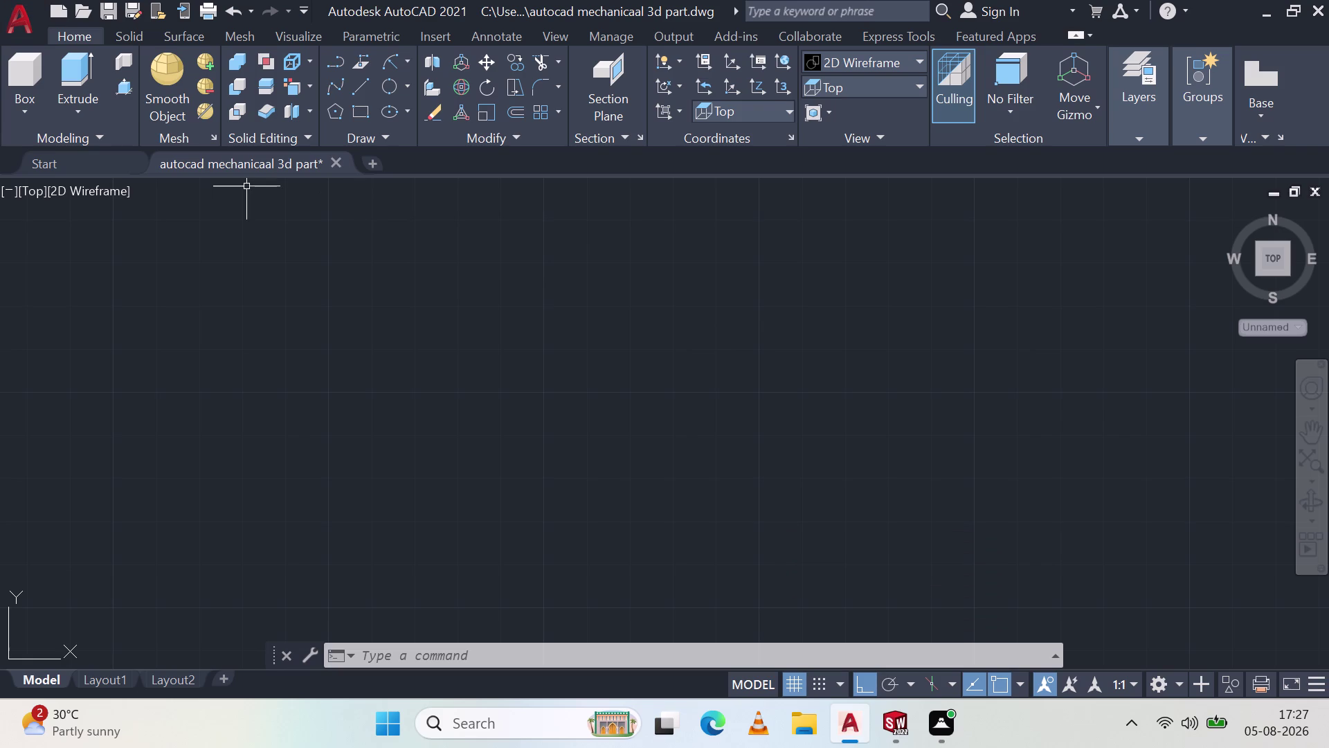
Cancel the close prompt to keep the empty drawing, and start the Rectangle tool.
click(1328, 0)
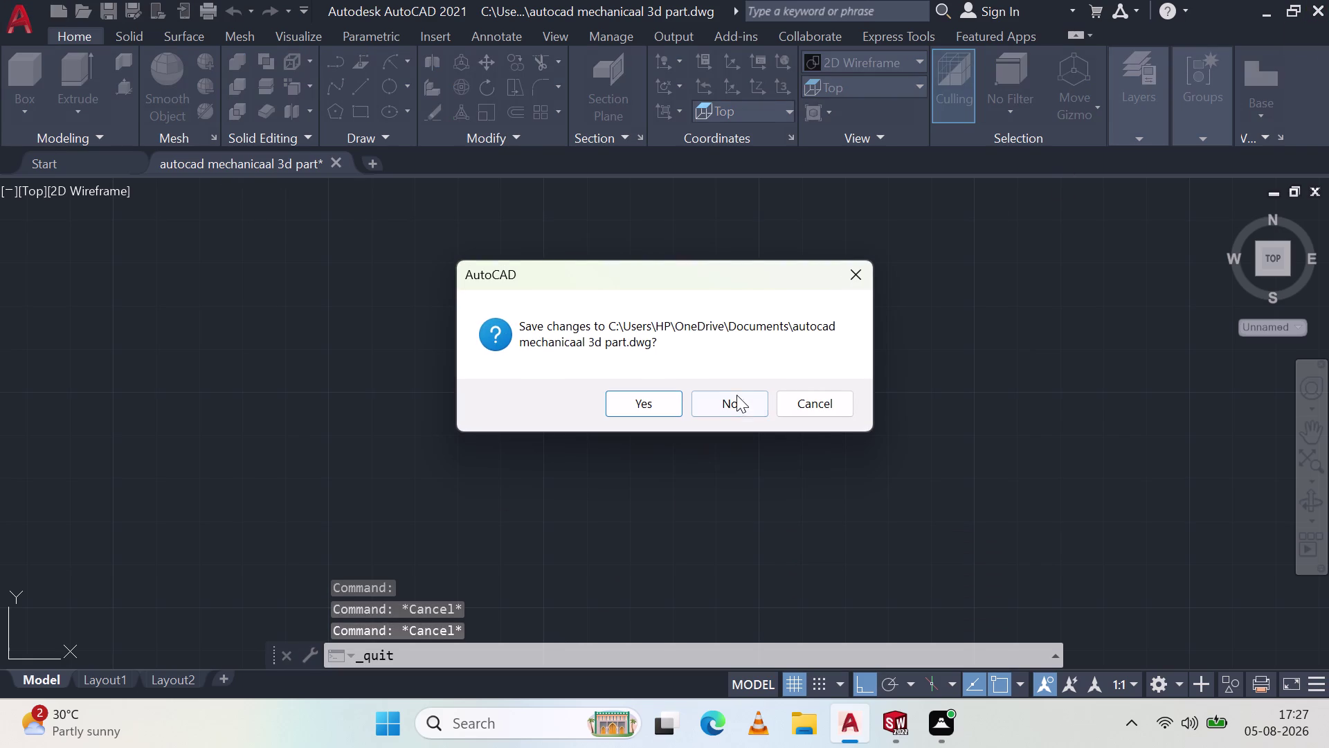
click(863, 276)
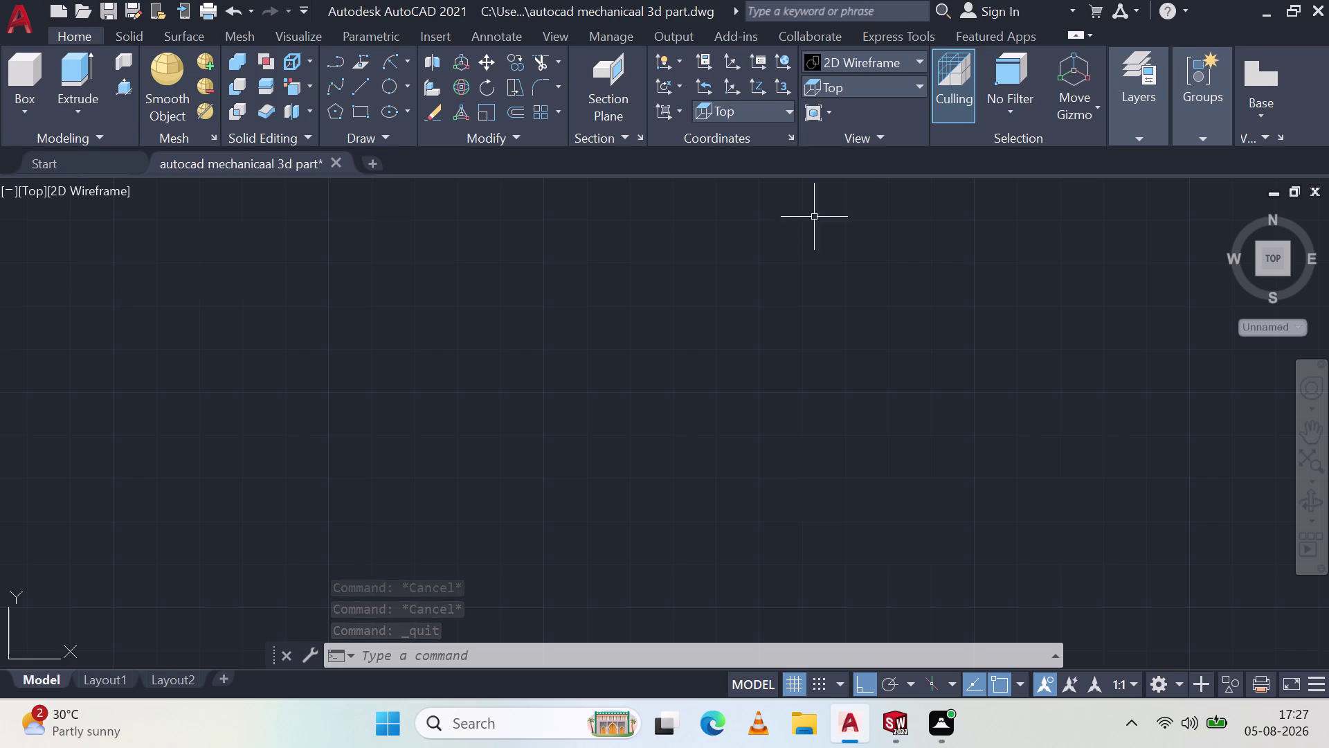
click(366, 112)
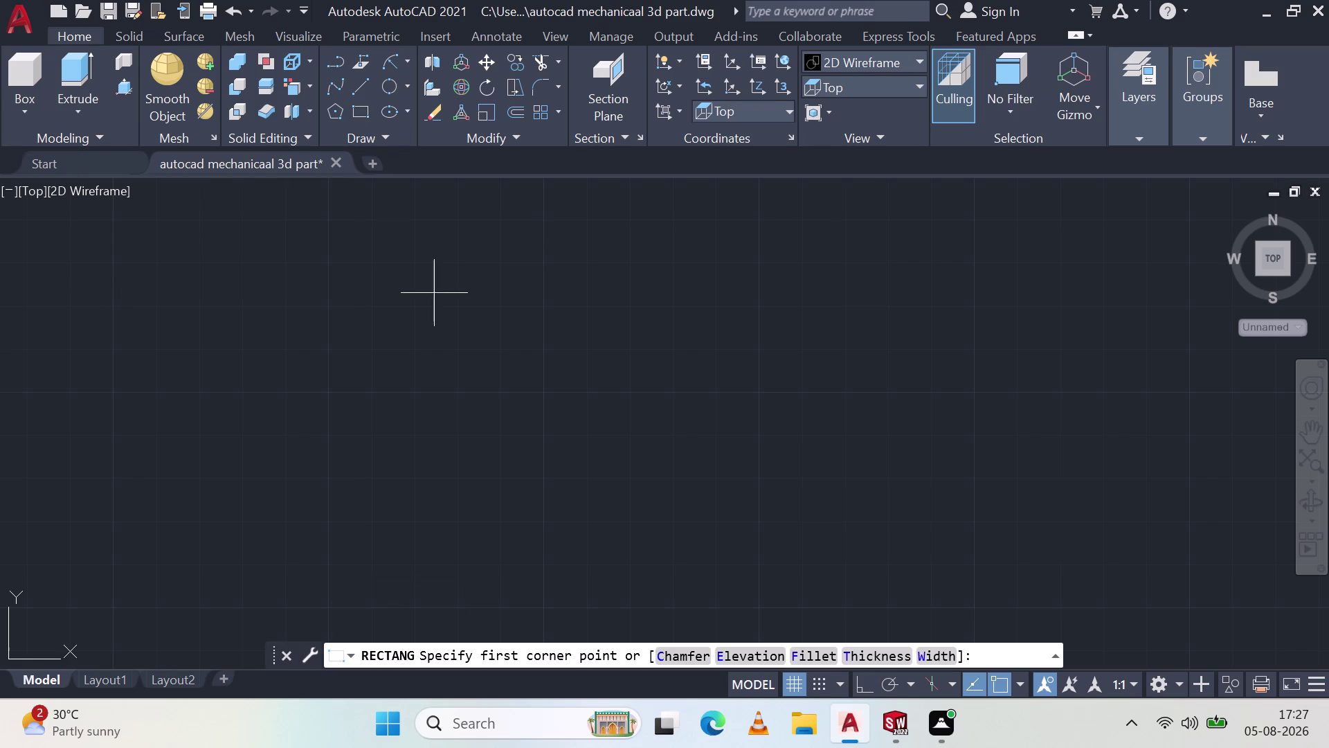
Draw a 180 by 70 rectangle using the Dimensions option.
drag(473, 292, 481, 296)
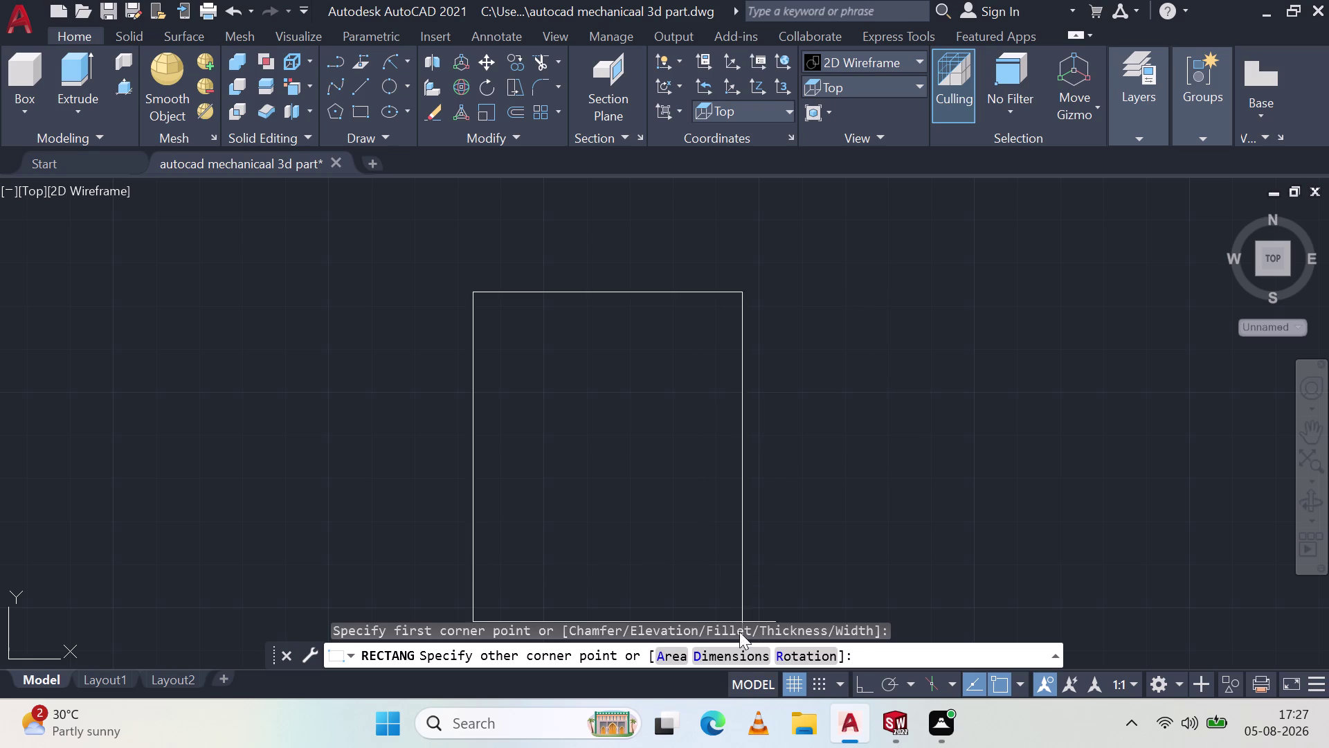
click(733, 656)
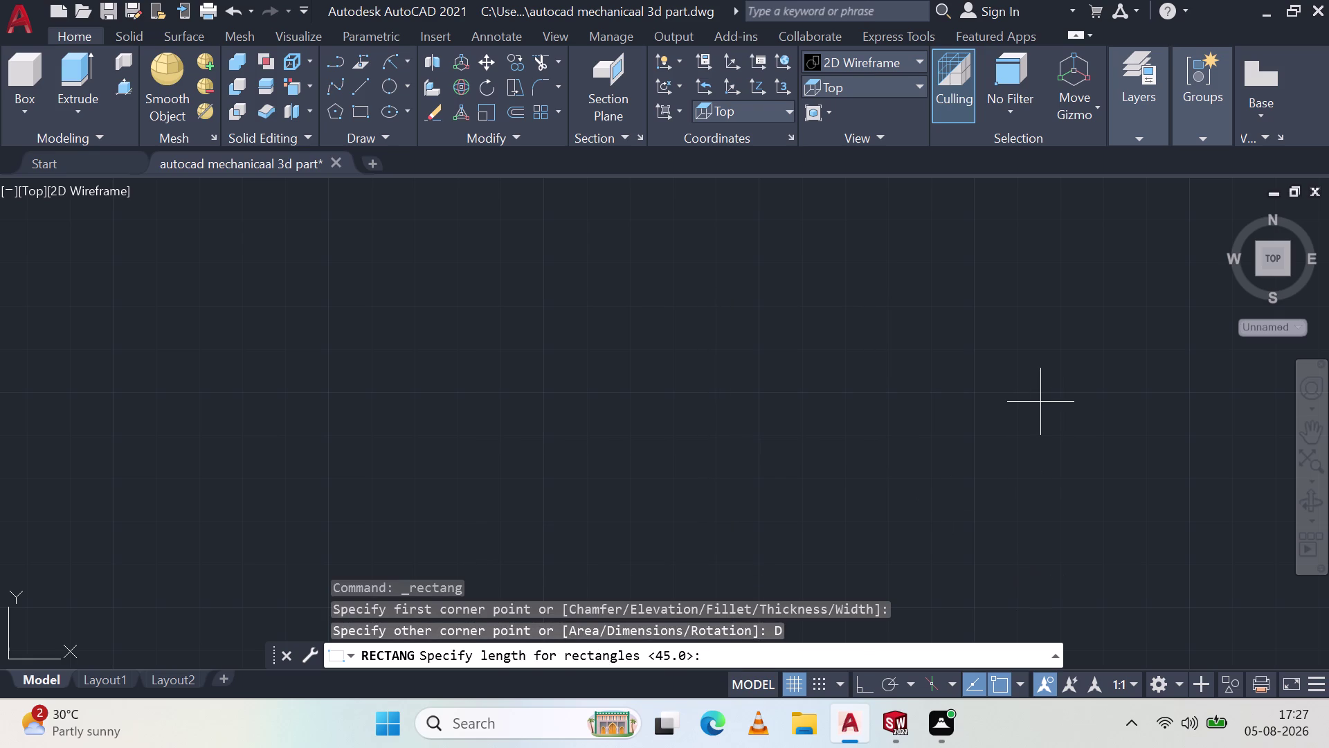
key(1)
text(8)
text(0)
key(Return)
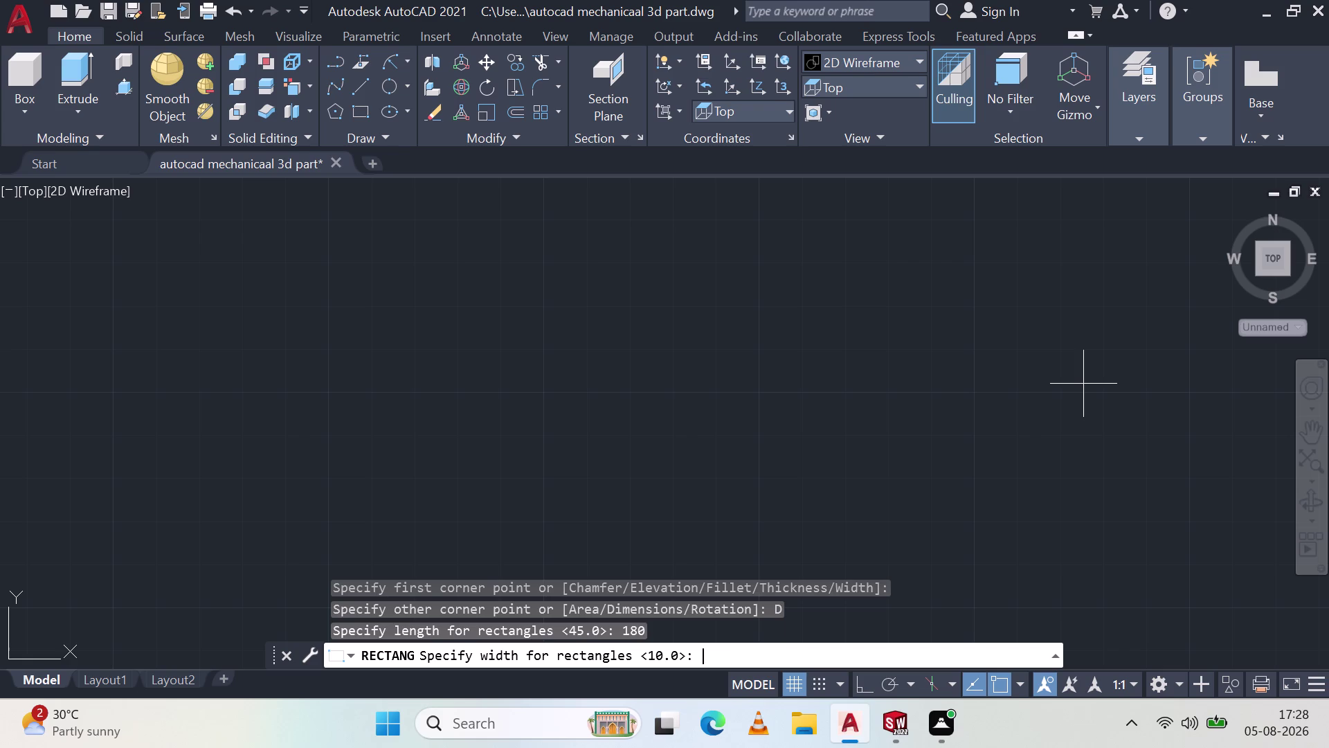
text(7)
text(0)
key(Return)
scroll(down, 3)
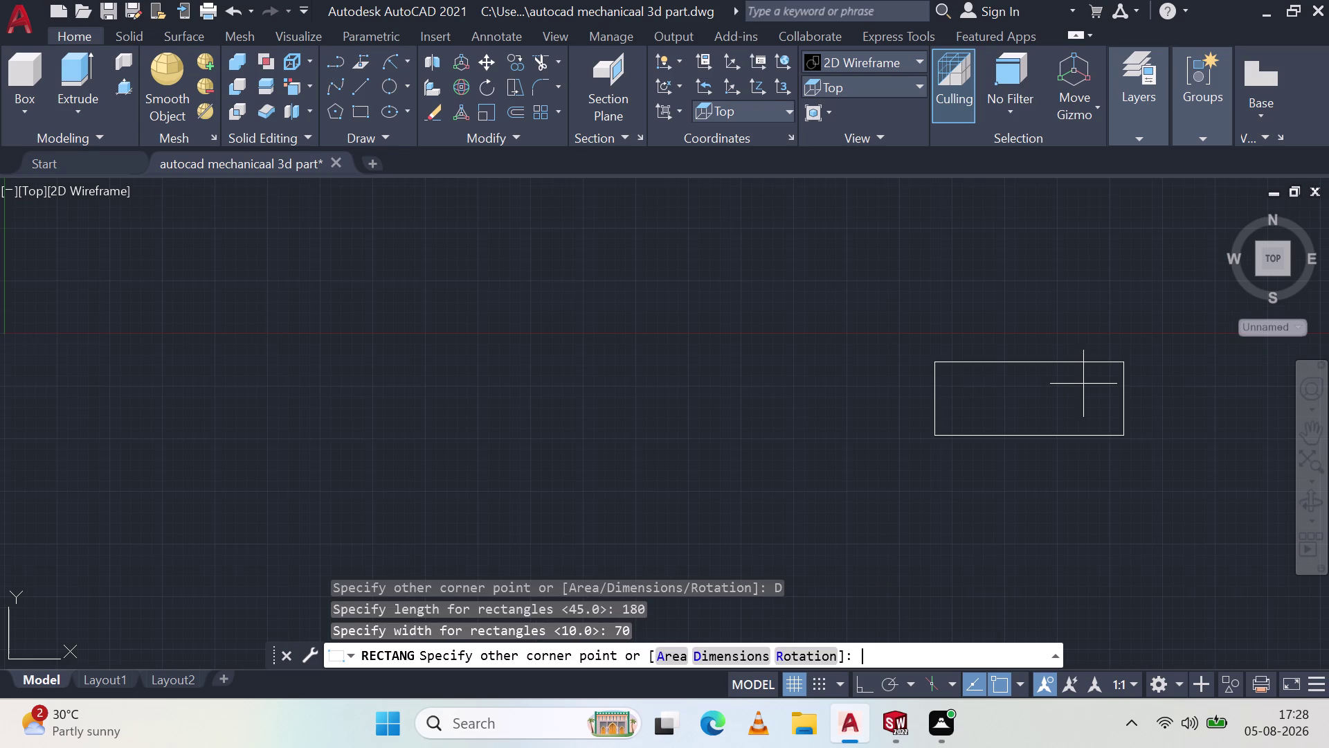
click(1026, 486)
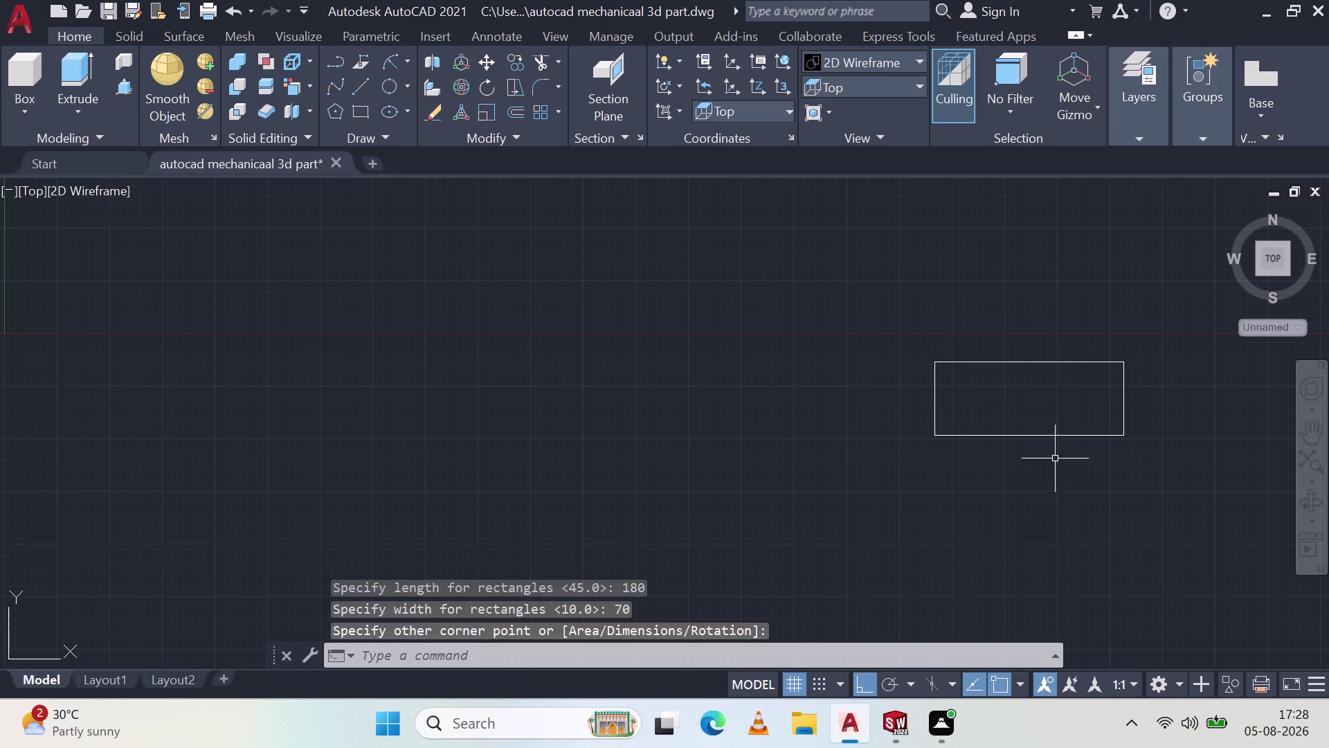
Press-pull the rectangle up 50 units into a solid box.
middle_drag(1067, 490, 1073, 388)
middle_click(1073, 387)
middle_click(1073, 389)
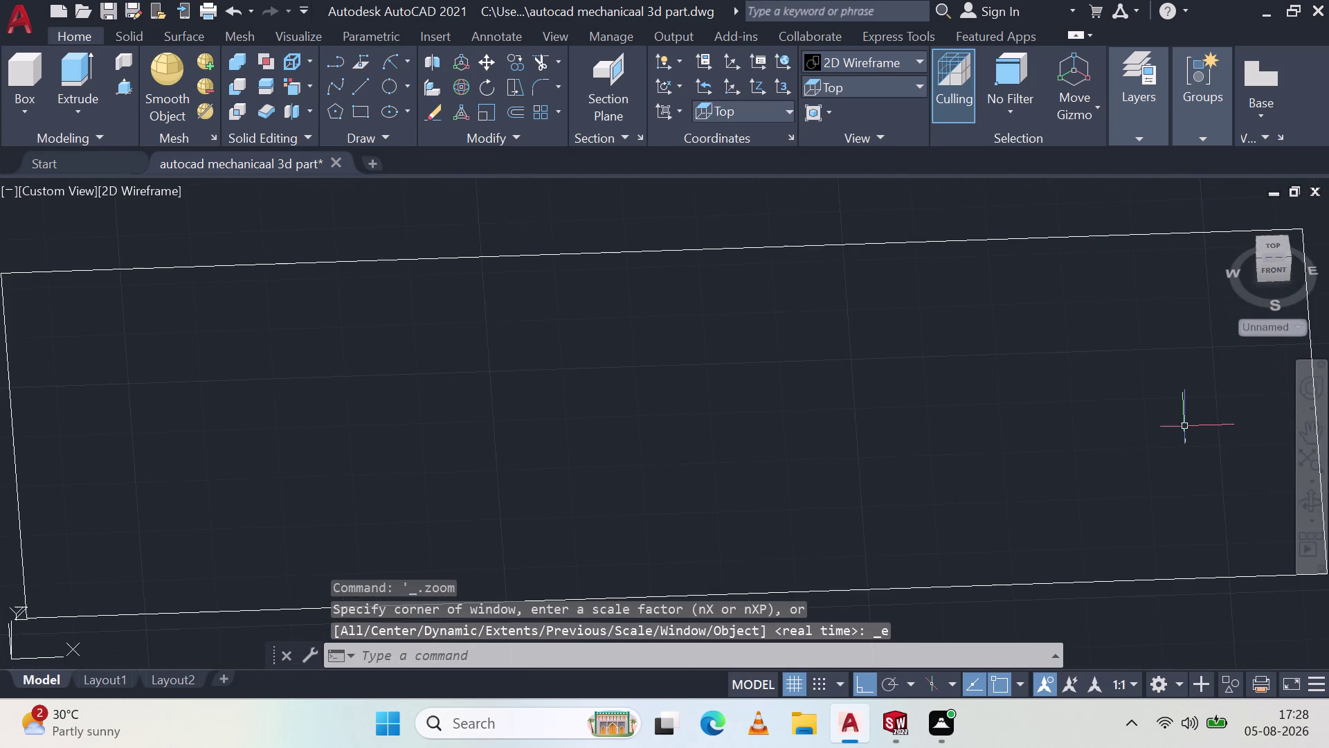
scroll(down, 3)
scroll(up, 3)
scroll(up, 3)
scroll(down, 3)
scroll(down, 3)
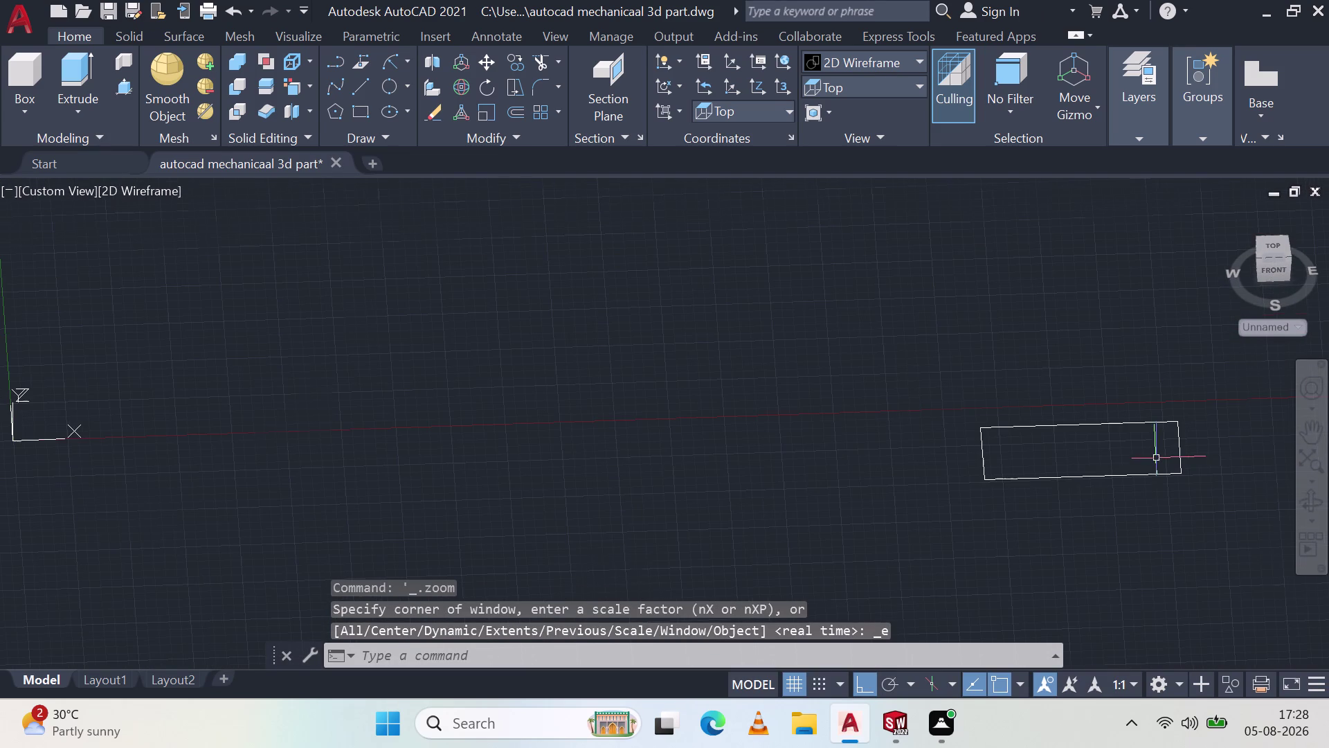
click(128, 93)
click(1029, 470)
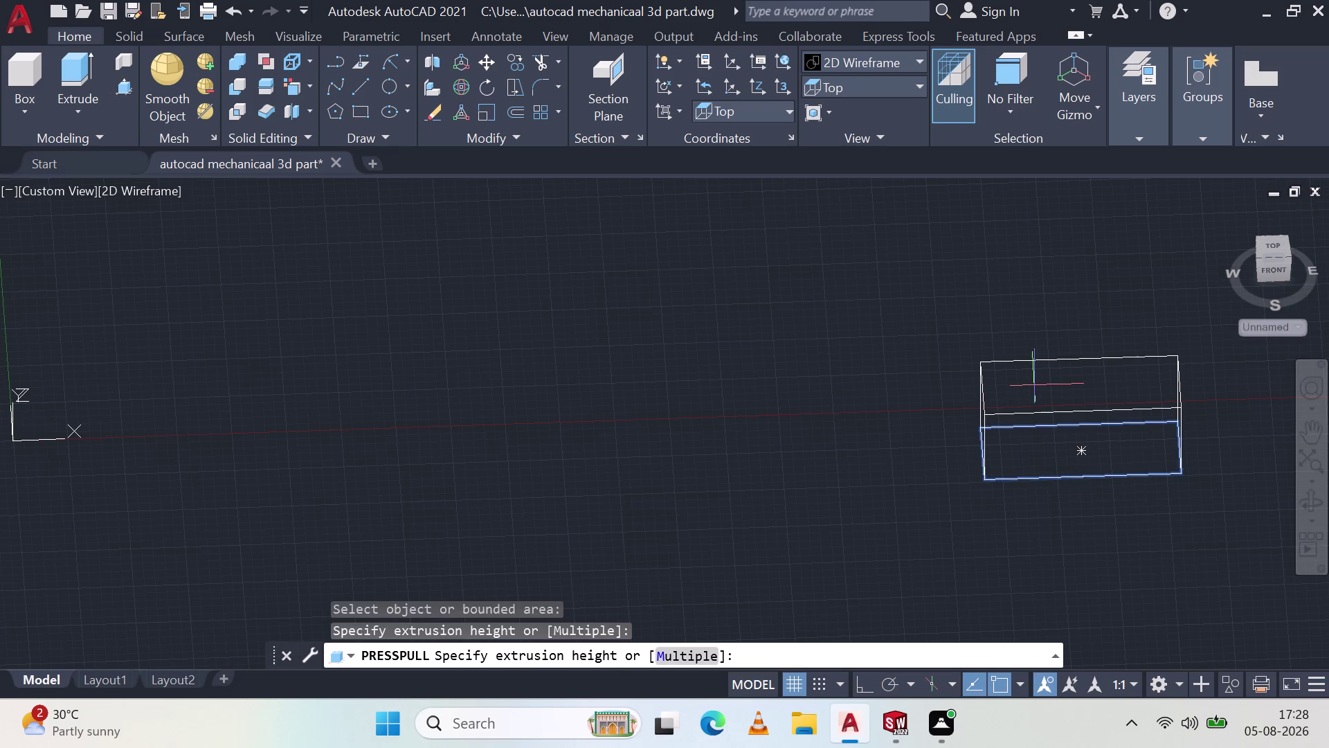
key(5)
key(0)
key(Return)
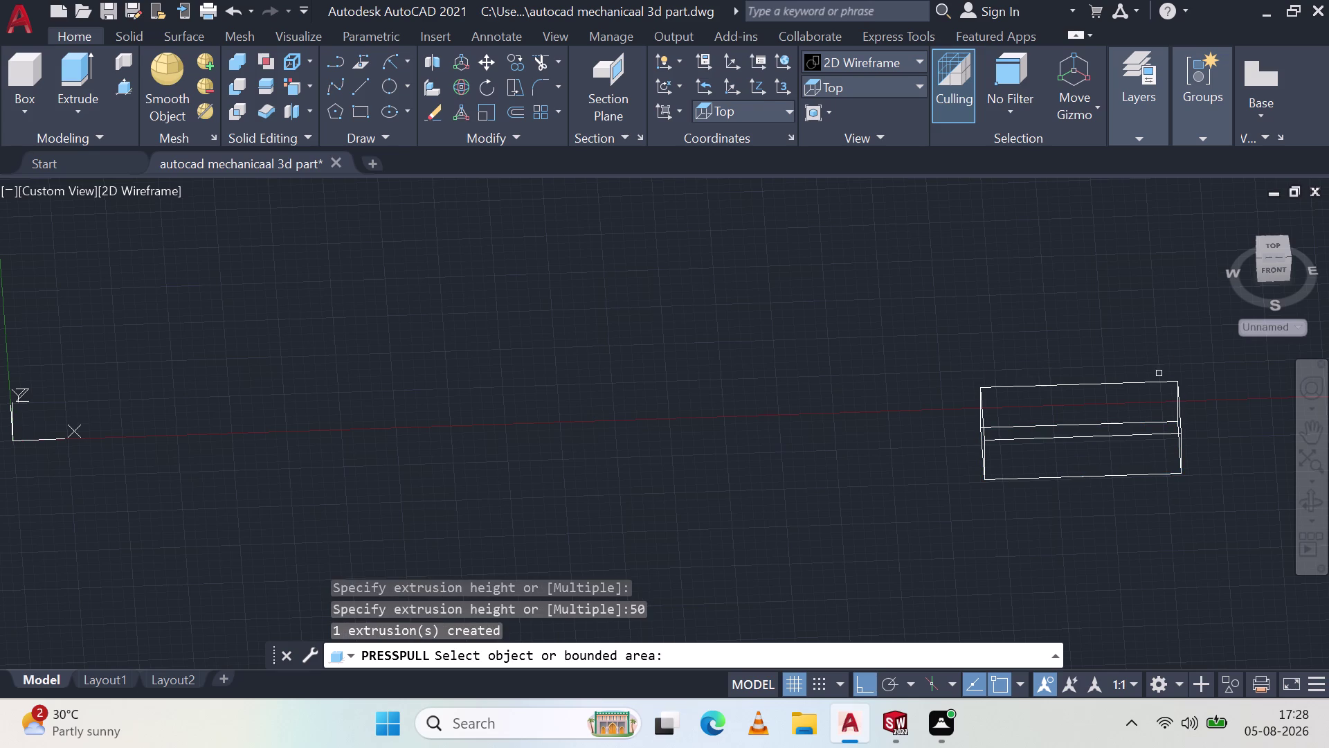
key(Escape)
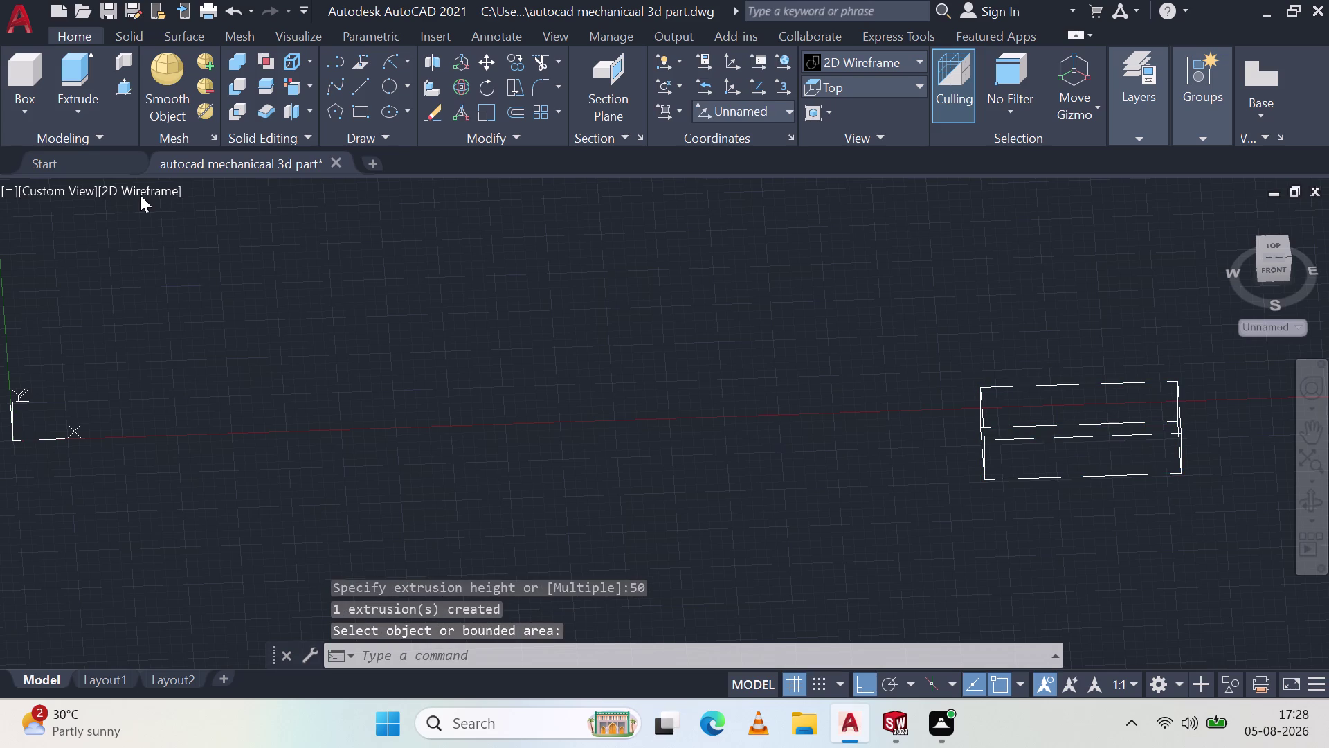
click(140, 195)
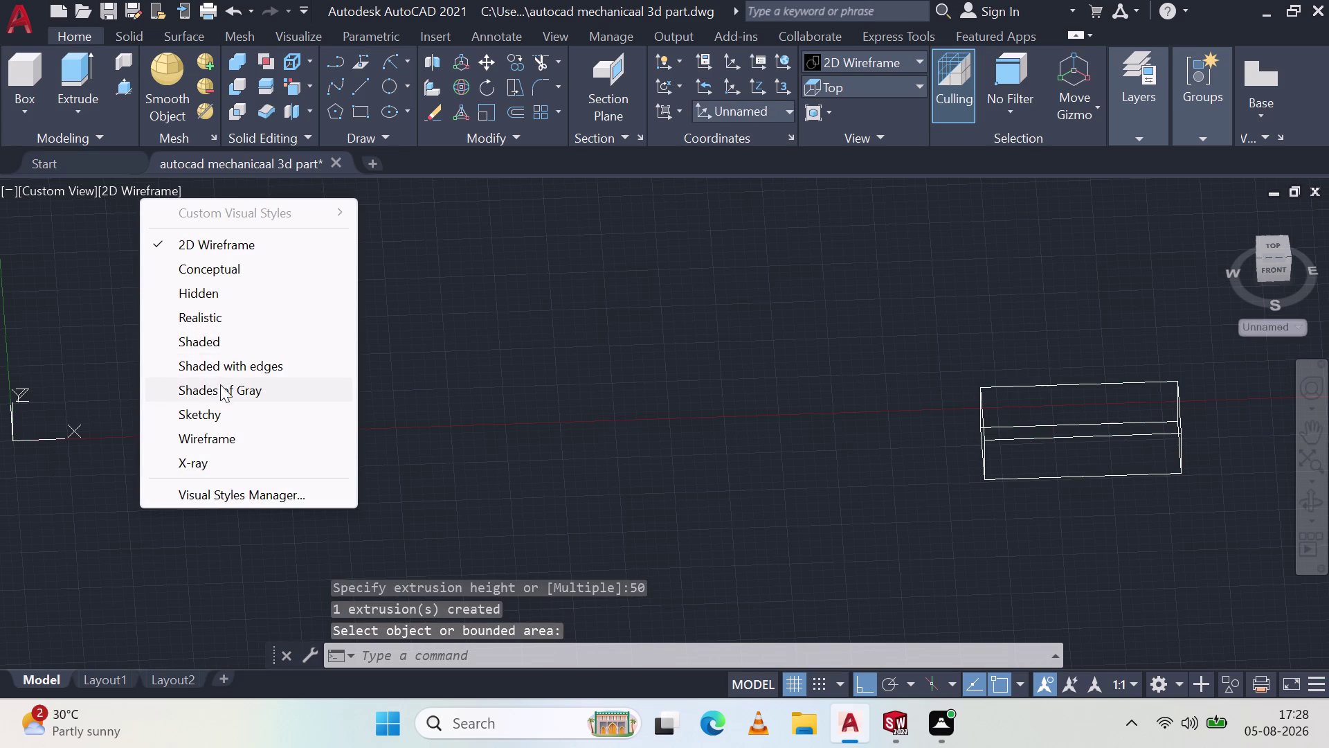
Switch the visual style to Shades of Gray.
click(220, 385)
middle_drag(936, 533, 1014, 527)
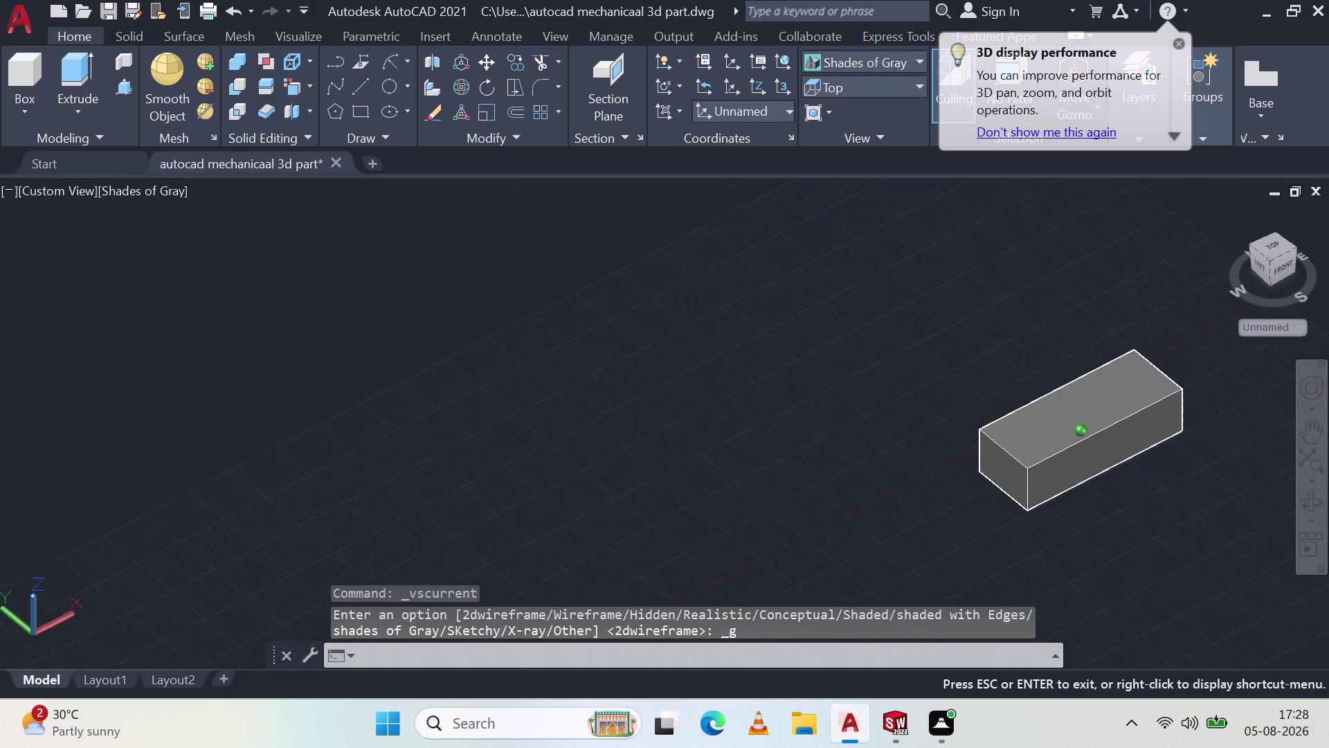
middle_drag(1014, 528, 999, 511)
middle_click(999, 510)
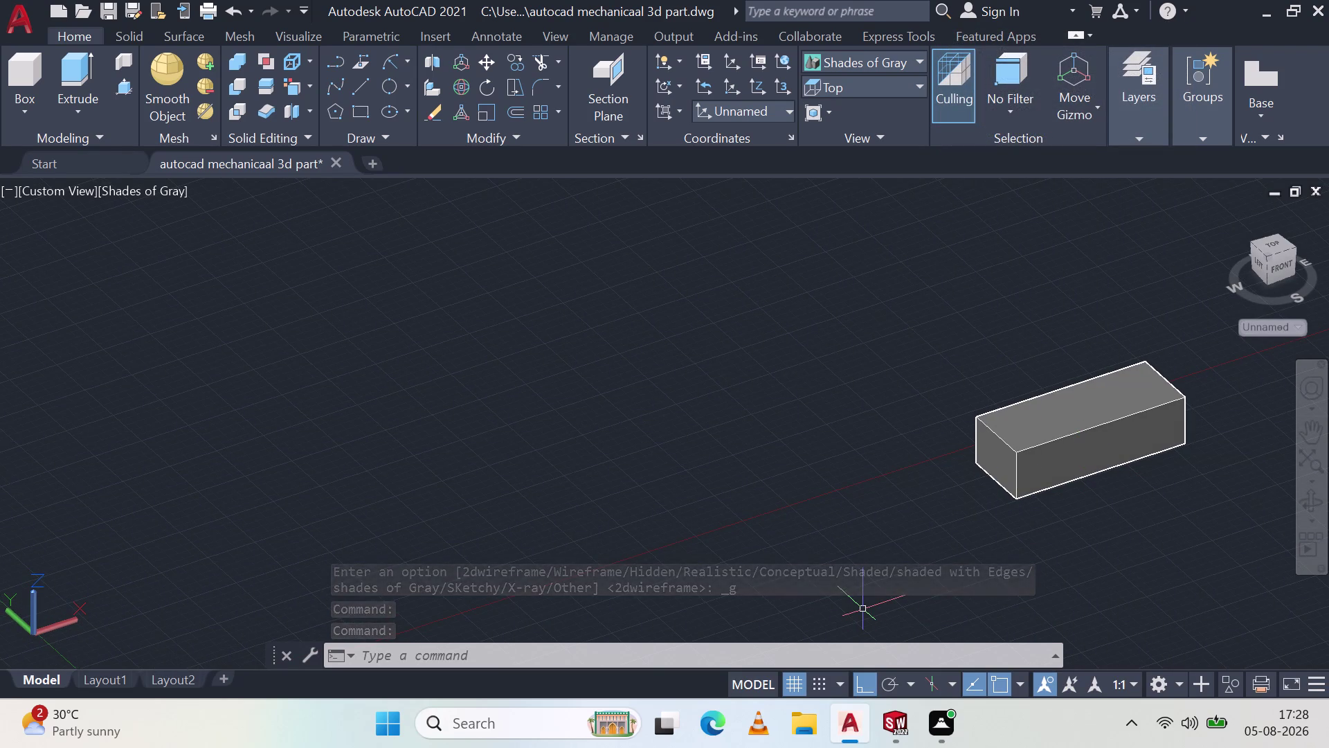
Set the preset view to Left to face the box's end.
click(911, 87)
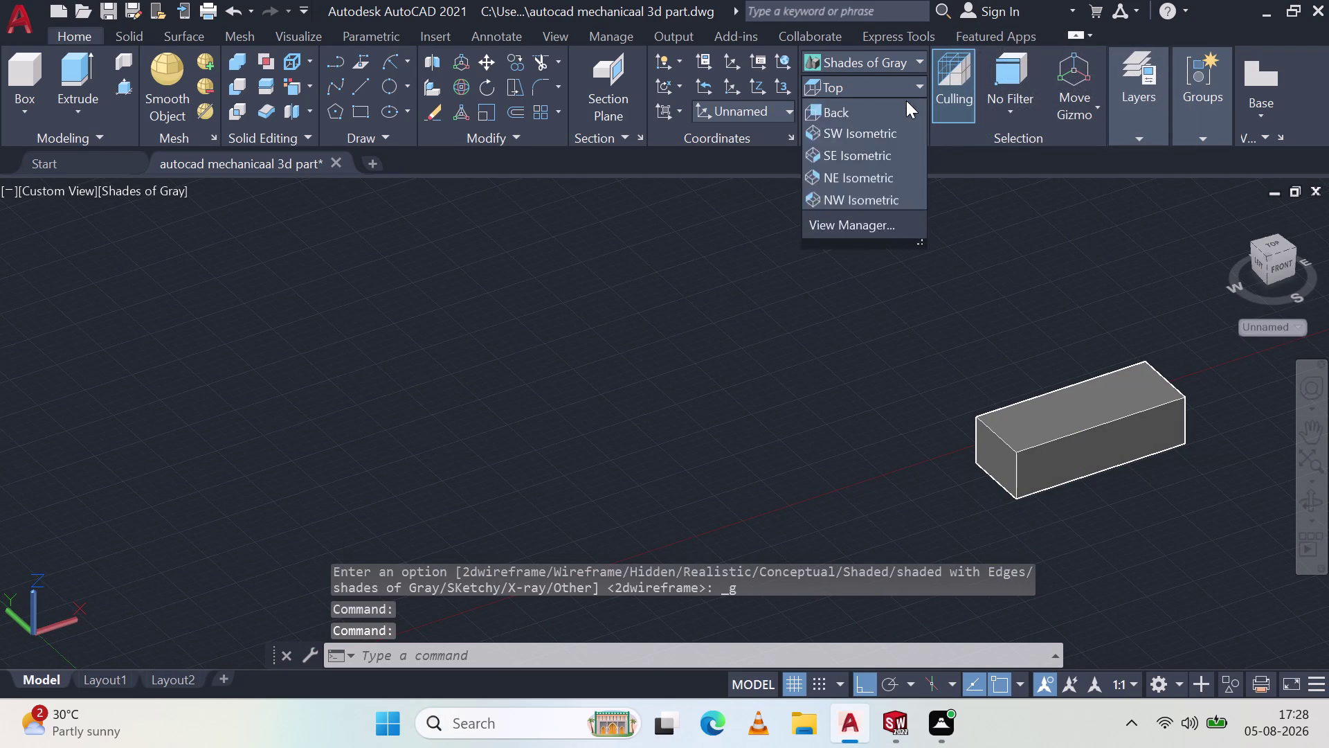
click(852, 156)
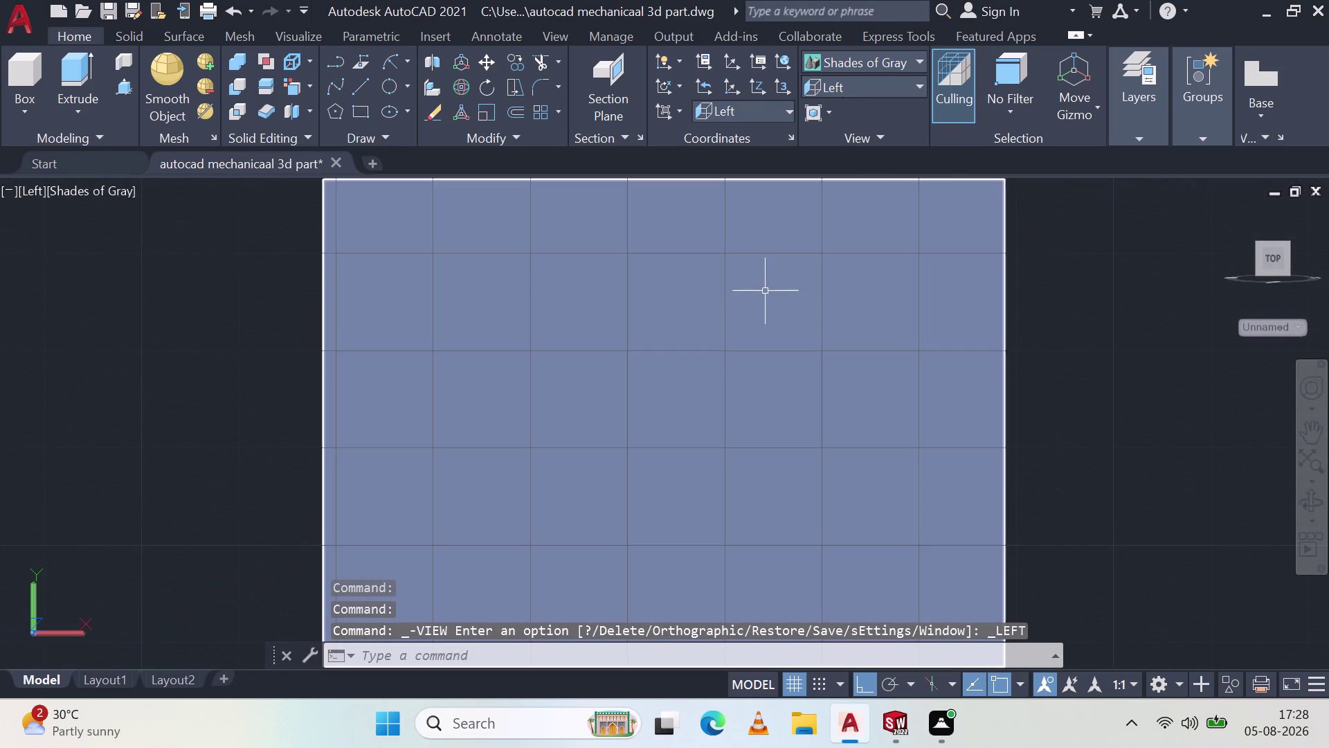
click(127, 186)
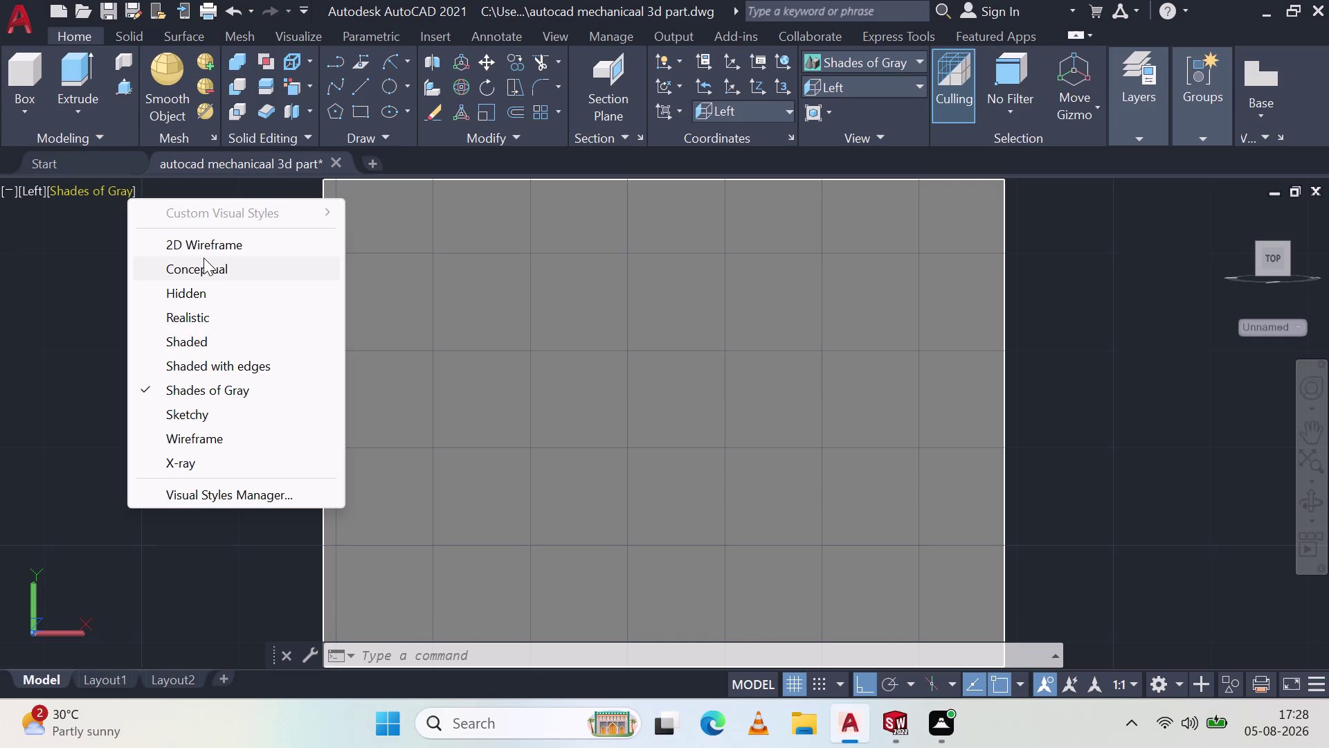
click(357, 91)
scroll(down, 3)
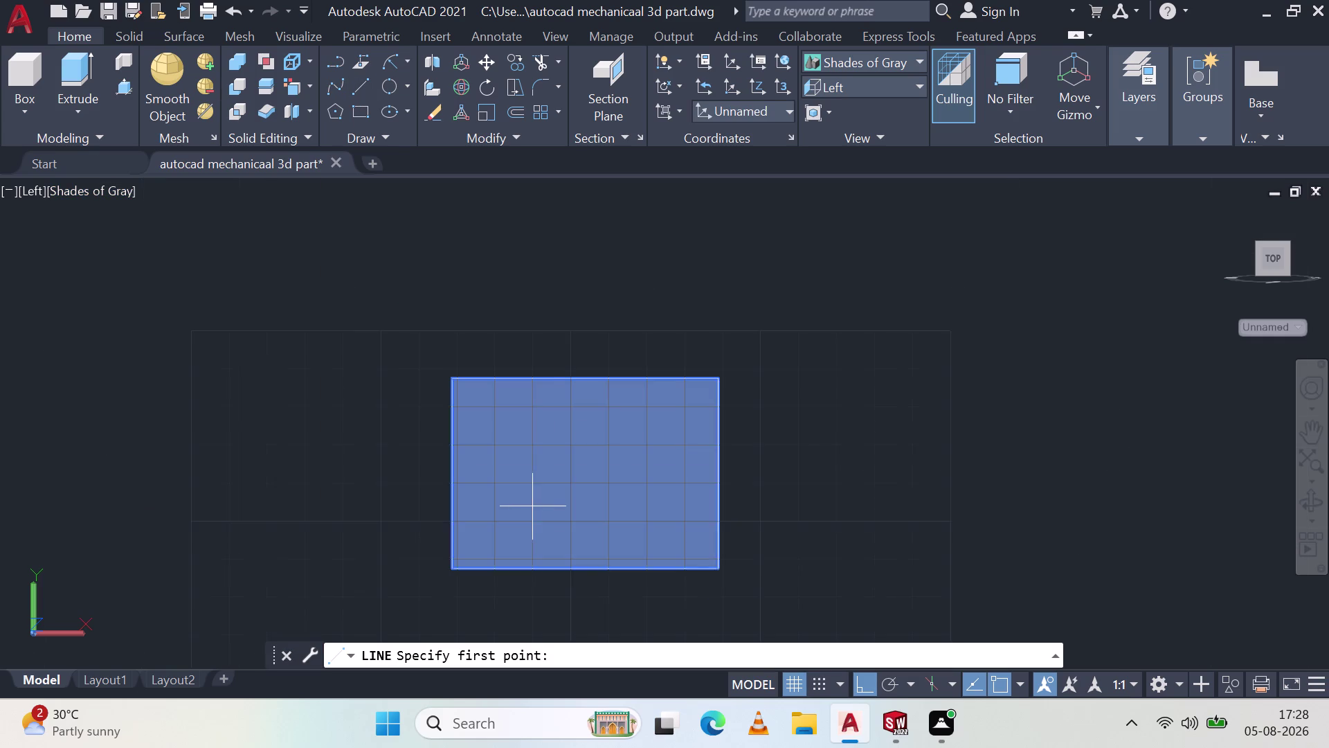
scroll(up, 3)
Start the slot outline from the bottom edge: 19 along, 19 up, 5 across, 22 up.
click(414, 593)
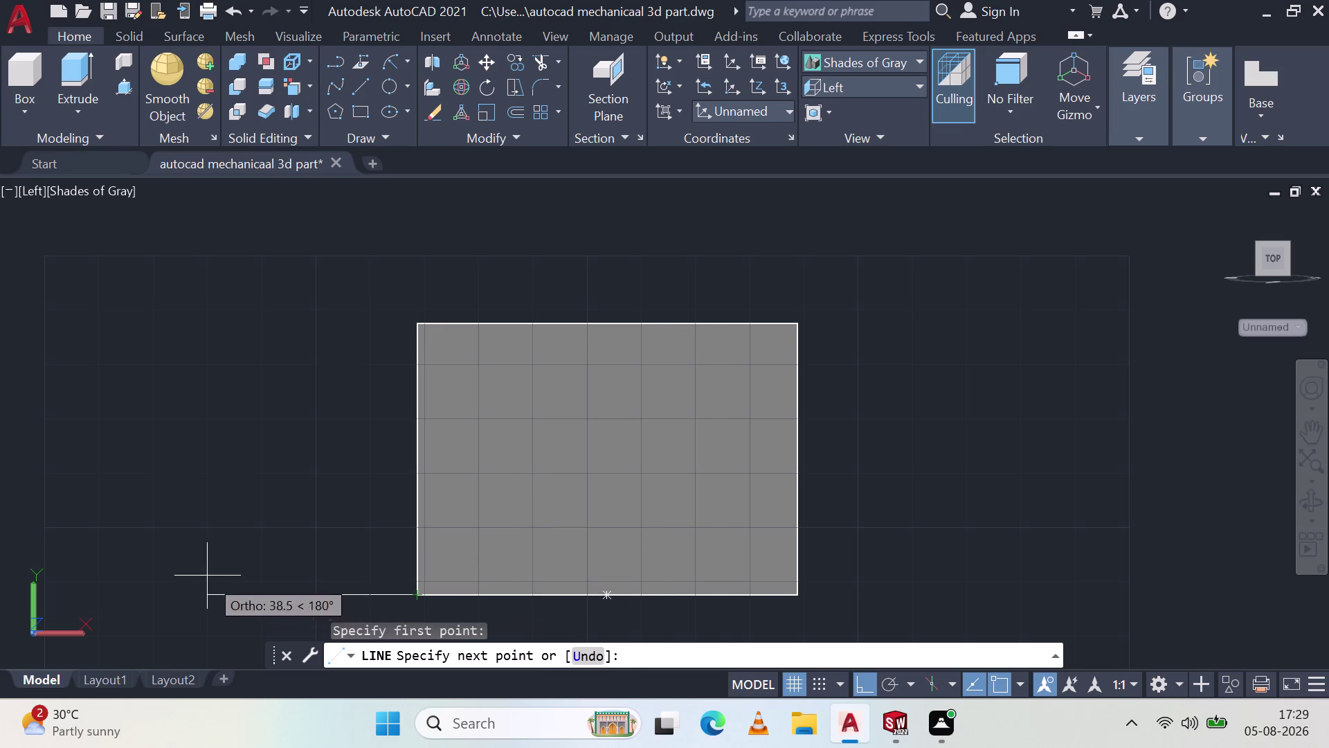
key(1)
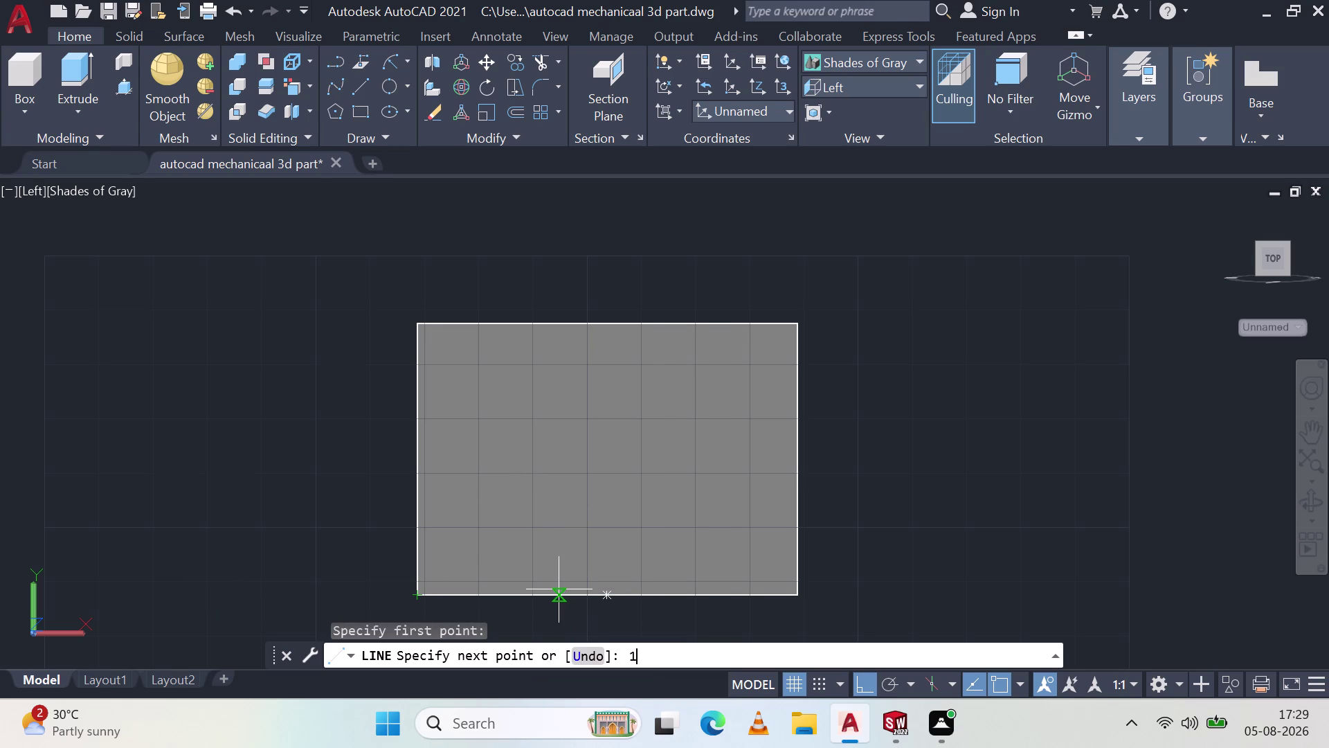
key(9)
key(Return)
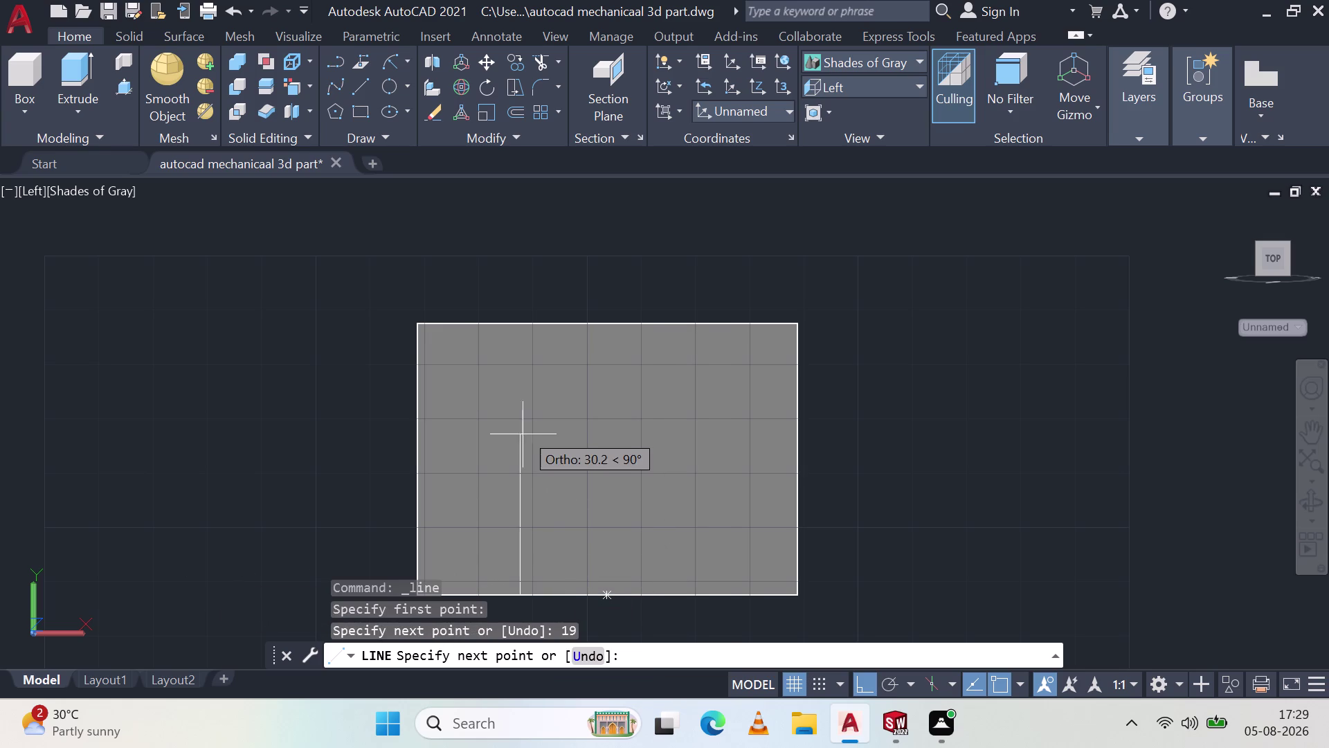
key(1)
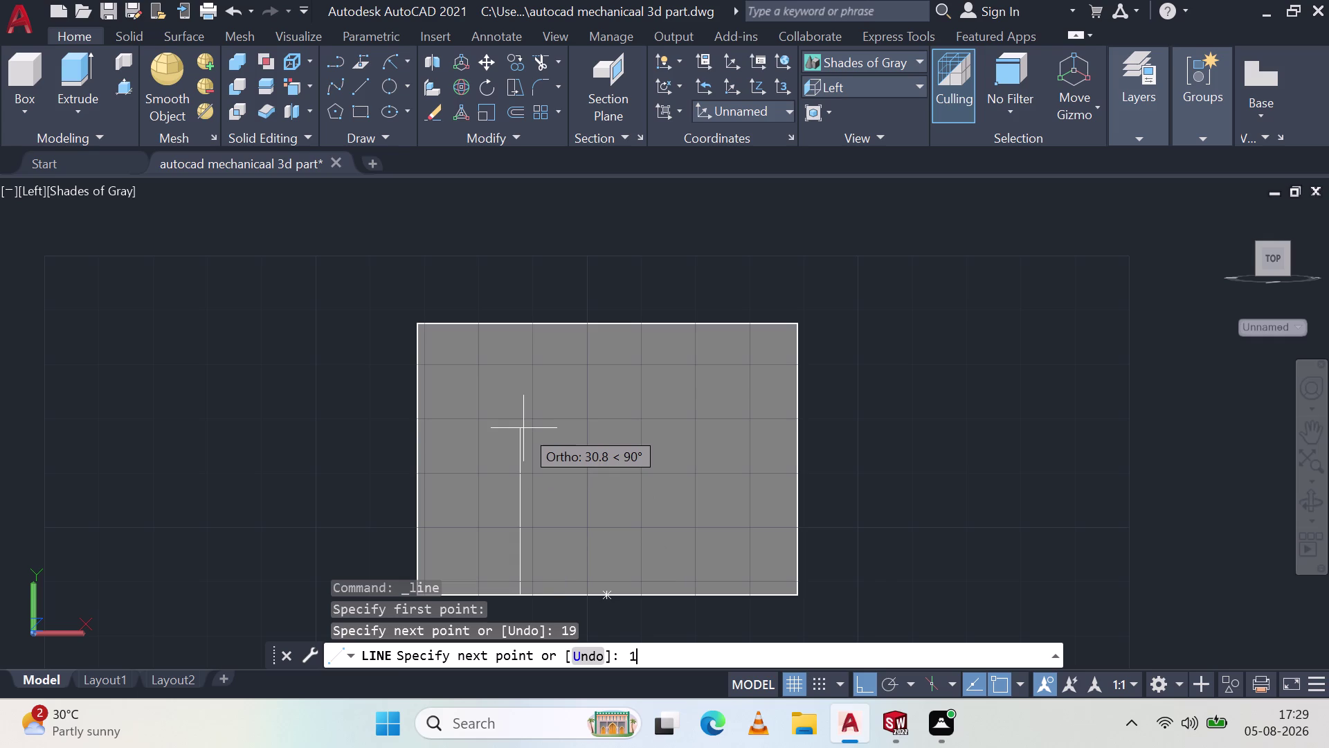
key(9)
key(Return)
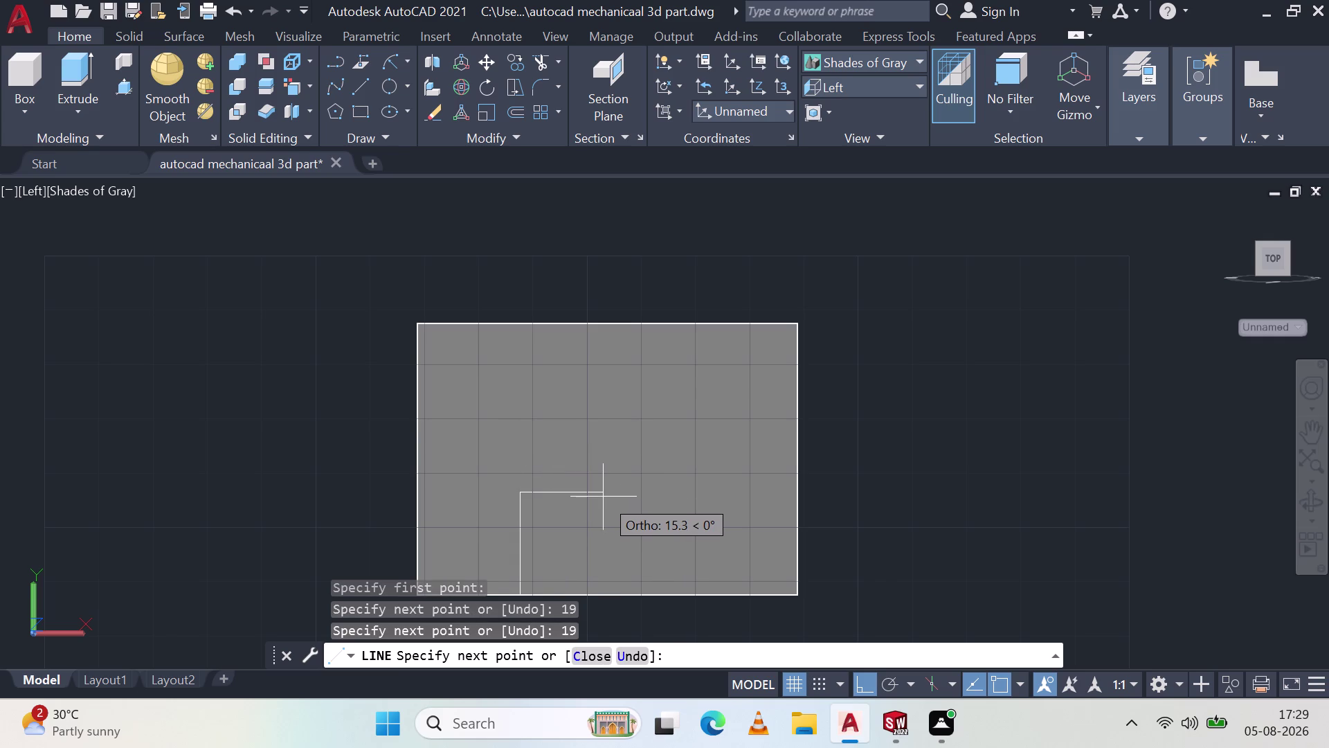
key(5)
key(Return)
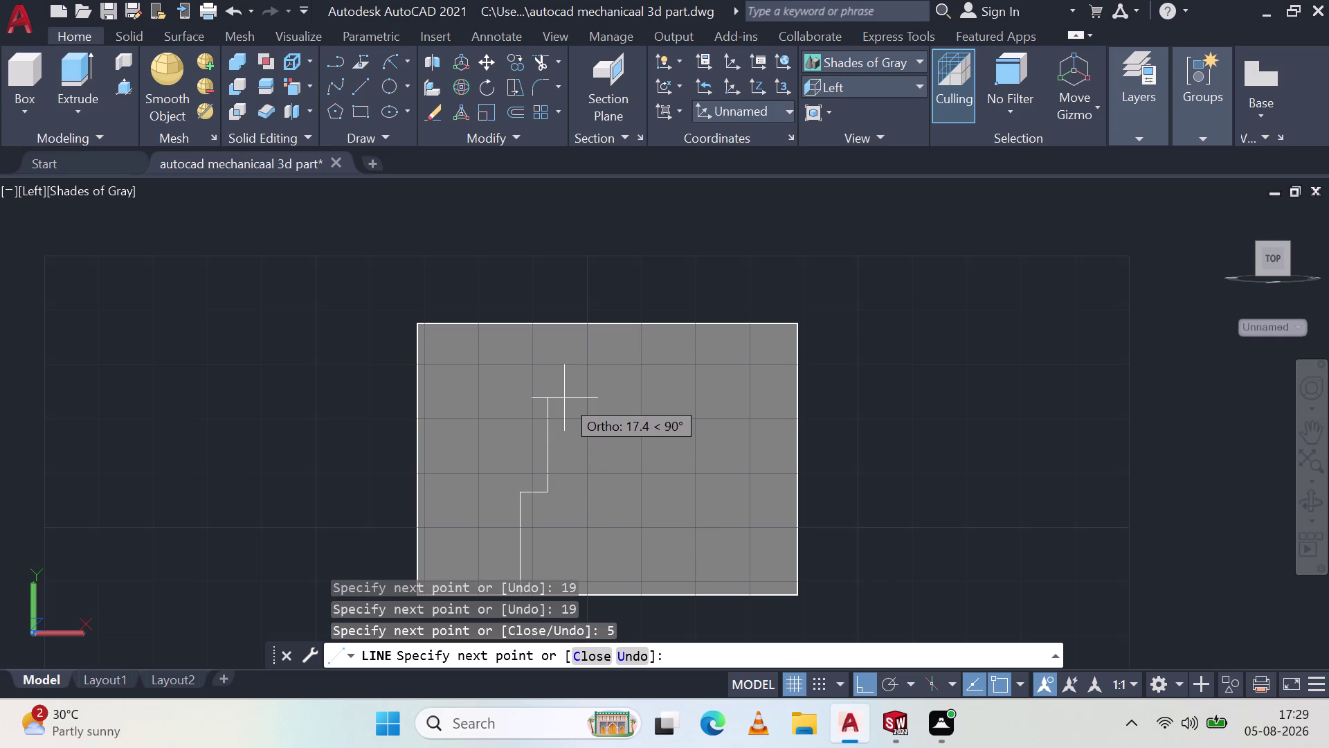
text(22)
key(Return)
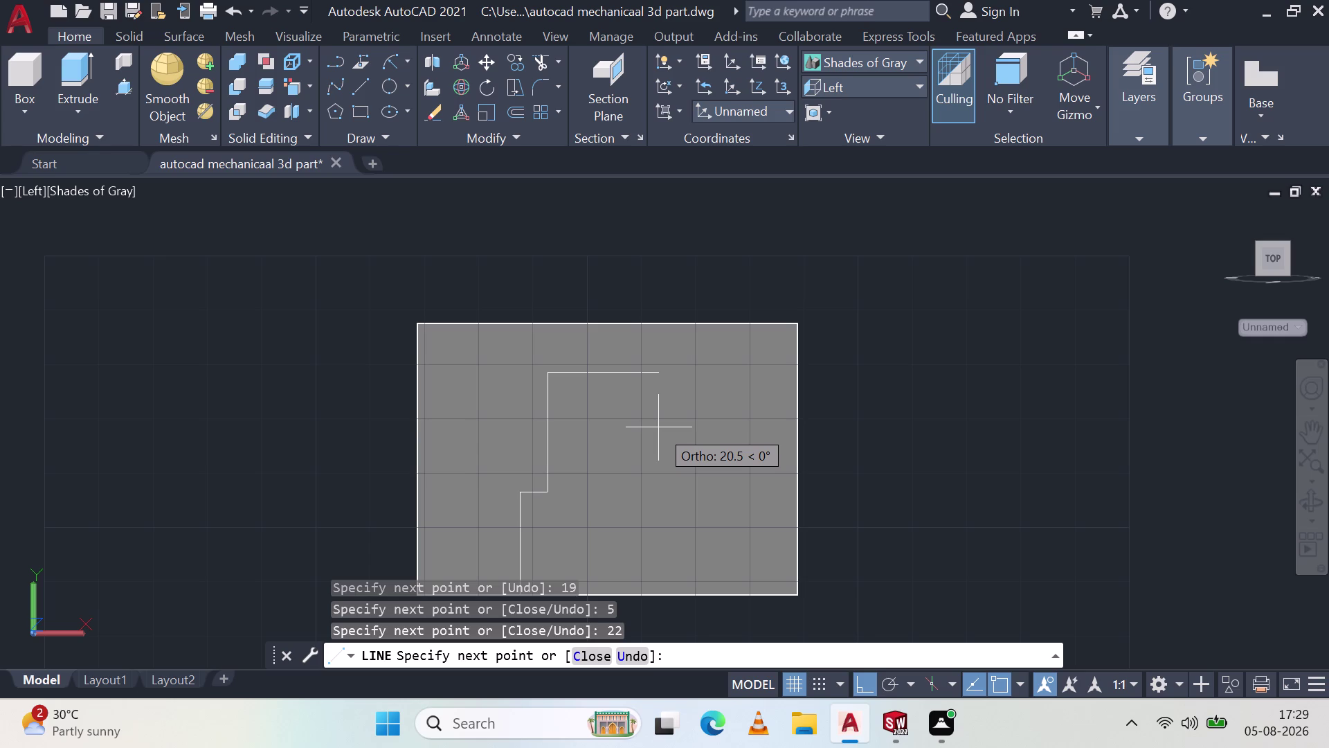
Finish the outline: 22 across, 22 down, 5 across, back to the bottom edge.
text(2)
text(2)
key(Return)
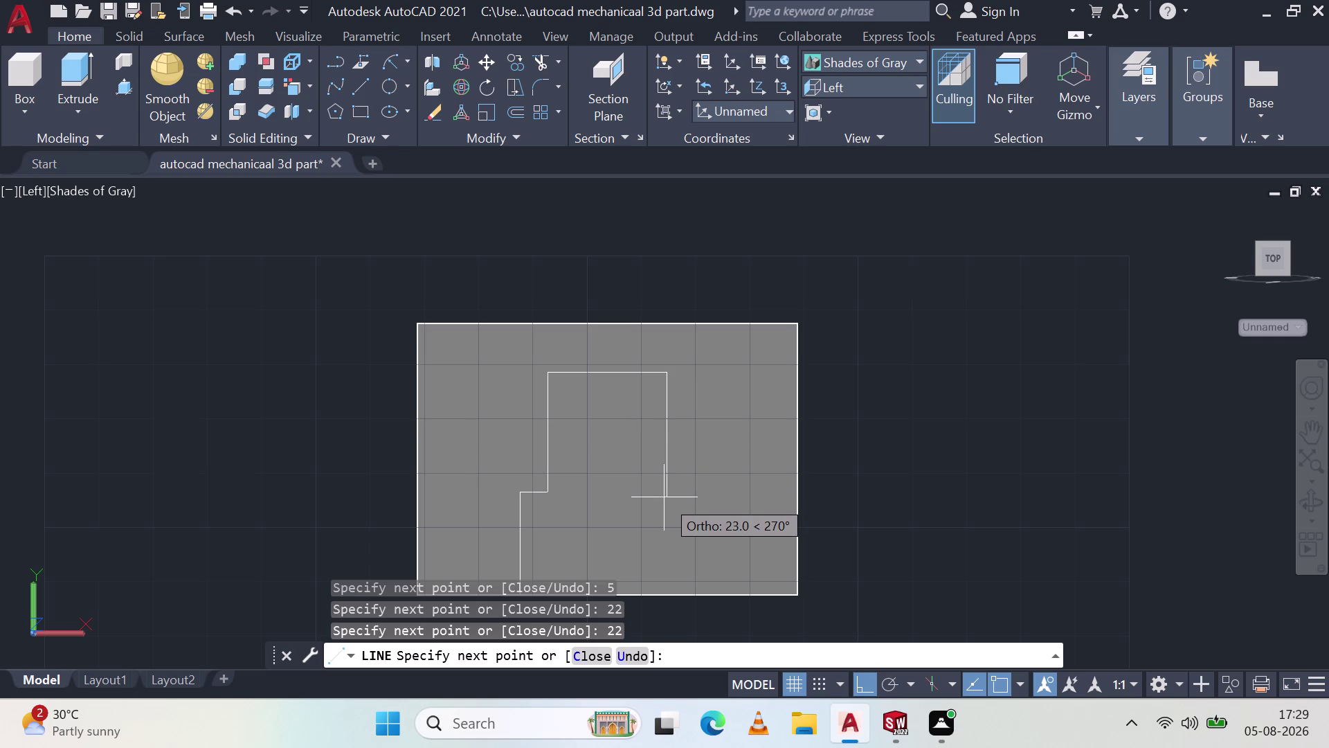
text(22)
key(Return)
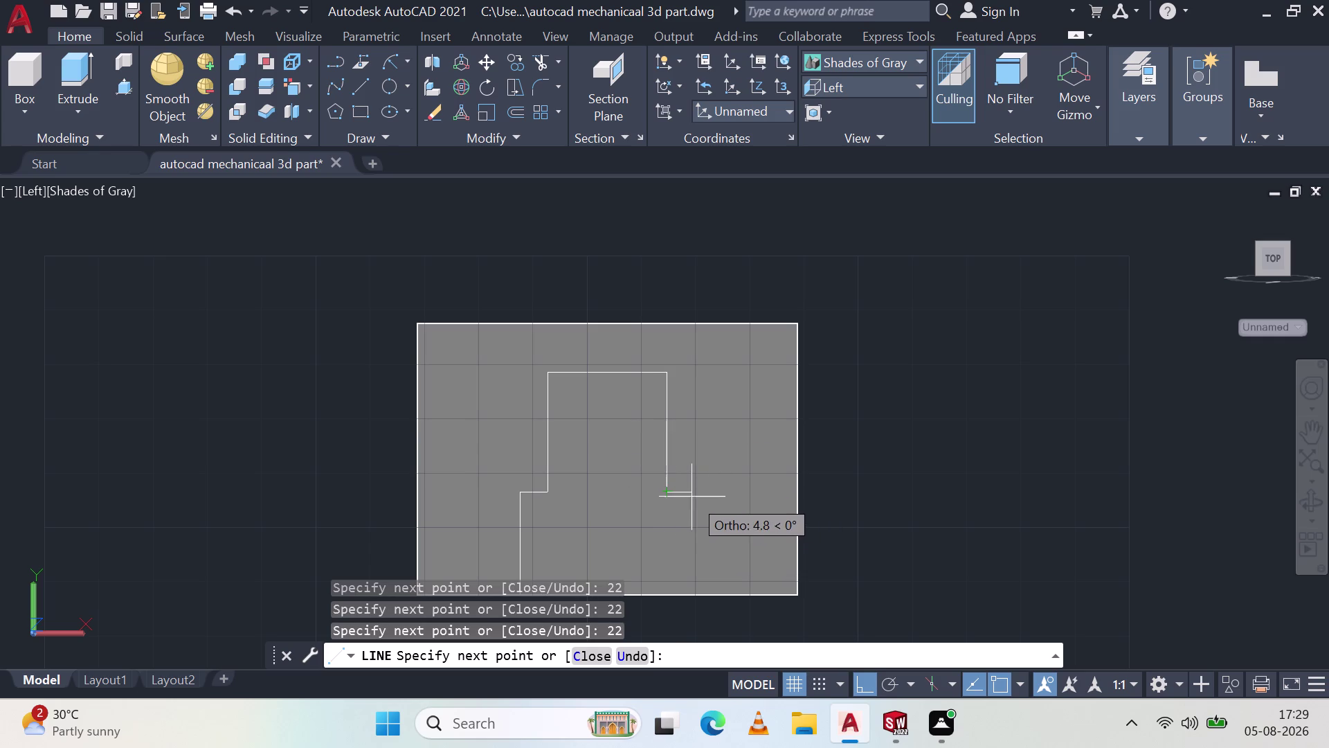
key(5)
key(Return)
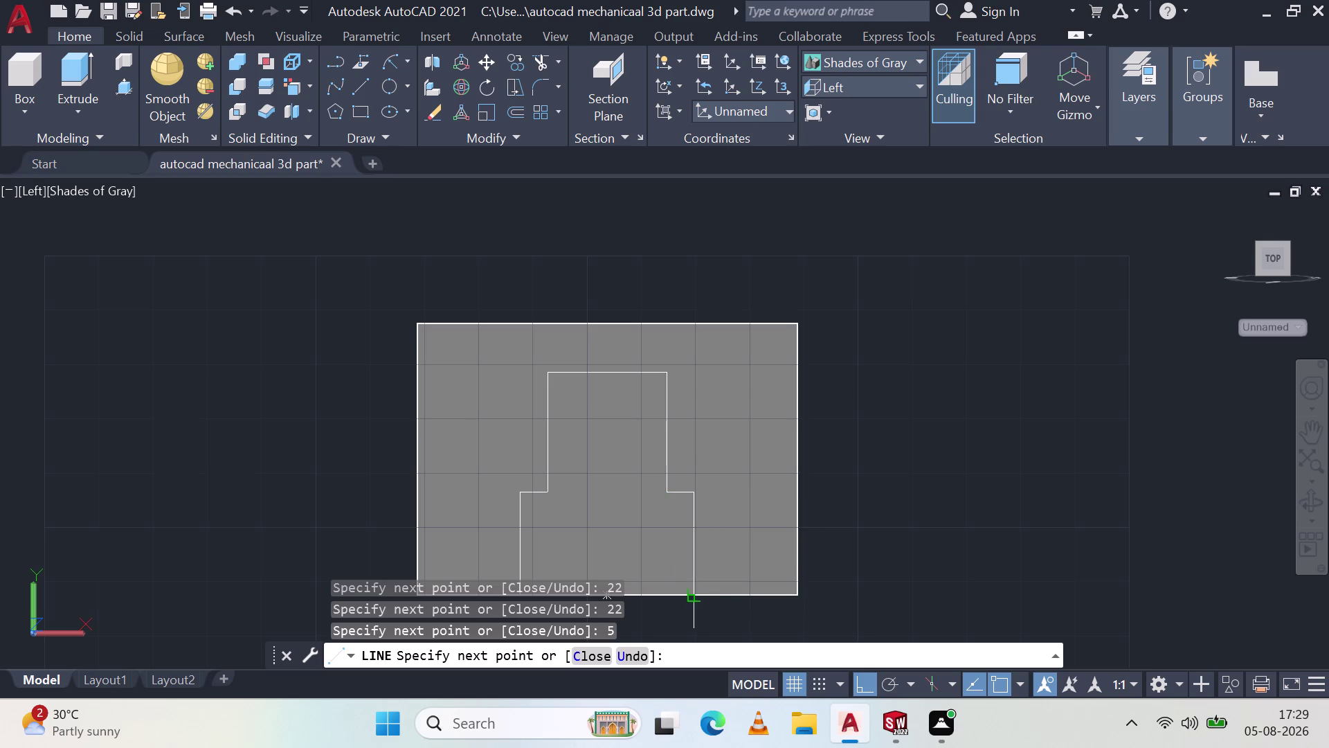
click(695, 594)
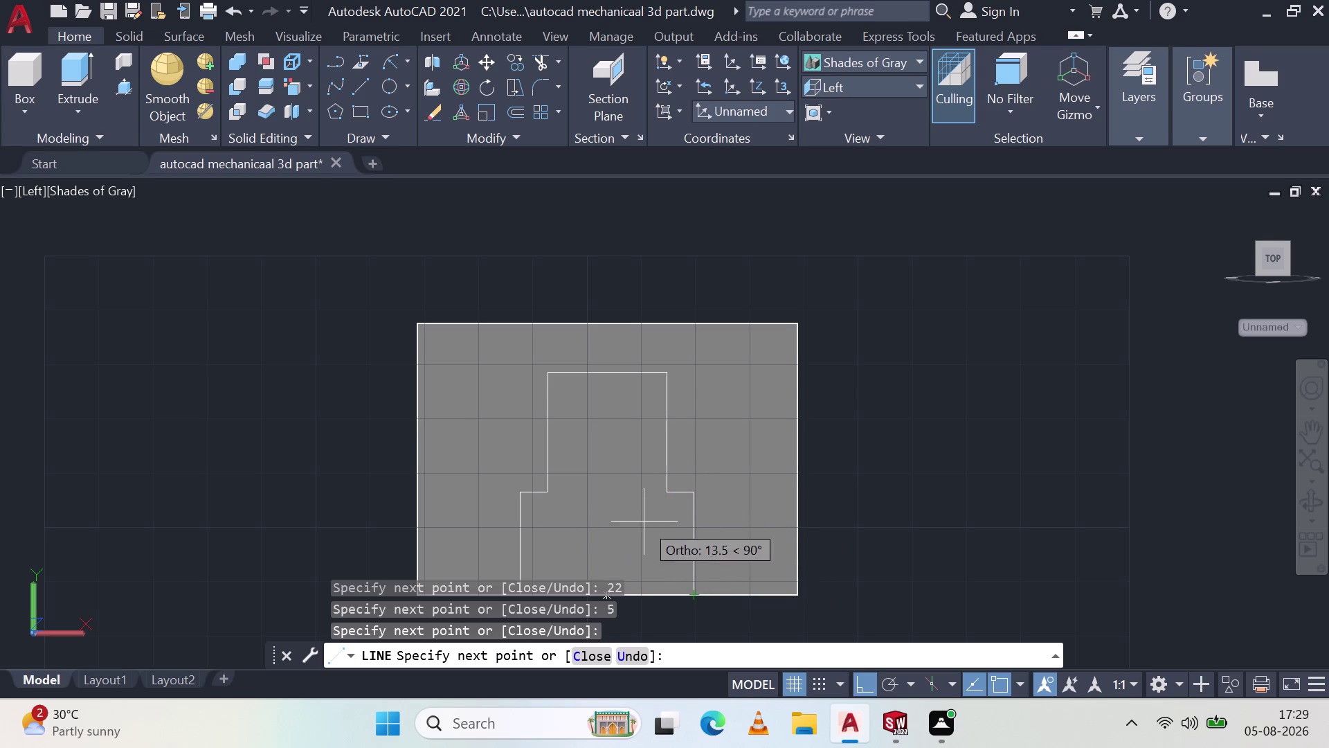
key(Escape)
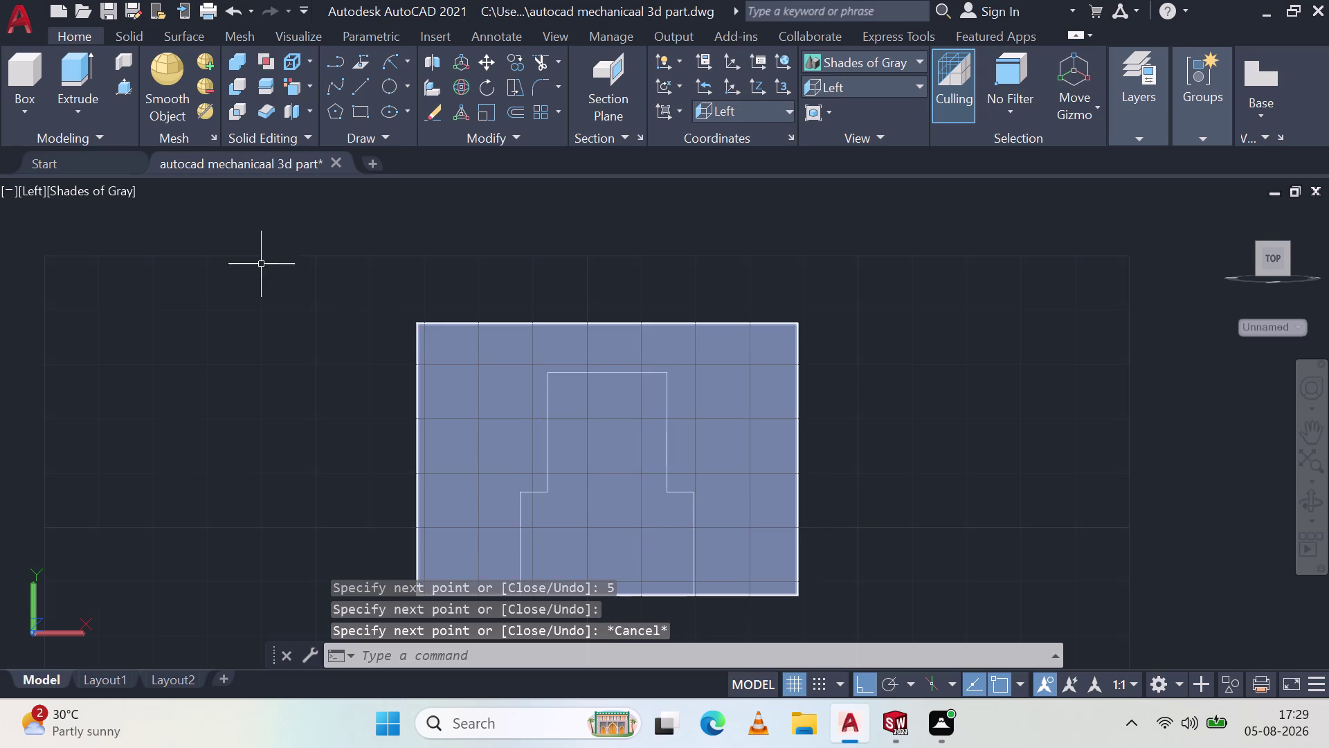
click(116, 86)
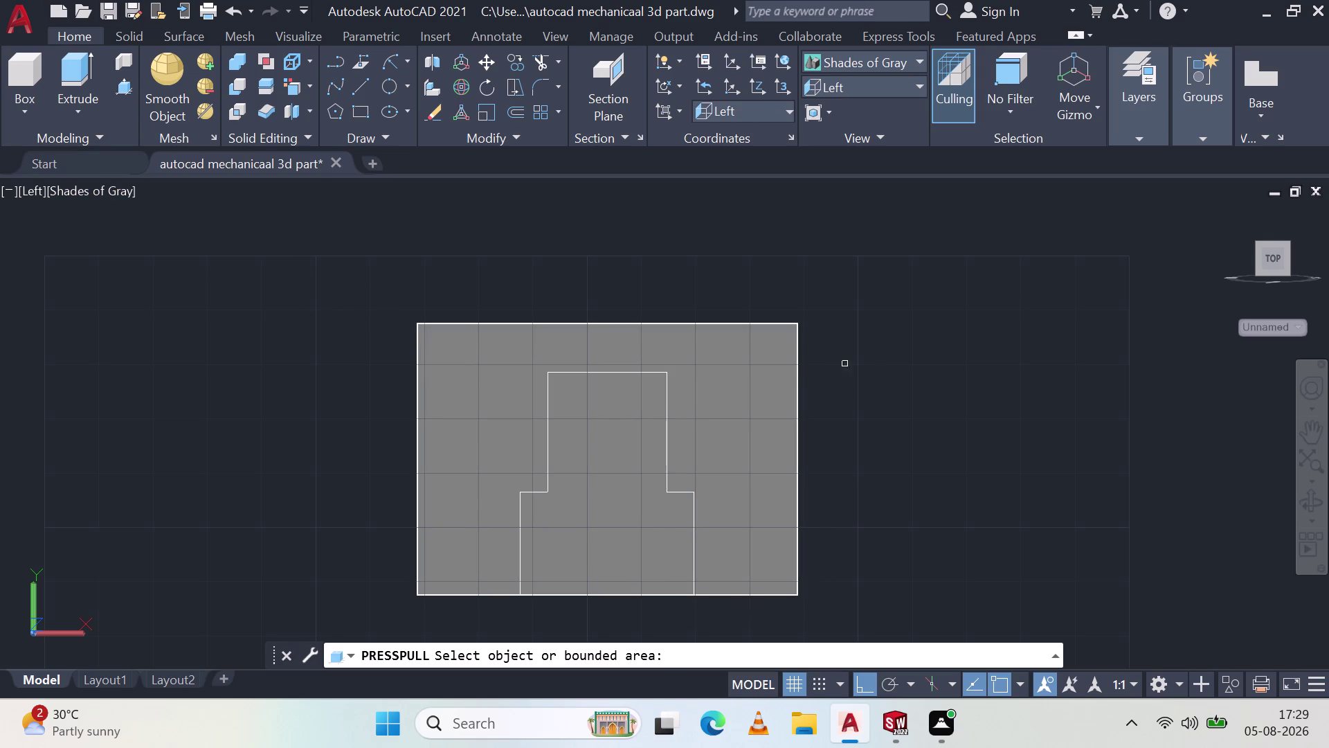
Push the stepped profile into the box to cut the notch at its end.
middle_drag(988, 305, 952, 327)
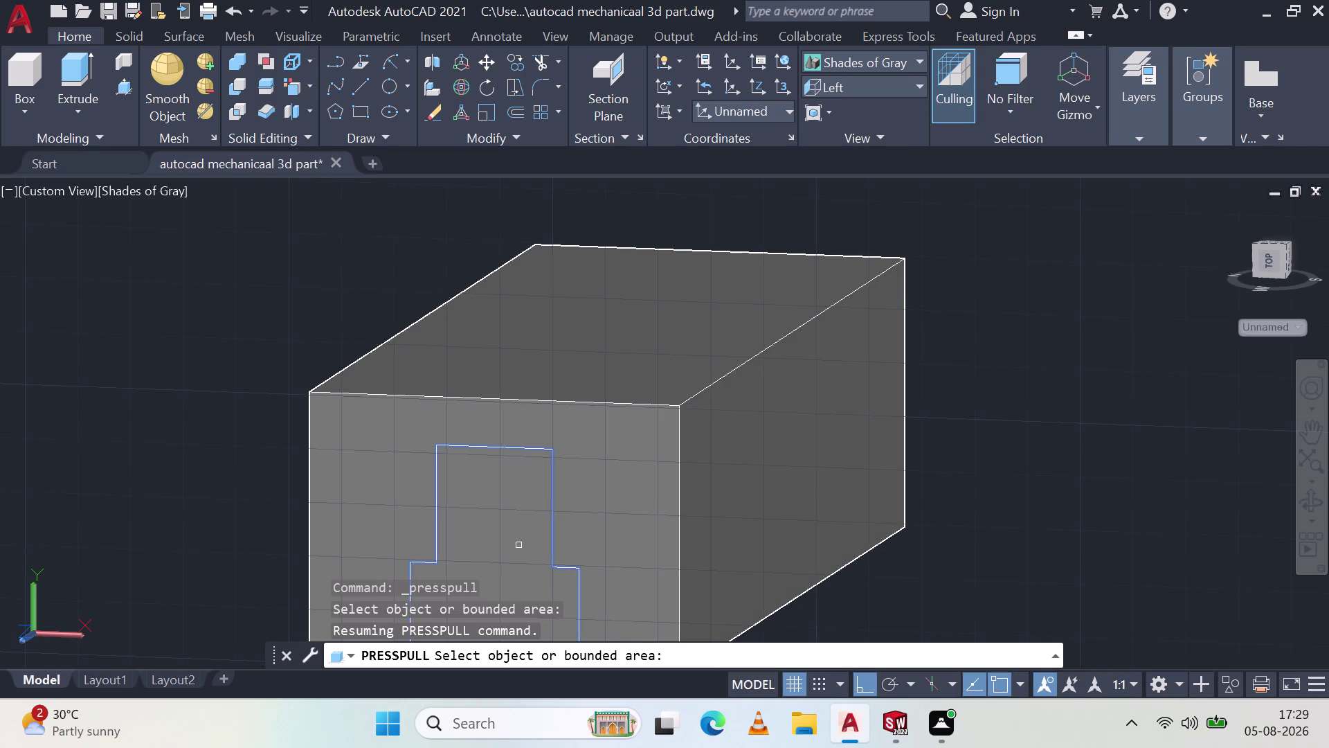
click(515, 545)
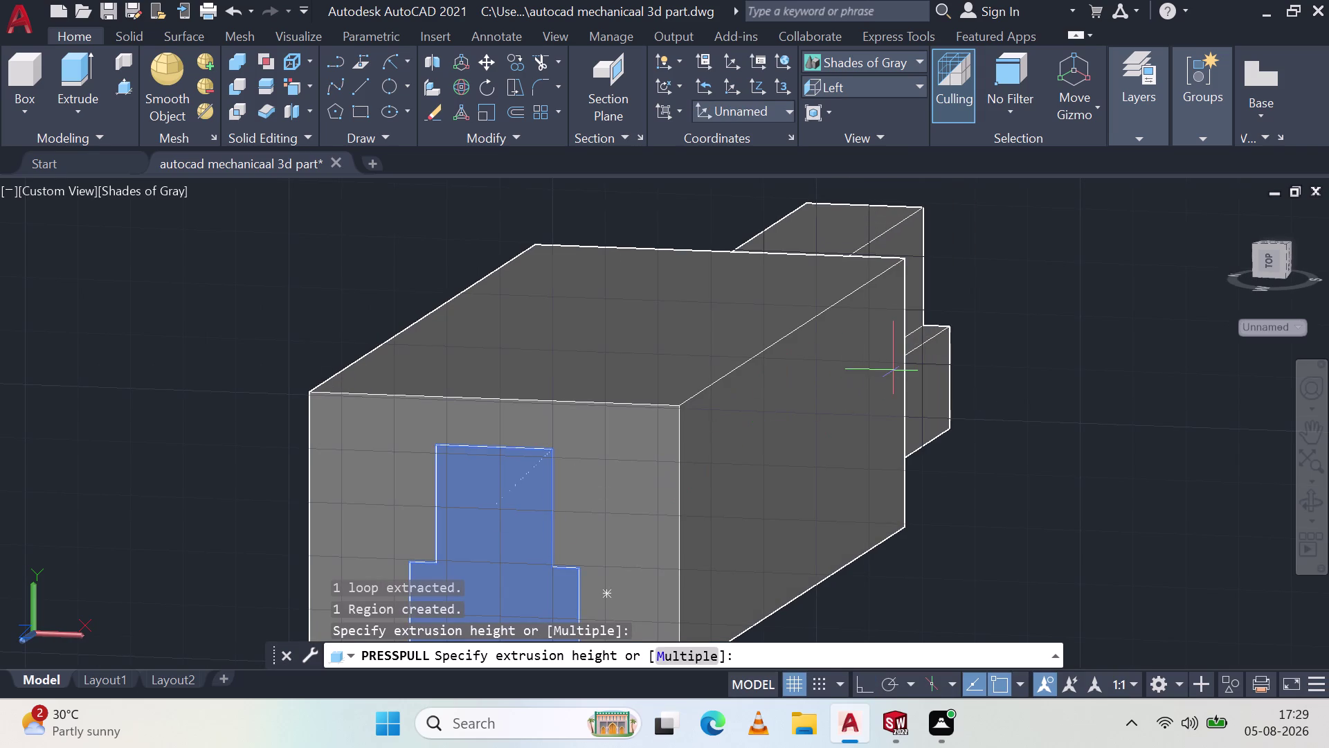
click(961, 337)
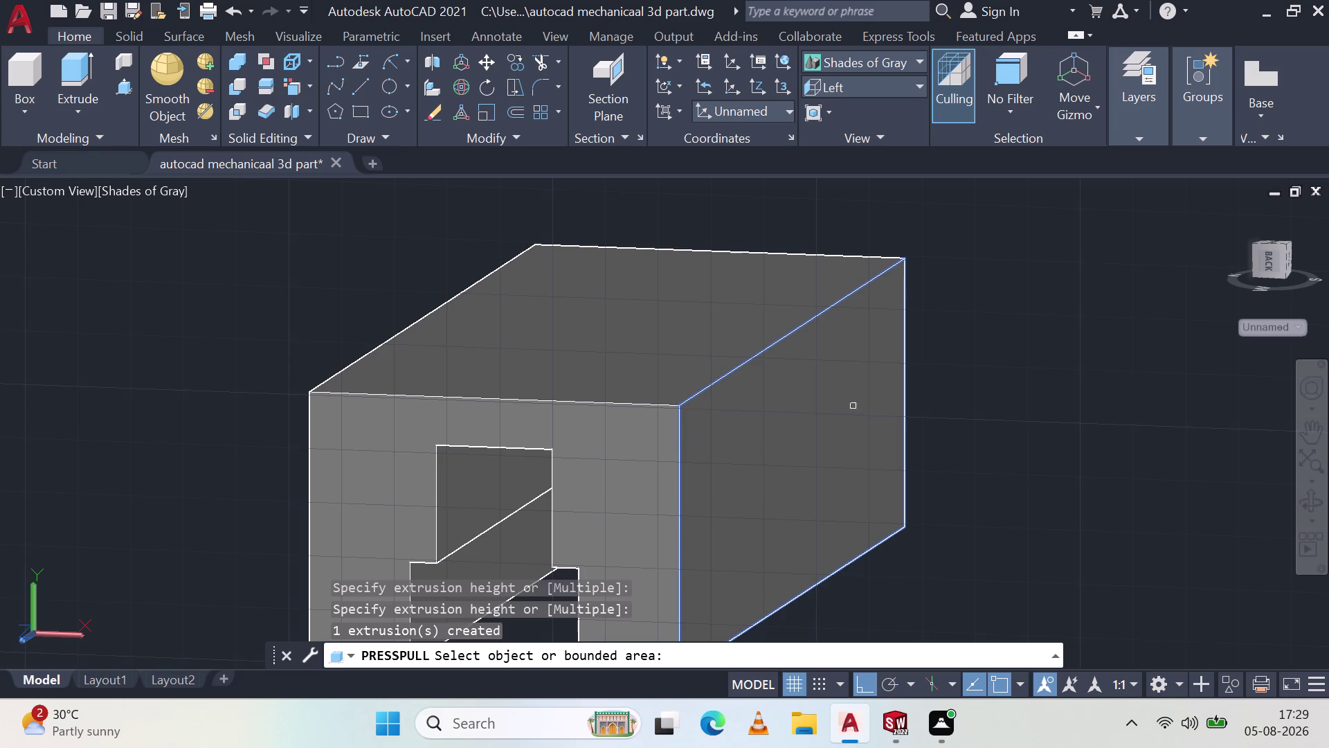
key(Escape)
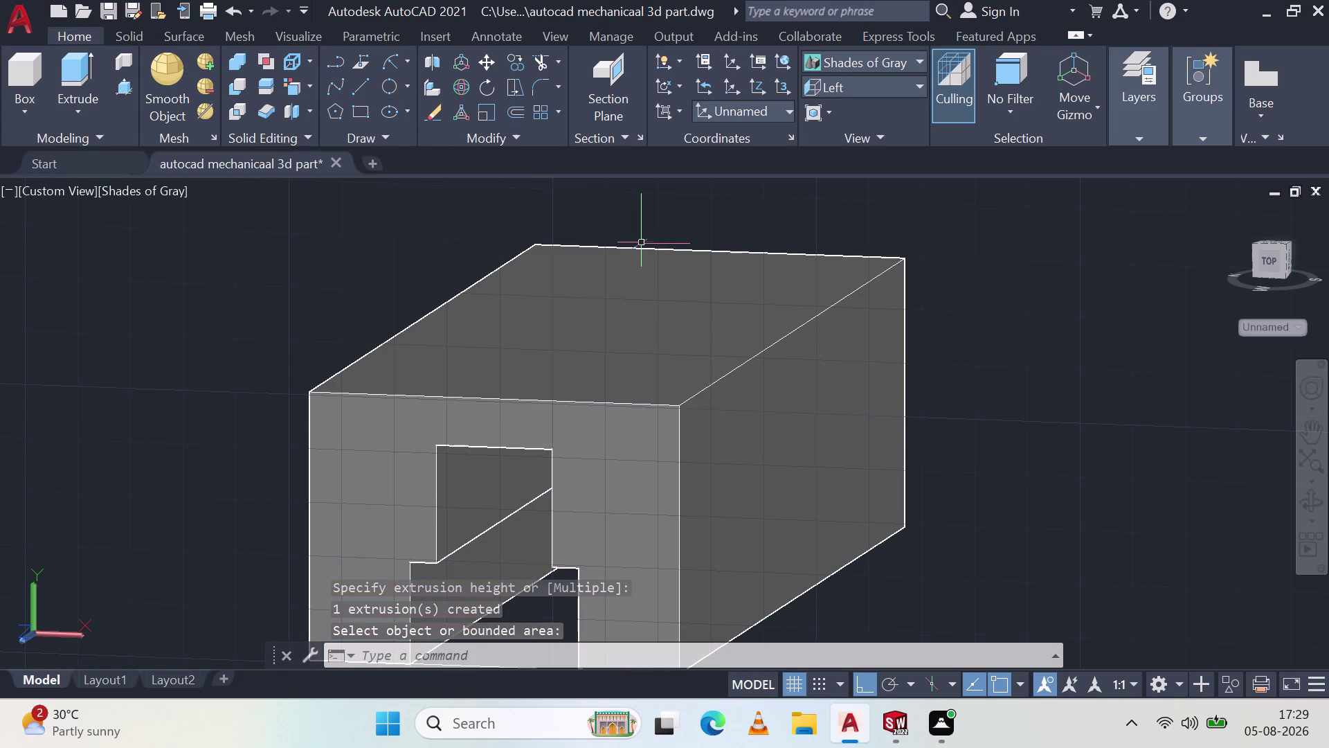
middle_drag(1091, 504, 1010, 530)
scroll(up, 3)
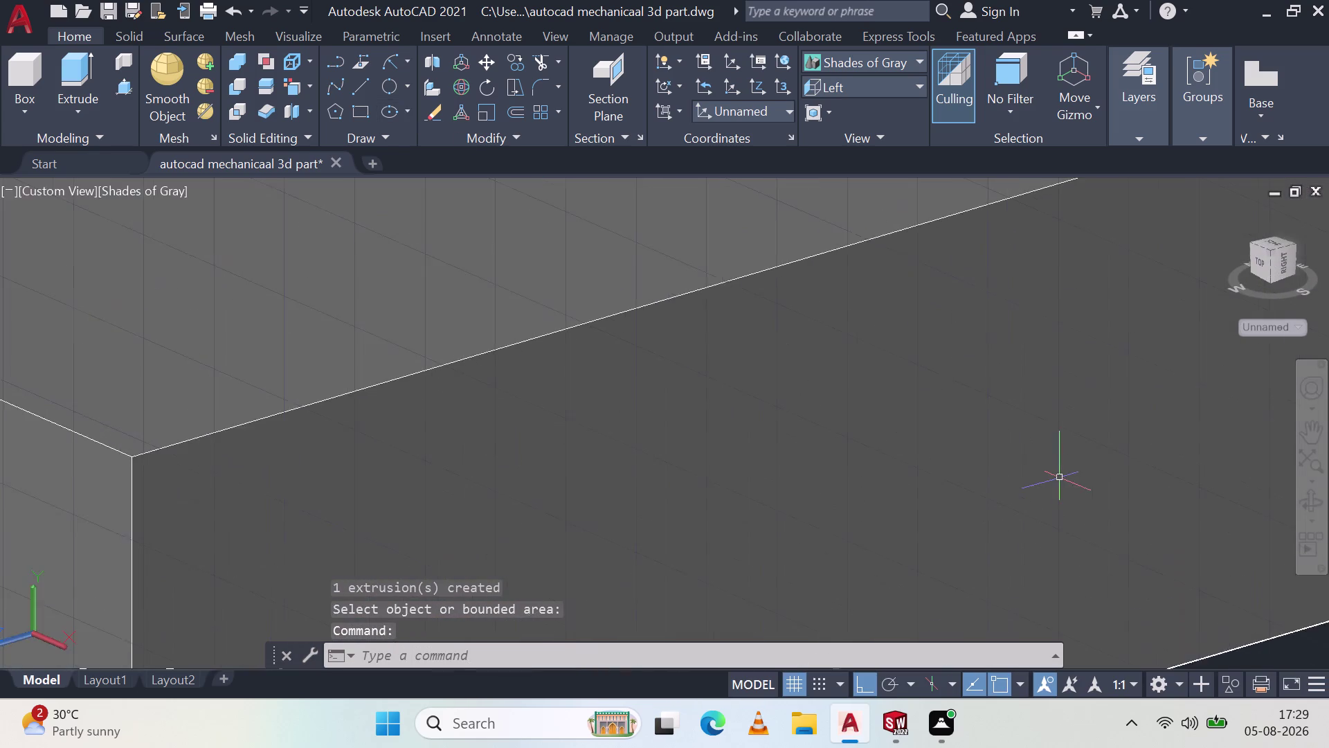
scroll(up, 3)
scroll(down, 3)
scroll(down, 3)
scroll(up, 3)
scroll(down, 3)
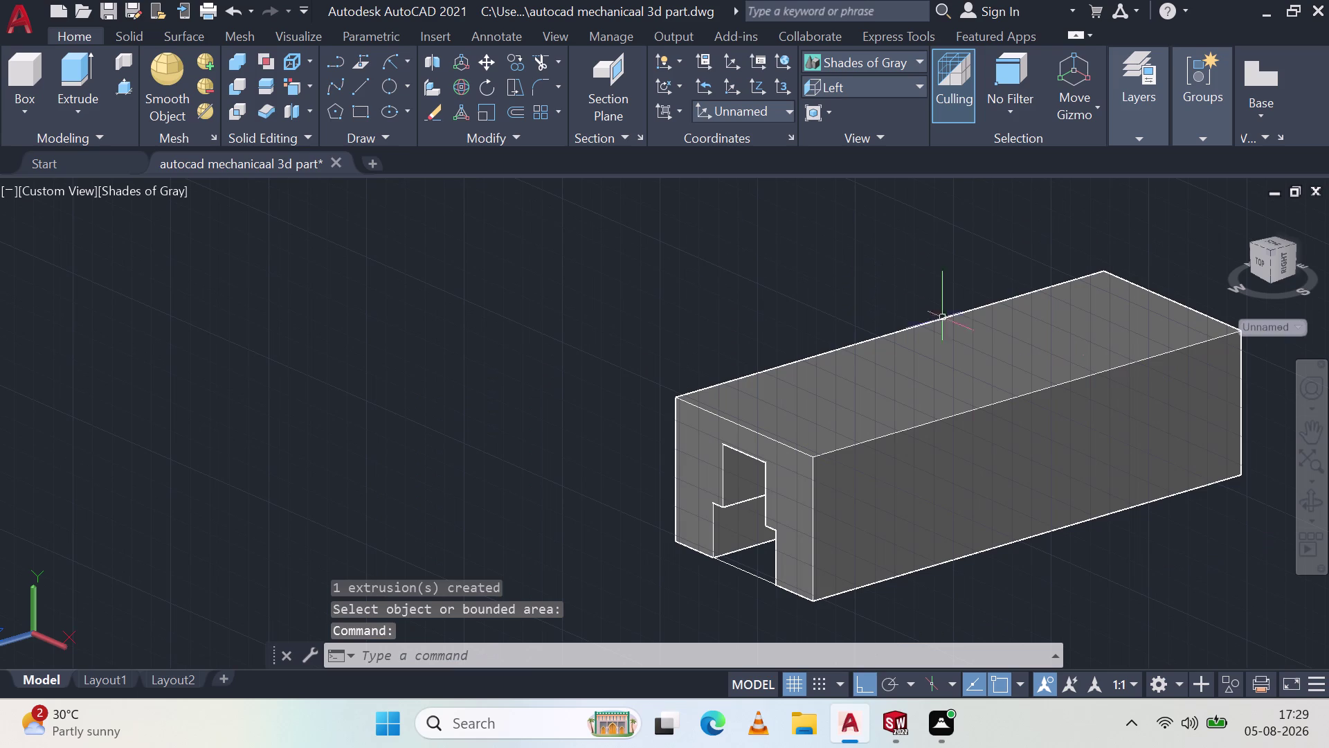
click(365, 86)
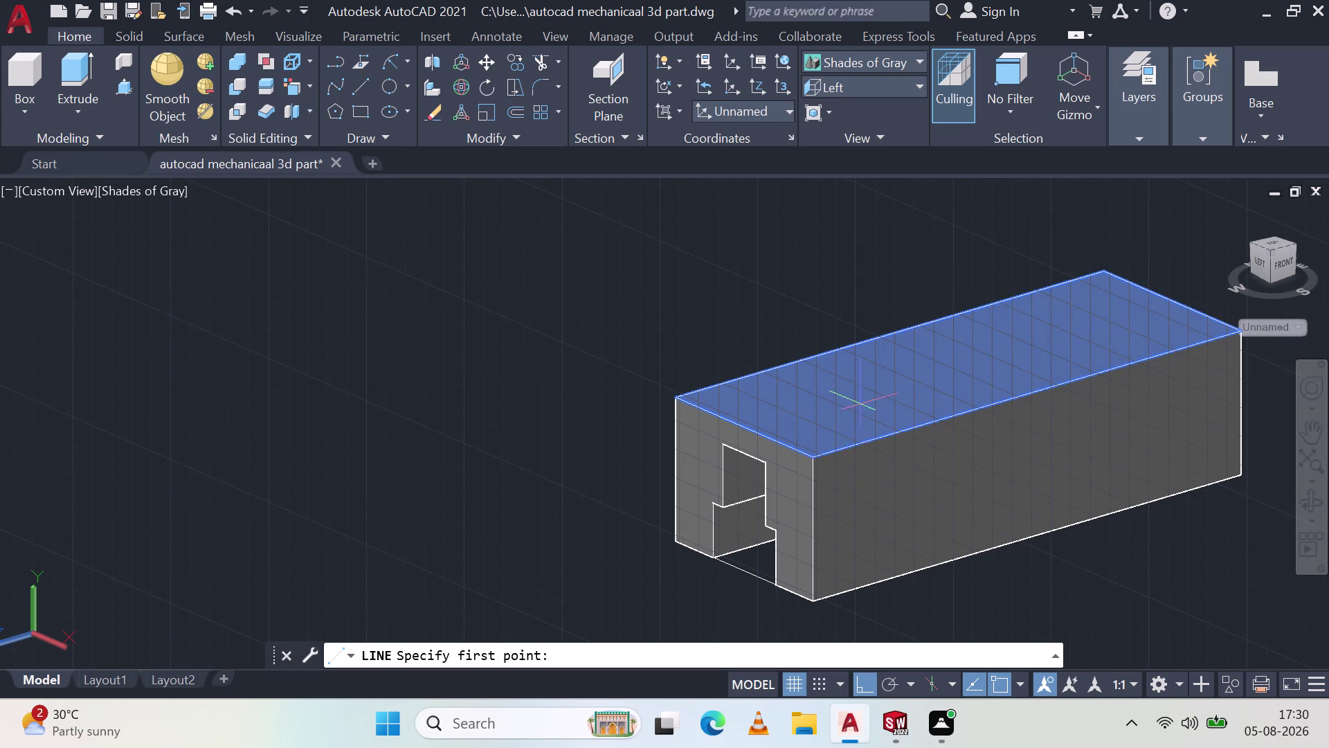
Abandon a first line attempt and switch the display to 2D Wireframe.
click(1241, 335)
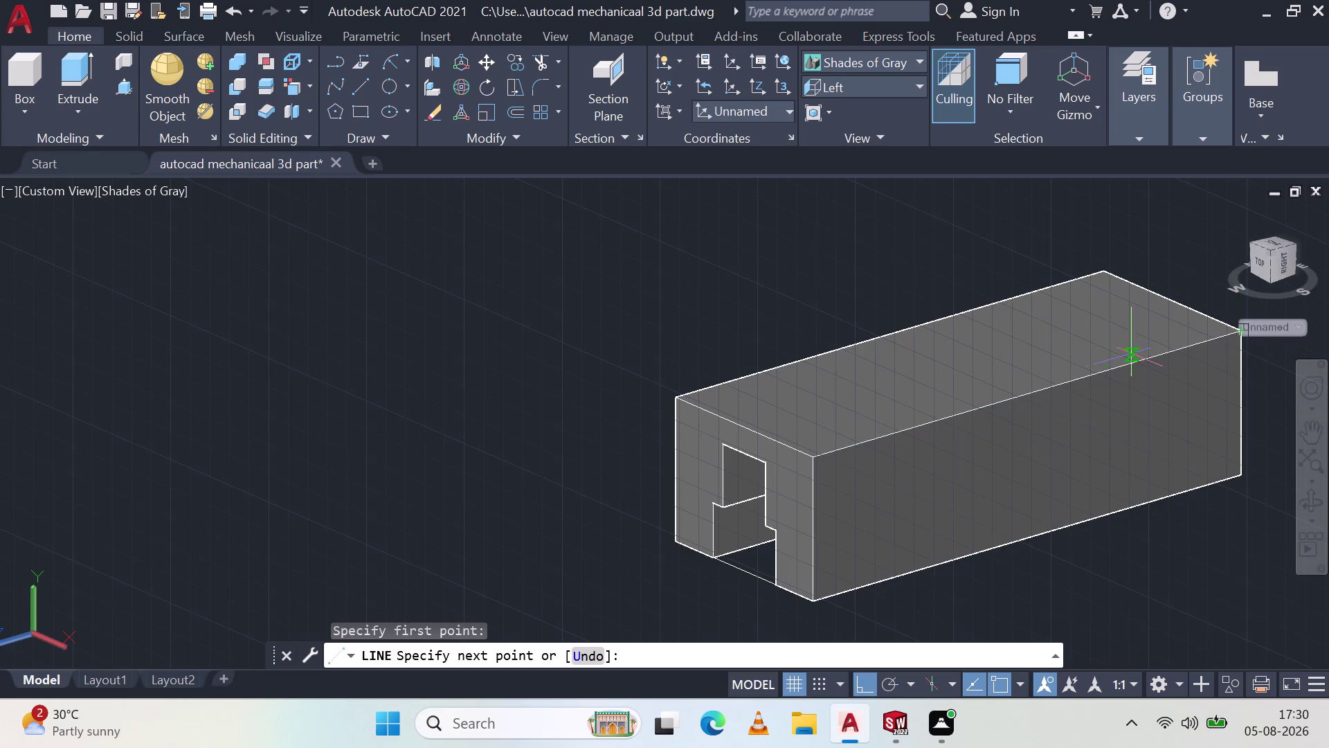
scroll(up, 3)
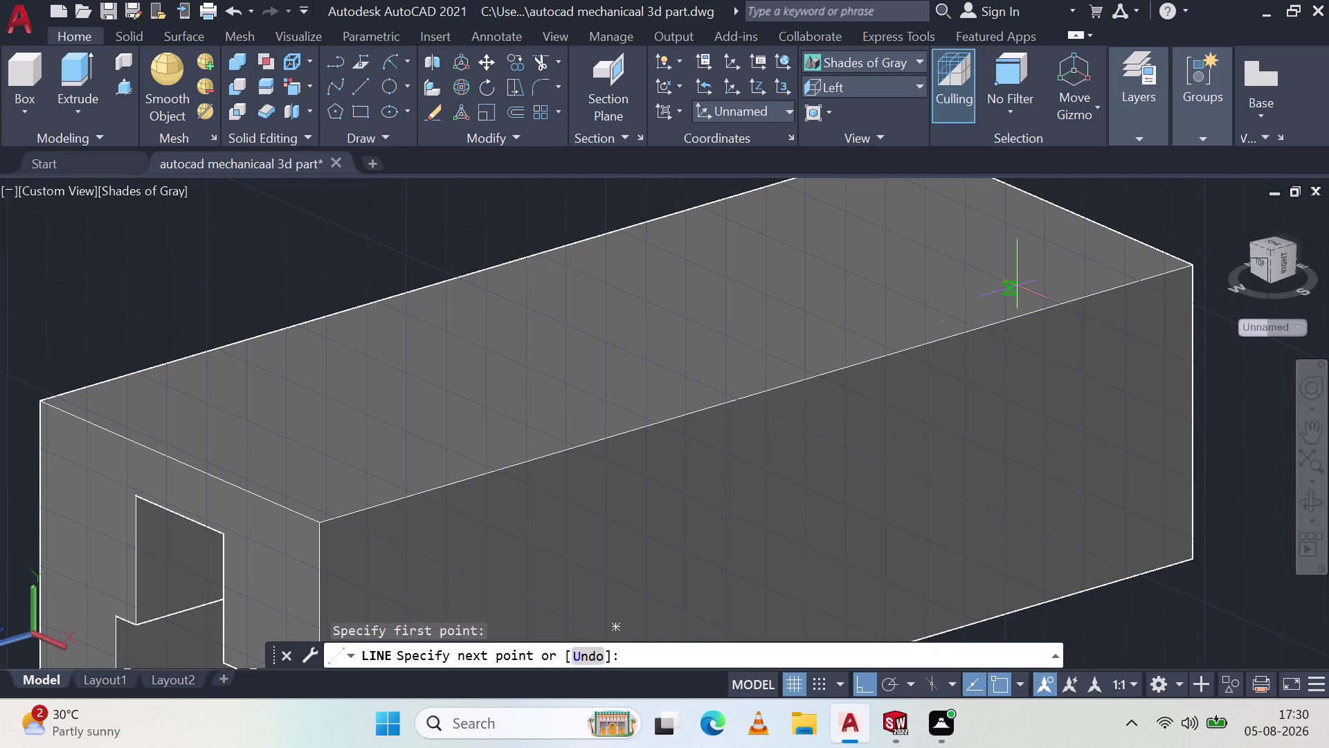
key(2)
click(122, 198)
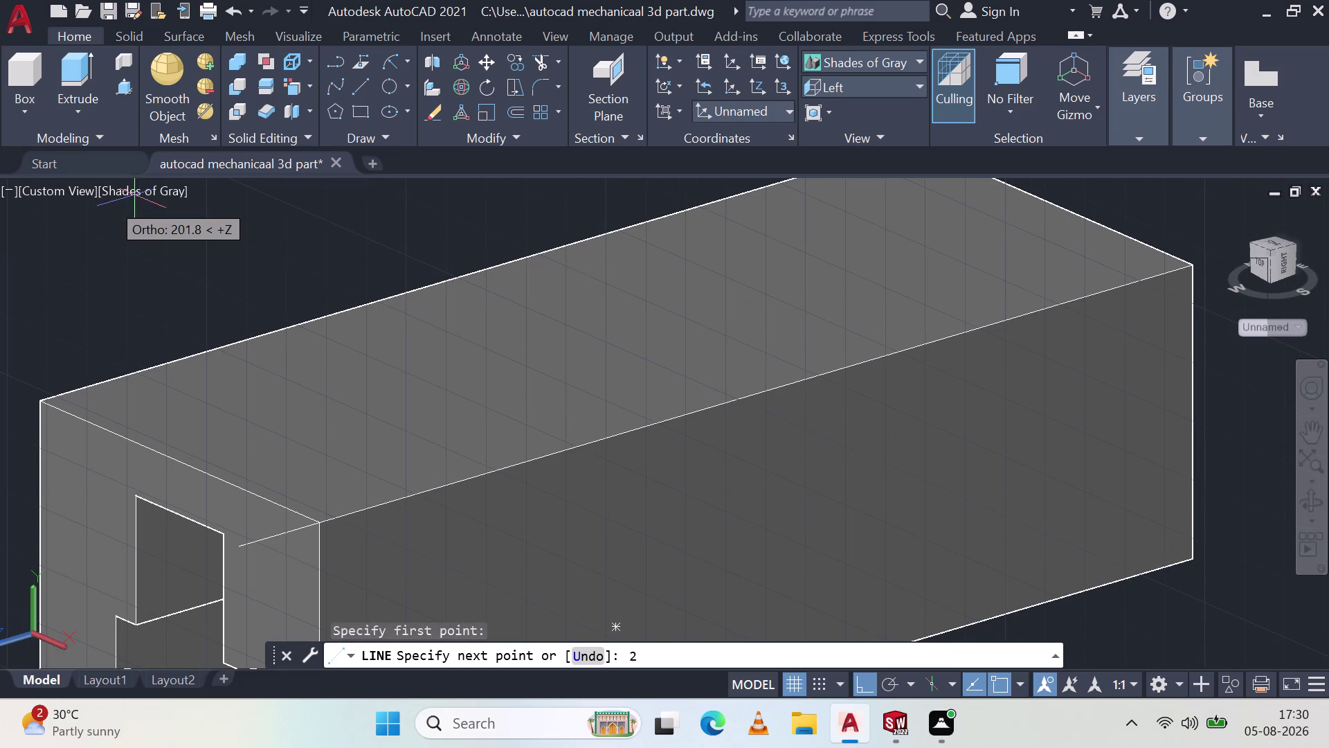
key(Escape)
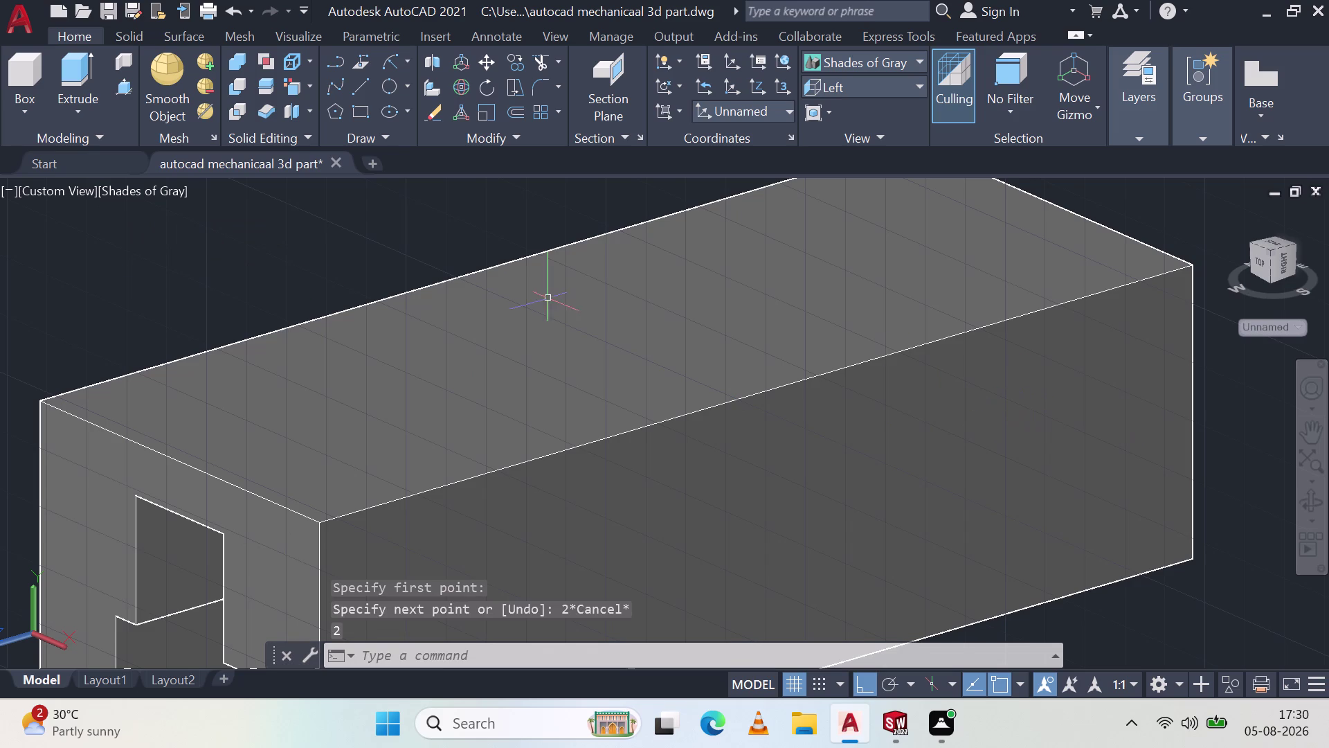
click(142, 187)
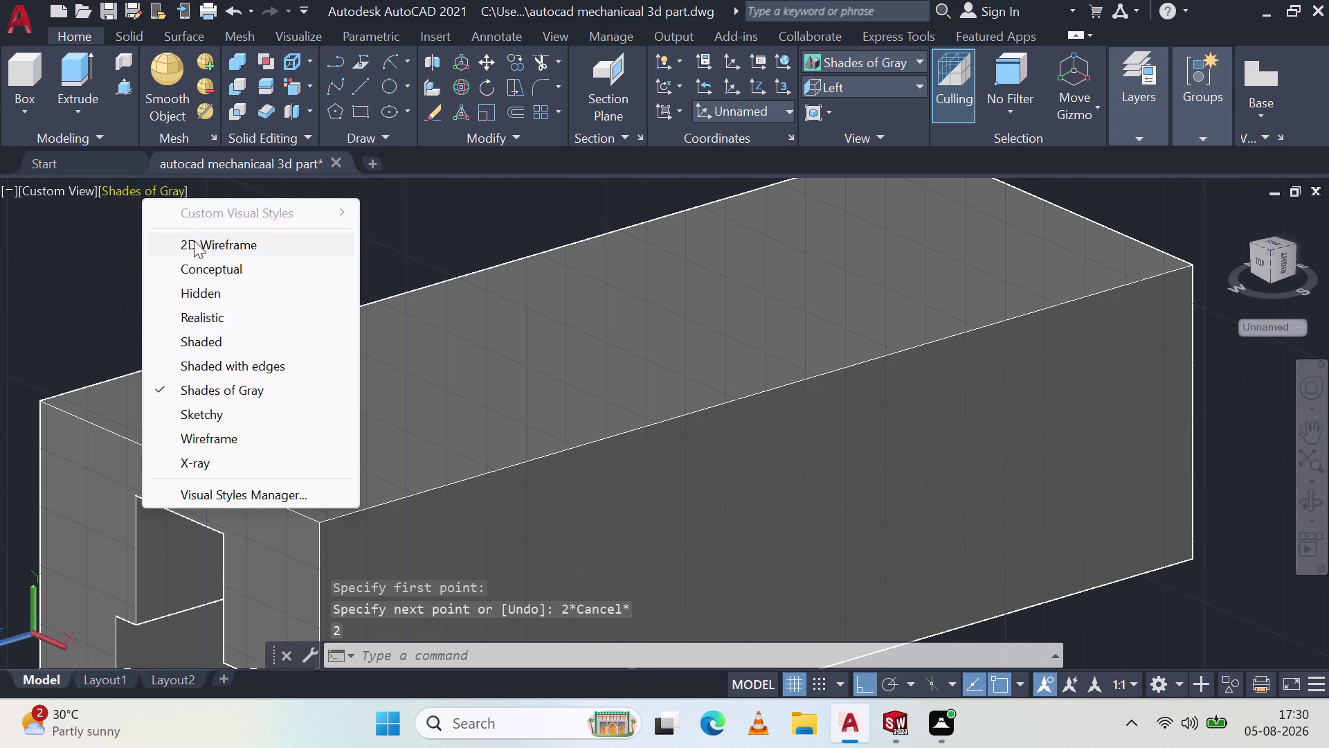
click(194, 240)
Draw a 28-unit line from the far top corner, then switch to the Sketchy style.
click(365, 83)
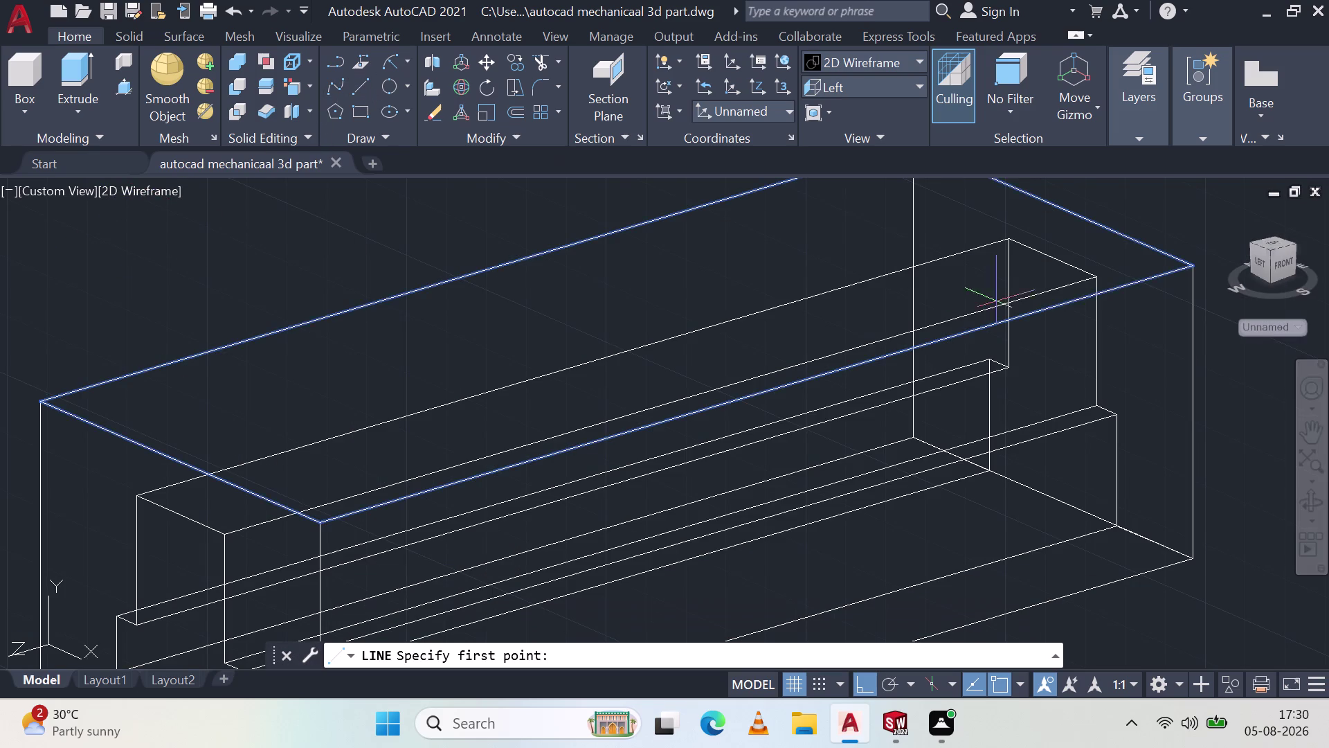
drag(1197, 264, 1176, 264)
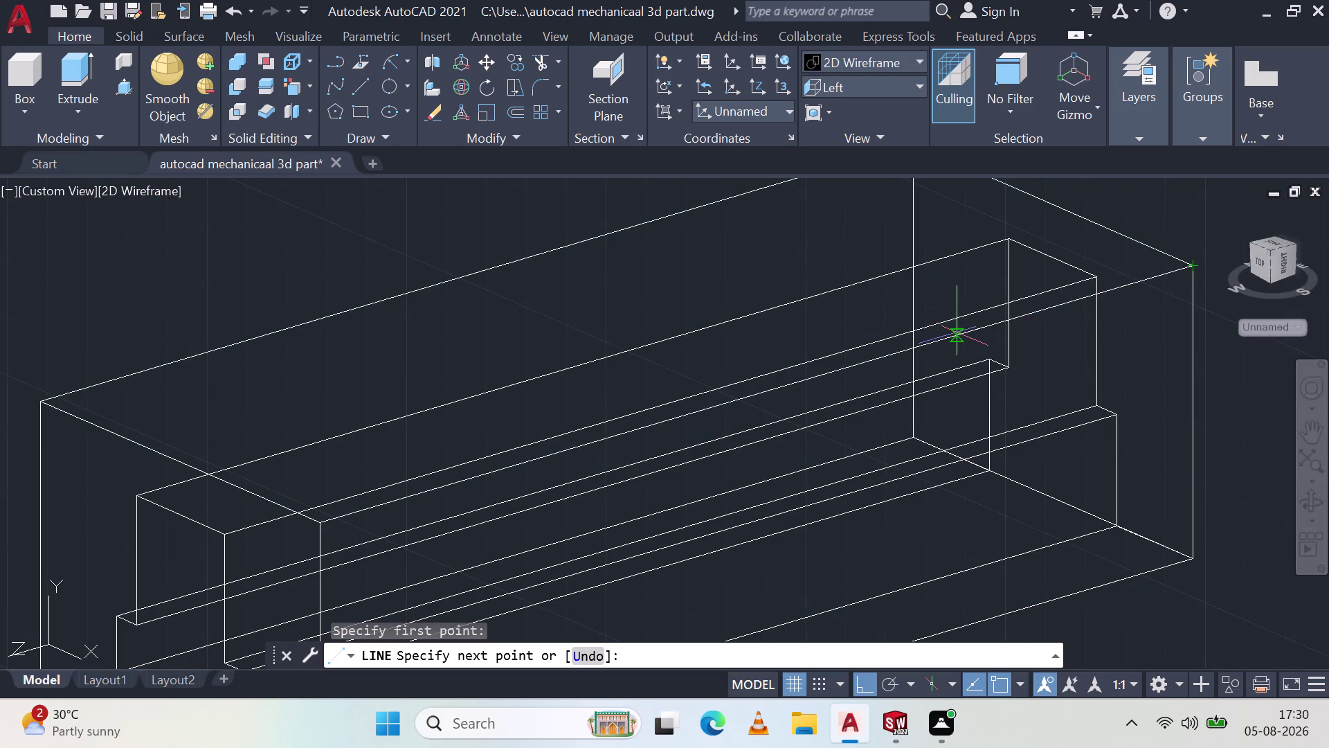
text(28)
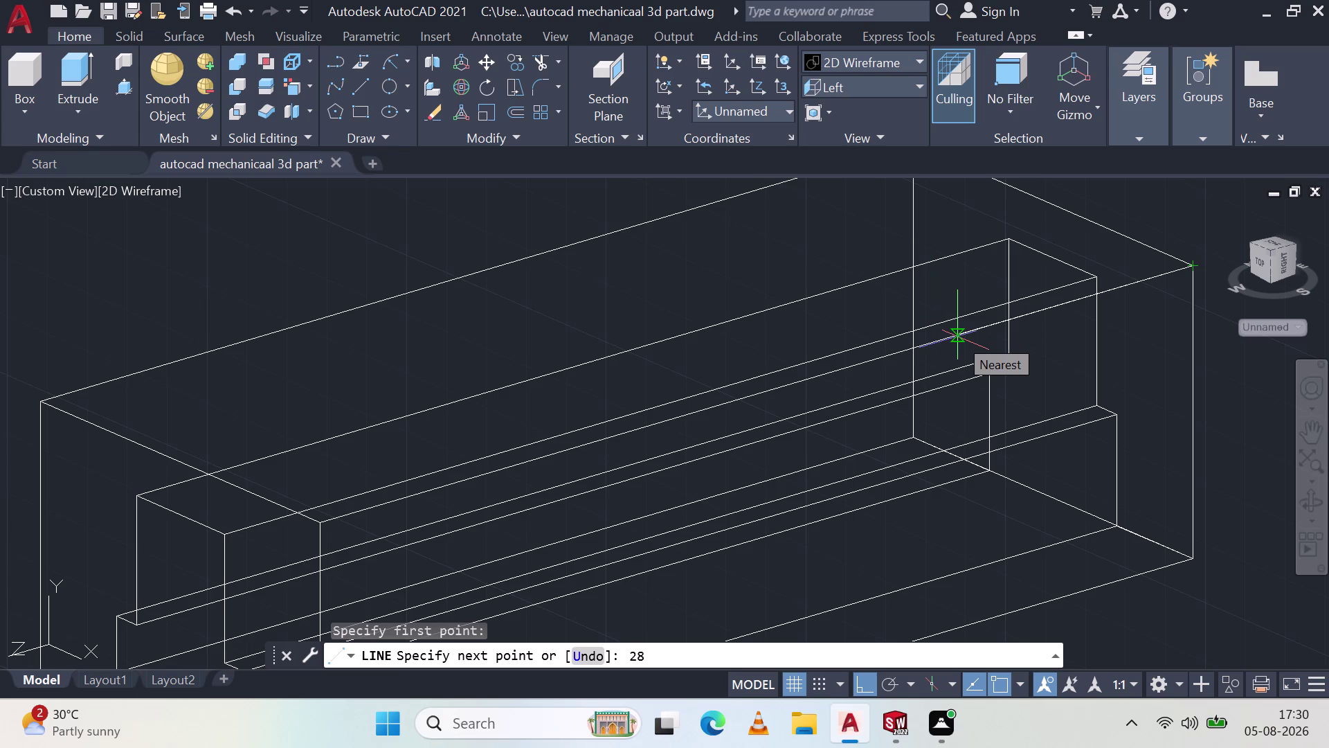
key(Return)
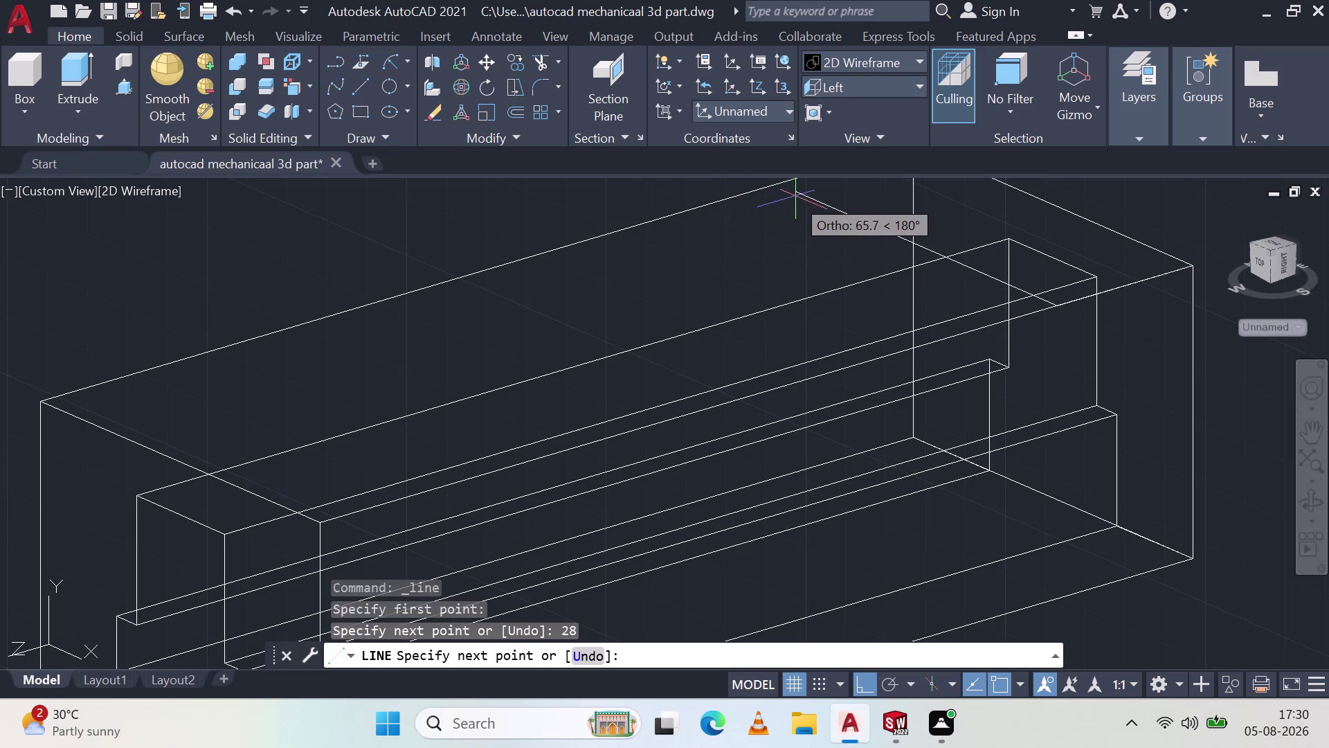
scroll(up, 3)
scroll(down, 3)
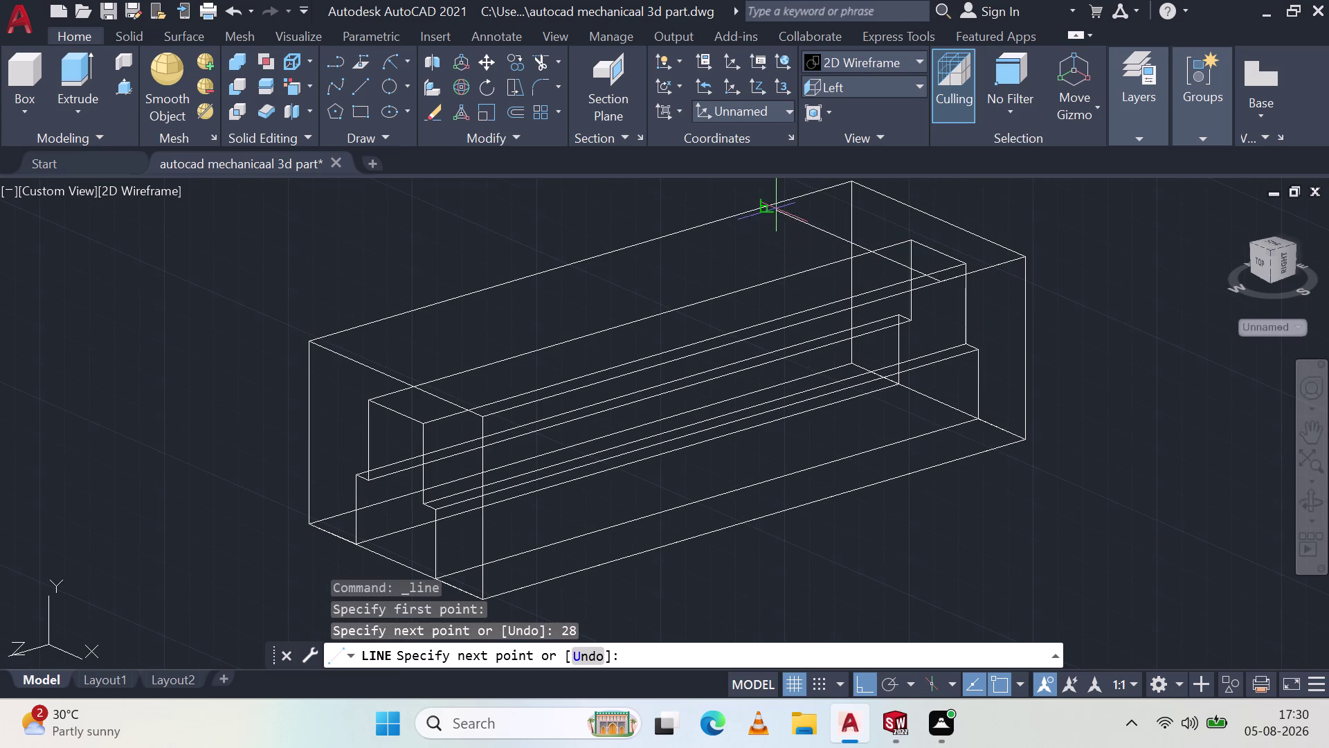
click(758, 205)
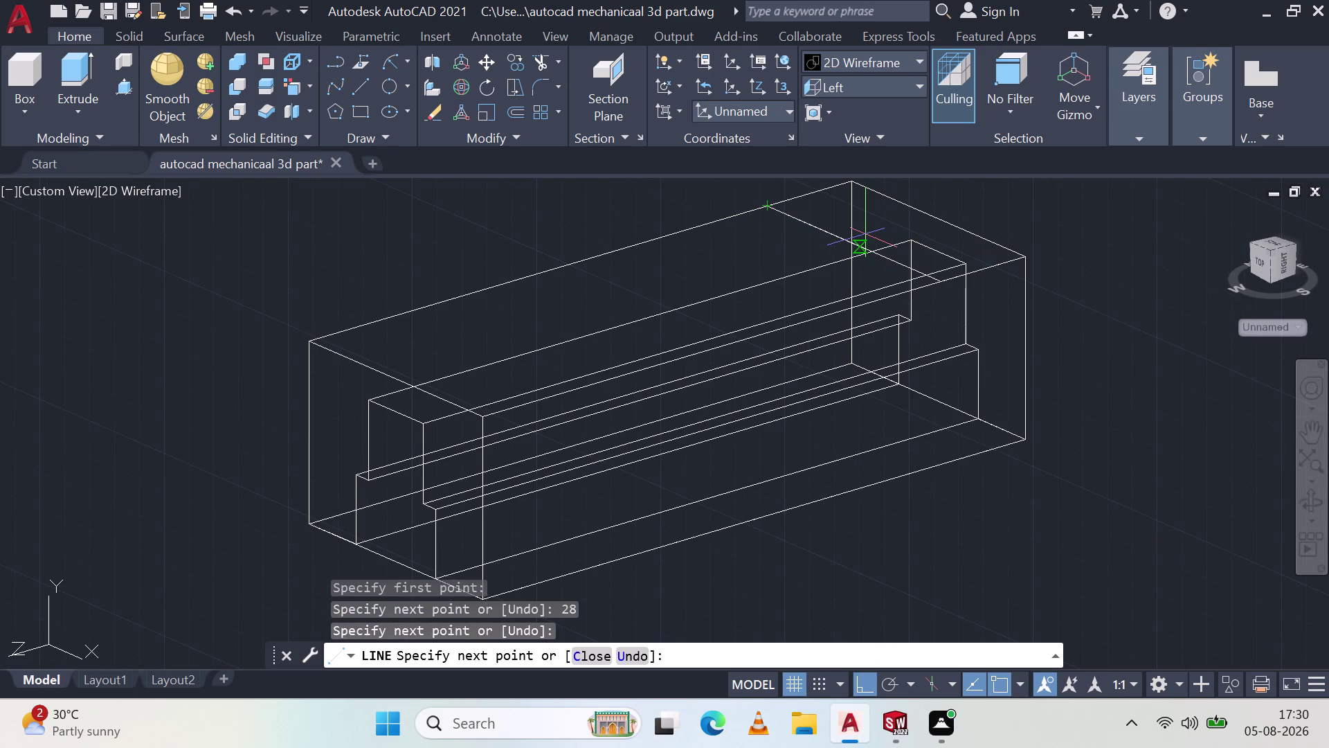
key(Escape)
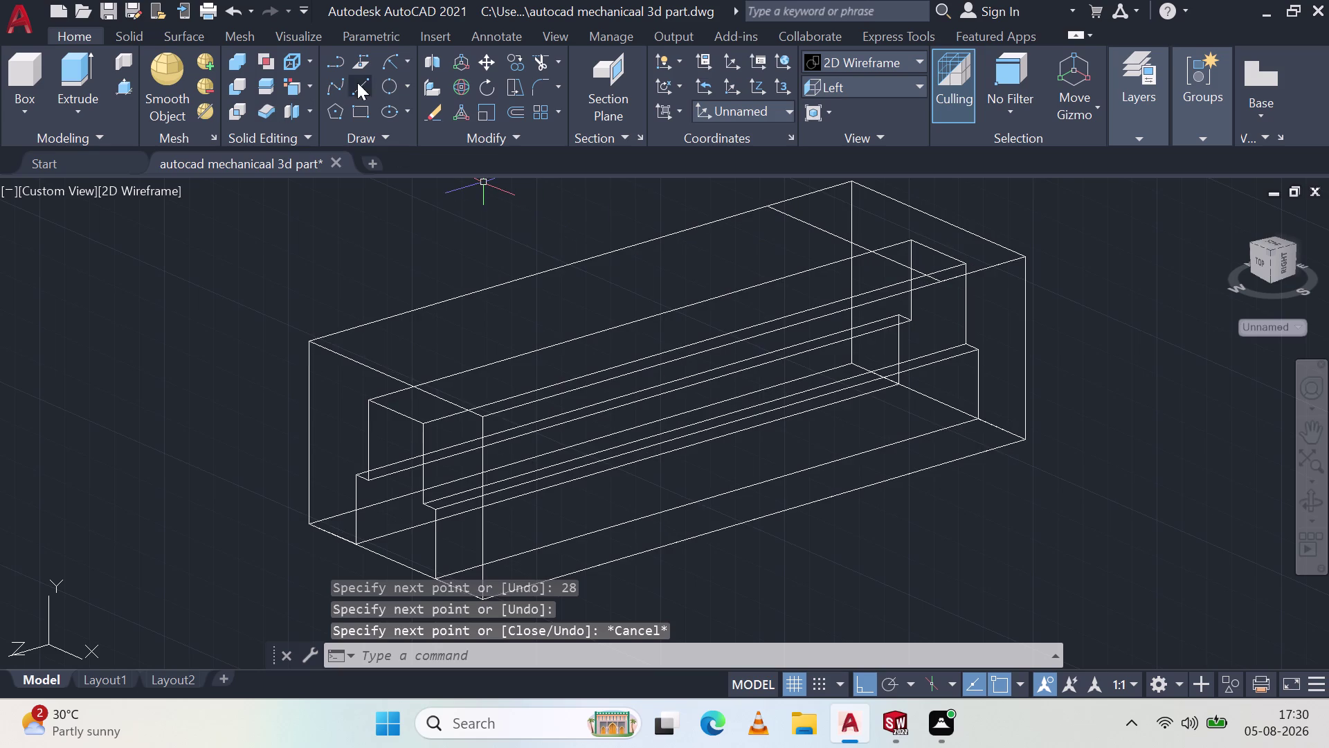
click(141, 188)
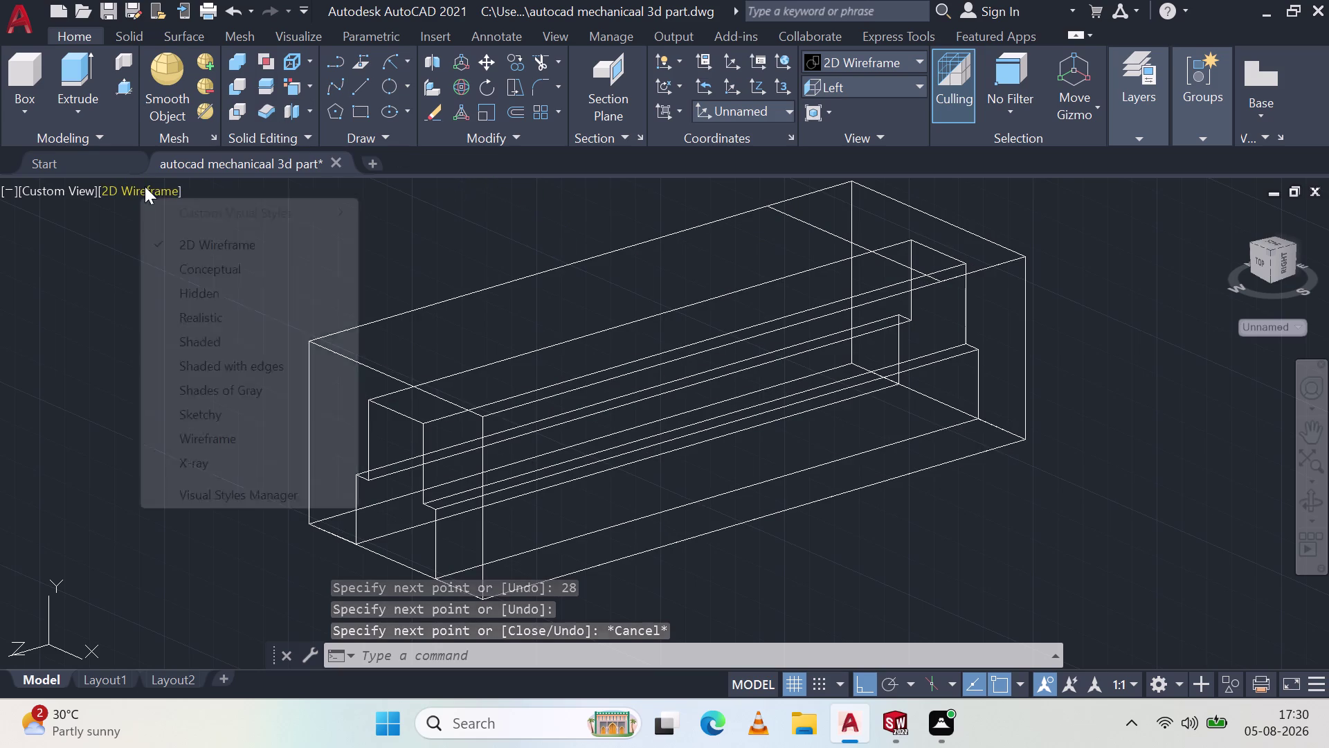
click(233, 403)
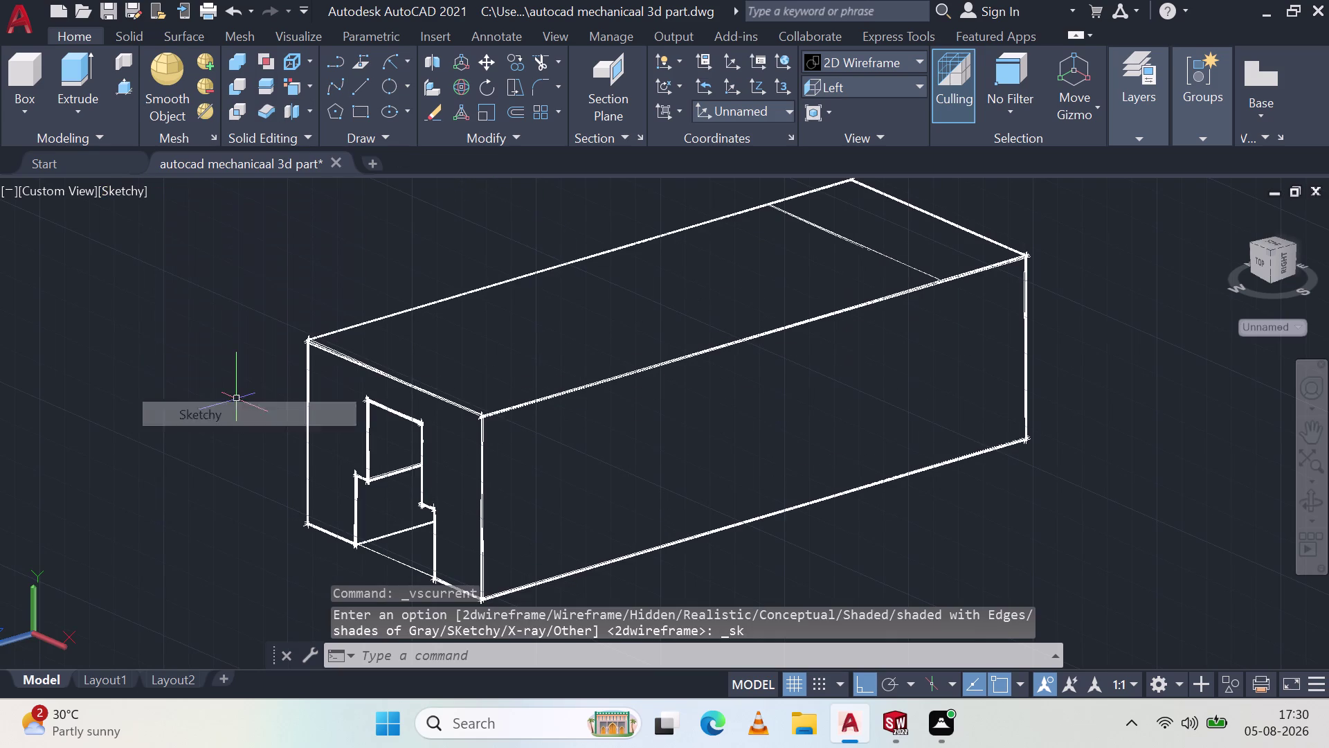
Press-pull the far-end strip of the top face up 25 units.
click(128, 79)
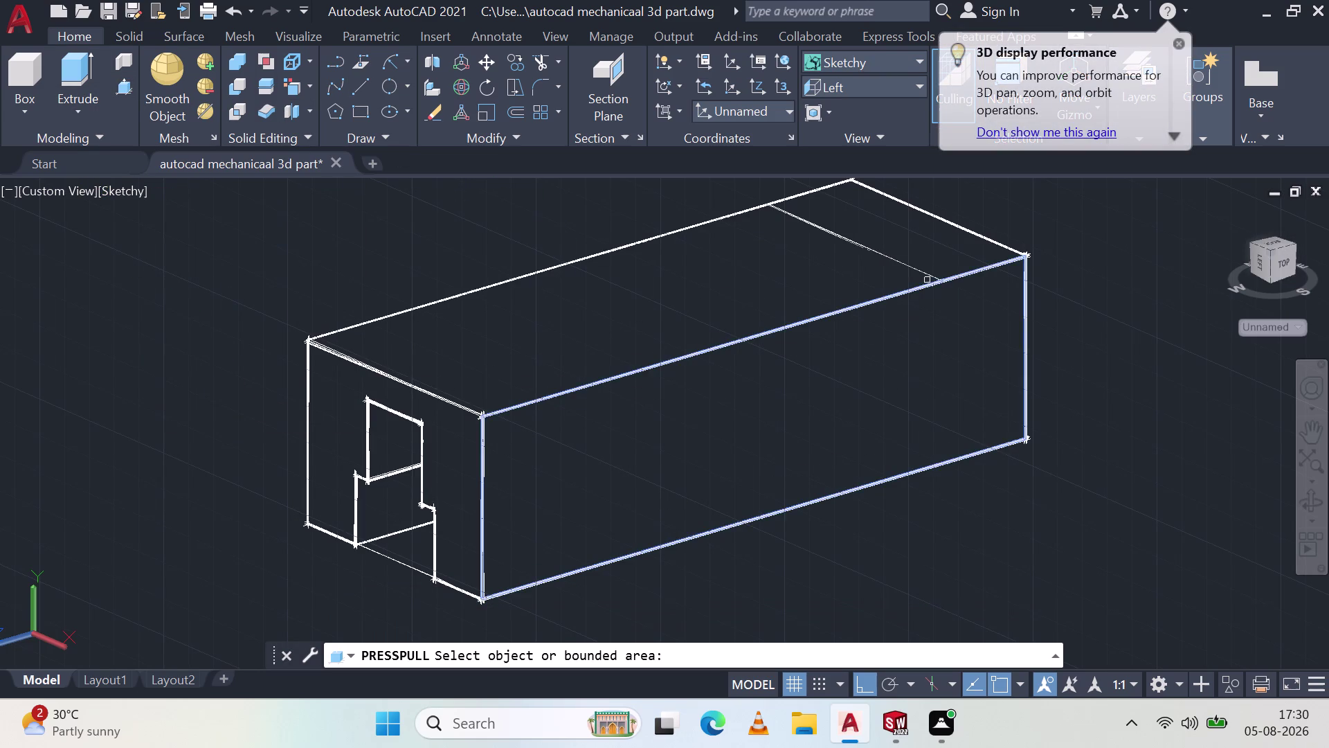
click(922, 250)
scroll(up, 3)
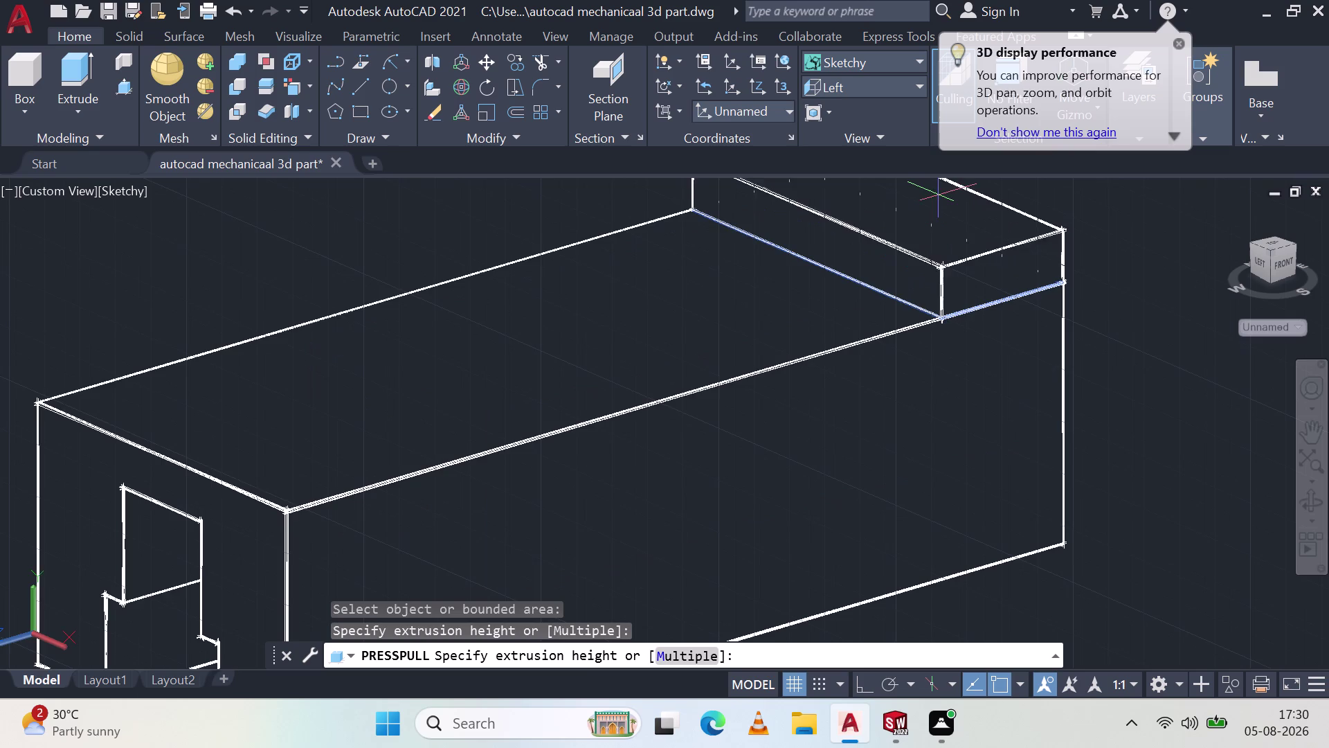
scroll(down, 3)
middle_drag(941, 218, 895, 316)
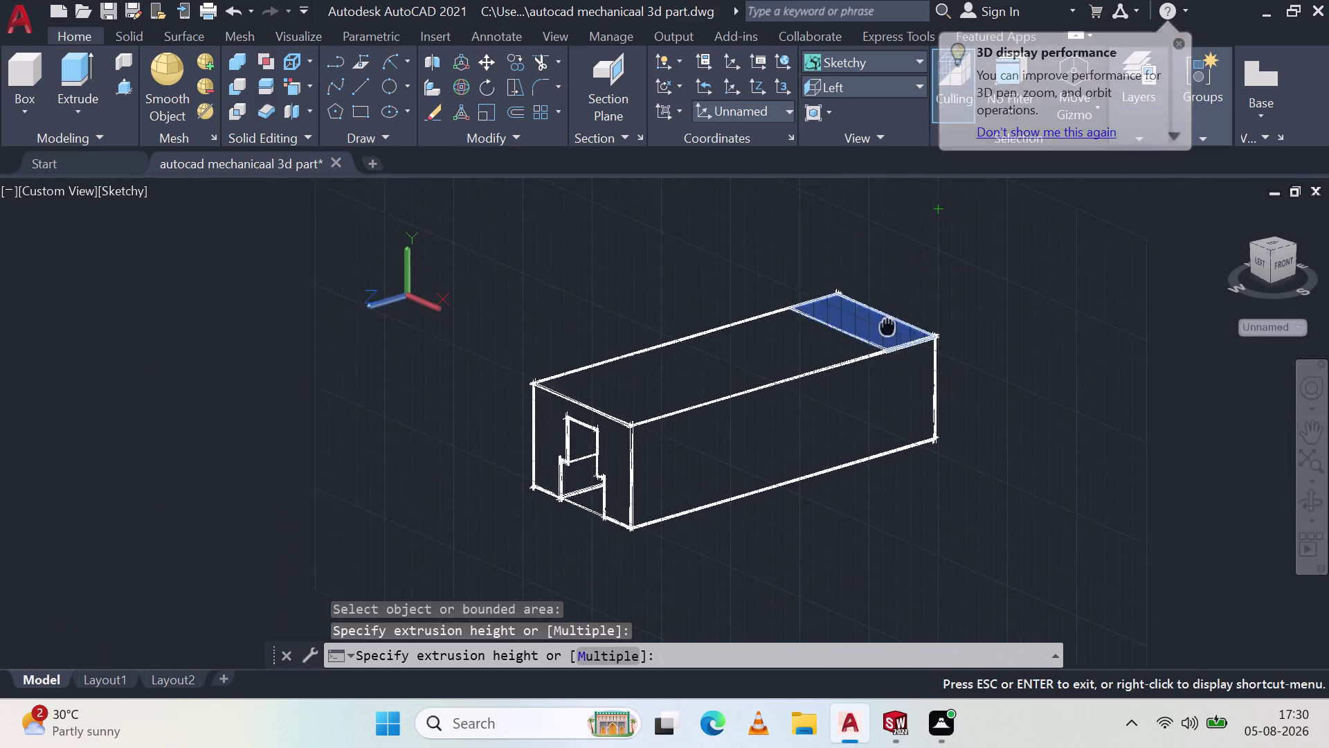
middle_drag(895, 315, 838, 398)
middle_click(839, 399)
middle_click(838, 389)
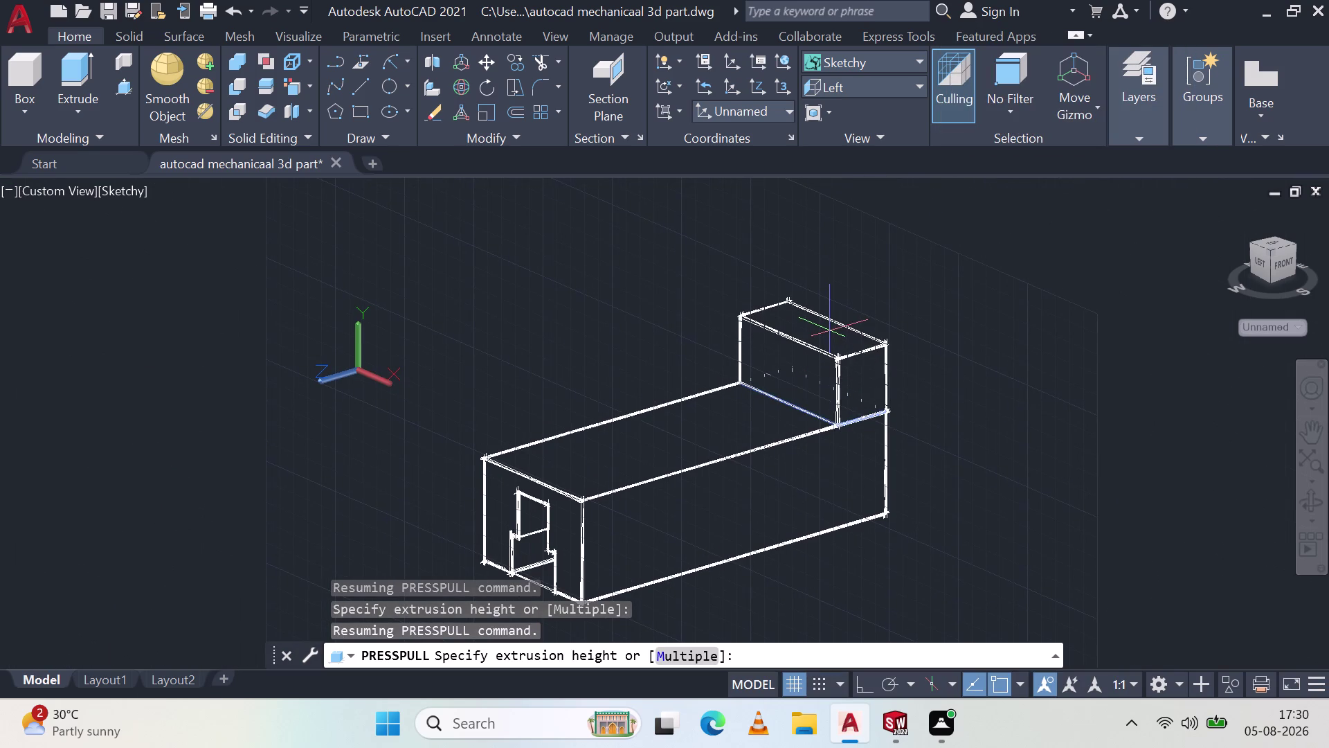
key(2)
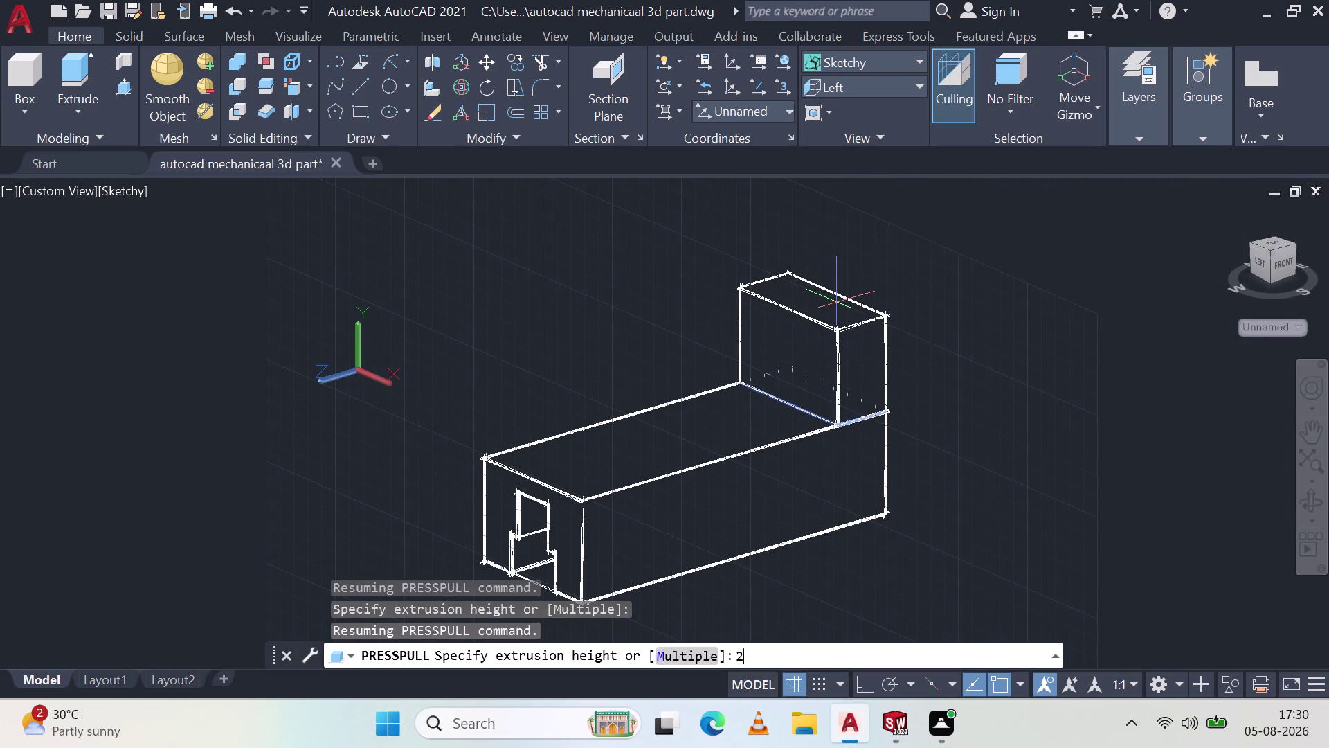
key(5)
key(Return)
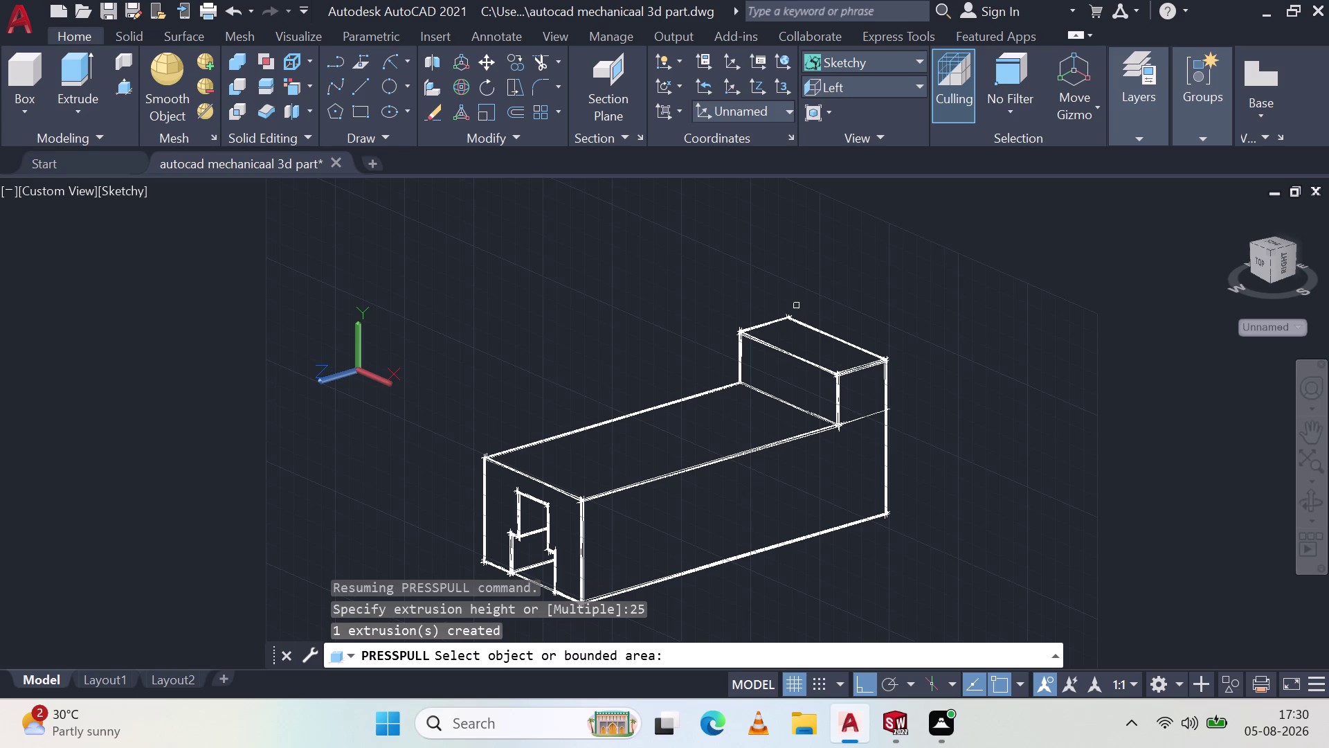
key(Escape)
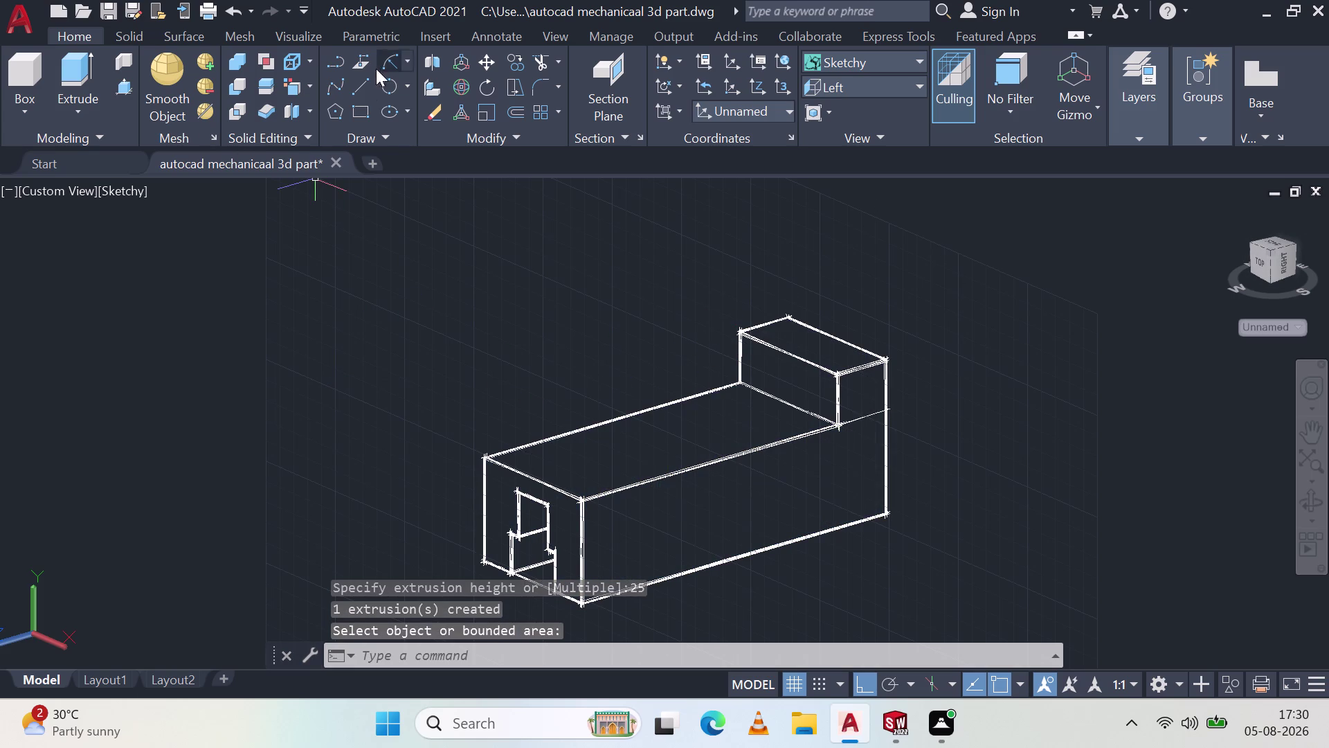
Start a center-radius circle on the end block, then cancel it.
click(407, 84)
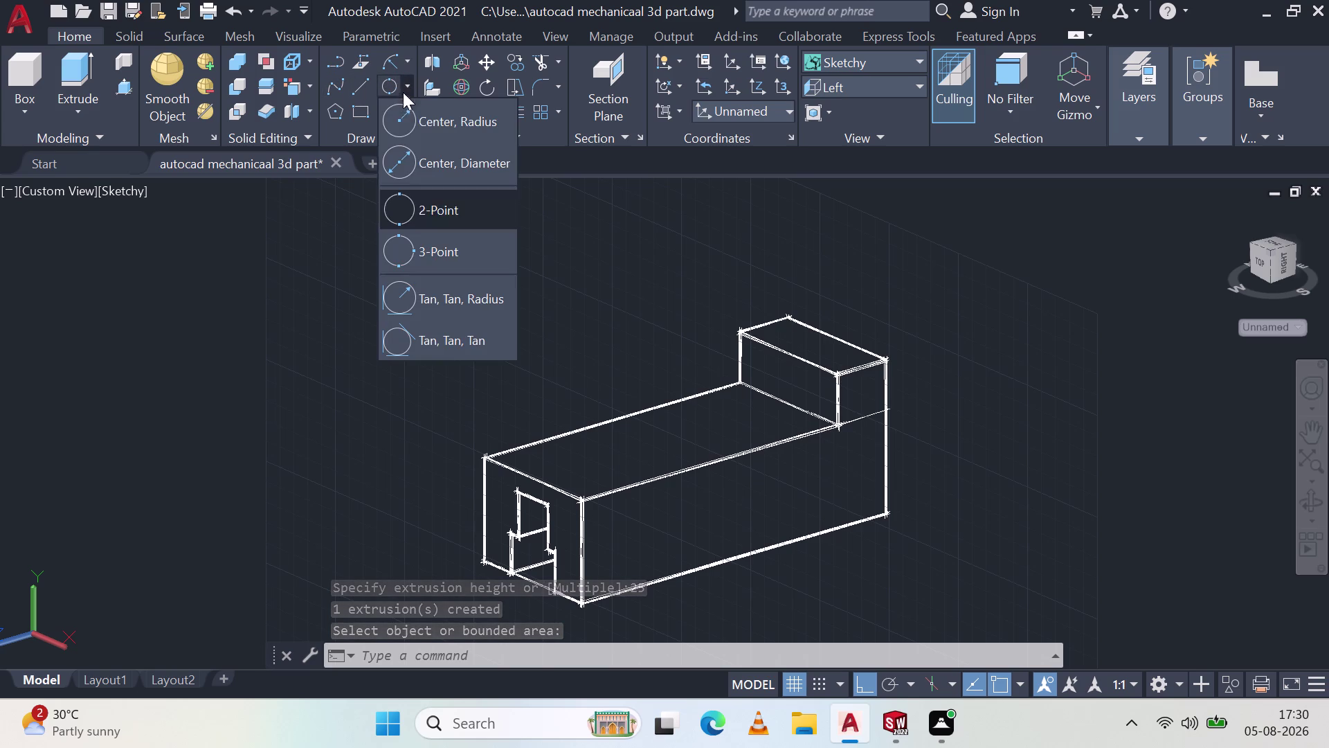
click(424, 130)
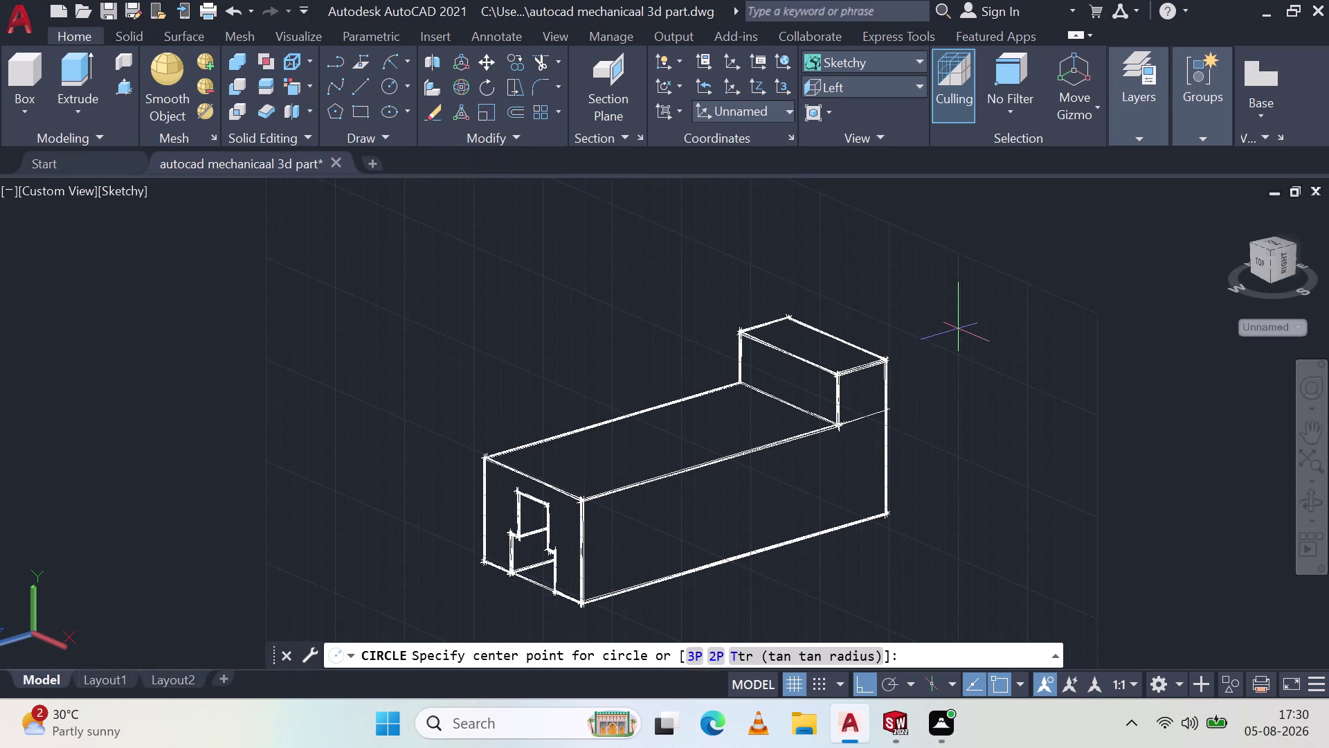
click(784, 349)
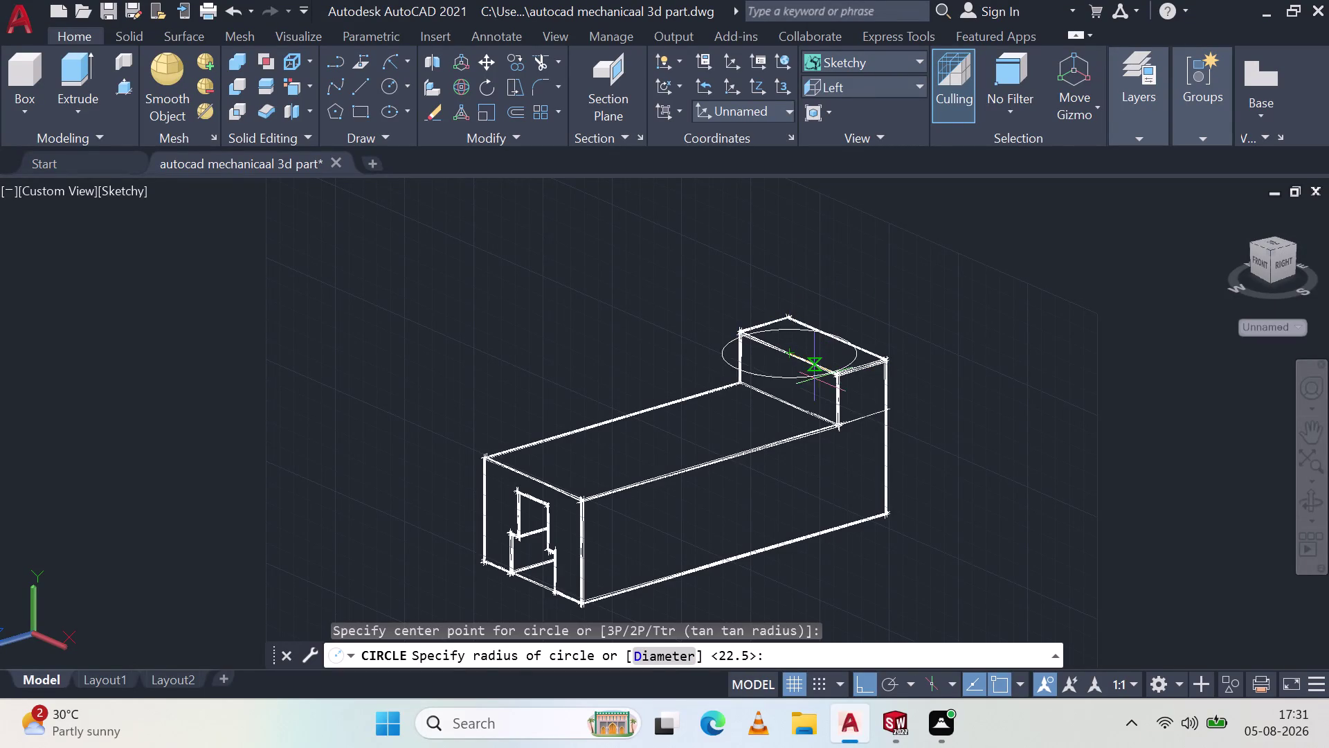
key(Escape)
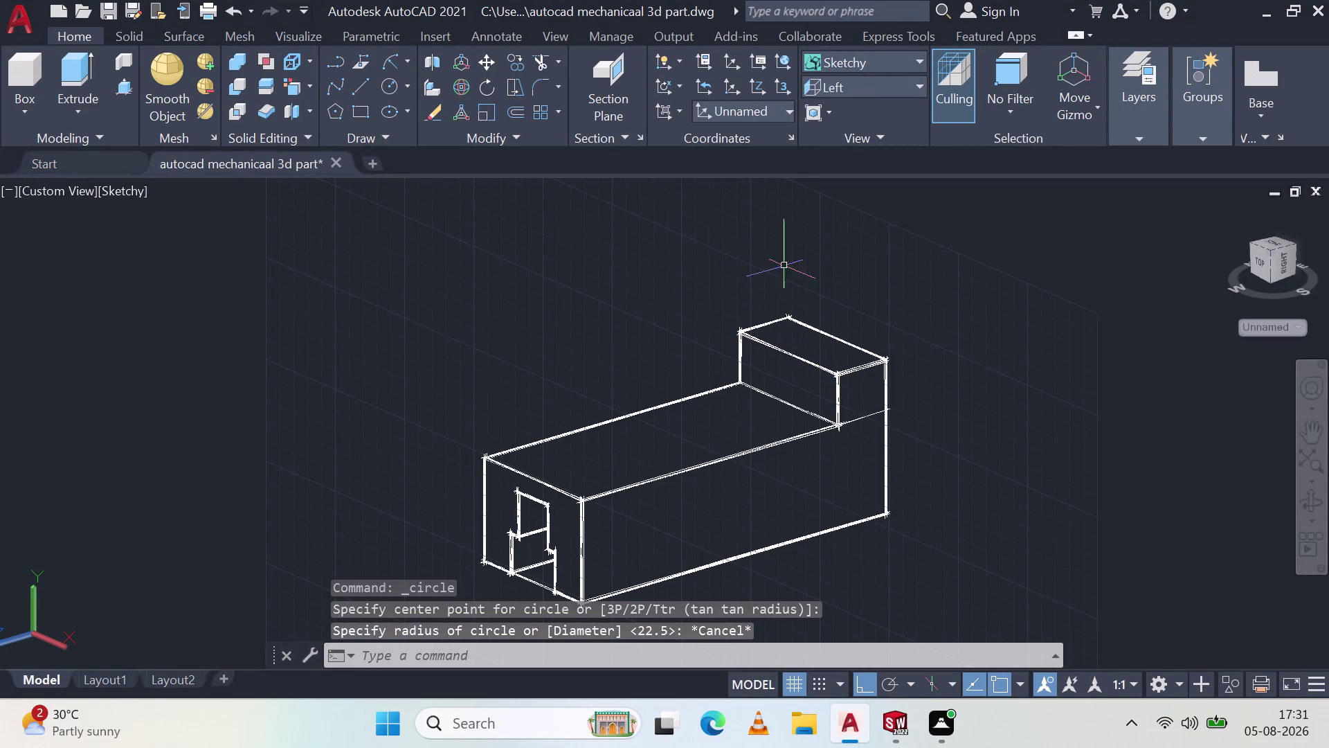
Cycle the preset views through Bottom, Top and Right, ending on Left.
click(849, 84)
click(853, 129)
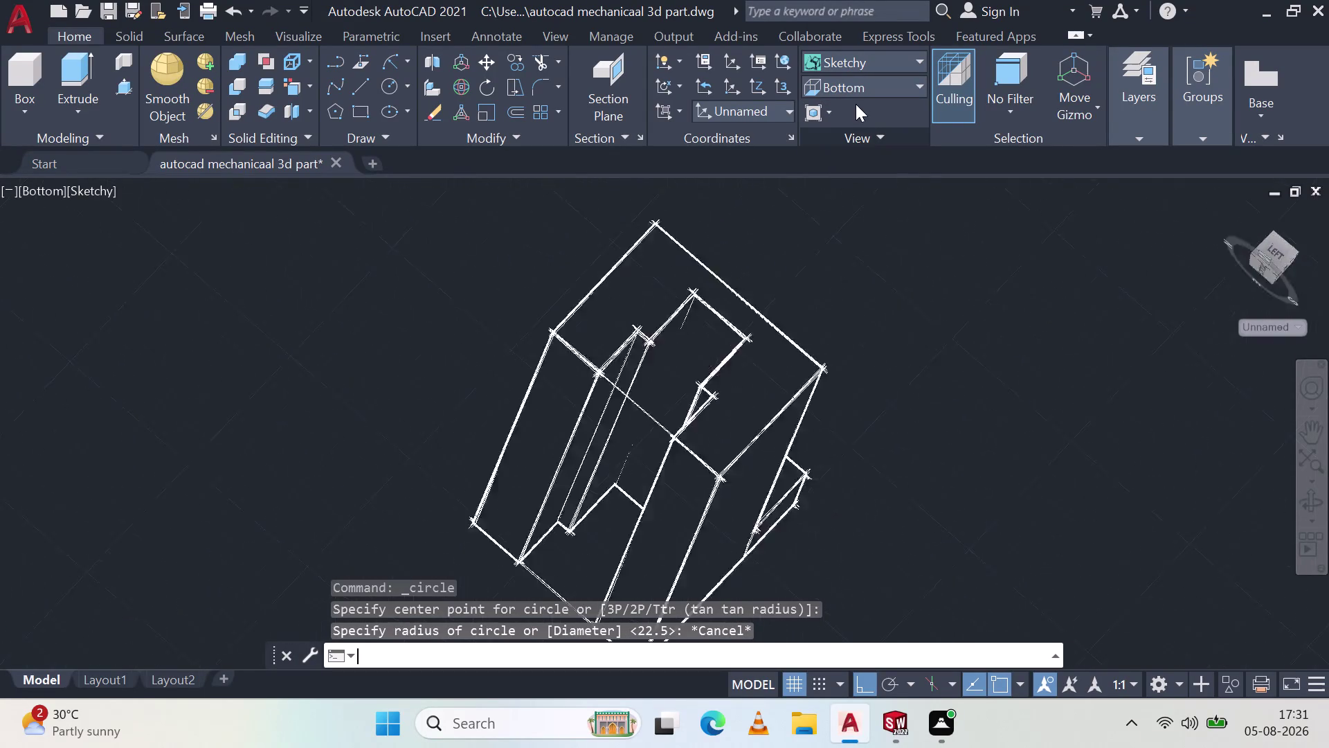
click(855, 86)
click(860, 86)
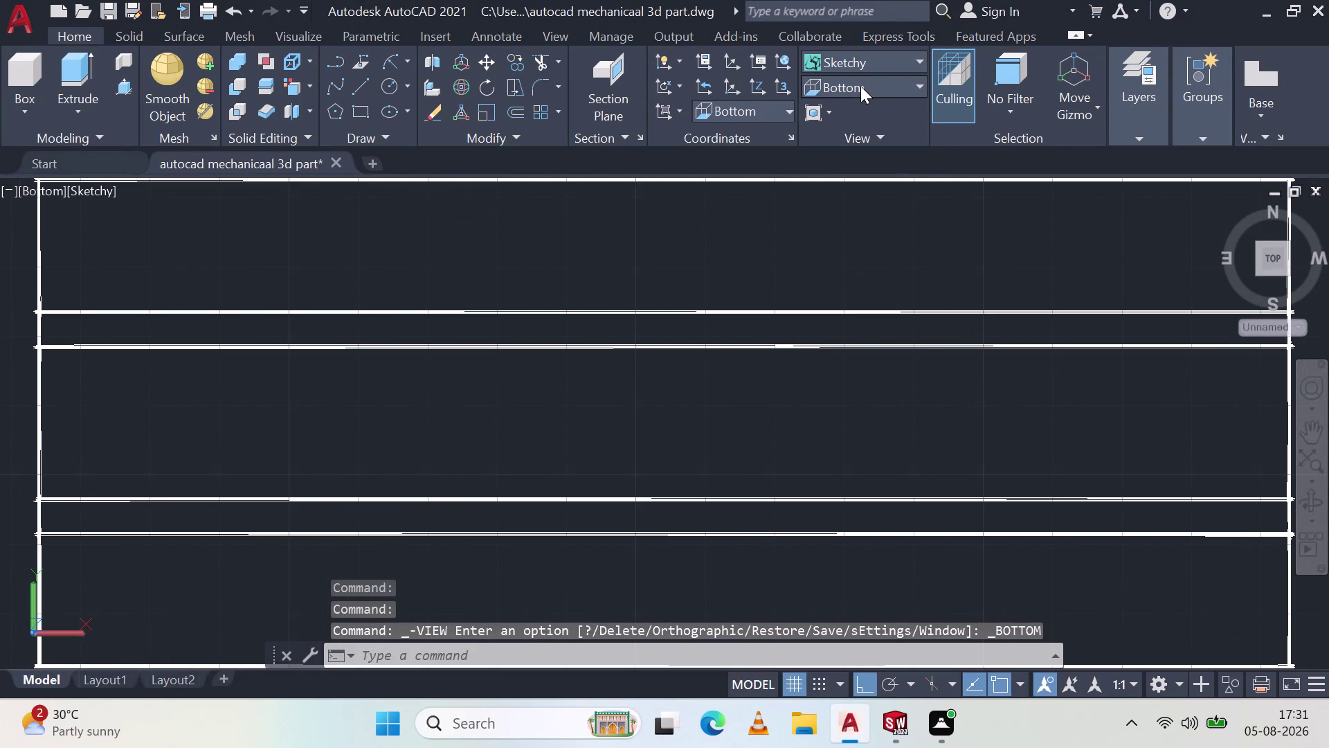
click(859, 106)
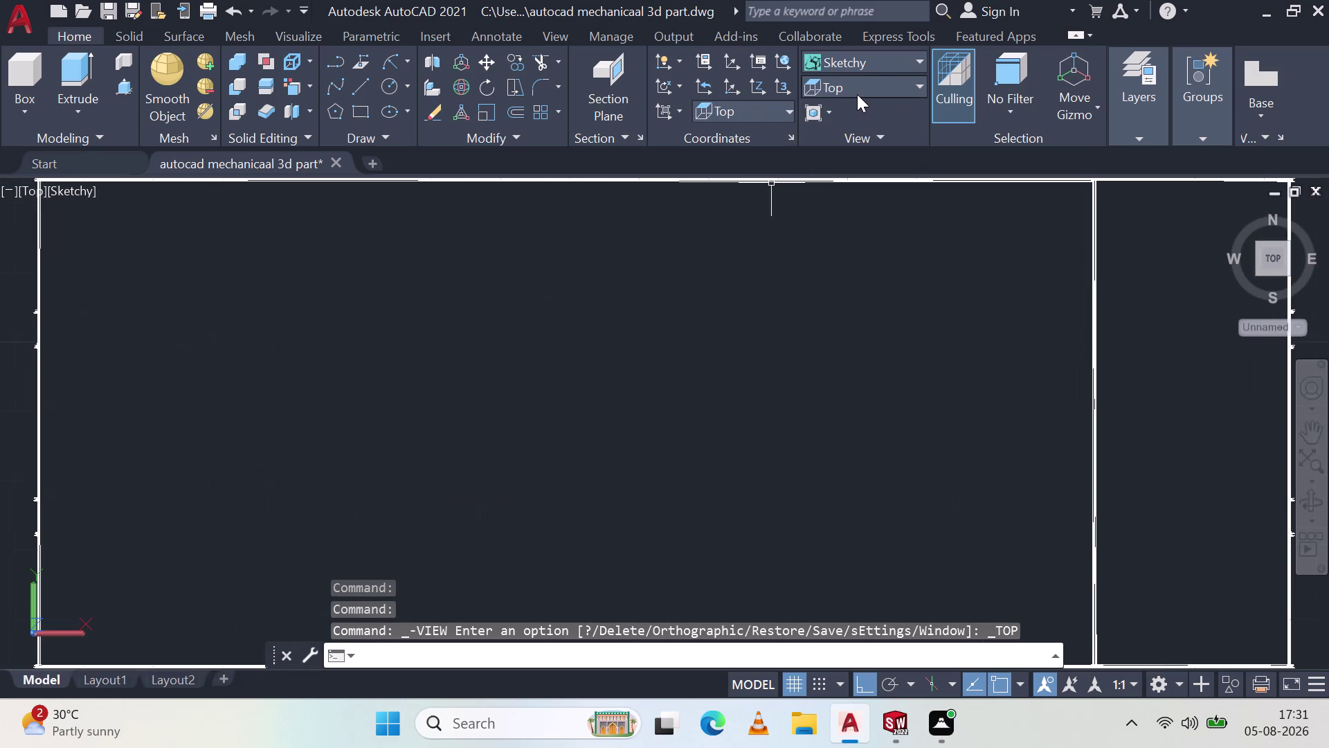
click(855, 91)
click(857, 92)
click(838, 169)
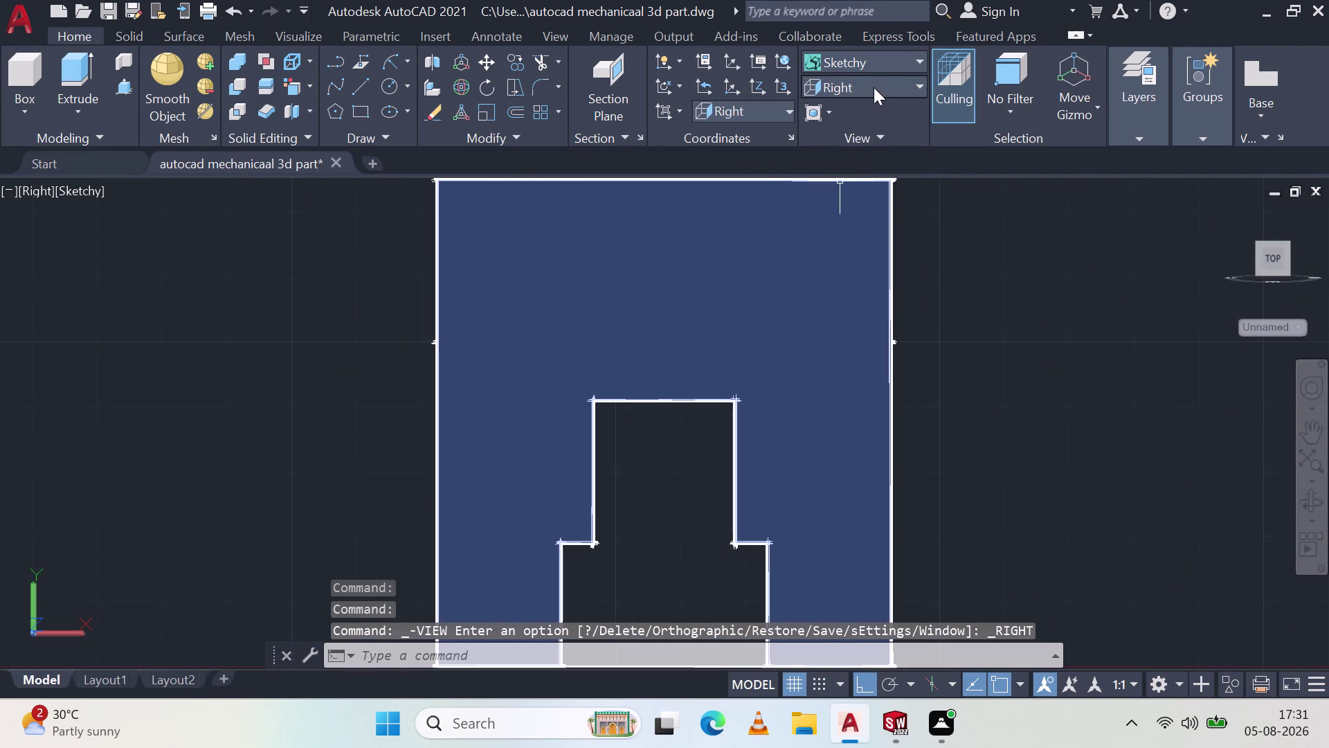
click(873, 87)
click(856, 155)
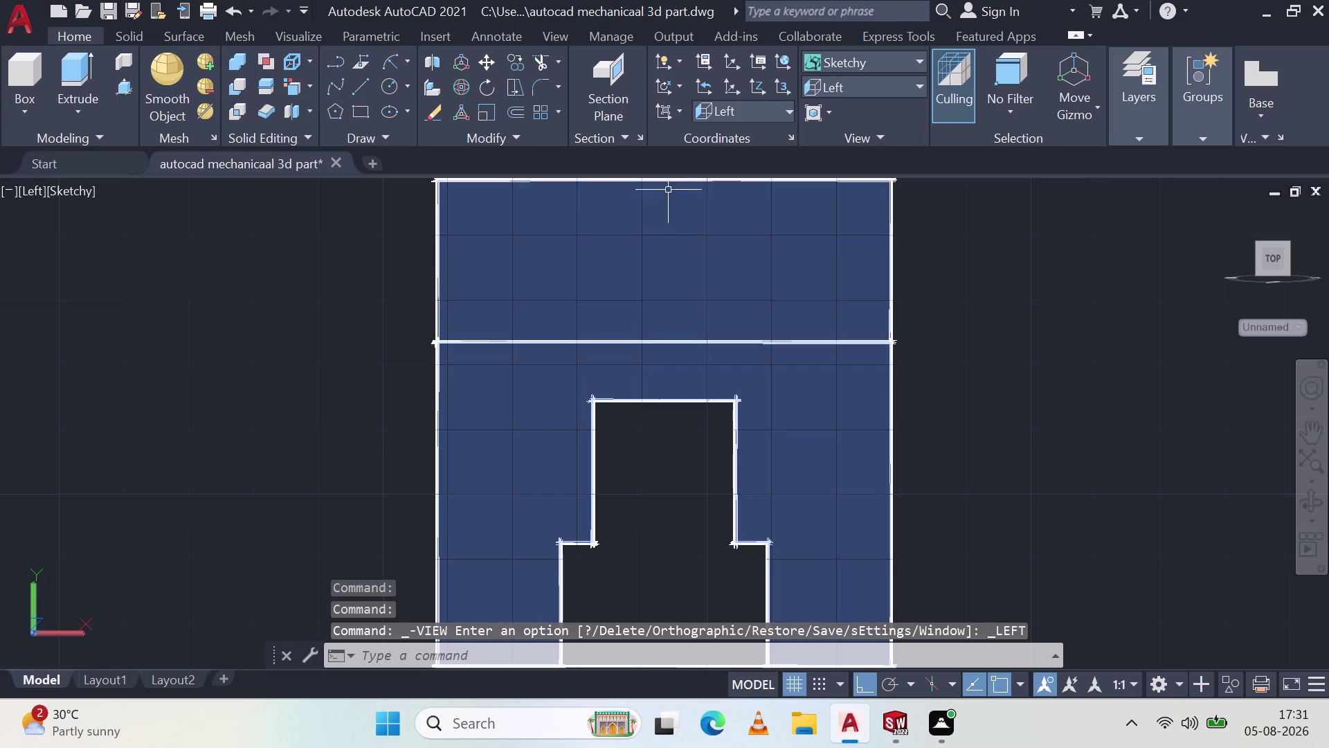
Draw a radius-8 circle centred on the raised block's top-edge midpoint.
click(389, 84)
scroll(up, 3)
scroll(down, 3)
scroll(up, 3)
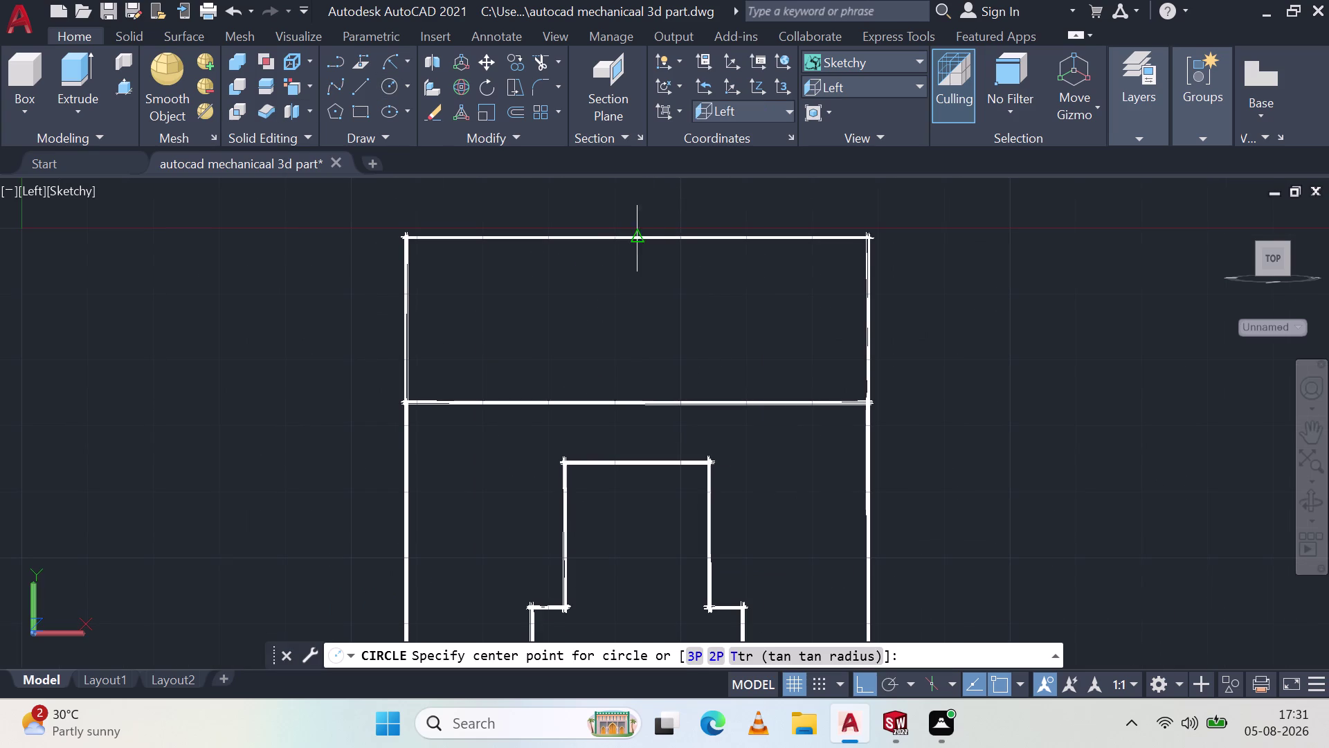
click(639, 238)
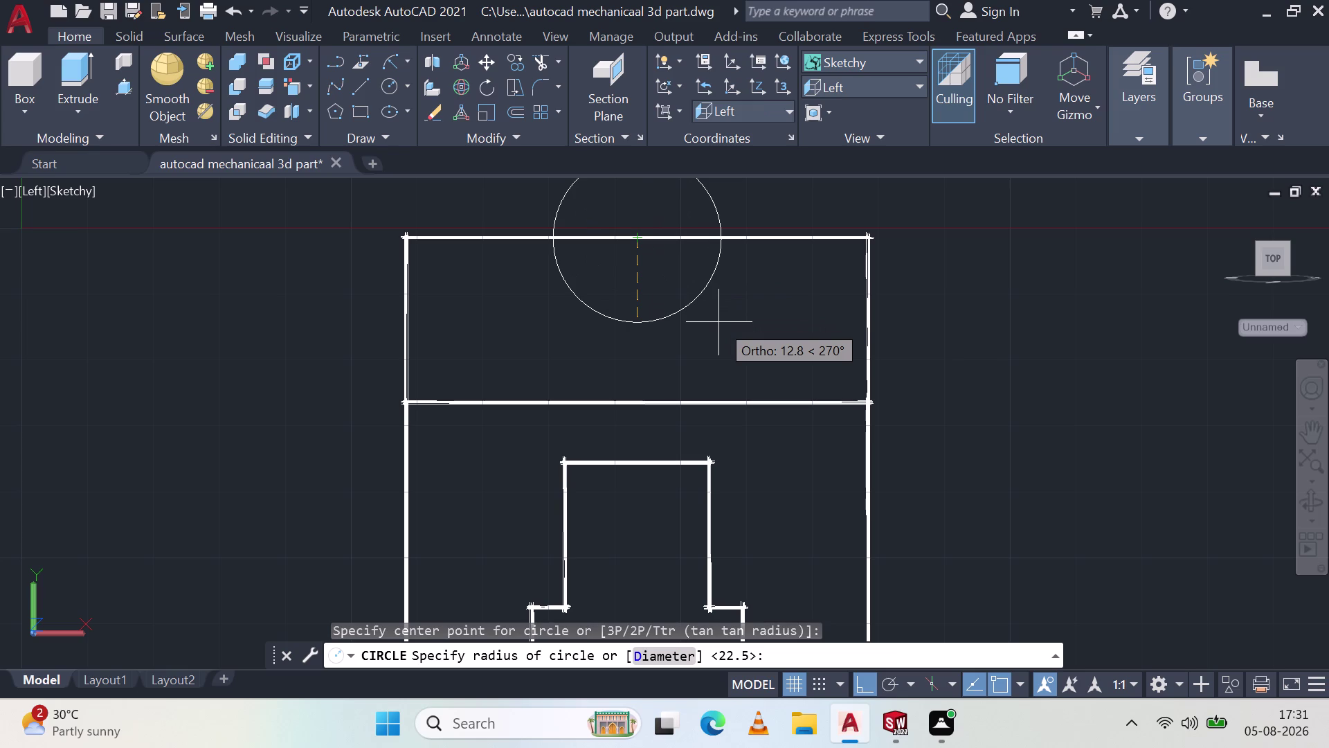
key(8)
key(Return)
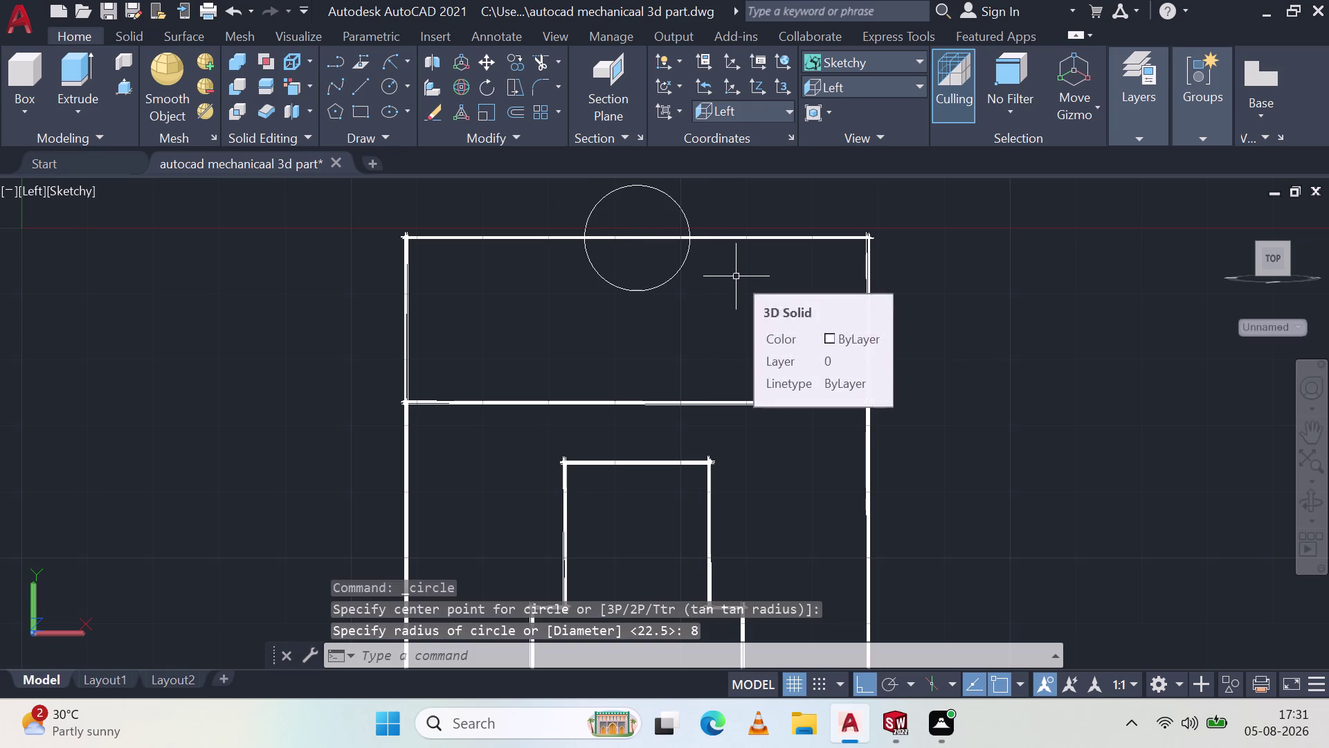
Draw a radius-32 circle at the same centre, then undo it.
click(381, 84)
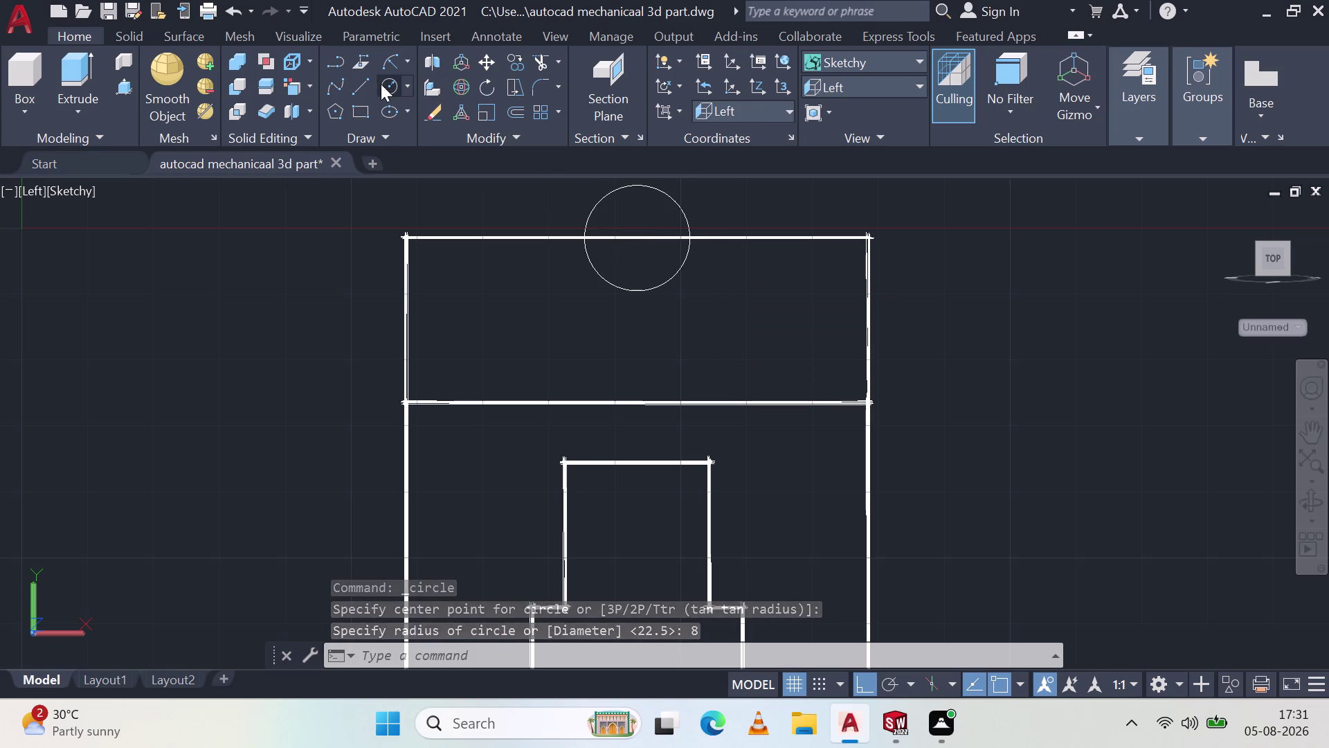
click(641, 242)
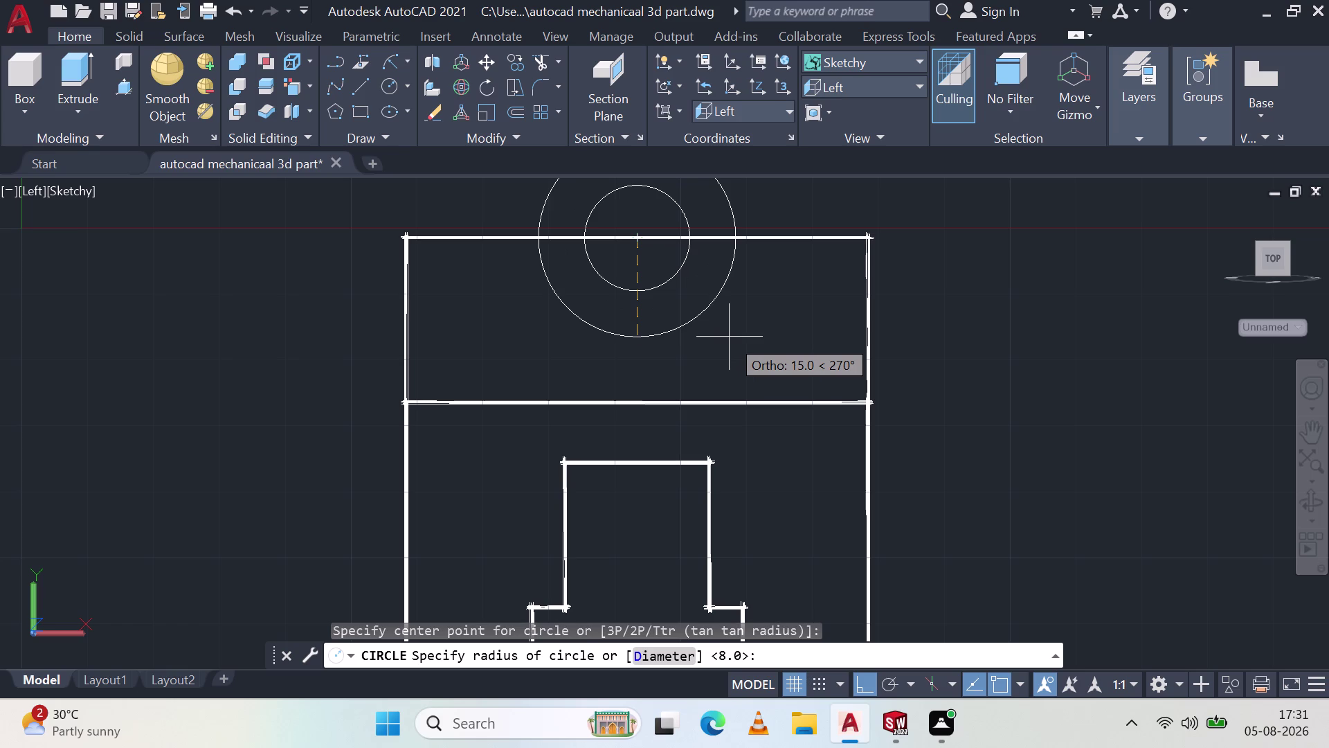
text(32)
key(Return)
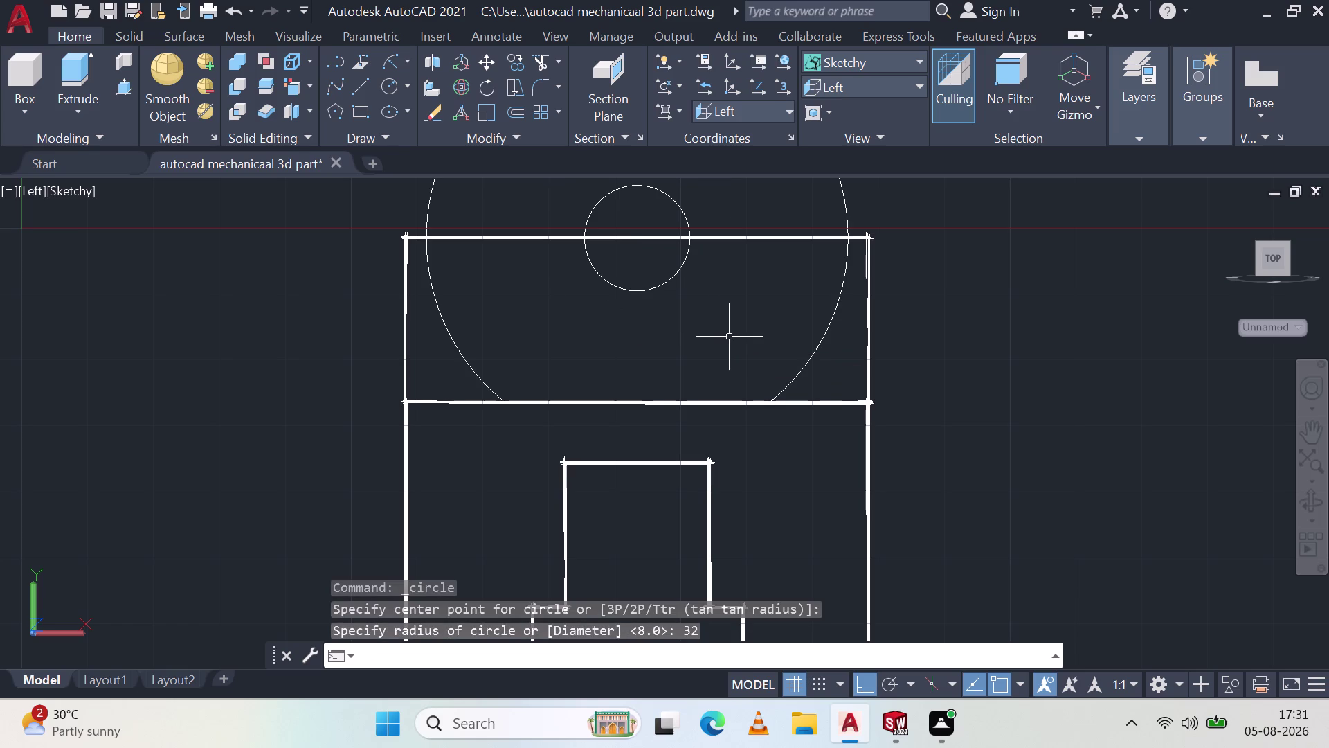
key(ctrl+z)
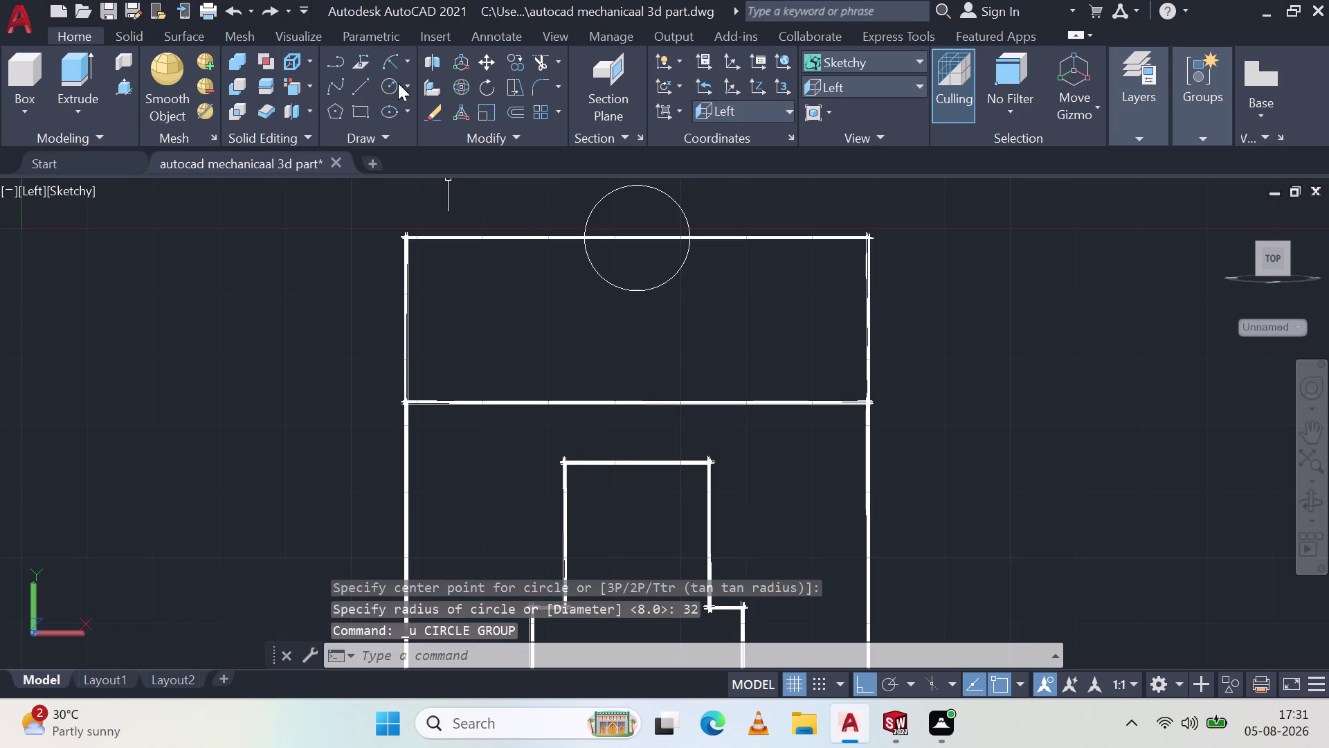
Draw a radius-13 circle at the same centre and orbit back to 3D.
click(389, 84)
click(637, 242)
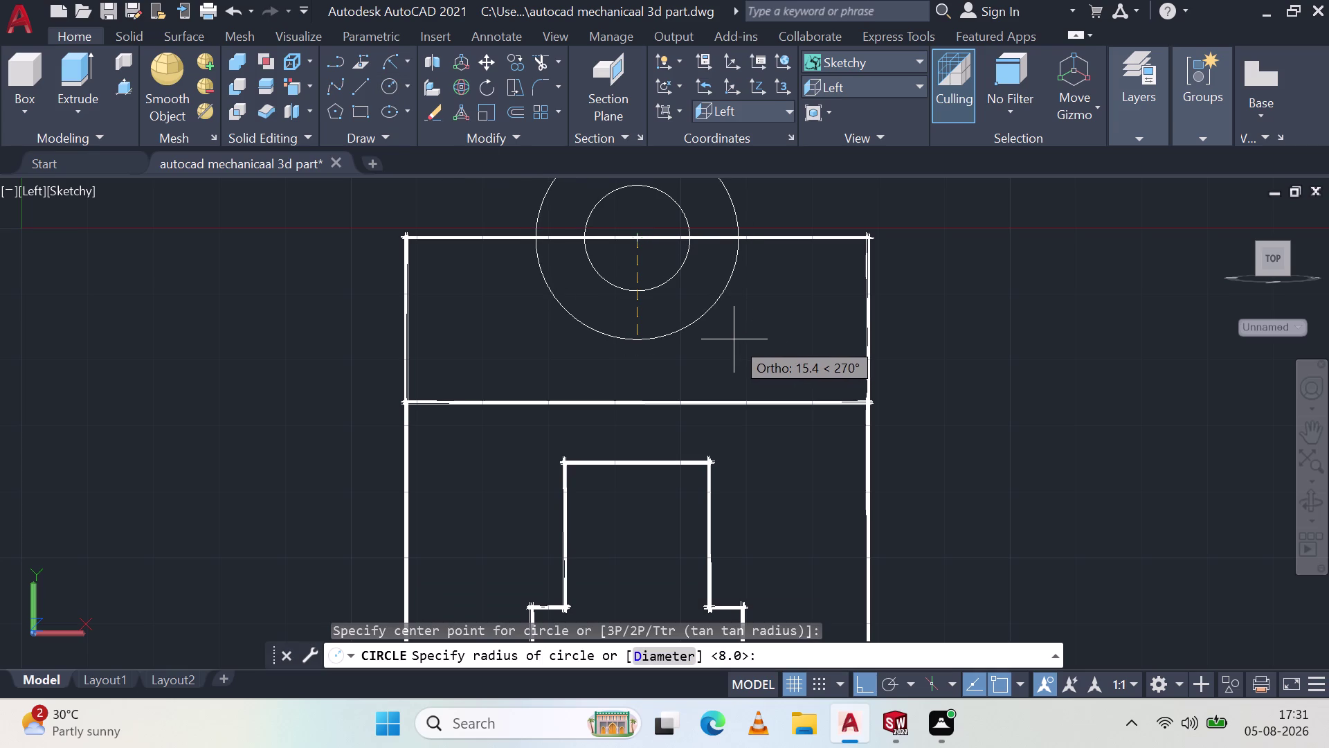
text(13)
key(space)
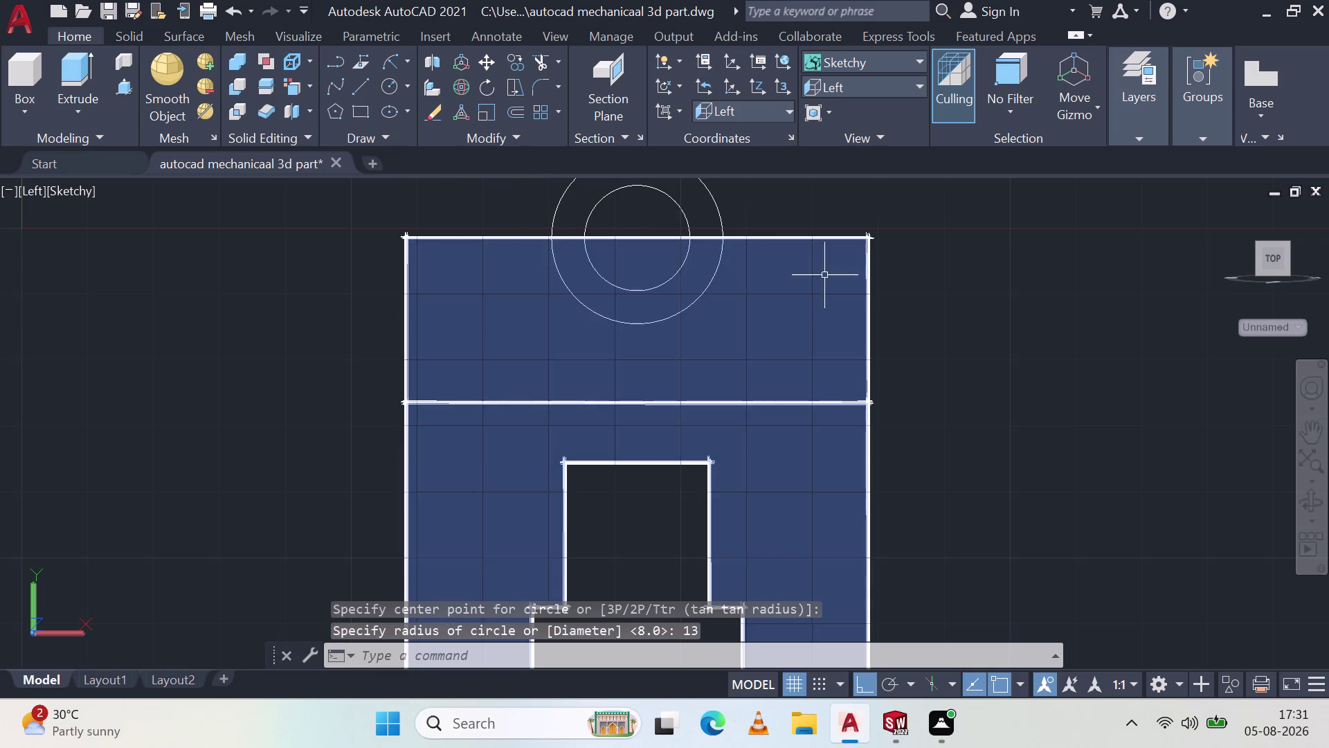
middle_drag(934, 258, 914, 288)
middle_click(914, 287)
Press-pull the outer and inner circles into cylinders on the end block.
scroll(up, 3)
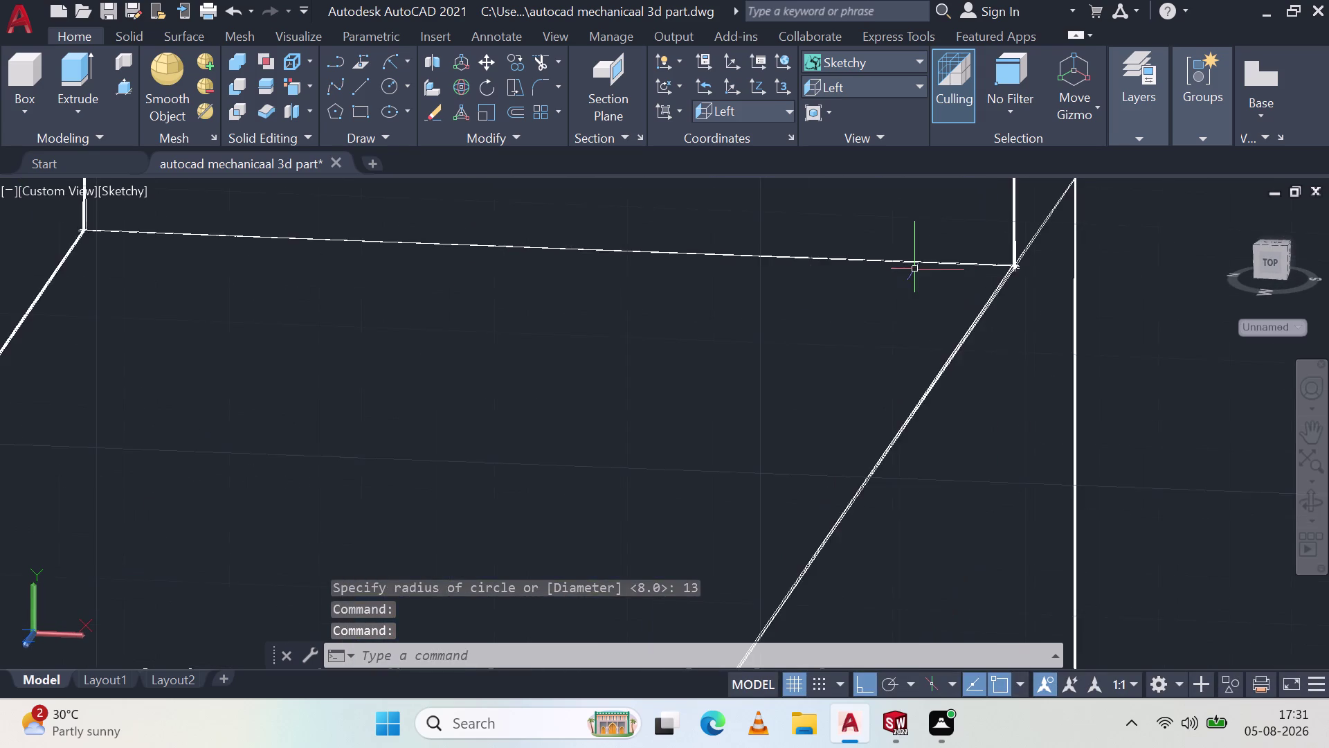
scroll(down, 3)
scroll(down, 3)
scroll(up, 3)
scroll(up, 3)
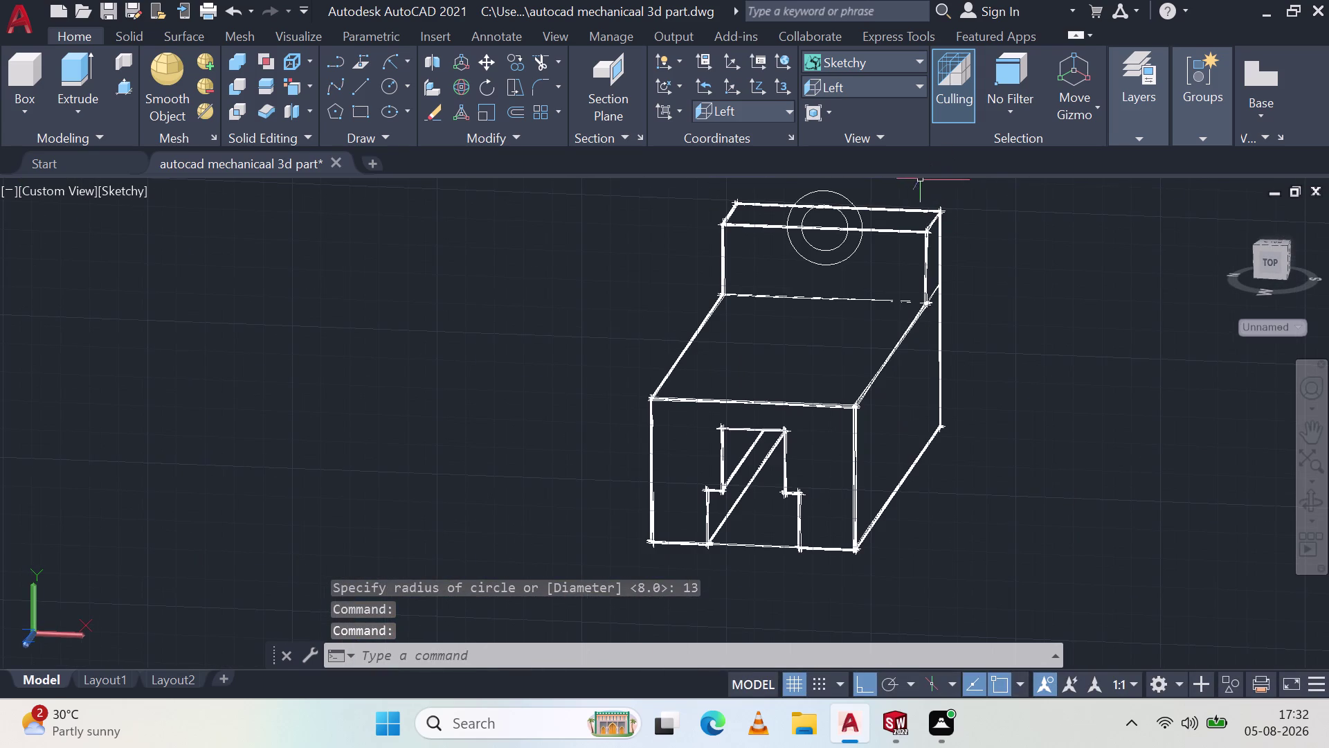
scroll(up, 3)
click(114, 82)
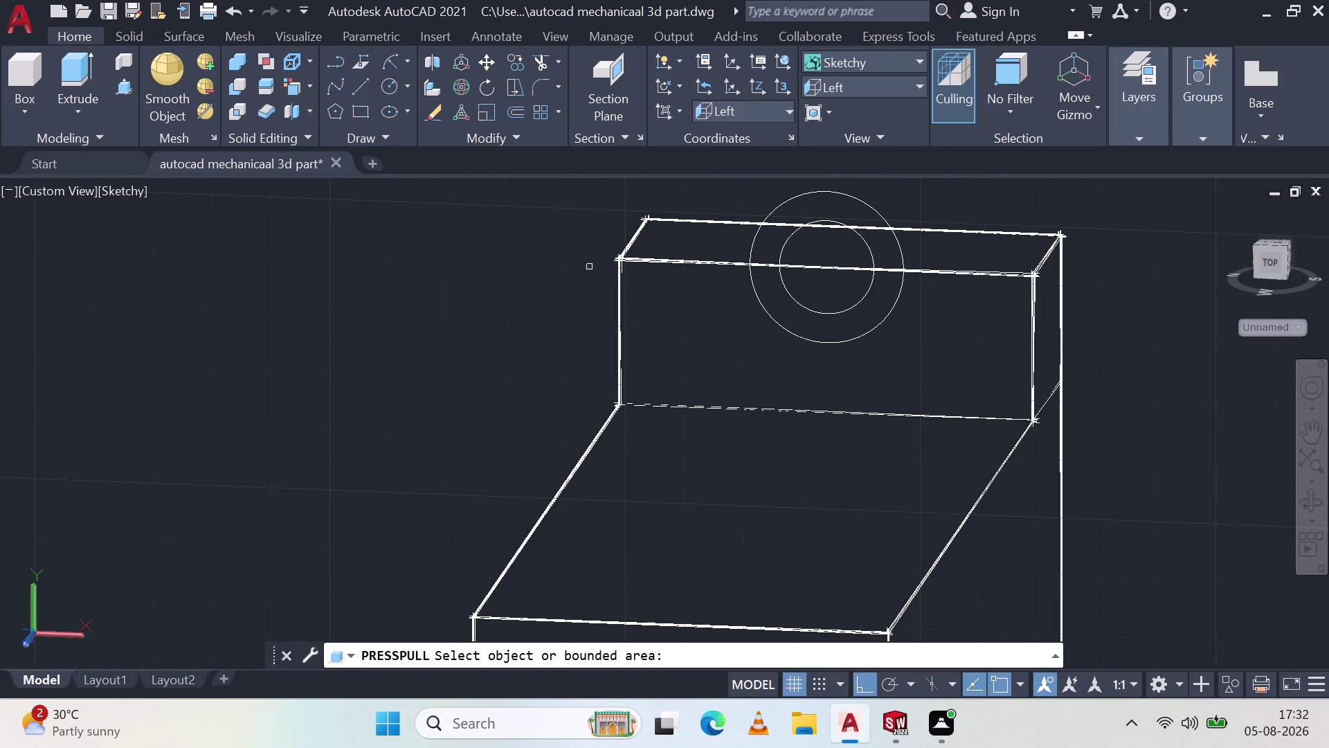
click(897, 243)
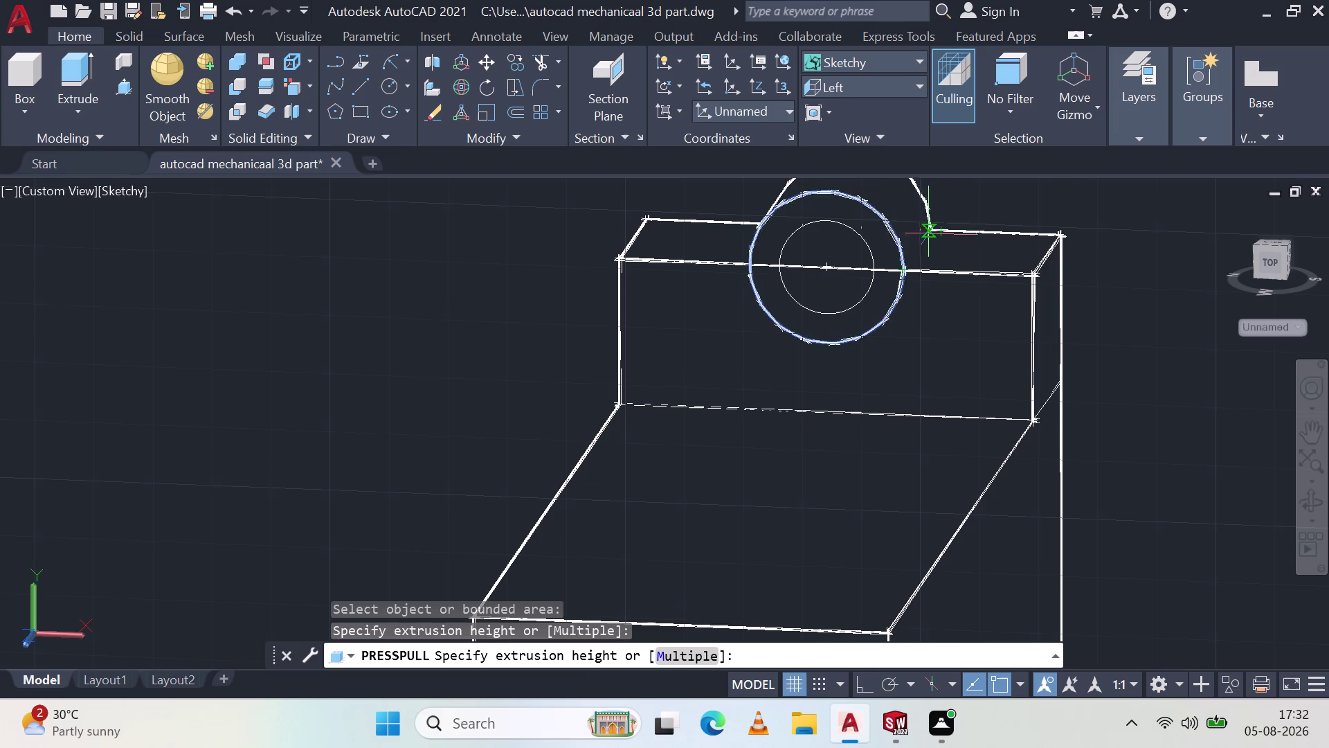
click(945, 229)
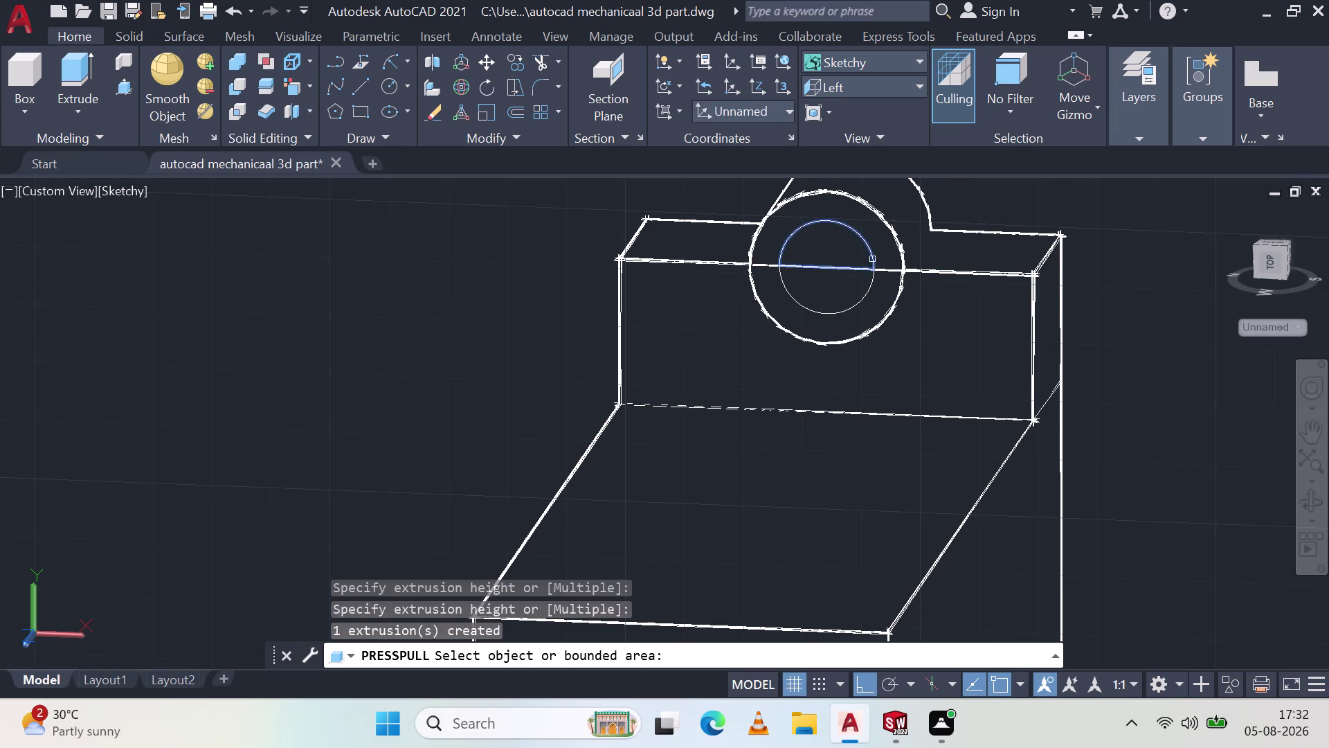
click(872, 261)
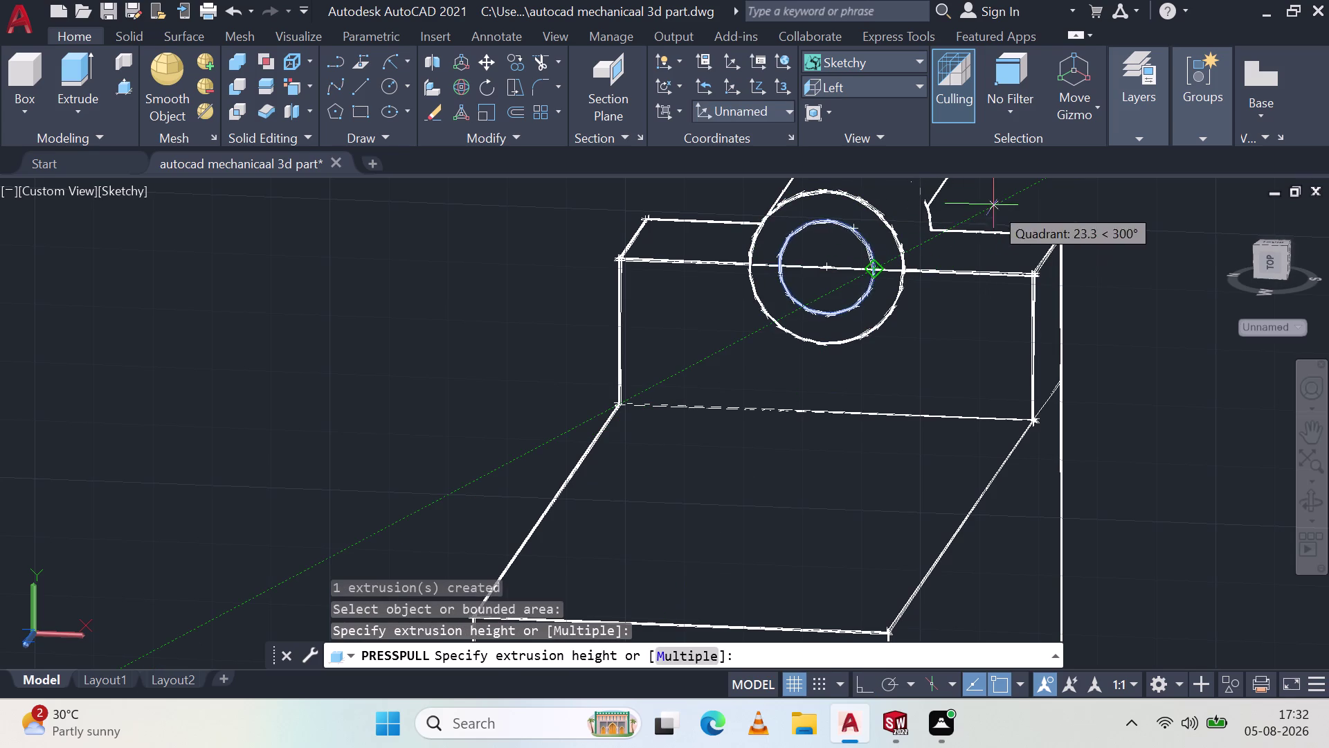
click(994, 205)
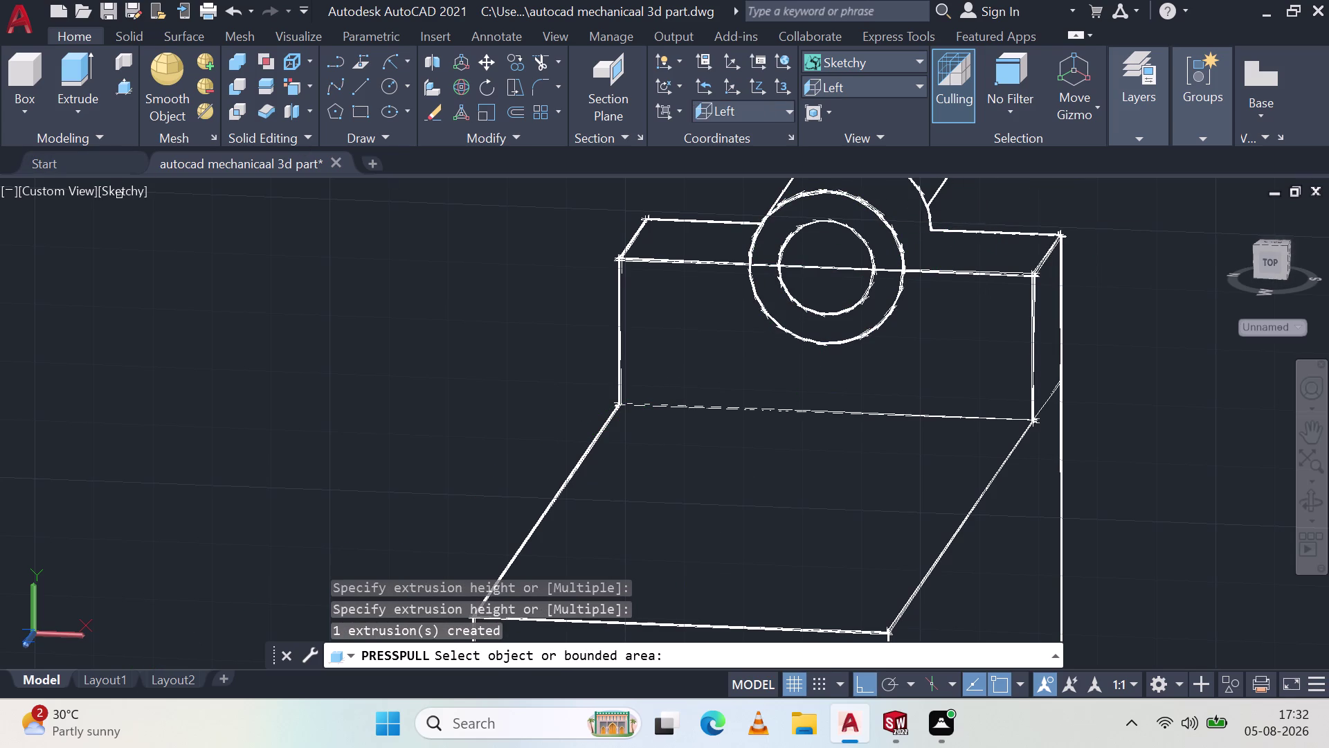
key(Escape)
Switch the viewport visual style to Shades of Gray.
click(122, 190)
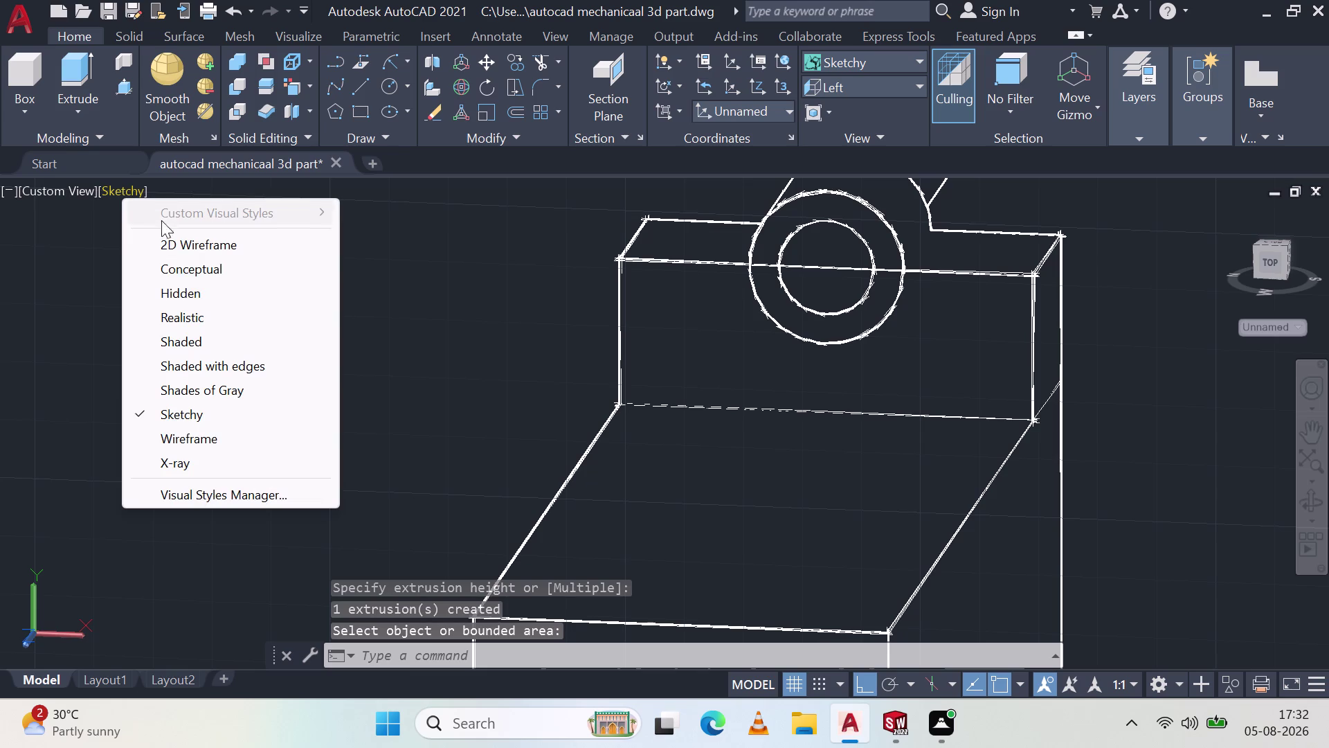
click(225, 393)
scroll(up, 3)
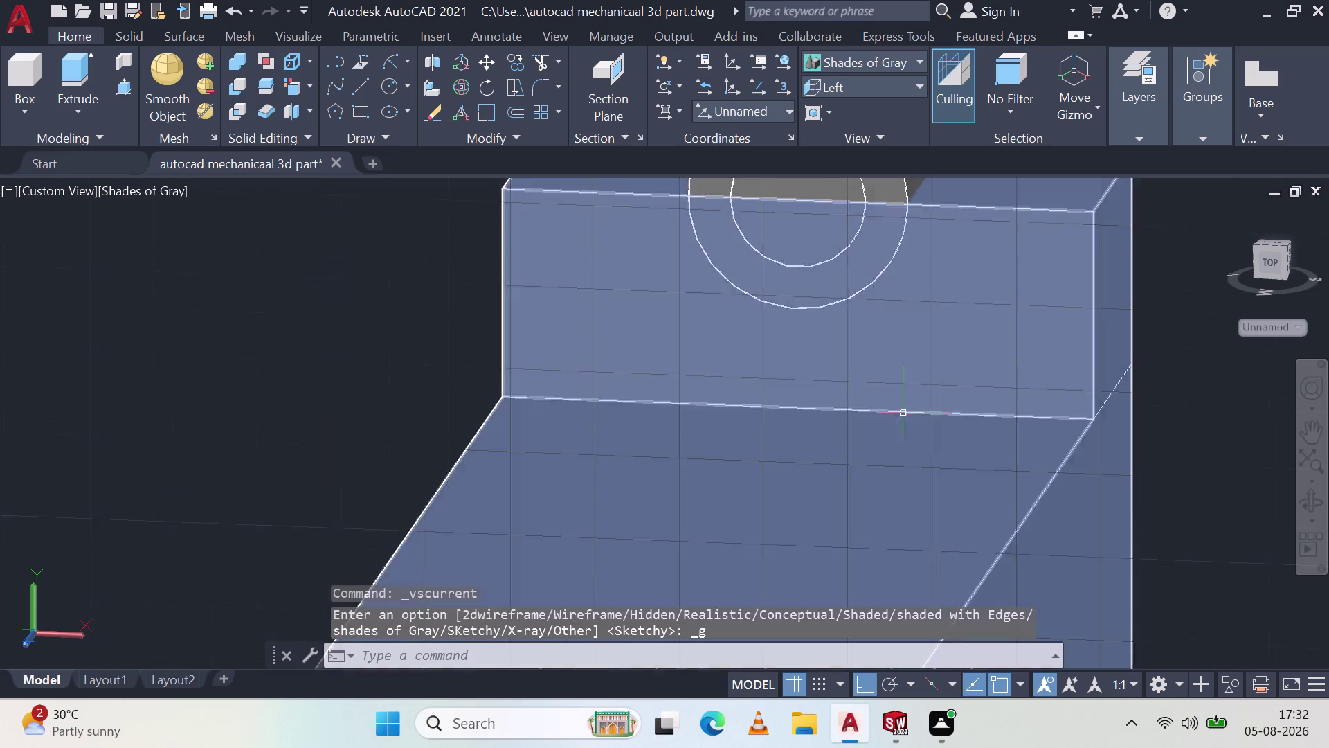
scroll(up, 3)
scroll(down, 3)
scroll(up, 3)
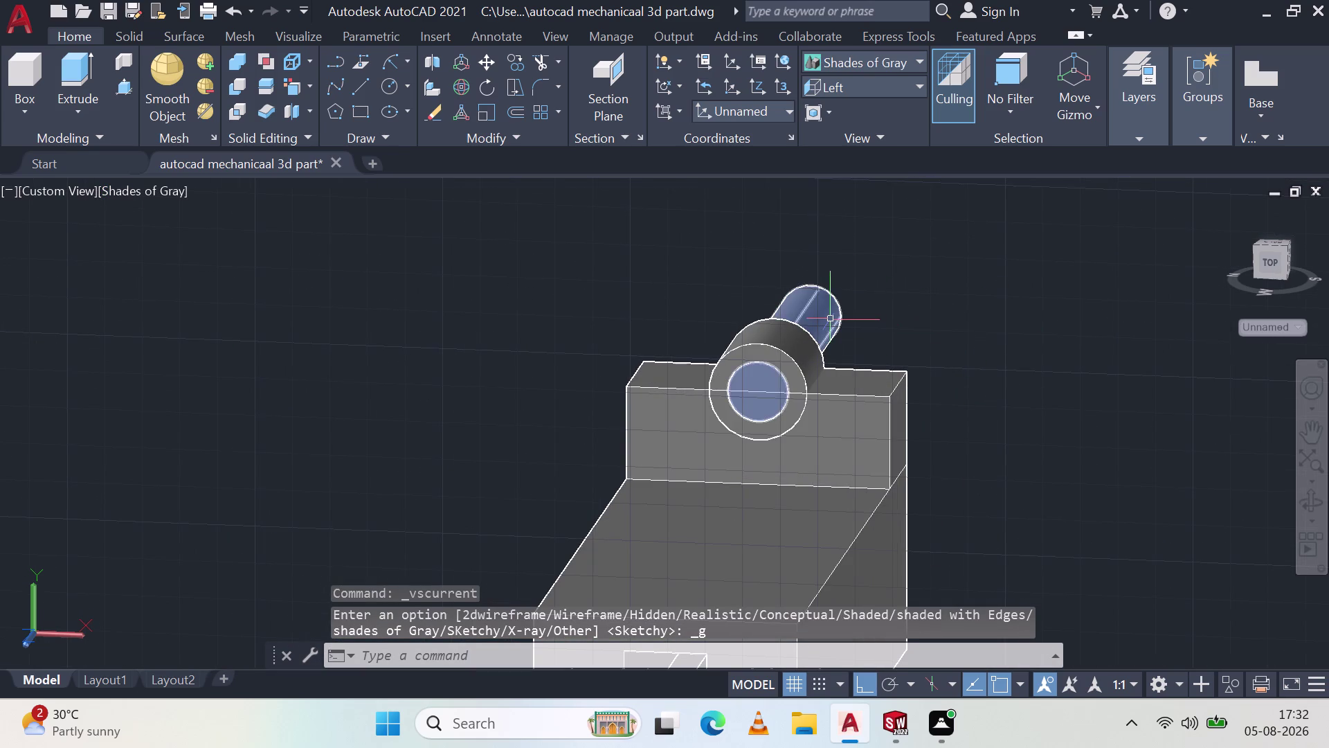
click(831, 319)
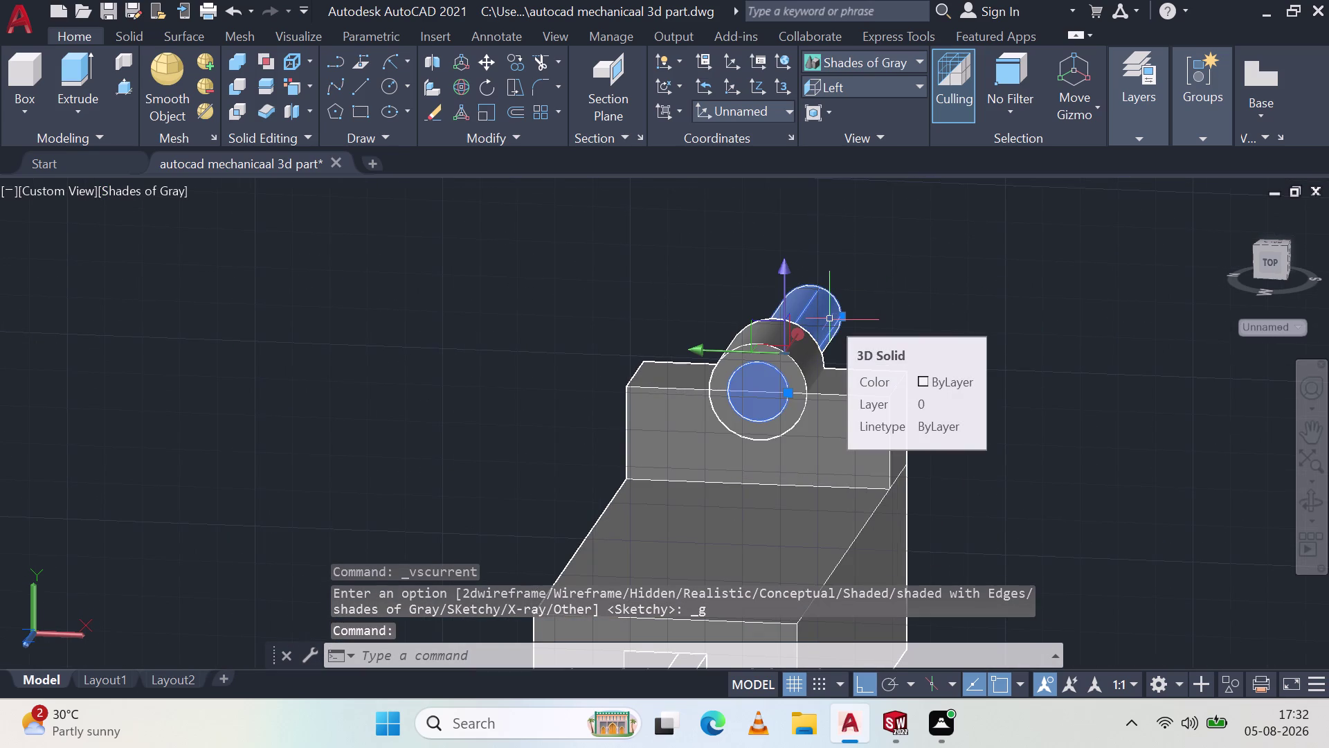
key(Delete)
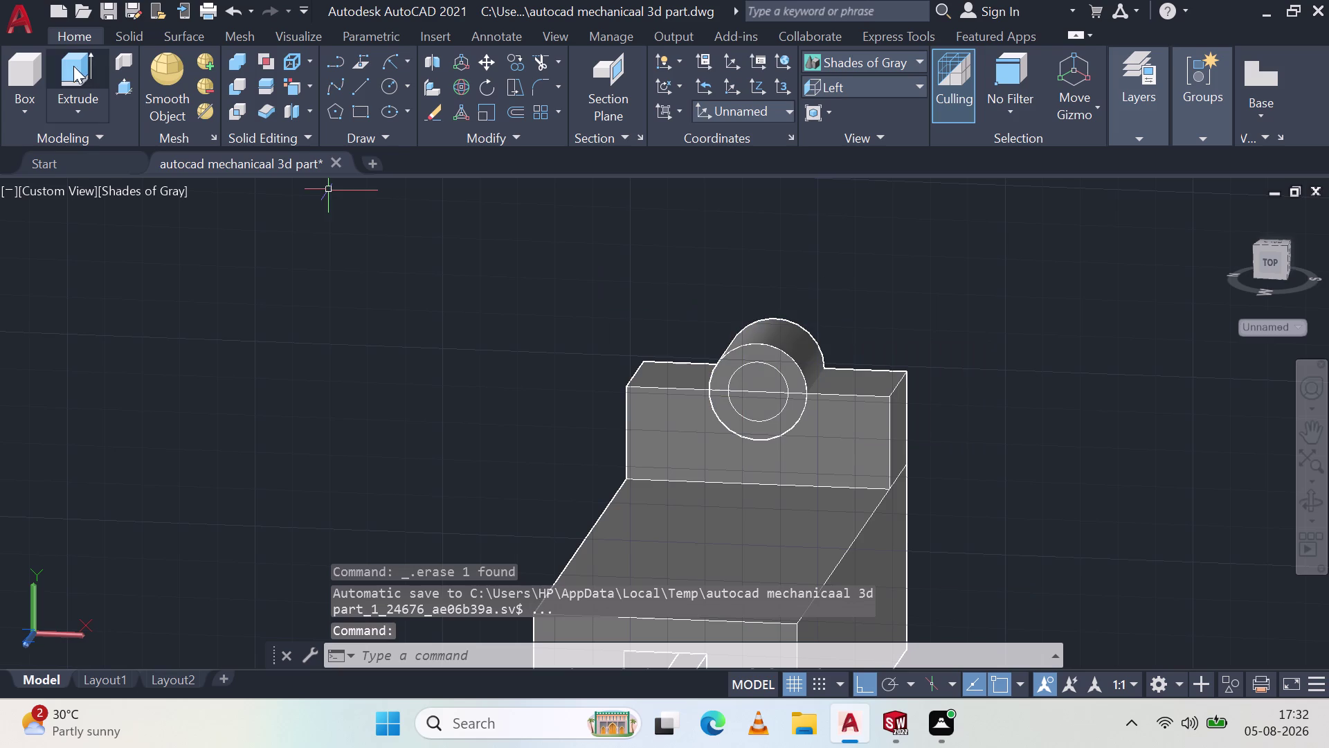
click(117, 84)
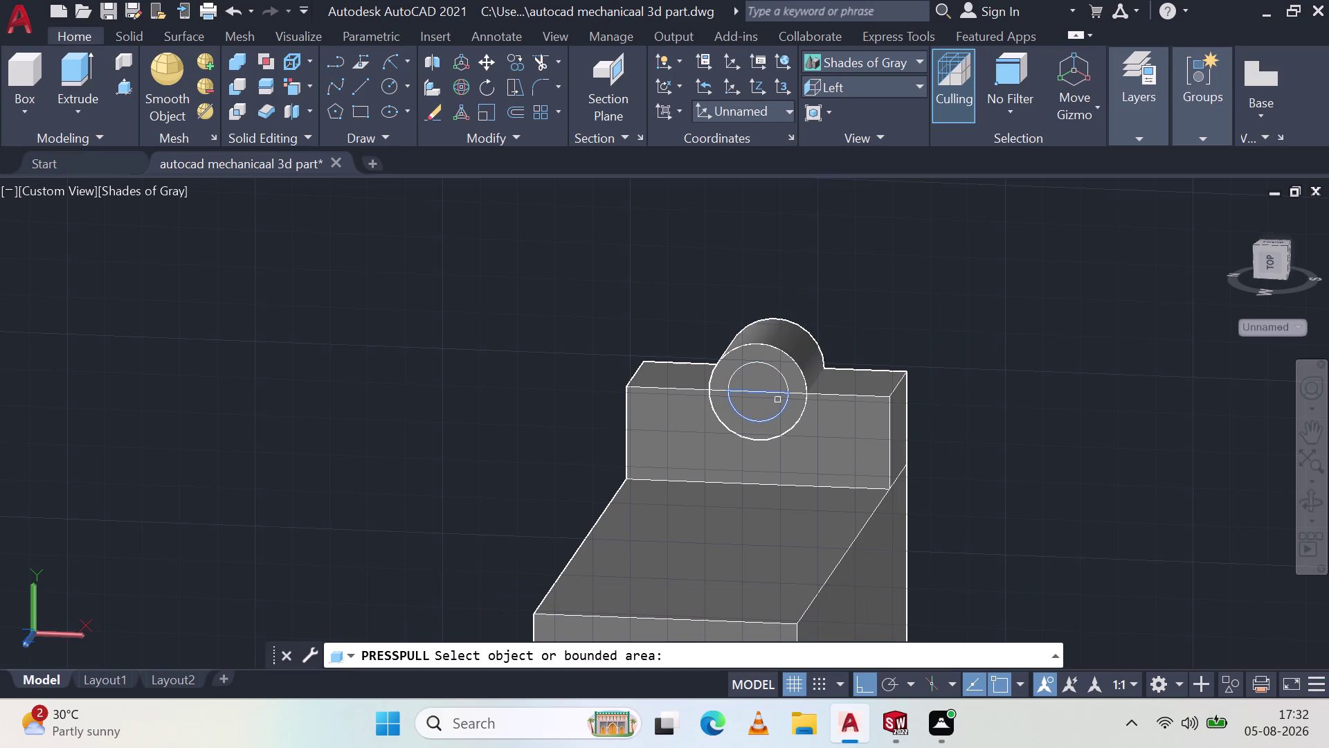
key(Escape)
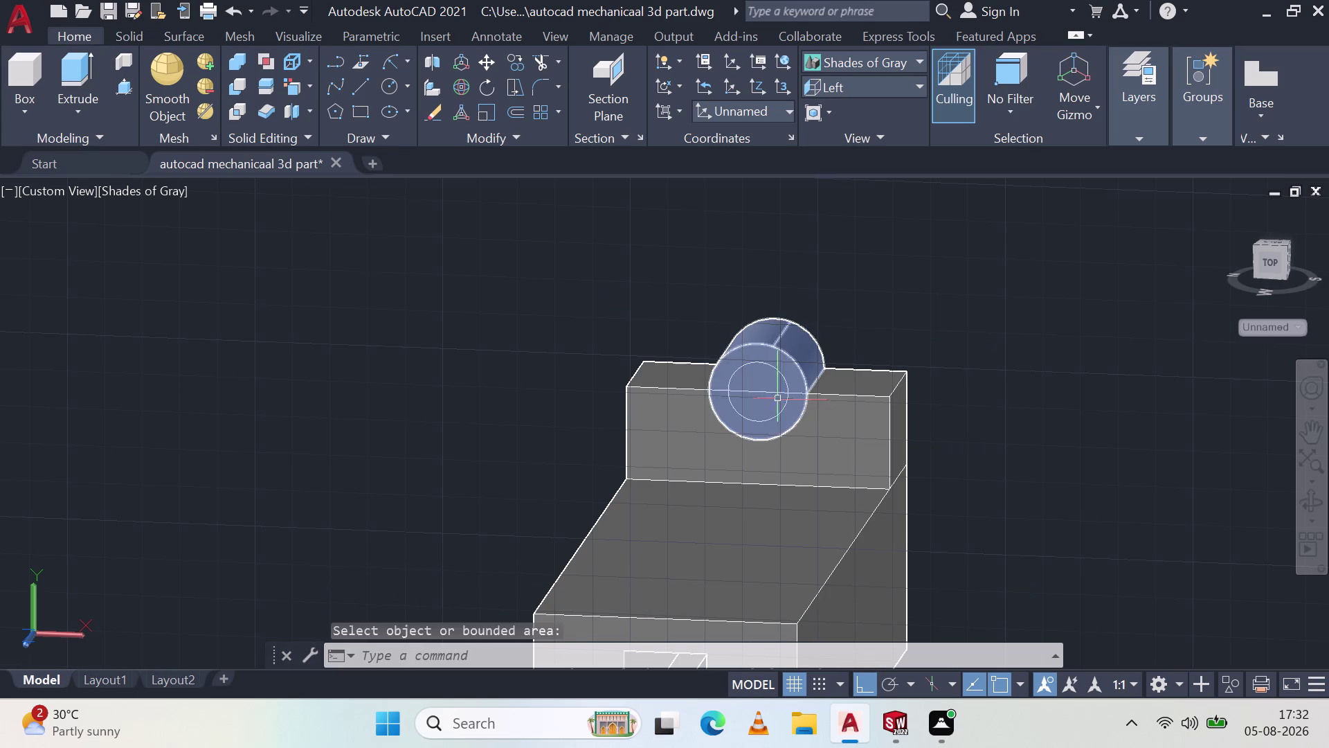
click(771, 389)
key(Escape)
click(762, 391)
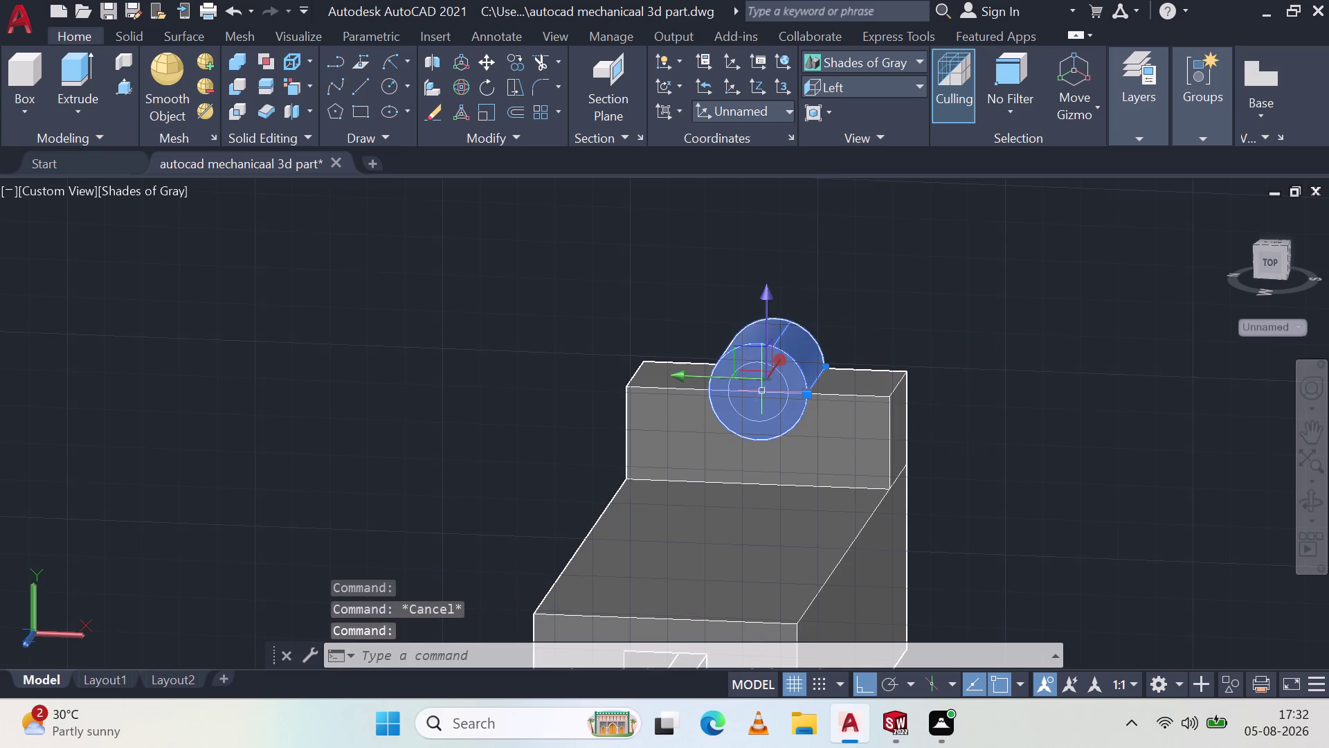
key(Escape)
click(764, 393)
key(Escape)
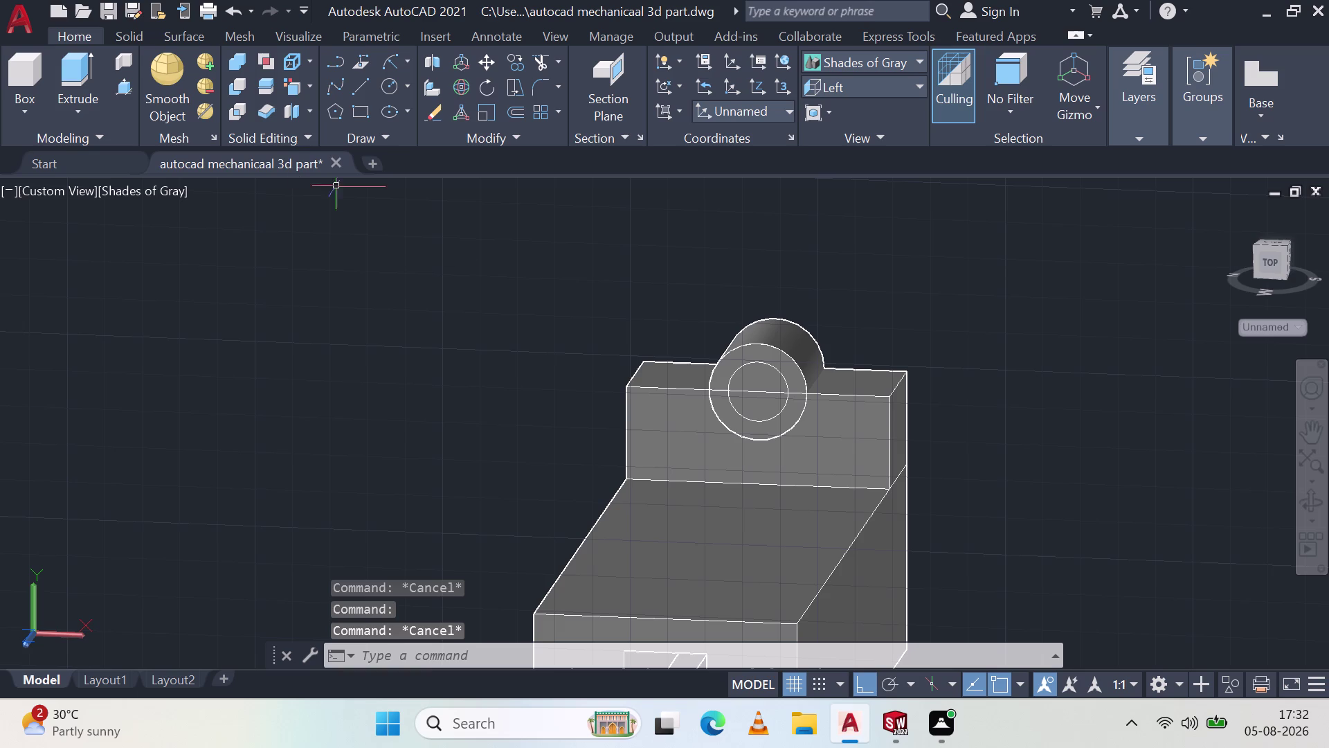
click(138, 191)
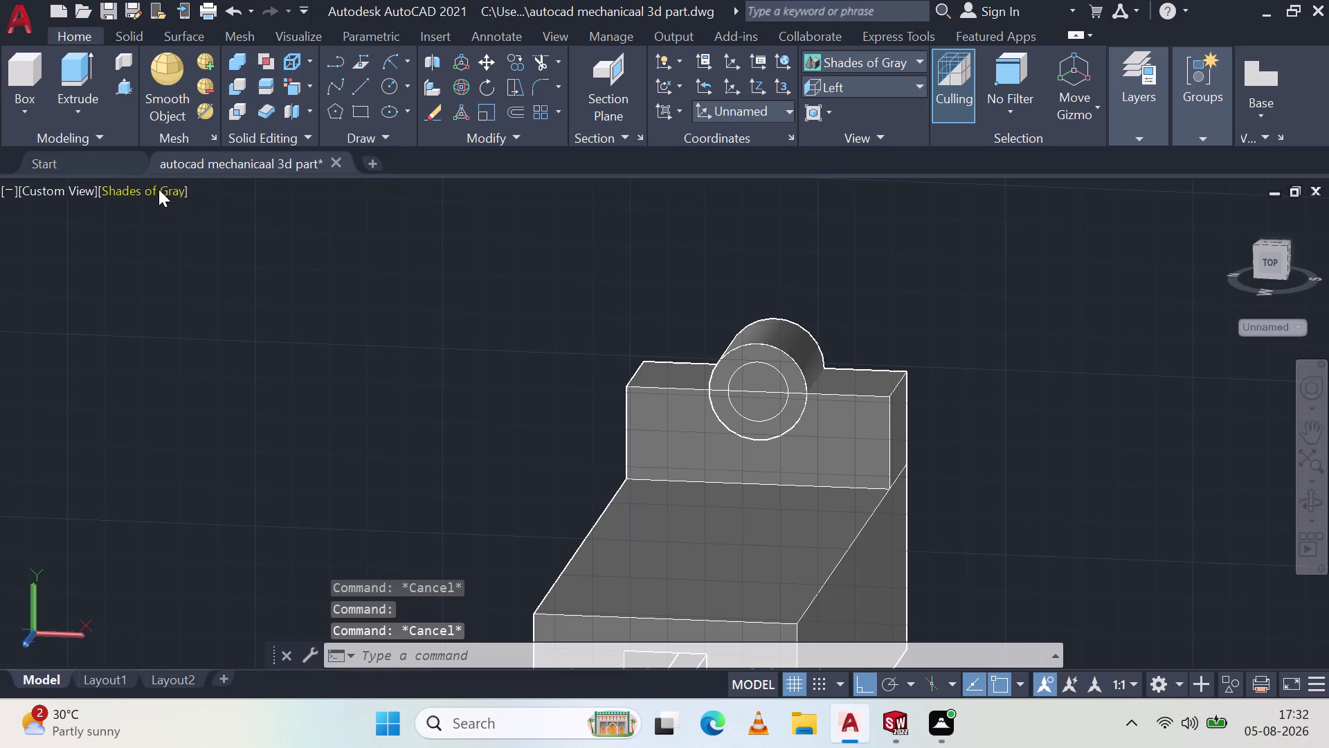
key(Escape)
click(159, 188)
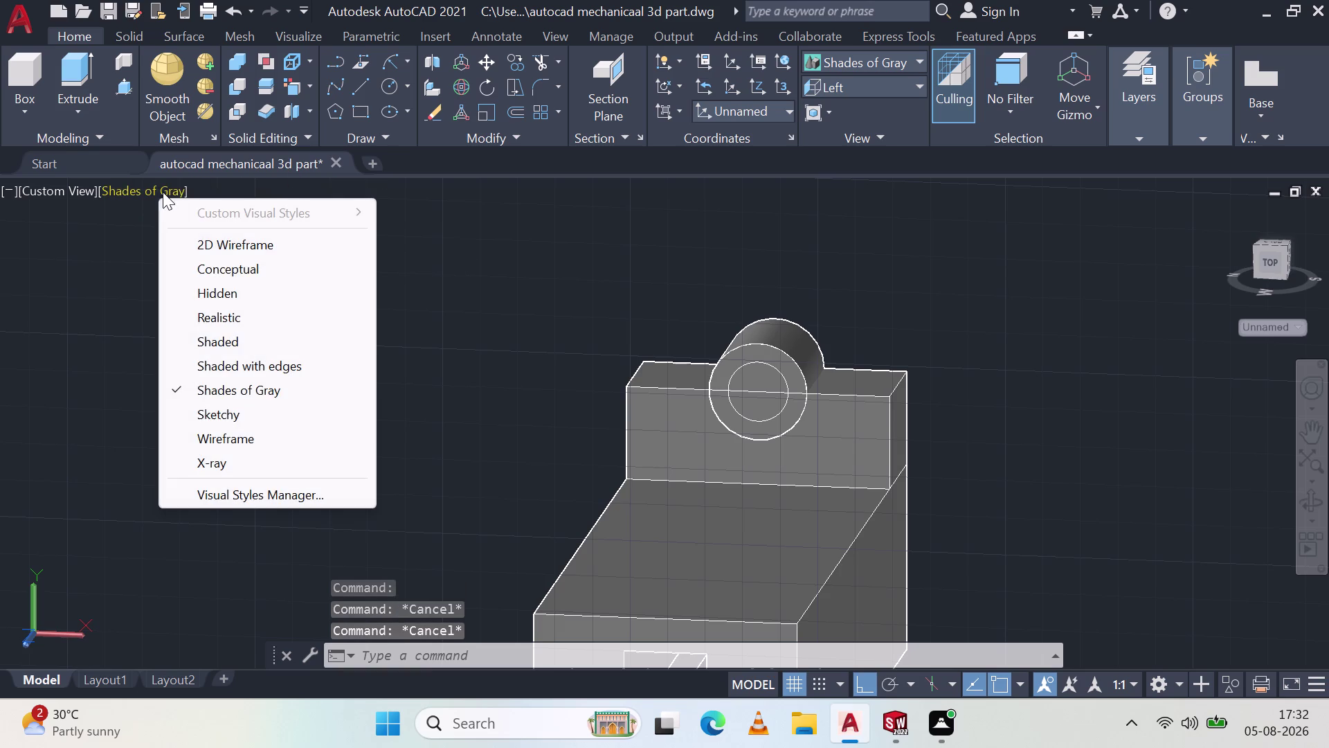
click(220, 242)
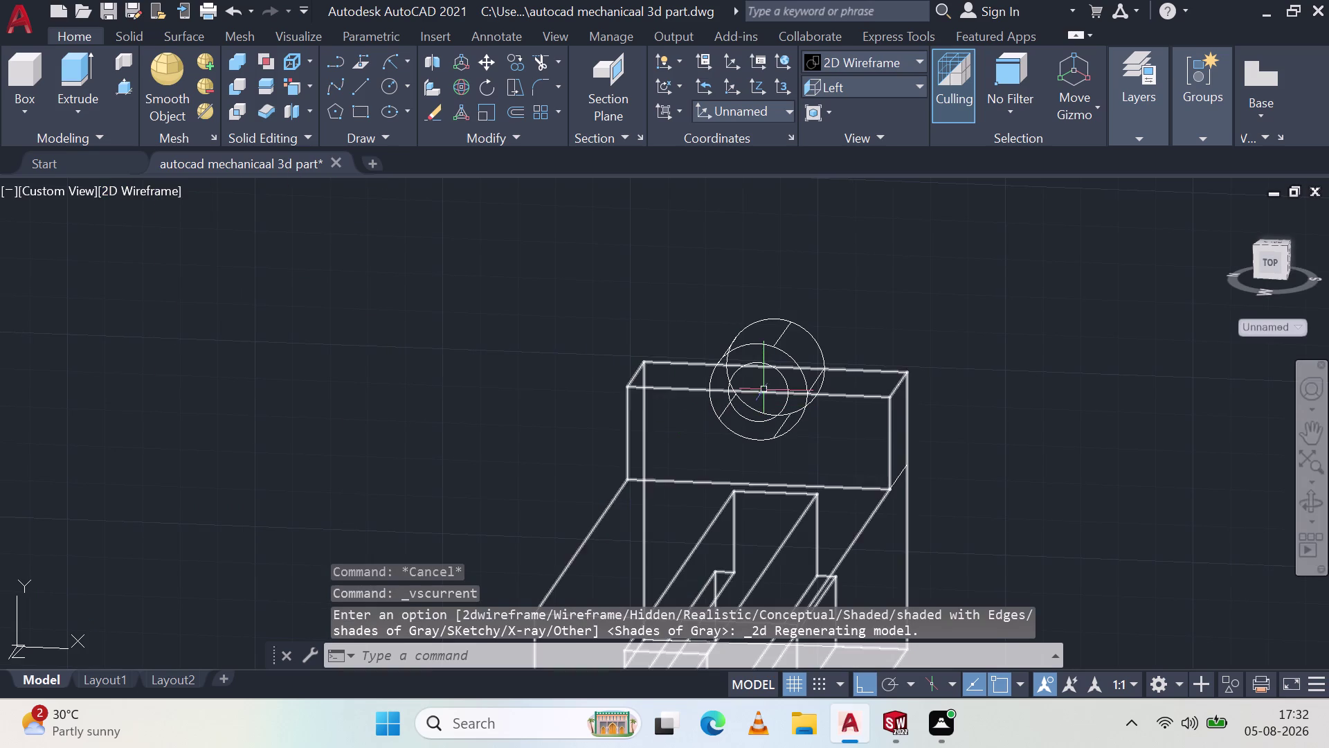
click(764, 389)
click(762, 391)
scroll(down, 3)
scroll(up, 3)
click(760, 382)
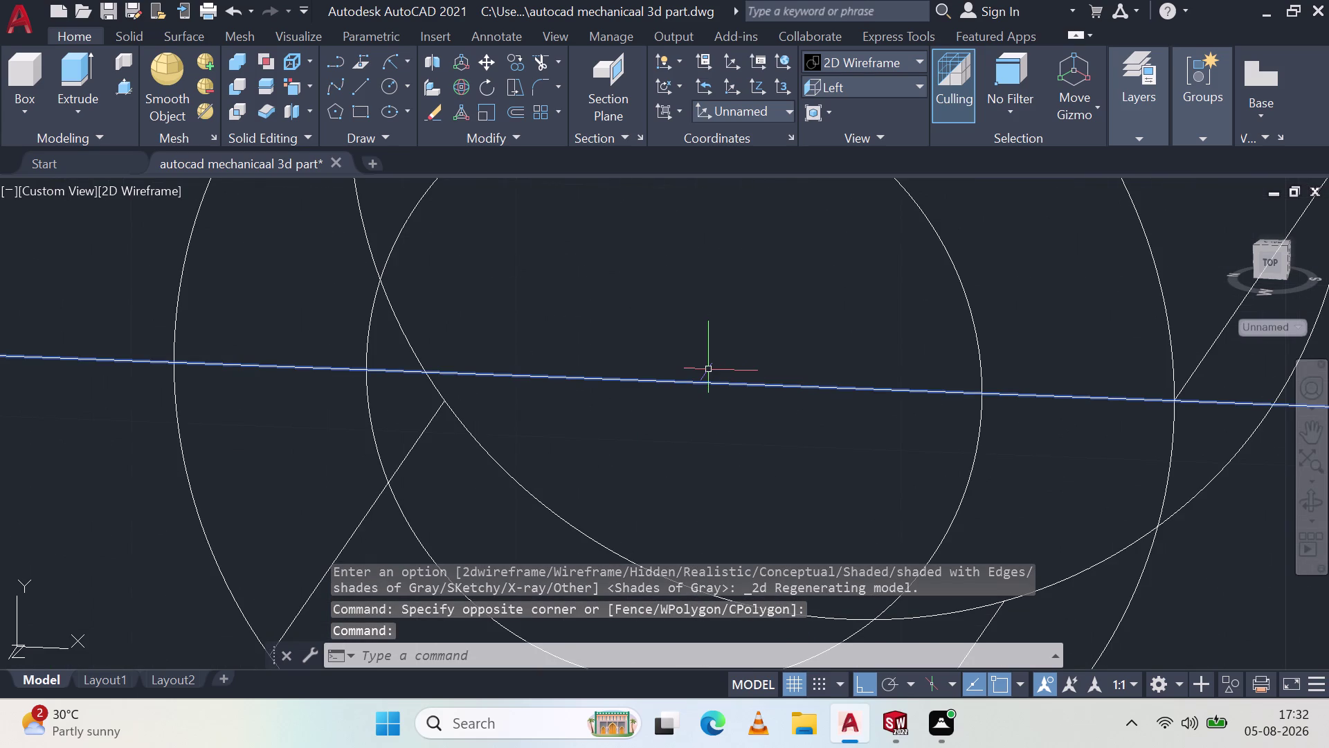
key(Delete)
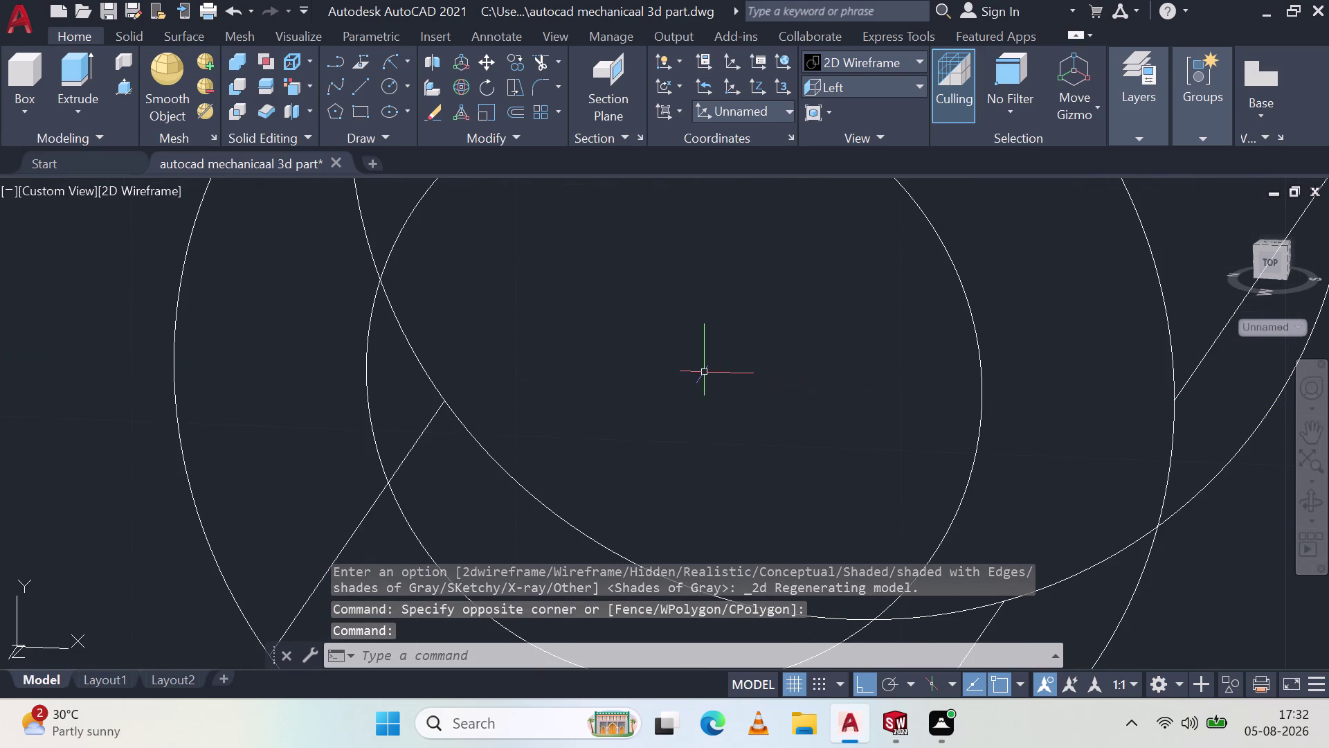
scroll(up, 3)
scroll(down, 3)
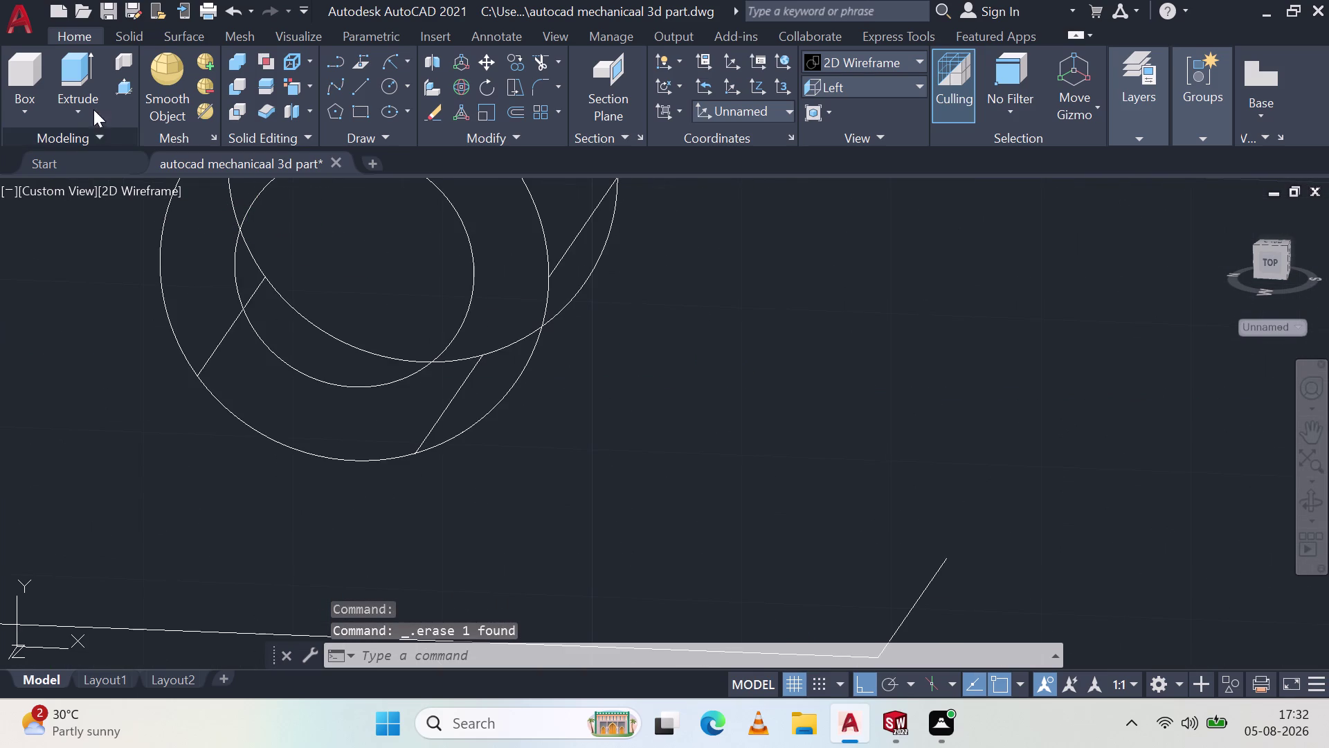
click(121, 184)
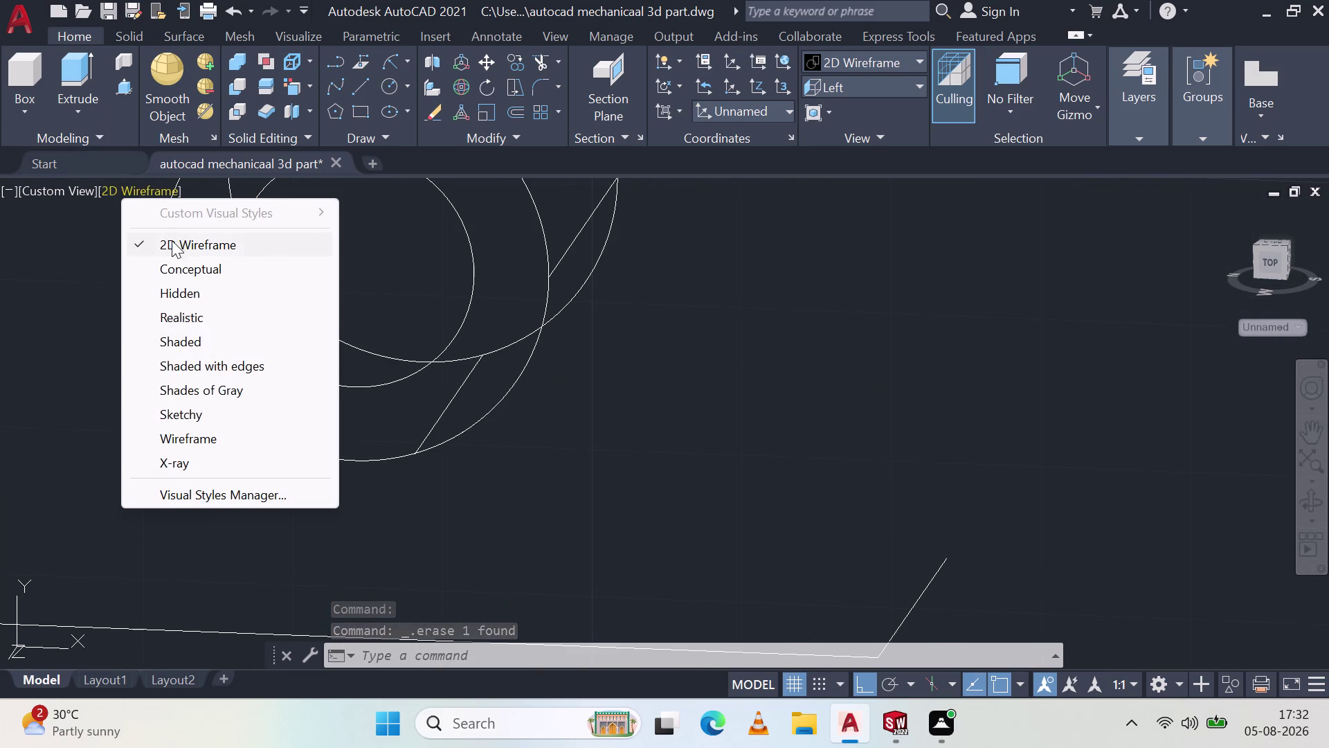
click(191, 246)
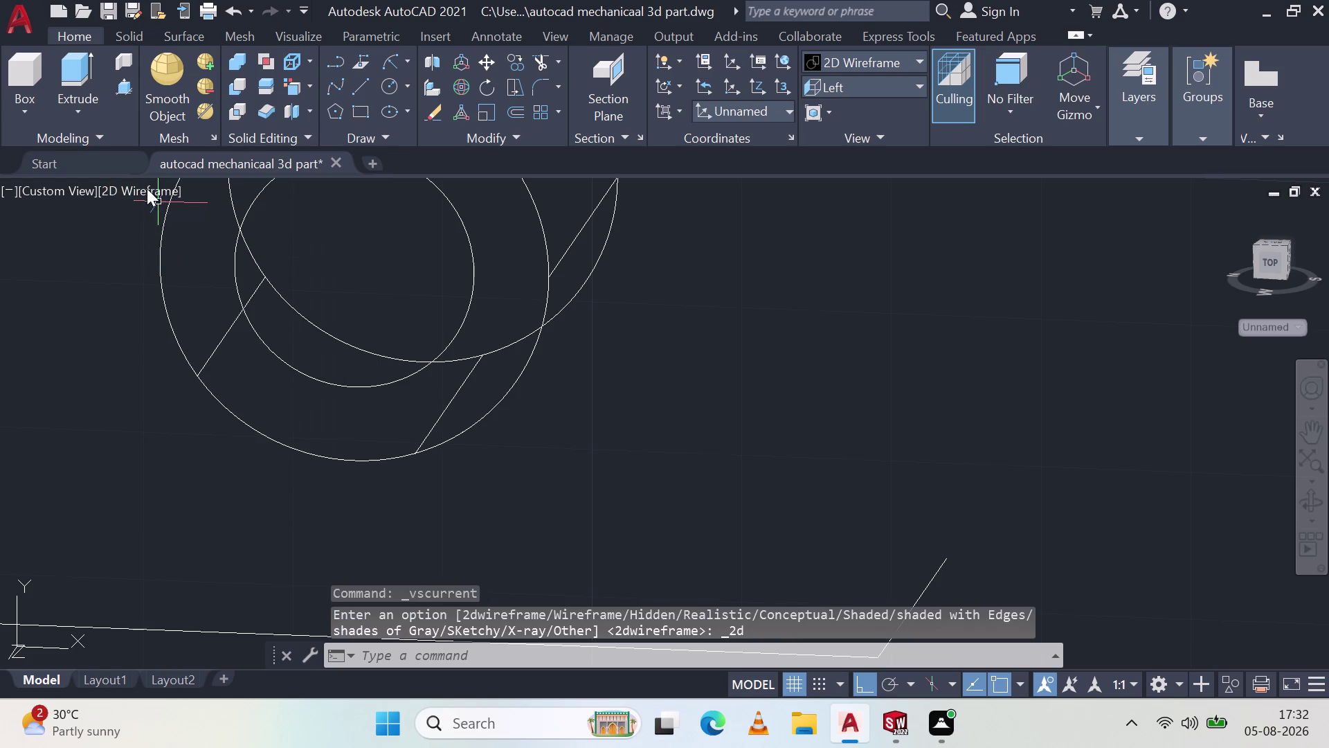
click(147, 188)
click(238, 388)
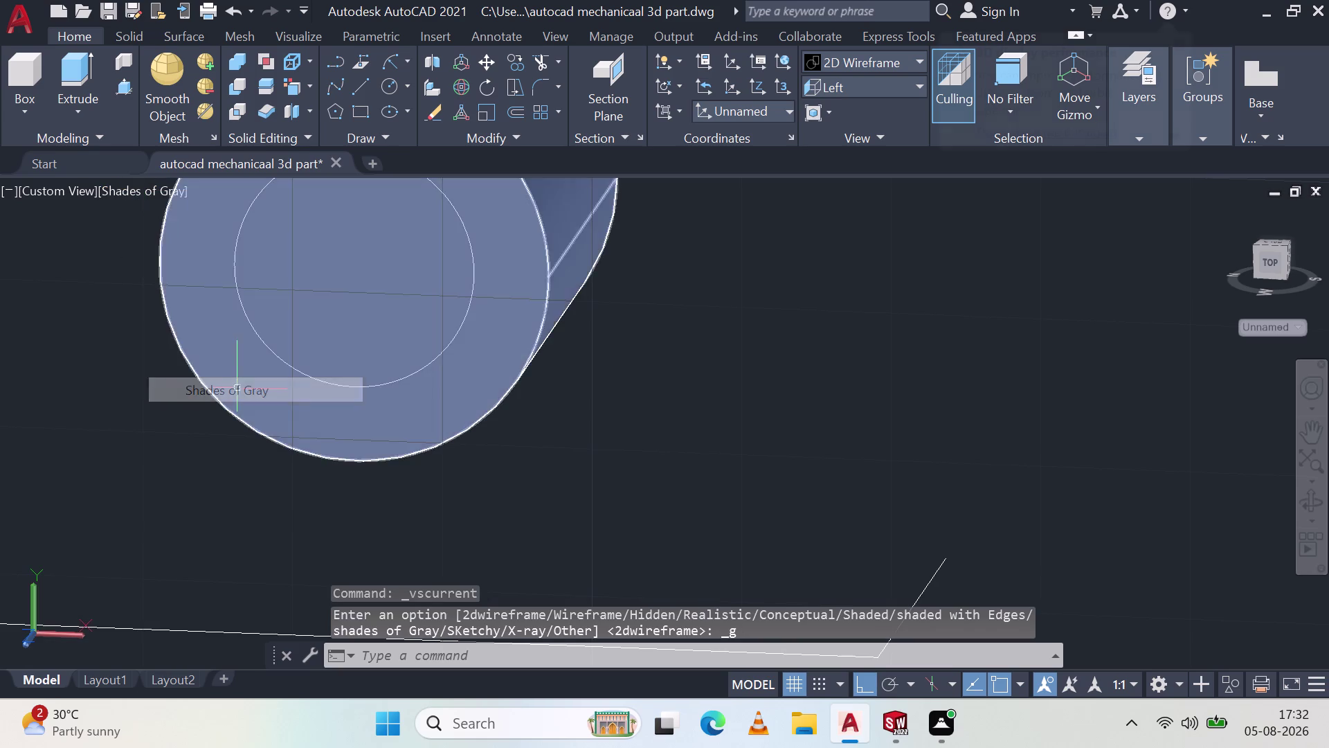
scroll(up, 3)
scroll(down, 3)
scroll(up, 3)
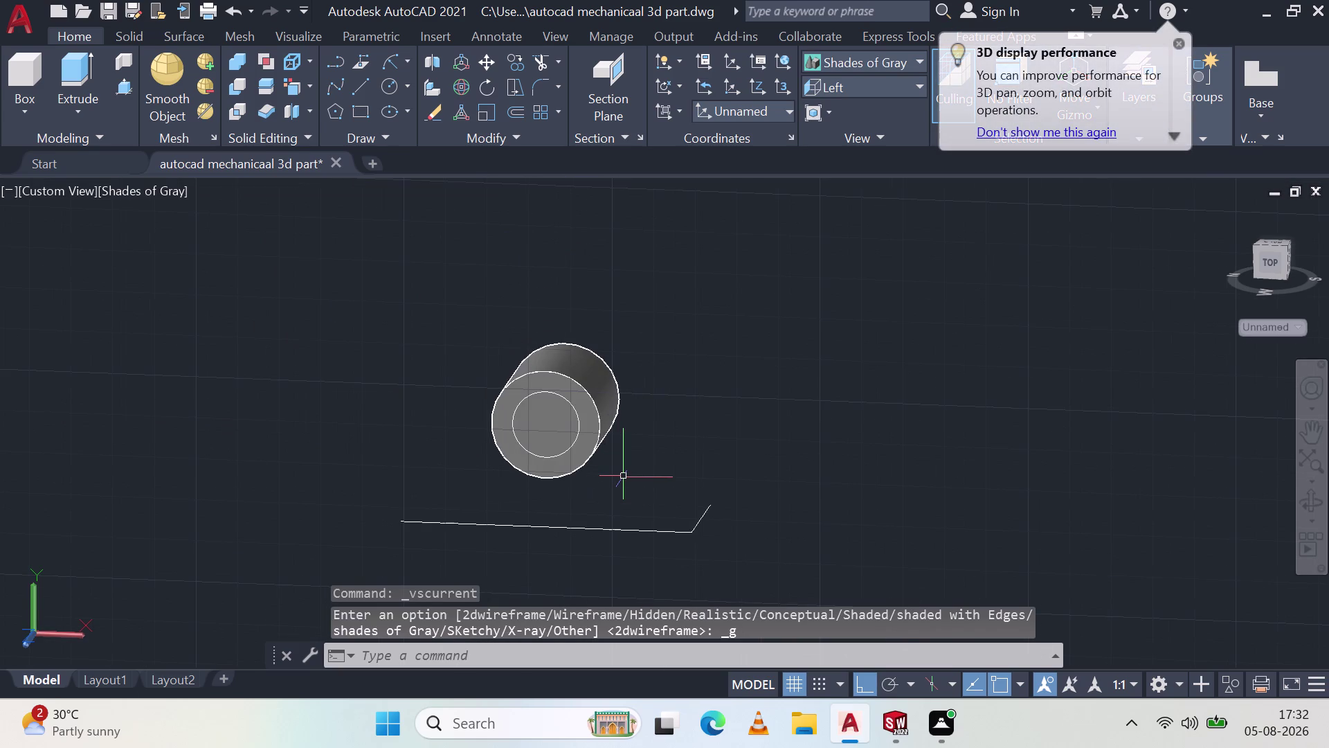
key(ctrl+z)
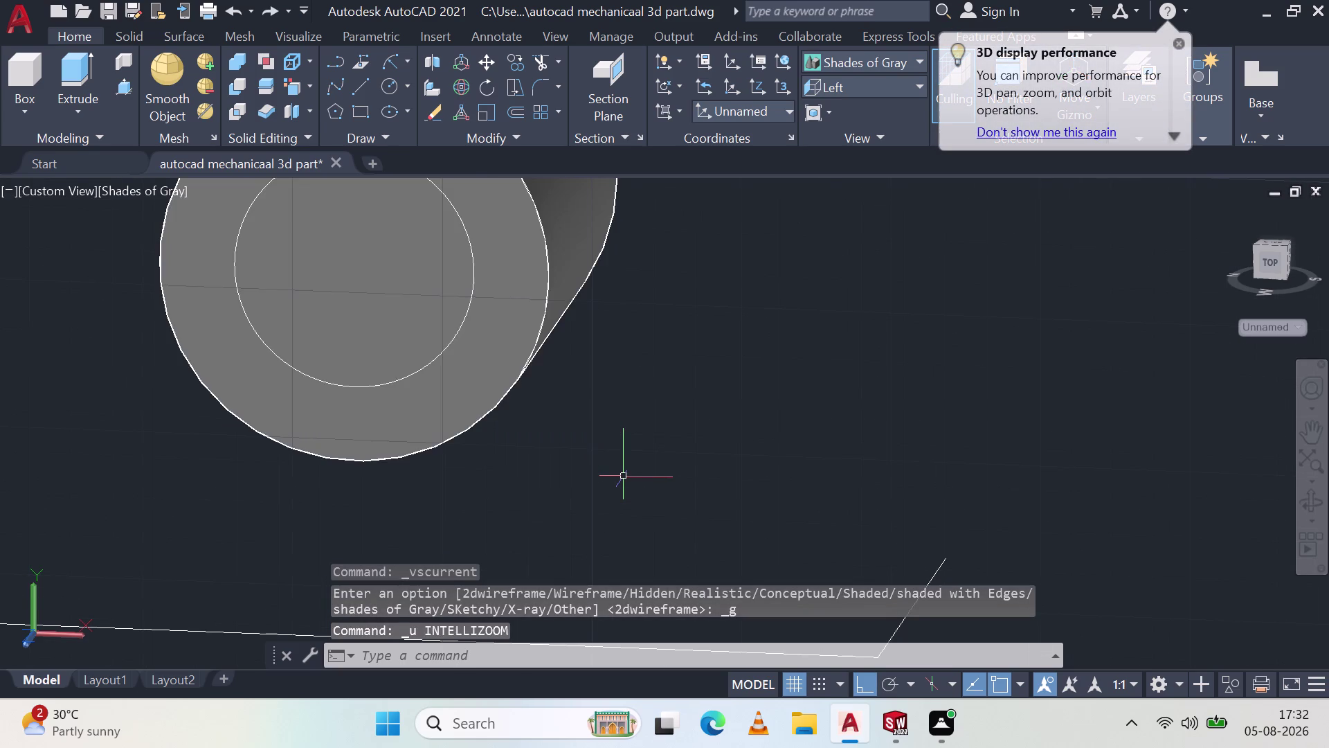
key(ctrl+z)
key(ctrl+z)
key(ctrl+z)
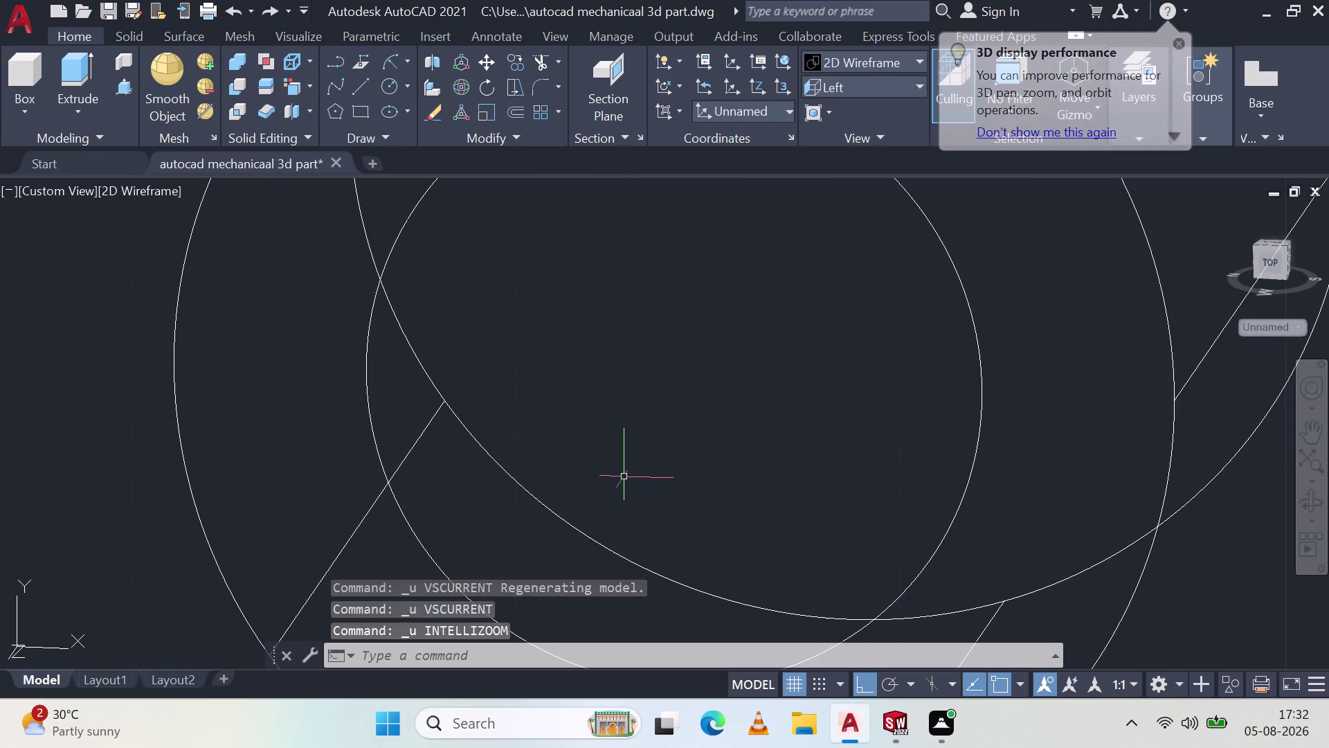
key(ctrl+z)
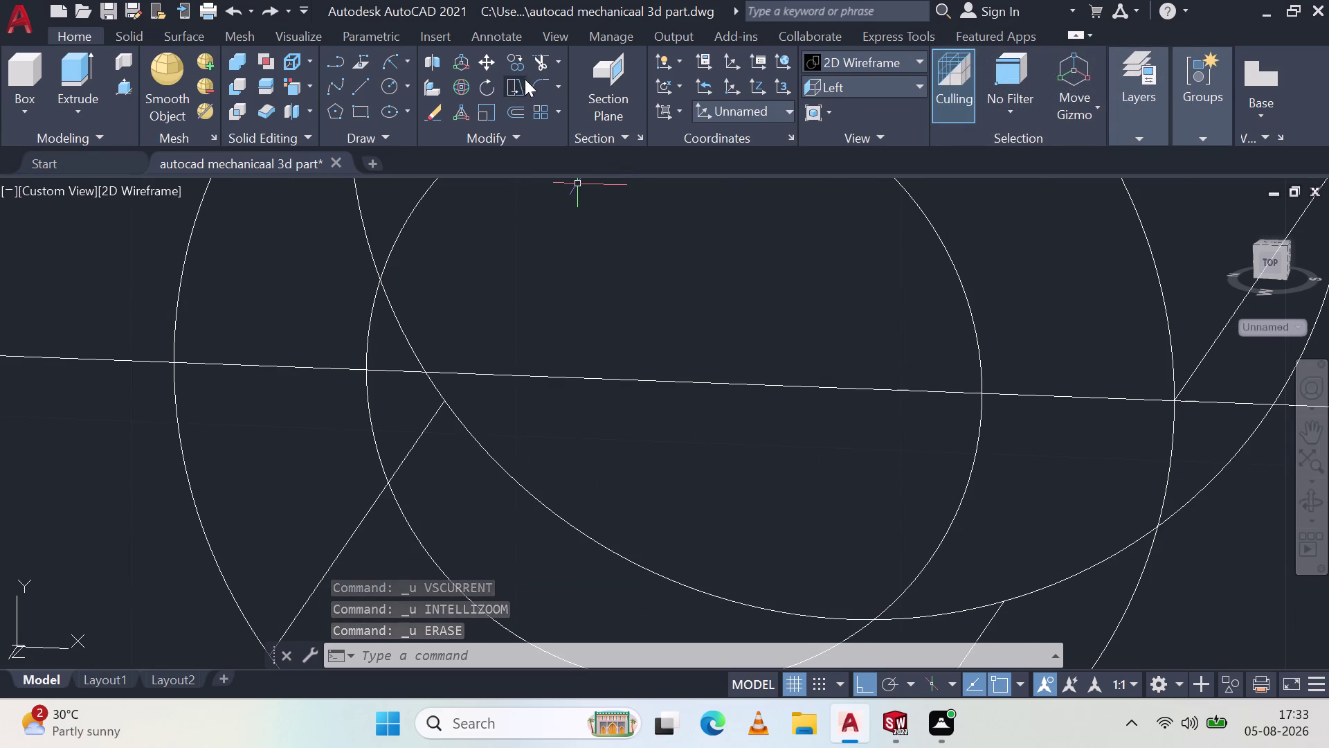
click(539, 63)
click(663, 381)
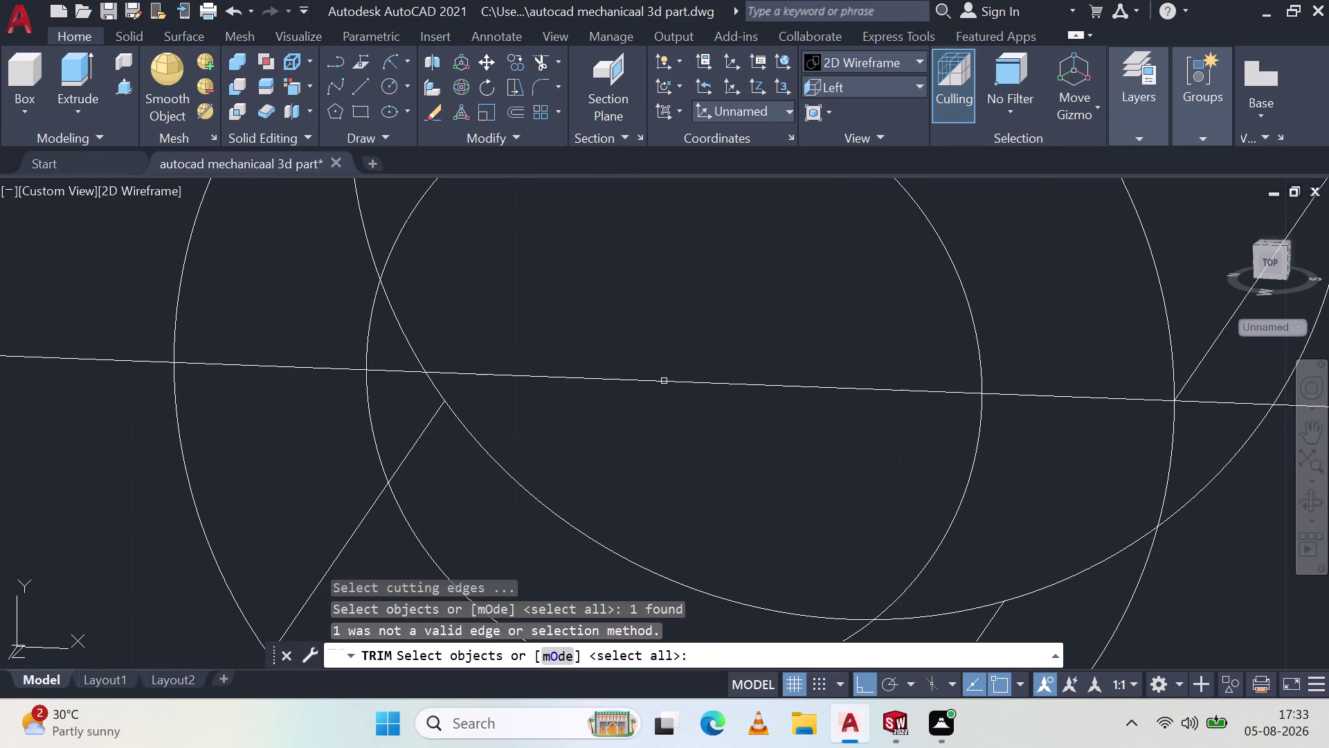
drag(674, 352, 686, 411)
drag(696, 349, 703, 408)
drag(720, 325, 731, 370)
drag(738, 351, 739, 368)
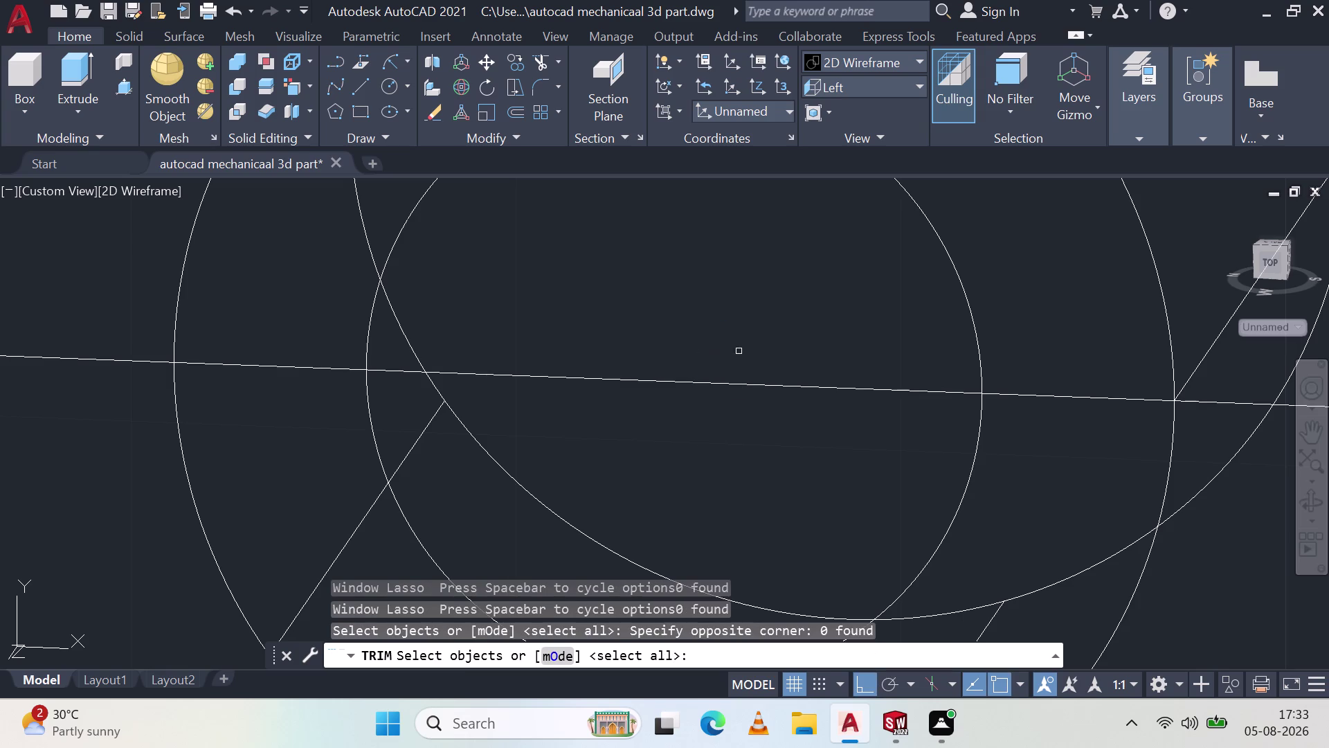
drag(739, 367, 737, 391)
click(155, 197)
click(158, 197)
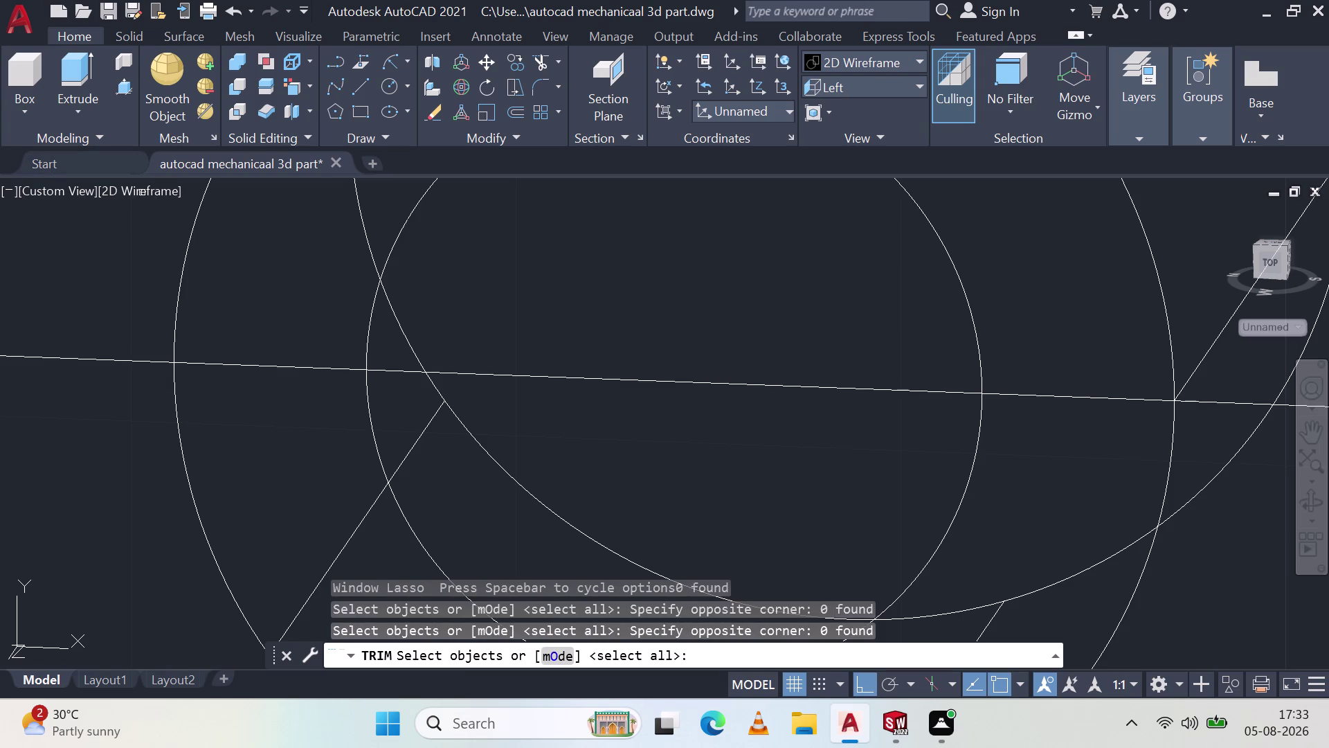
key(Escape)
click(141, 187)
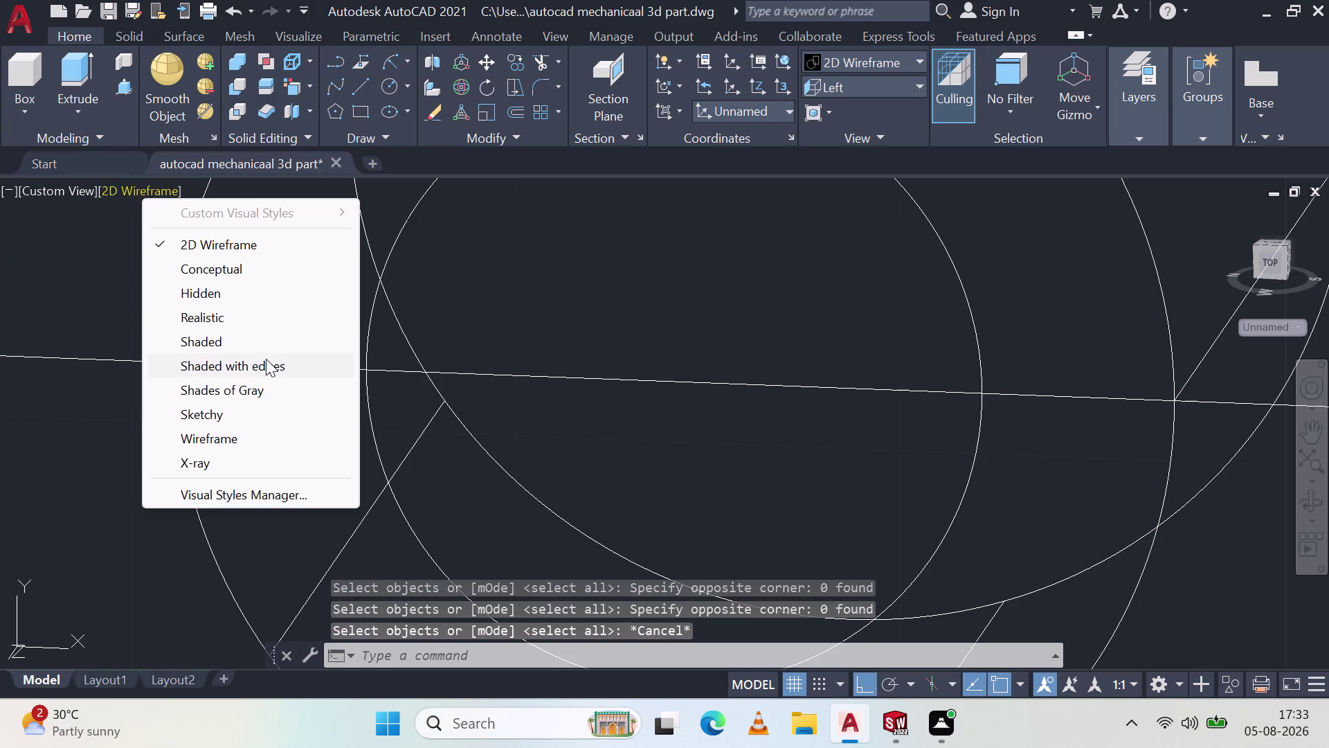
click(250, 393)
scroll(up, 3)
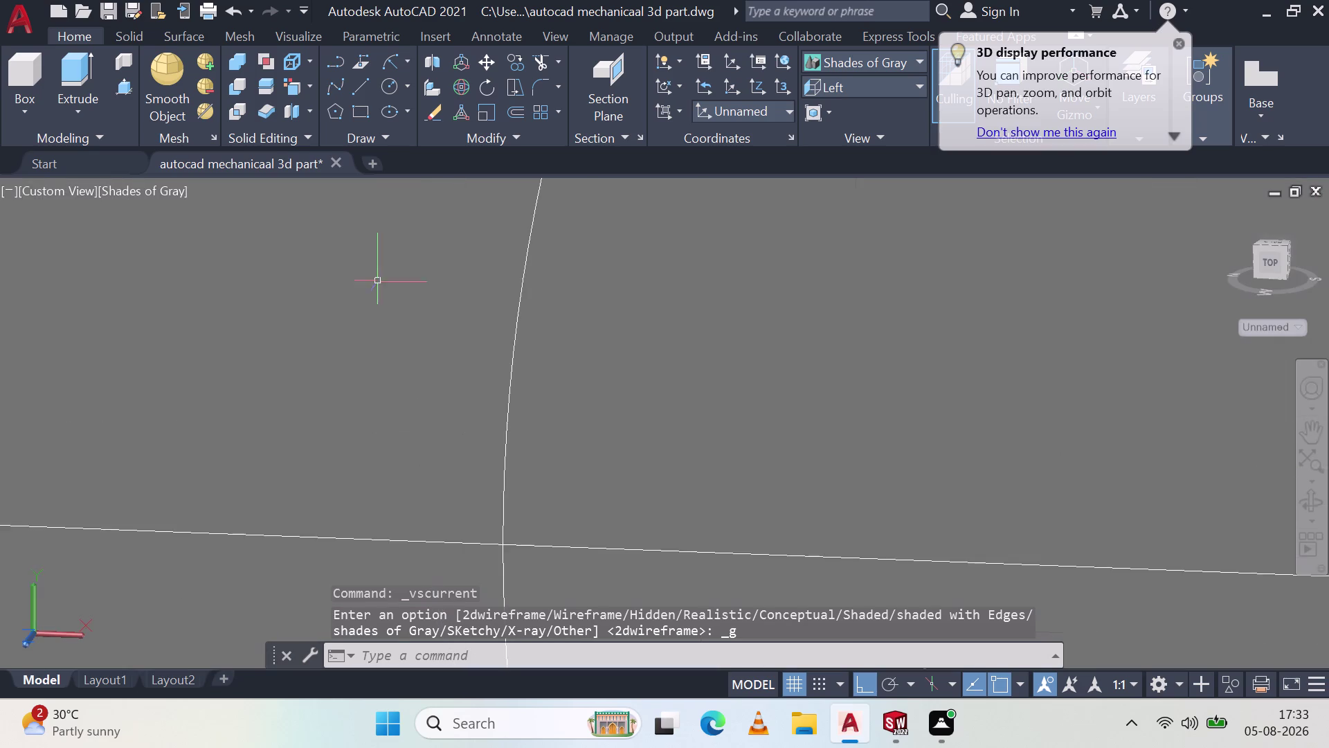
scroll(down, 3)
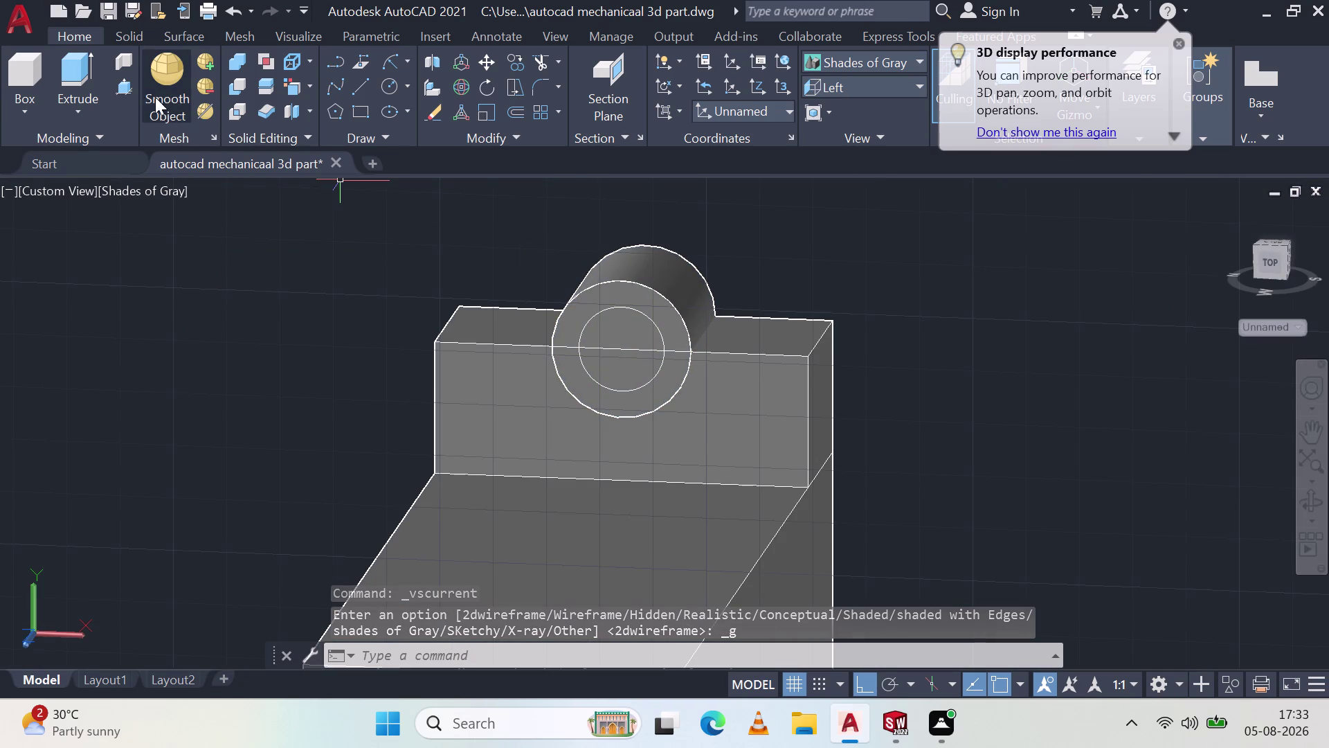
click(117, 80)
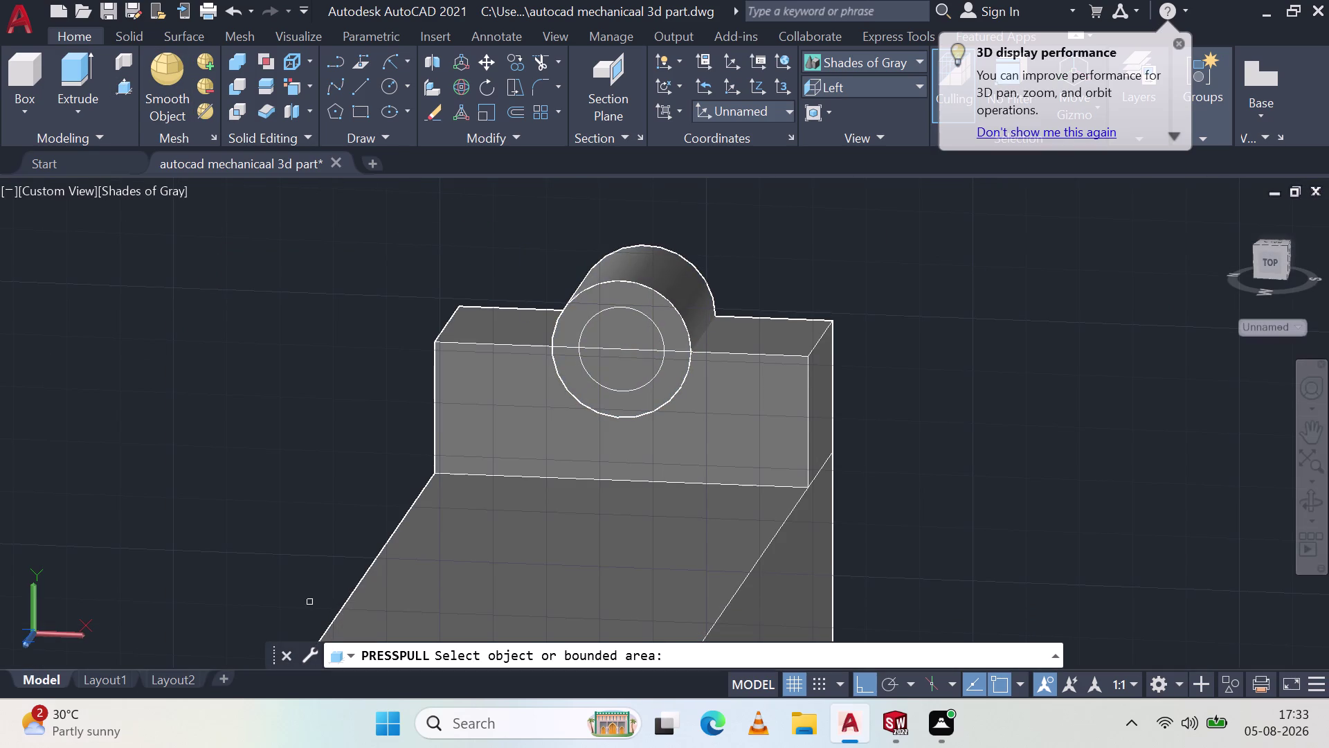
Extrude the boss's inner circle area by mistake, then undo that extrusion.
click(657, 341)
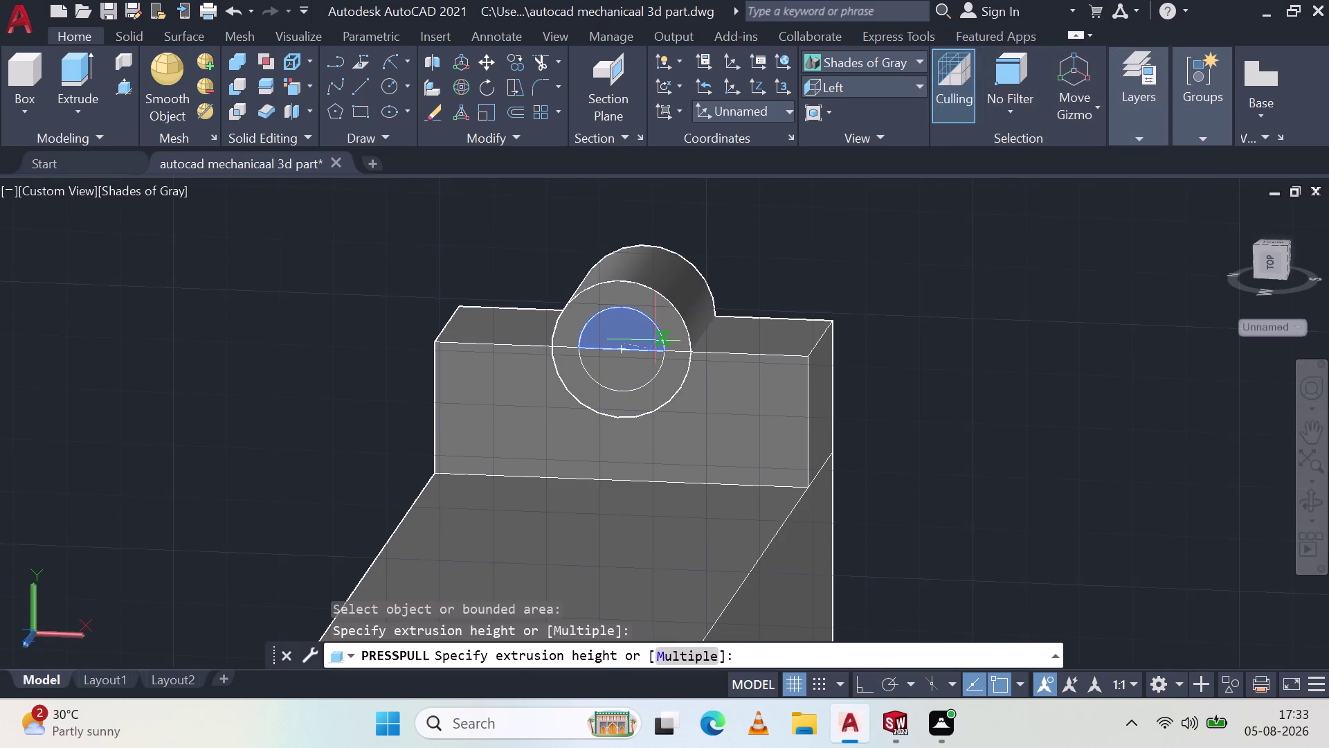
click(783, 257)
click(634, 369)
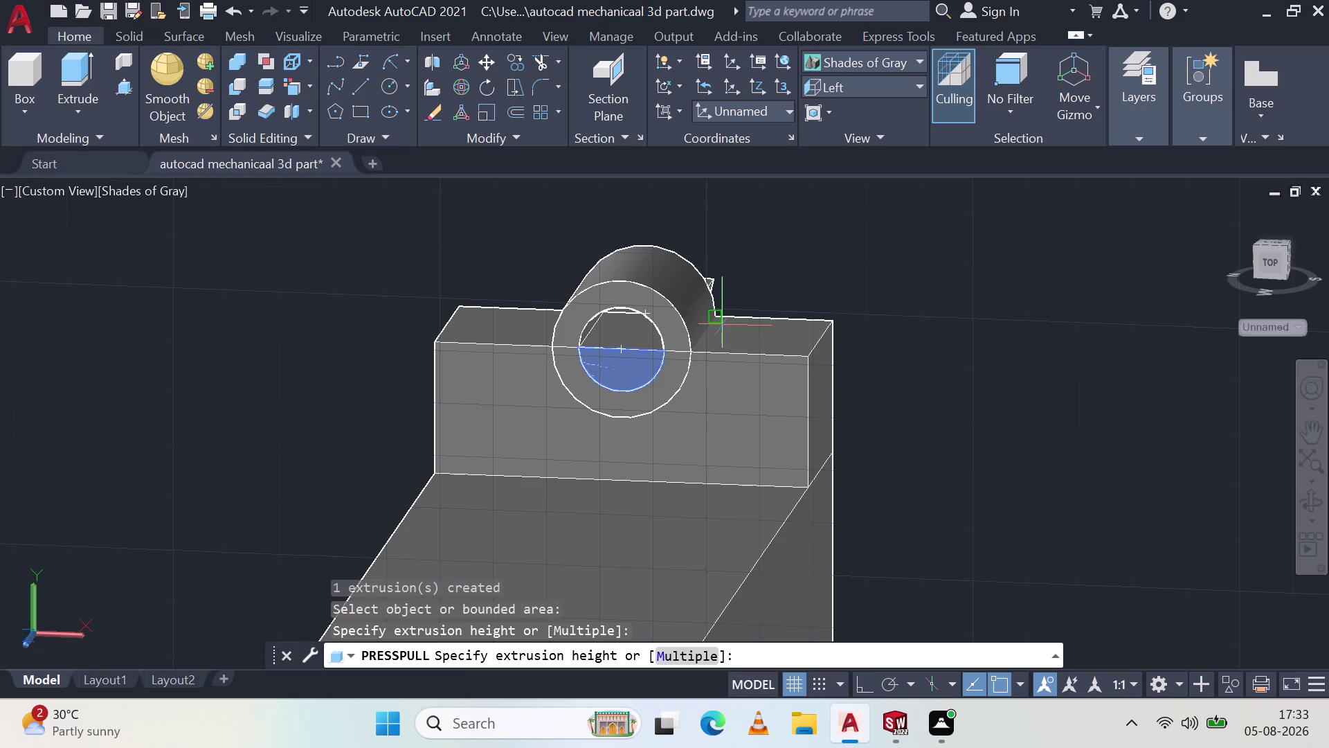
click(783, 261)
click(627, 361)
click(512, 466)
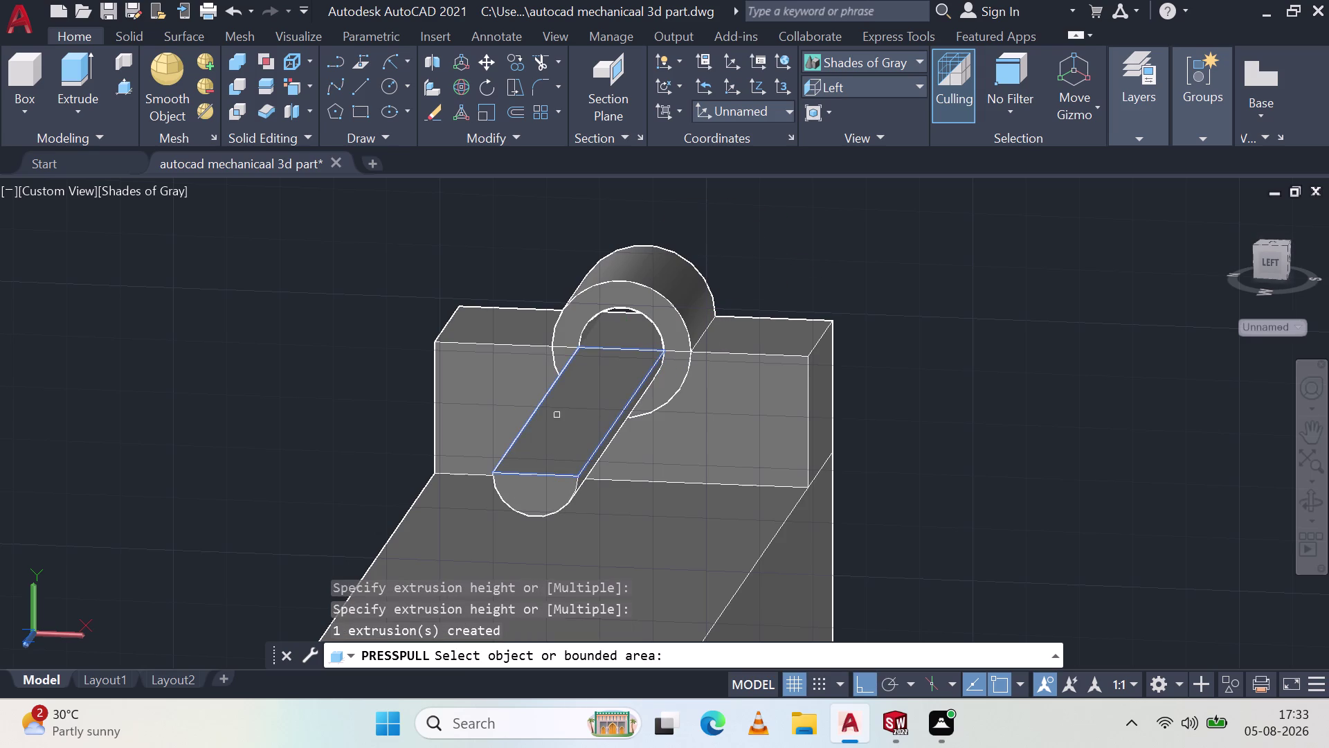
key(Escape)
click(571, 427)
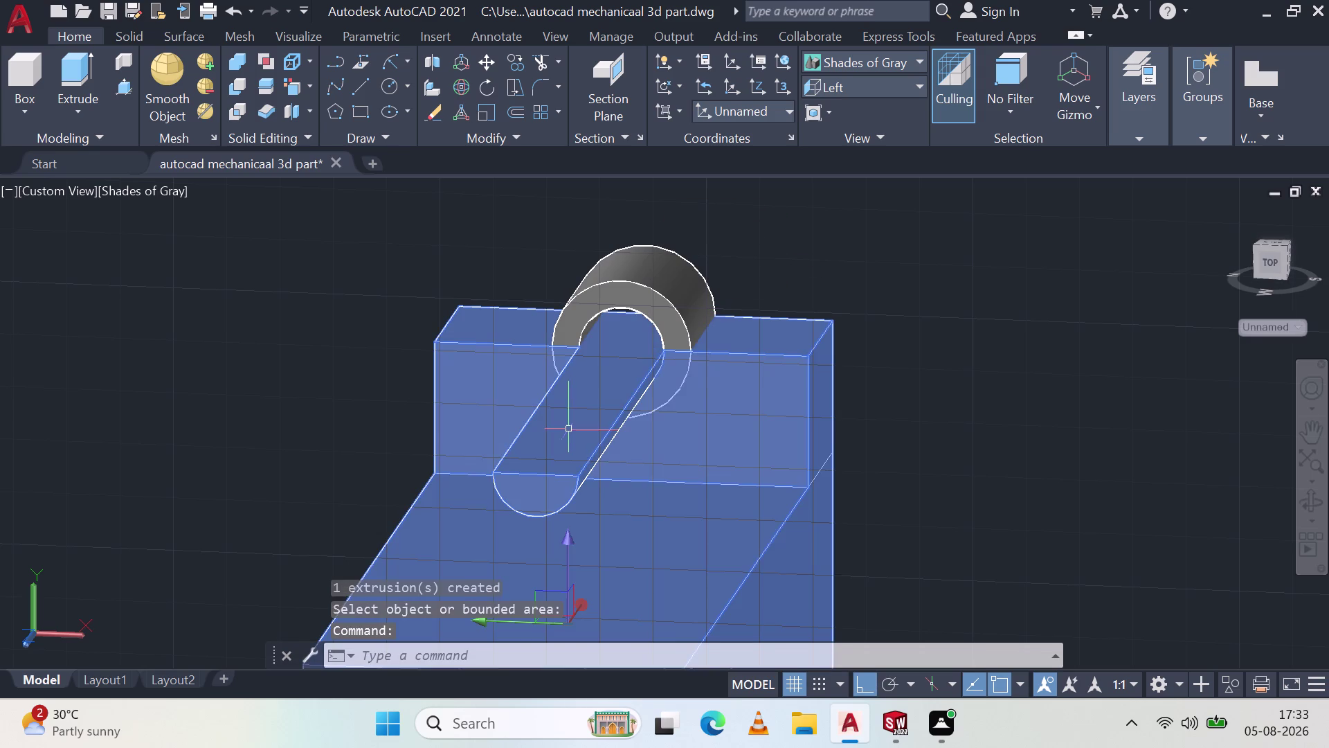
key(Escape)
click(536, 482)
key(Escape)
key(Escape)
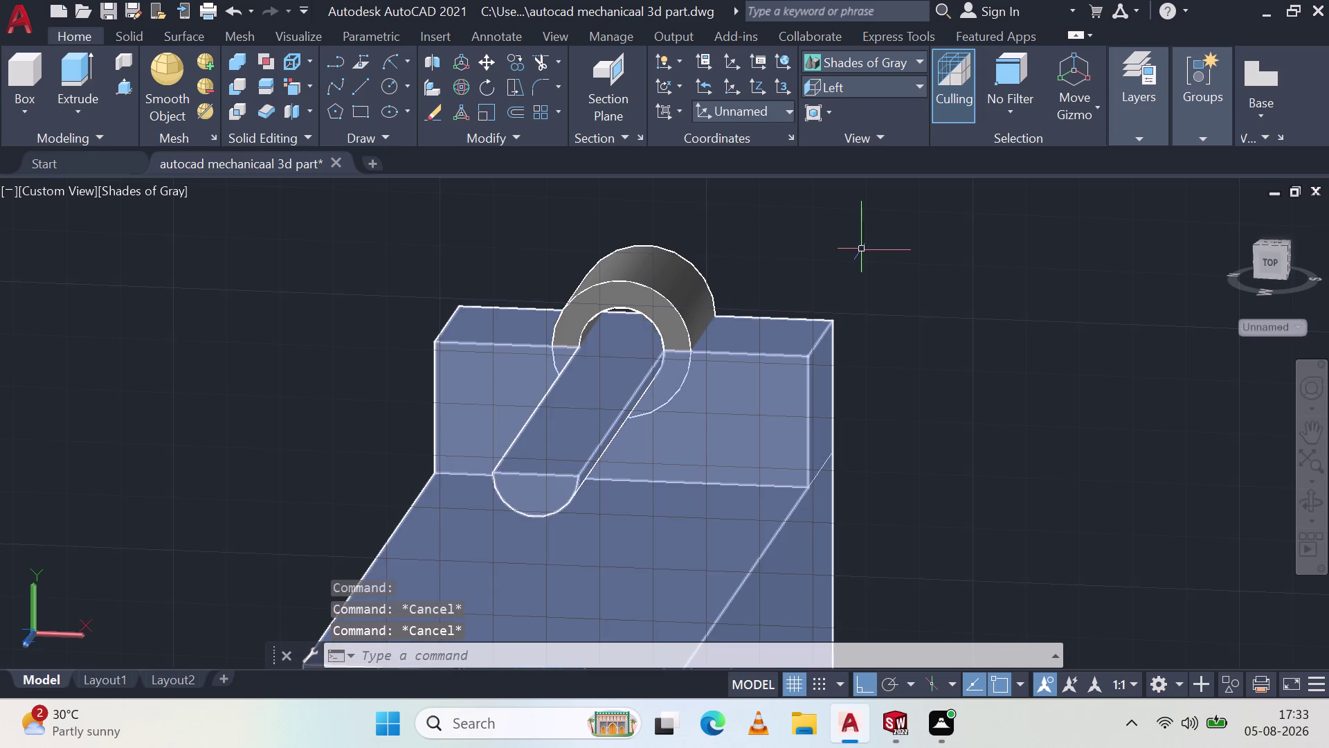
key(ctrl+z)
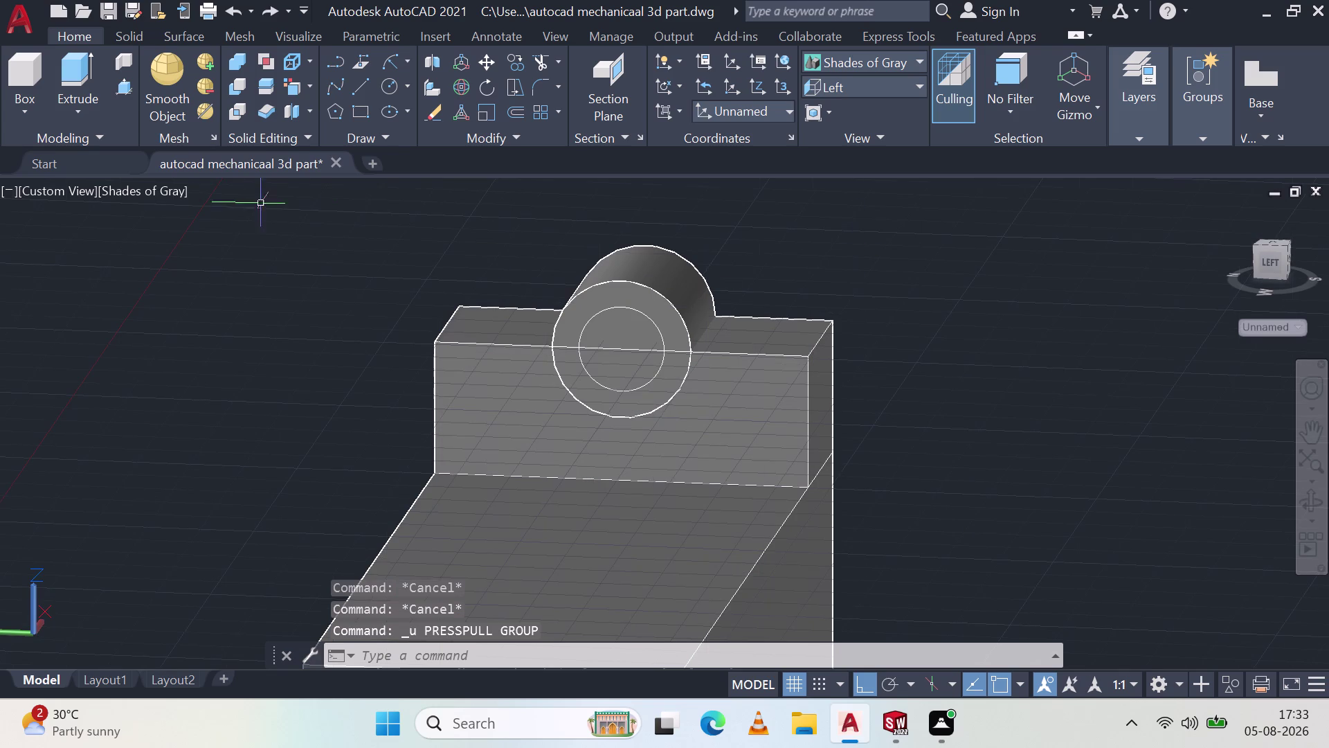
Push the inner circle area down through the boss to form the hole.
click(129, 93)
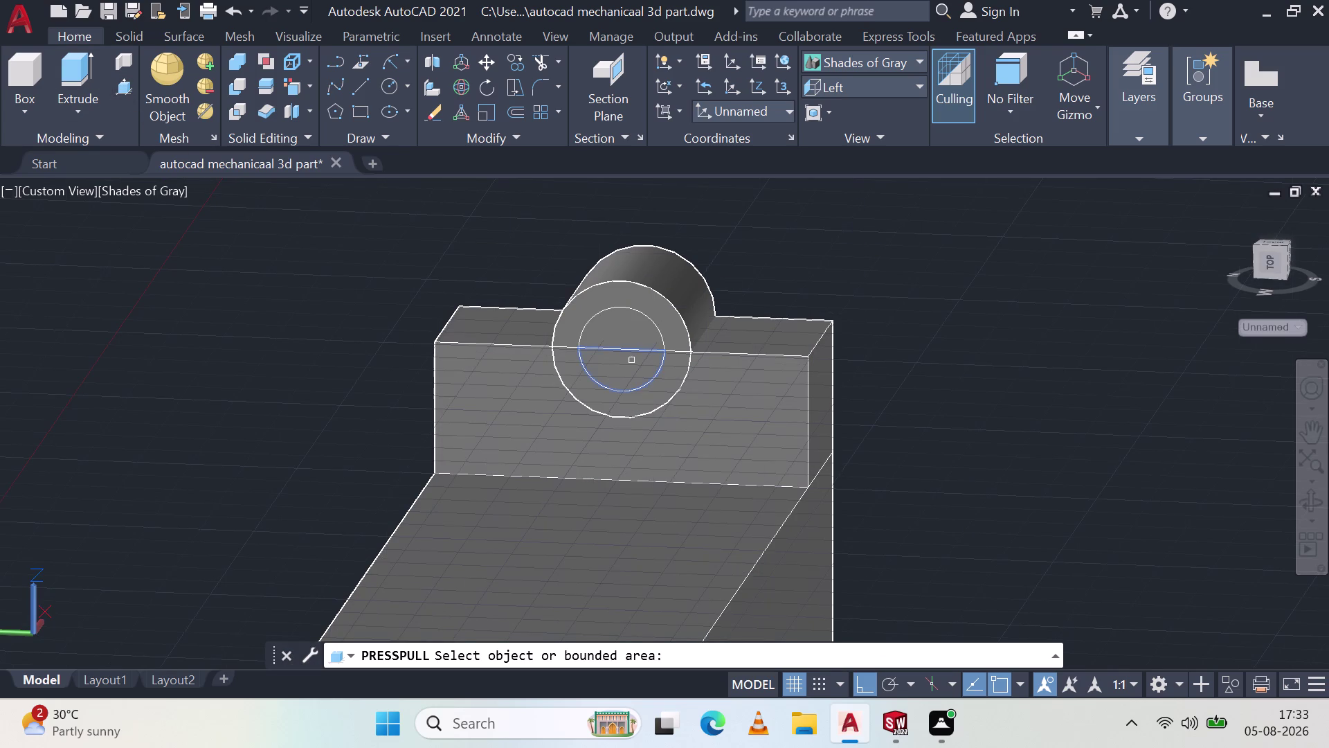
click(630, 362)
click(783, 253)
click(631, 338)
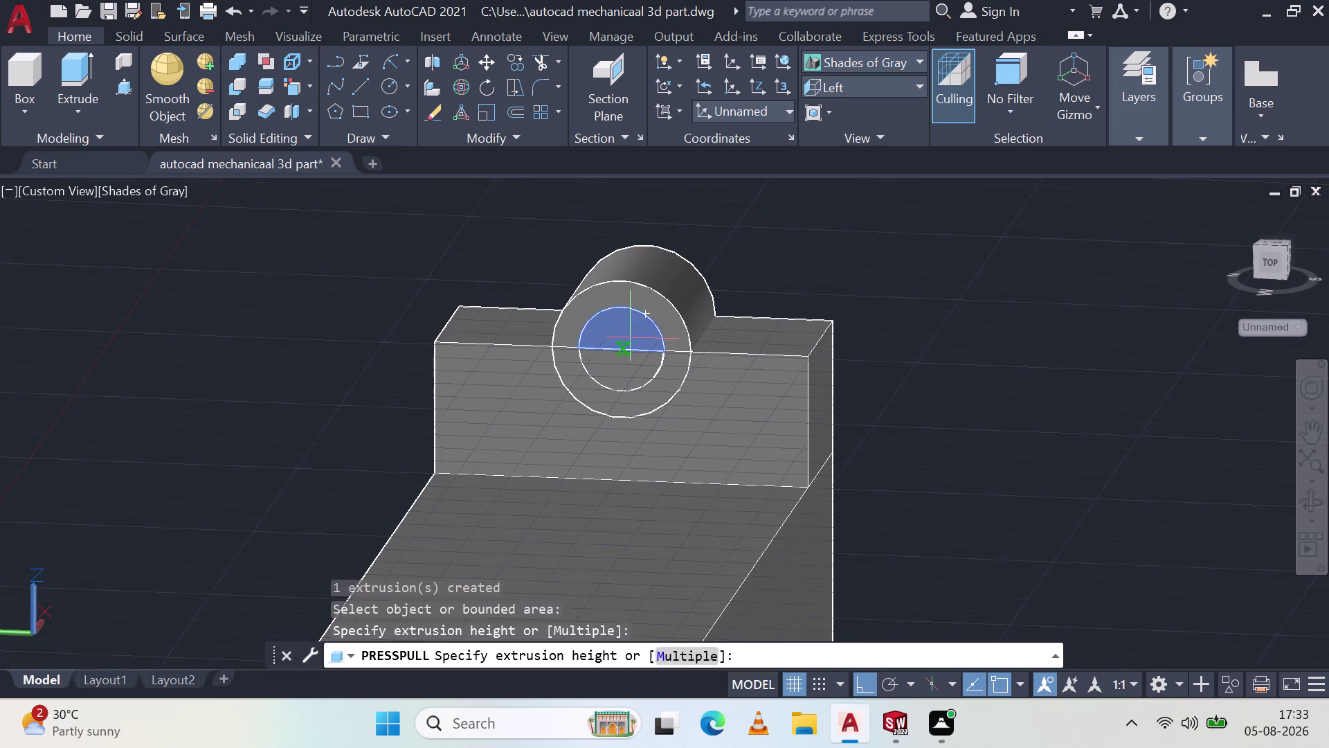
click(794, 229)
drag(640, 363, 666, 344)
click(793, 238)
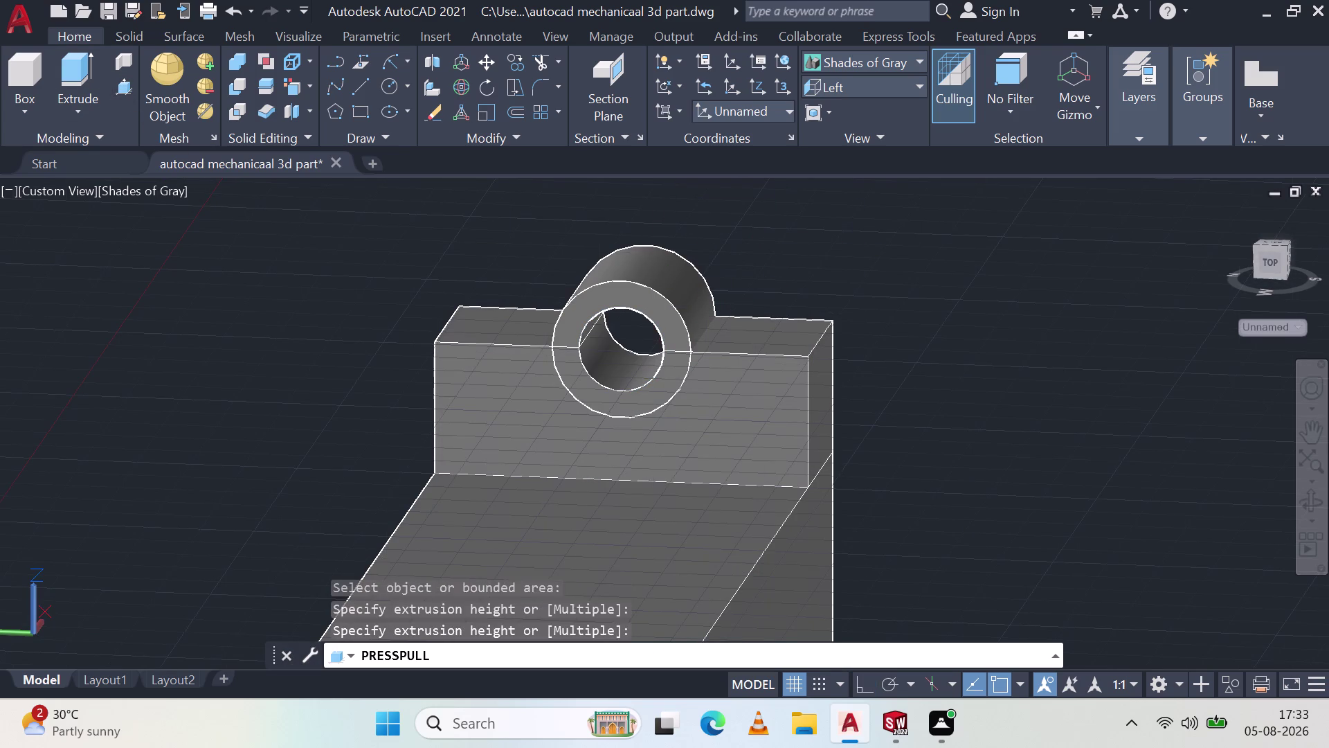
key(Escape)
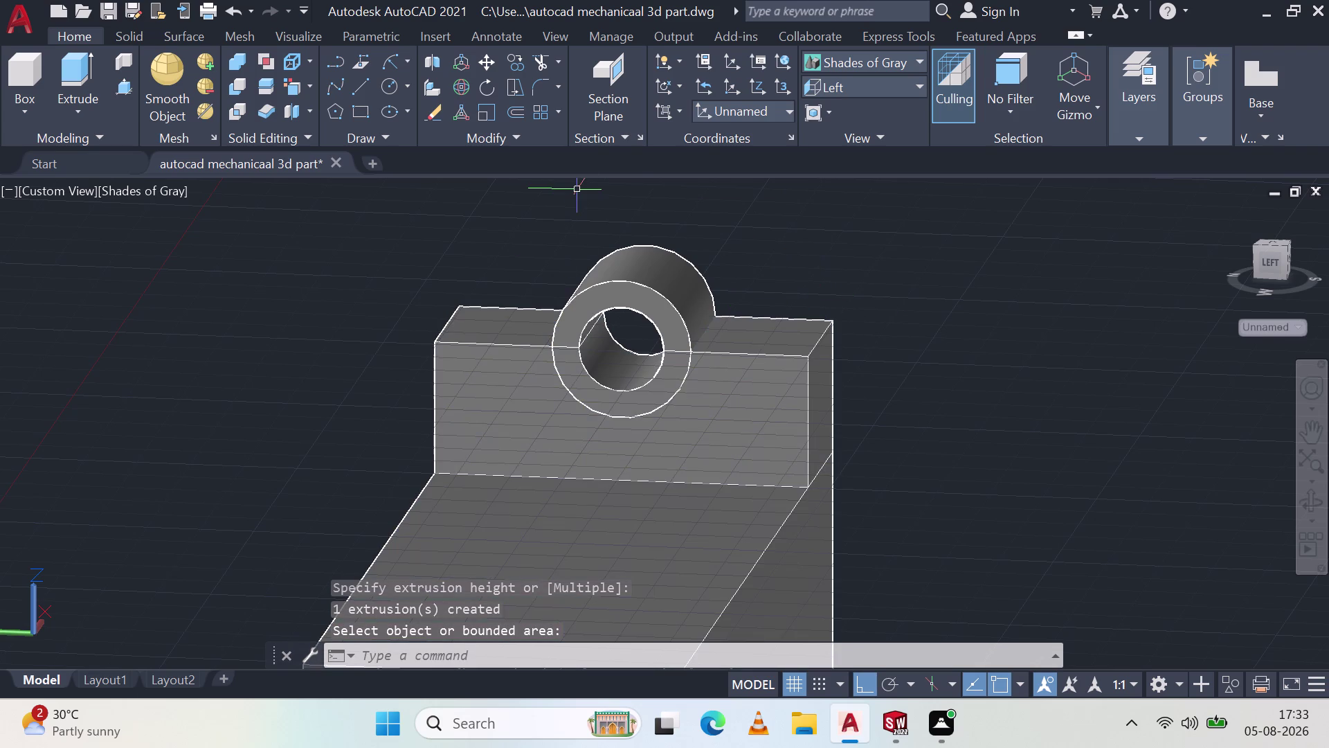
Orbit the part, then try the Bottom and Top preset views.
middle_drag(973, 377, 817, 410)
scroll(up, 3)
scroll(down, 3)
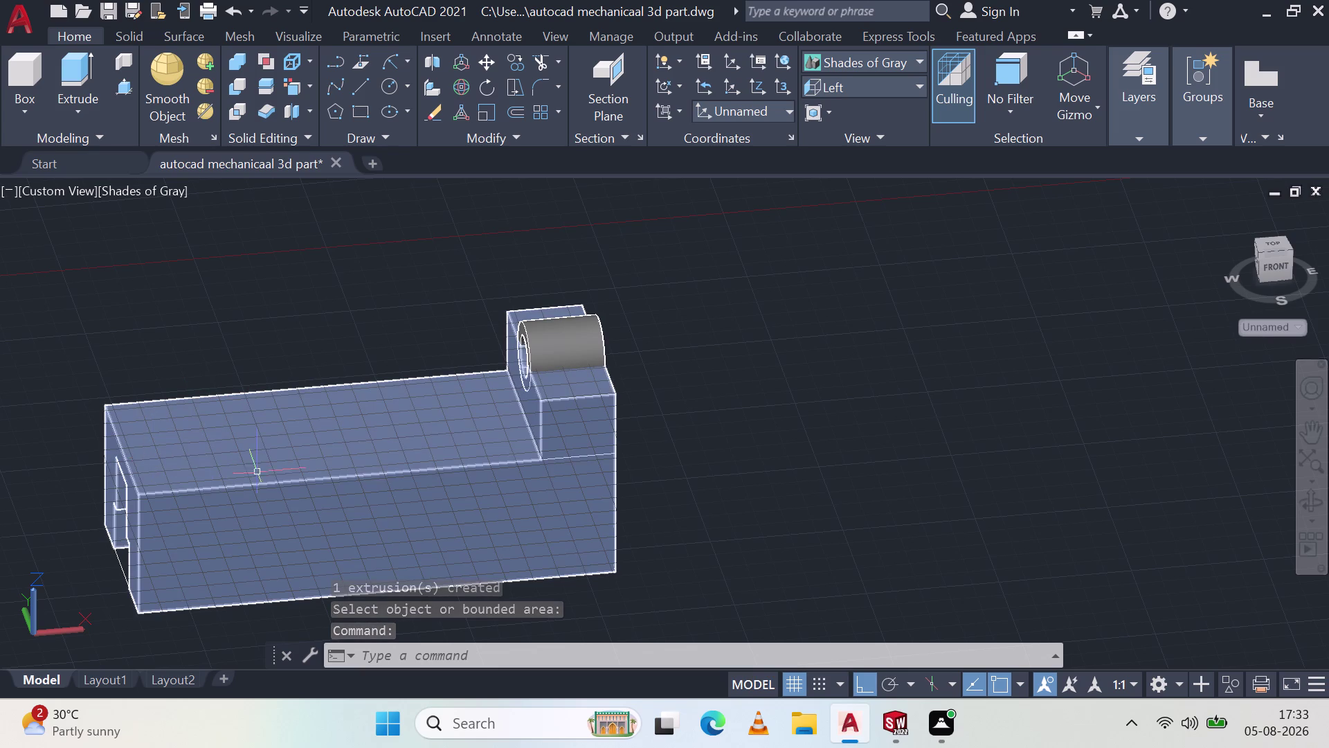
click(870, 80)
click(852, 130)
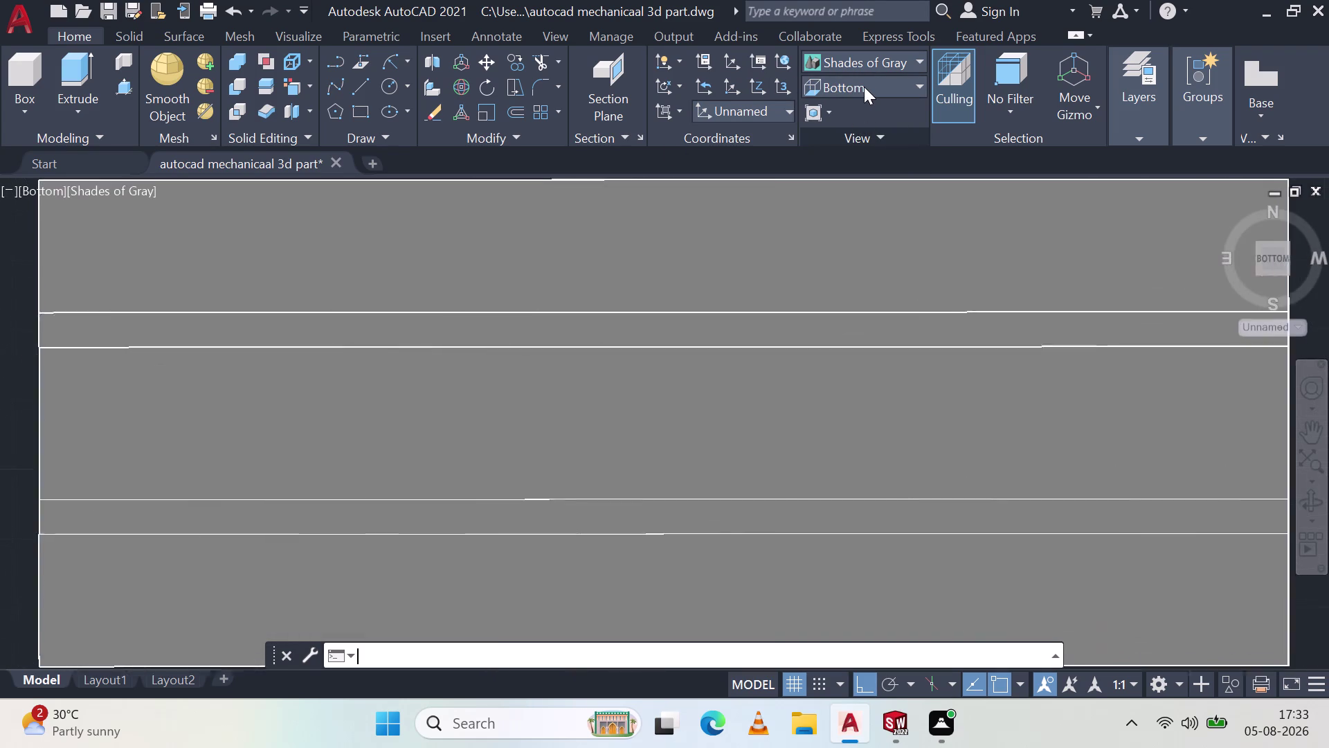
click(864, 86)
click(871, 84)
click(855, 115)
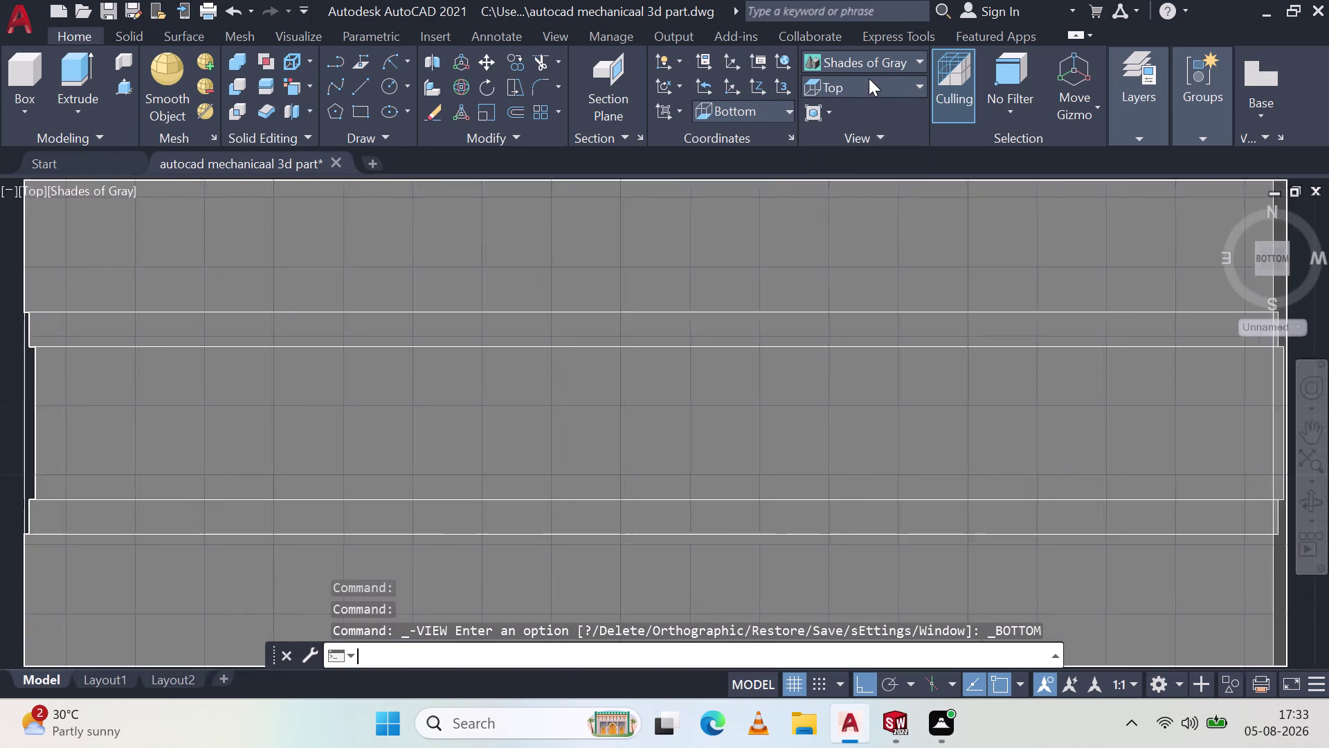
click(869, 78)
Switch to the Right preset view, then finally to Back.
click(874, 85)
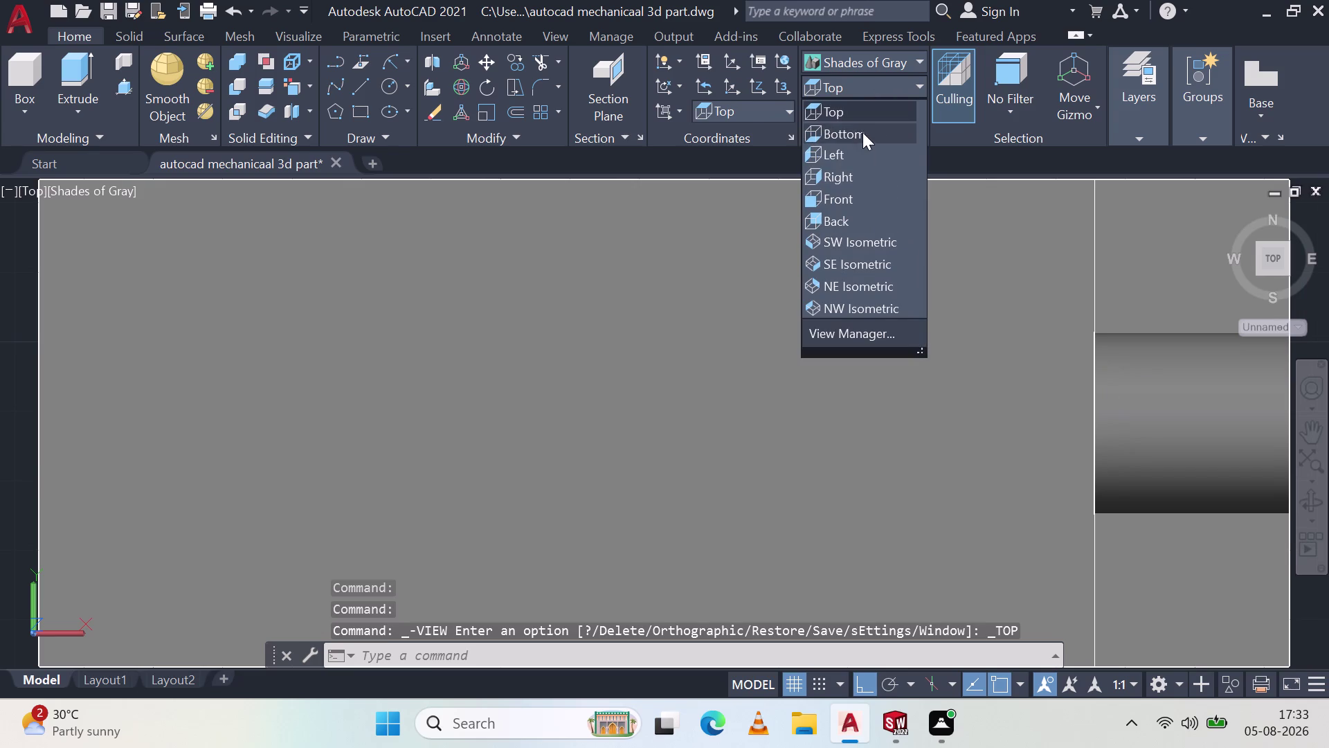
click(858, 181)
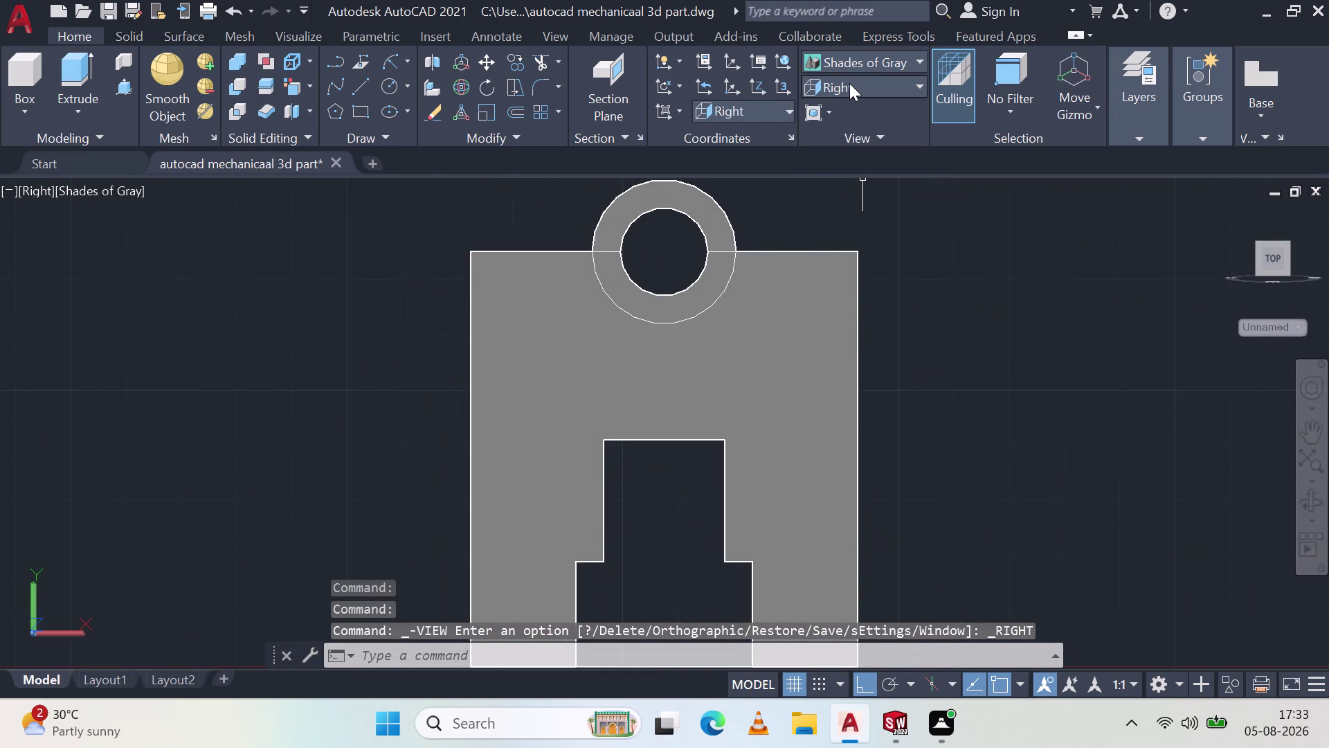
click(849, 83)
click(843, 216)
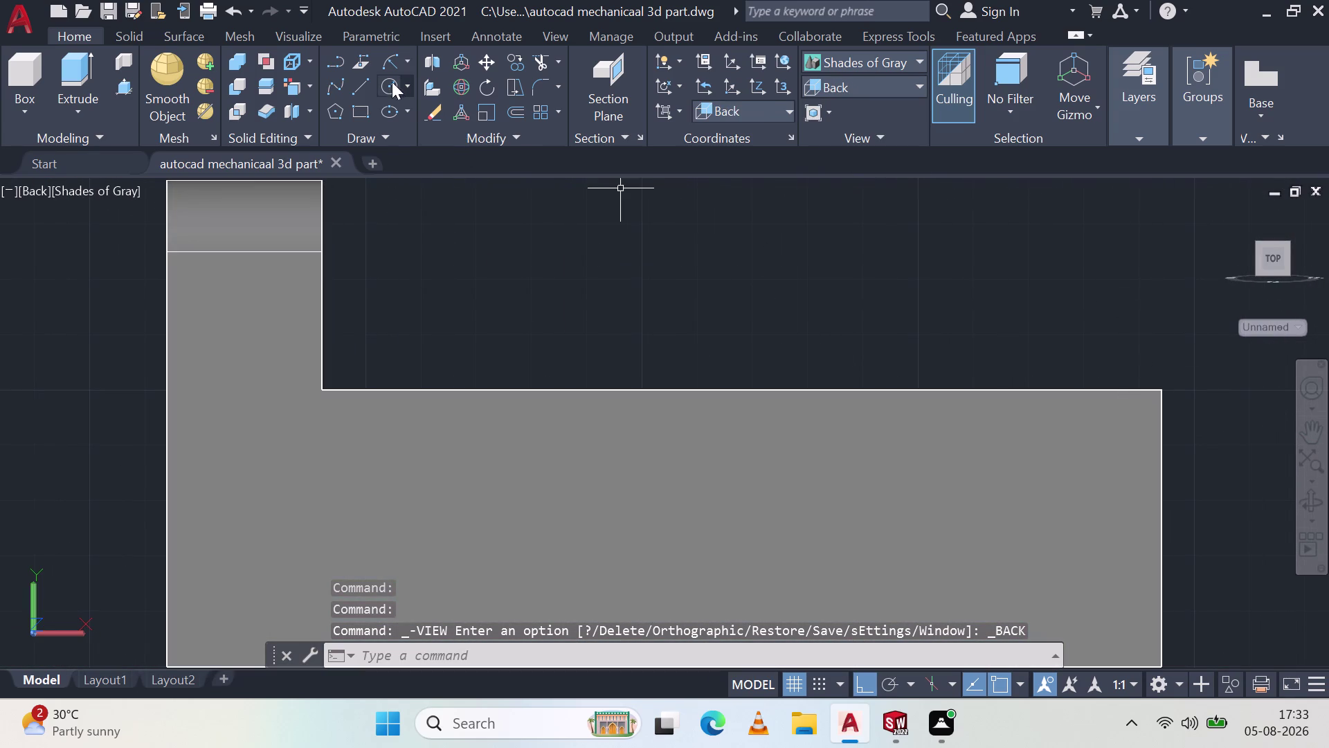
click(363, 90)
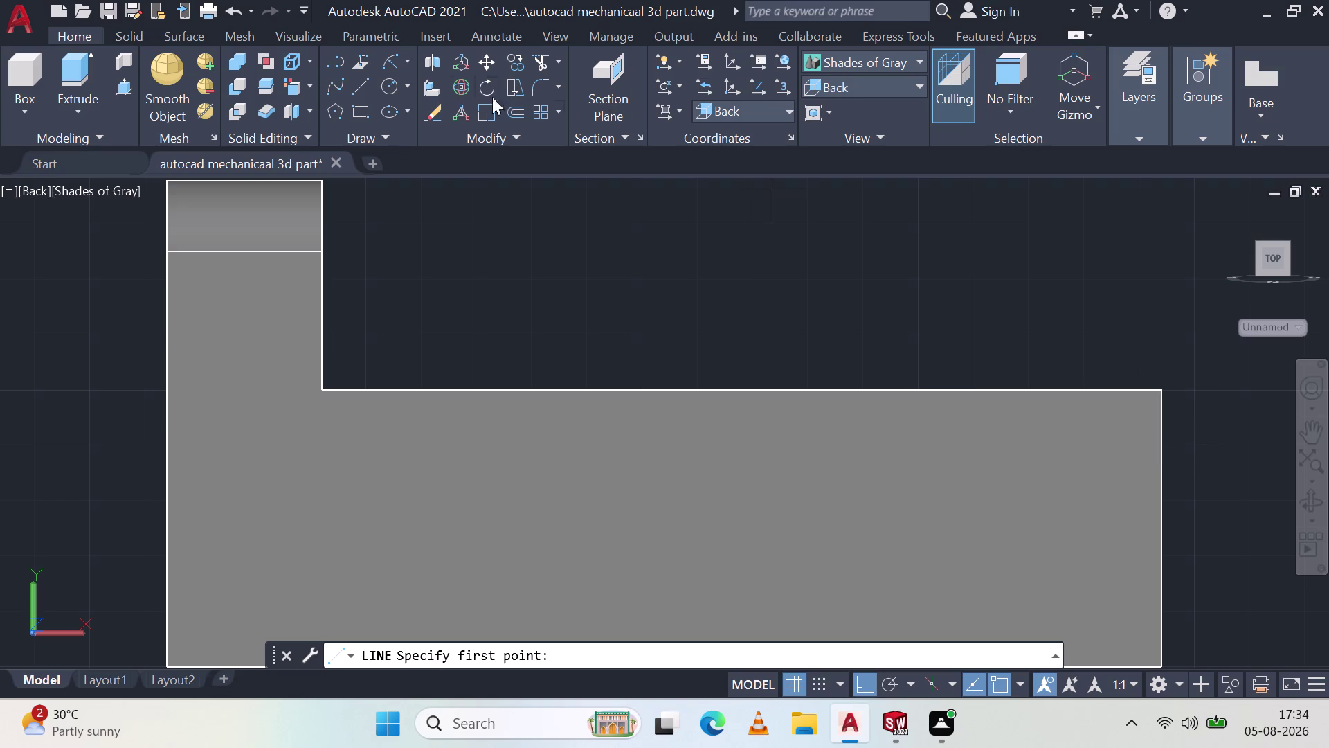
Draw lines from the top edge: 32 up, 28 right, 28 down to the edge.
click(354, 90)
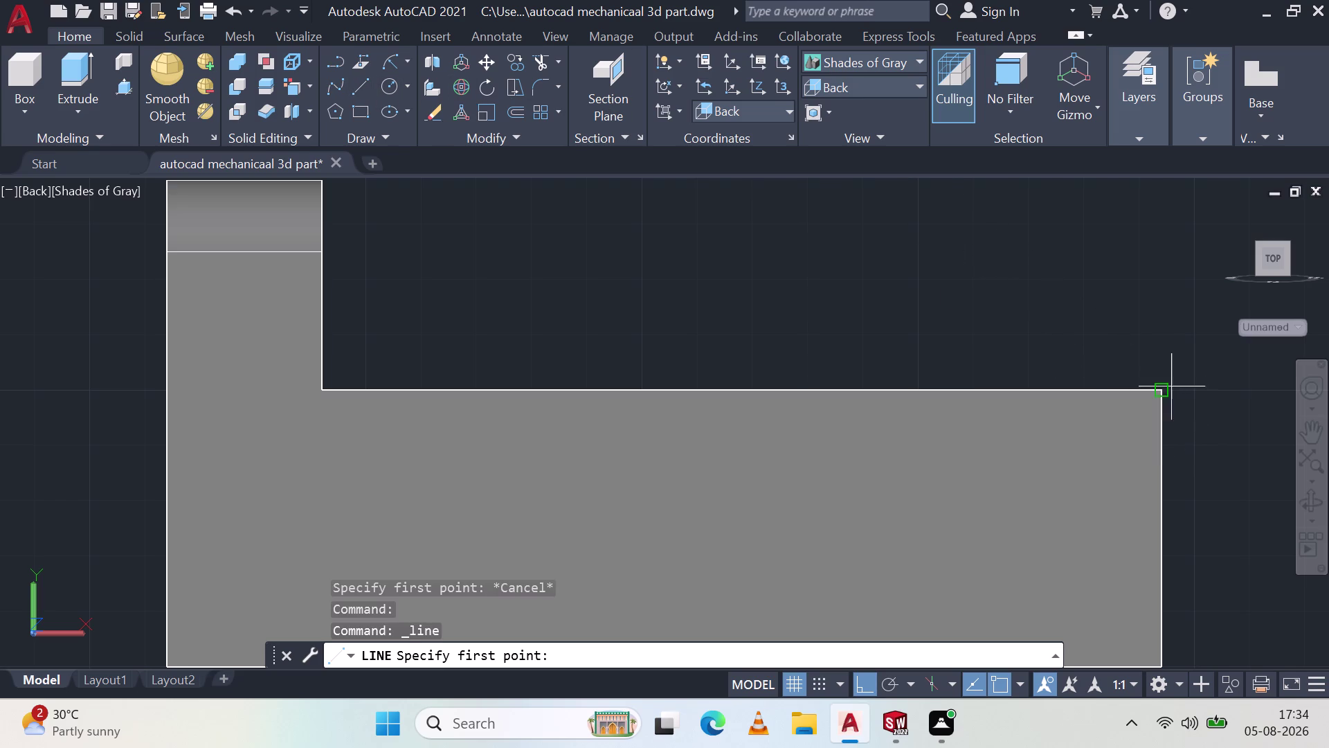
click(1159, 390)
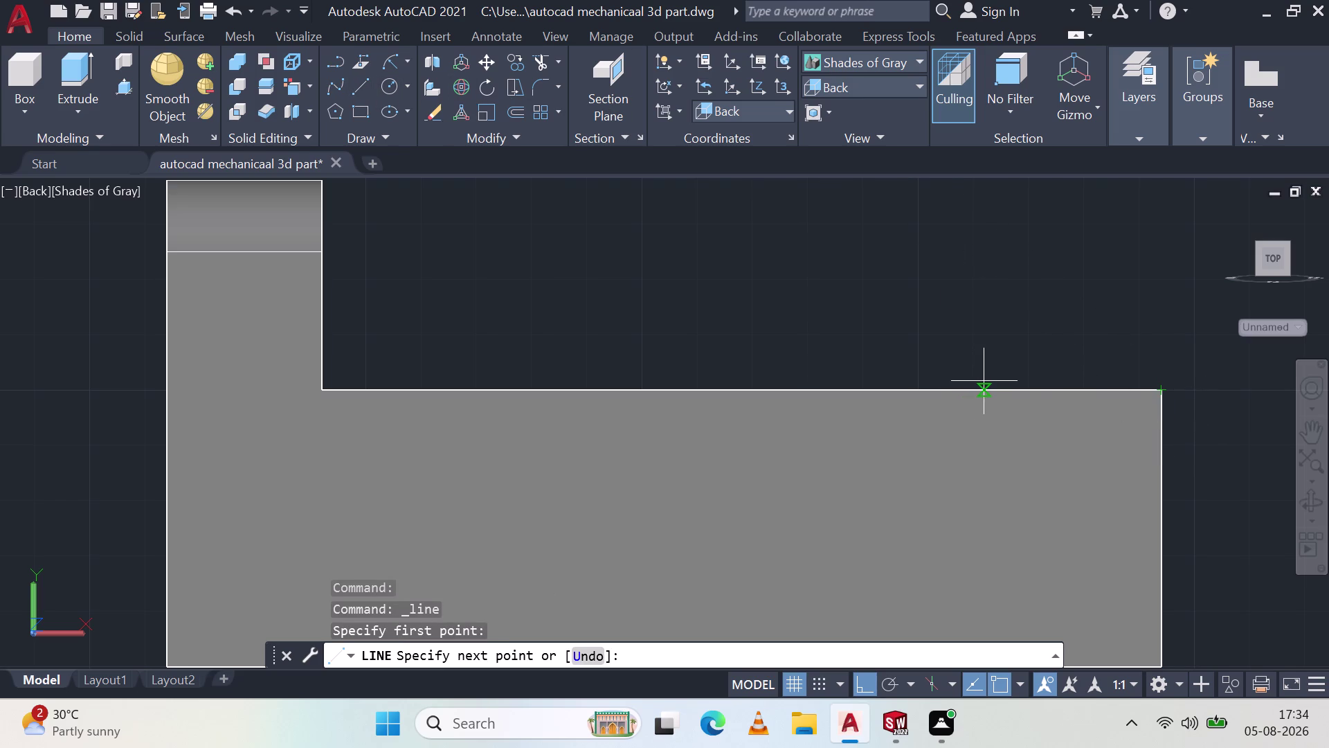
text(32)
key(Return)
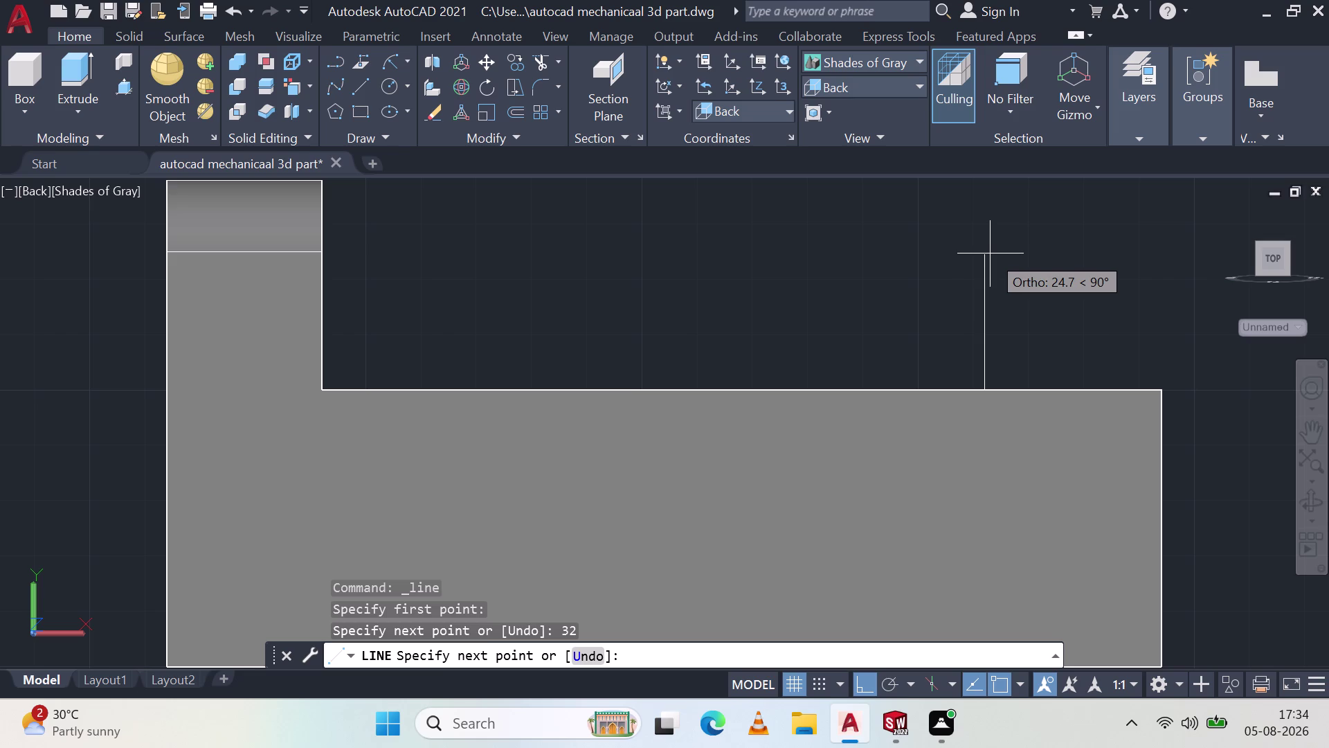
key(2)
key(8)
key(Return)
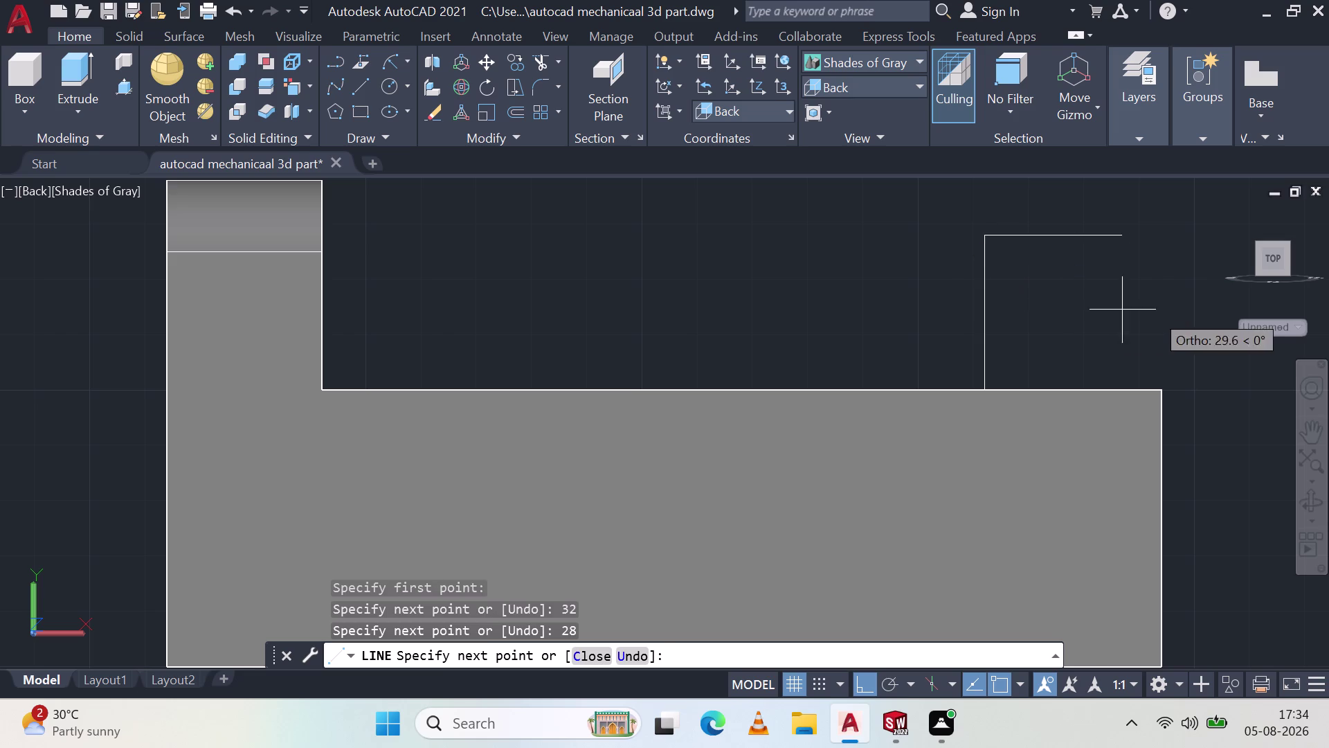
key(2)
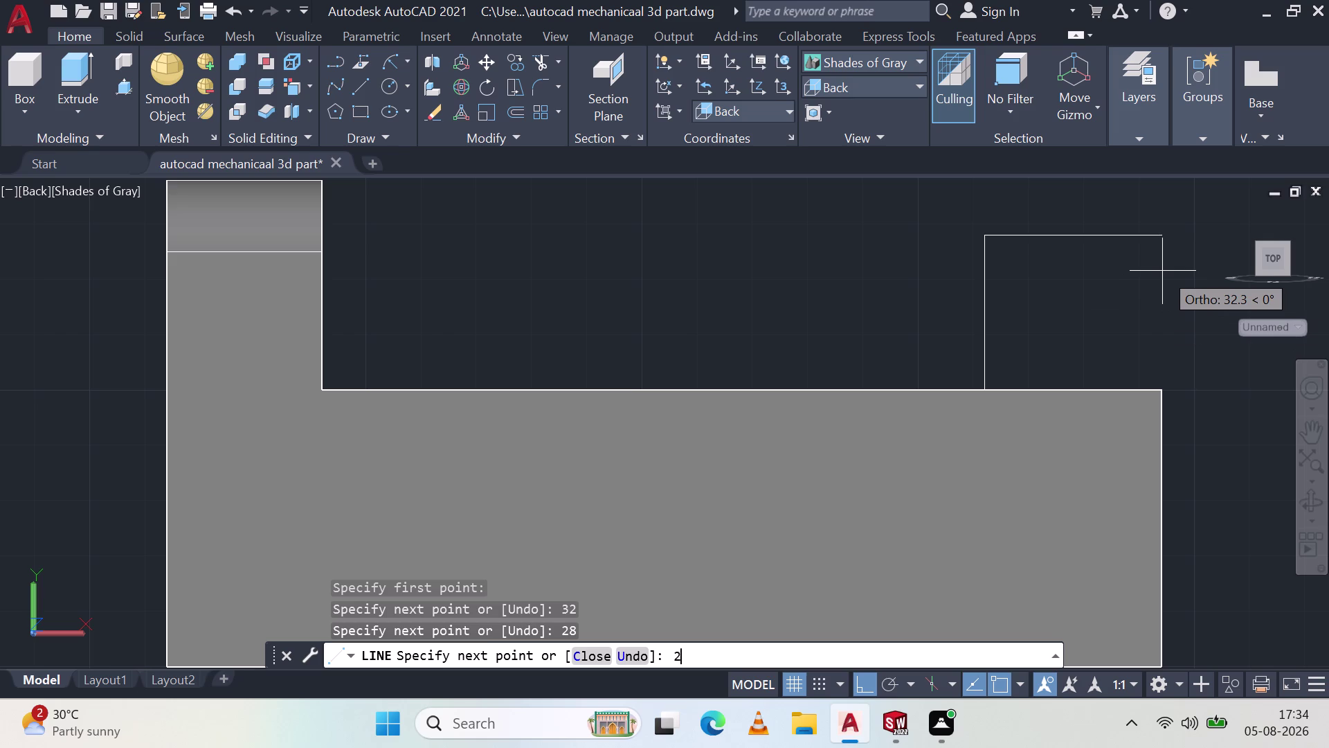
key(8)
key(Return)
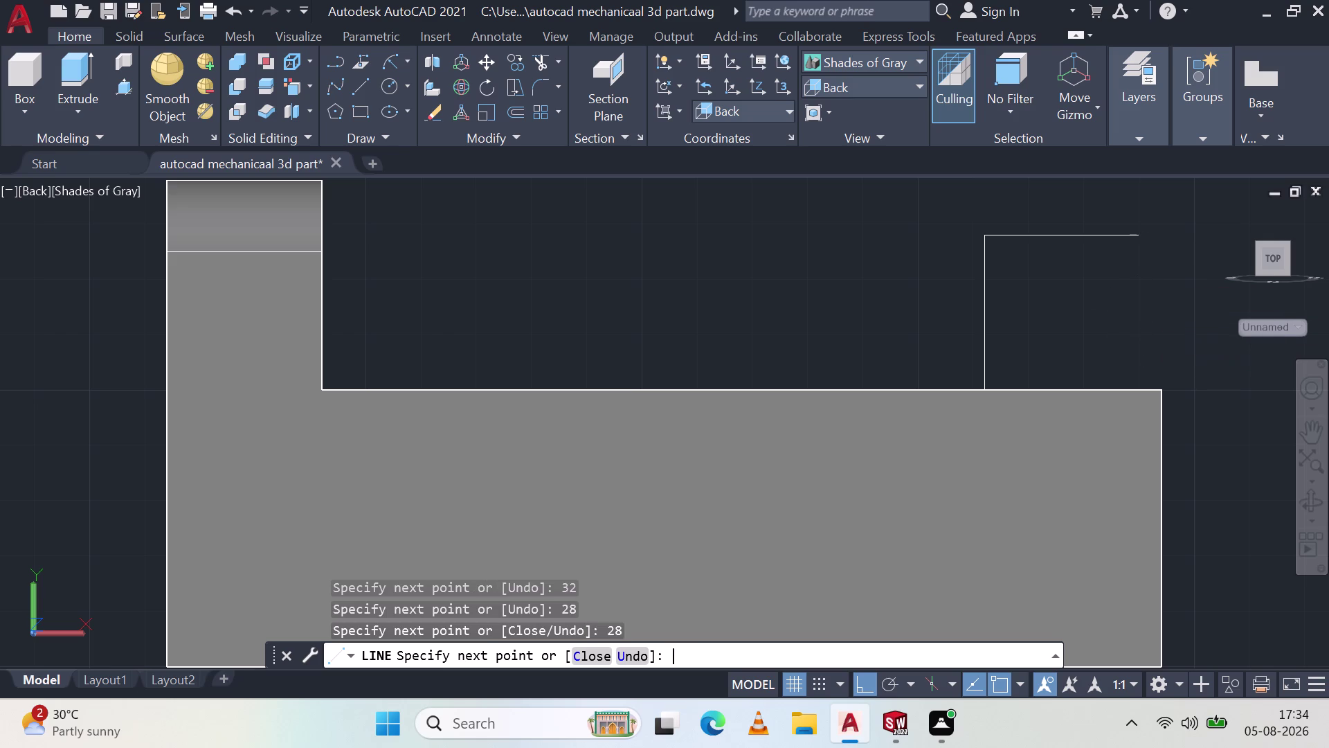
click(1139, 384)
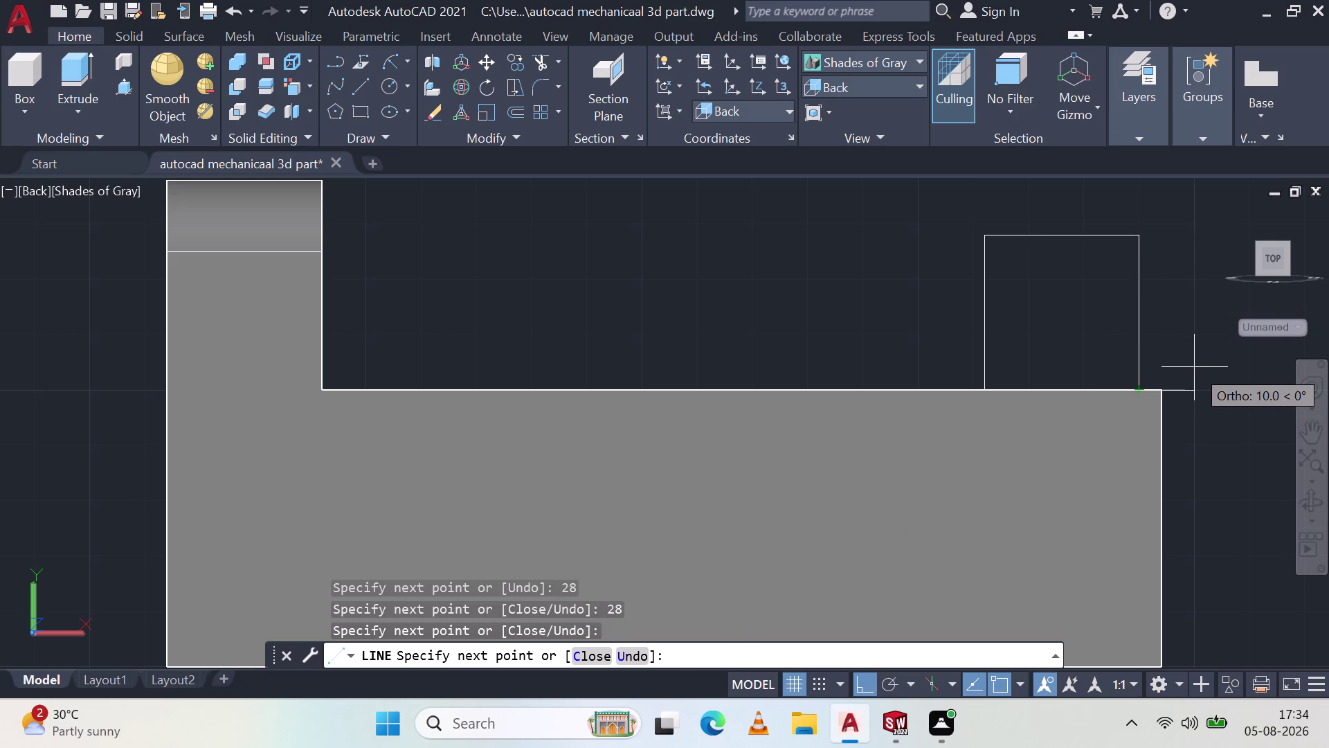
key(Escape)
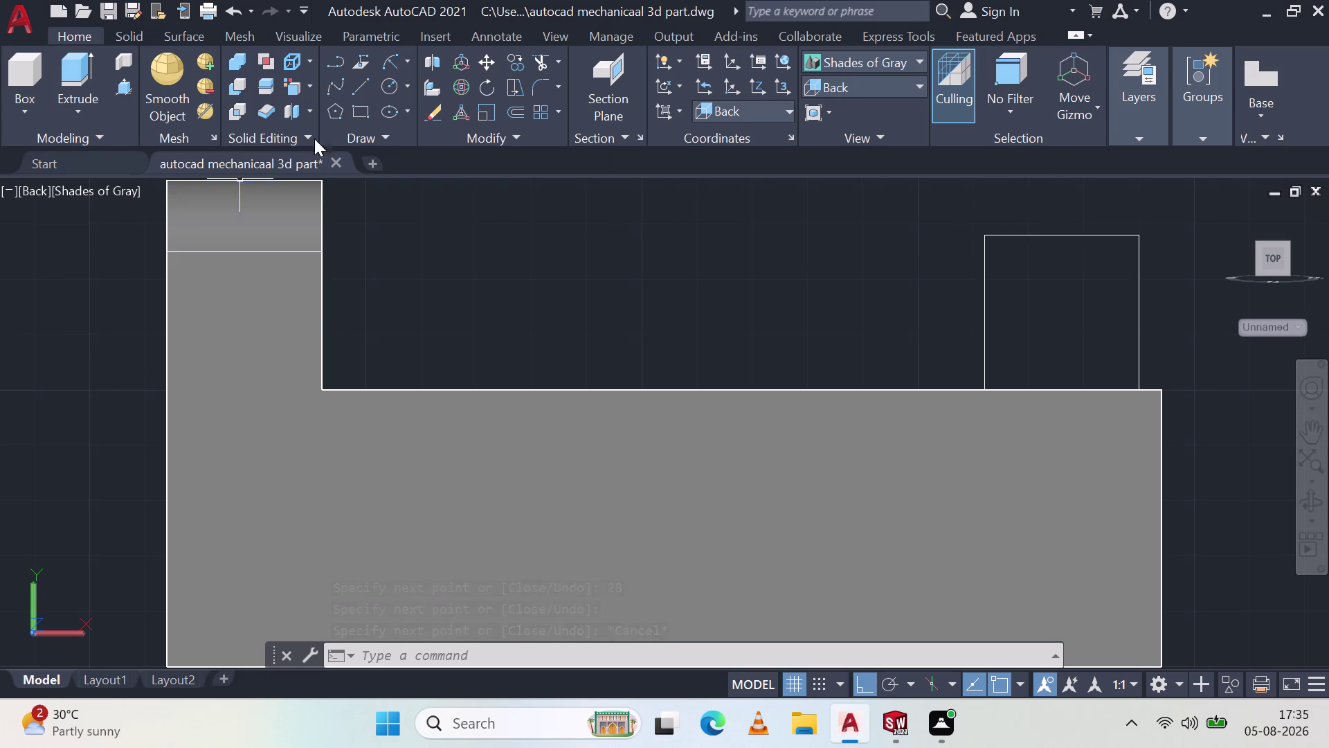
click(411, 67)
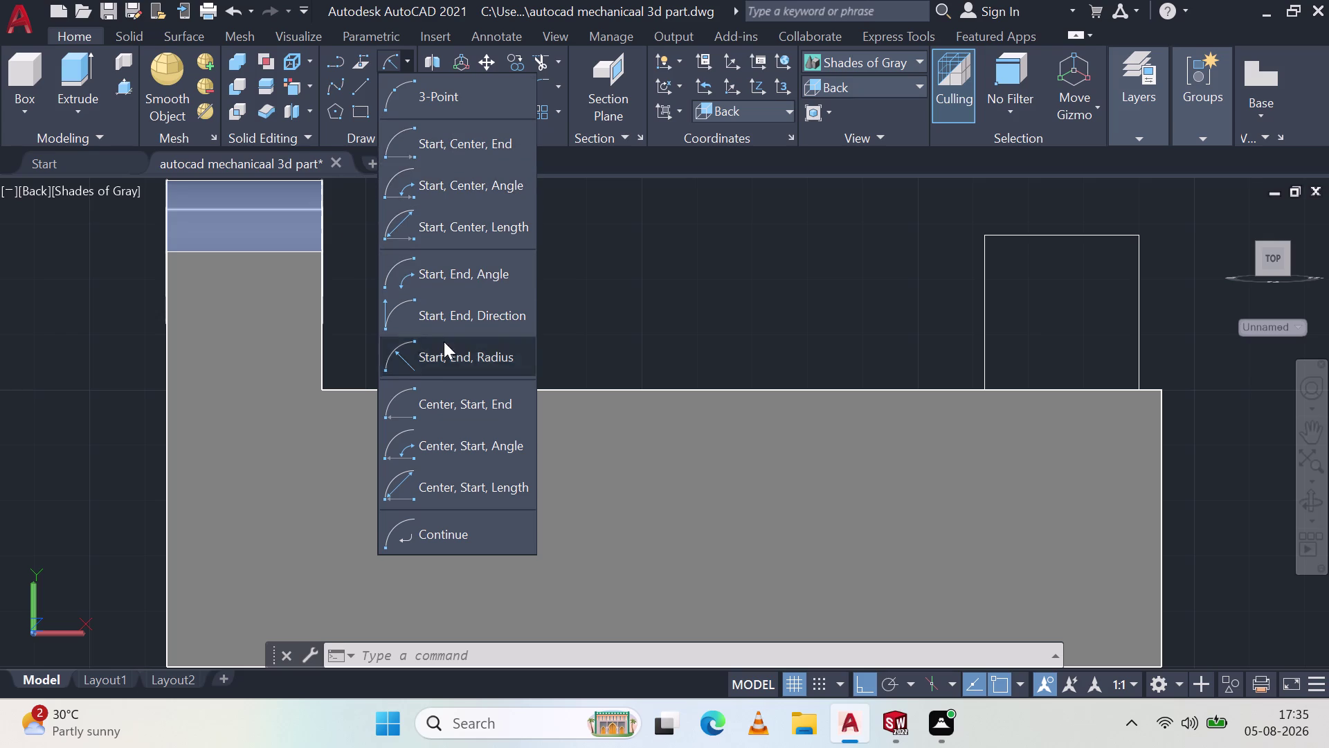
Try a start-end-radius arc on the outline, then cancel it.
click(425, 361)
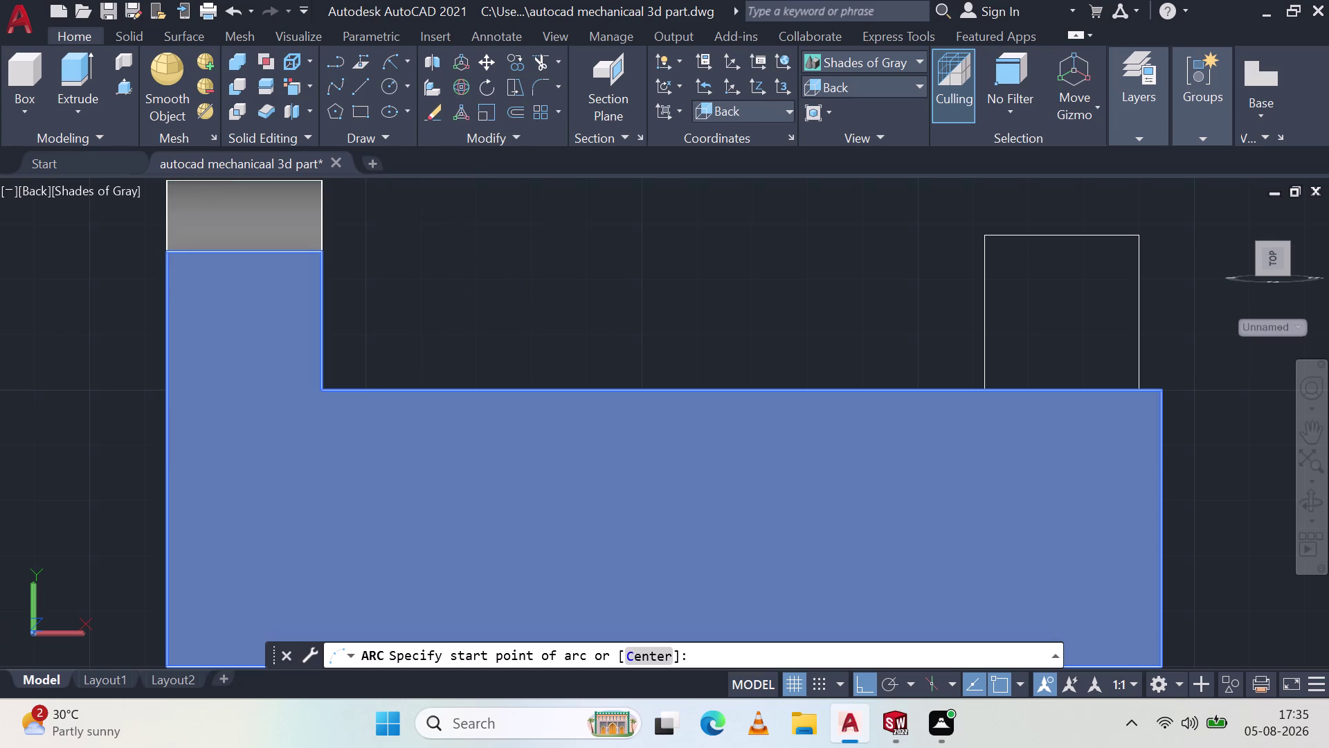
click(983, 234)
drag(1143, 393, 1133, 397)
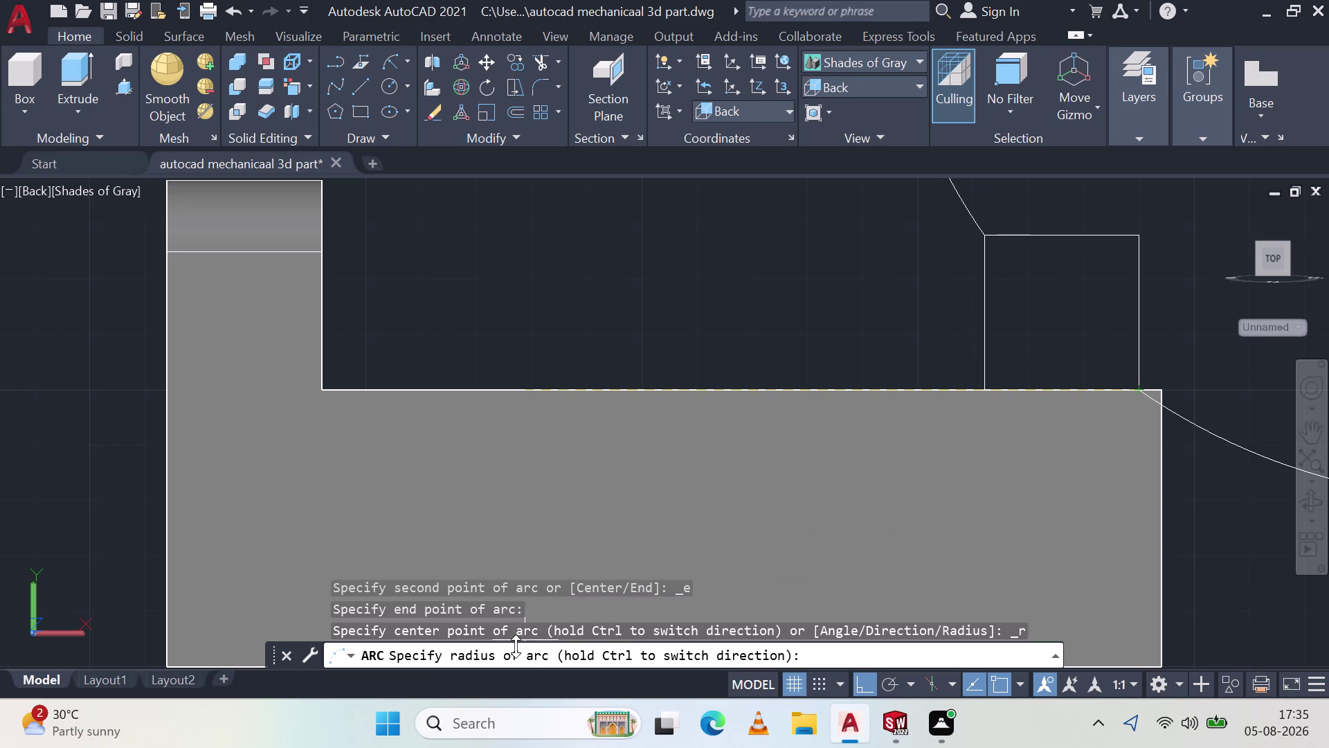
key(Escape)
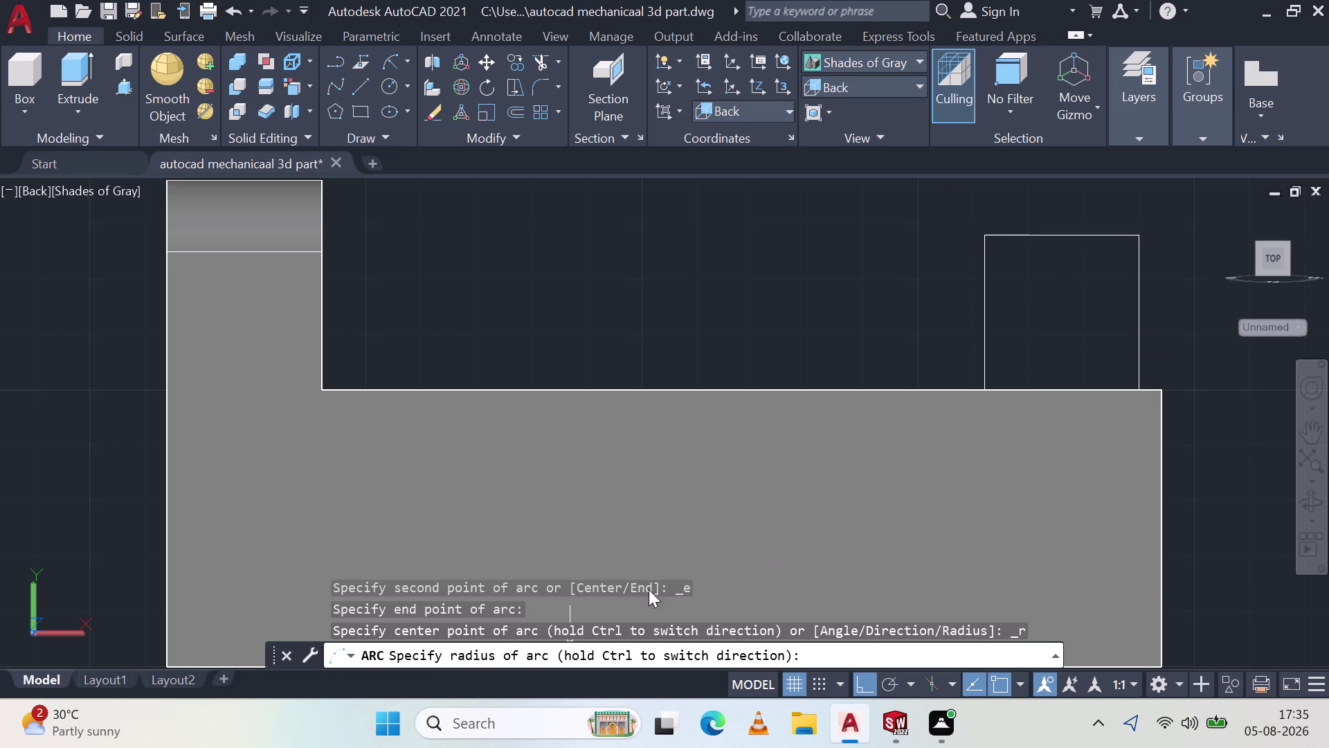
Draw a radius-28 arc from the outline's top-left to bottom-right corner.
click(395, 67)
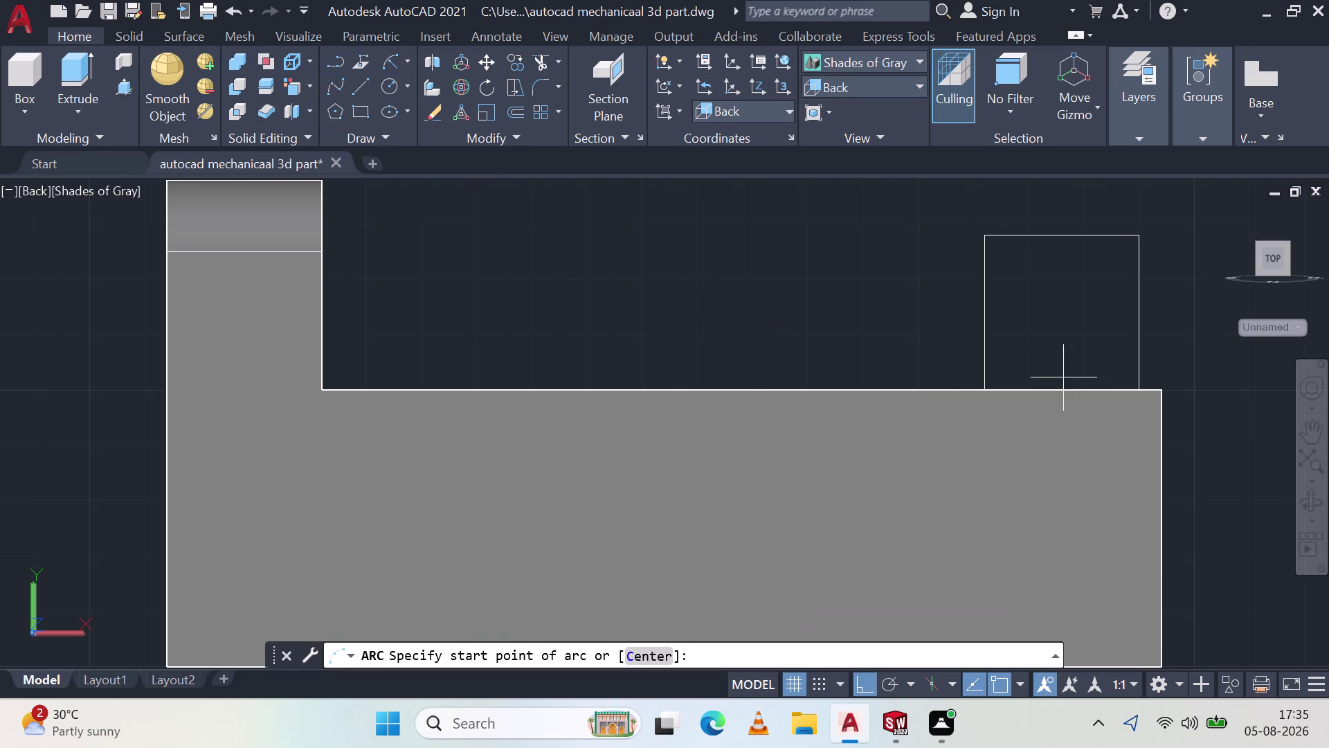
click(1136, 394)
click(985, 236)
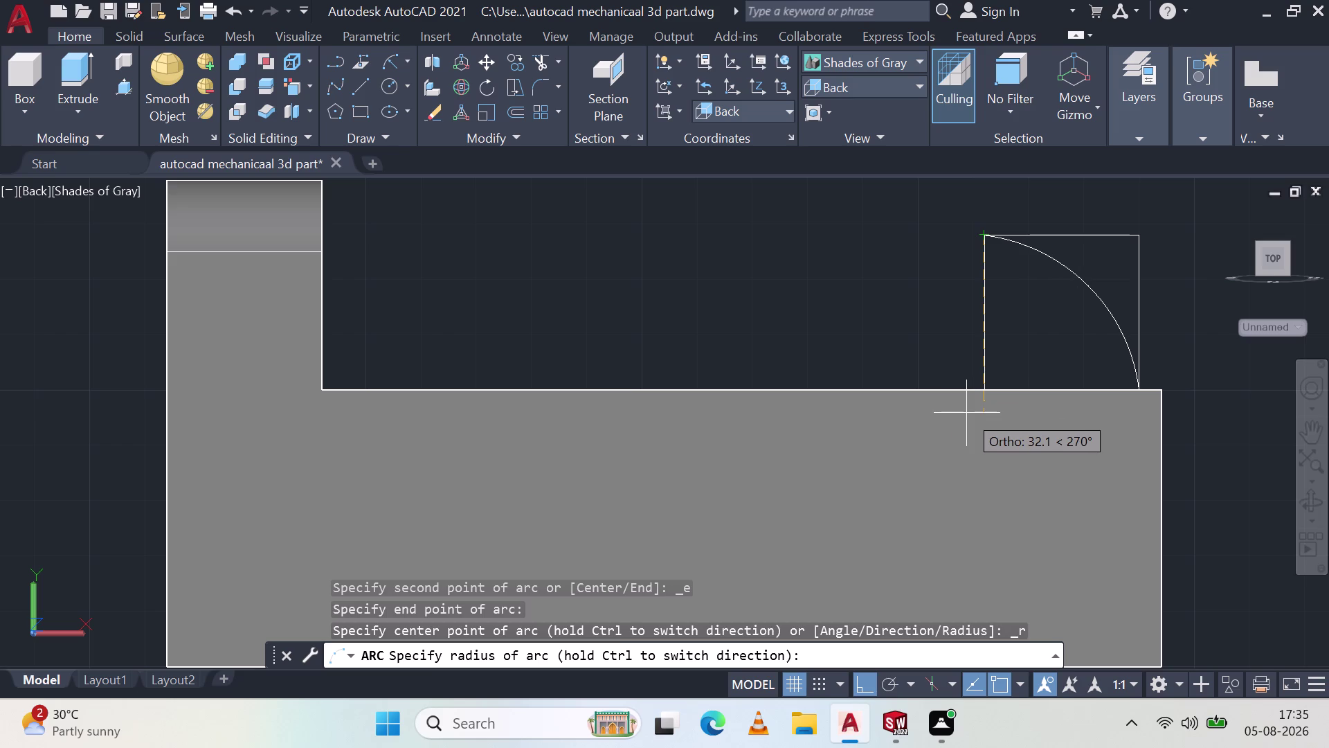
key(2)
key(8)
key(Return)
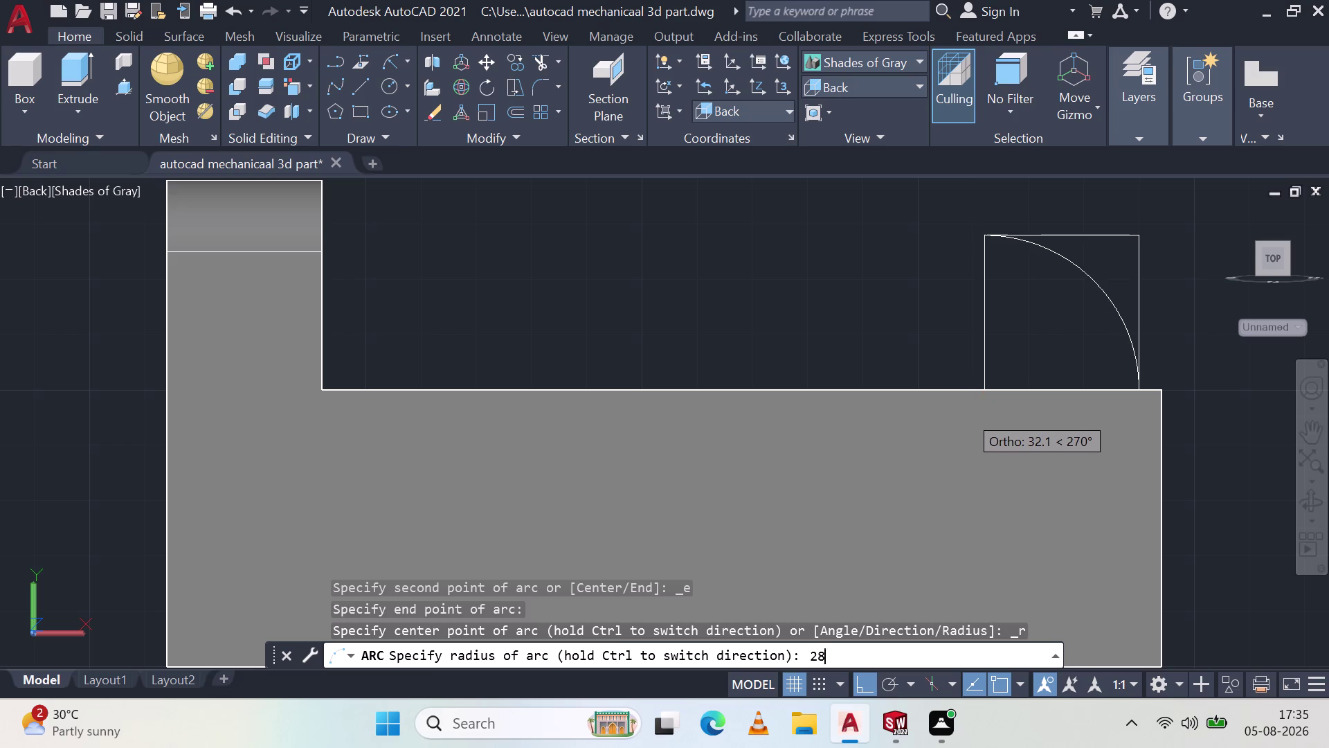
scroll(down, 3)
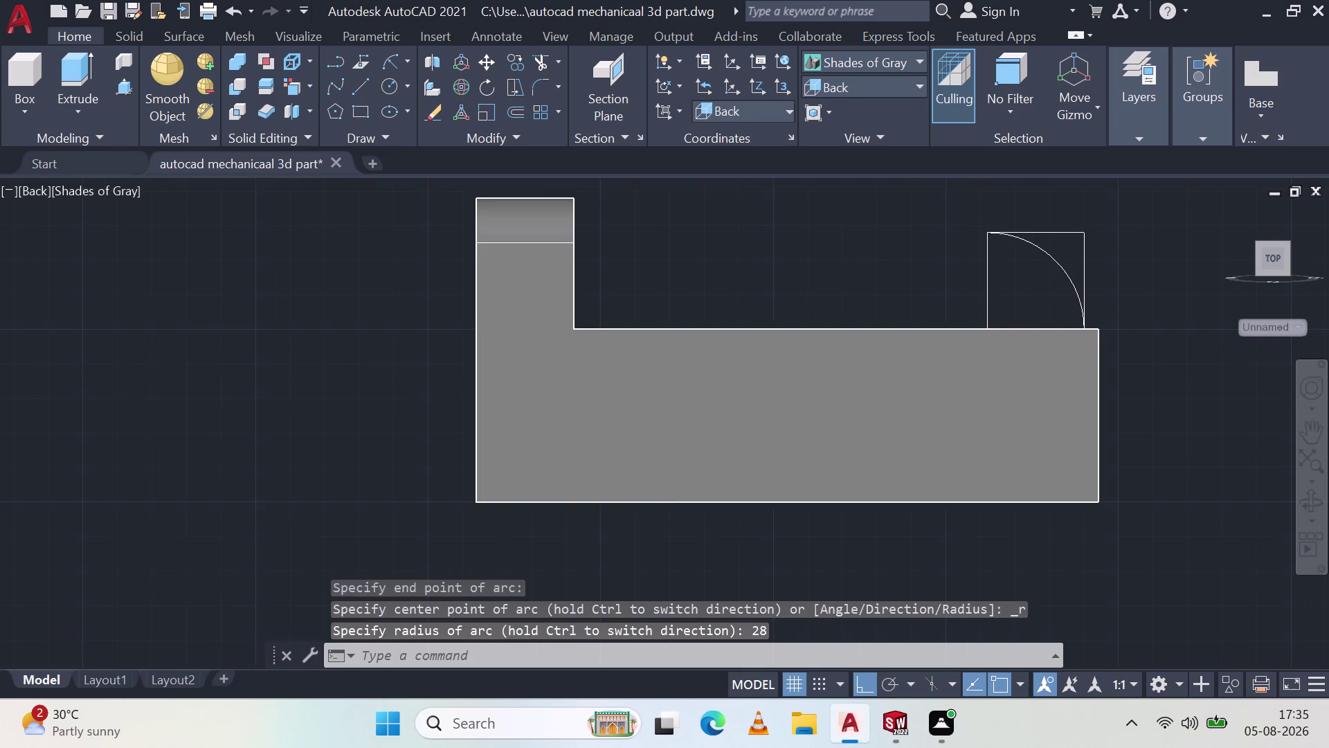
Zoom in on the outline and select the arc.
scroll(up, 3)
scroll(up, 3)
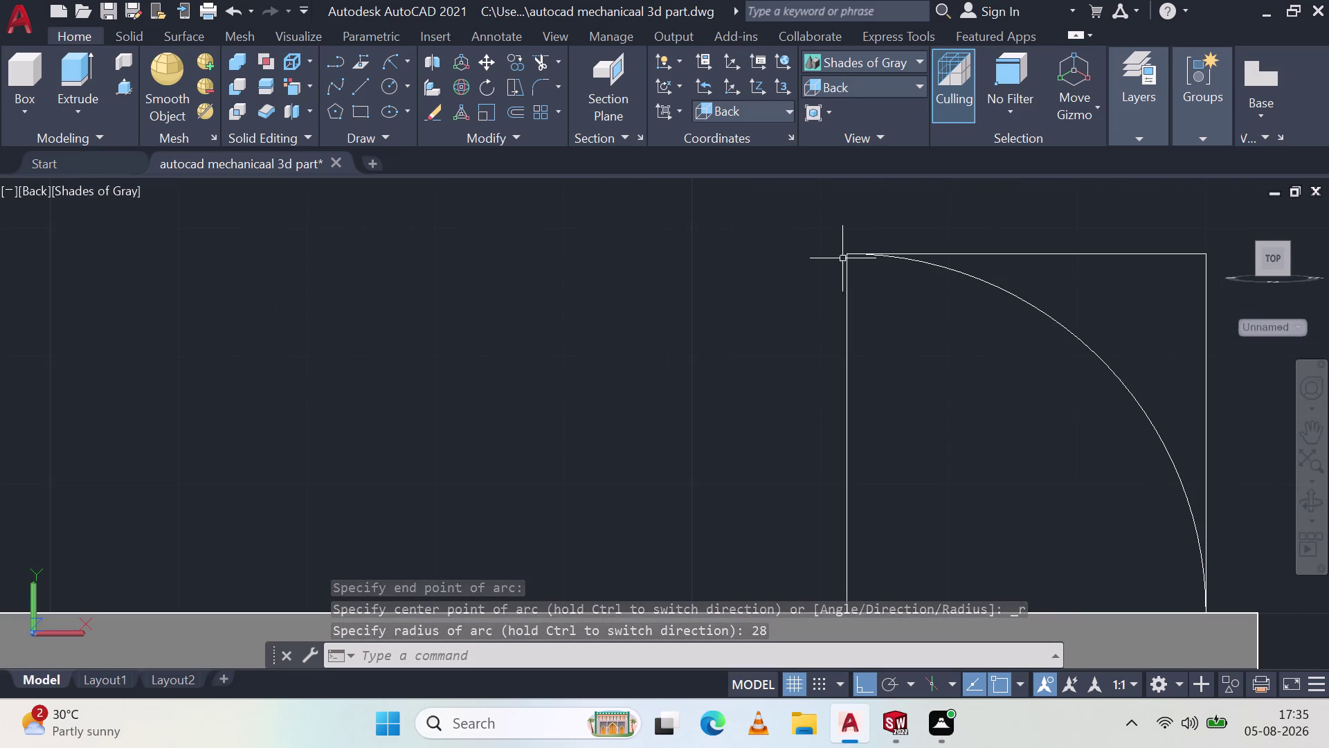
scroll(up, 3)
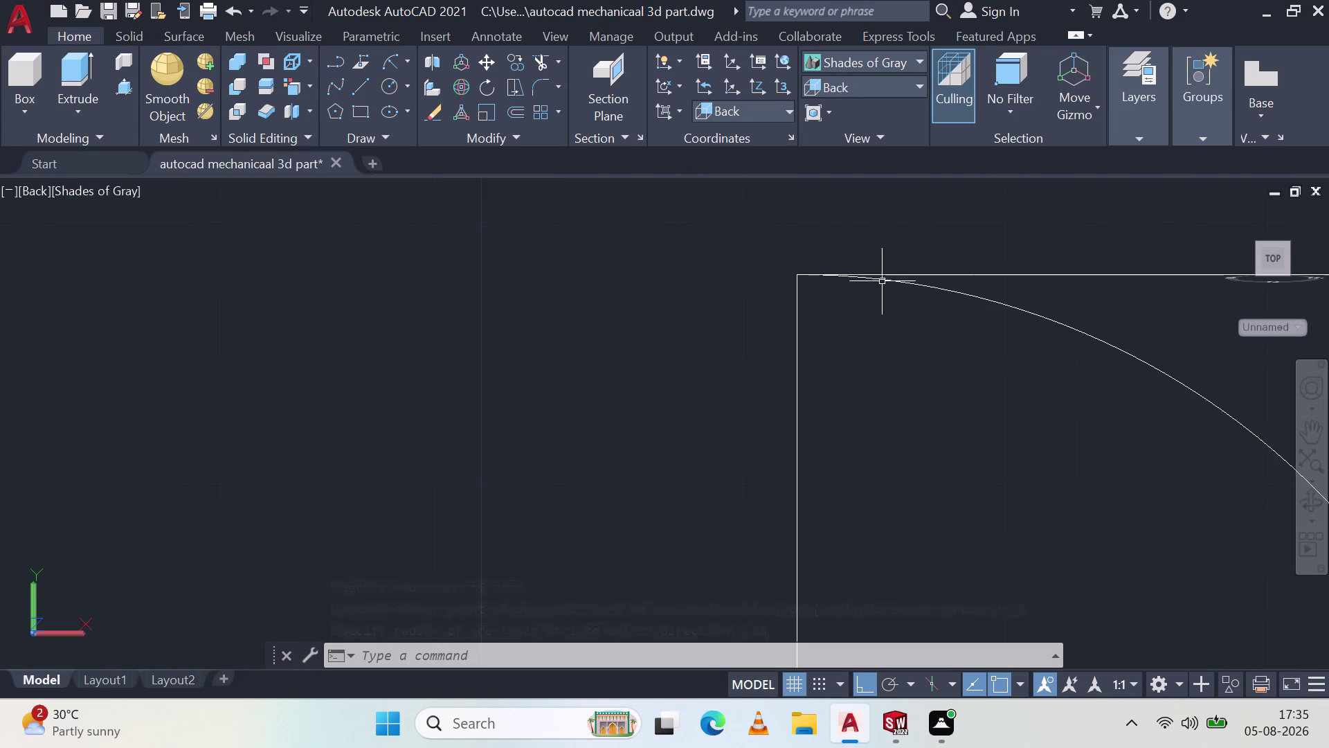
click(884, 286)
click(886, 283)
click(894, 282)
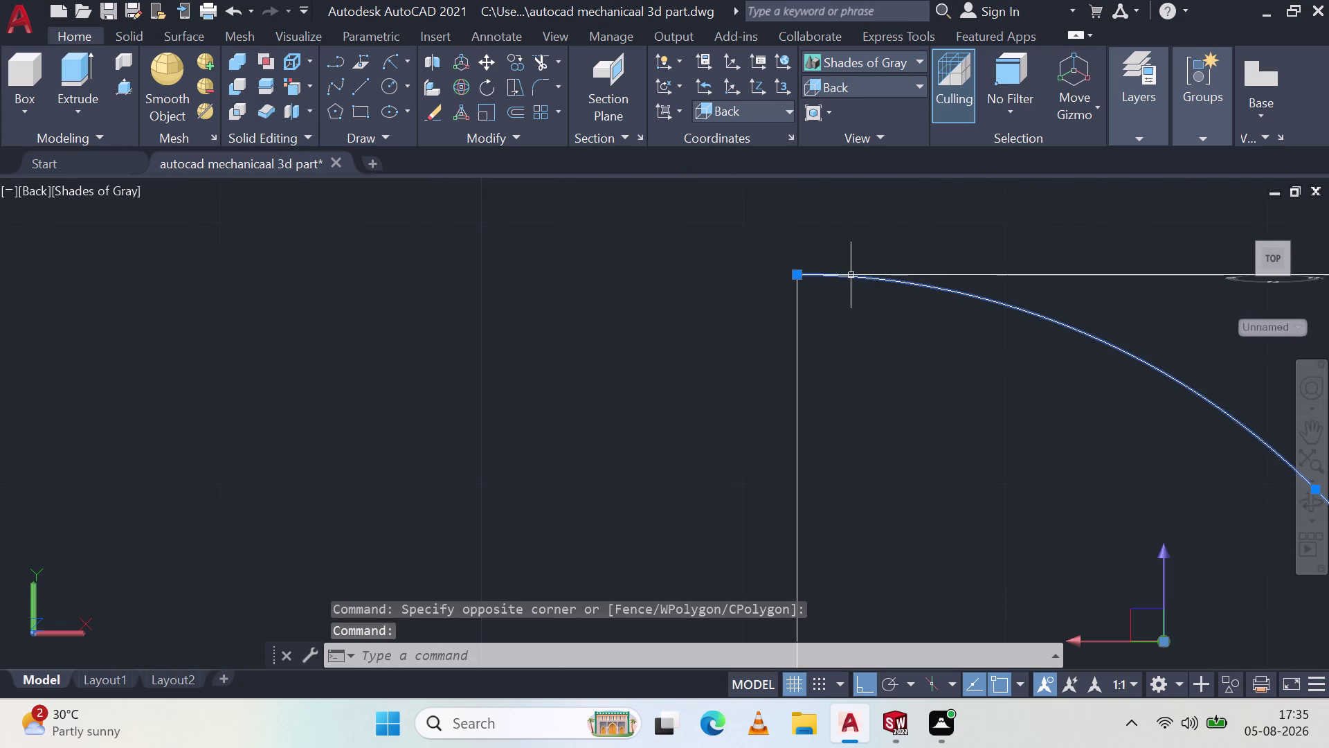
scroll(down, 3)
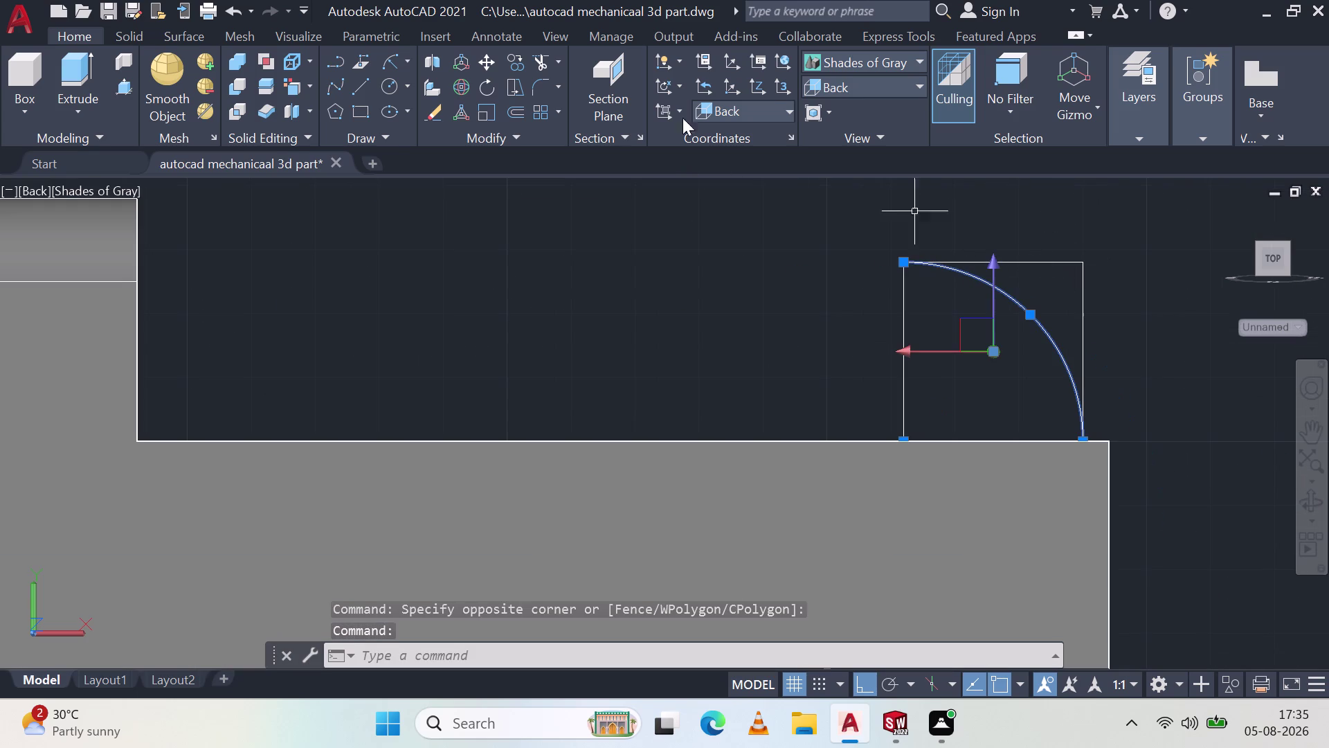
Erase the straight edge above the arc.
click(1058, 262)
click(1058, 262)
key(Escape)
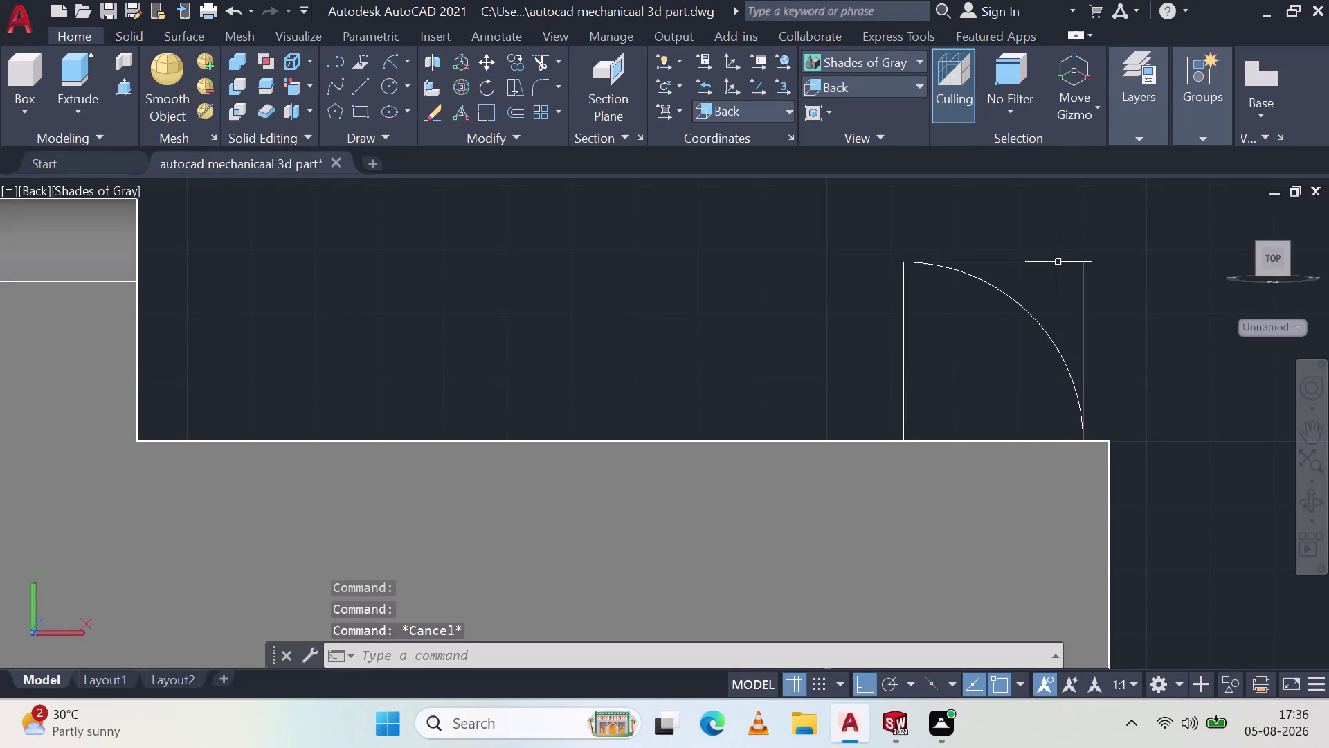
click(1058, 263)
key(Delete)
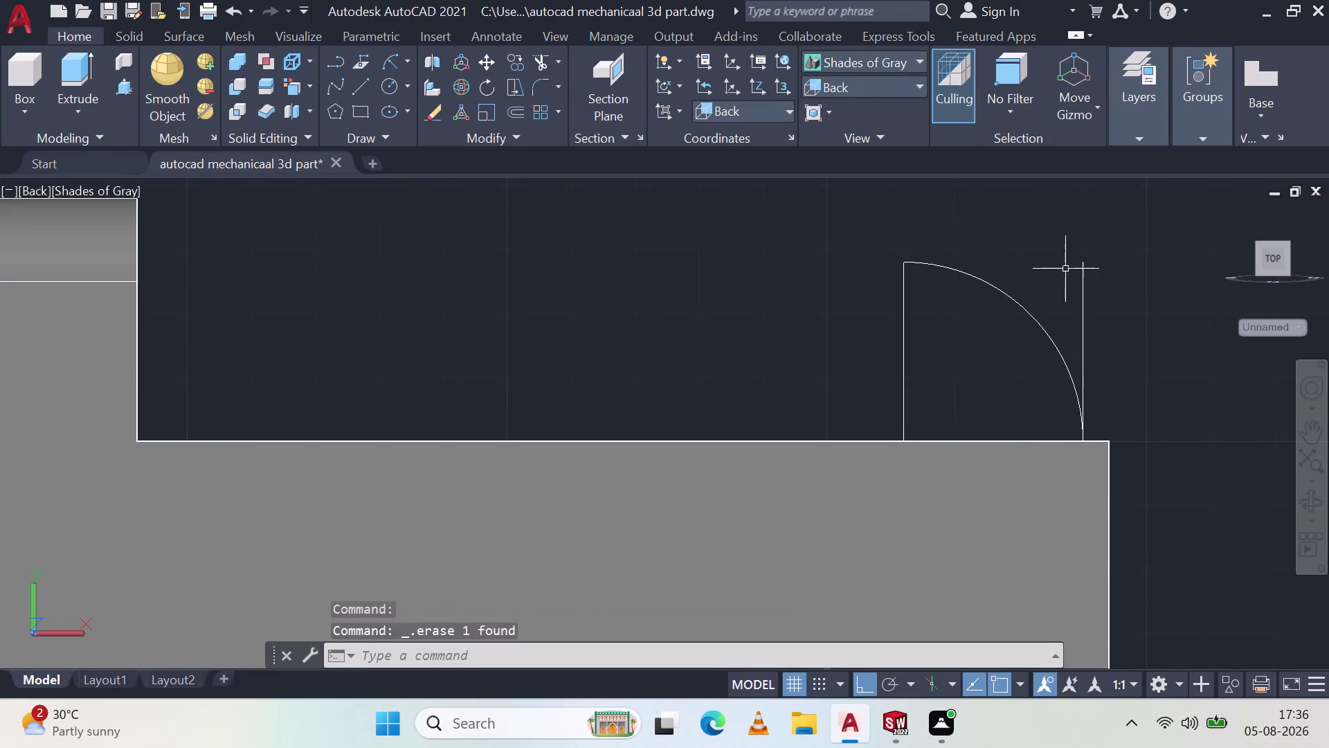
click(1084, 284)
key(Delete)
middle_drag(1137, 316, 1106, 368)
Zoom in on the arc, then start Presspull and cancel it.
scroll(up, 3)
middle_click(1106, 369)
scroll(up, 3)
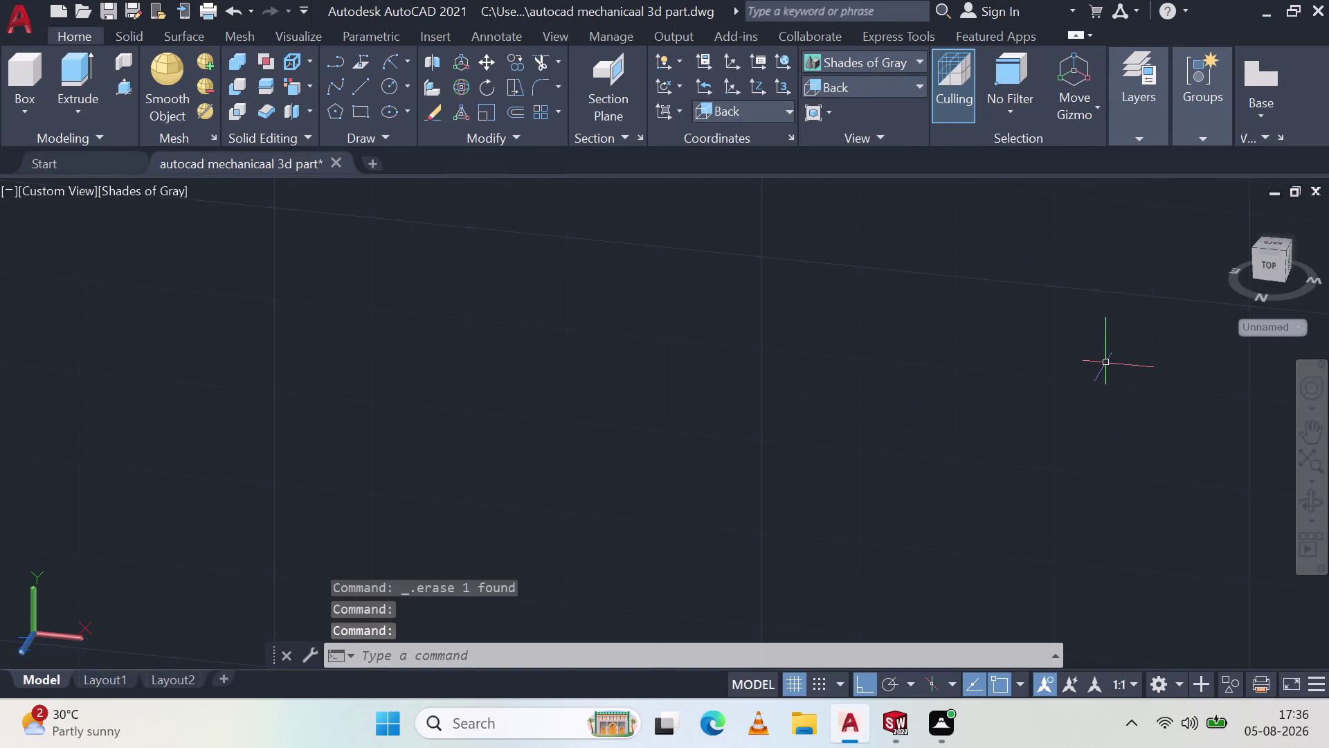
scroll(down, 3)
scroll(down, 3)
scroll(up, 3)
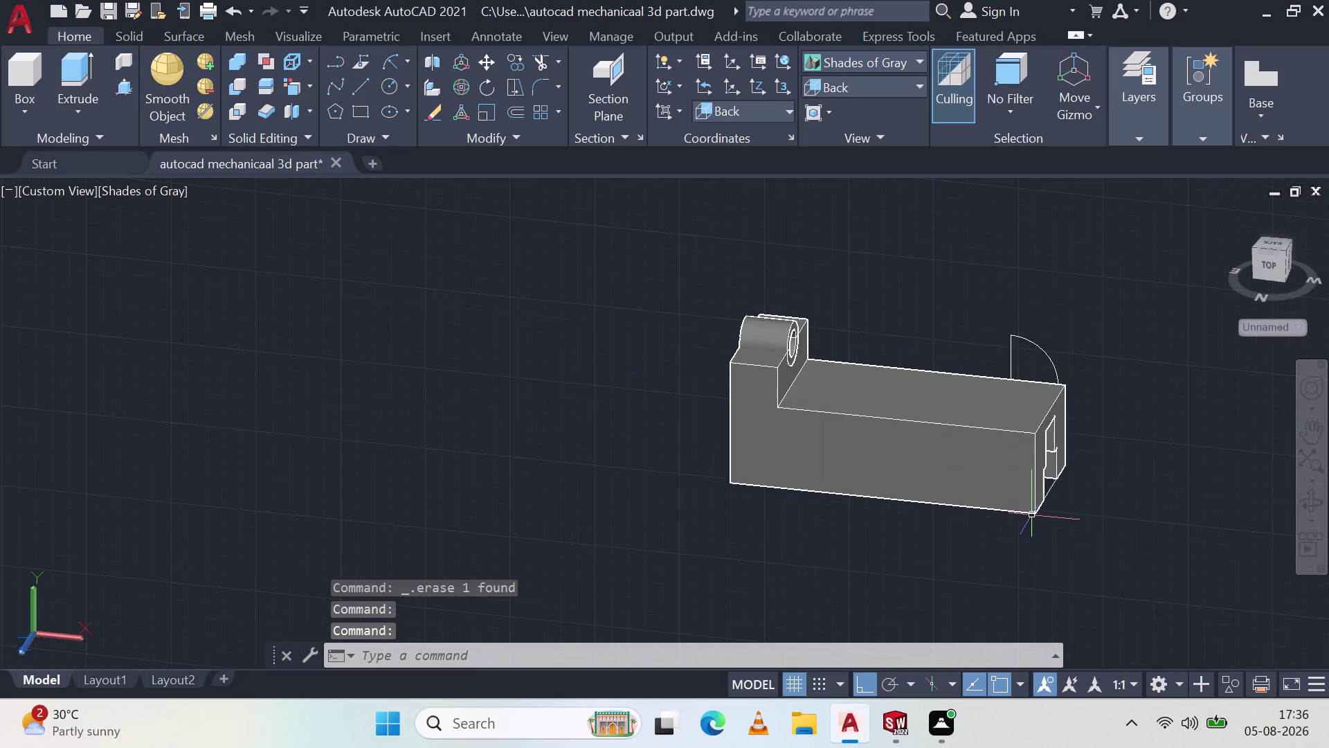
scroll(up, 3)
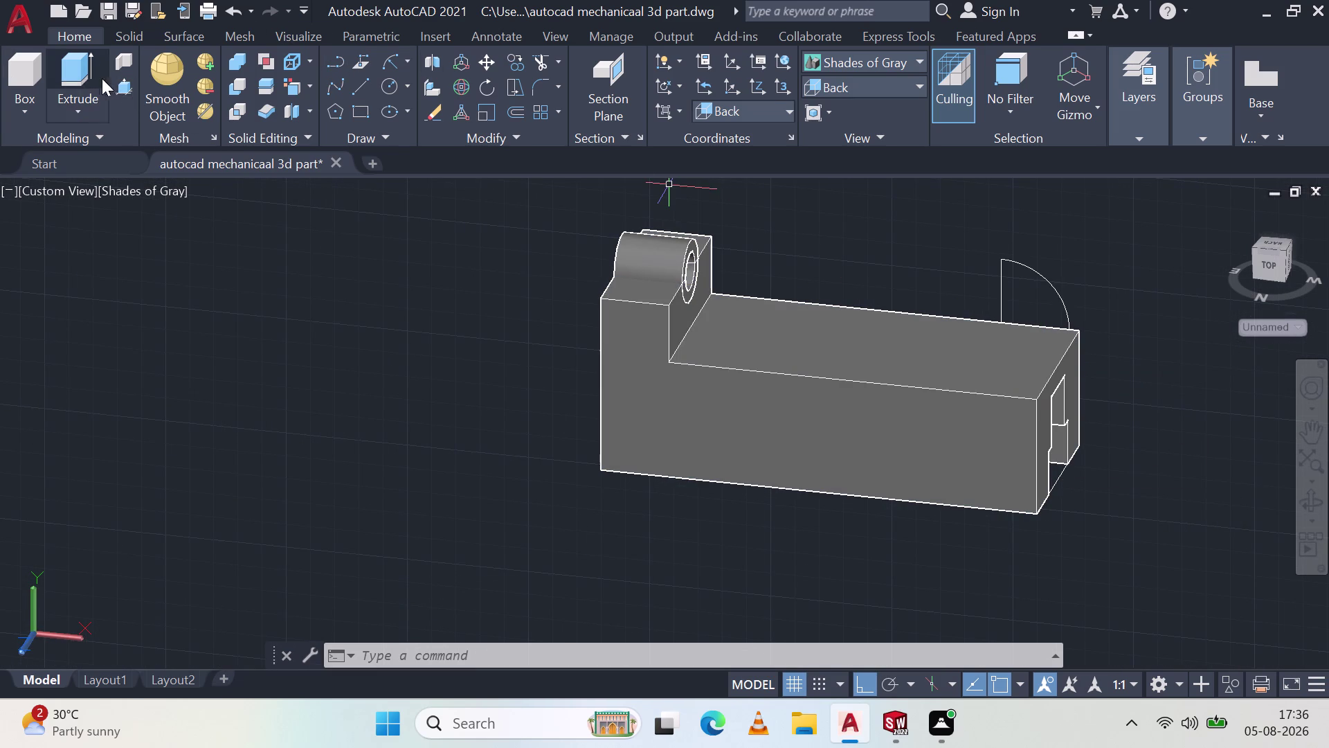
click(121, 88)
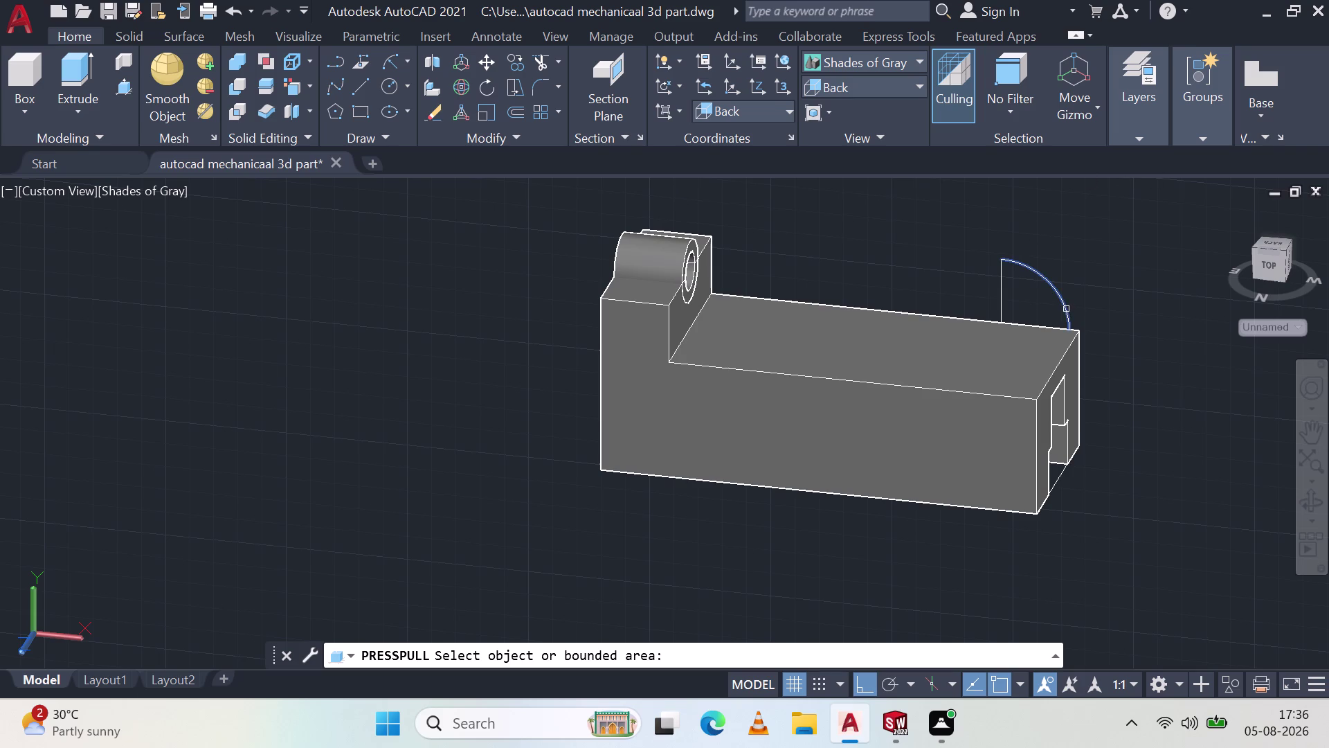
key(Escape)
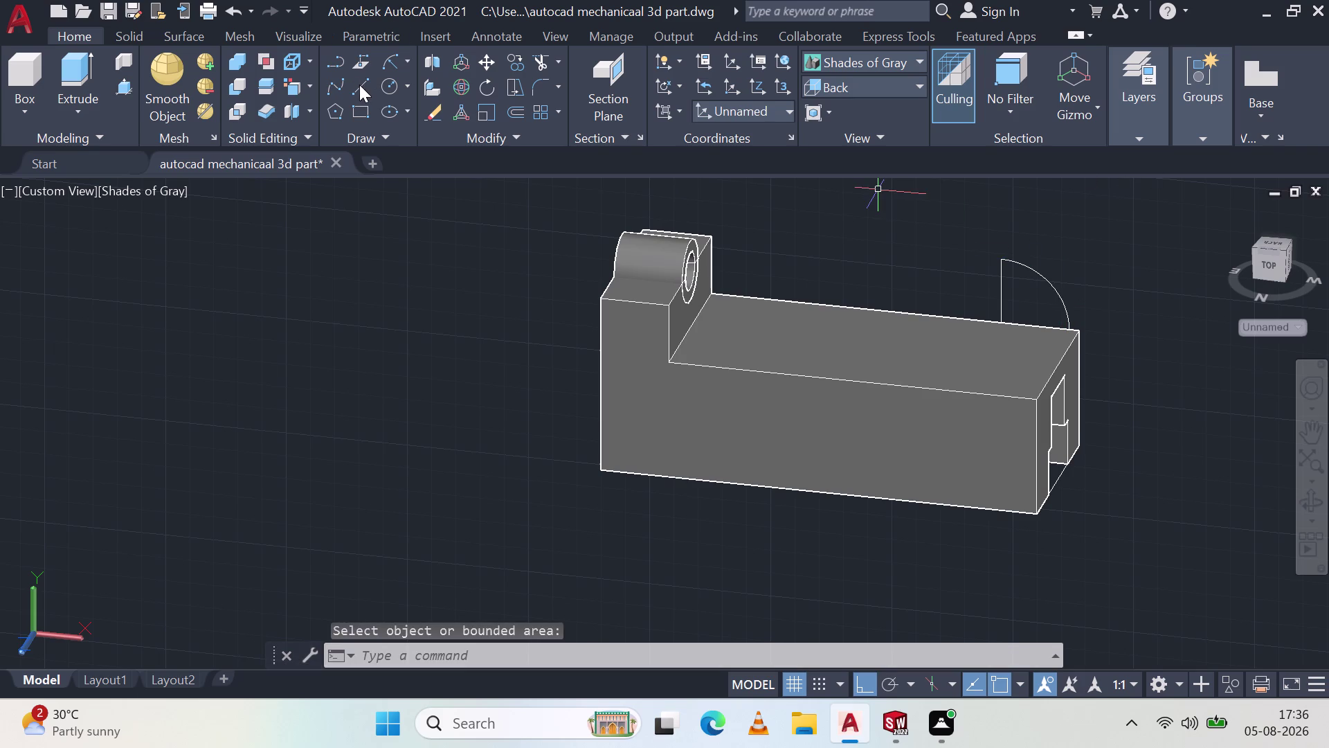
Draw a straight line closing the quarter arc at its lower corner.
click(364, 85)
click(994, 326)
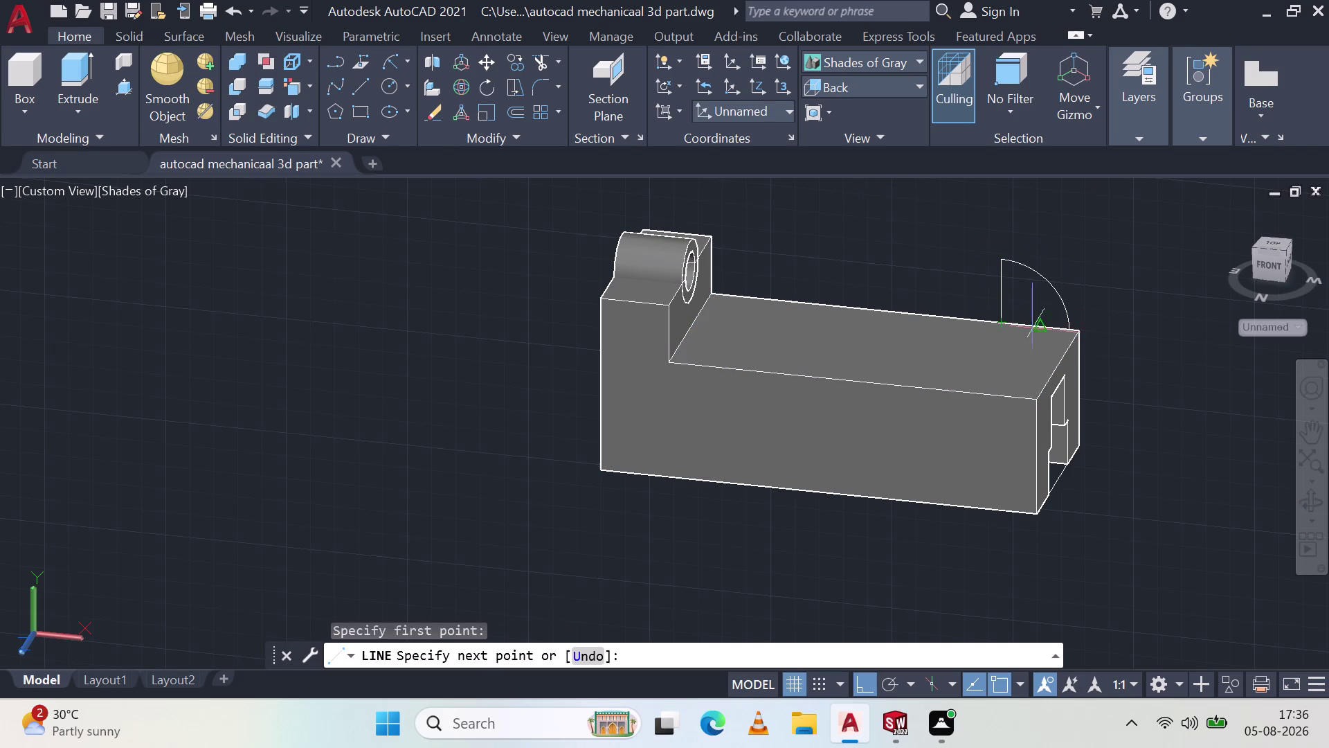
click(1073, 331)
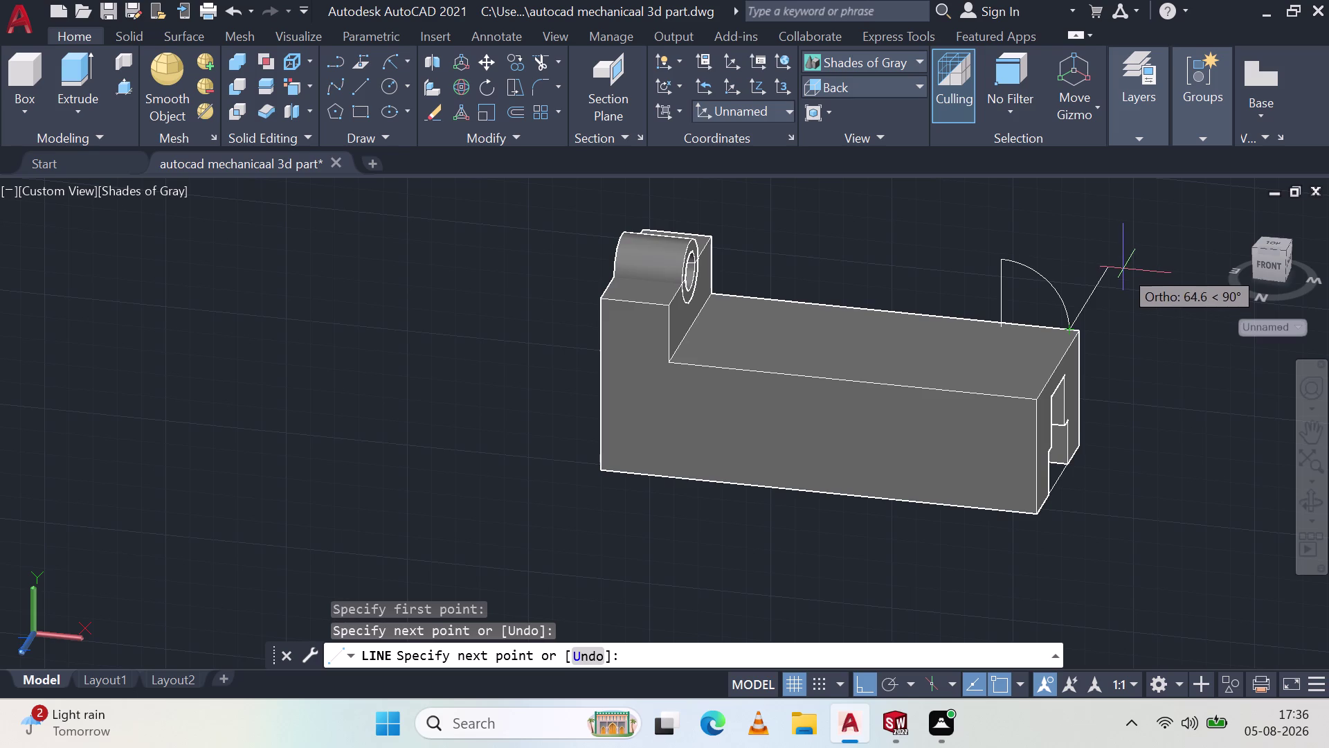
key(Escape)
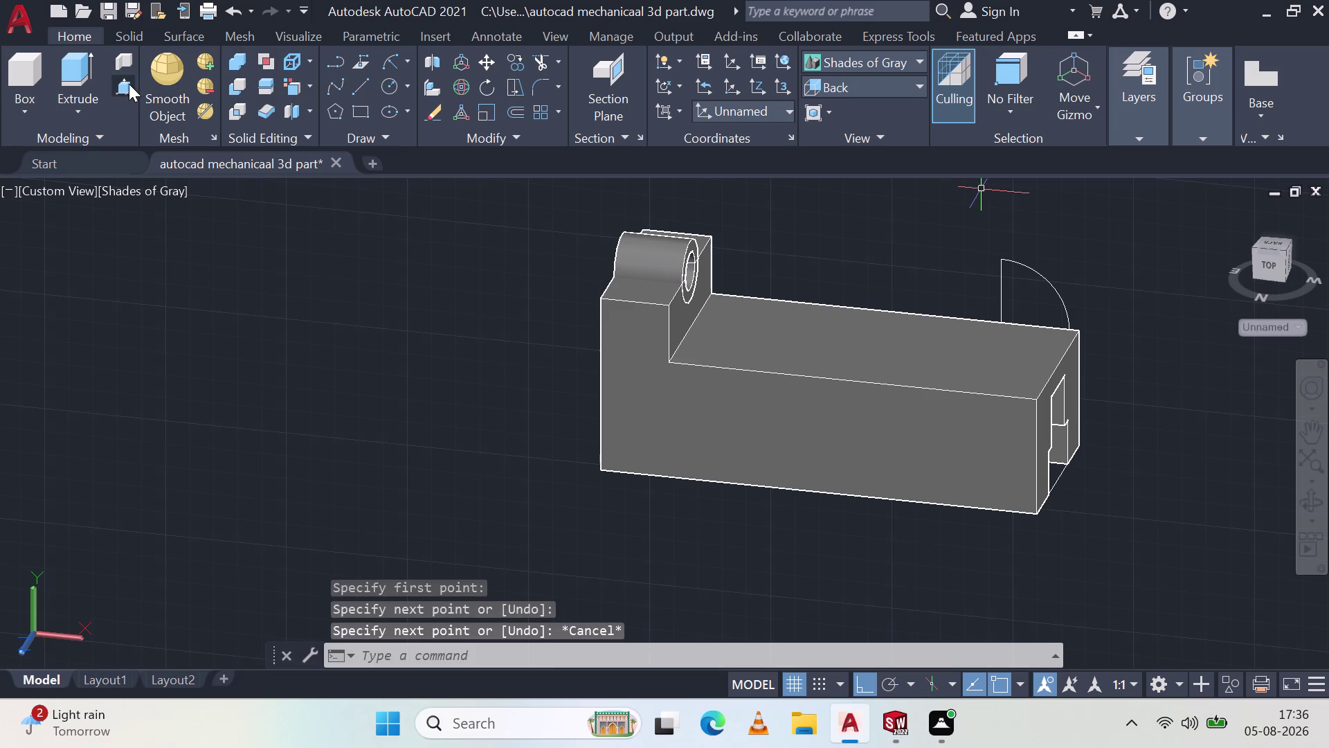
Attempt to press-pull the quarter-arc outline, cancelling each try.
click(127, 82)
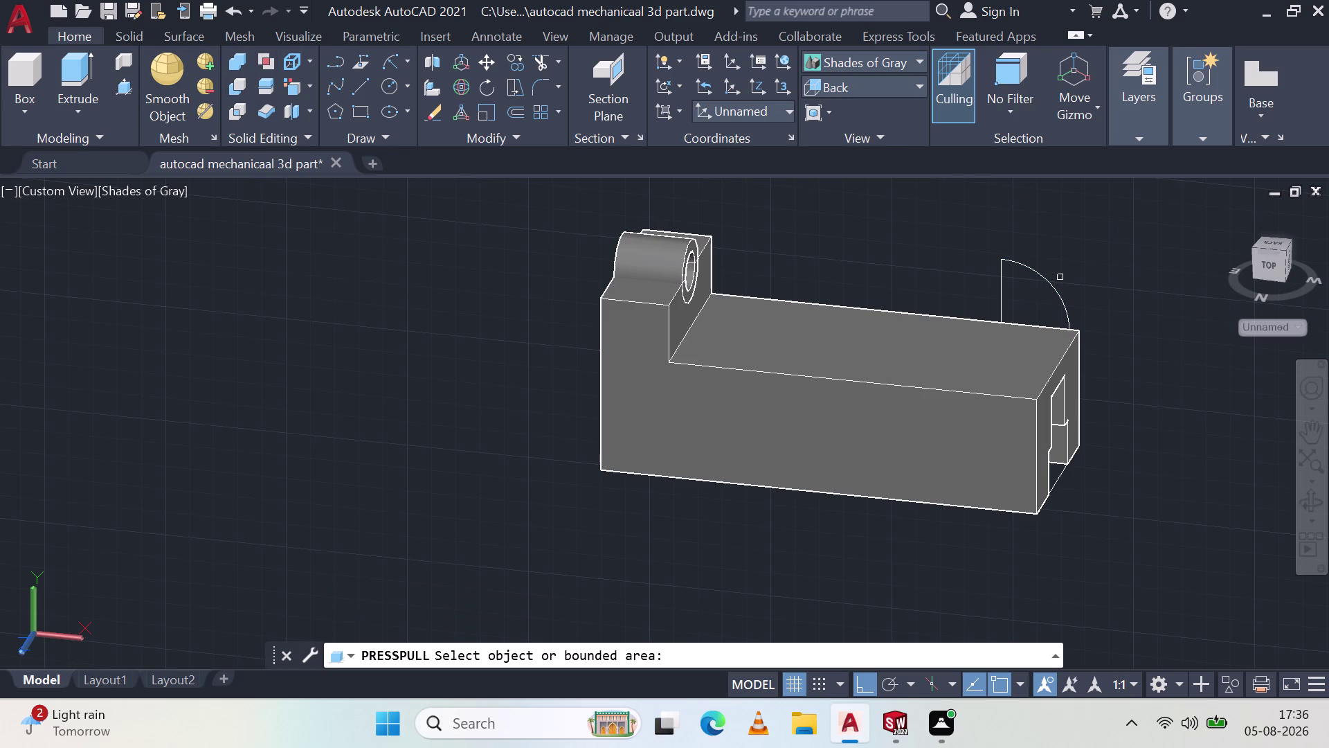
key(Escape)
drag(1061, 261, 983, 299)
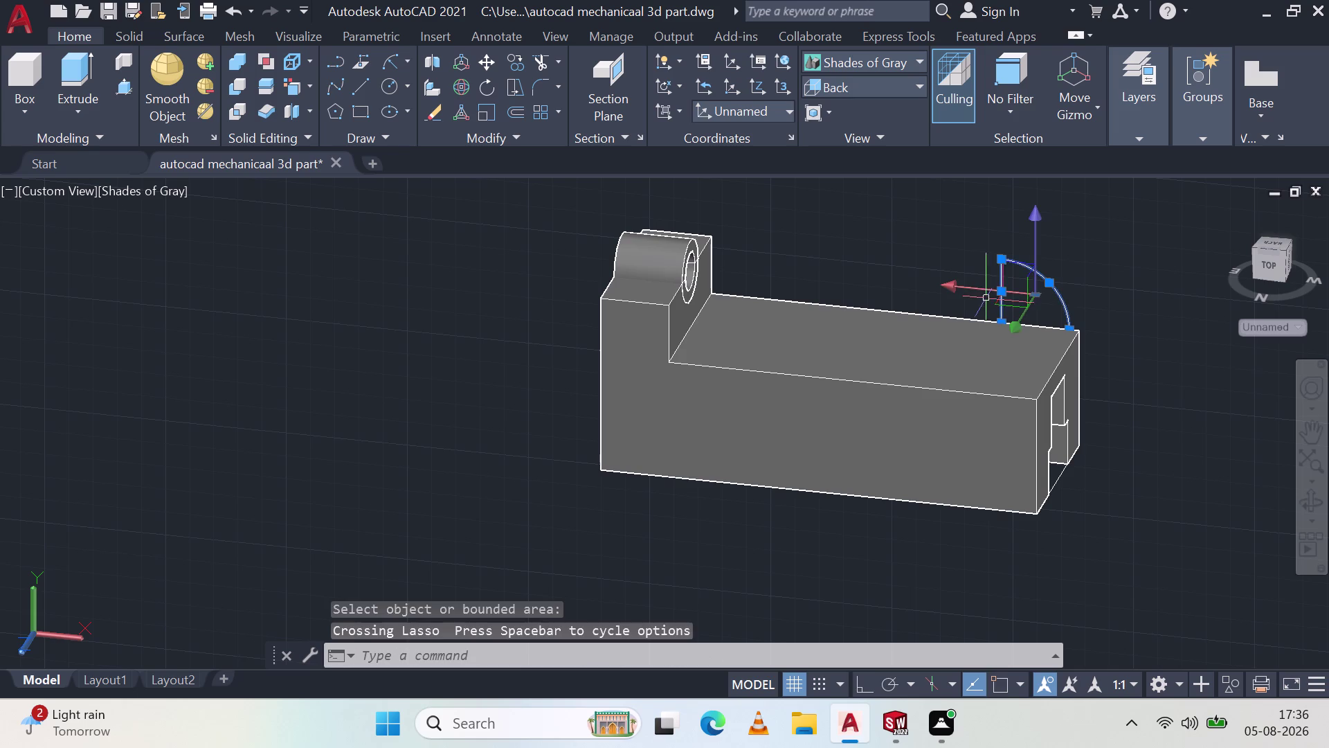
click(1043, 326)
key(Escape)
key(Escape)
click(1034, 326)
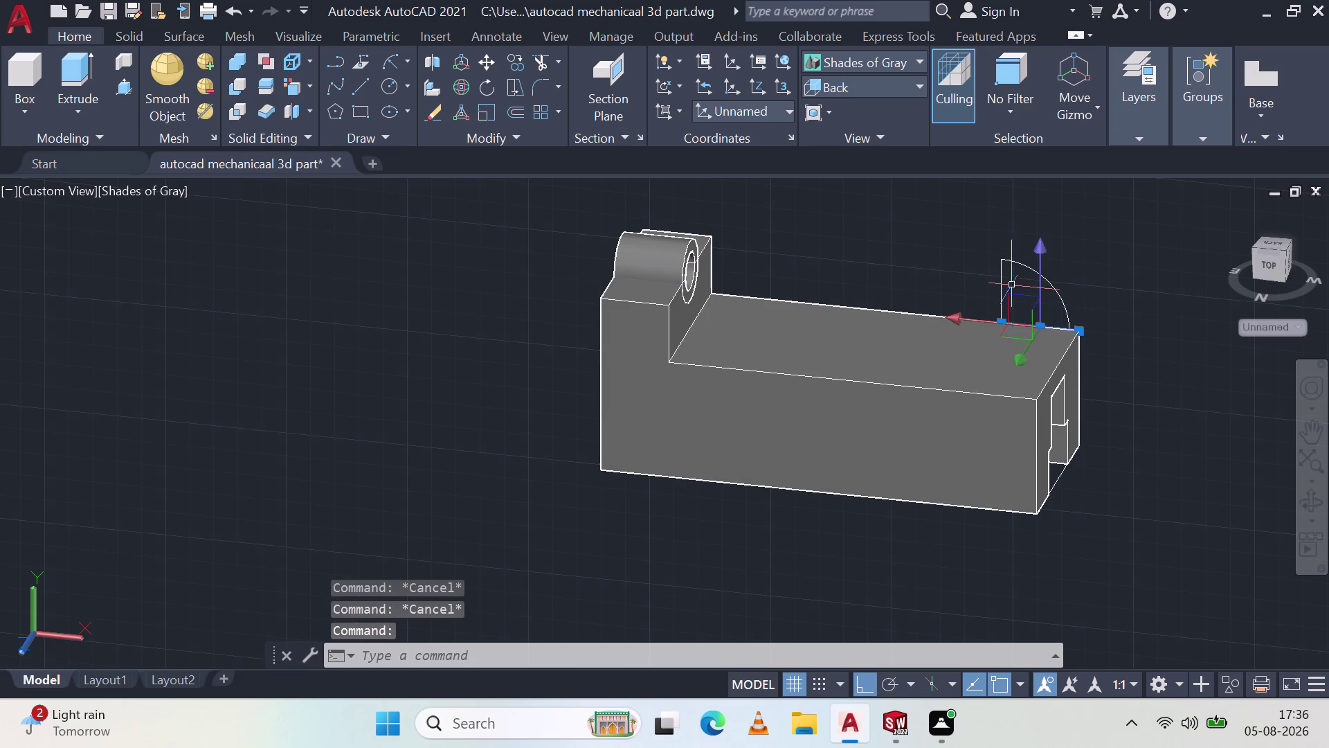
key(Escape)
key(Escape)
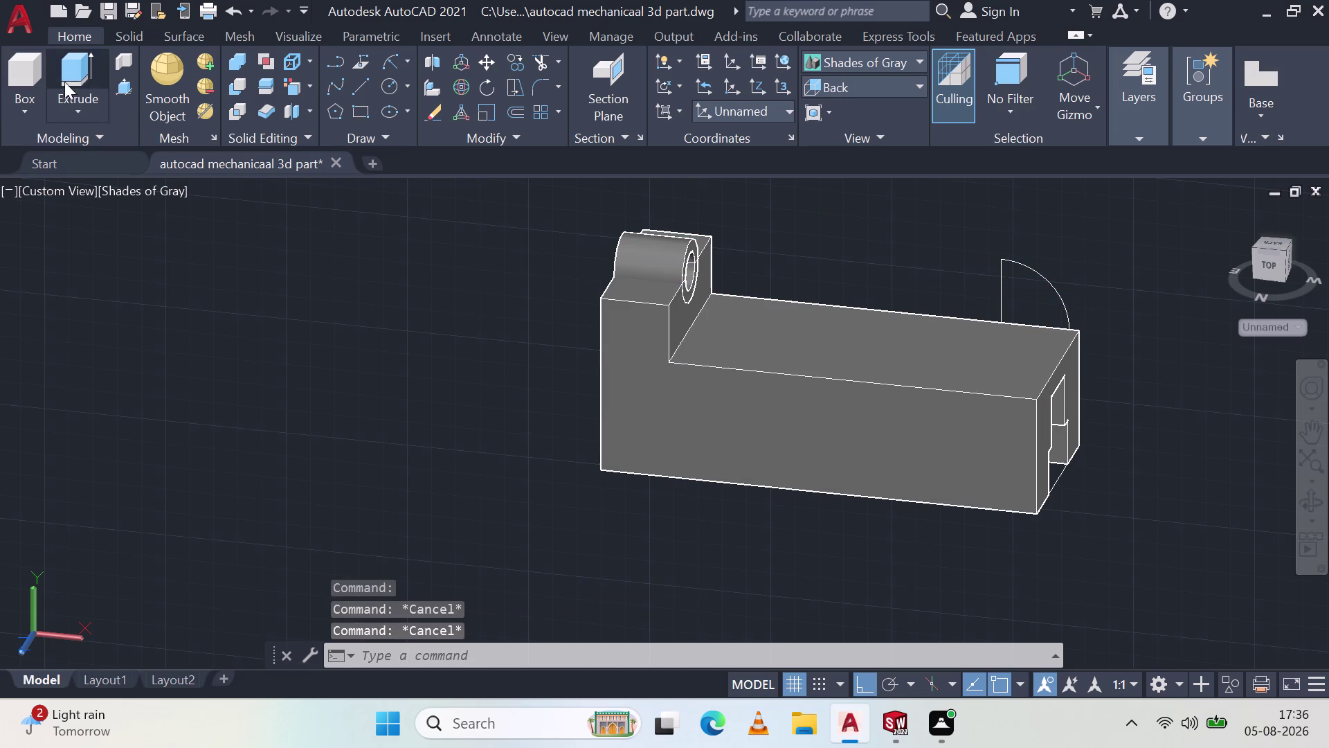
Restart Presspull and pick the quarter-circle profile to extrude.
drag(123, 63, 120, 69)
click(122, 83)
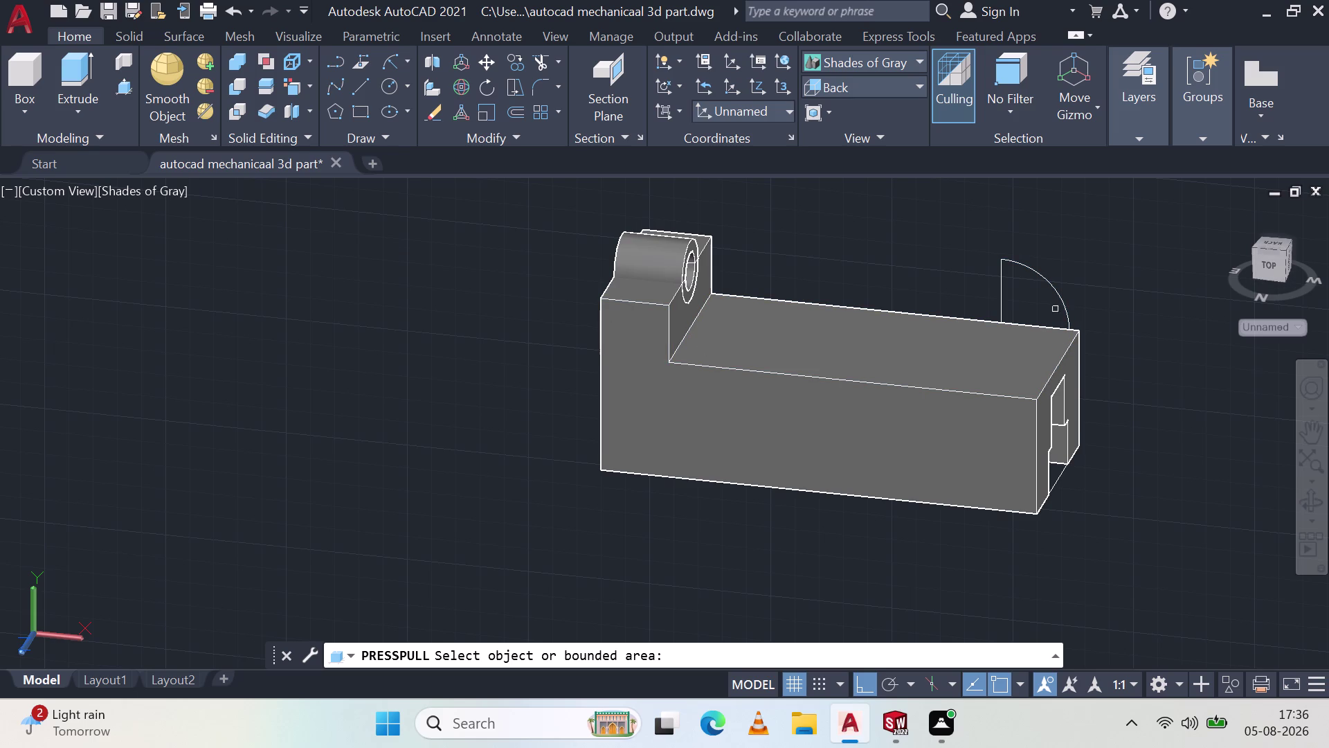
key(Escape)
click(121, 90)
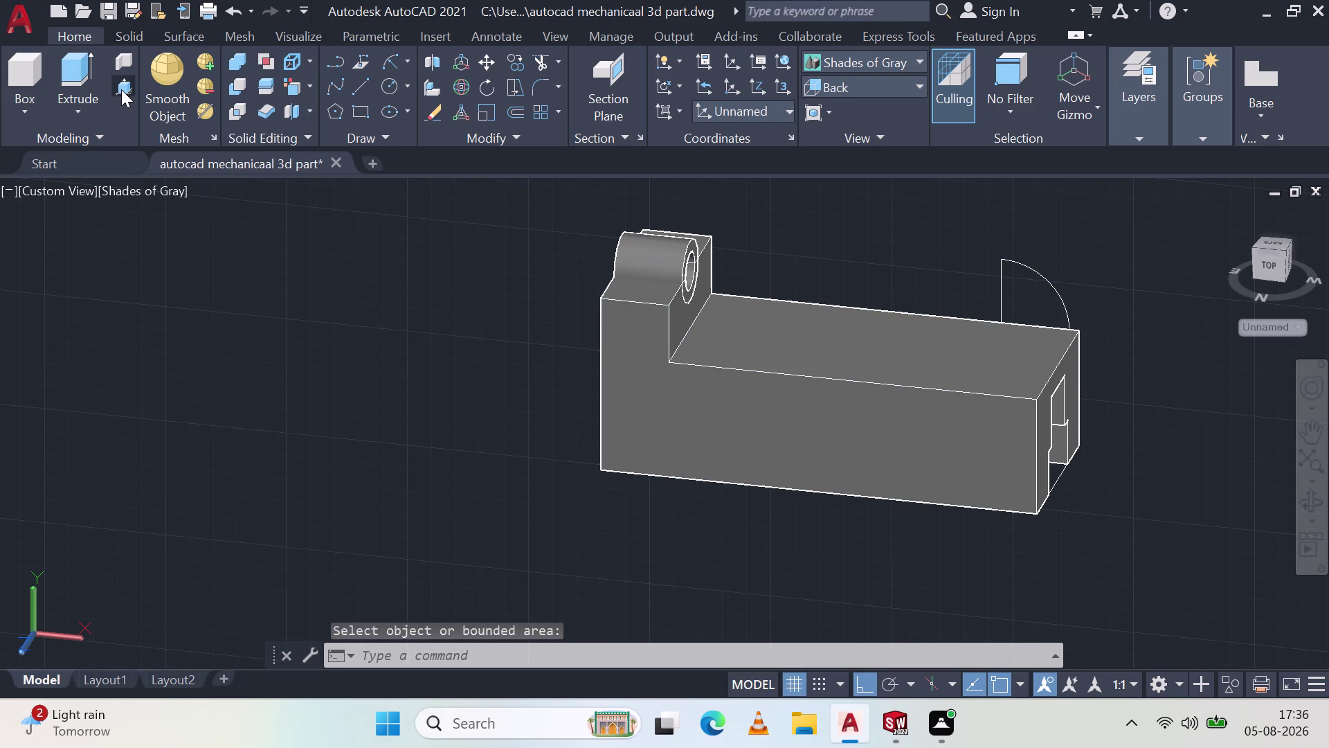
click(1063, 306)
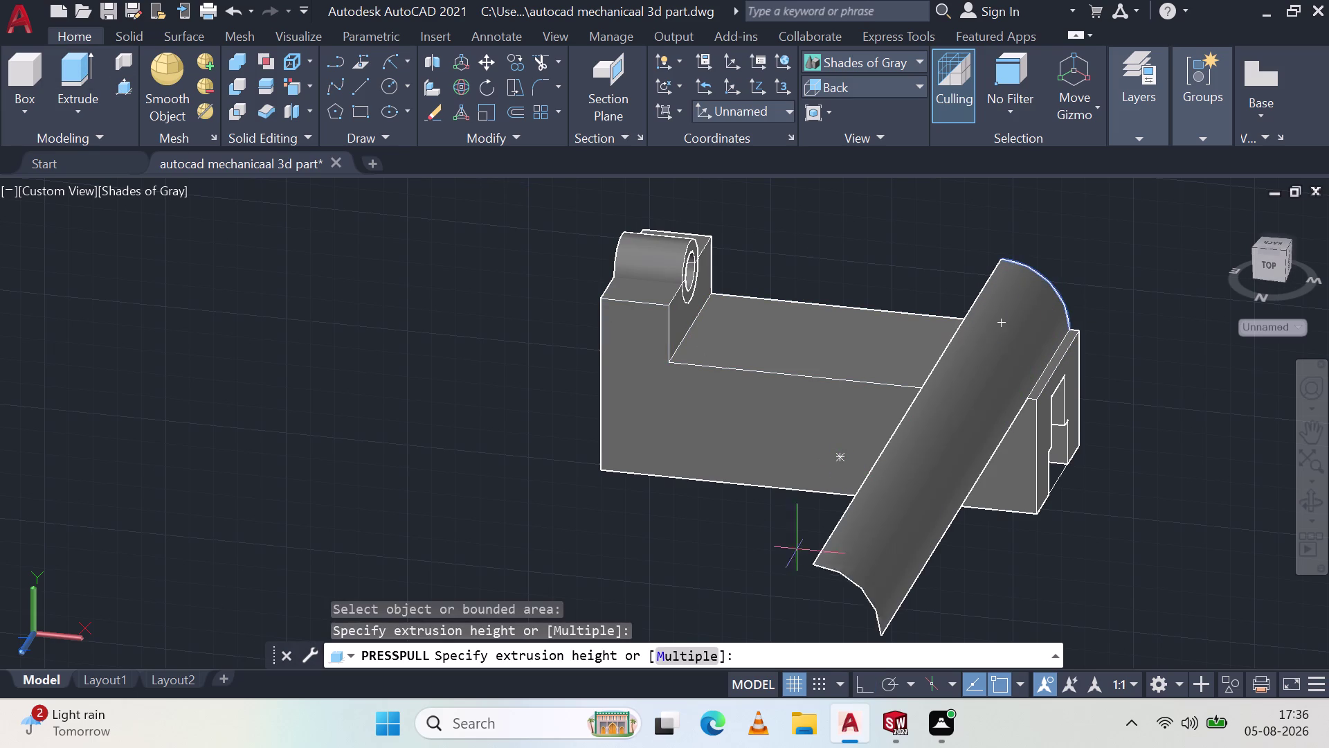
Try a multi-object press-pull on the arc and its two edges, then cancel it.
click(701, 657)
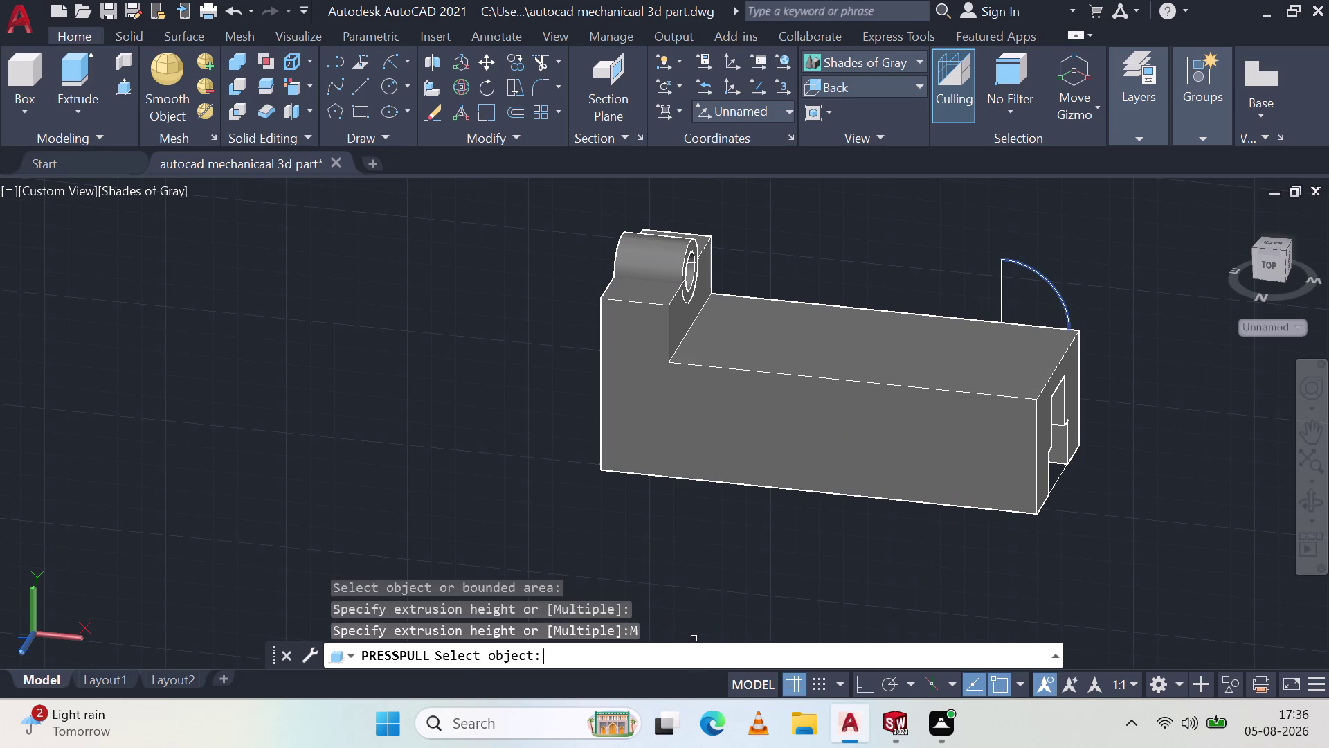
click(1006, 305)
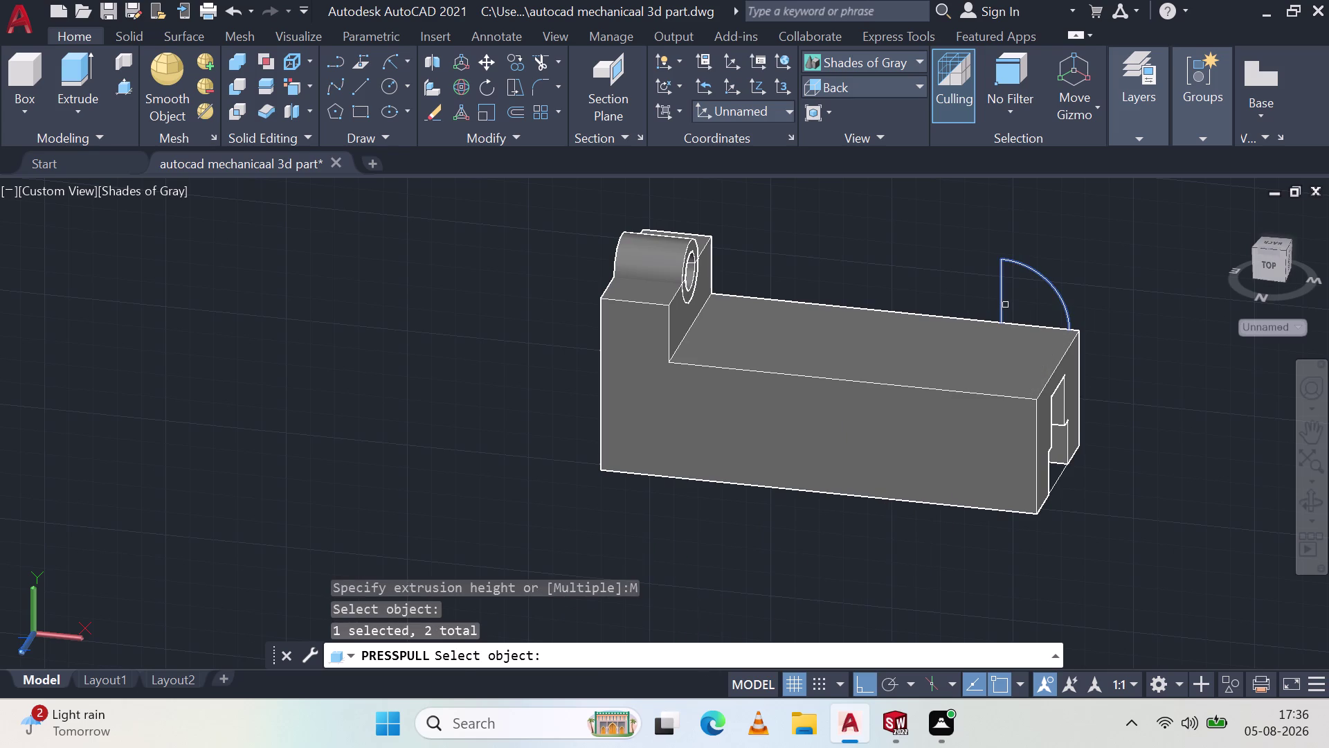
click(1024, 324)
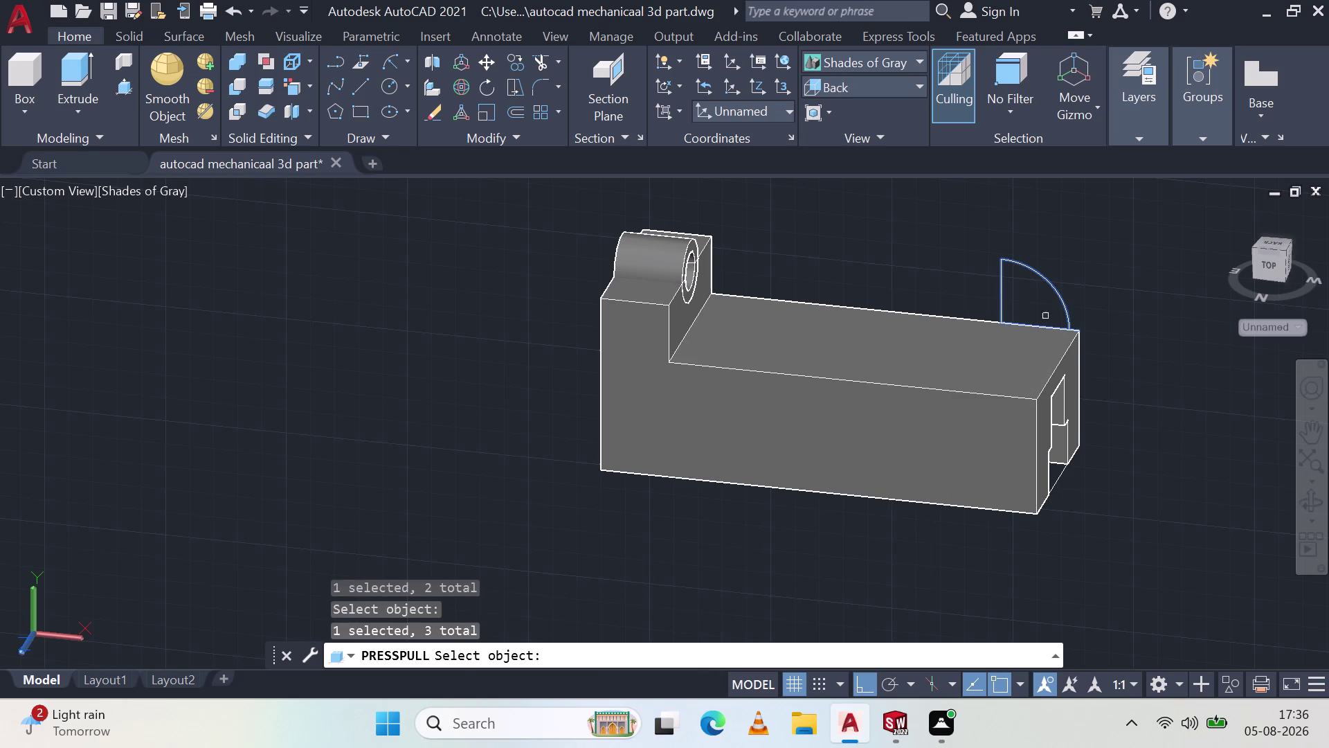
click(1039, 306)
key(Return)
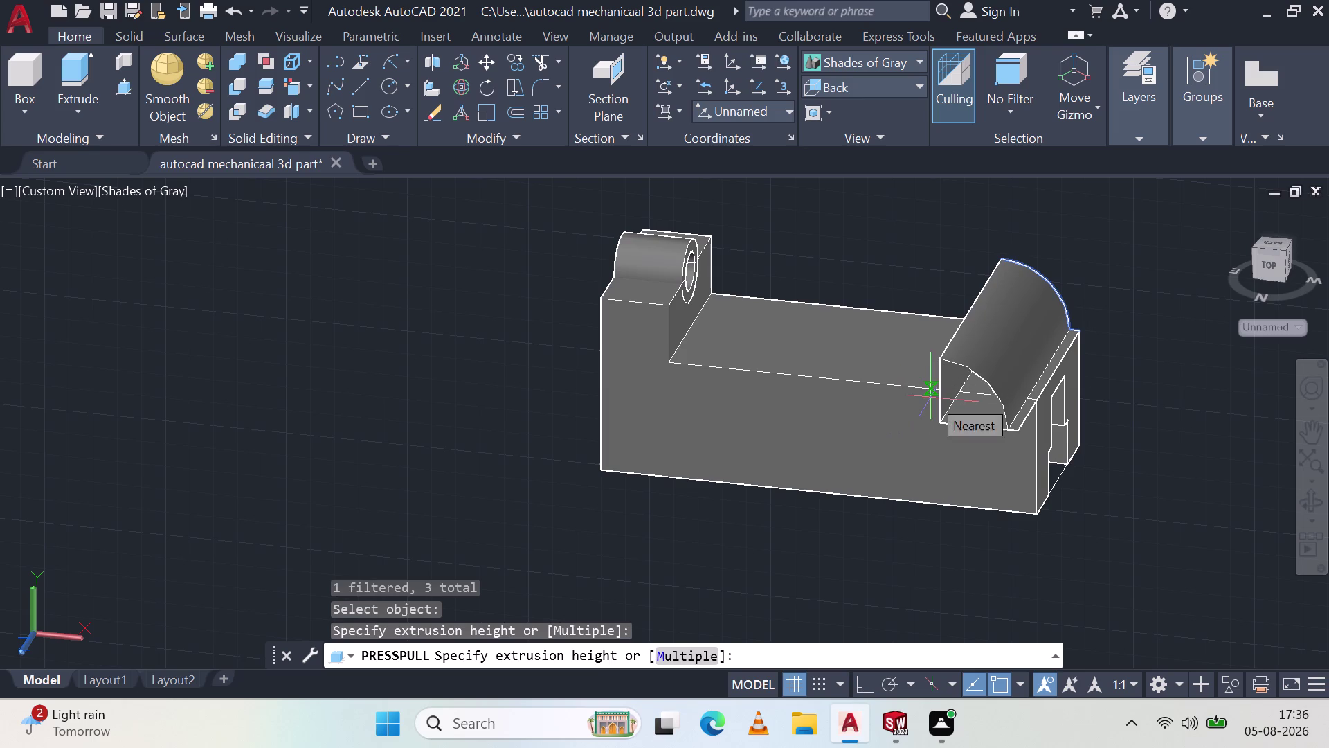
key(Escape)
Attempt a window selection around the arc outline, then clear it.
click(1009, 298)
click(1002, 301)
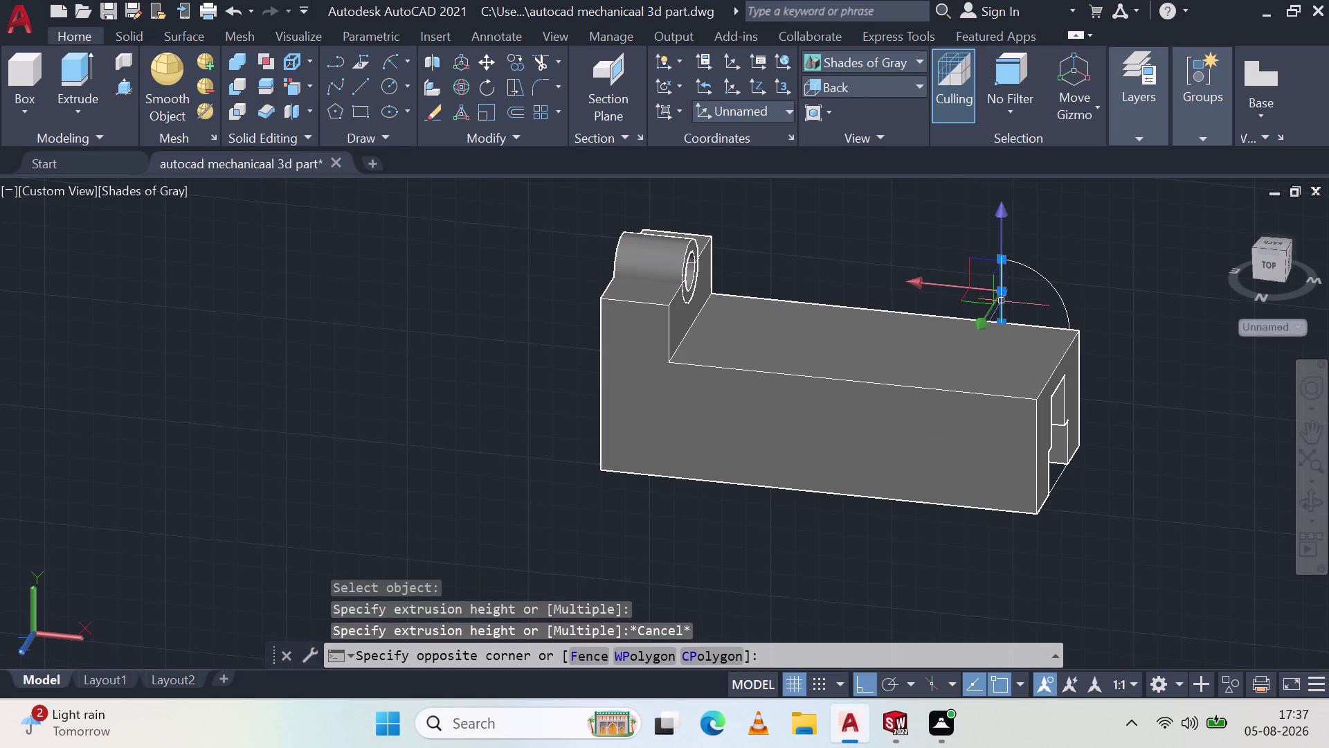
click(1042, 283)
click(1065, 282)
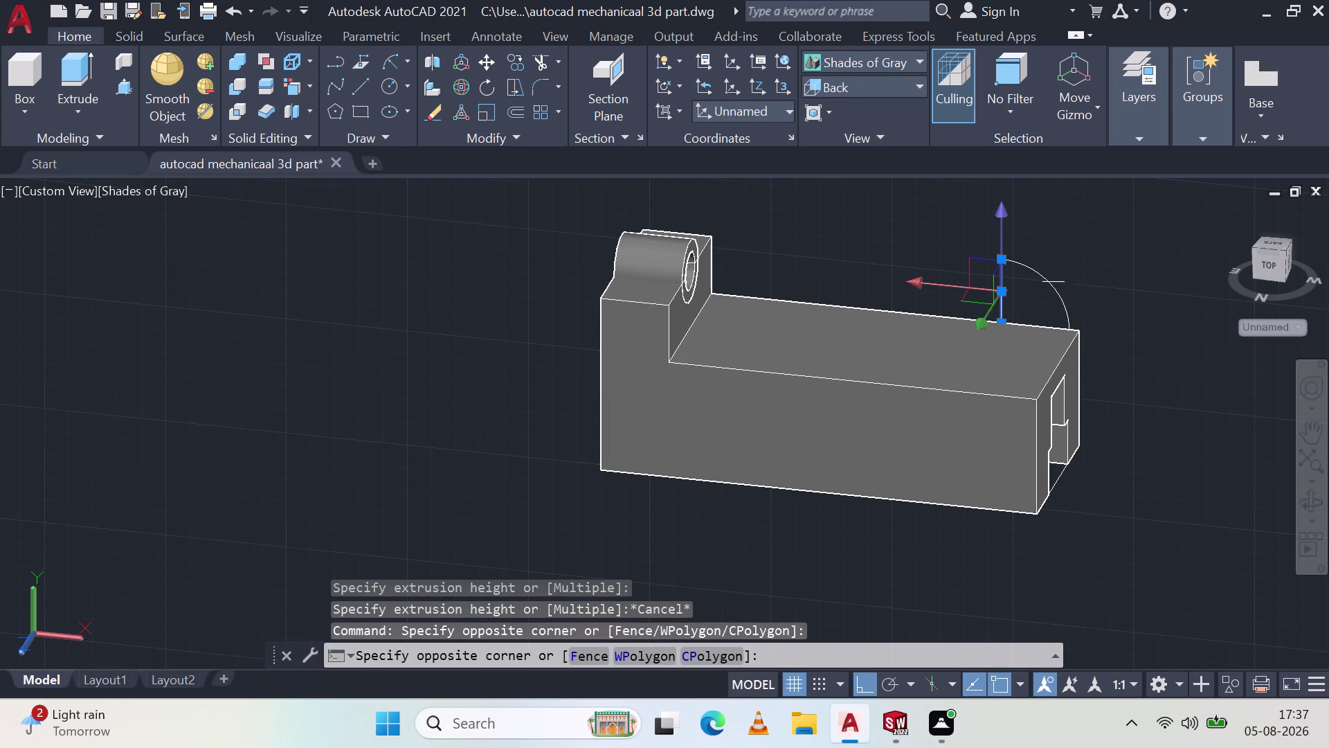
click(1055, 290)
click(1045, 328)
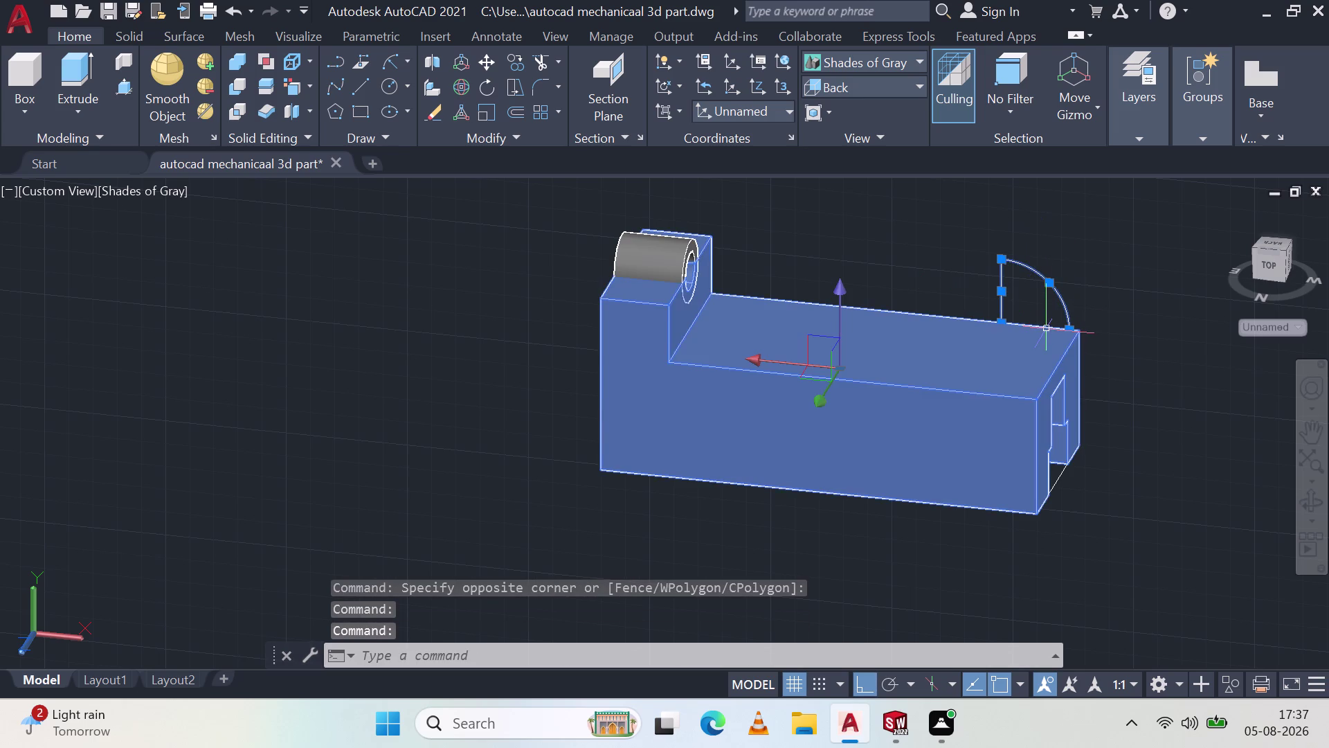
key(Escape)
Select the arc and its two straight edges and join them with J.
click(1048, 326)
click(1004, 298)
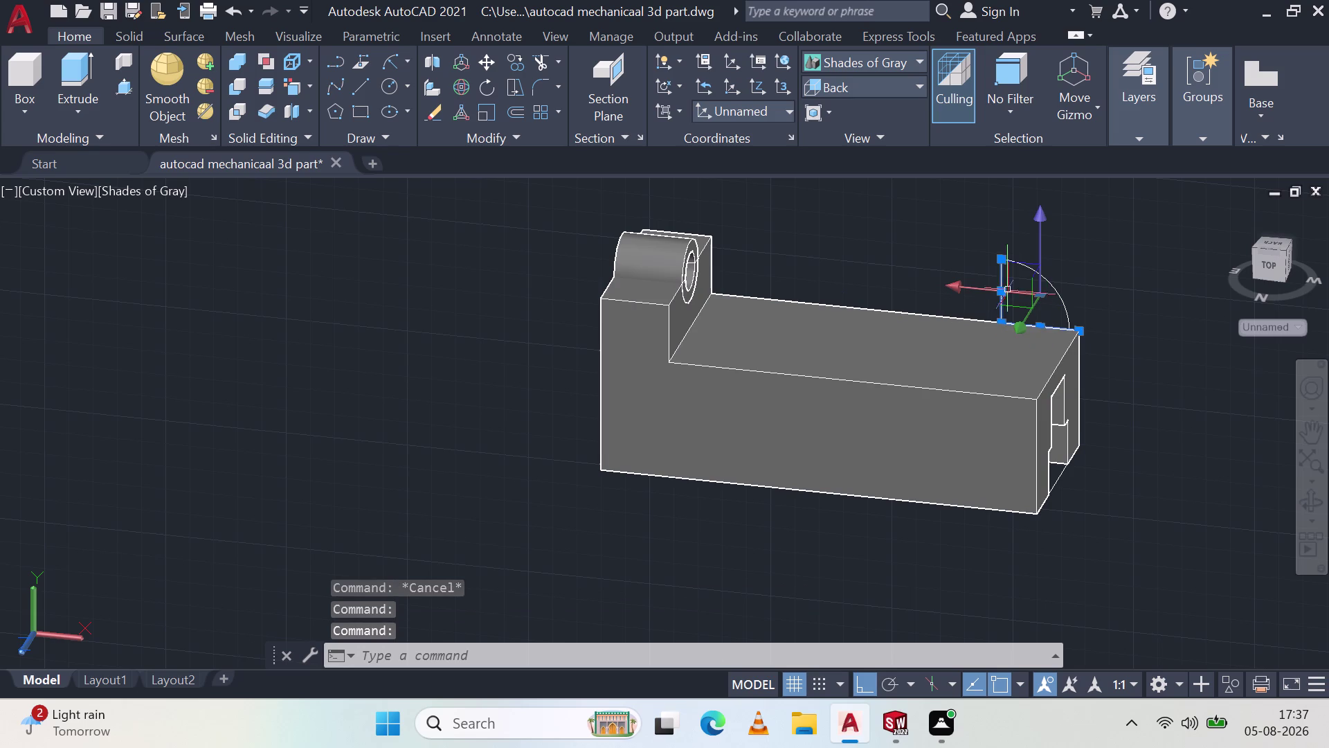
drag(1027, 266, 1041, 294)
key(Escape)
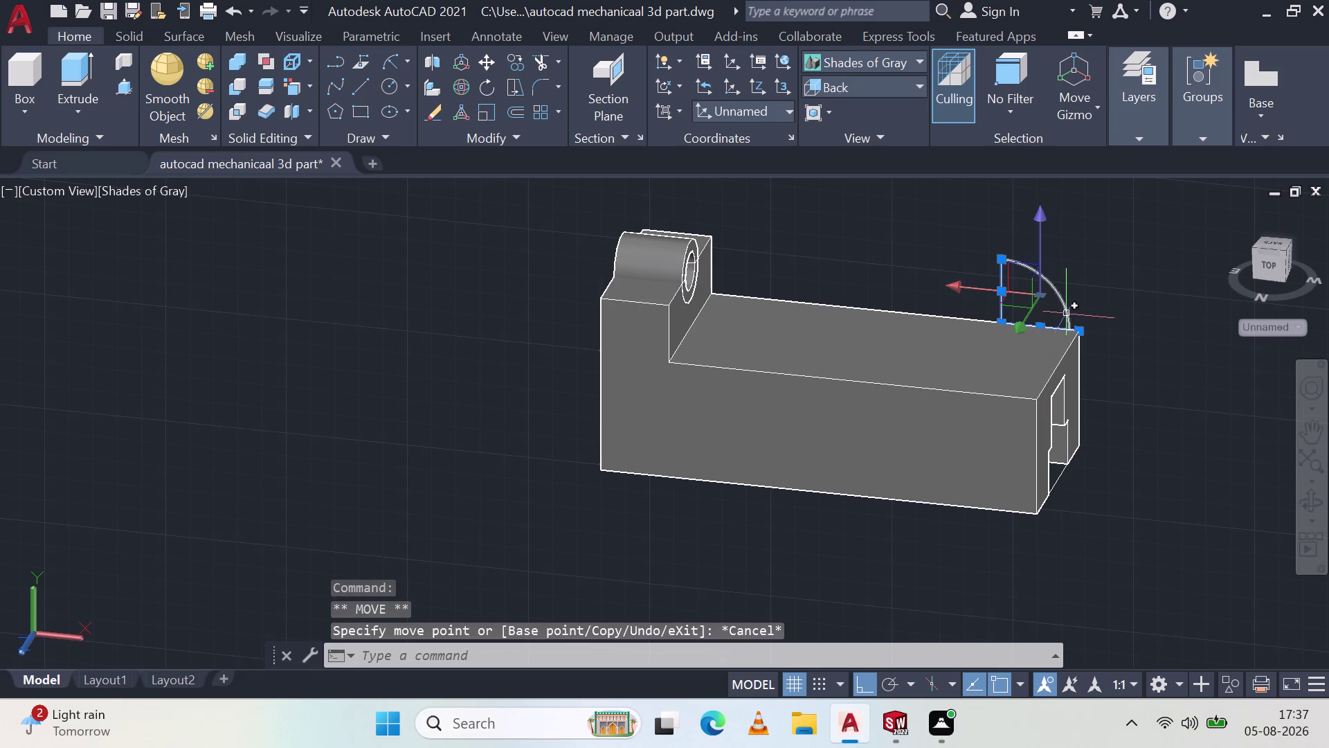
click(1058, 308)
click(1062, 307)
click(1069, 310)
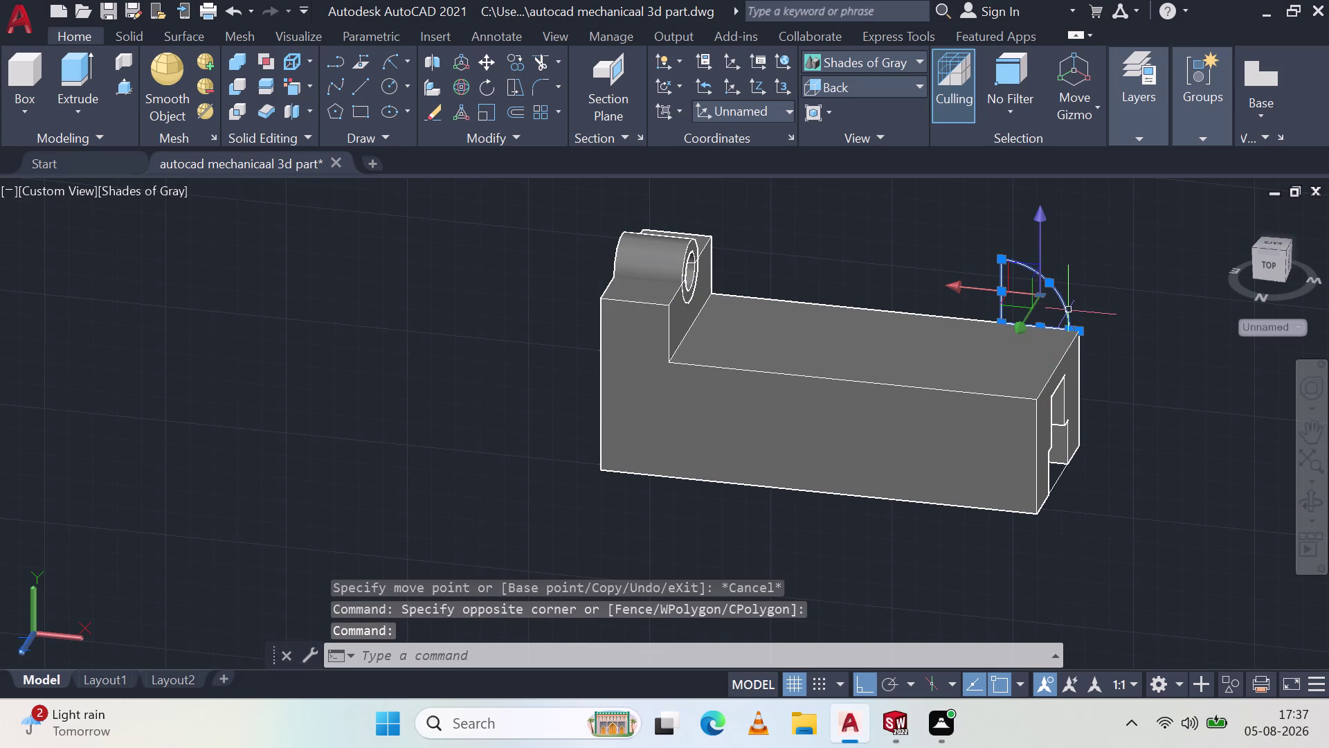
key(j)
key(Return)
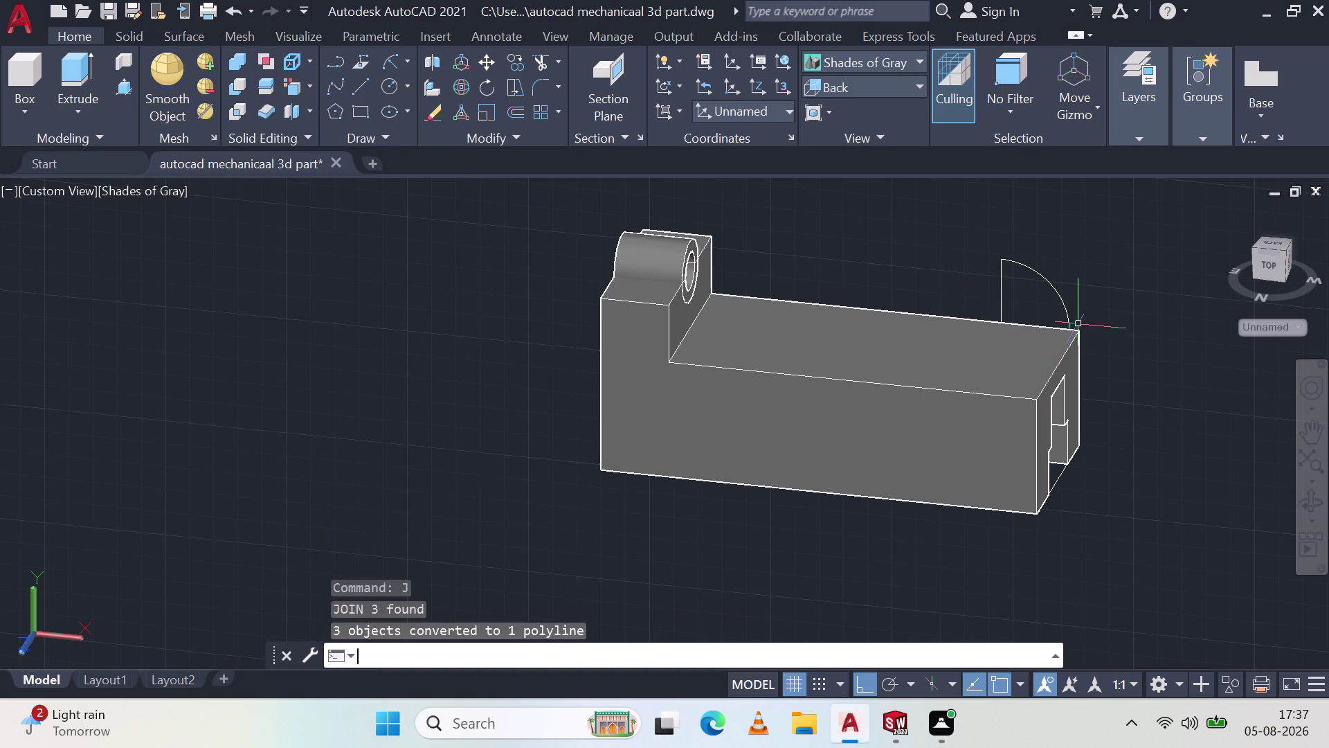
click(125, 91)
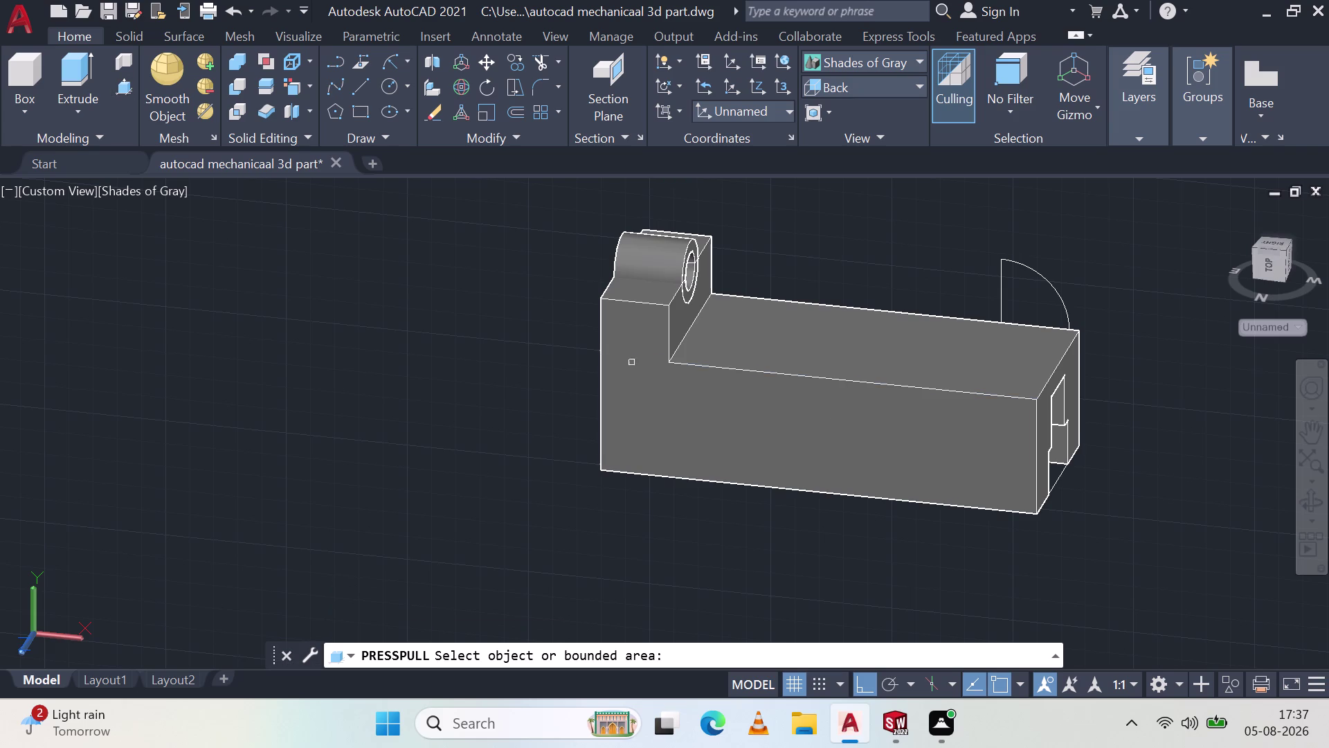
click(1054, 290)
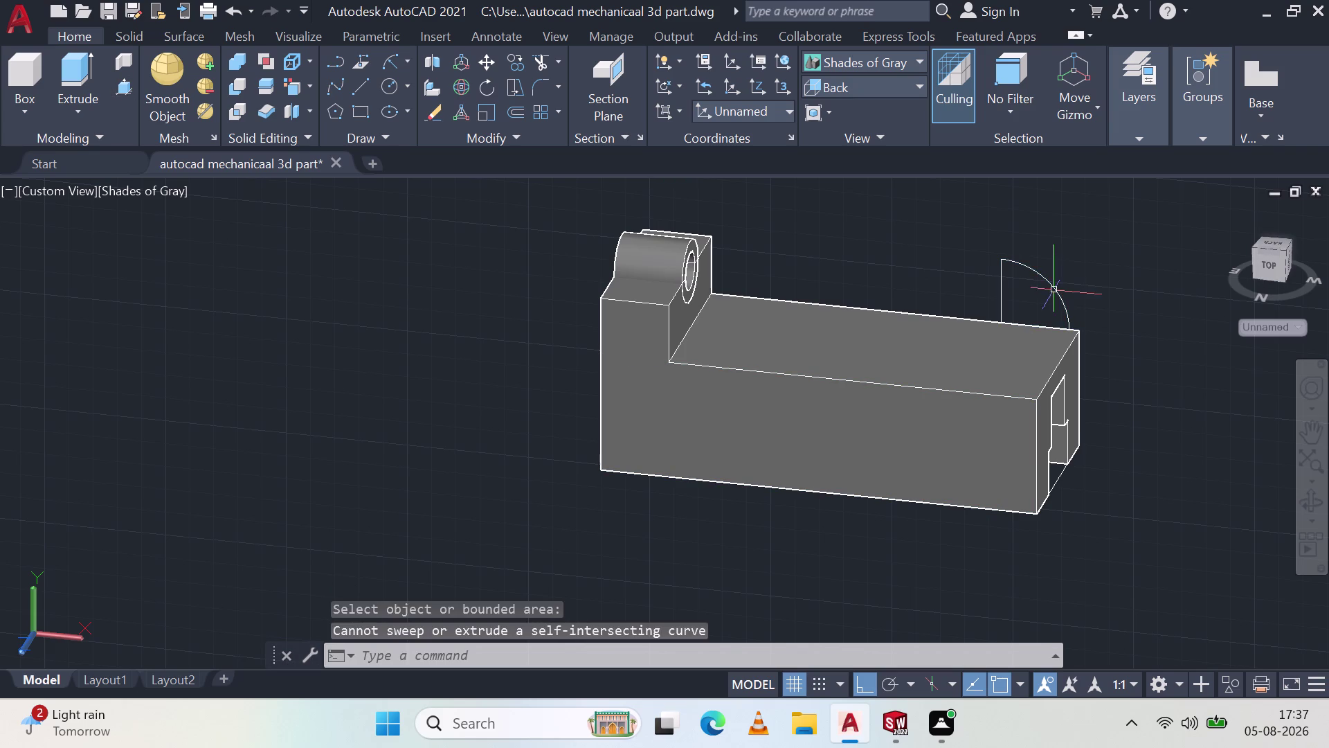
click(128, 88)
click(1054, 287)
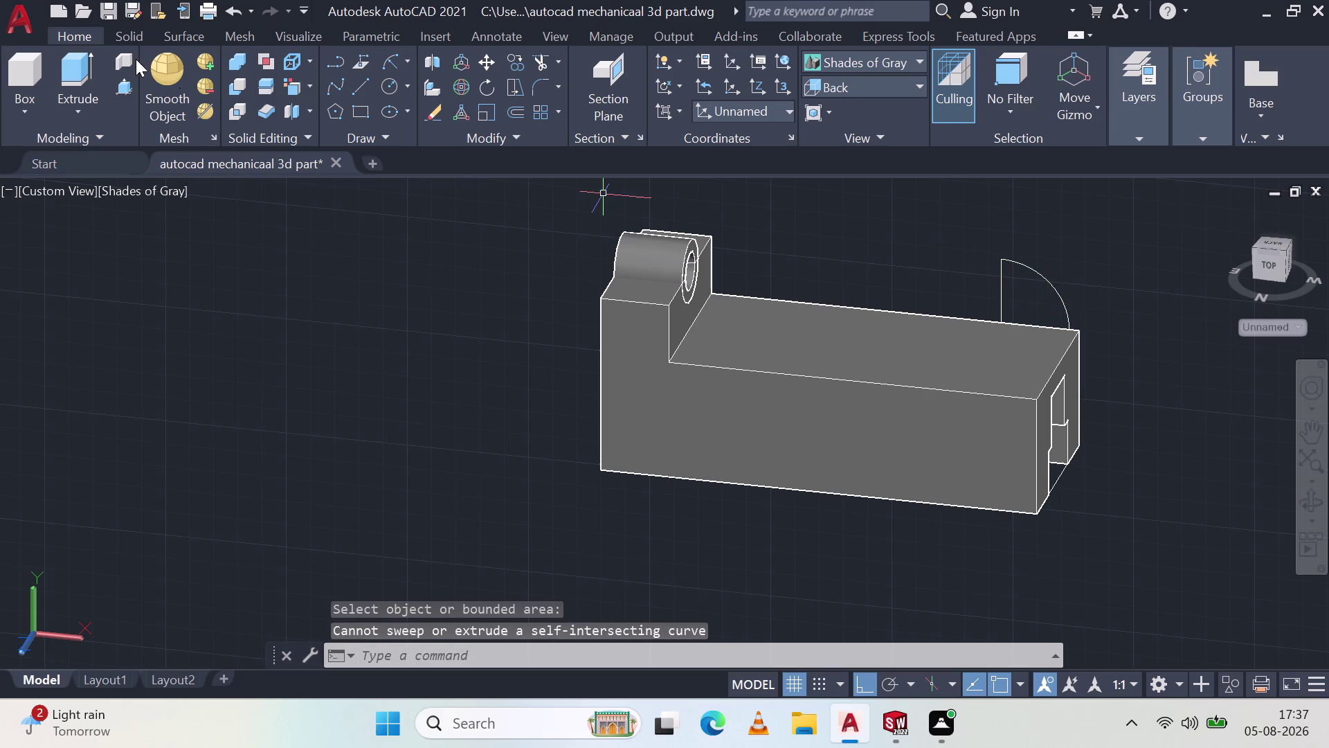
click(119, 93)
click(120, 91)
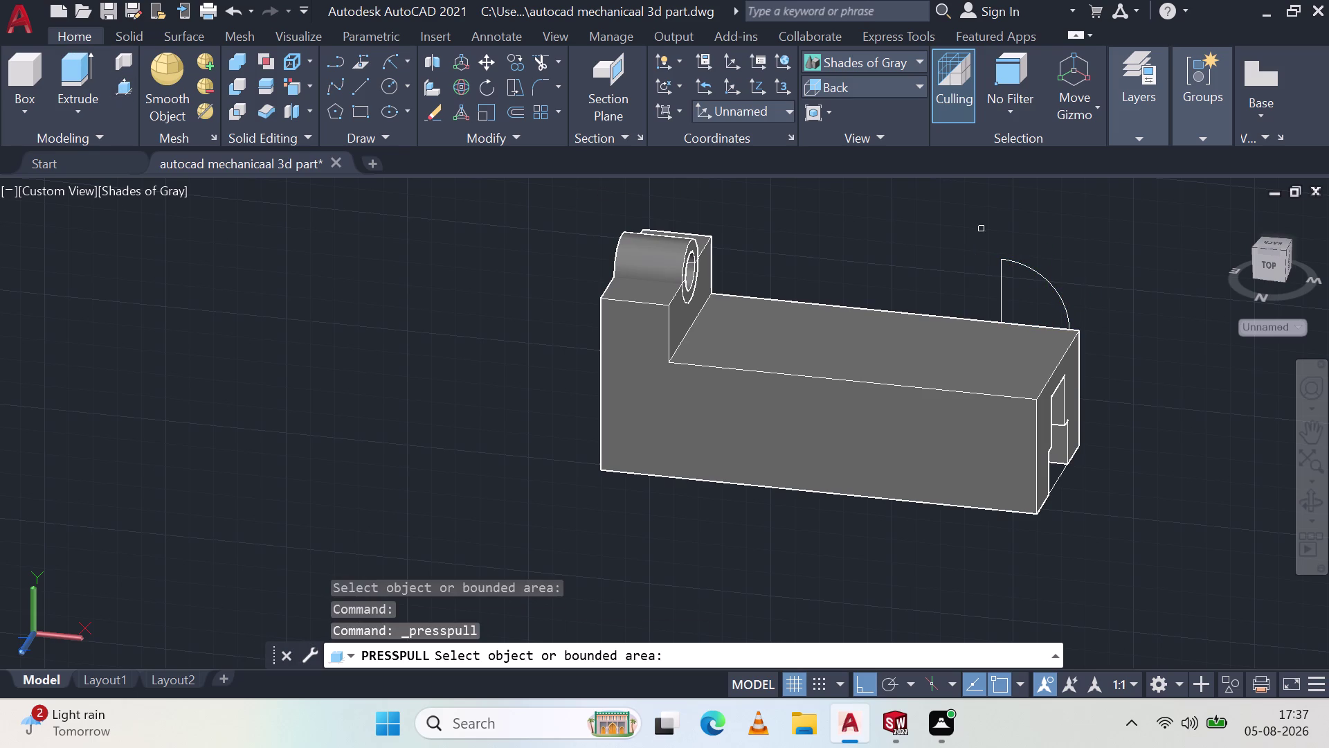
click(999, 296)
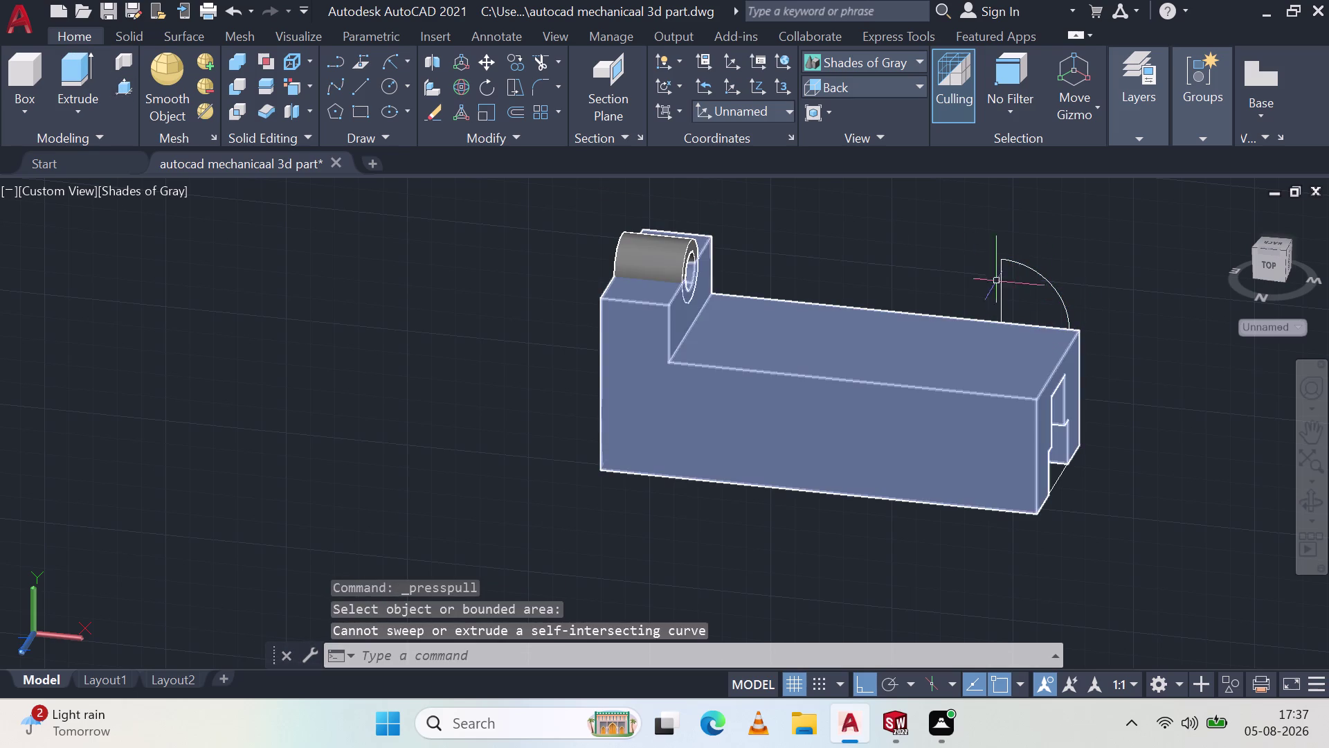
click(123, 75)
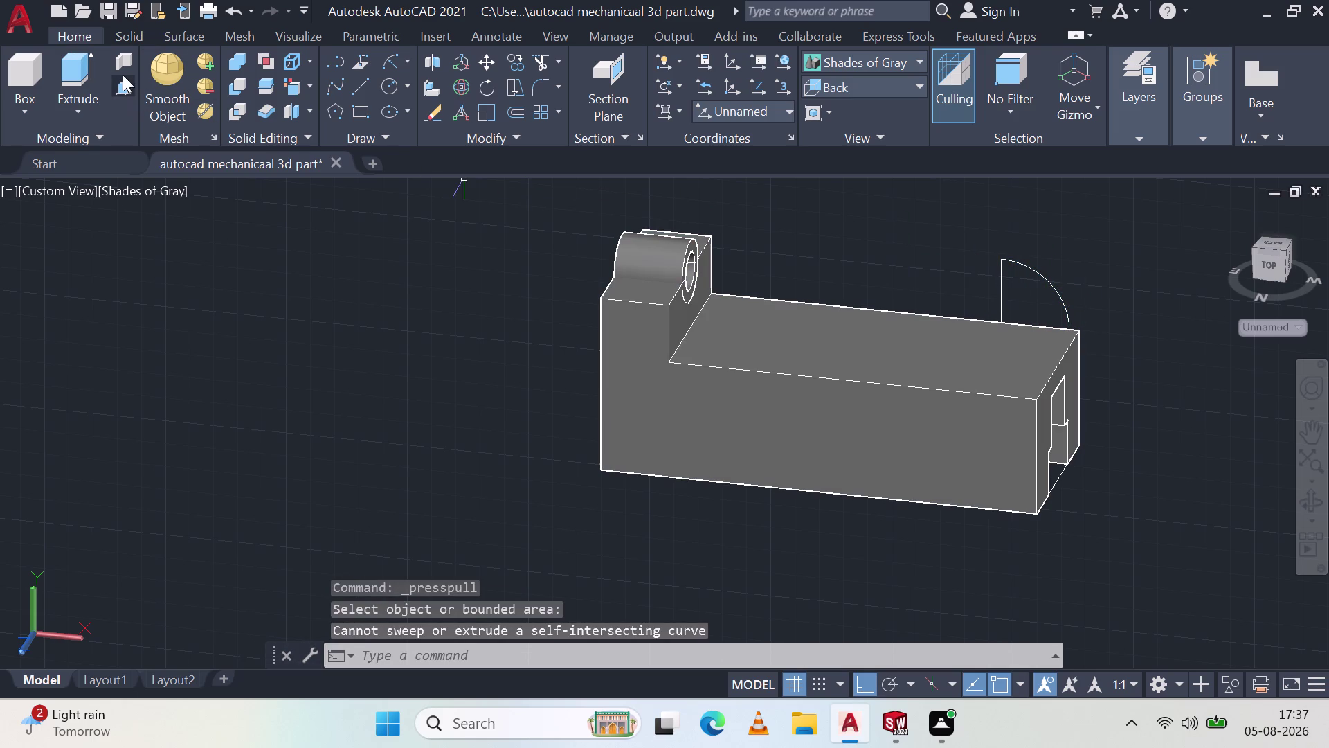
click(128, 85)
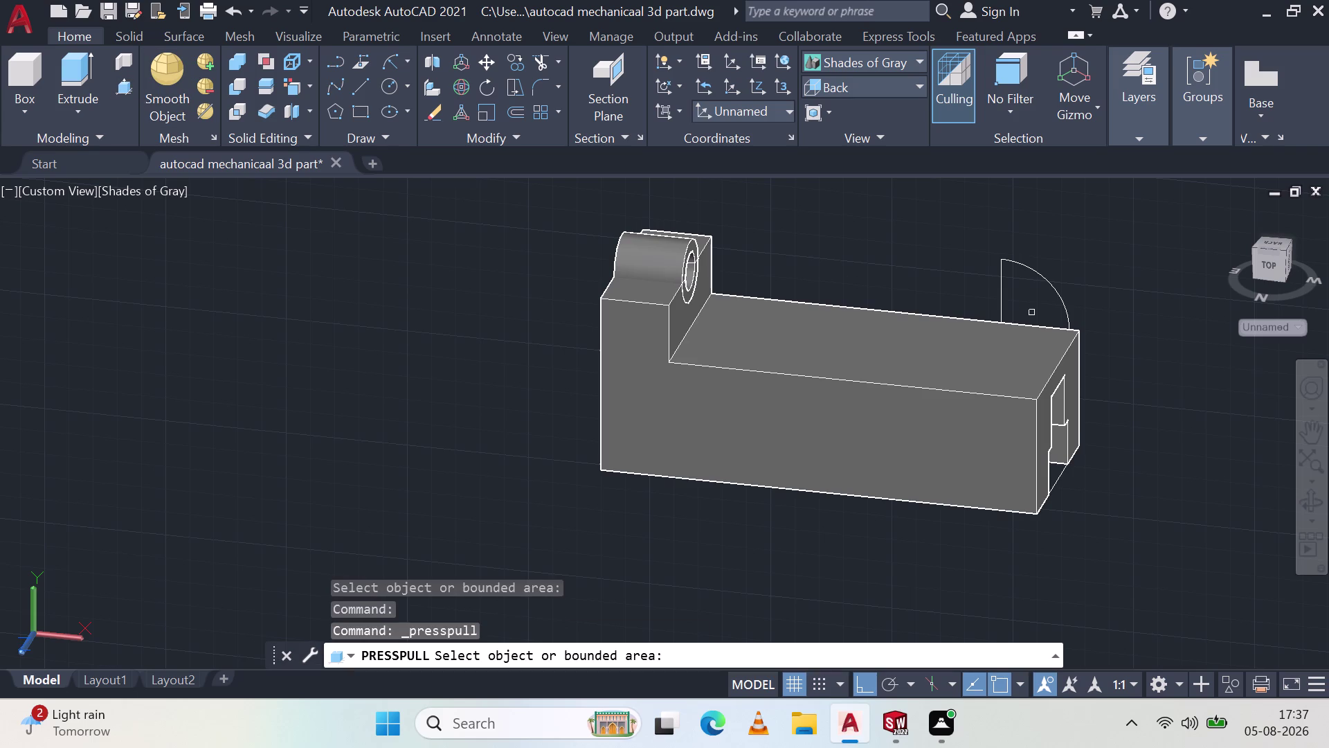
drag(1044, 299, 1048, 291)
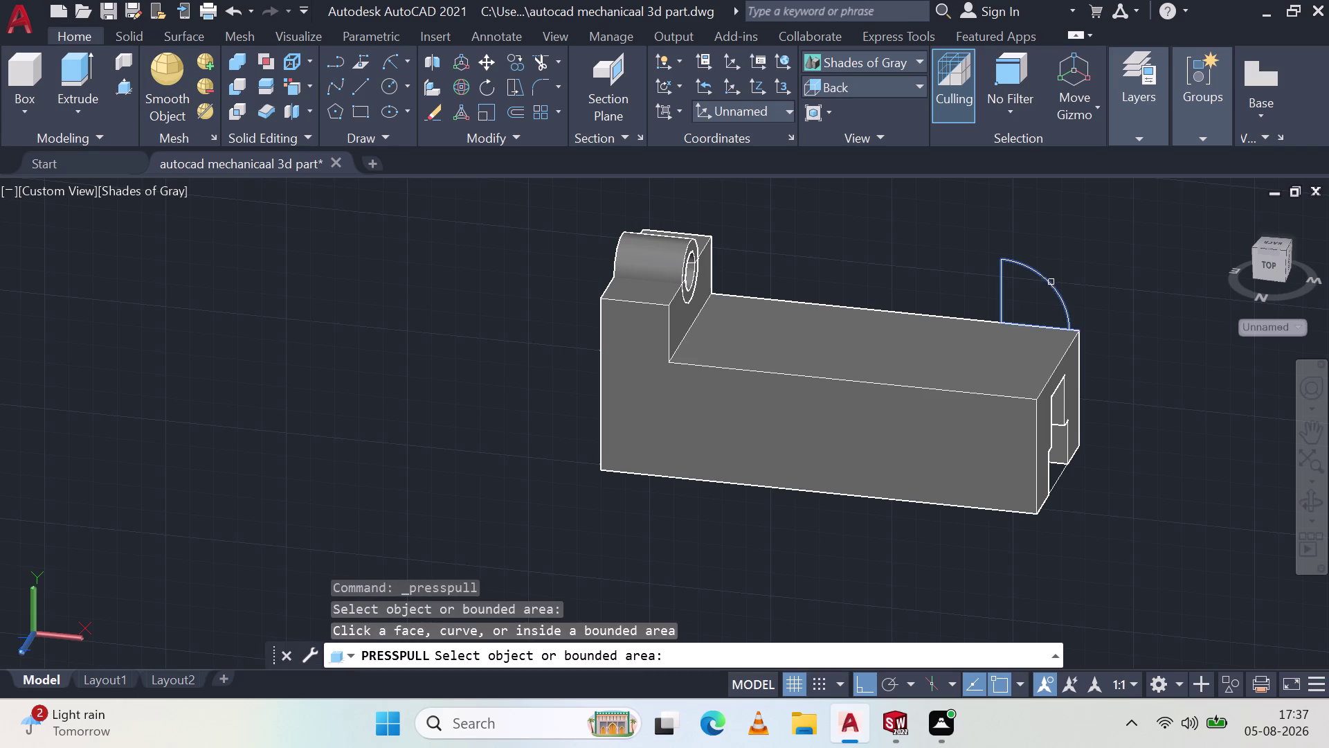
click(1048, 288)
click(1053, 293)
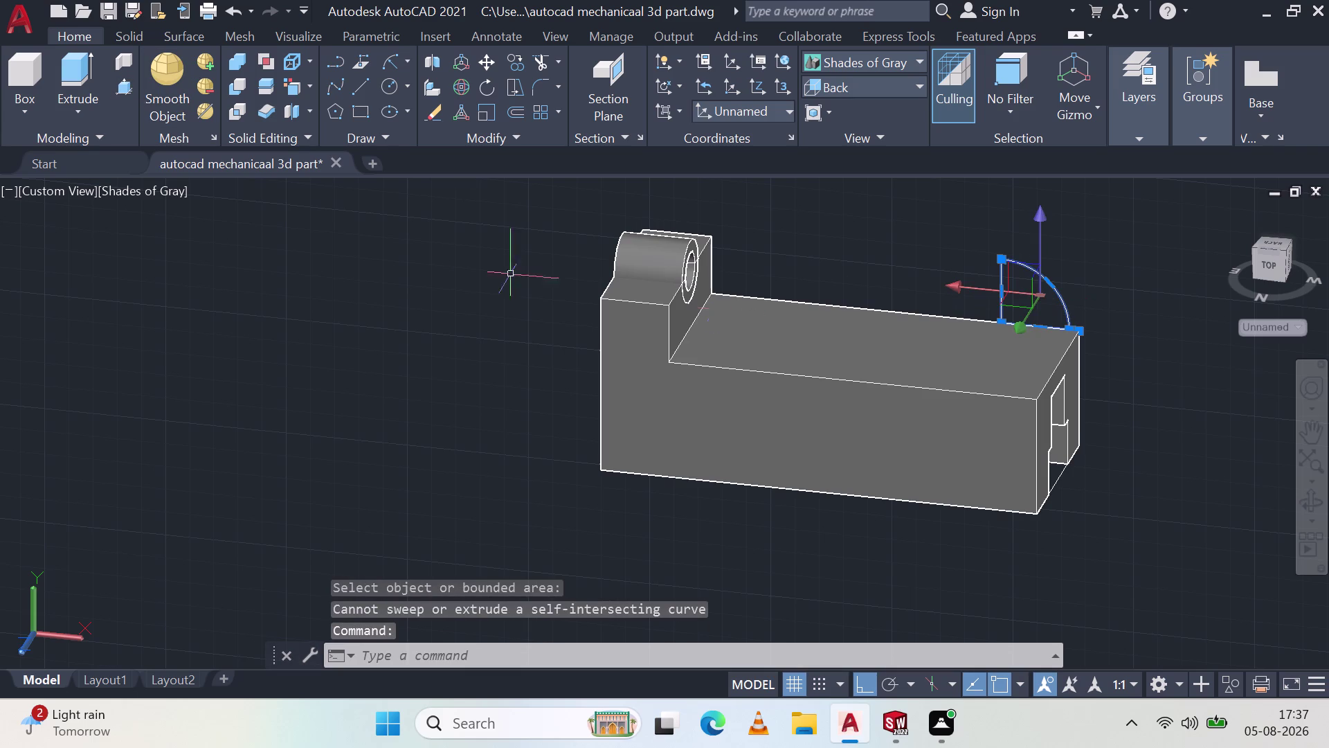
click(121, 88)
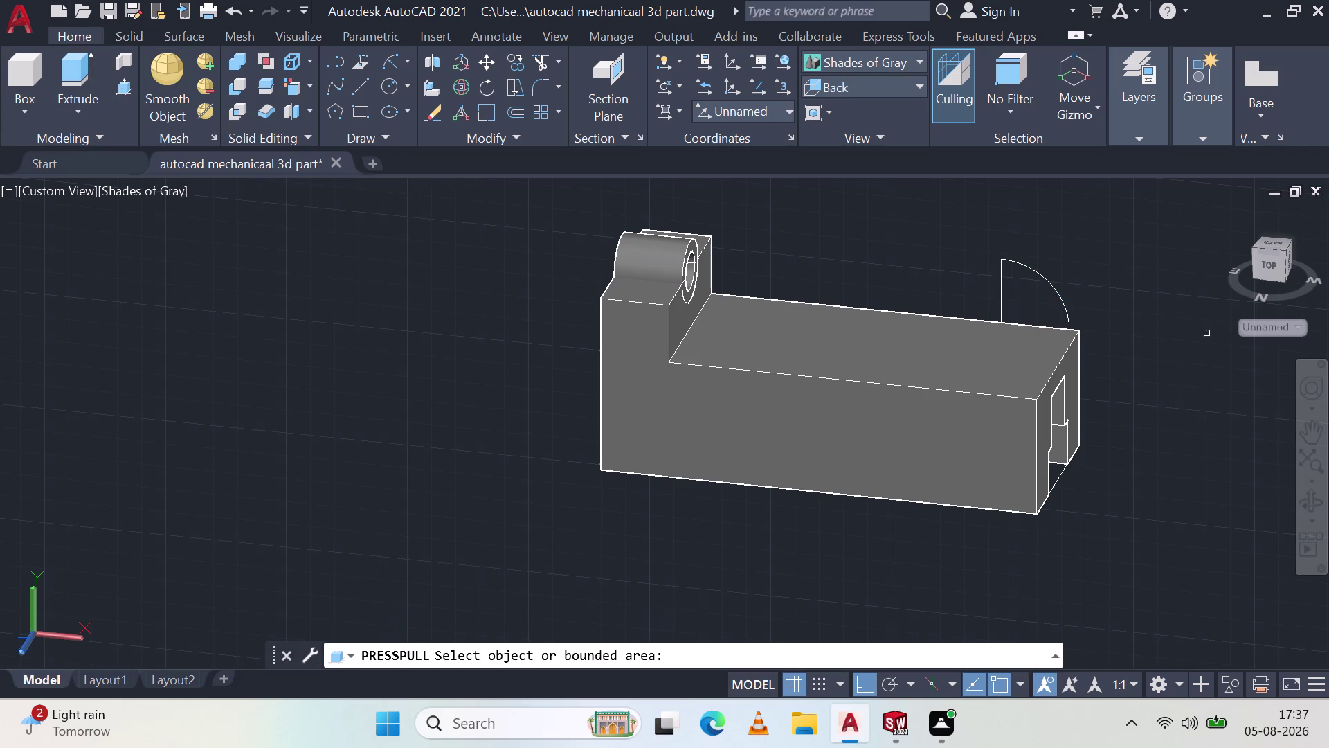
click(1068, 314)
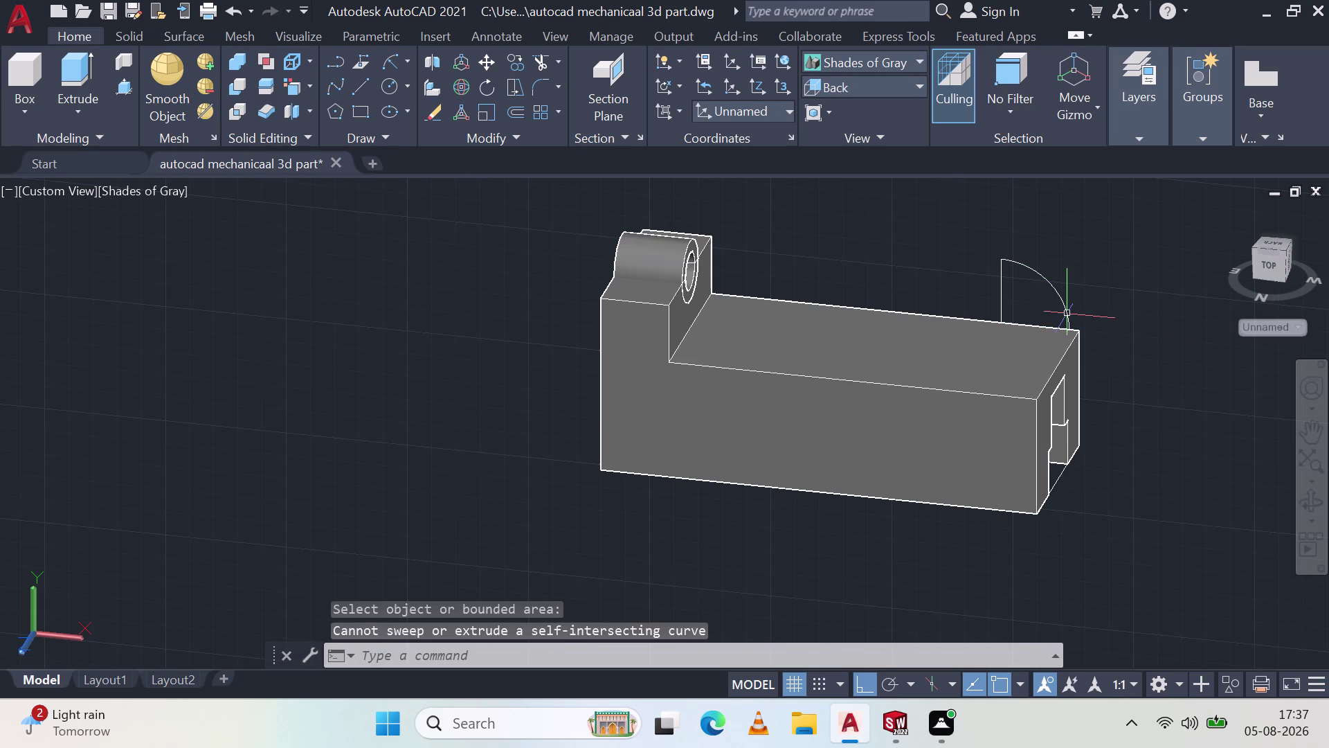
click(121, 82)
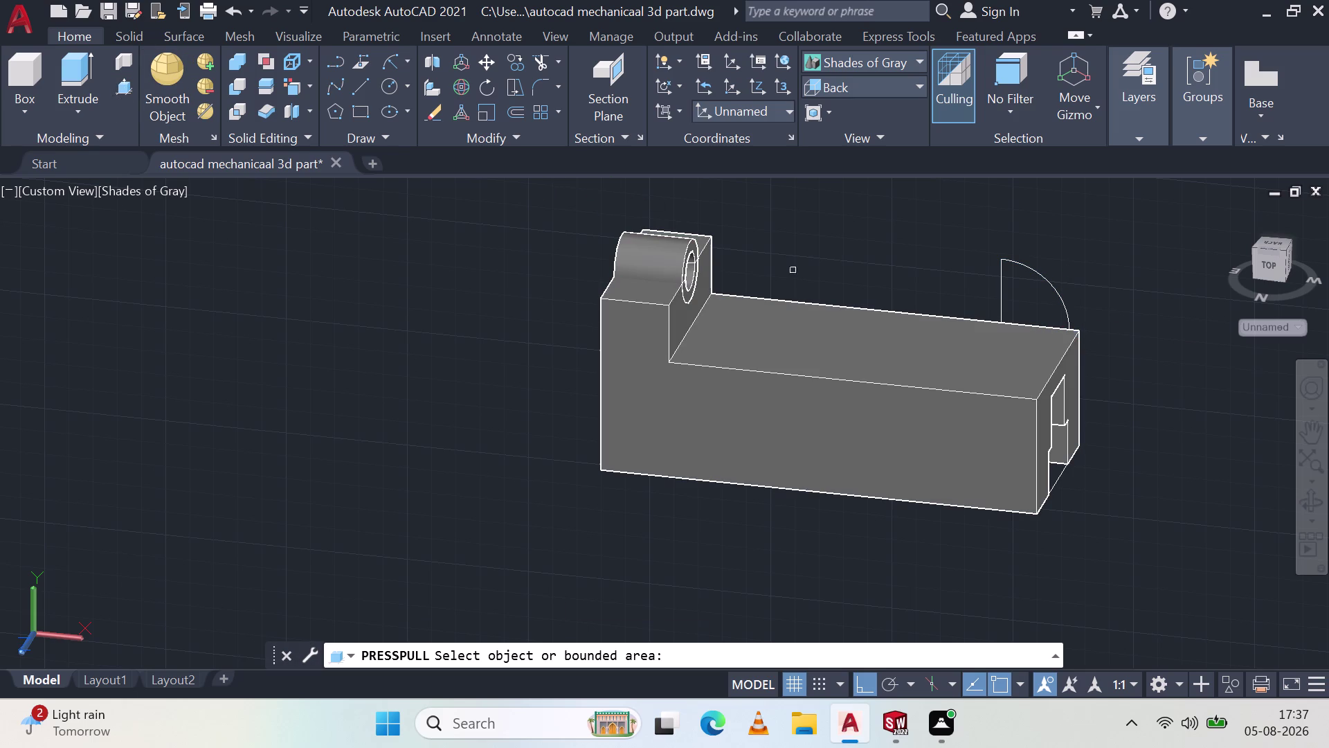
click(1001, 312)
drag(1001, 313, 999, 330)
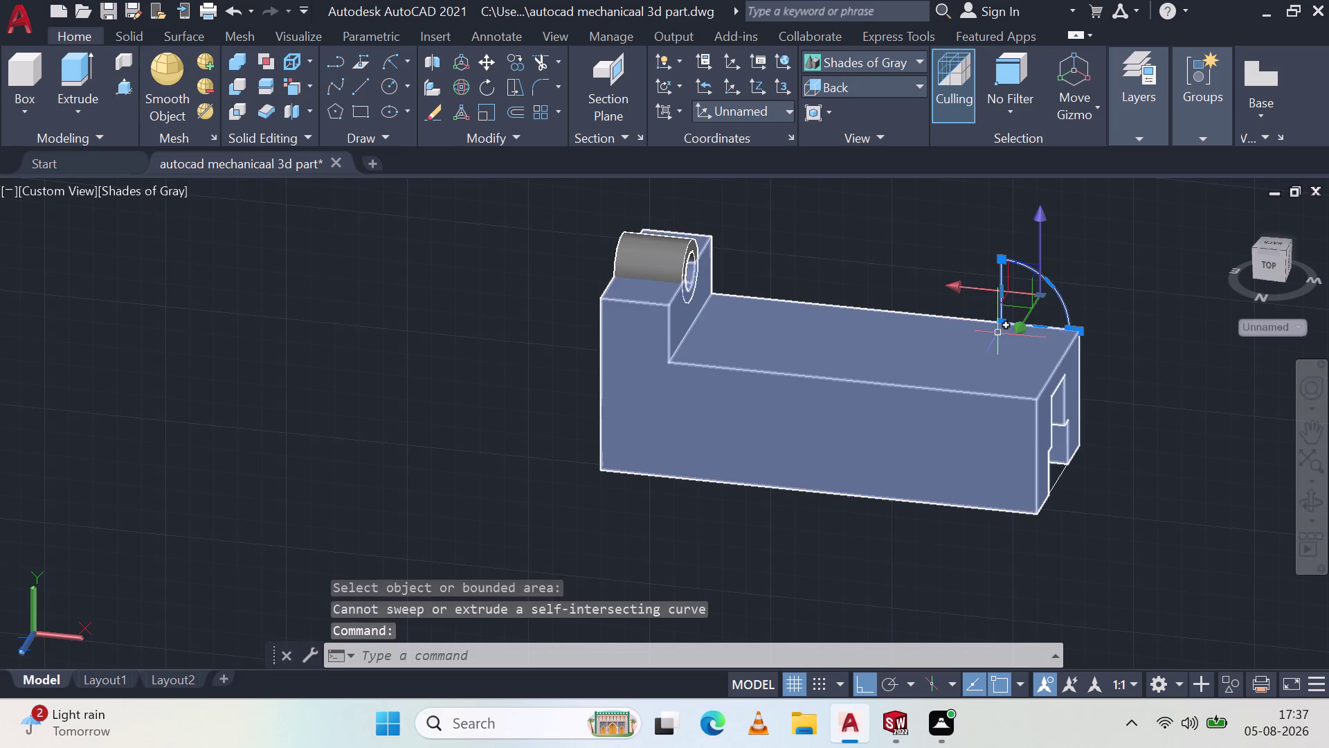
key(Escape)
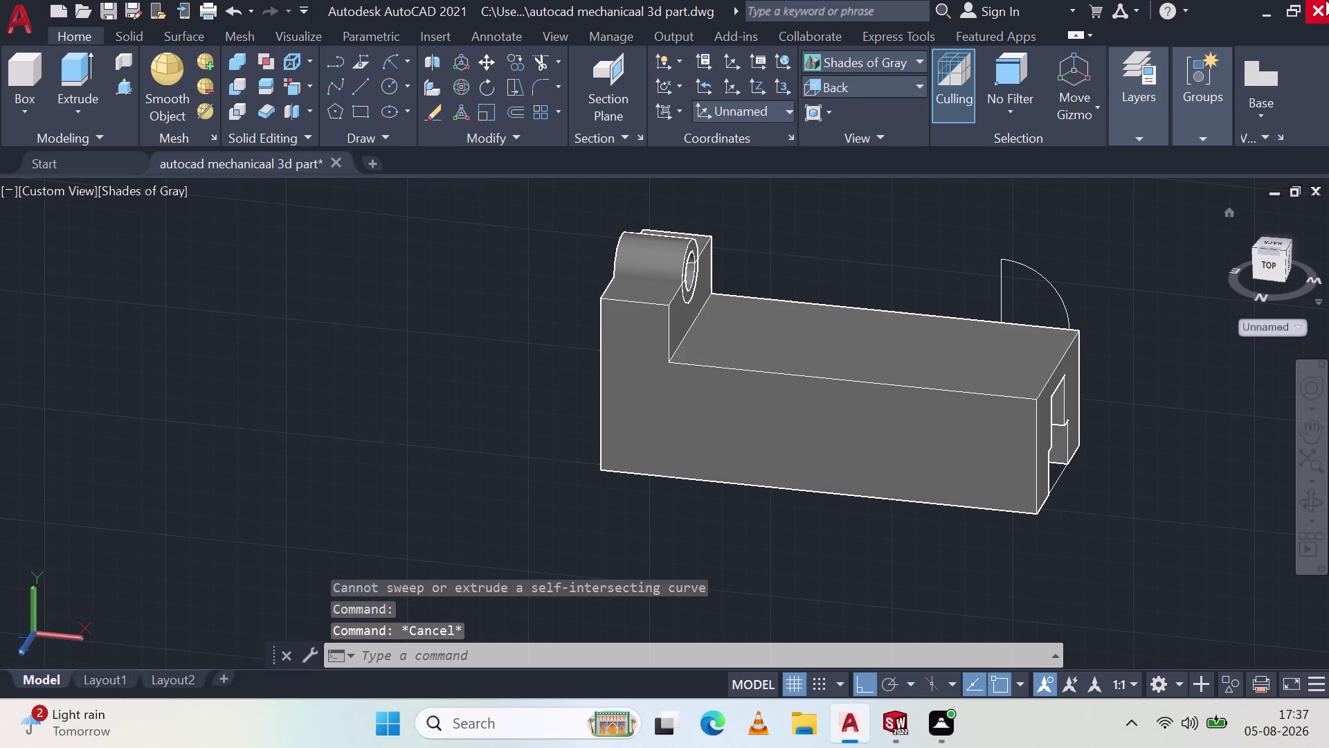
click(121, 87)
click(1003, 271)
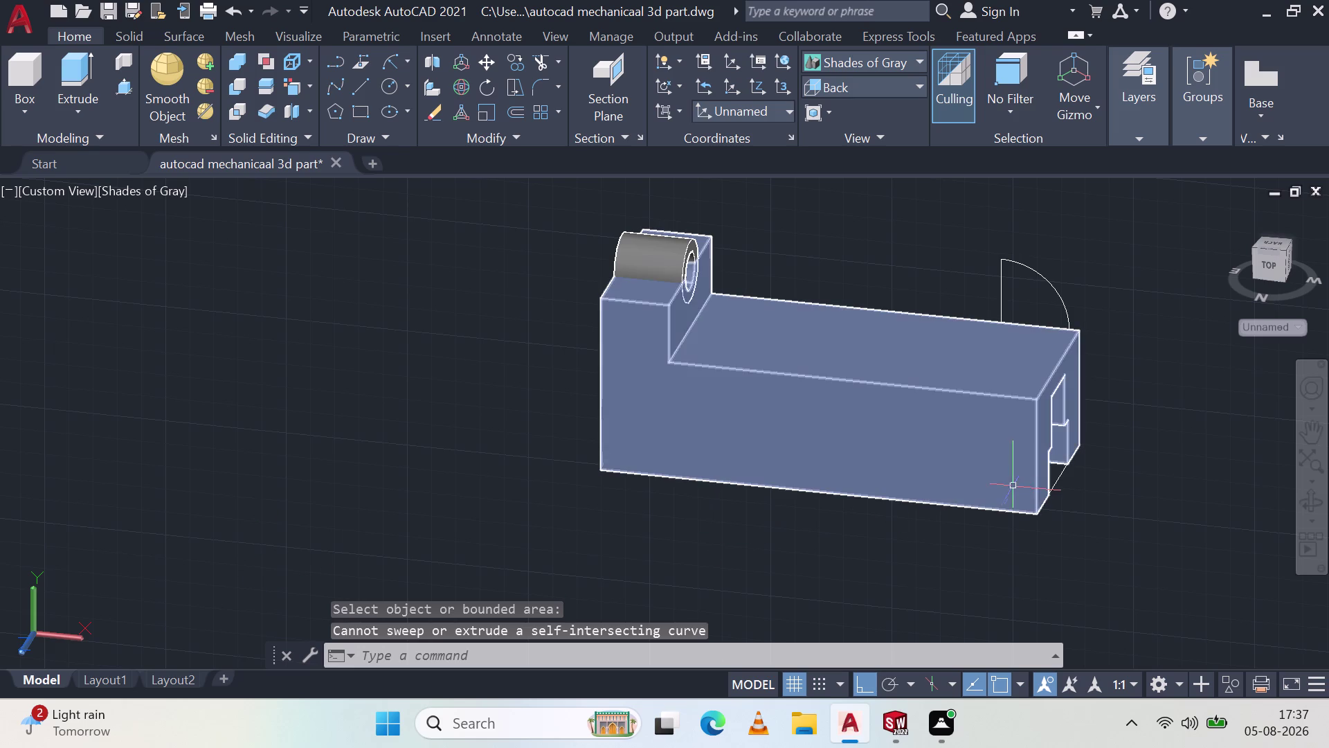
key(Escape)
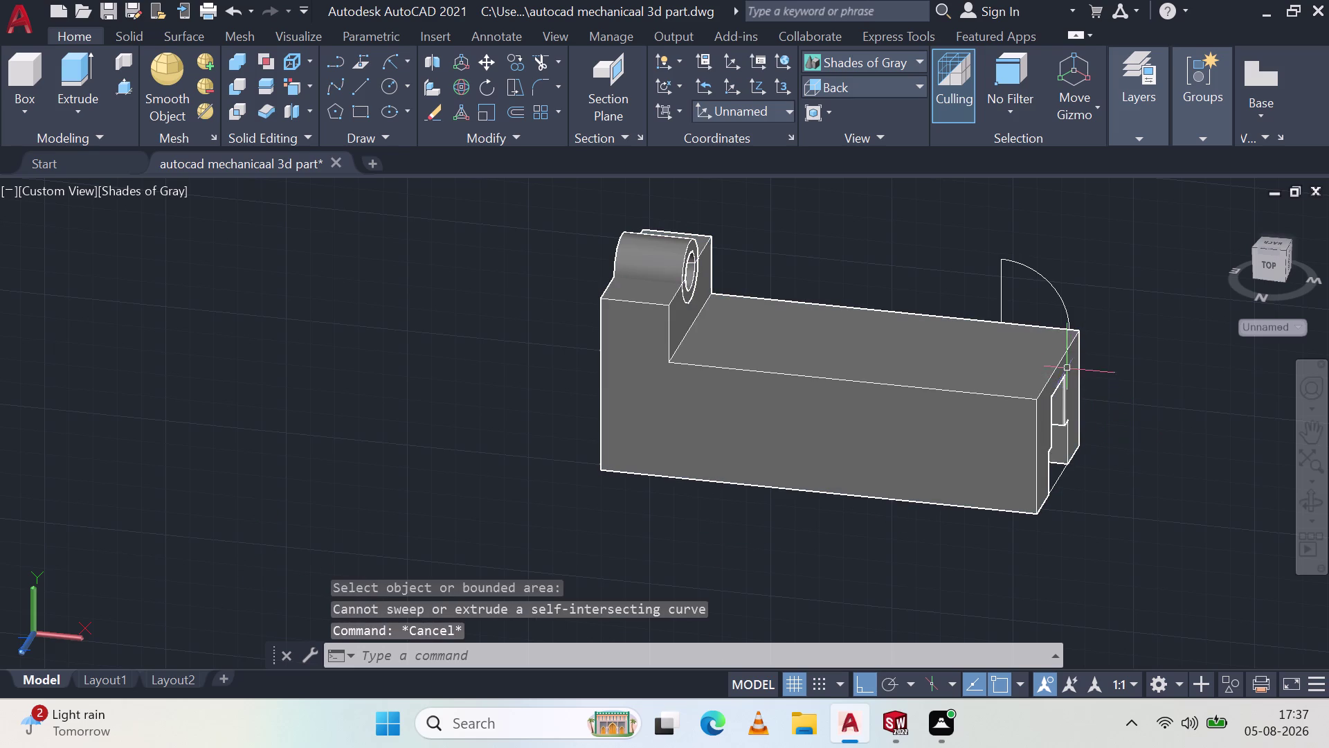
middle_drag(1093, 305, 922, 385)
middle_click(922, 385)
middle_drag(922, 385, 926, 311)
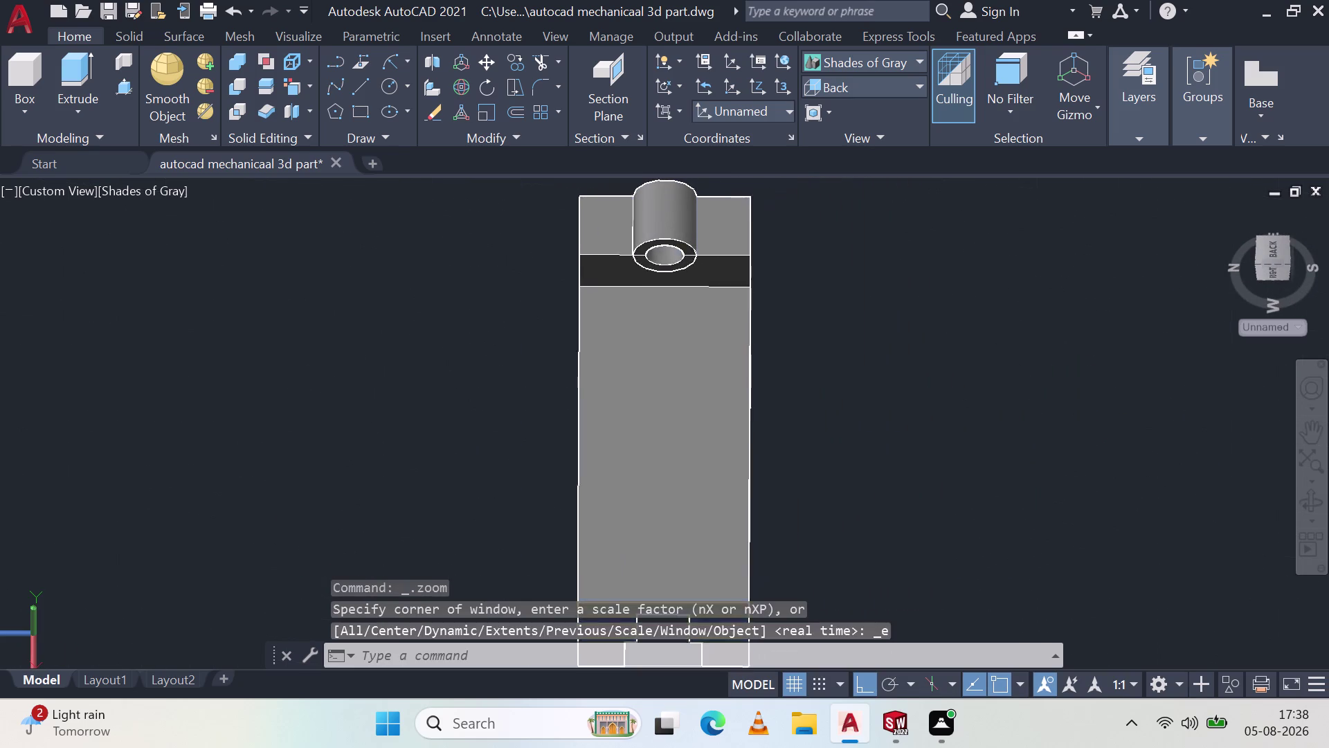
middle_drag(485, 487, 644, 422)
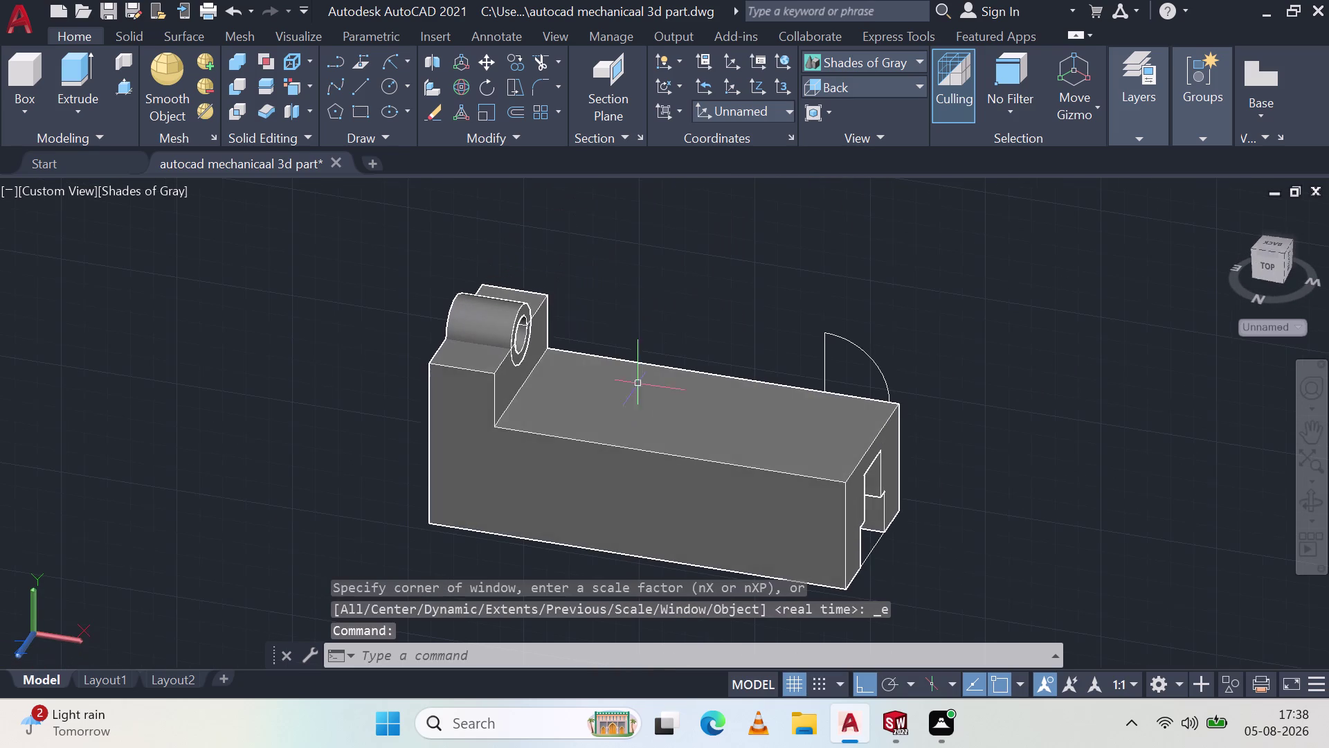
click(114, 77)
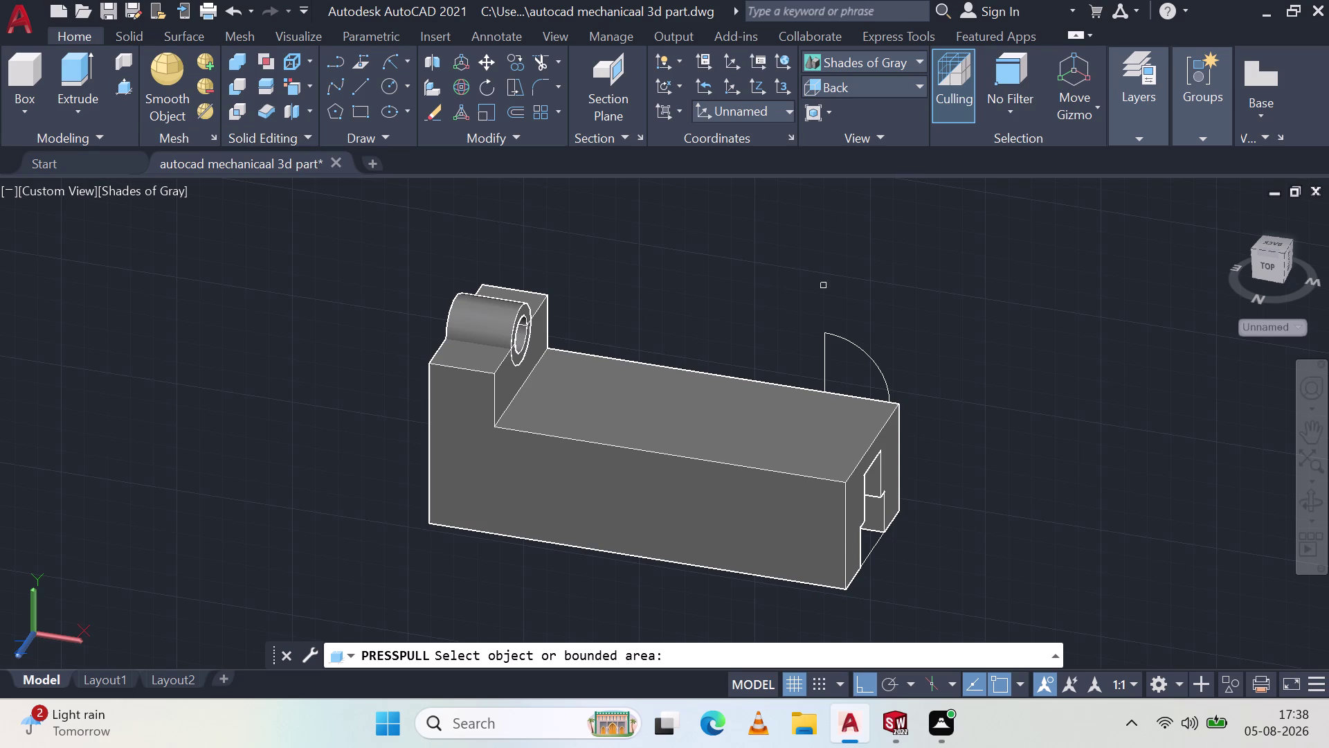
click(835, 337)
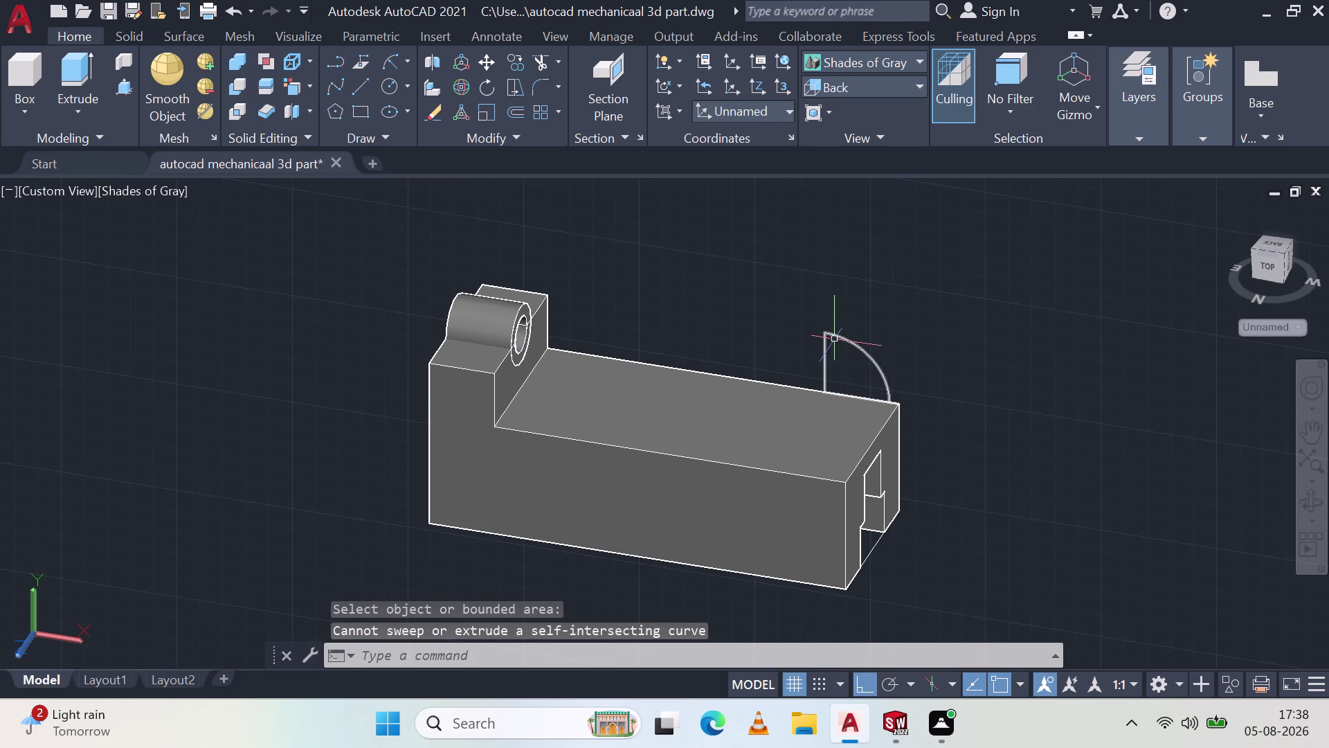
scroll(up, 3)
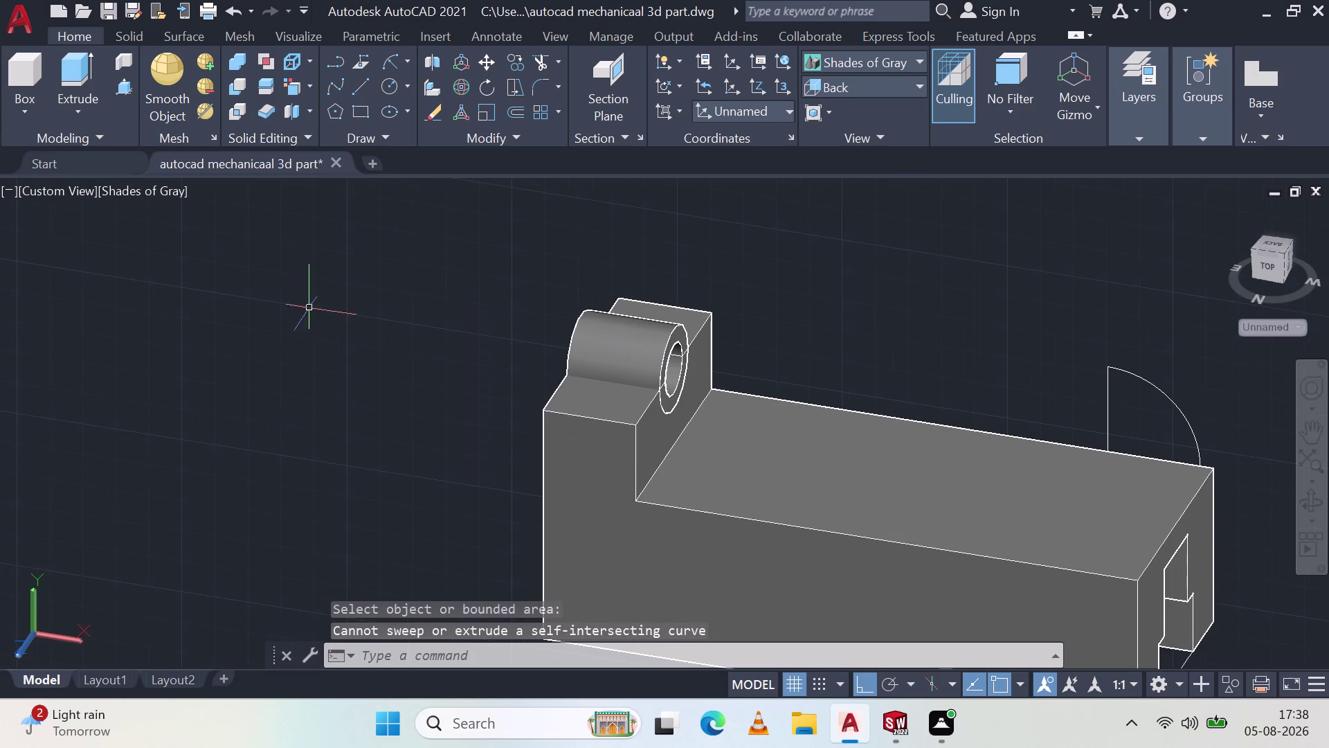
scroll(up, 3)
middle_drag(1013, 279, 582, 329)
middle_click(582, 329)
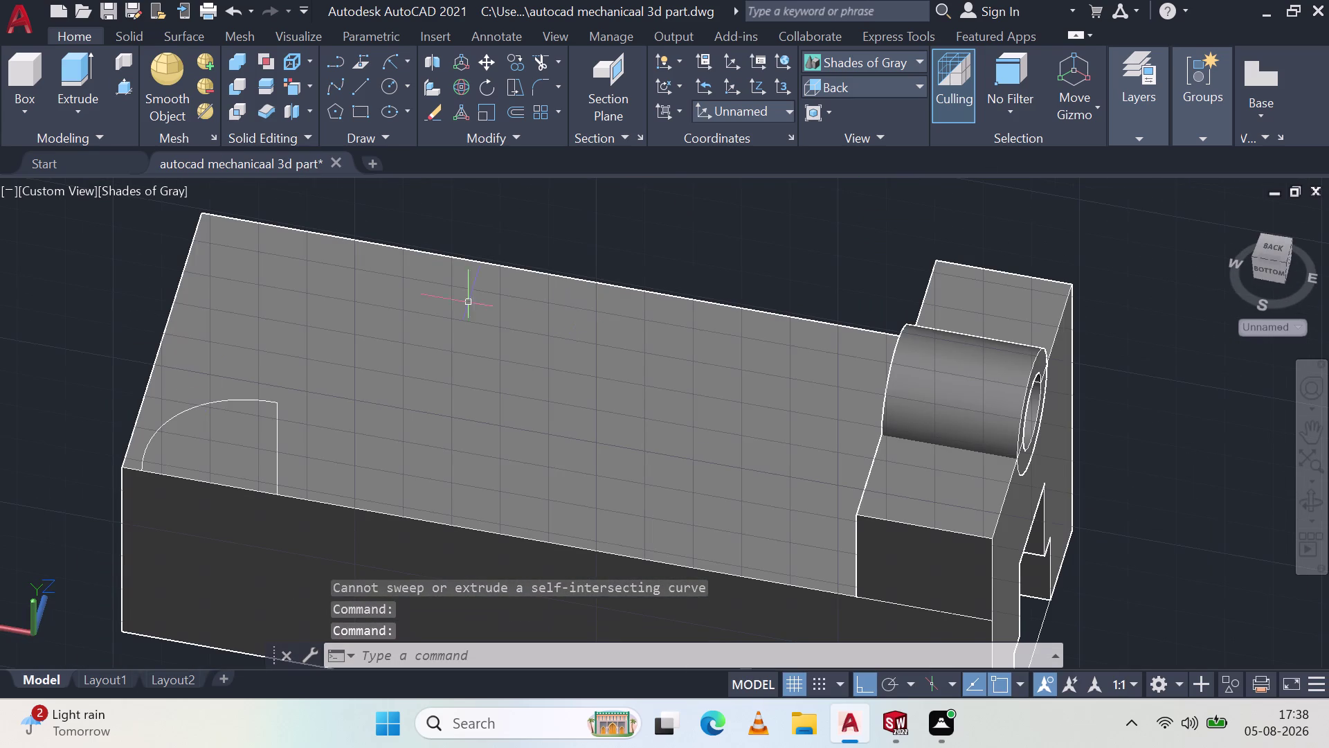
click(127, 87)
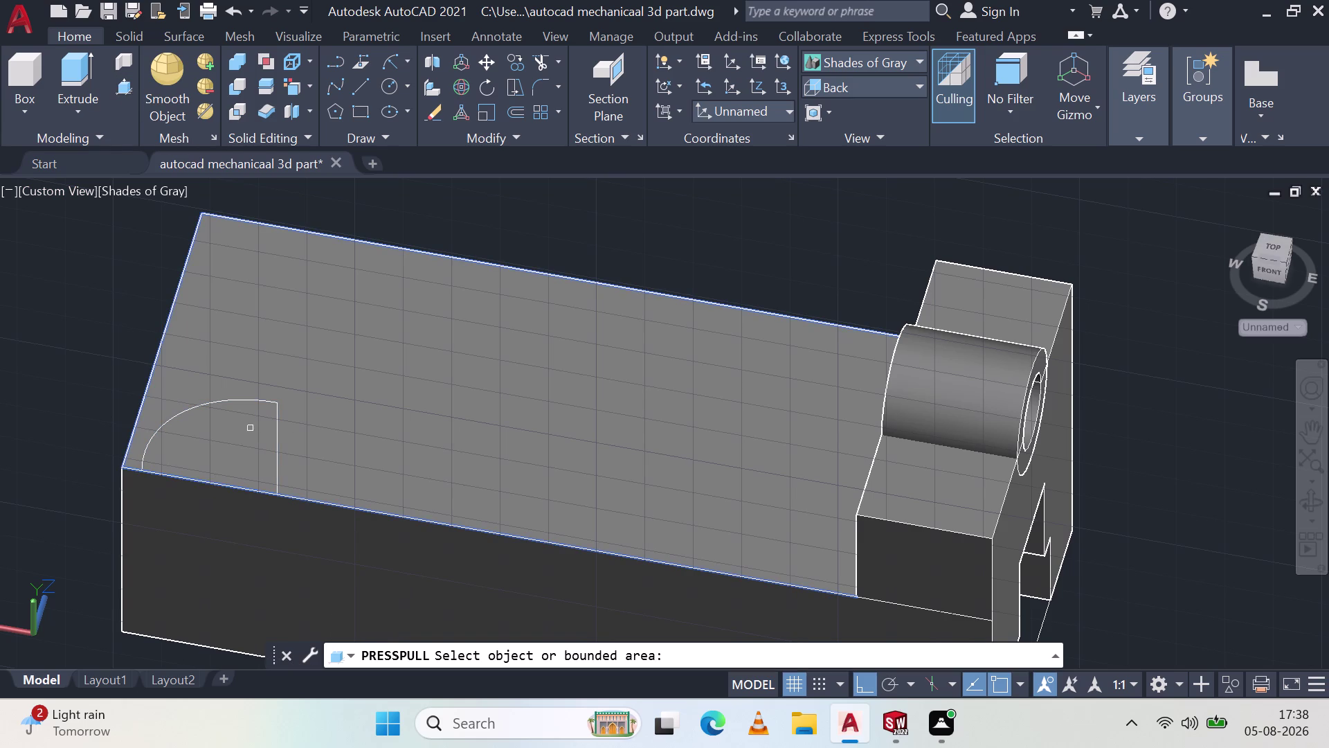
click(270, 403)
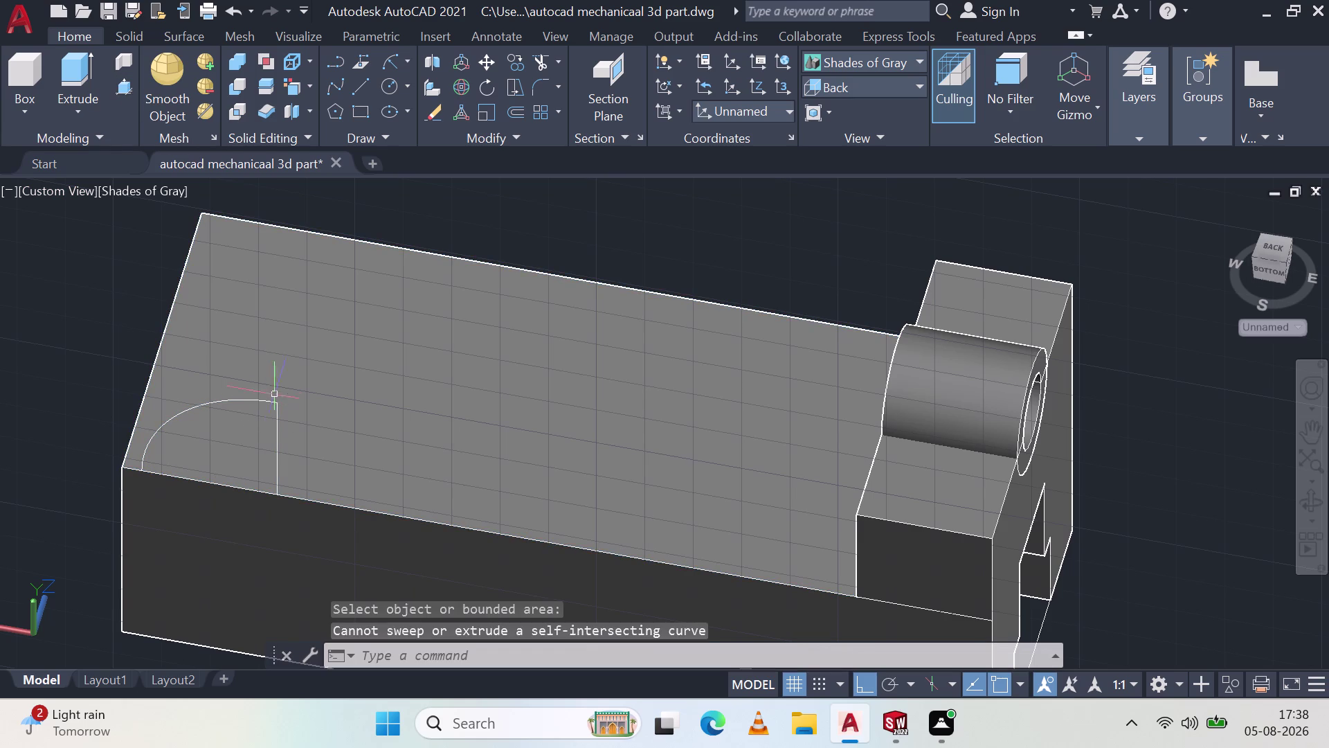
key(Escape)
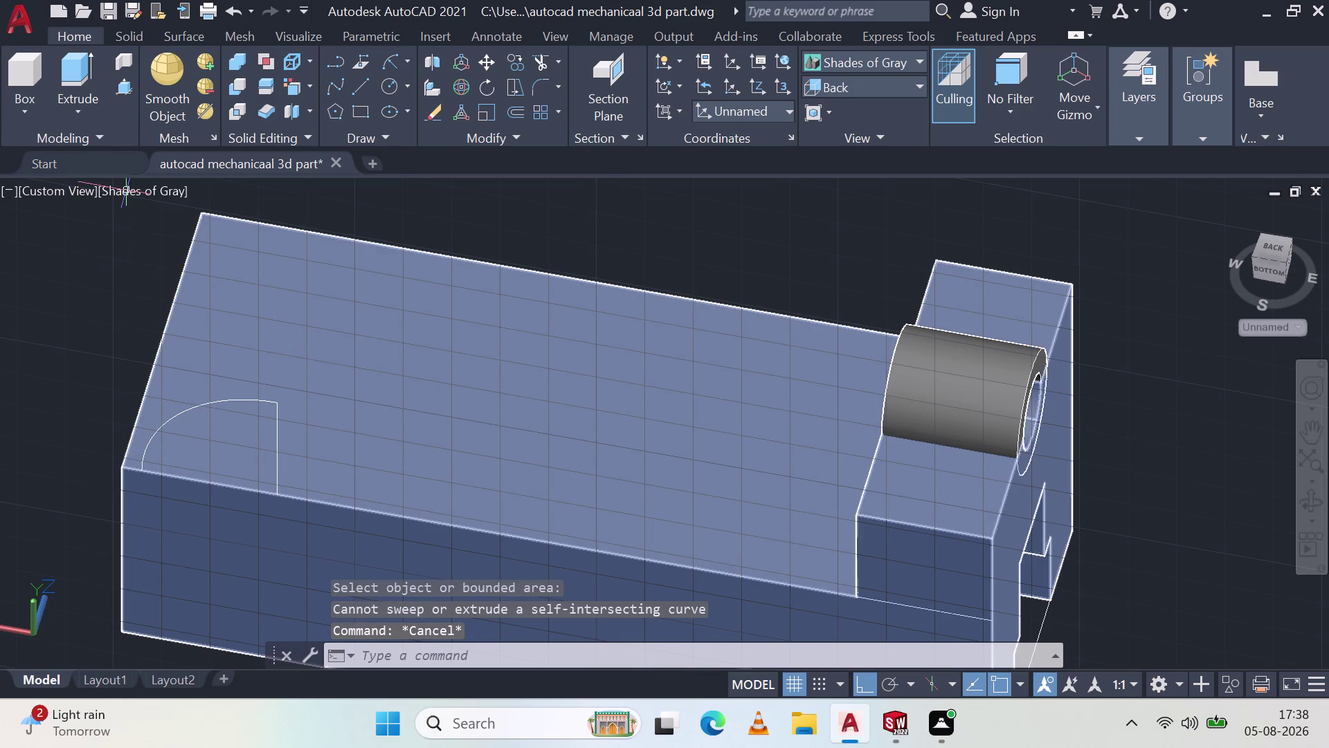
click(119, 86)
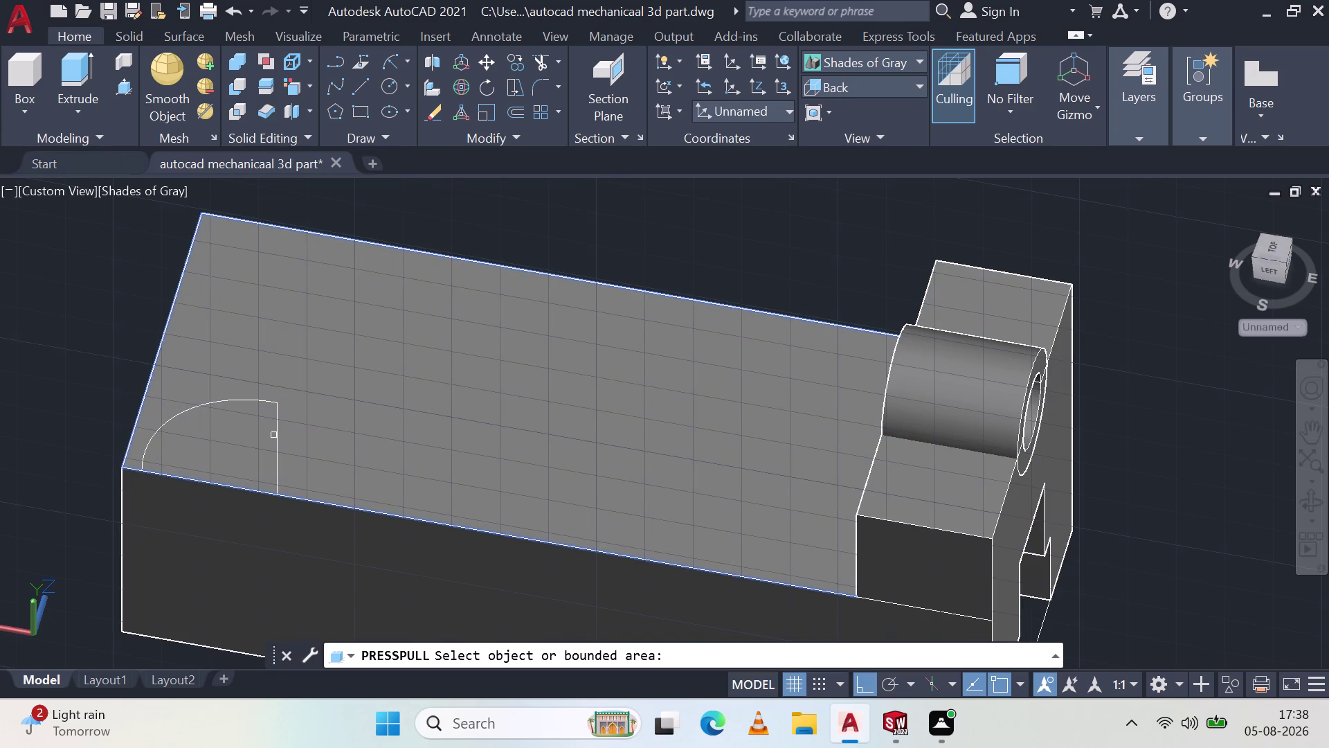
click(280, 435)
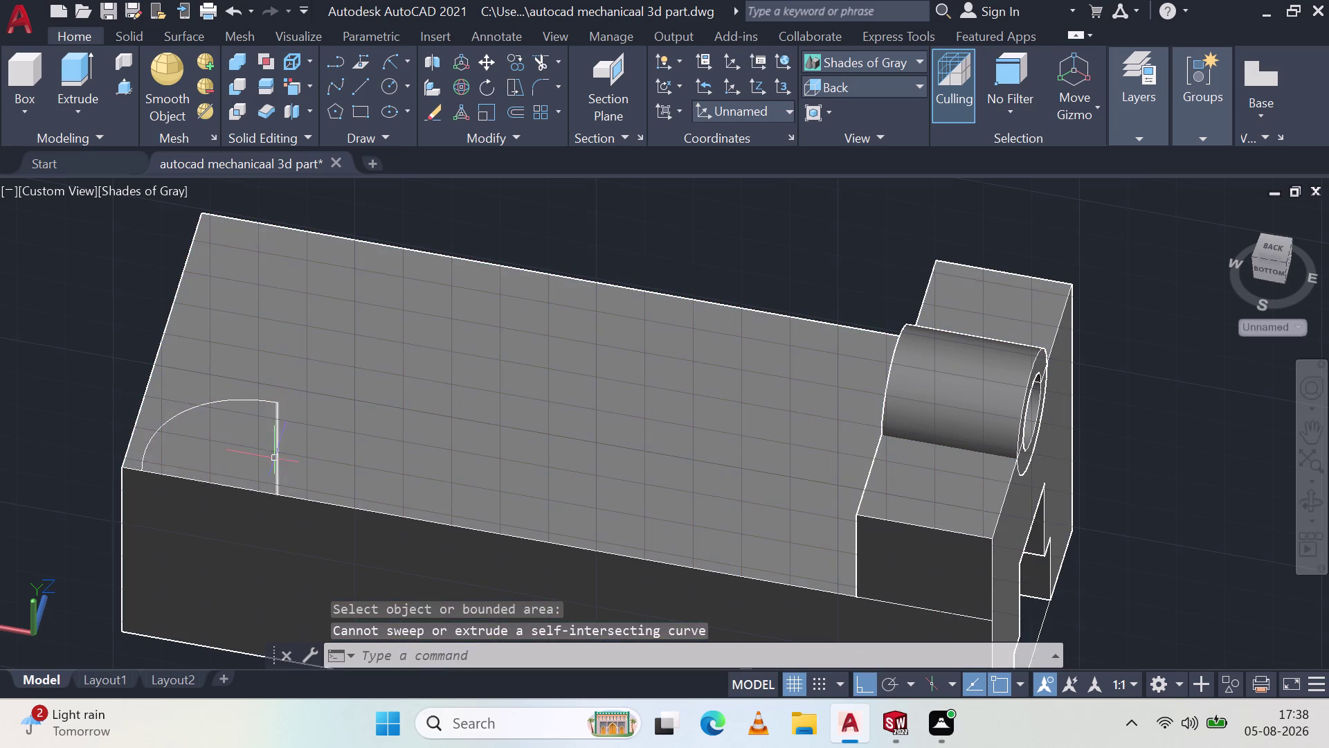
key(ctrl+z)
key(ctrl+z)
key(ctrl+z)
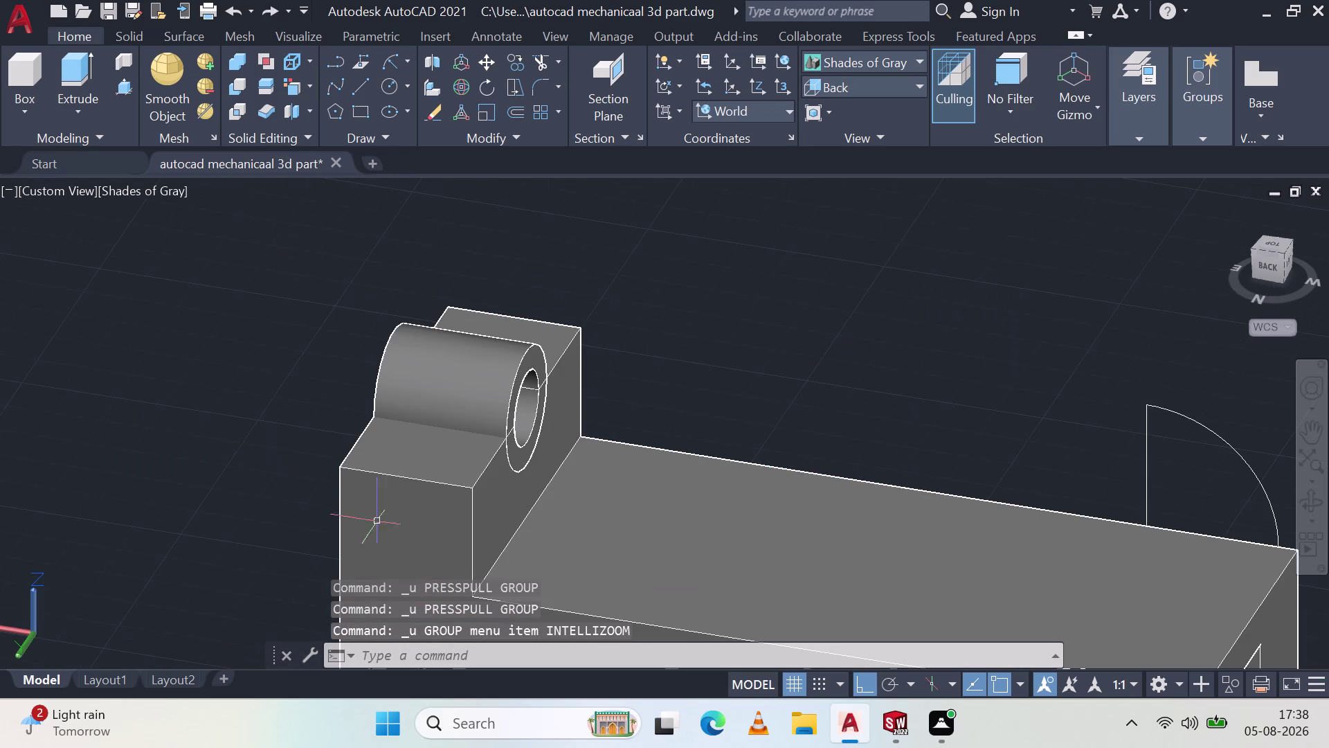
key(ctrl+z)
key(ctrl+z)
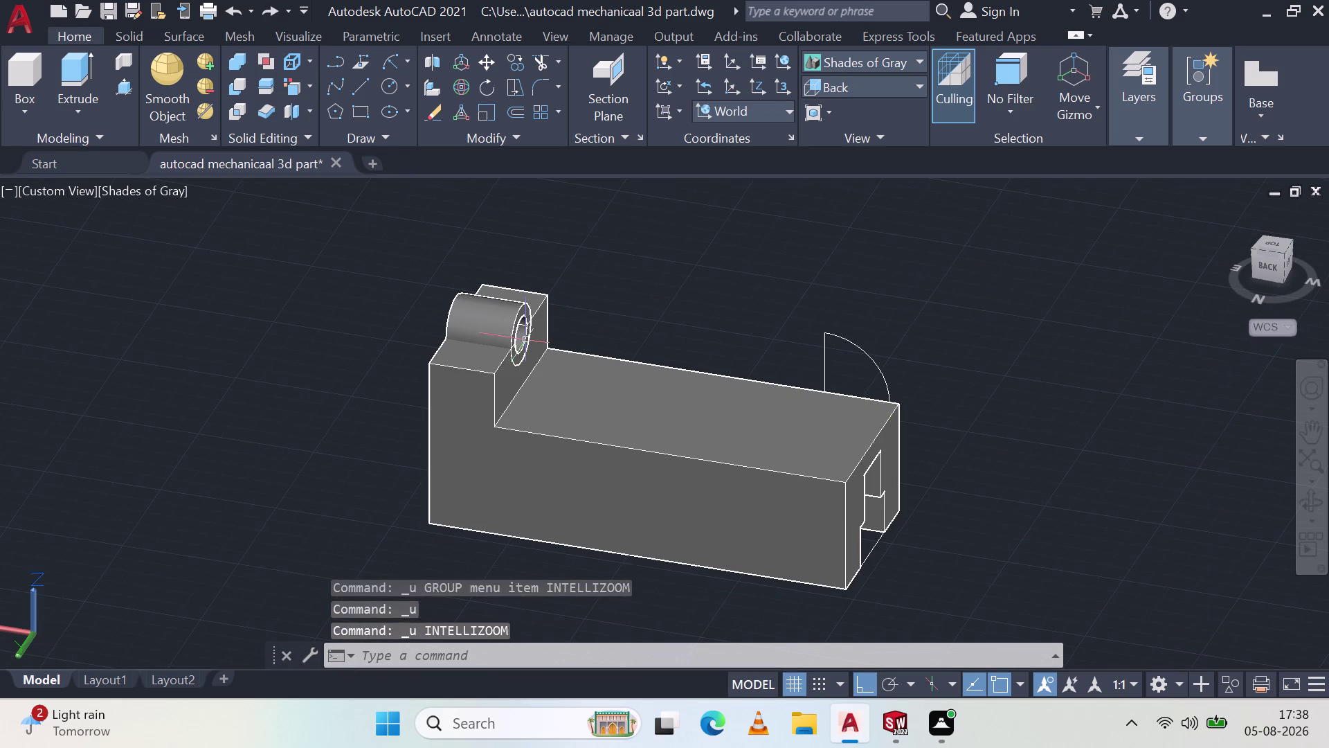
click(117, 93)
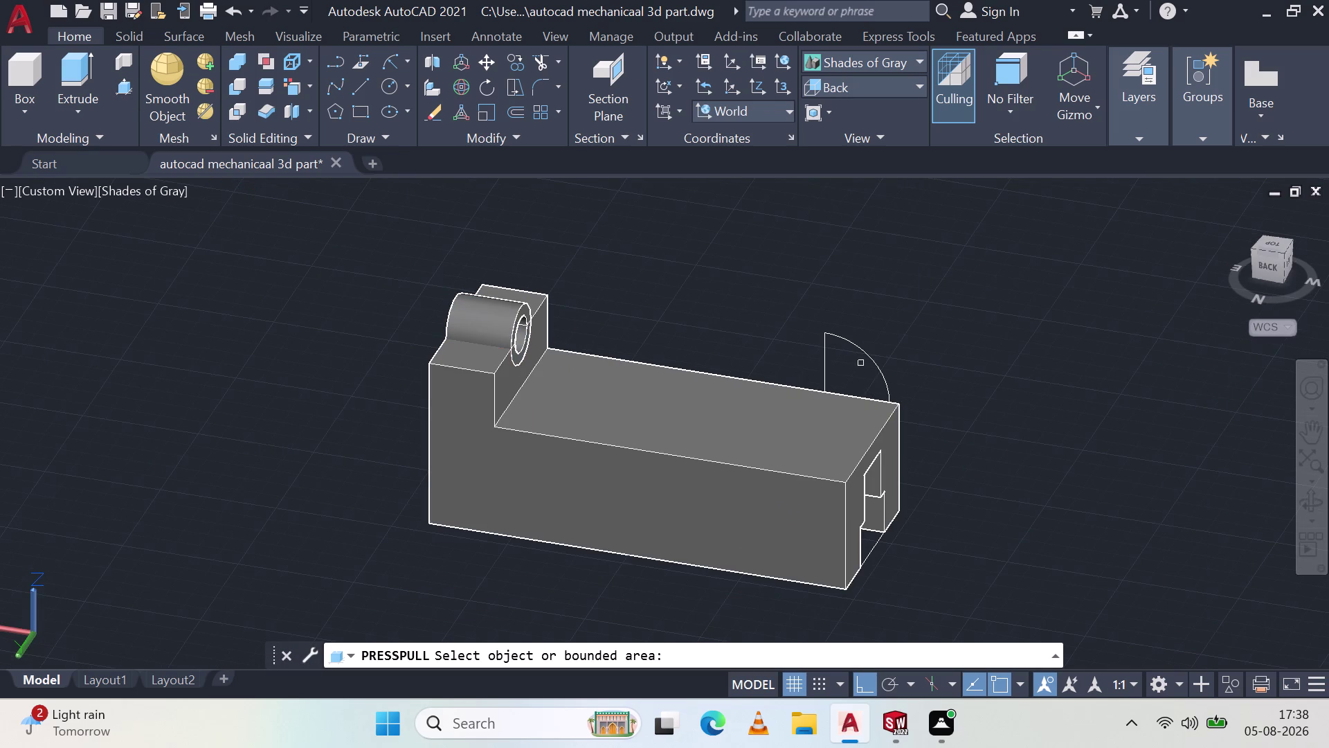
click(871, 361)
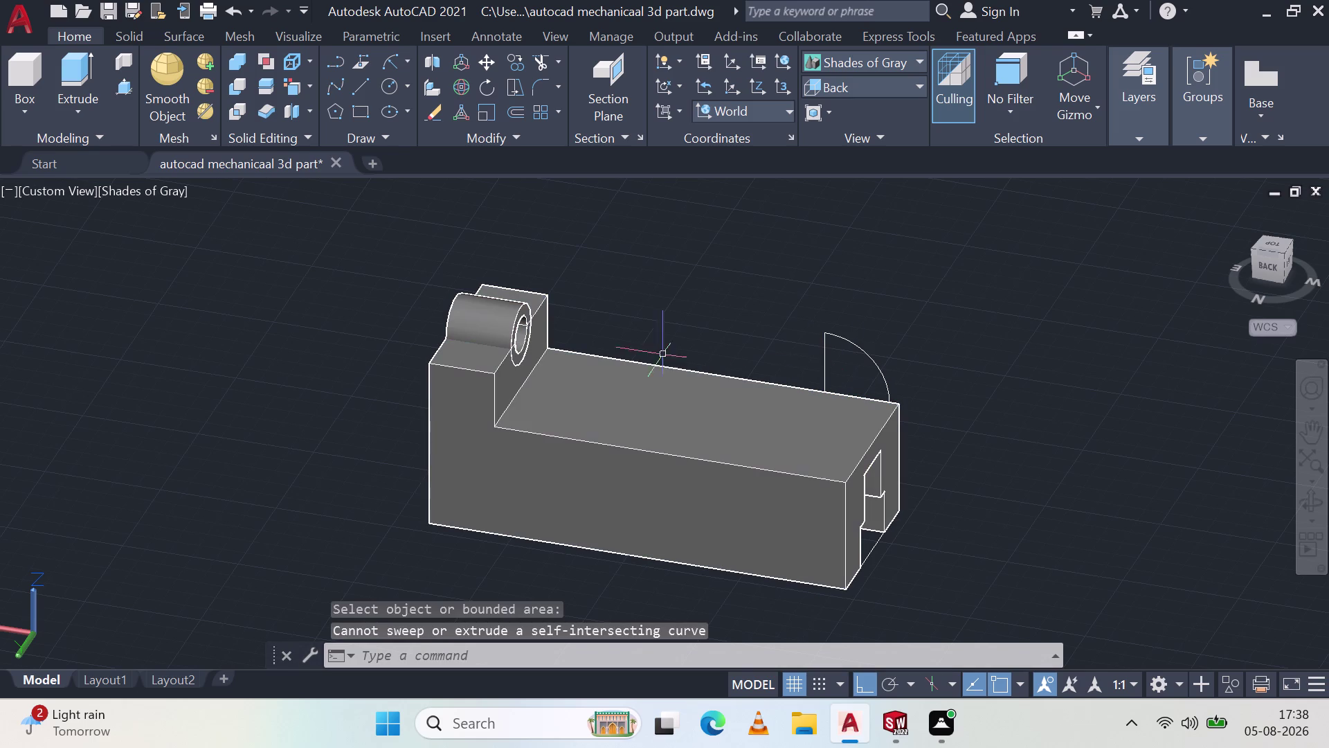
click(120, 83)
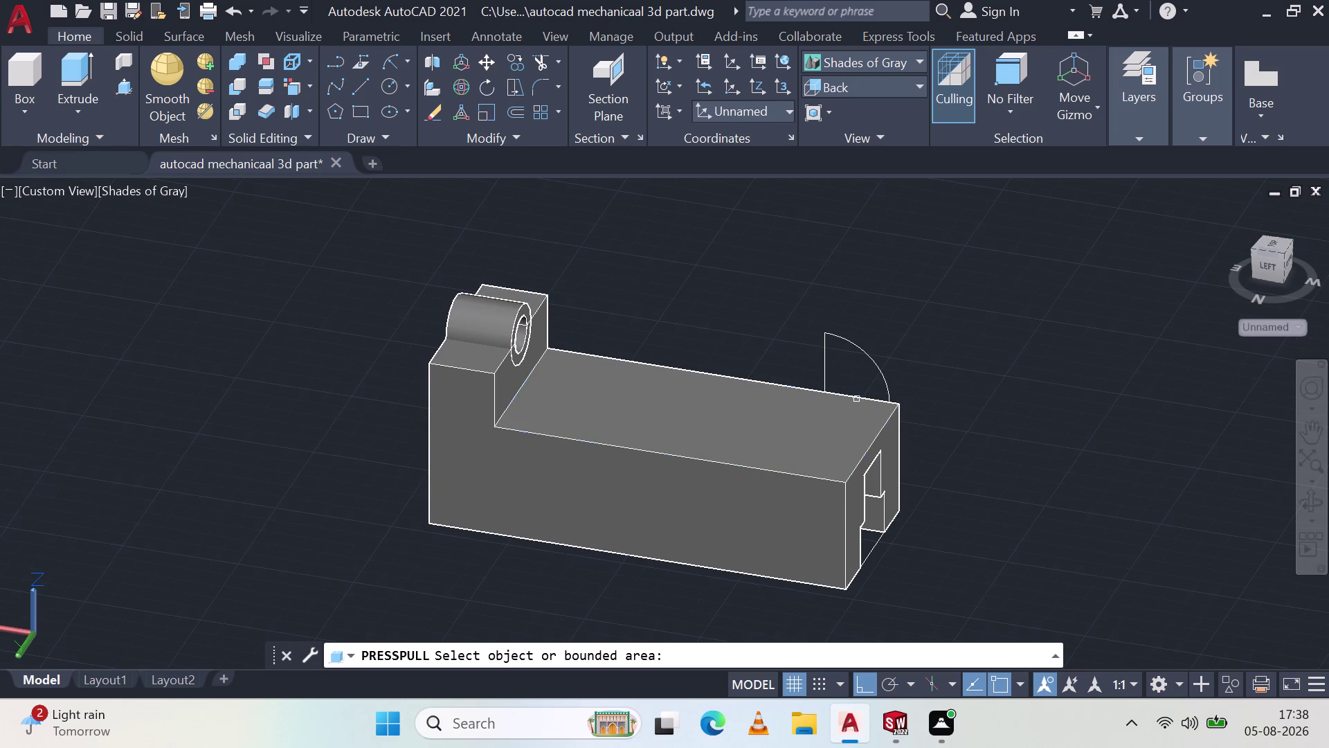
click(826, 360)
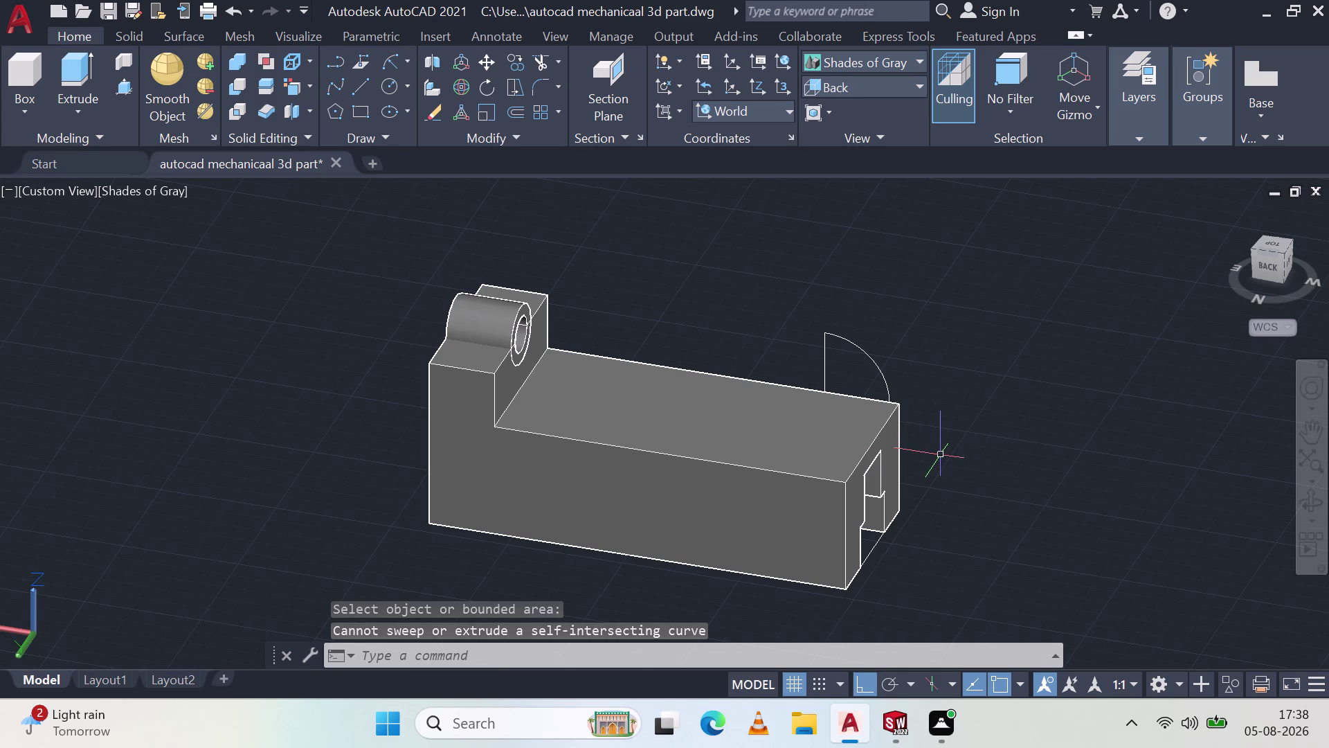
key(z)
key(ctrl+z)
key(ctrl+z)
key(ctrl+z)
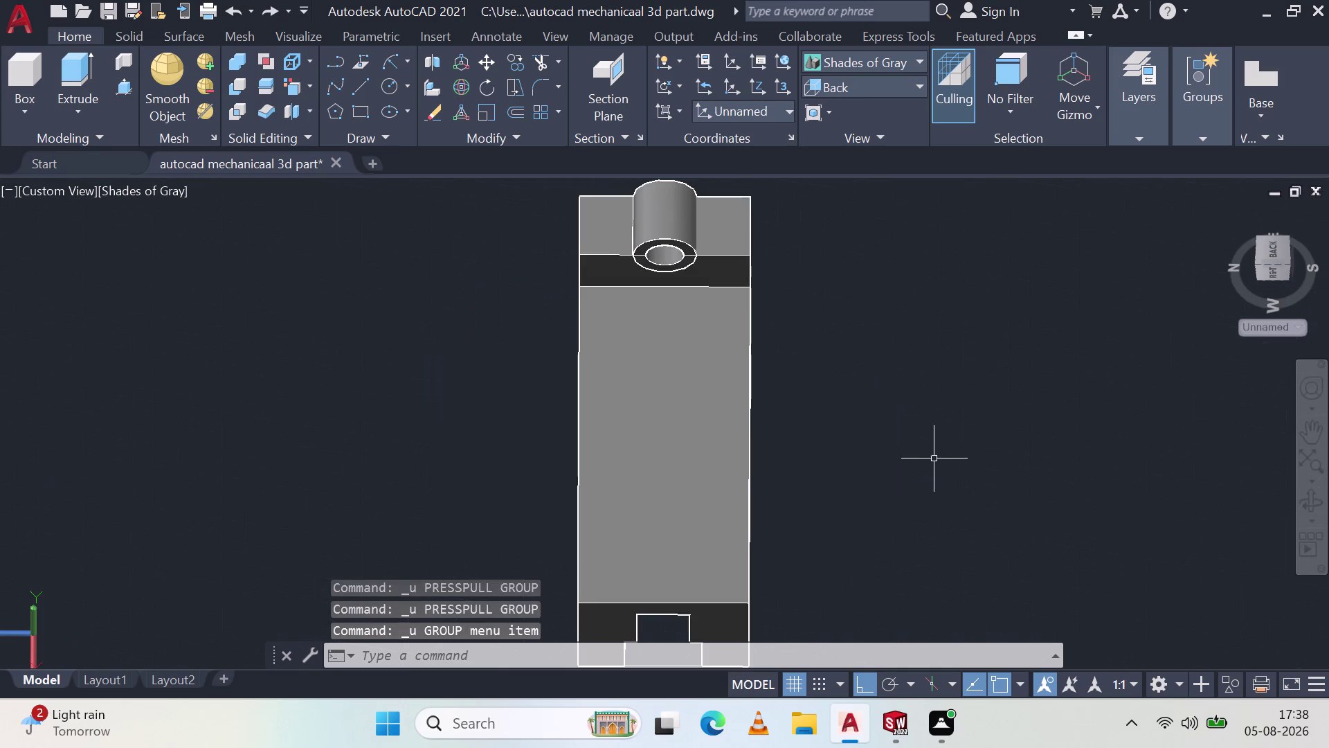
key(ctrl+z)
key(ctrl+z)
key(ctrl+z)
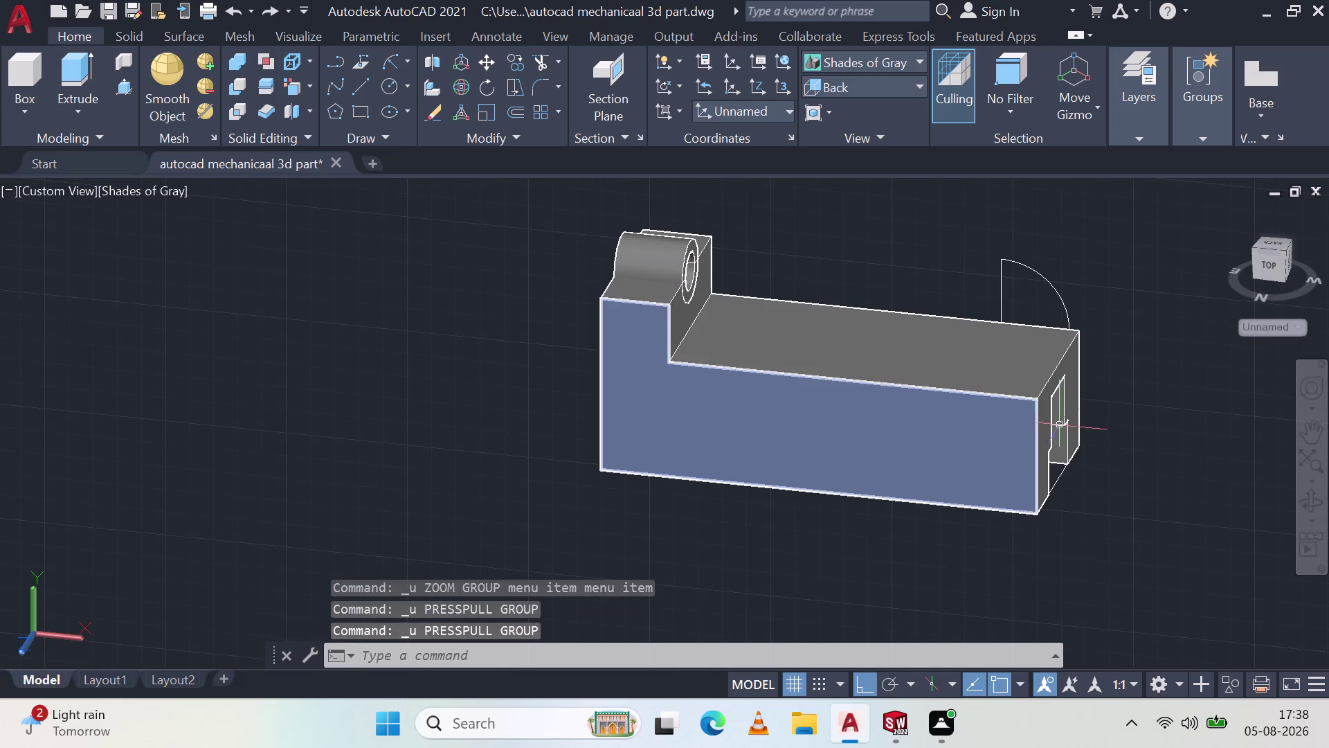
key(ctrl+z)
key(ctrl+z)
key(ctrl+z)
key(ctrl+z)
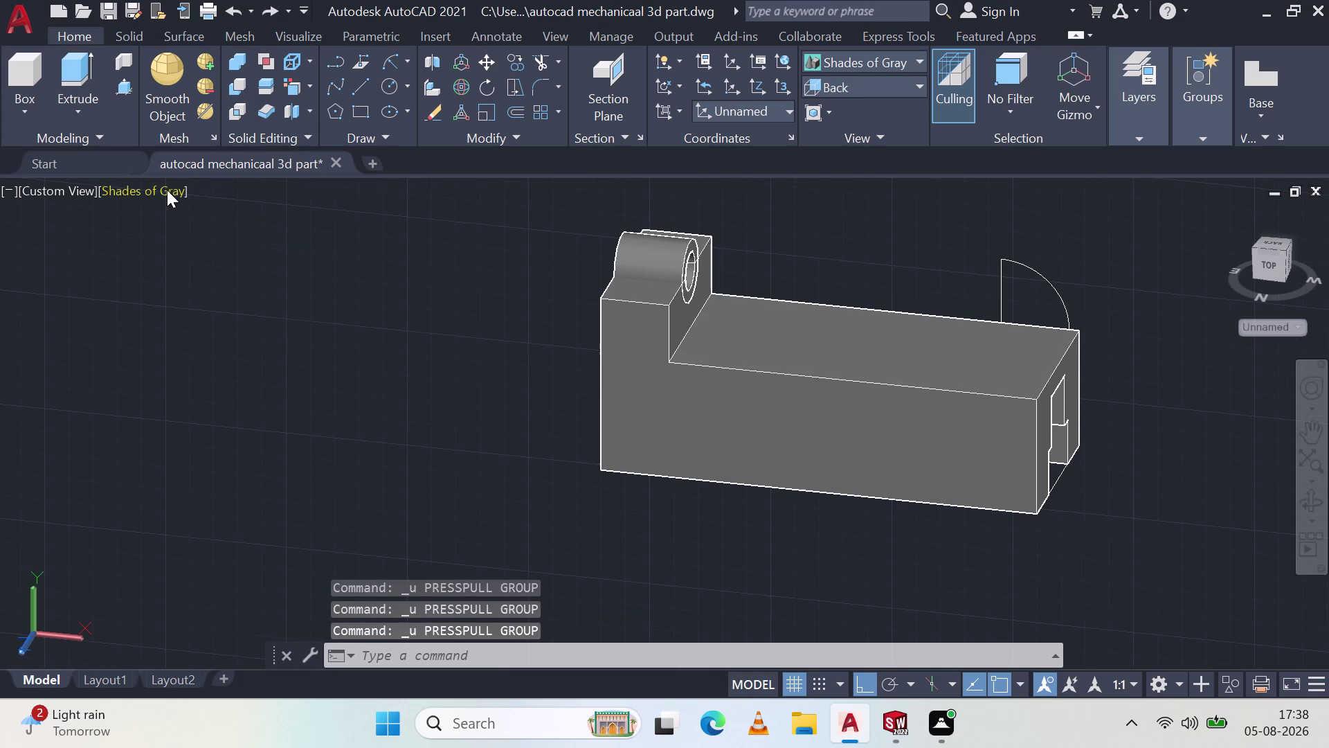
Switch to 2D Wireframe and twice try press-pulling the quarter-circle area.
click(166, 193)
click(237, 245)
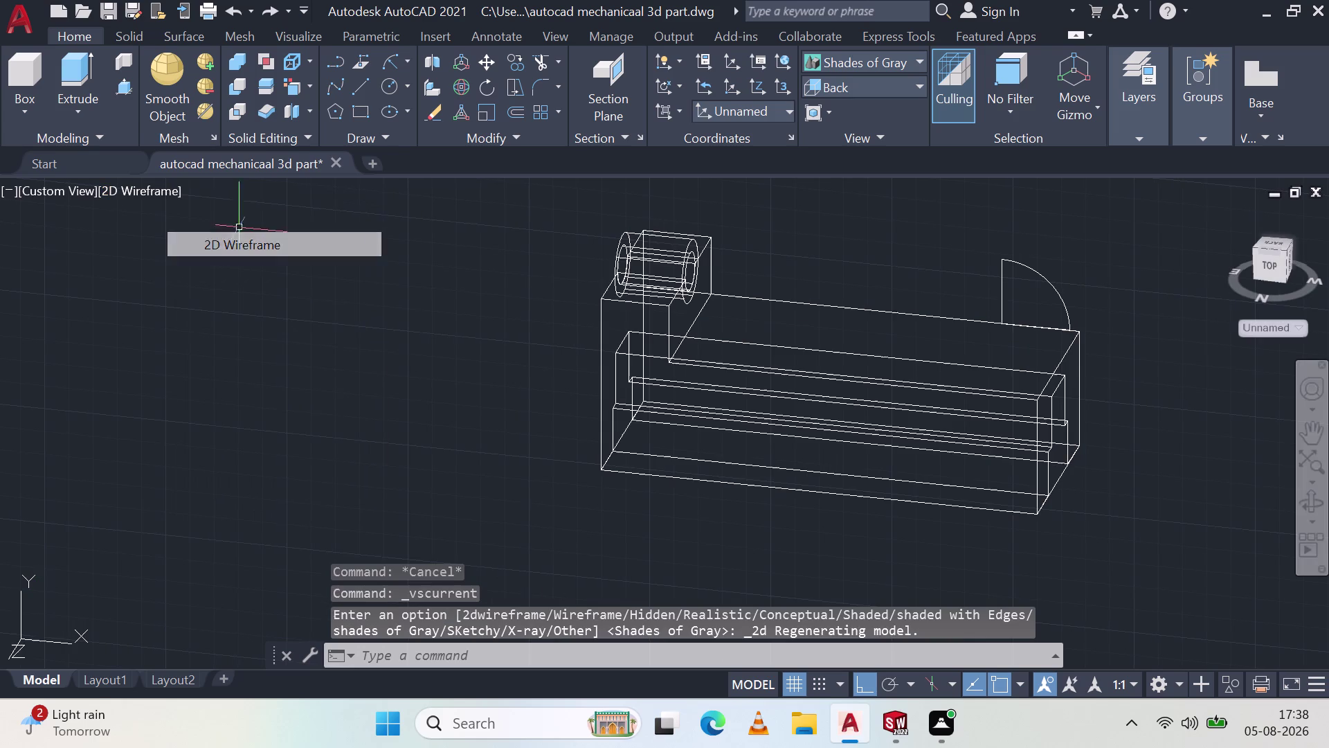
click(123, 81)
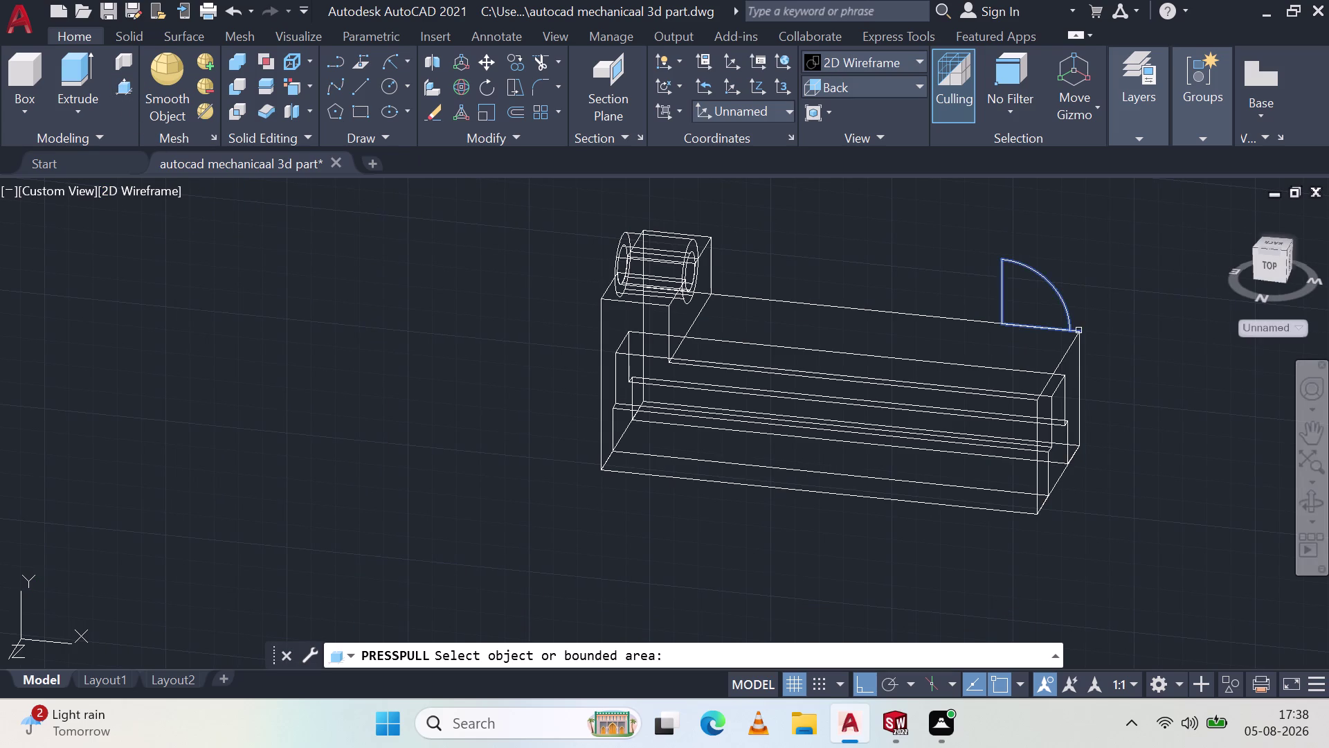
click(1067, 323)
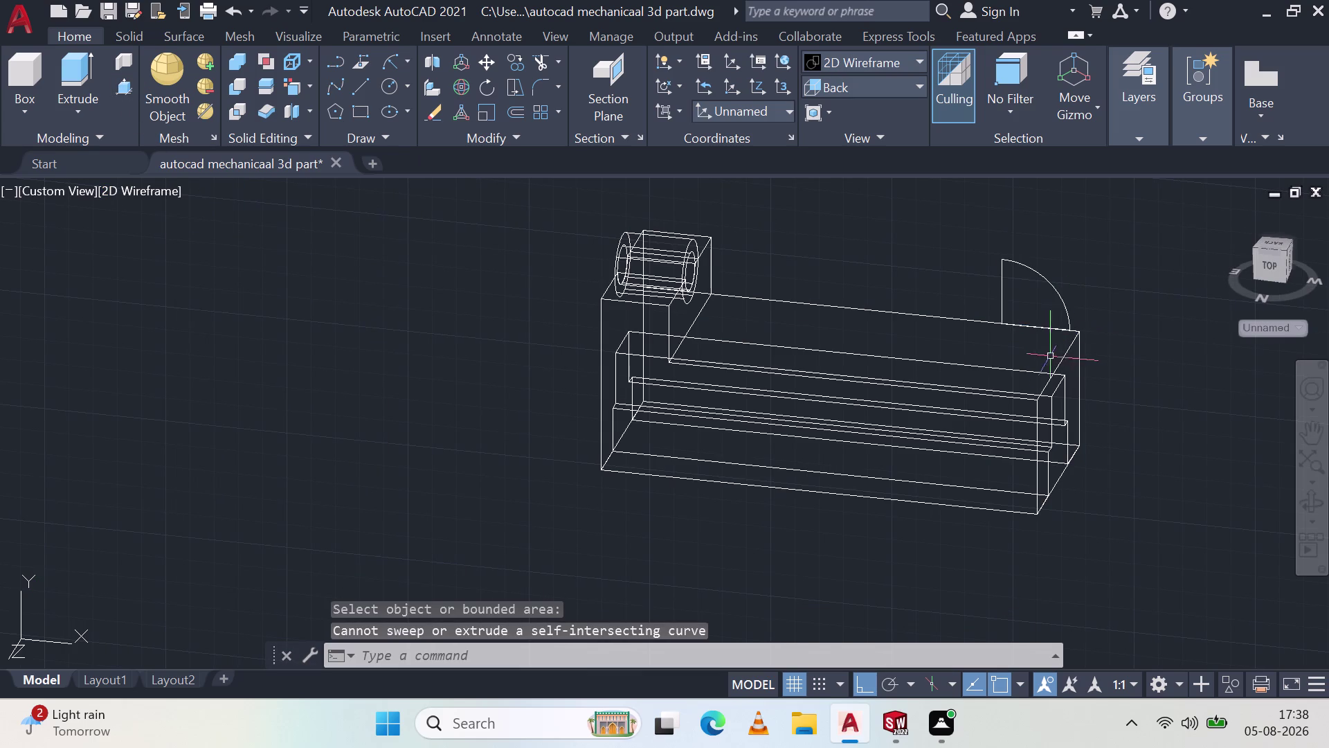
click(128, 85)
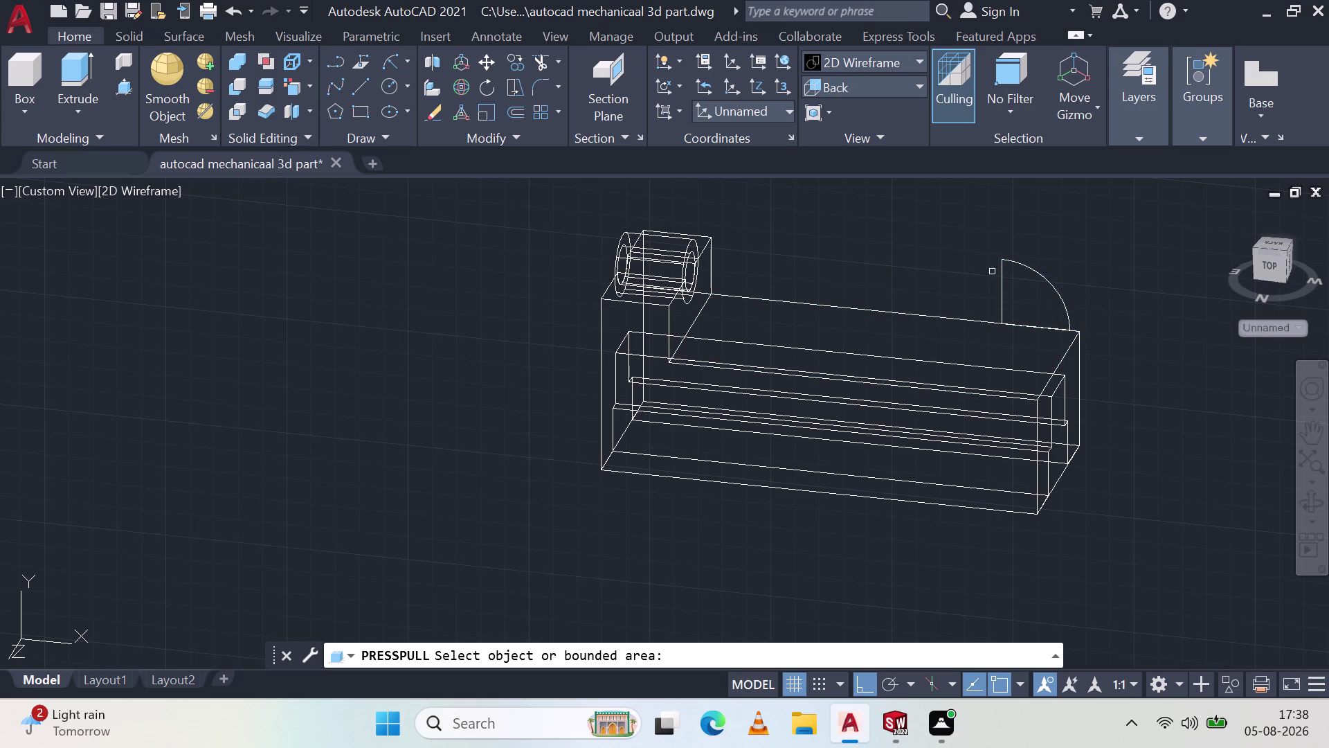
click(1061, 306)
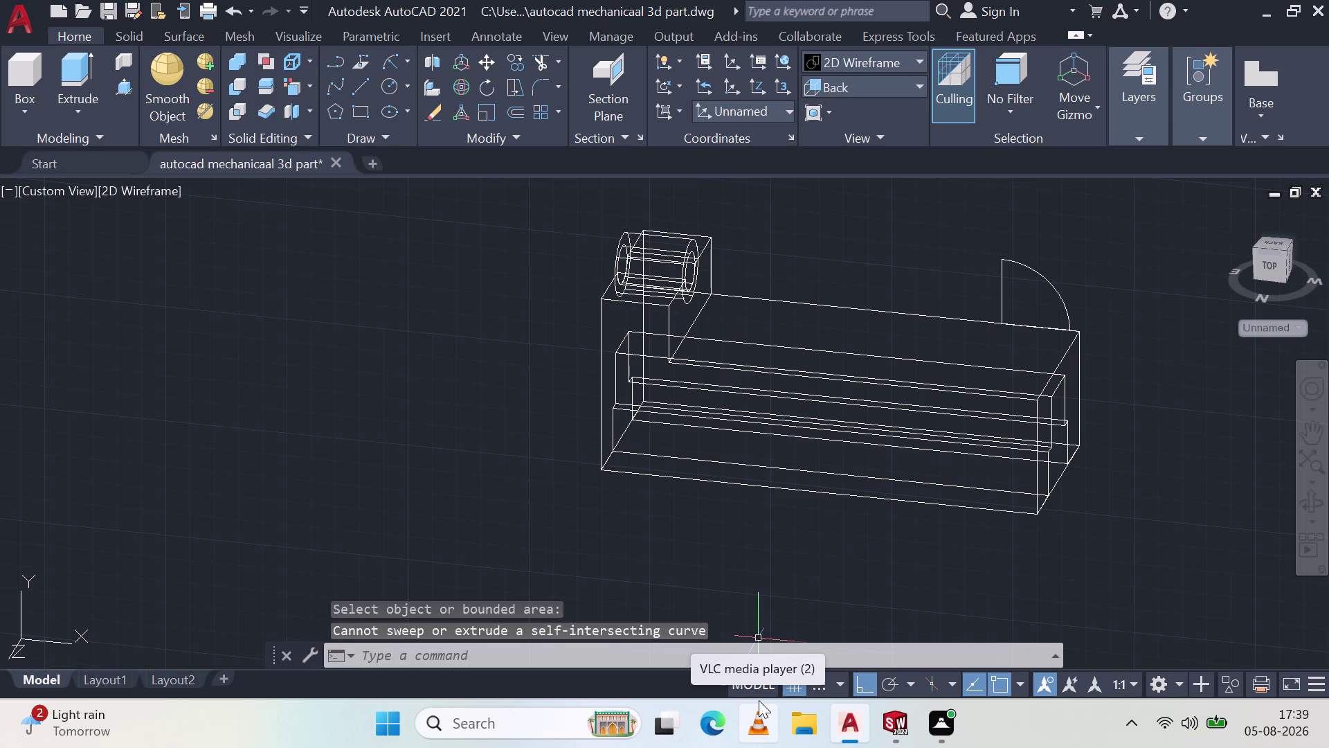
Undo repeatedly until the erased straight edge returns around the radius-28 arc.
key(ctrl+z)
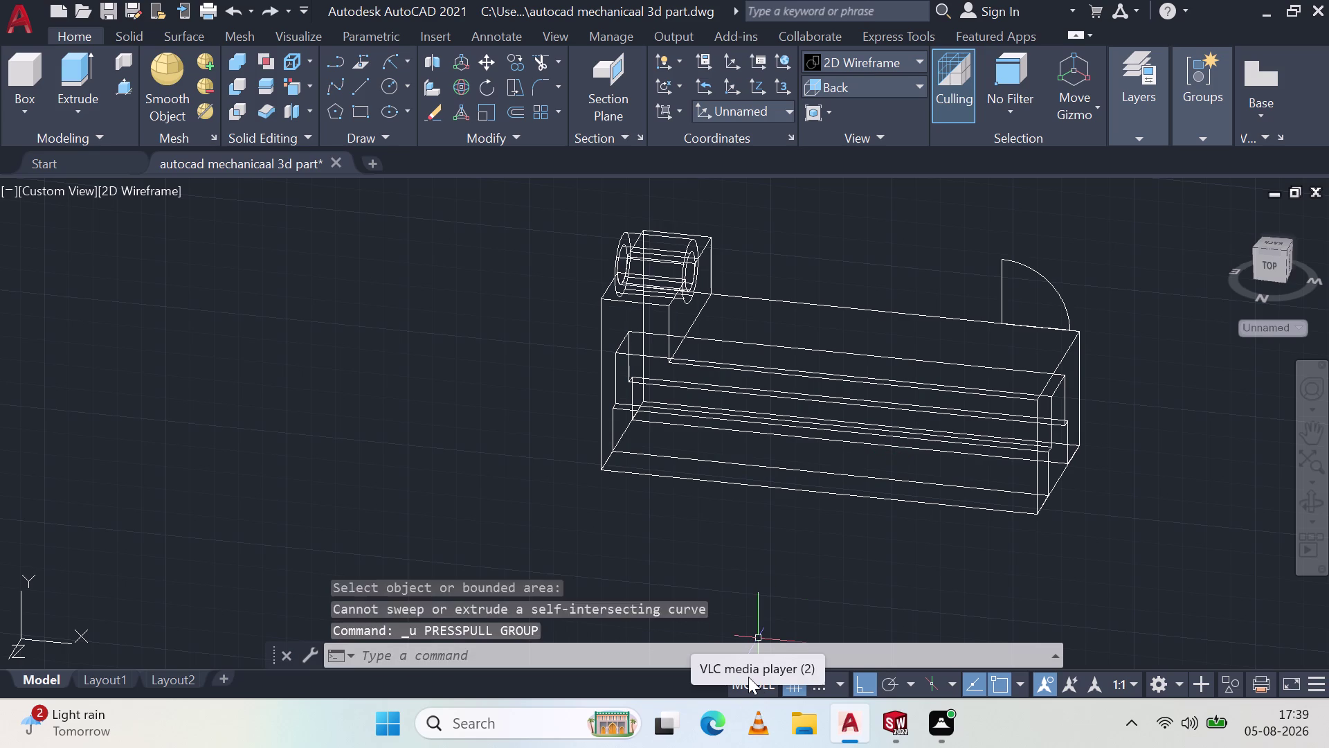
key(ctrl+z)
key(ctrl+z)
key(ctrl+z)
key(ctrl+z)
key(ctrl+z)
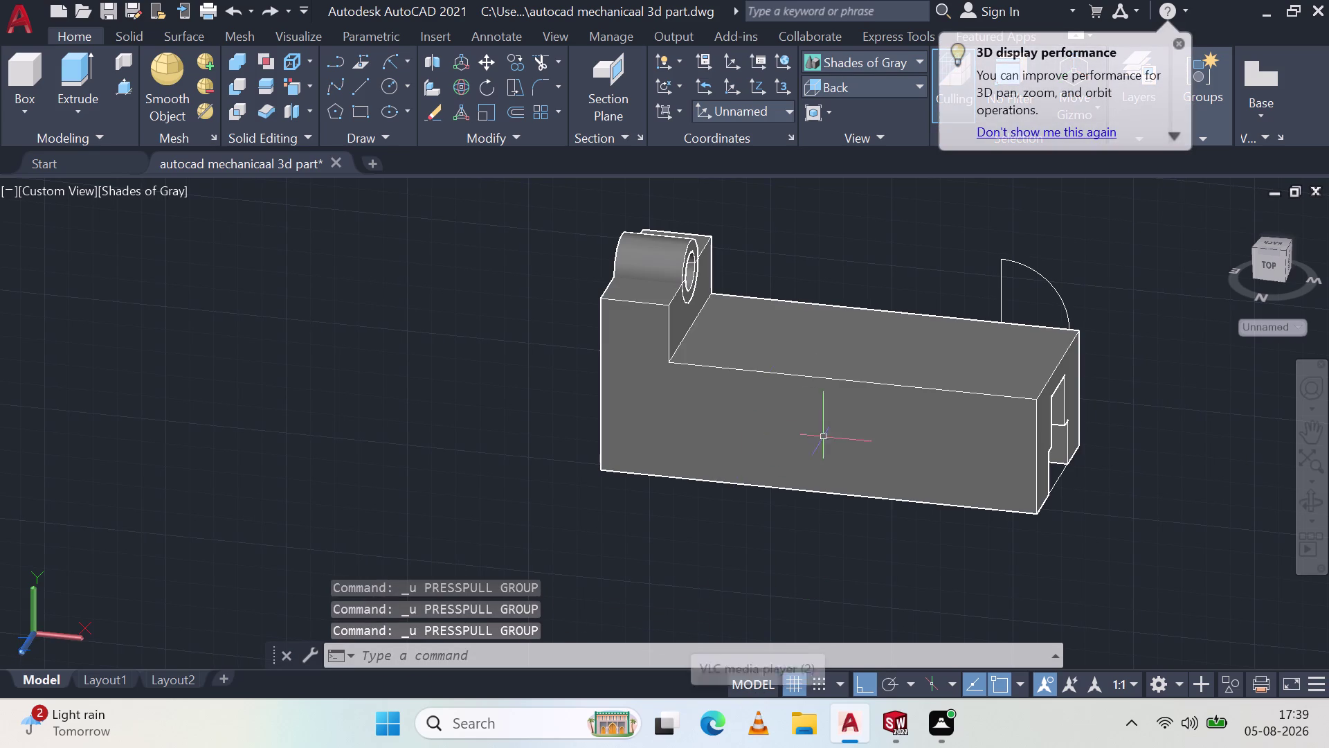
key(ctrl+z)
key(ctrl+z)
key(ctrl+z)
key(ctrl+z)
key(ctrl+z)
key(ctrl+z)
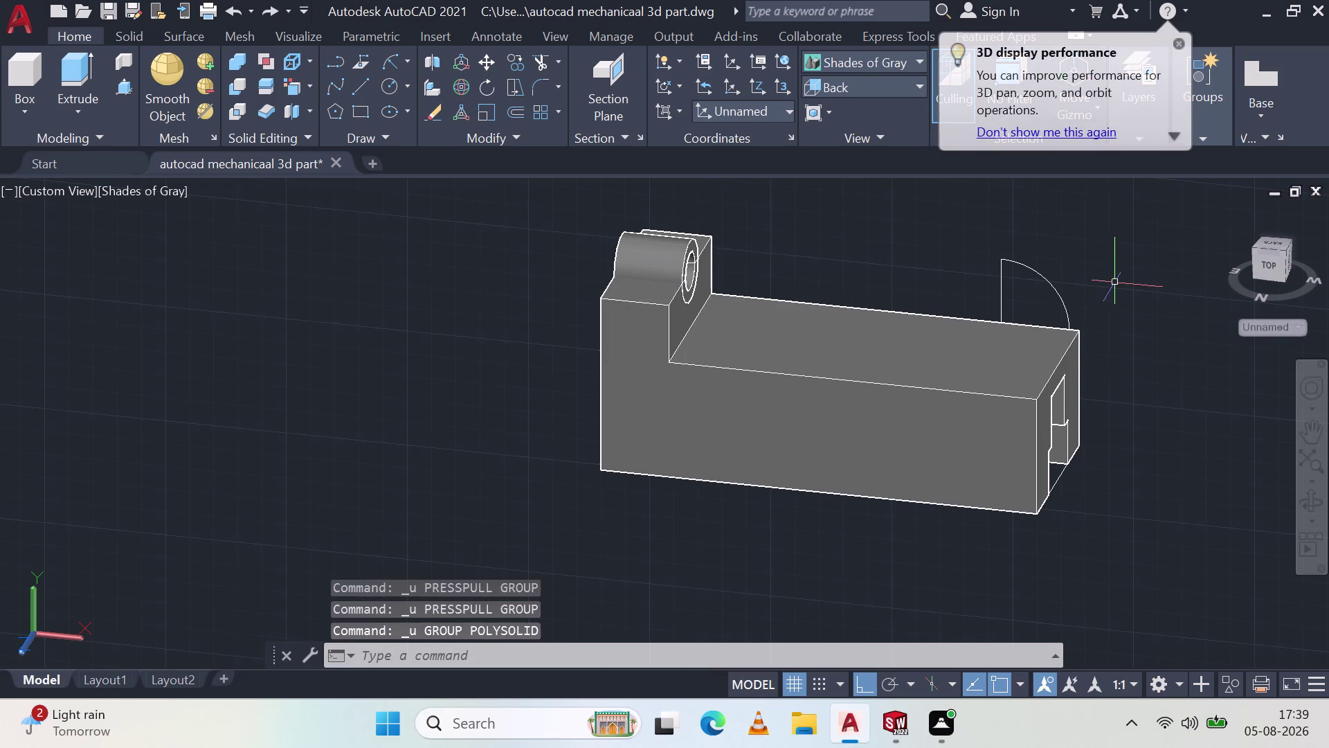
key(ctrl+z)
key(ctrl+z)
key(ctrl+z)
Finish undoing, then delete the frame lines boxing in the arc.
key(ctrl+z)
key(ctrl+z)
key(ctrl+z)
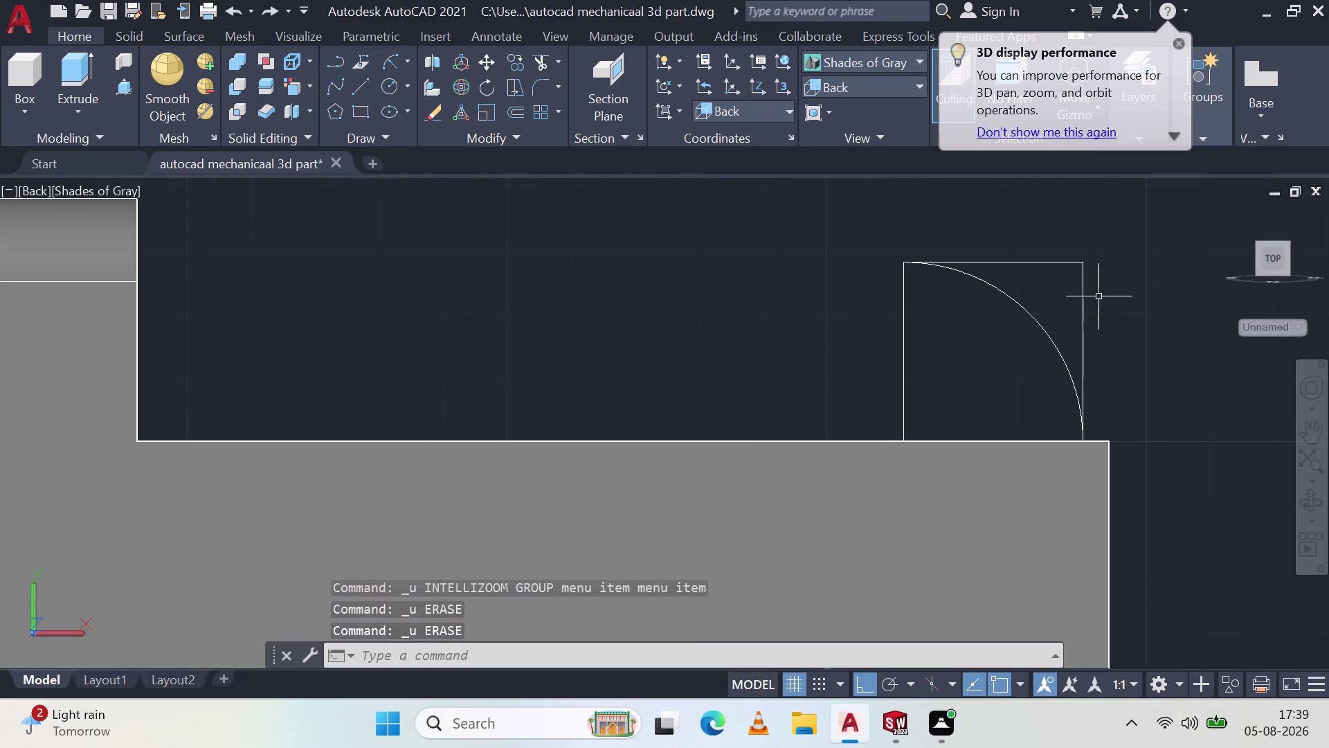
click(1059, 258)
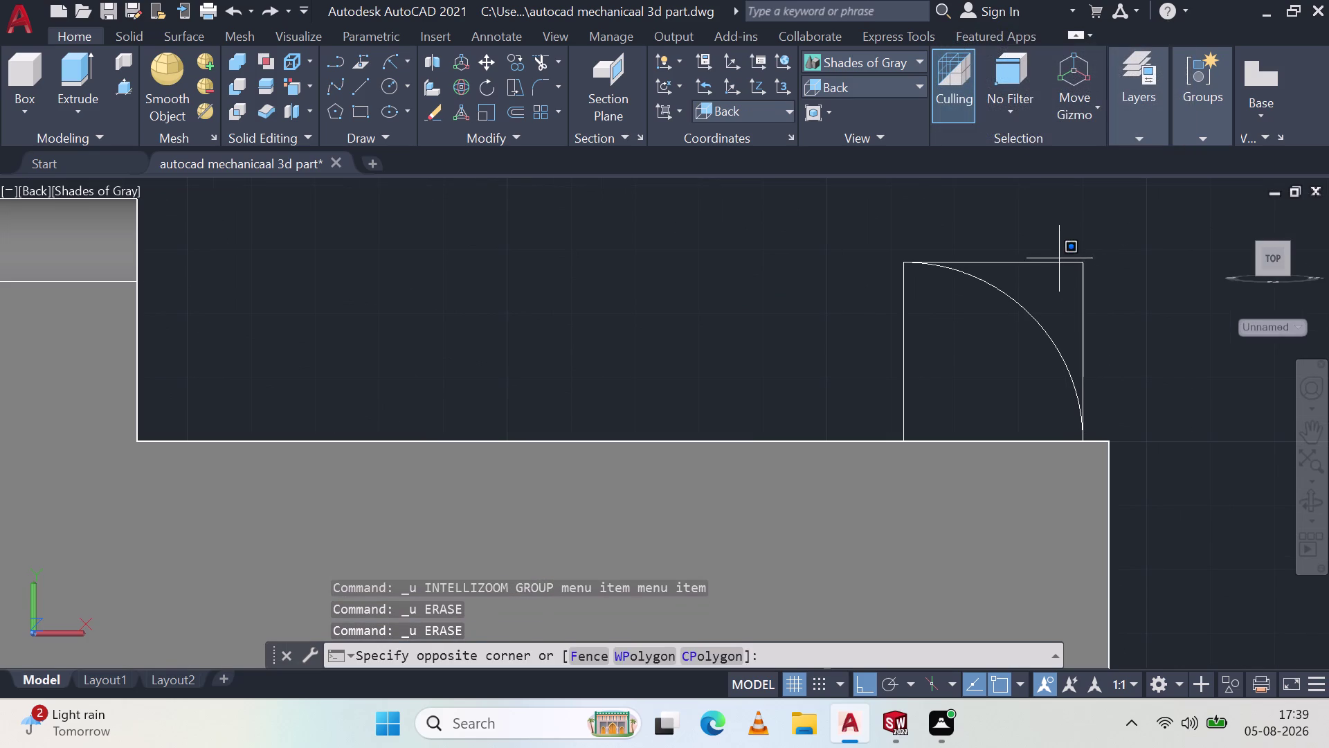
click(1062, 265)
click(1063, 265)
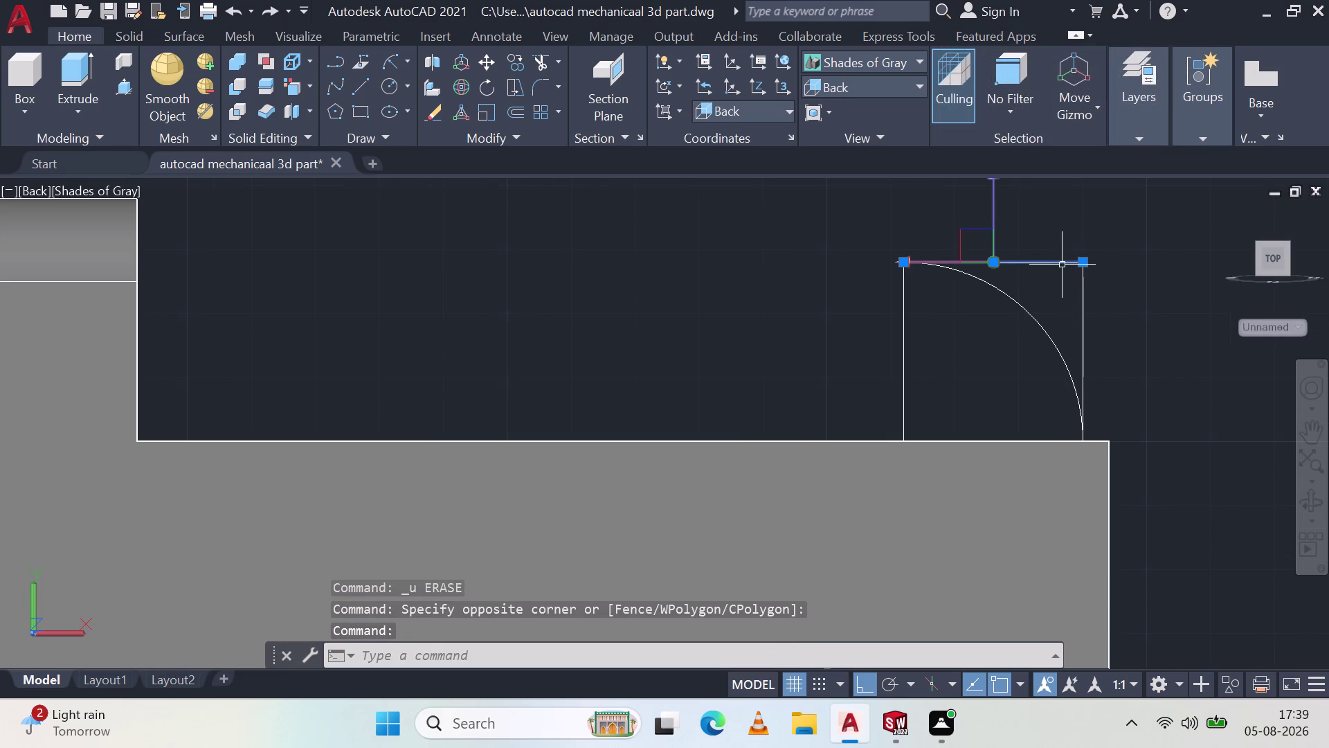
key(Delete)
click(1083, 287)
key(Delete)
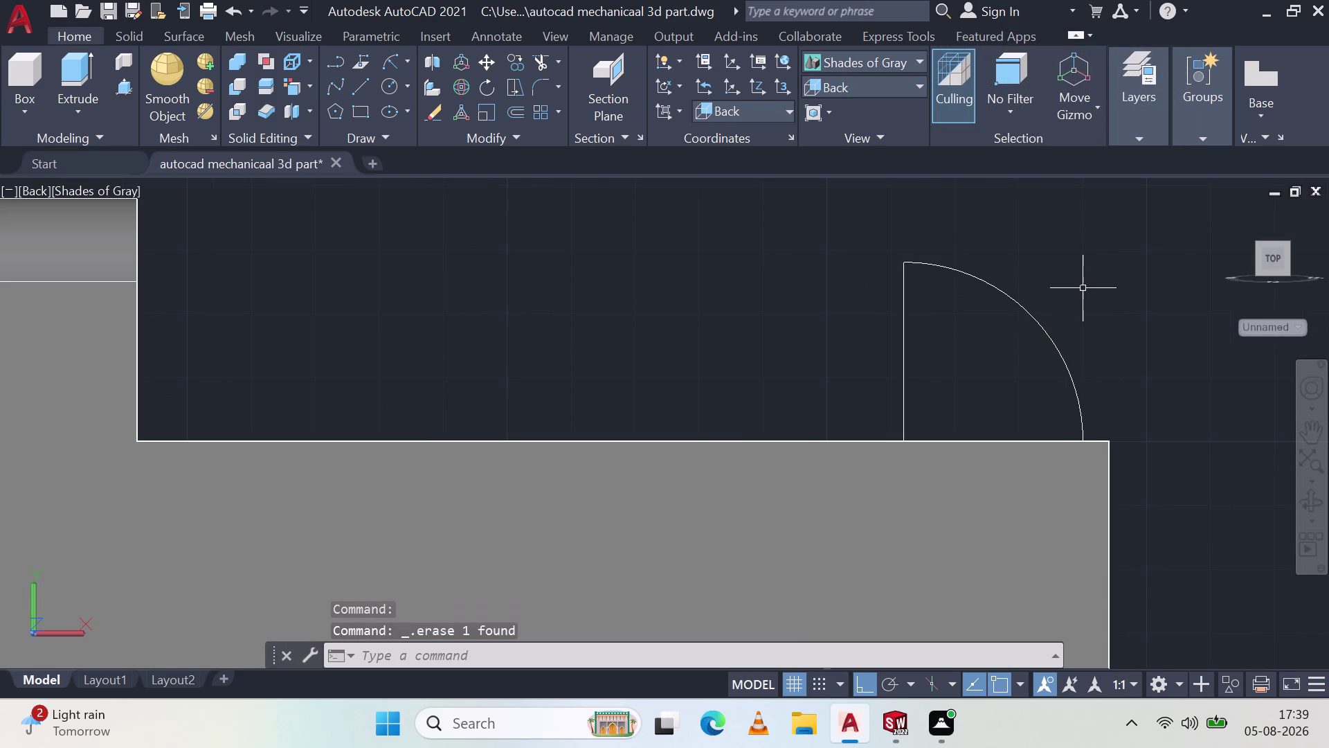
Return to the angled 3D view and try press-pulling the quarter-circle region, then cancel.
middle_drag(826, 288, 786, 313)
middle_click(786, 313)
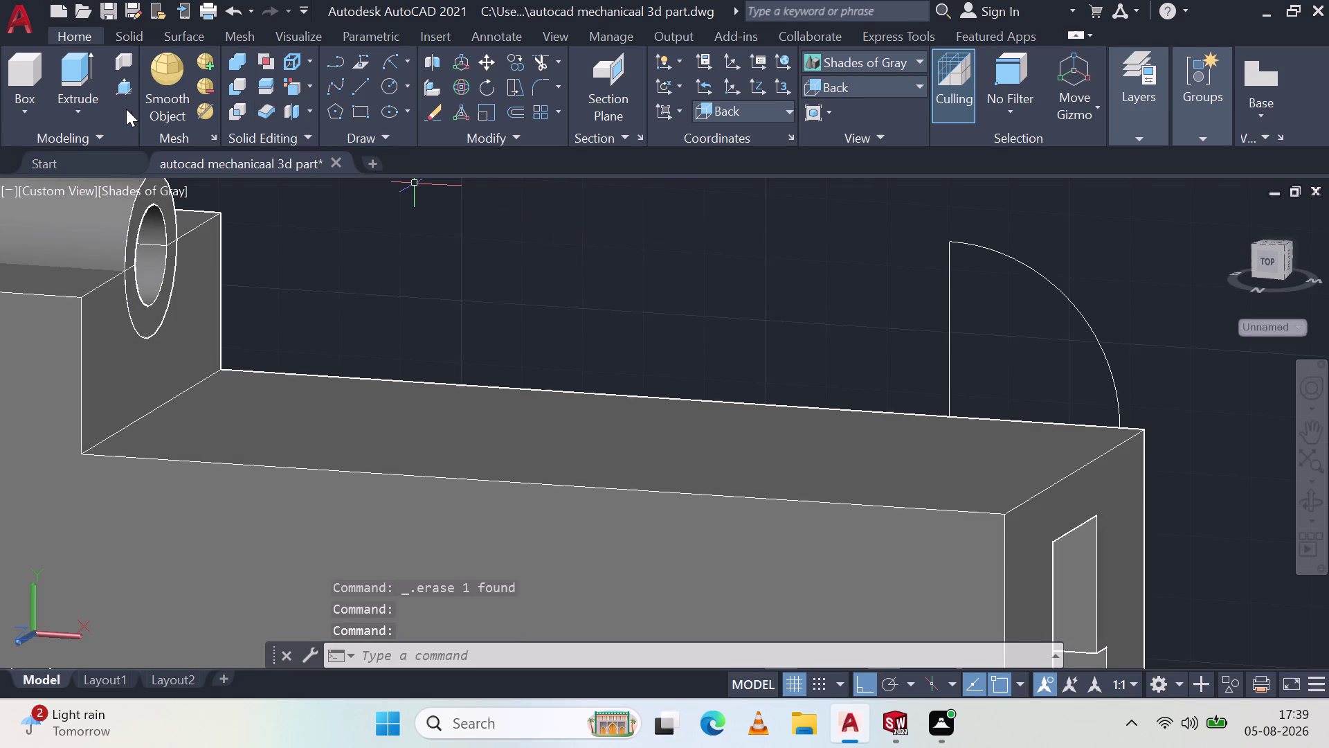
click(128, 88)
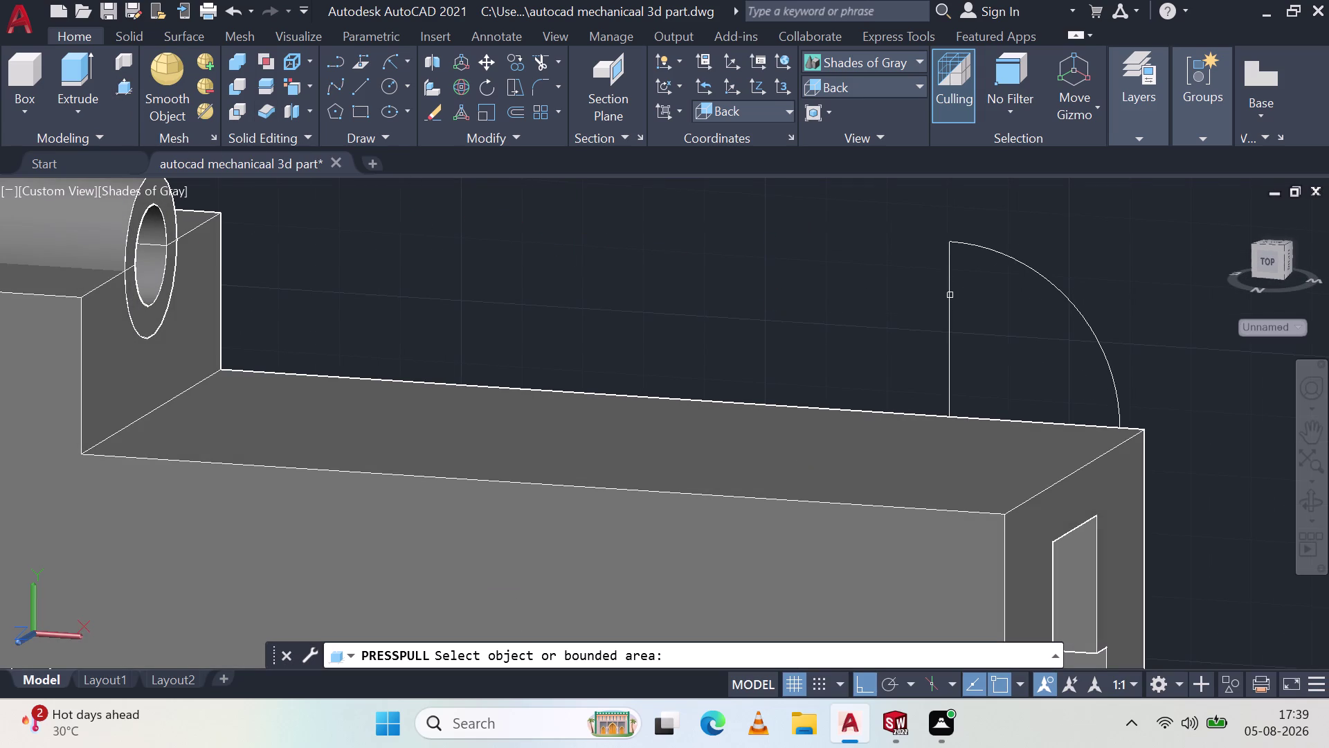
click(975, 246)
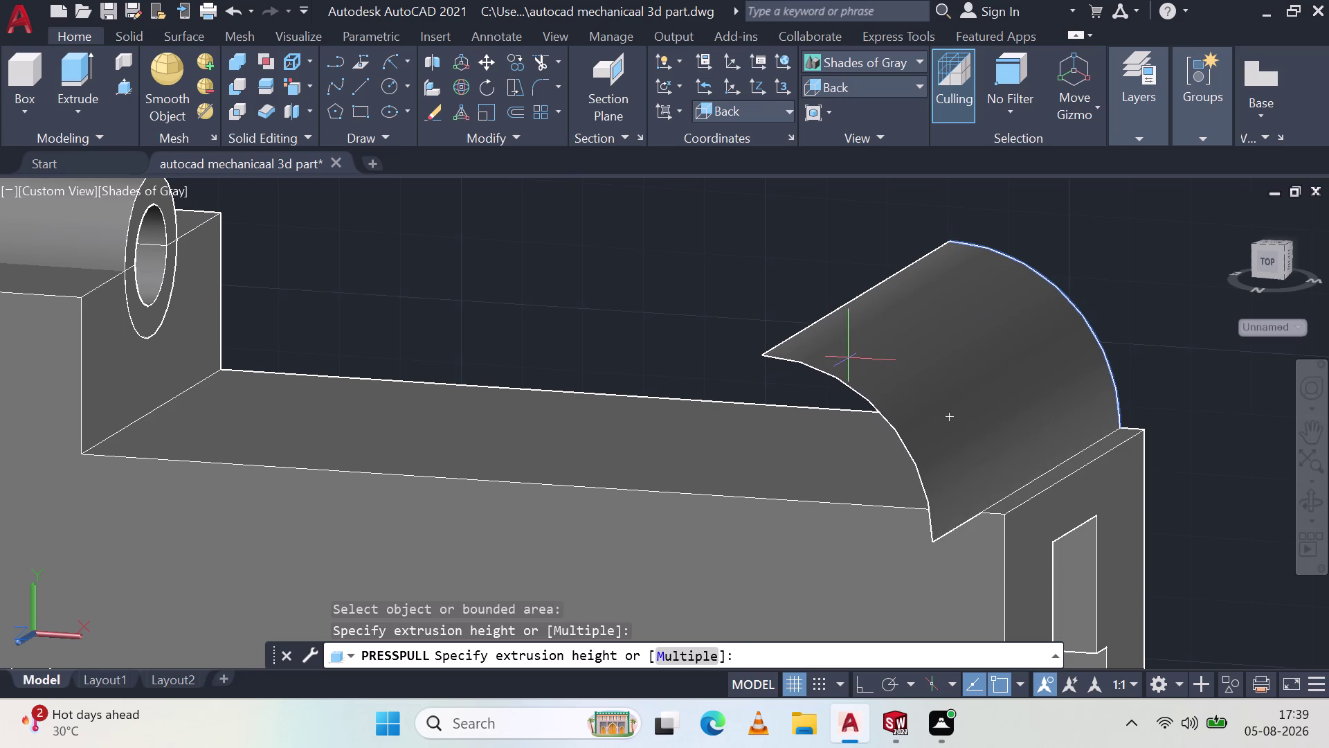
key(Escape)
Try a multi-object press-pull on the vertical edge, arc and bottom edge, then cancel.
click(113, 82)
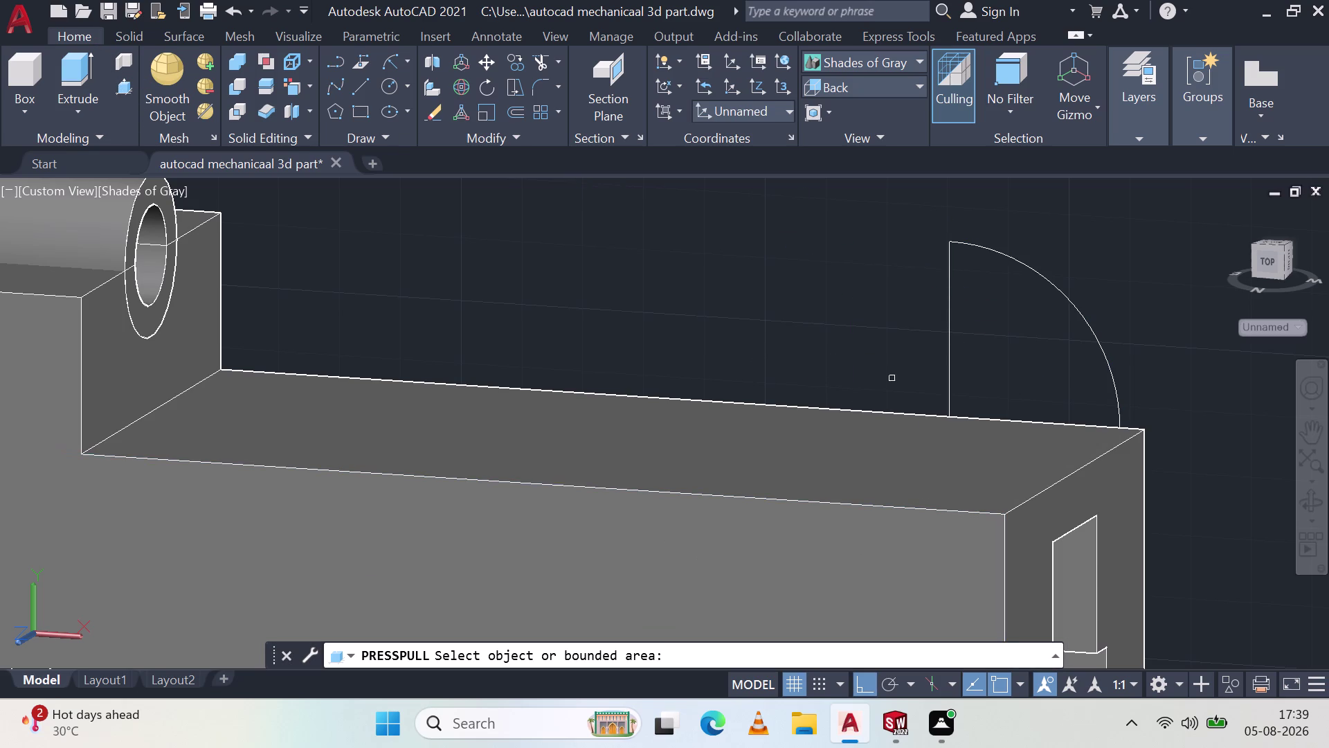
click(949, 351)
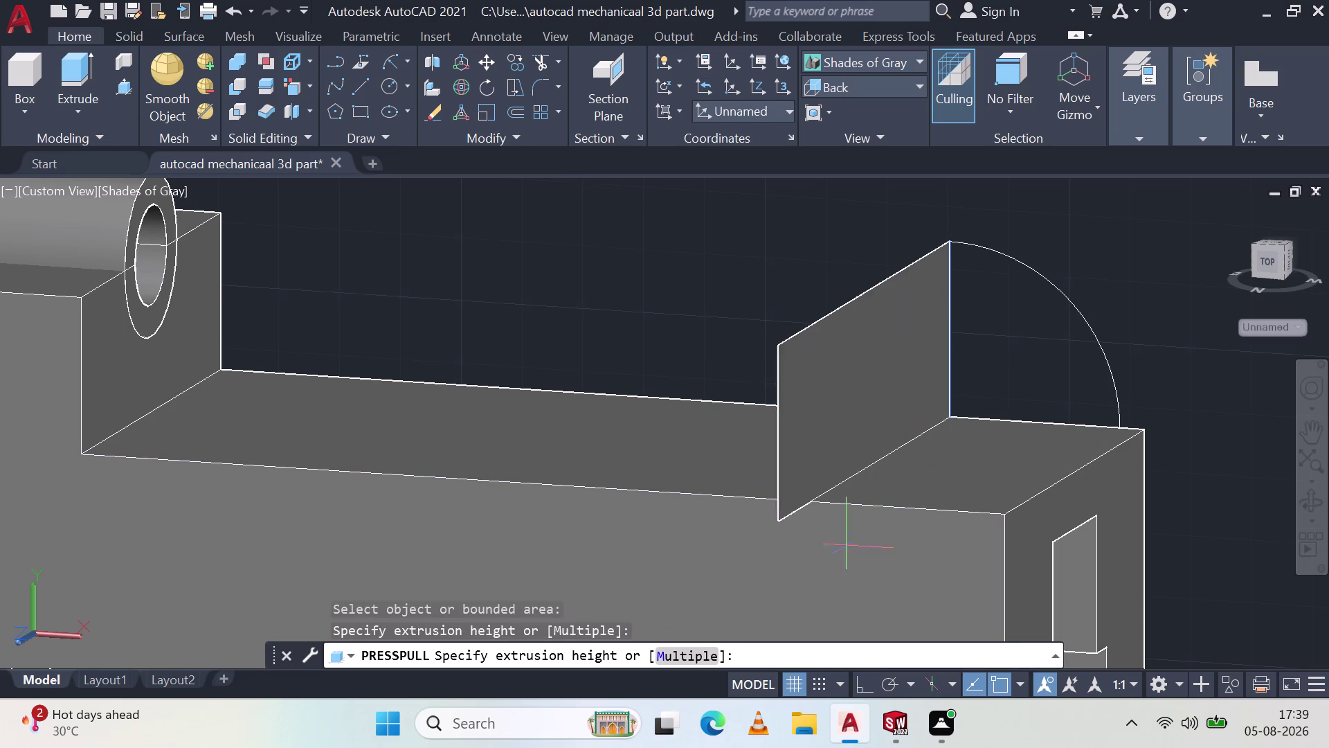
click(708, 655)
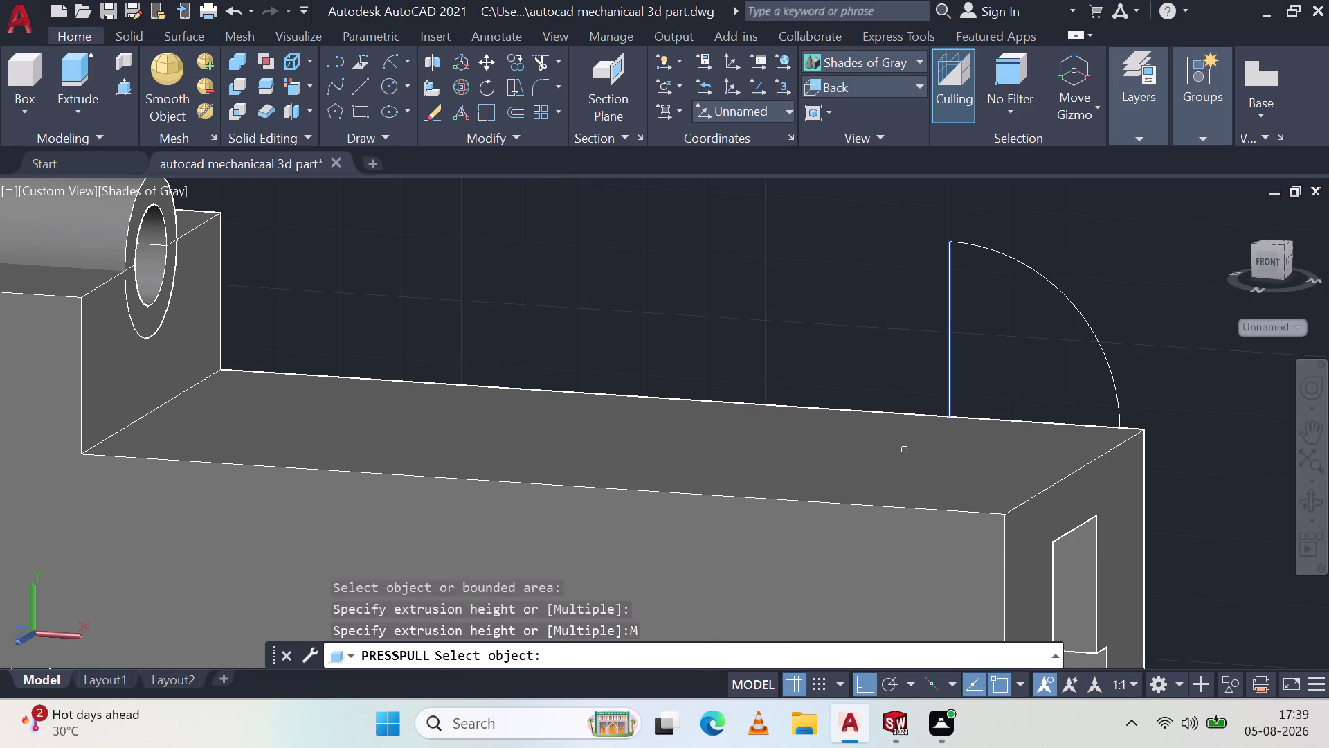
click(1000, 426)
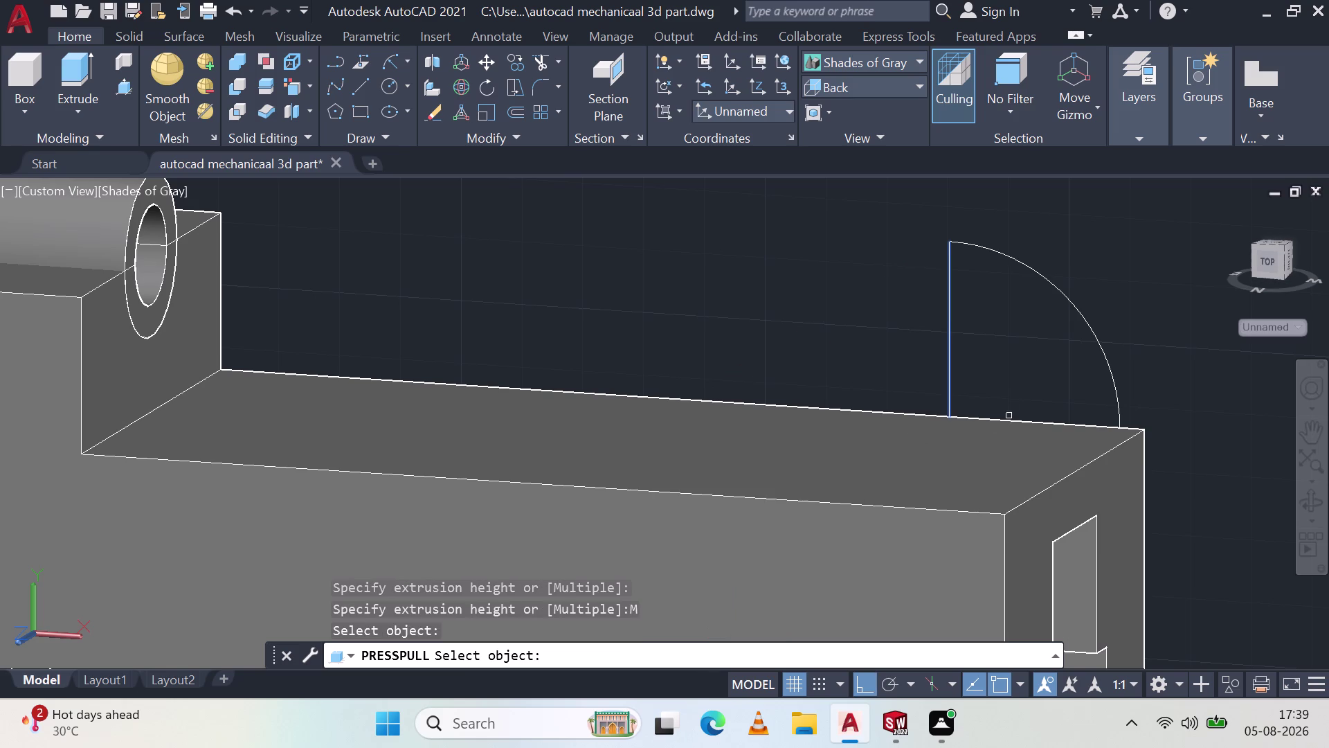
click(1009, 416)
click(1104, 351)
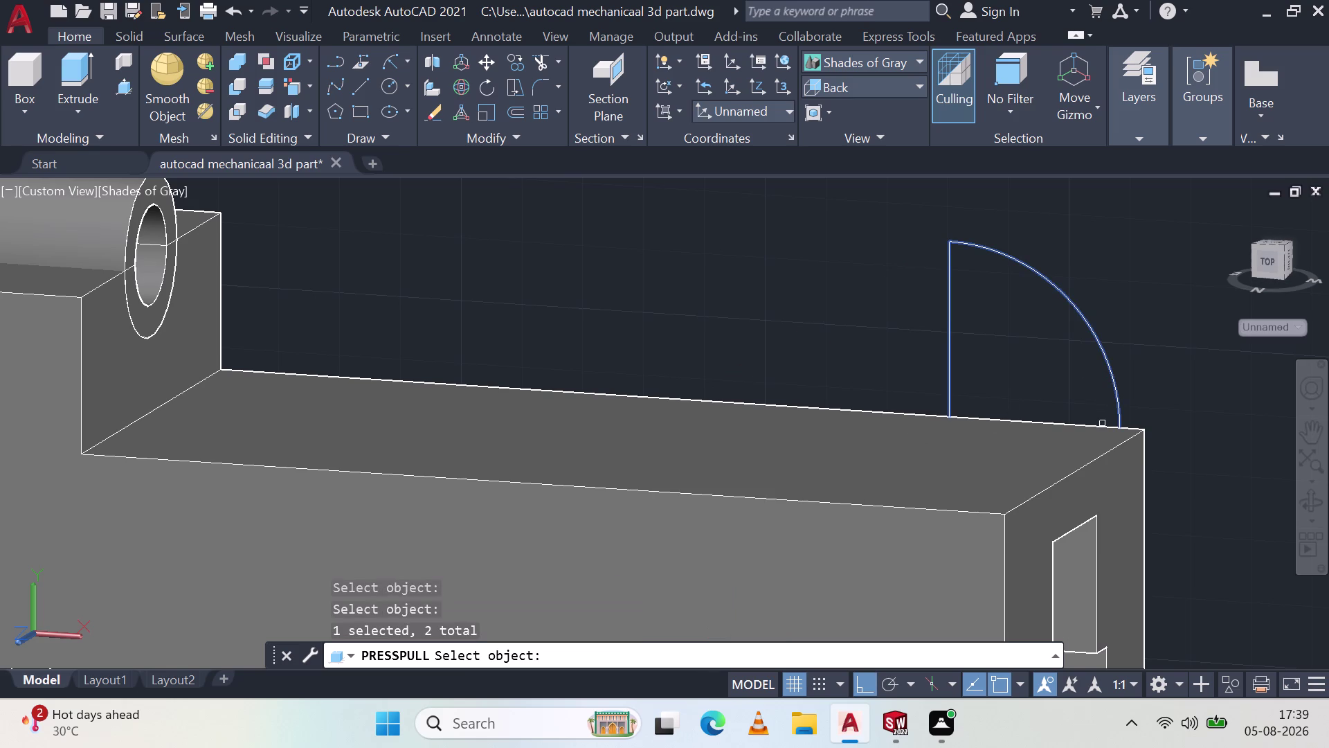
click(1100, 428)
click(1076, 420)
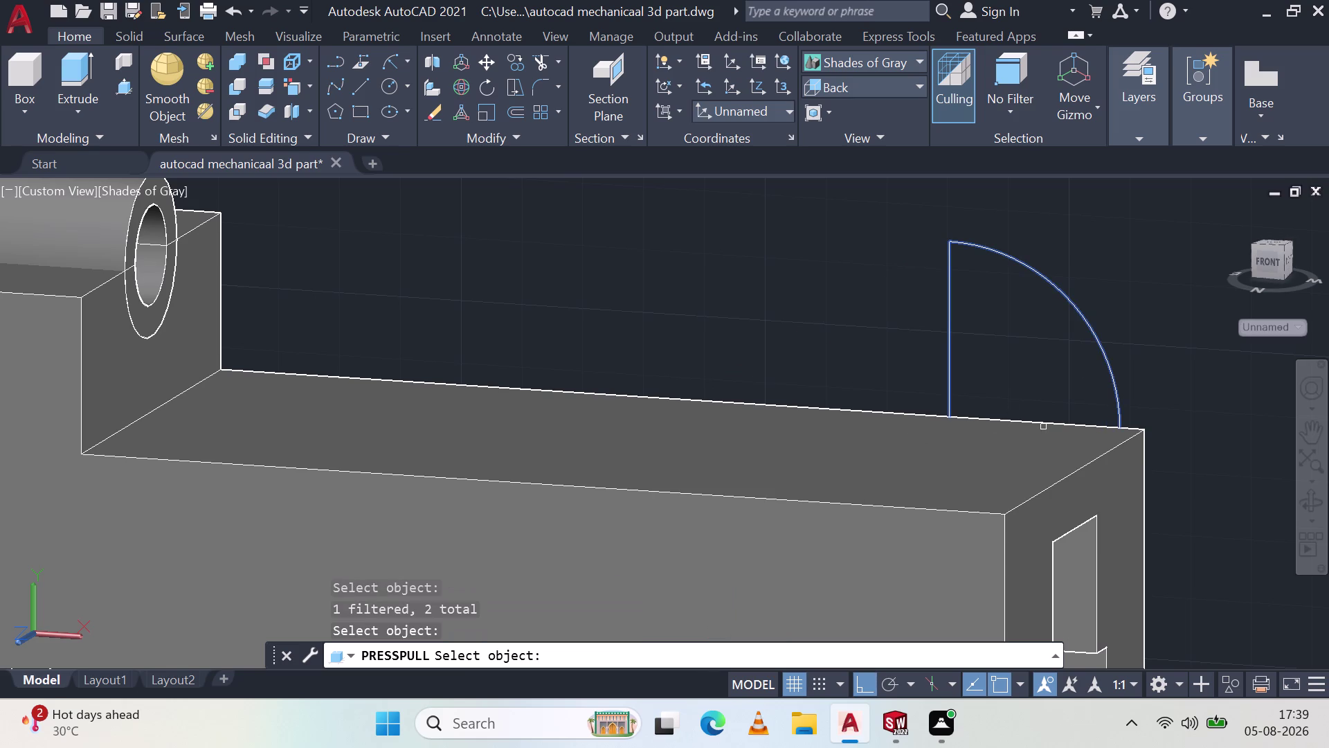
triple_click(1045, 424)
triple_click(1044, 422)
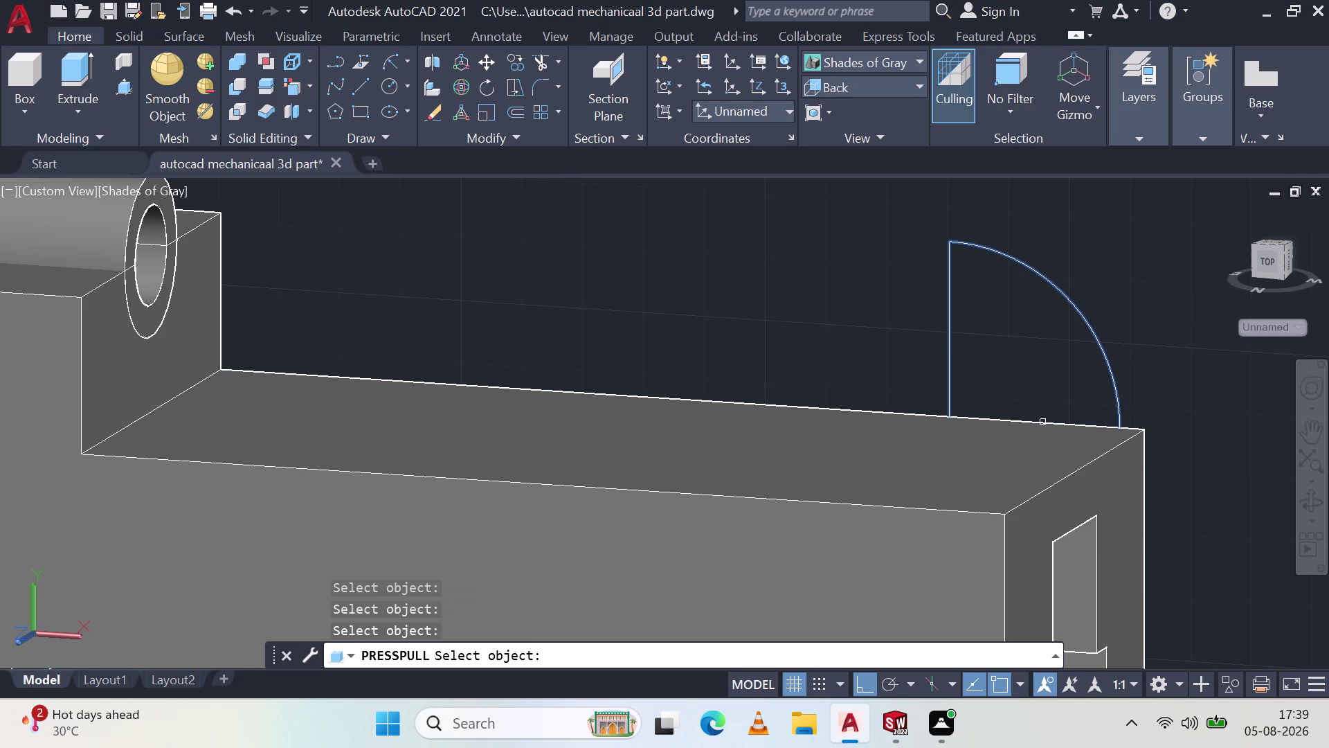
double_click(1043, 423)
key(Escape)
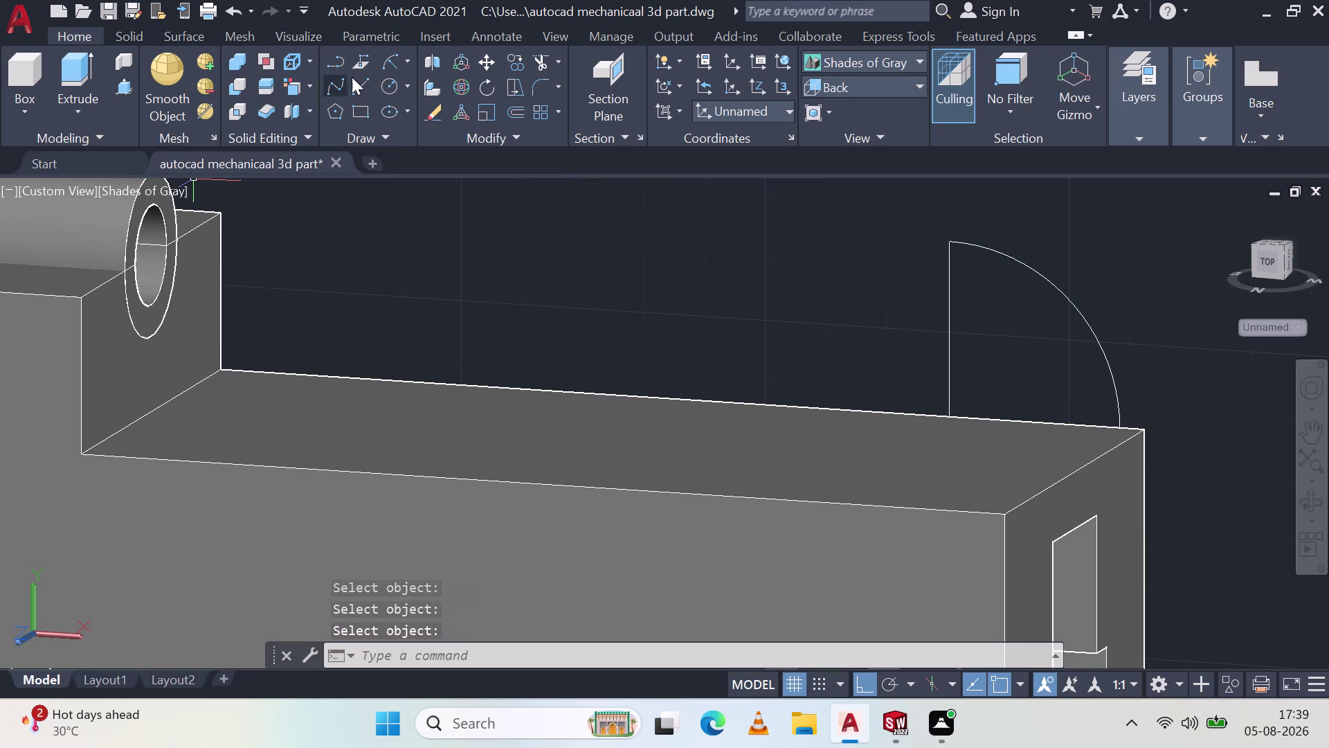
click(357, 85)
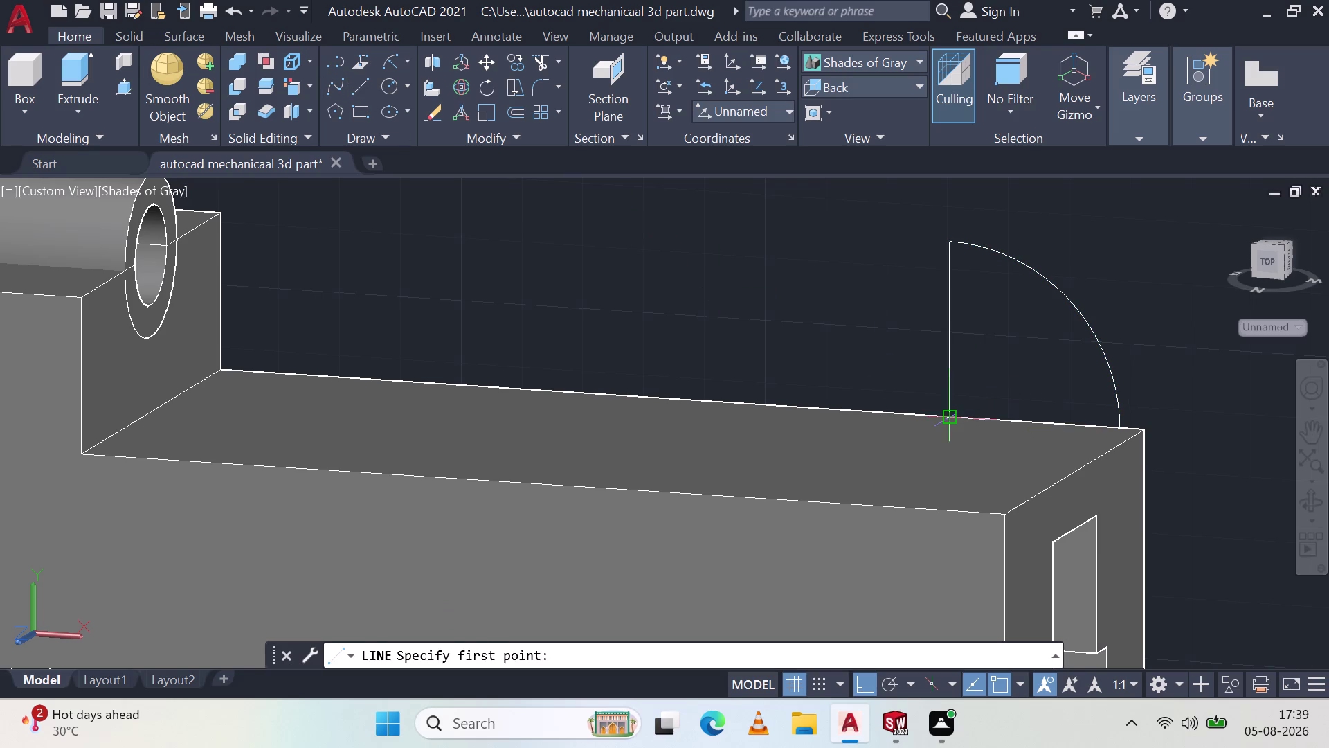
Draw a line from the vertical edge's base to the arc's lower end.
click(950, 415)
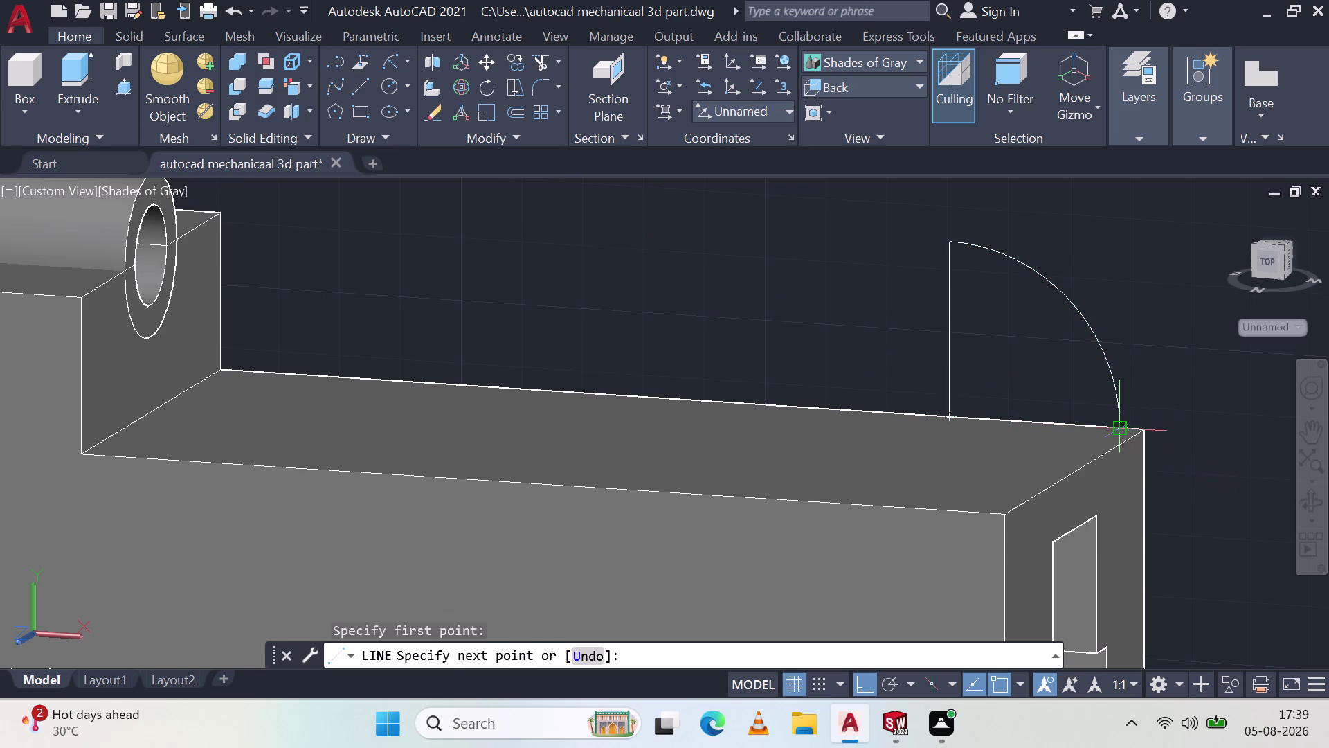
click(1122, 429)
key(Escape)
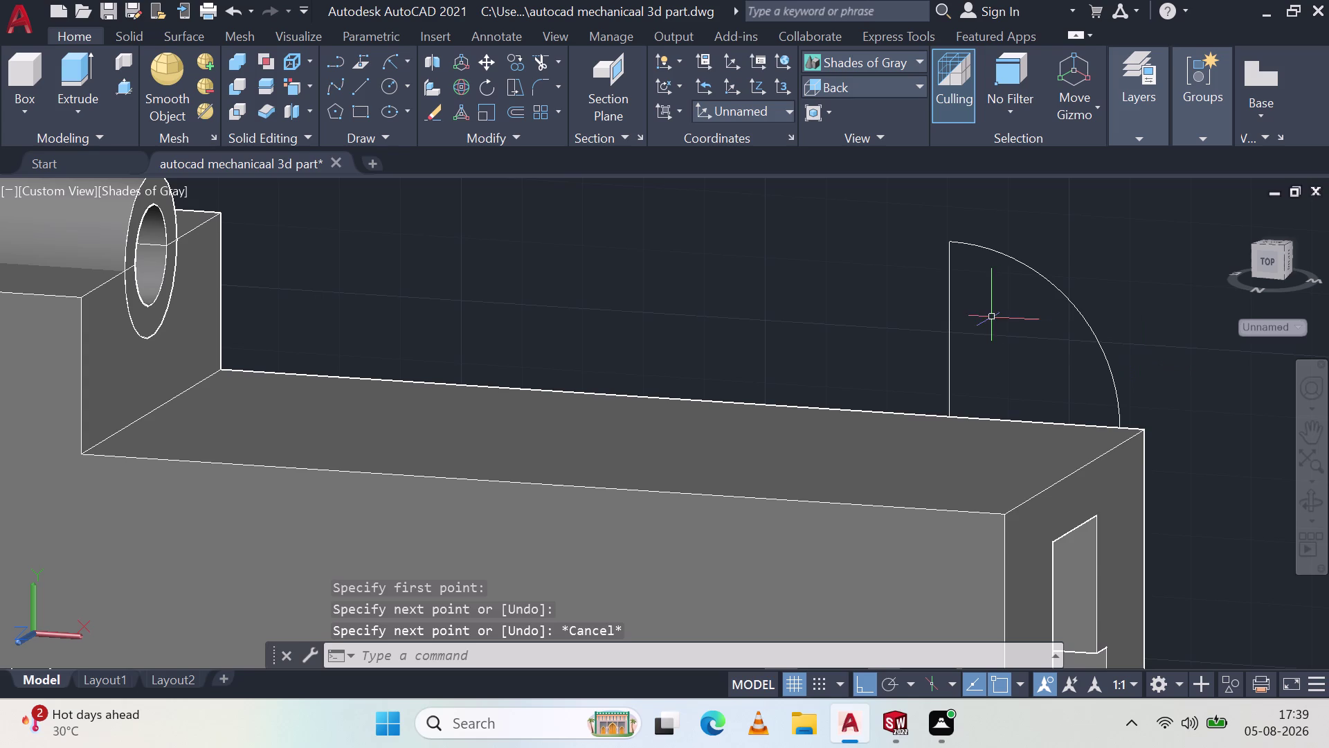
Retry press-pull on the profile, cancel, and window-select the profile lines.
click(124, 85)
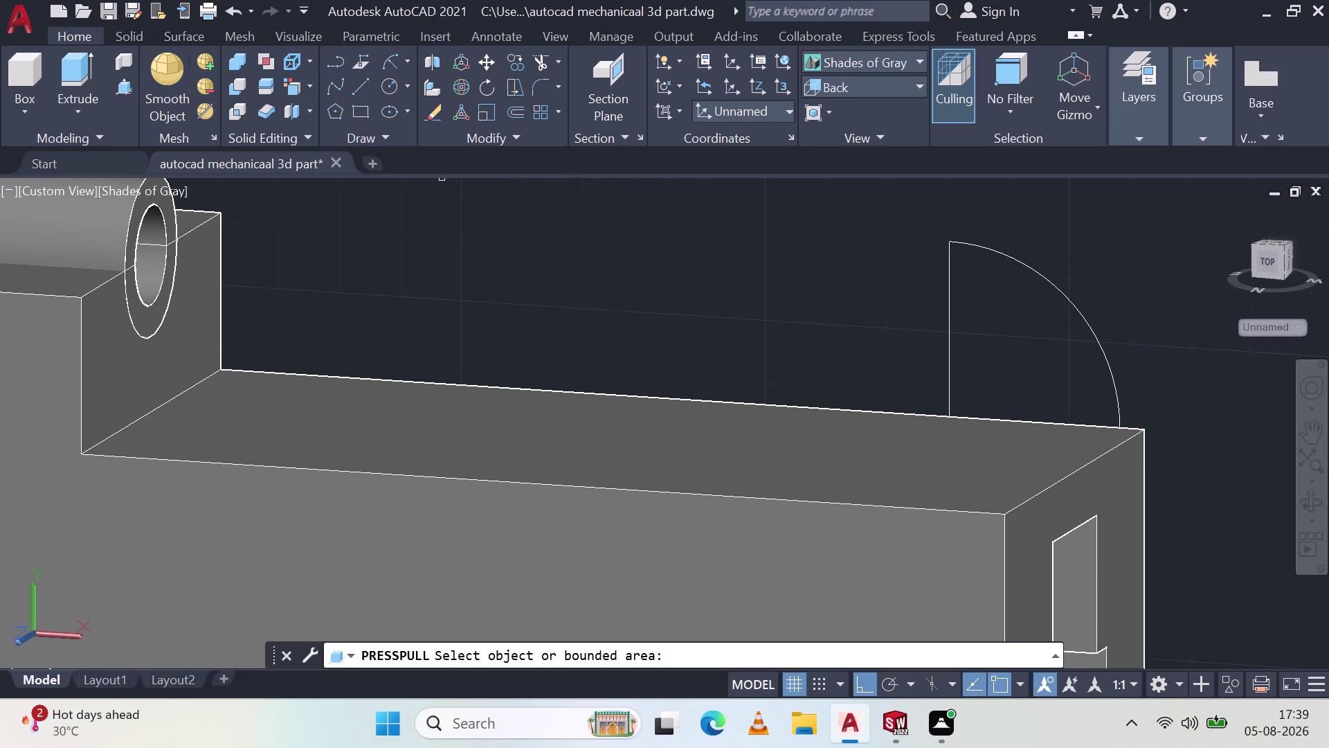
click(1042, 275)
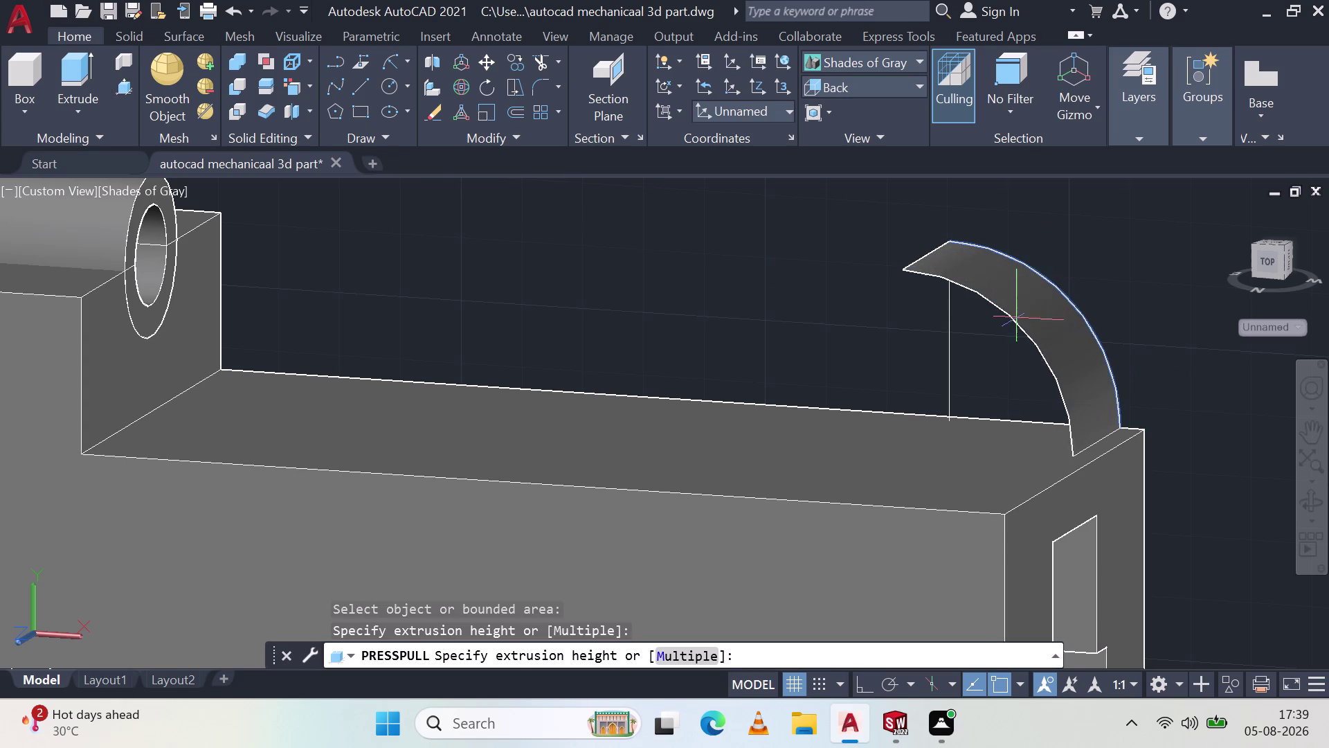
key(Escape)
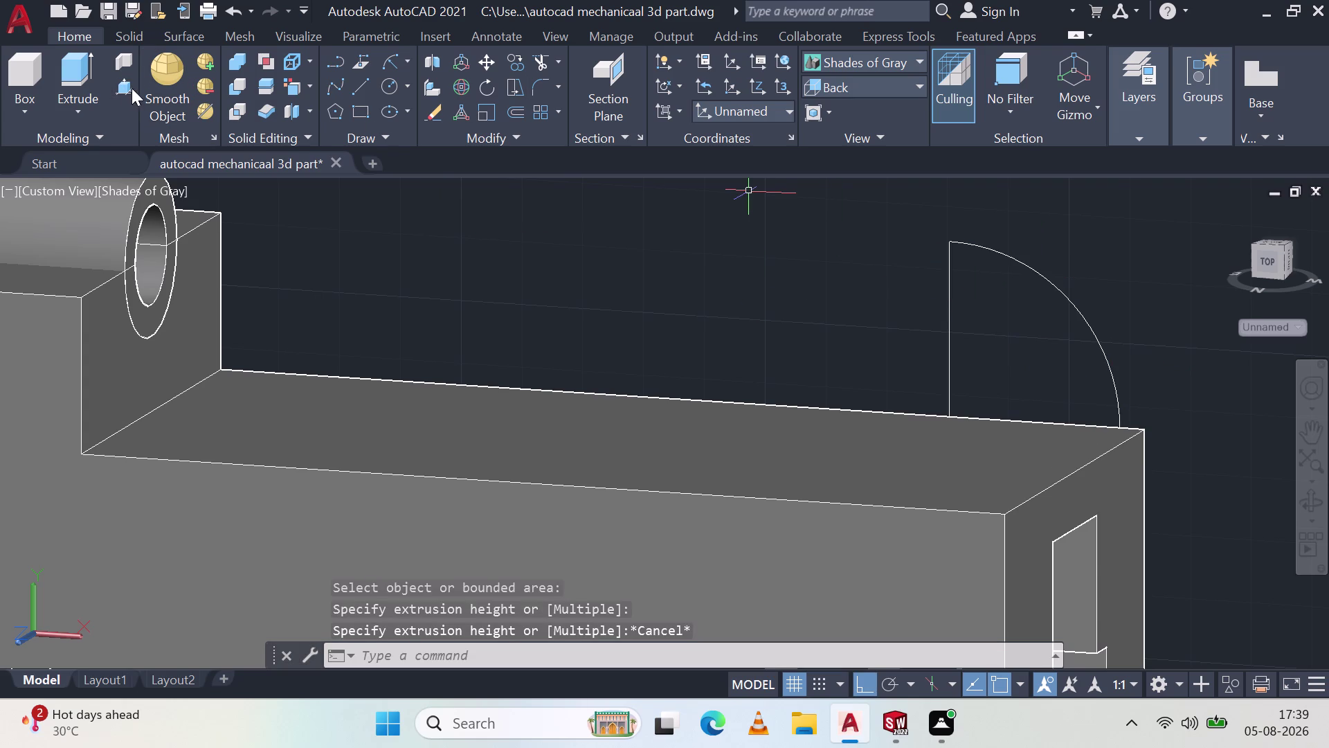
click(125, 88)
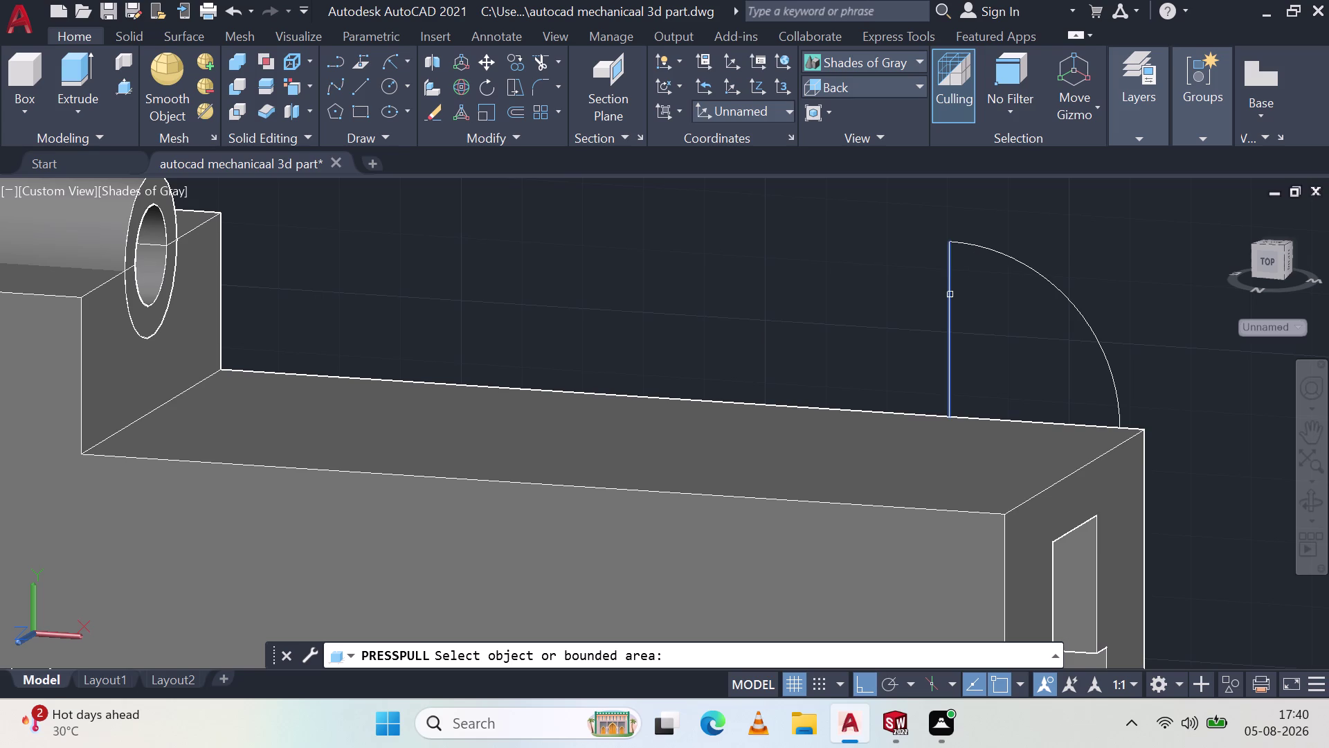
right_click(880, 288)
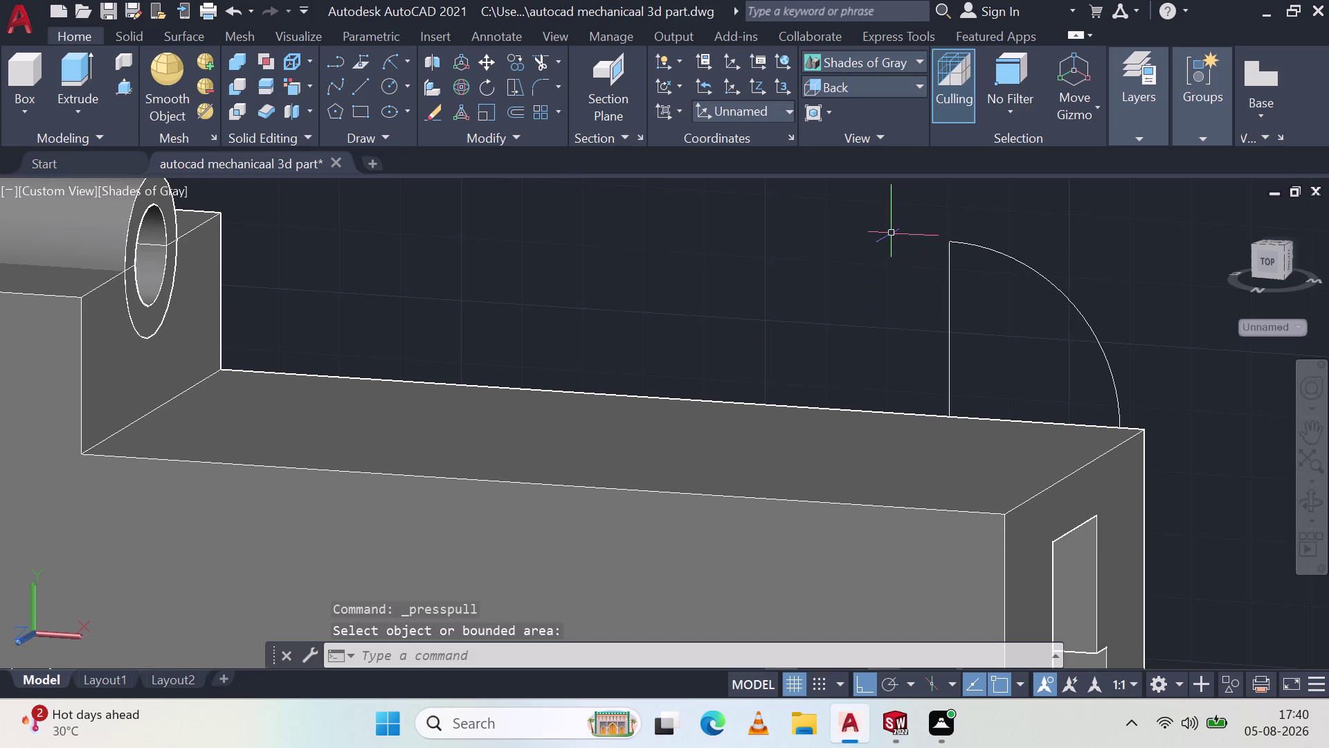
drag(891, 230, 1151, 287)
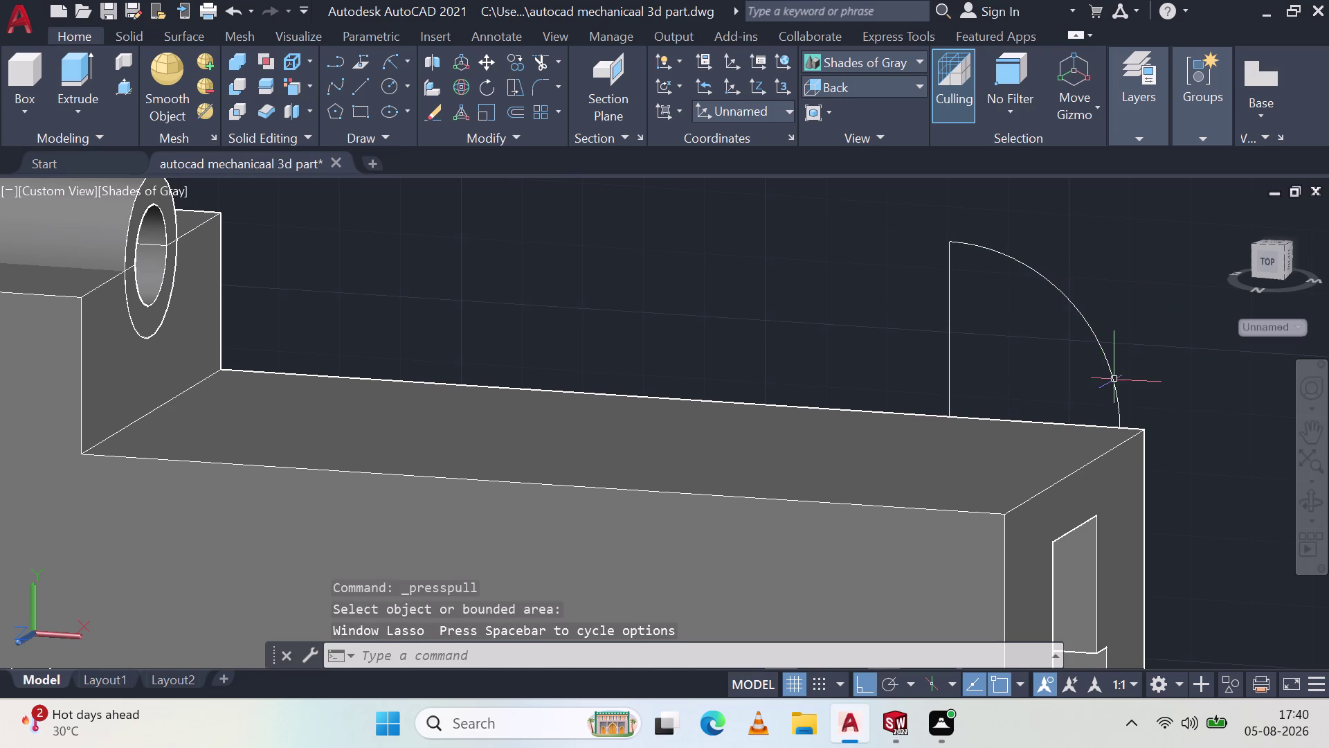
Make and clear stray selections near the block's end.
click(1119, 380)
click(1093, 427)
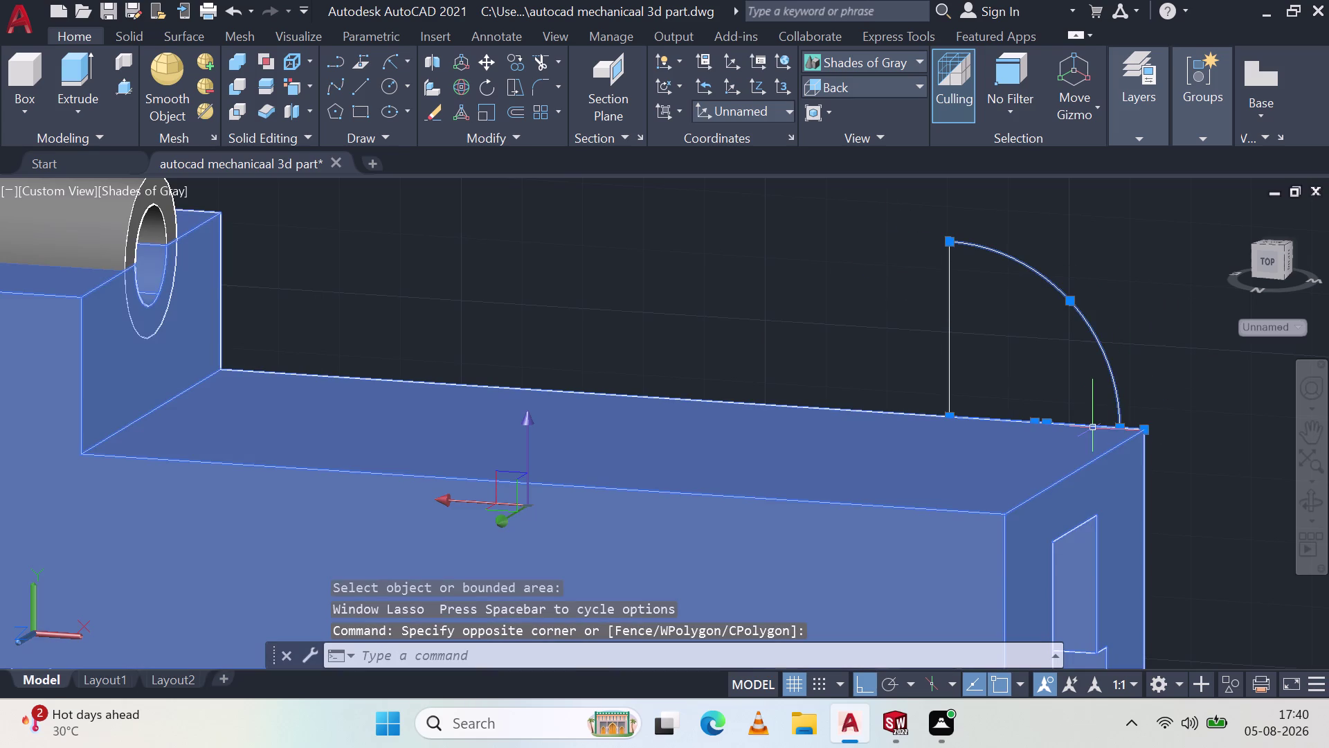
click(1117, 384)
key(Escape)
click(1034, 424)
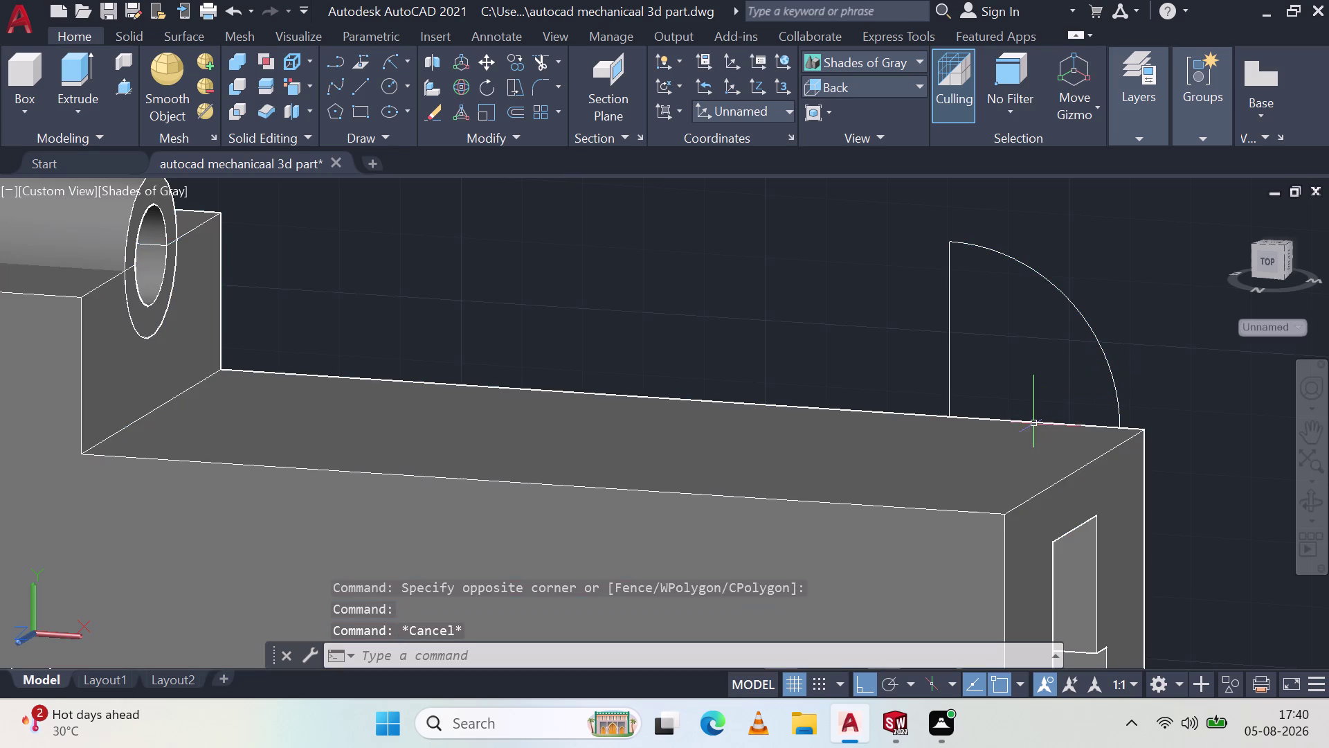
key(Escape)
Select the profile's bottom line, vertical edge and arc.
click(1098, 427)
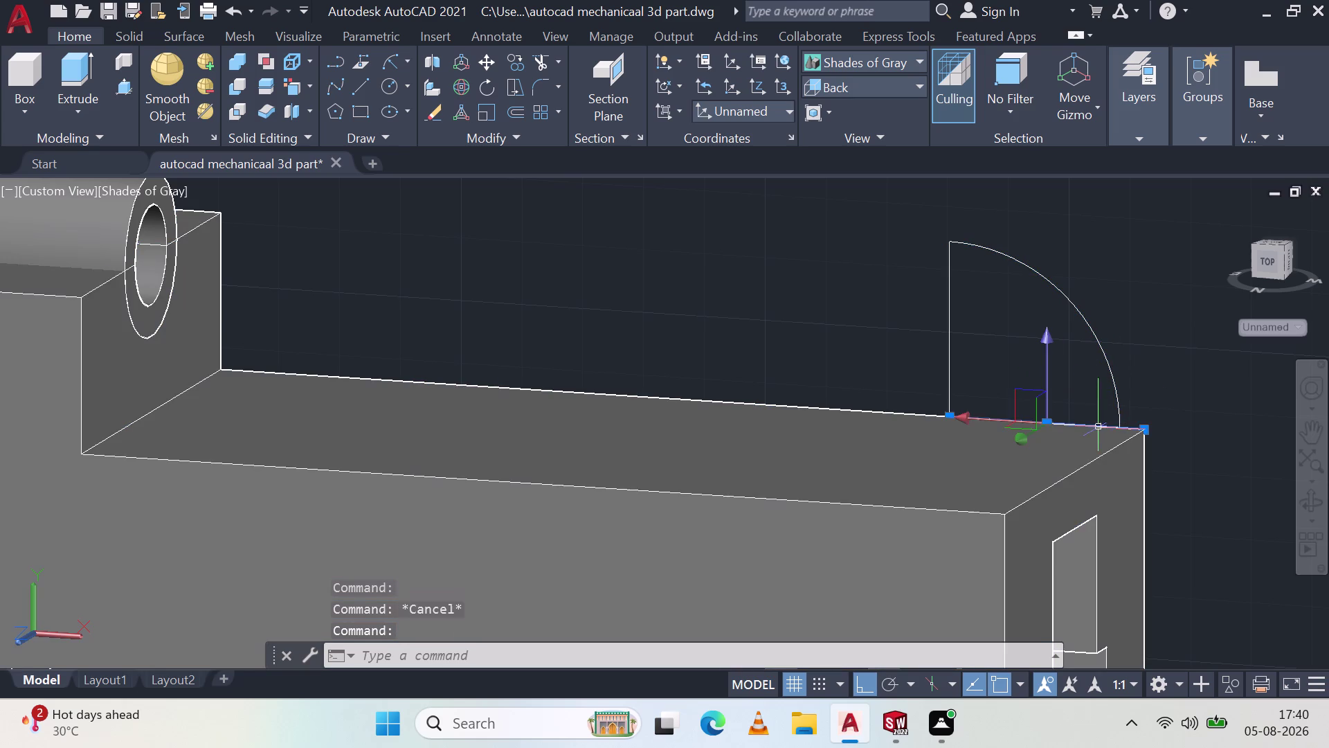
click(949, 366)
click(1014, 267)
click(1015, 260)
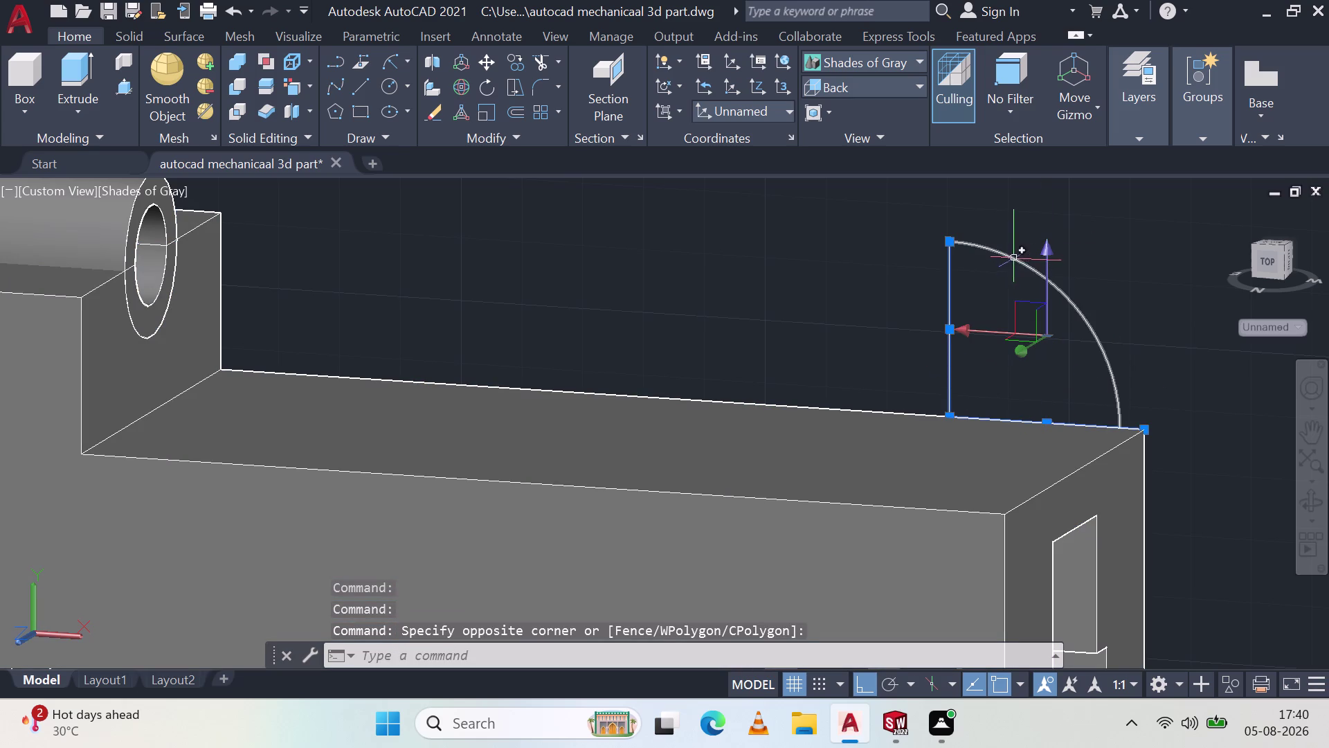
click(1029, 278)
click(1037, 273)
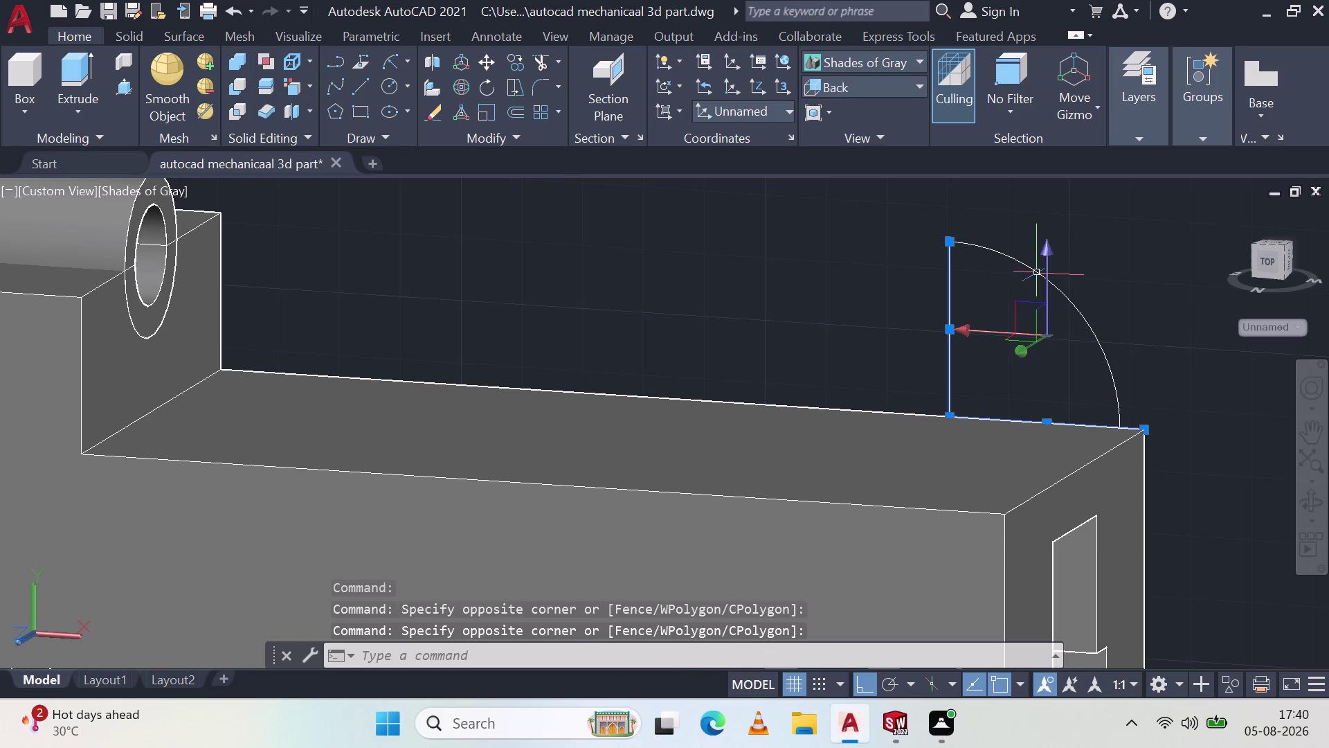
click(1038, 274)
scroll(down, 3)
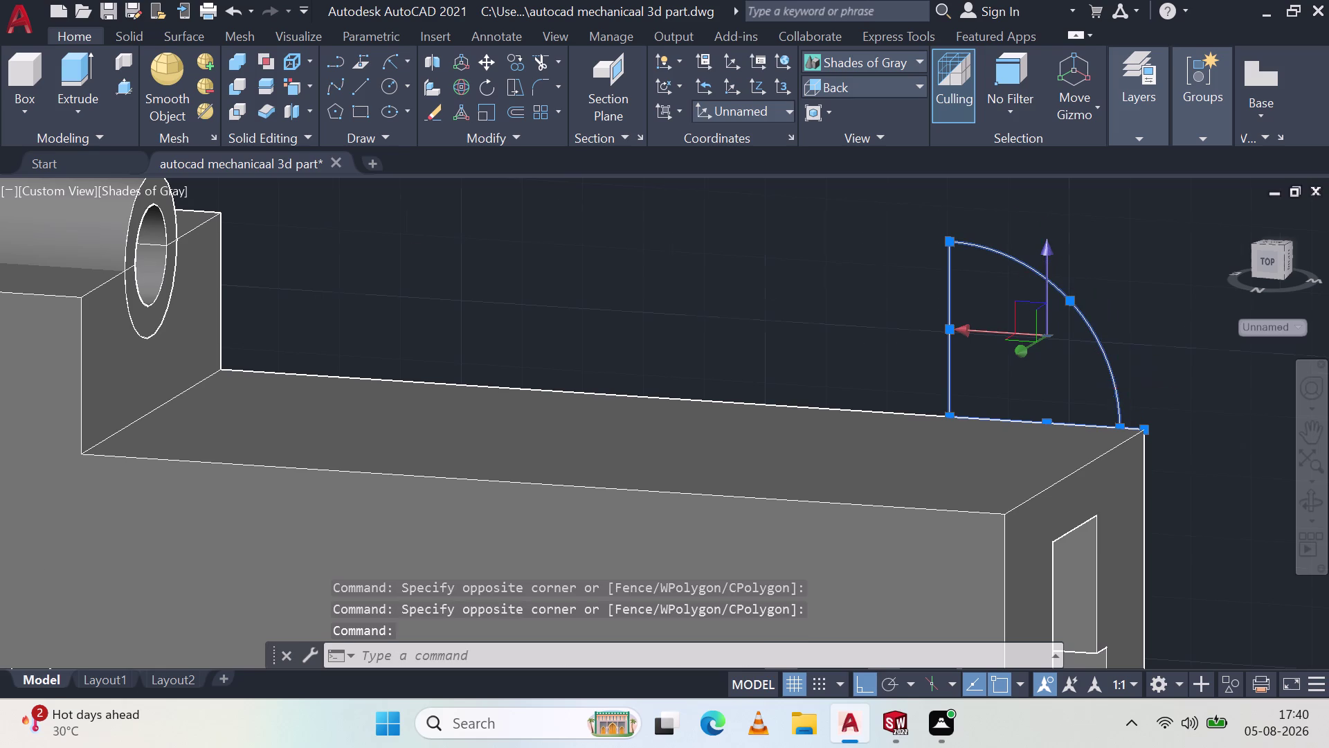
scroll(down, 3)
scroll(up, 3)
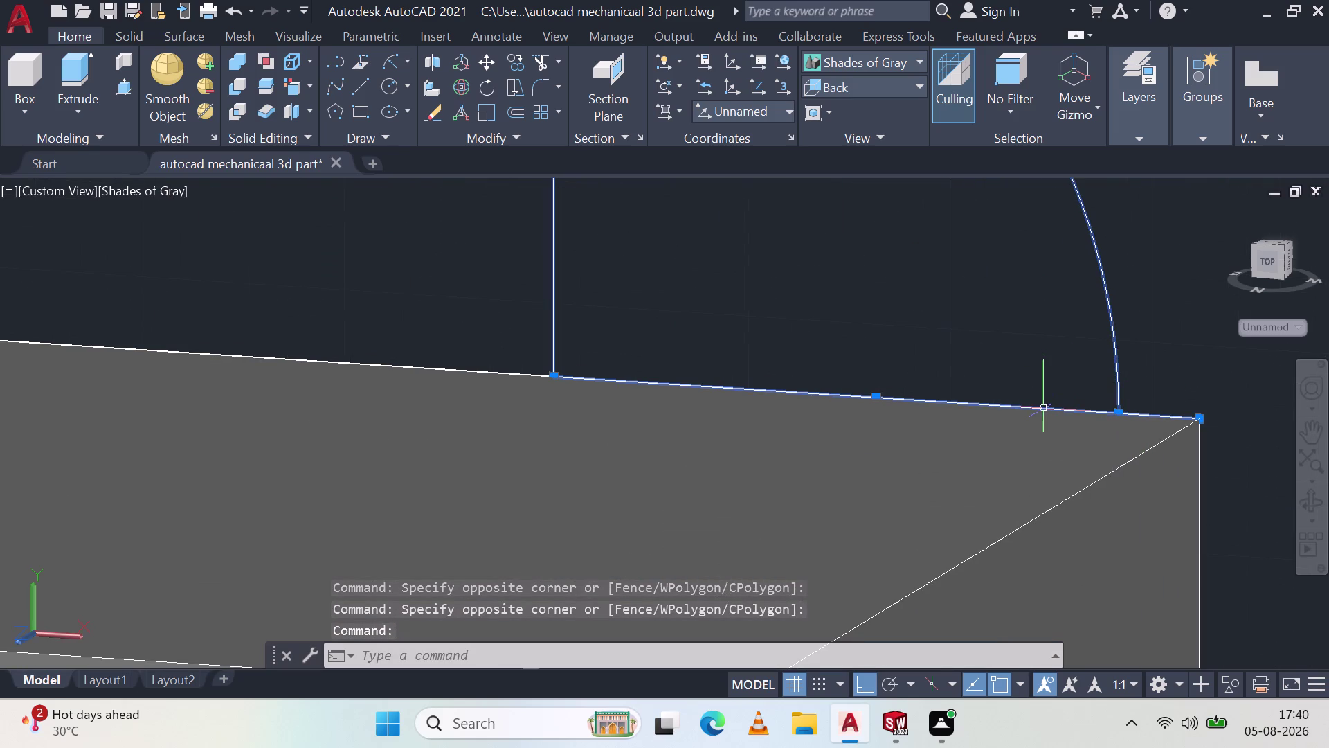
click(1044, 408)
click(1043, 408)
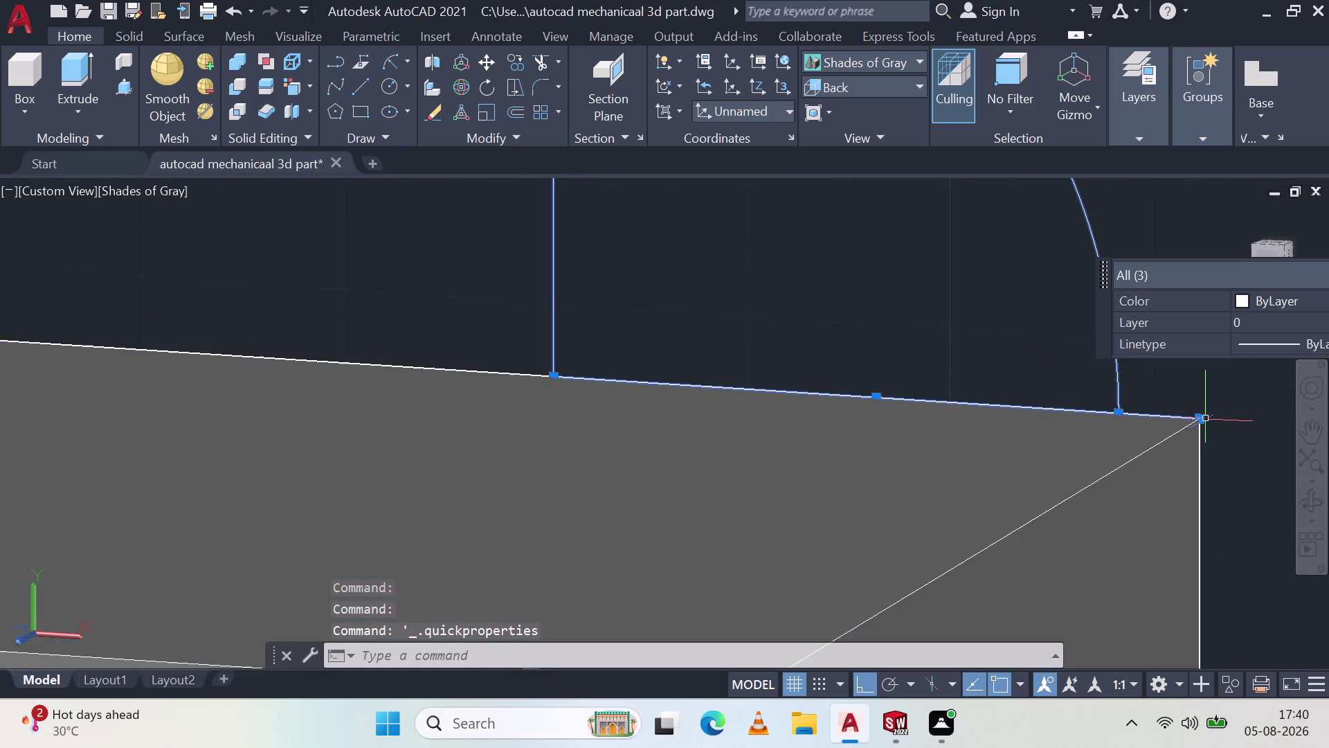
Grip-stretch the edge's corner endpoint, then preview the quarter-round area as a press-pulled solid.
drag(1201, 418, 1118, 416)
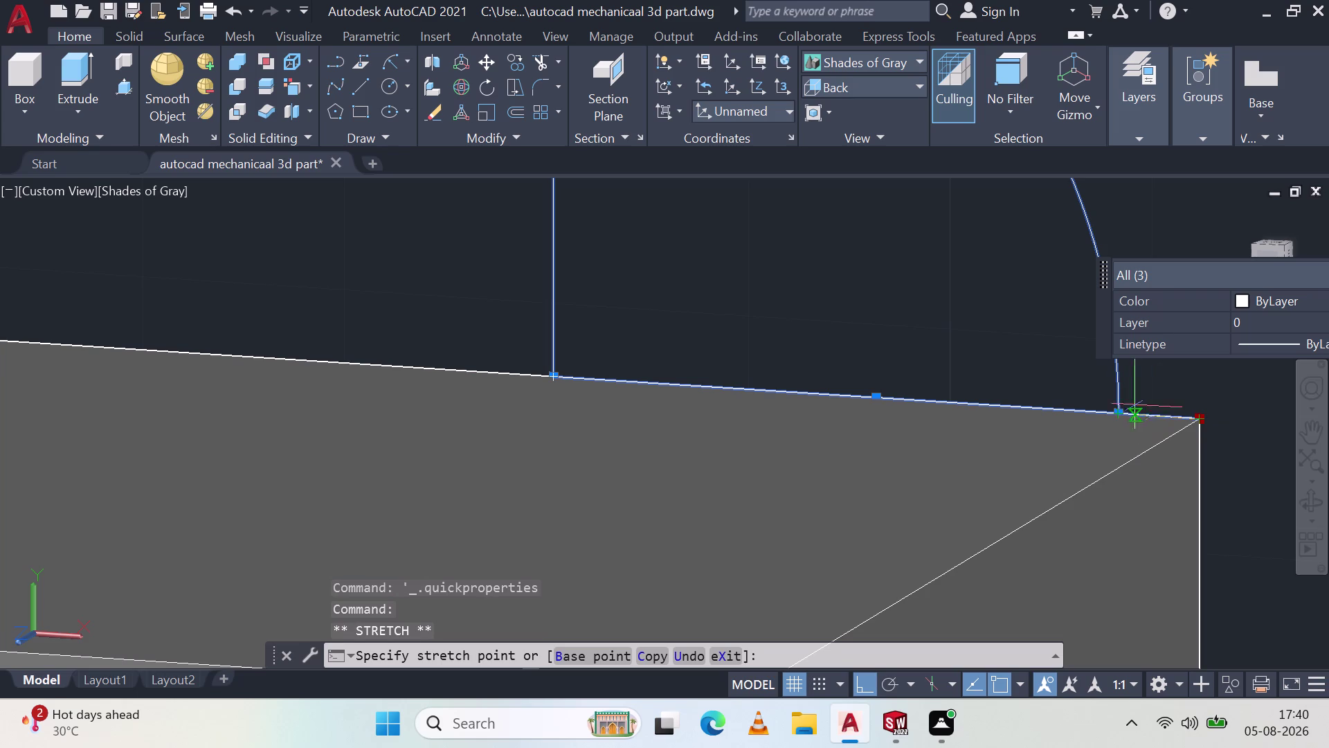
click(133, 89)
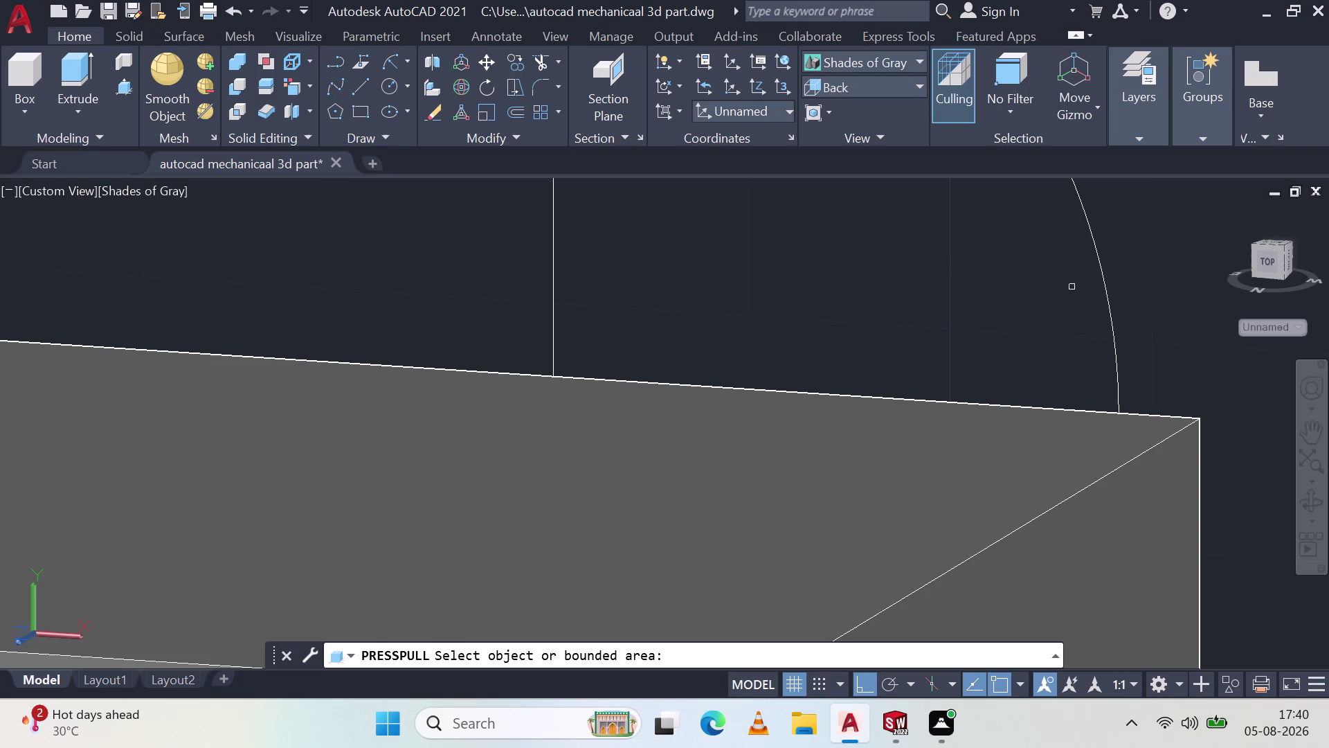
drag(1104, 269, 1095, 270)
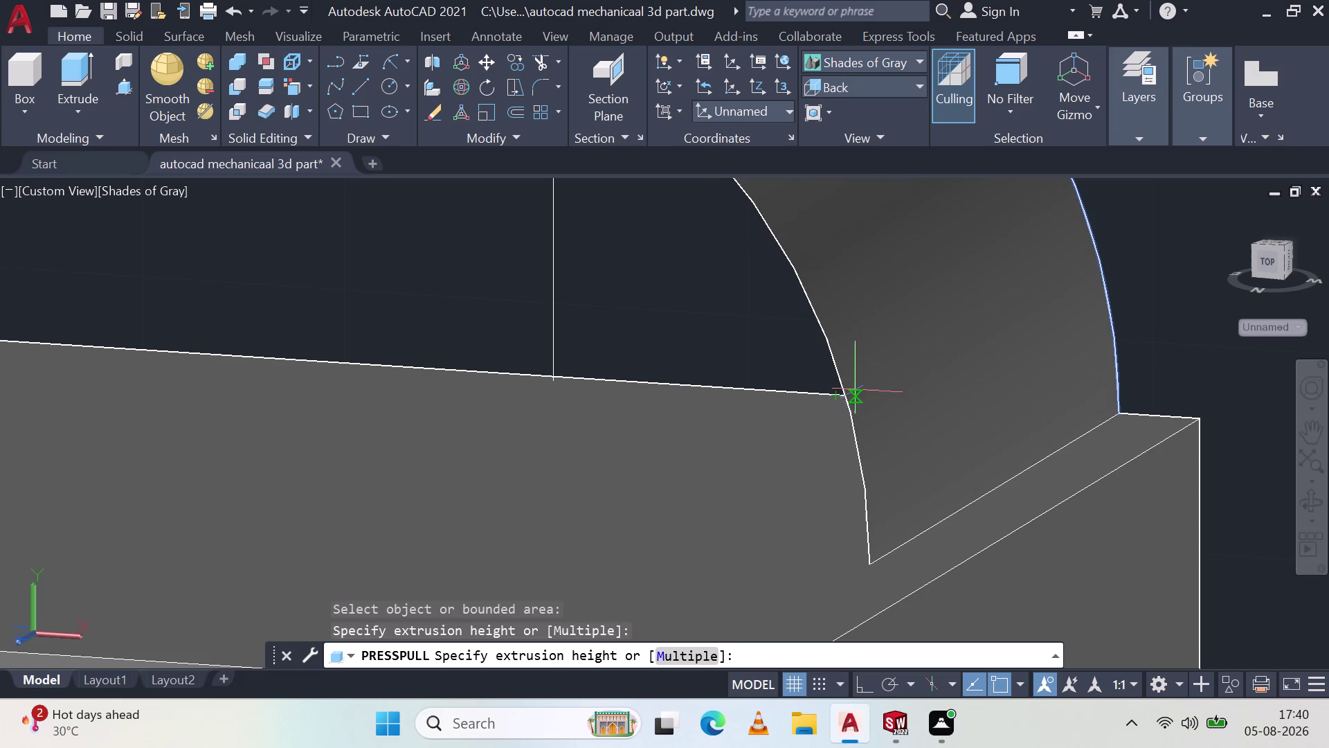
Stretch the line endpoint onto the arc's lower end and join the pieces into a polyline.
key(Escape)
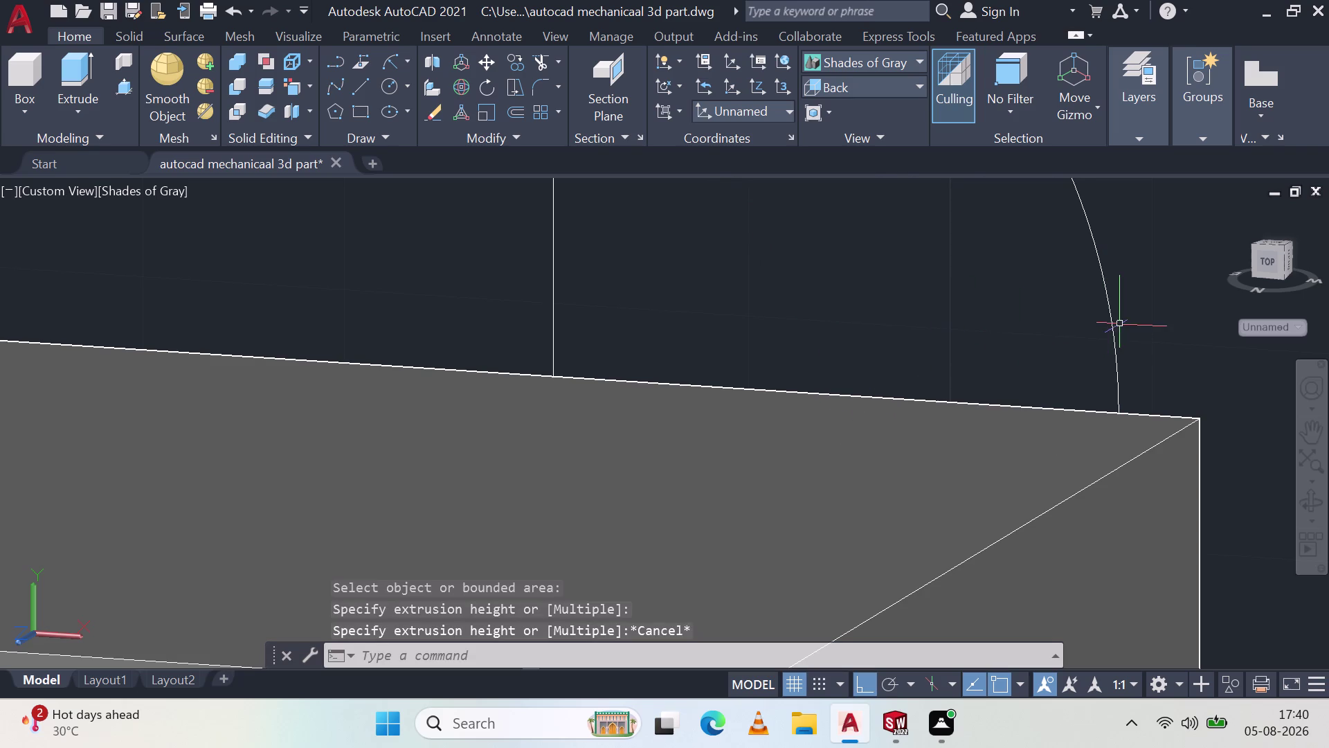
click(1112, 327)
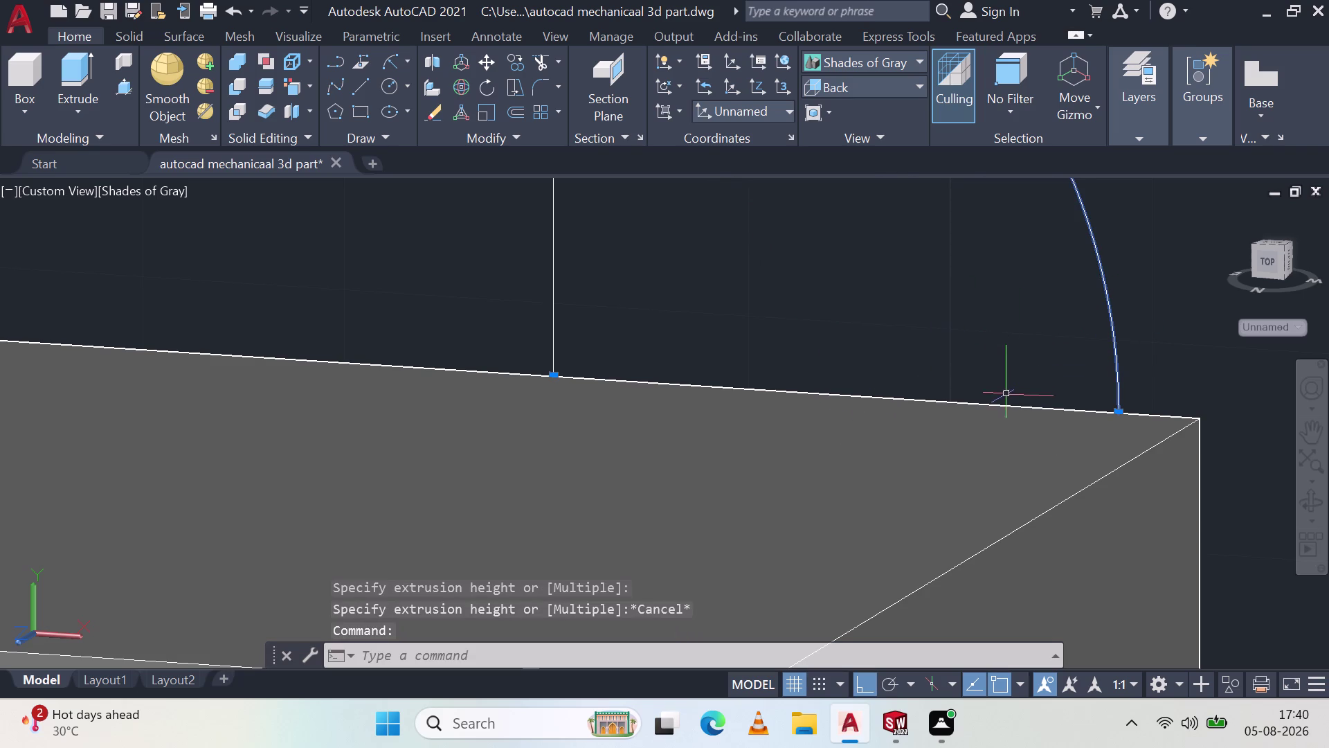
click(1001, 406)
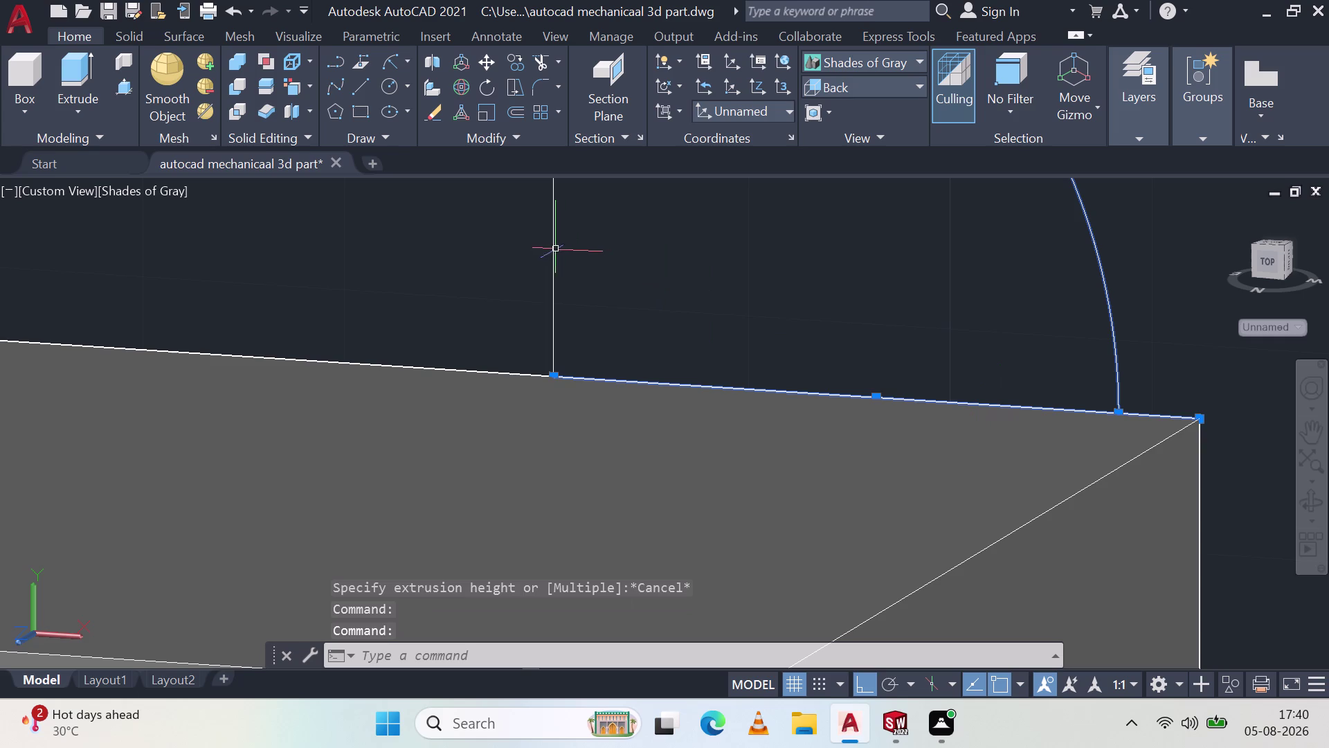
click(551, 250)
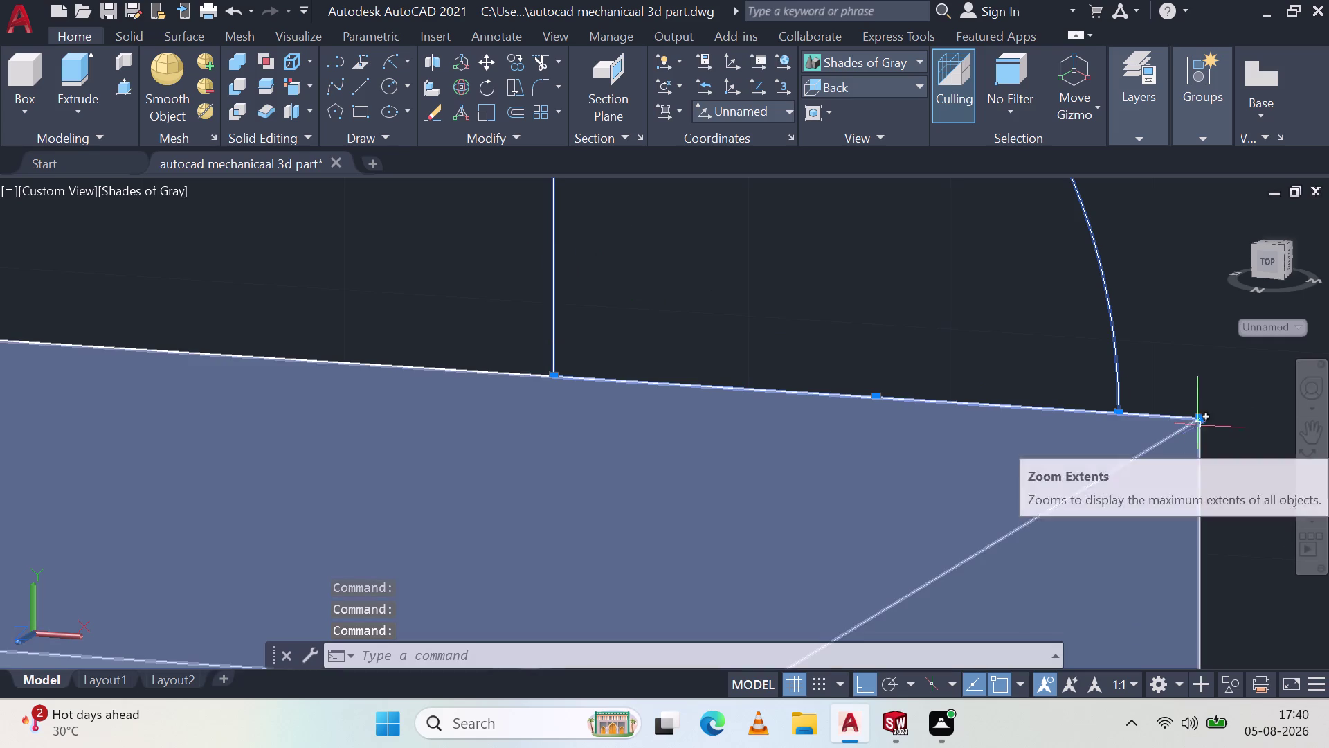
drag(1193, 422, 1204, 421)
drag(1203, 421, 1122, 410)
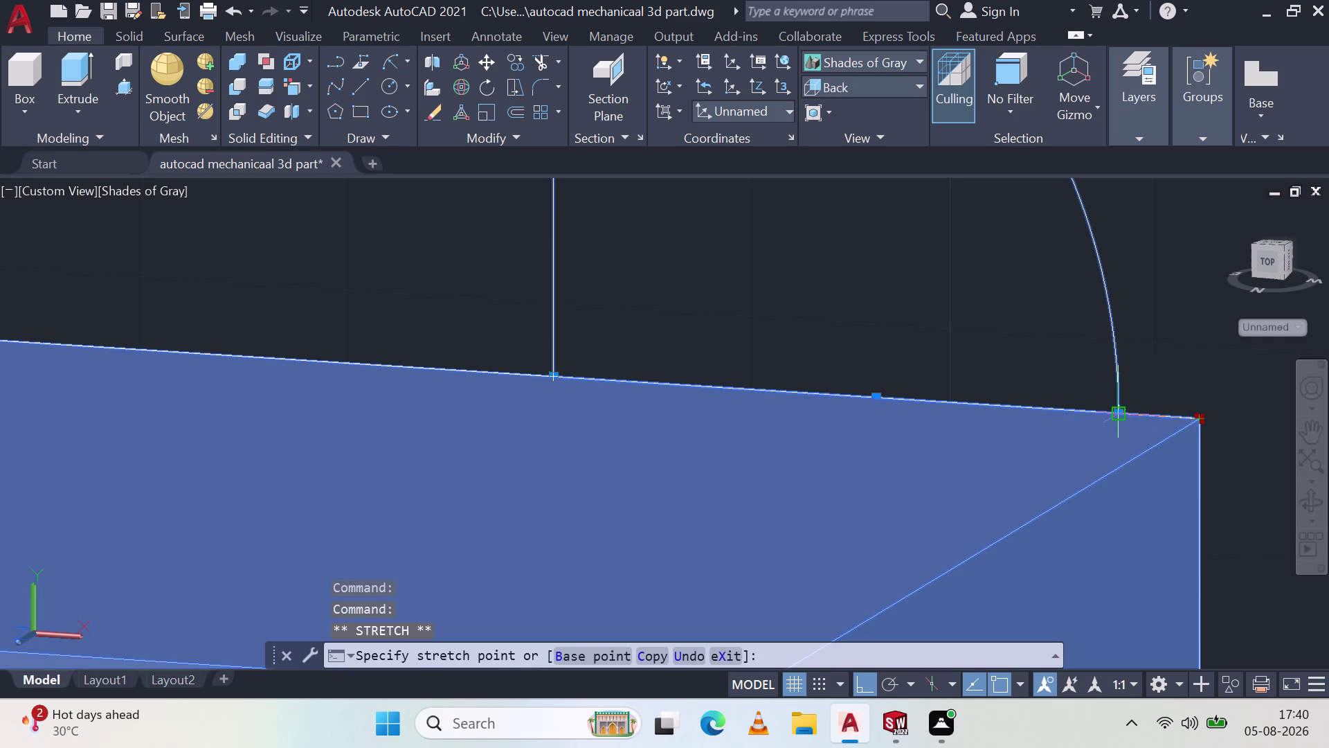
drag(1122, 409, 1122, 409)
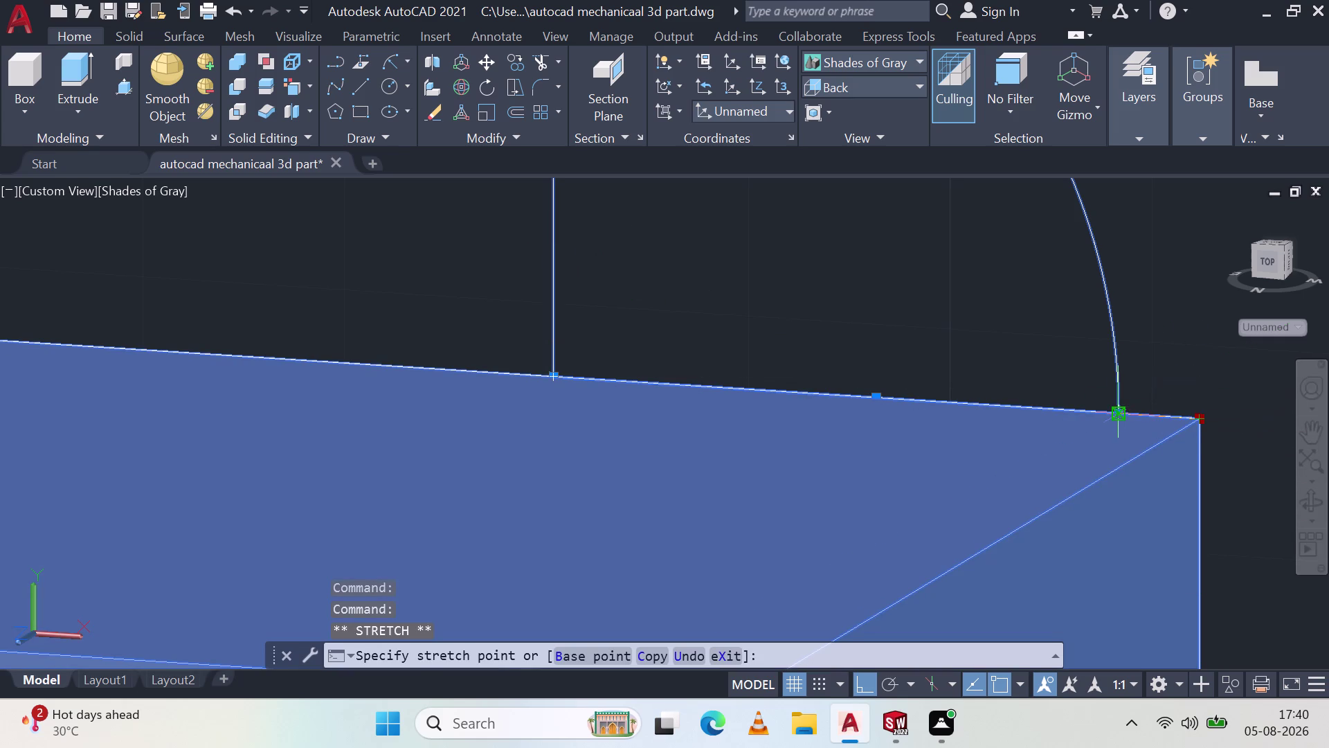
click(1125, 412)
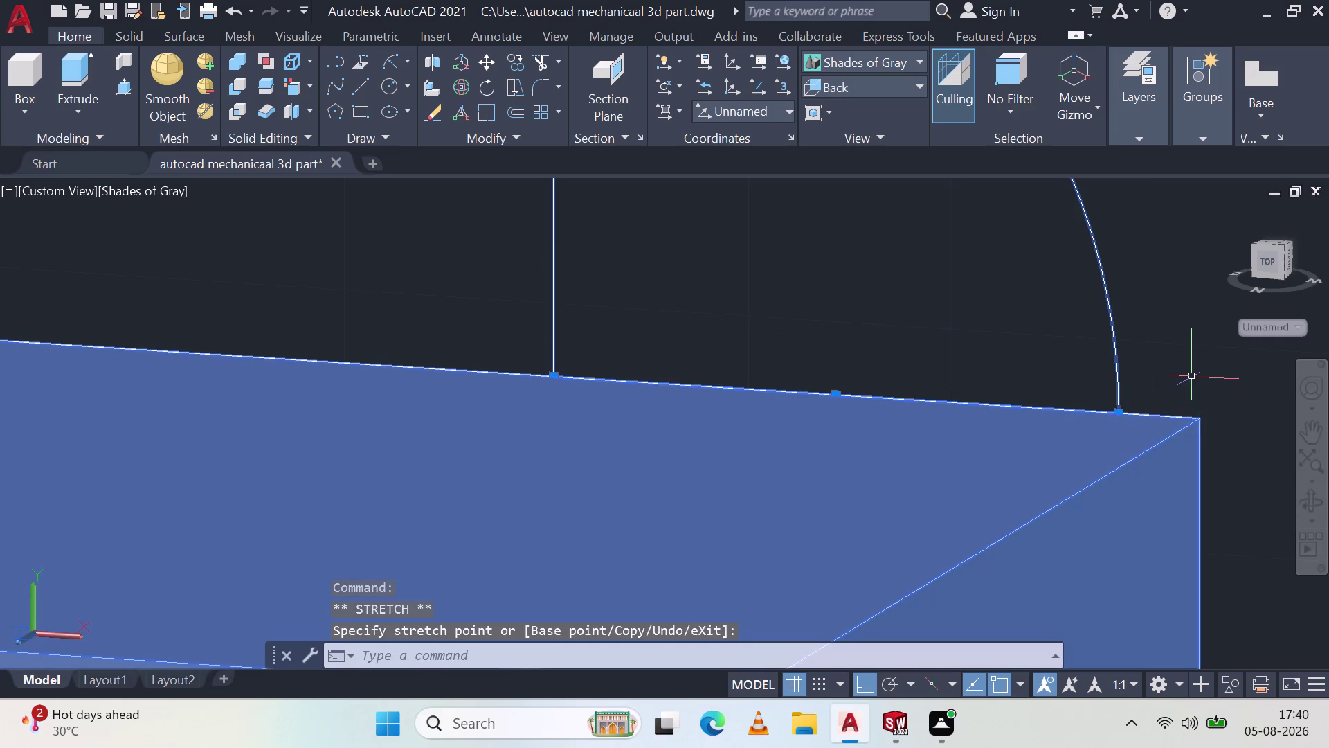
key(j)
key(Return)
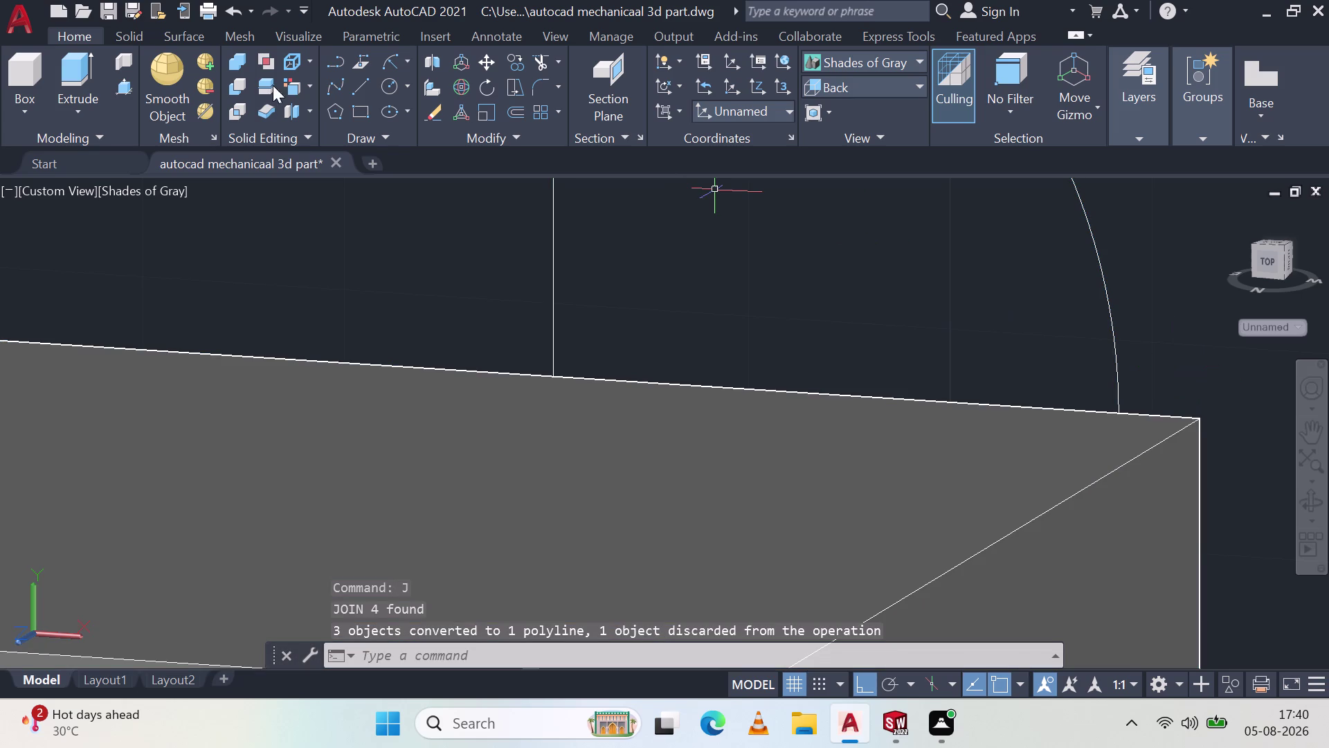
Press-pull the quarter-round profile up to the box edge height.
click(115, 84)
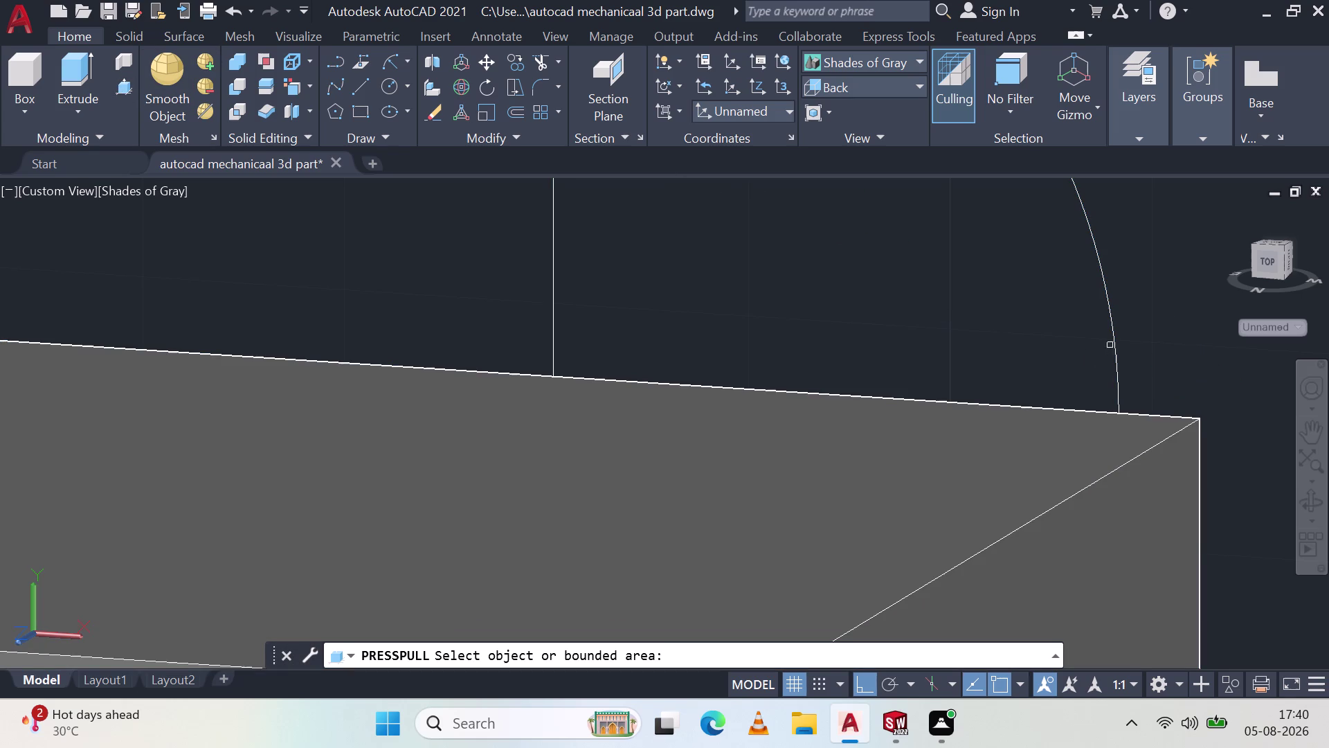
click(1113, 343)
scroll(up, 3)
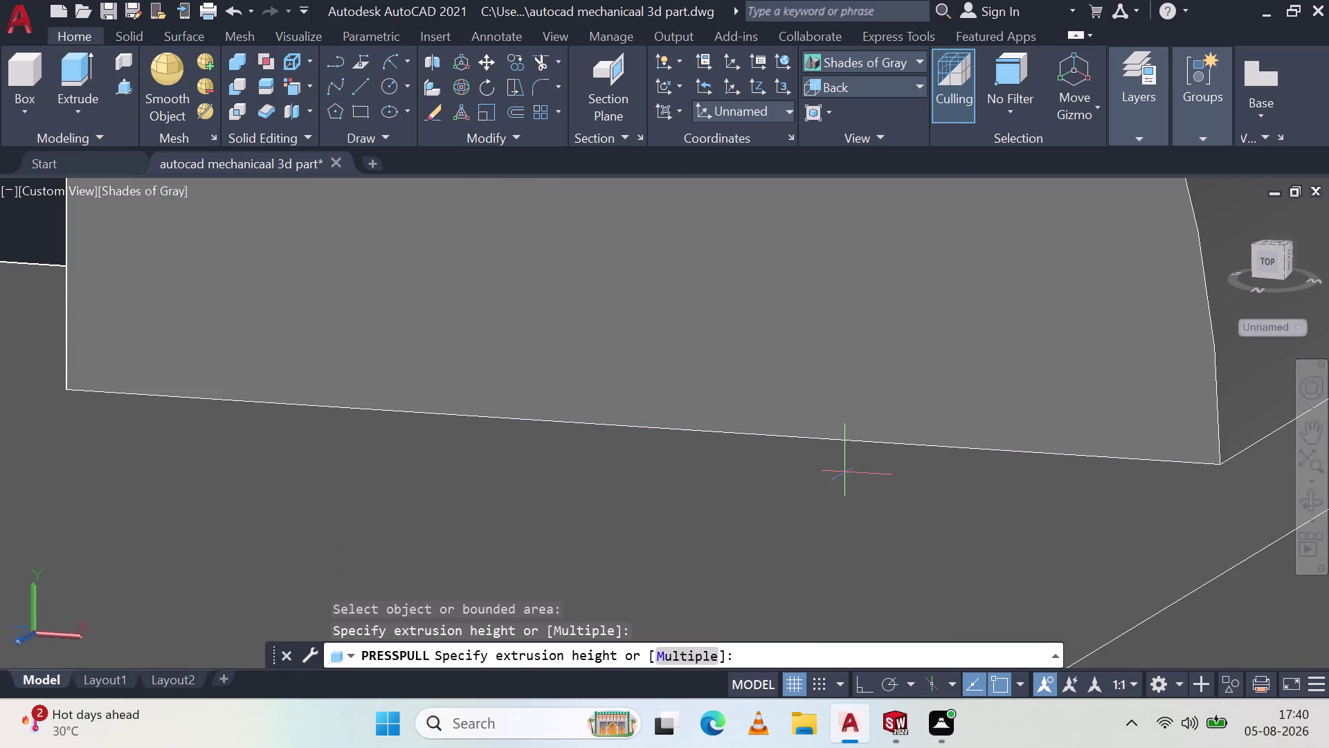
scroll(down, 3)
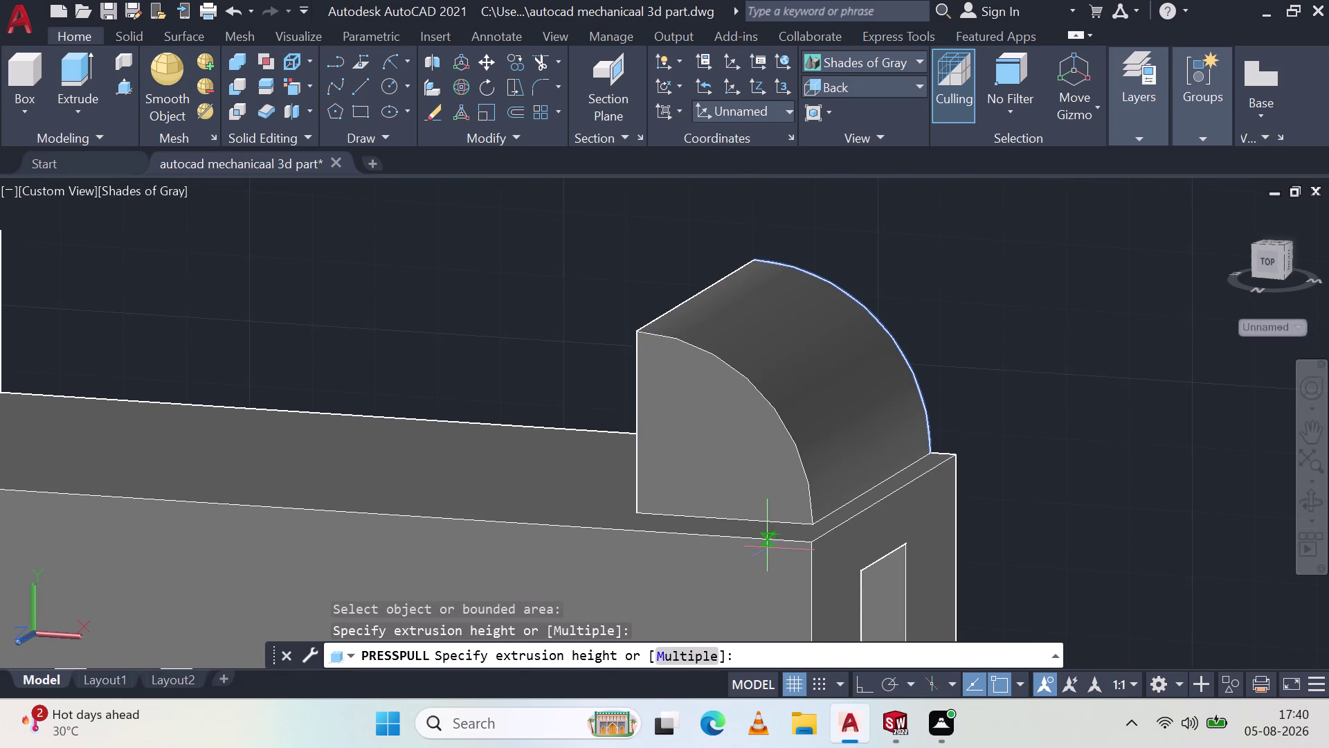
click(814, 537)
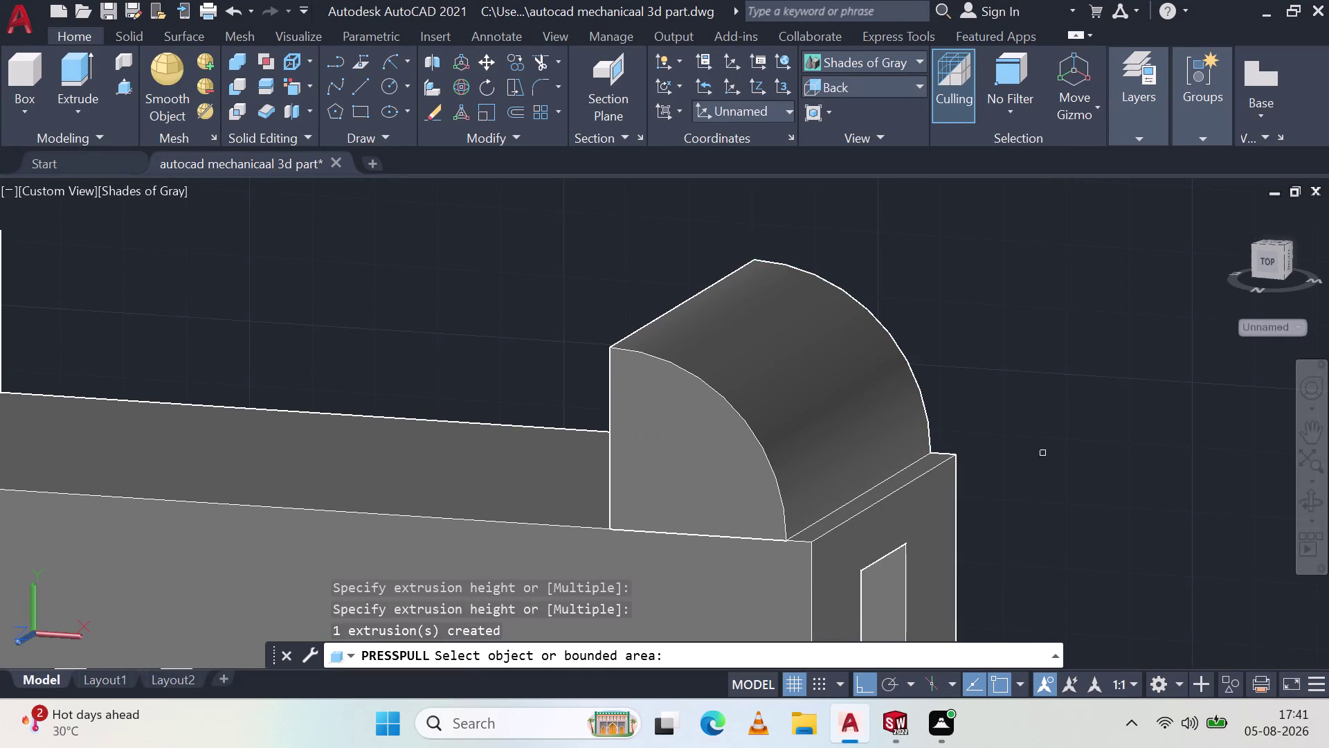
key(Escape)
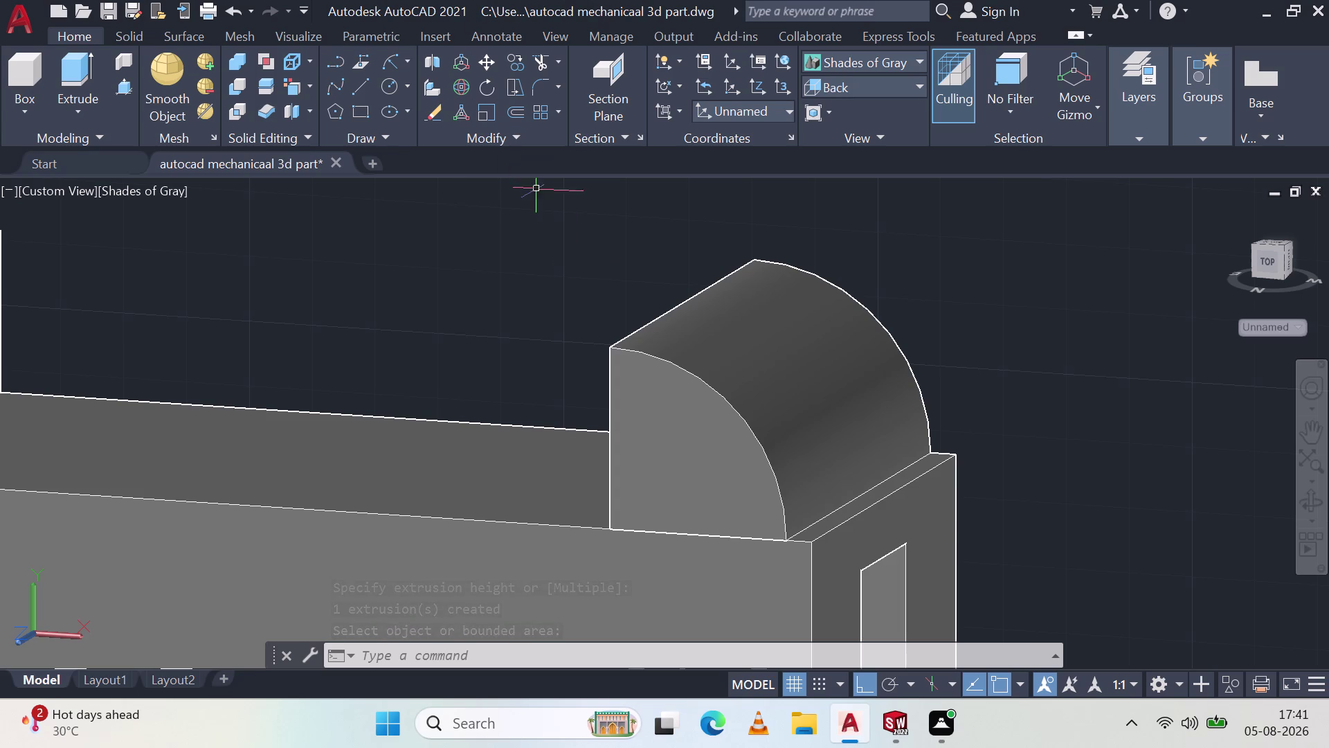
Orbit and zoom to fit the whole model with the new rounded block.
middle_drag(961, 261, 935, 308)
scroll(up, 3)
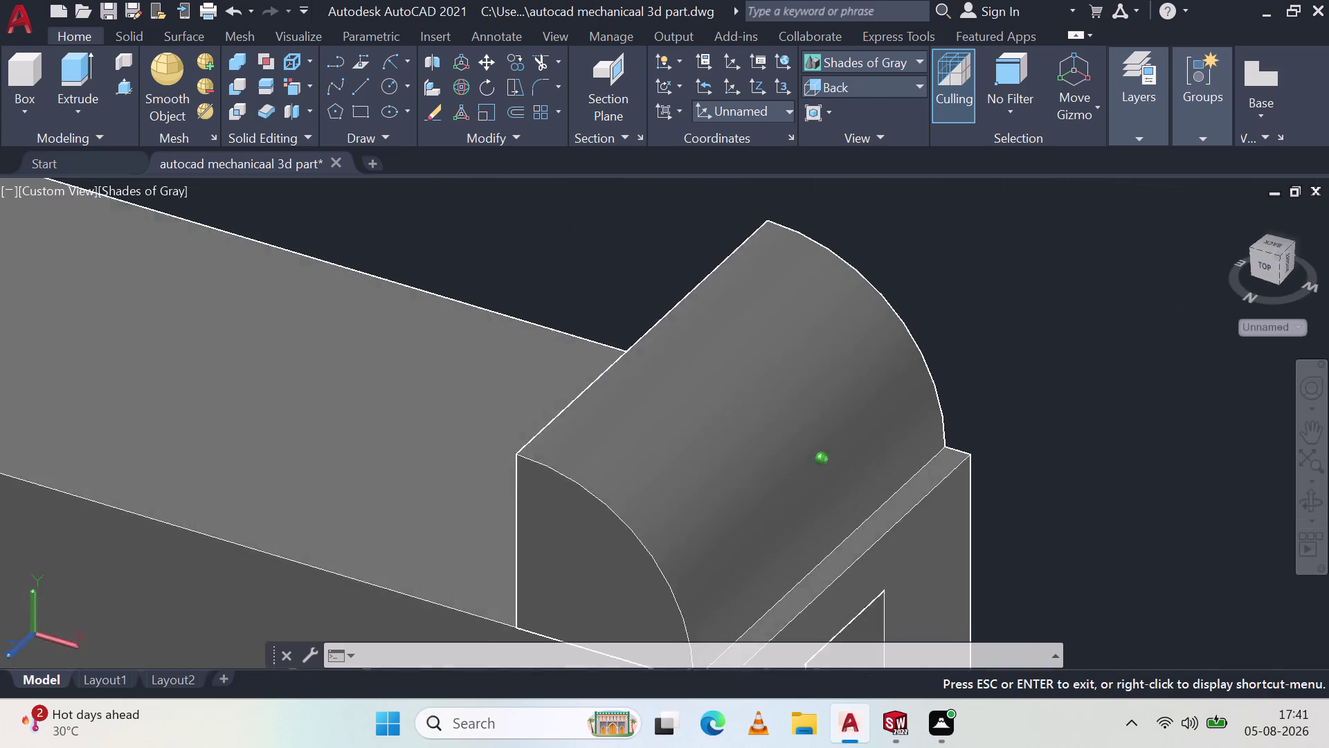
middle_drag(935, 307, 935, 340)
middle_click(934, 339)
middle_click(935, 340)
middle_click(932, 341)
scroll(up, 3)
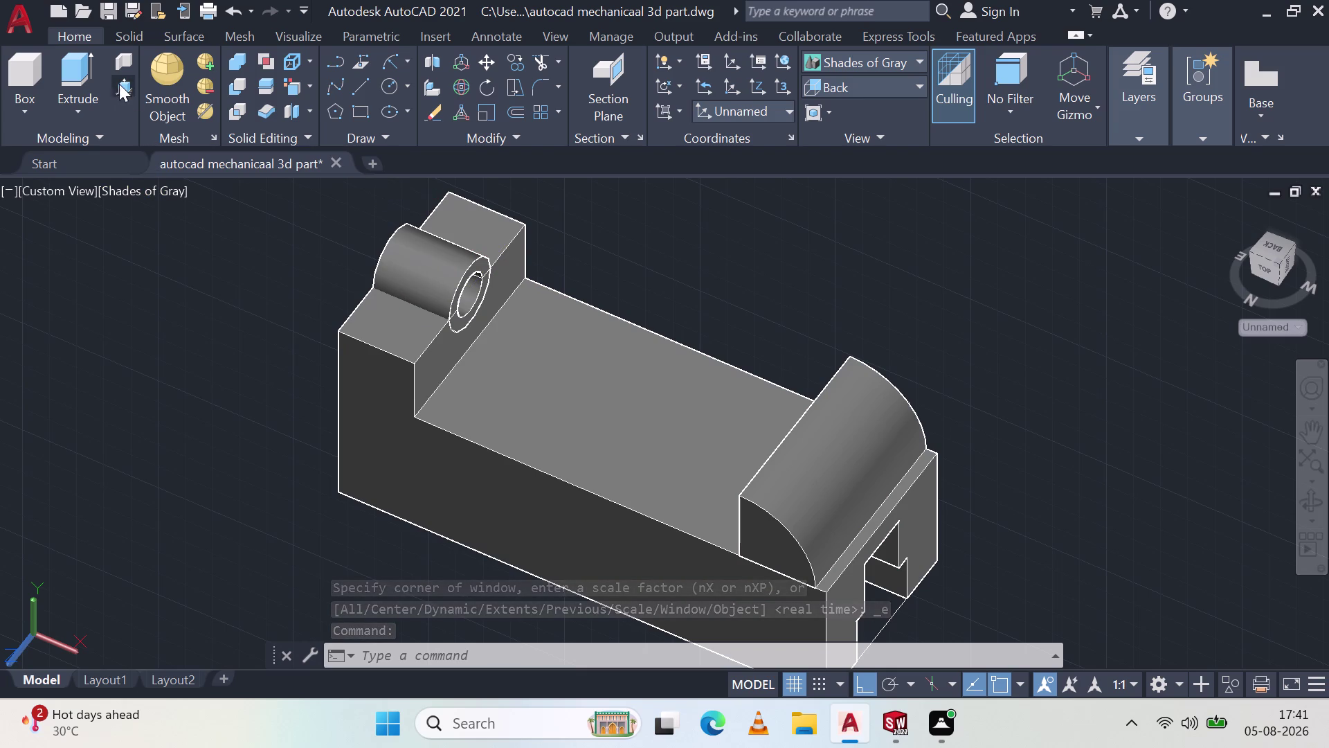
Try a line in wireframe display, cancel it, and return to gray shaded.
click(144, 178)
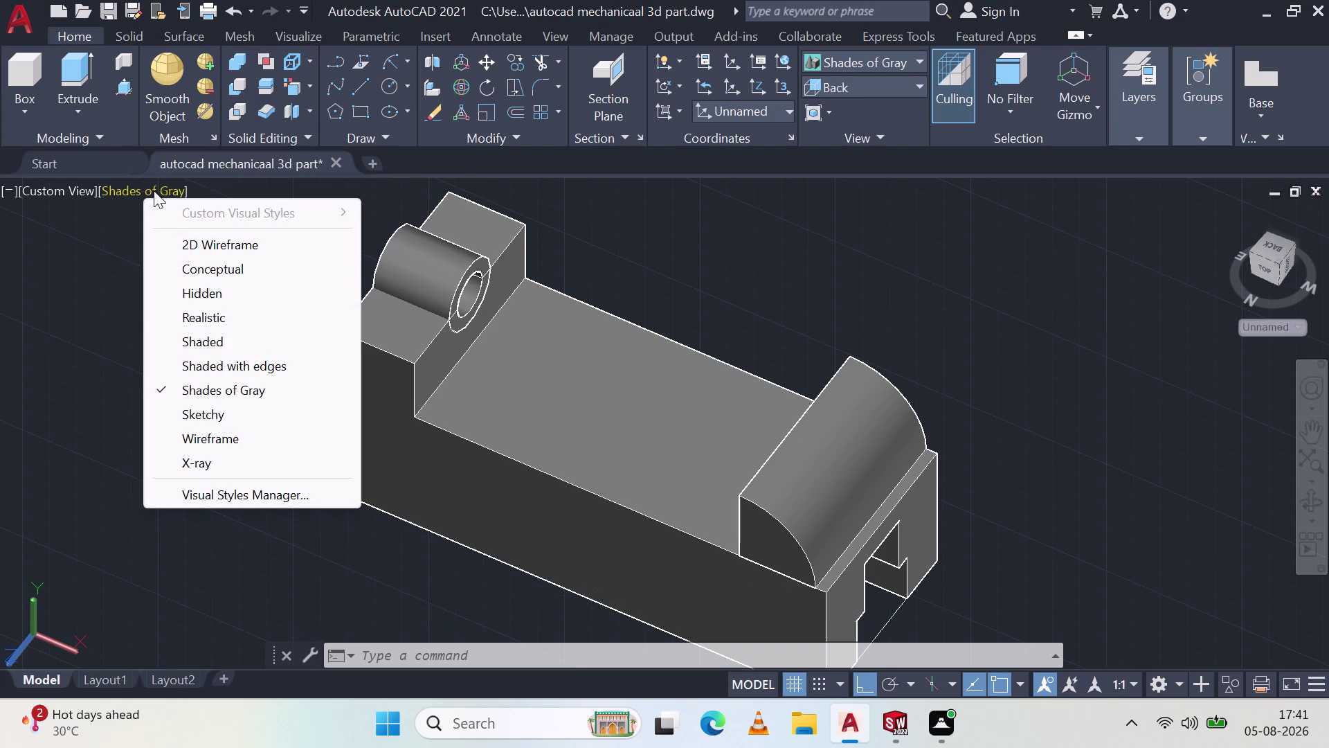
click(179, 232)
click(195, 245)
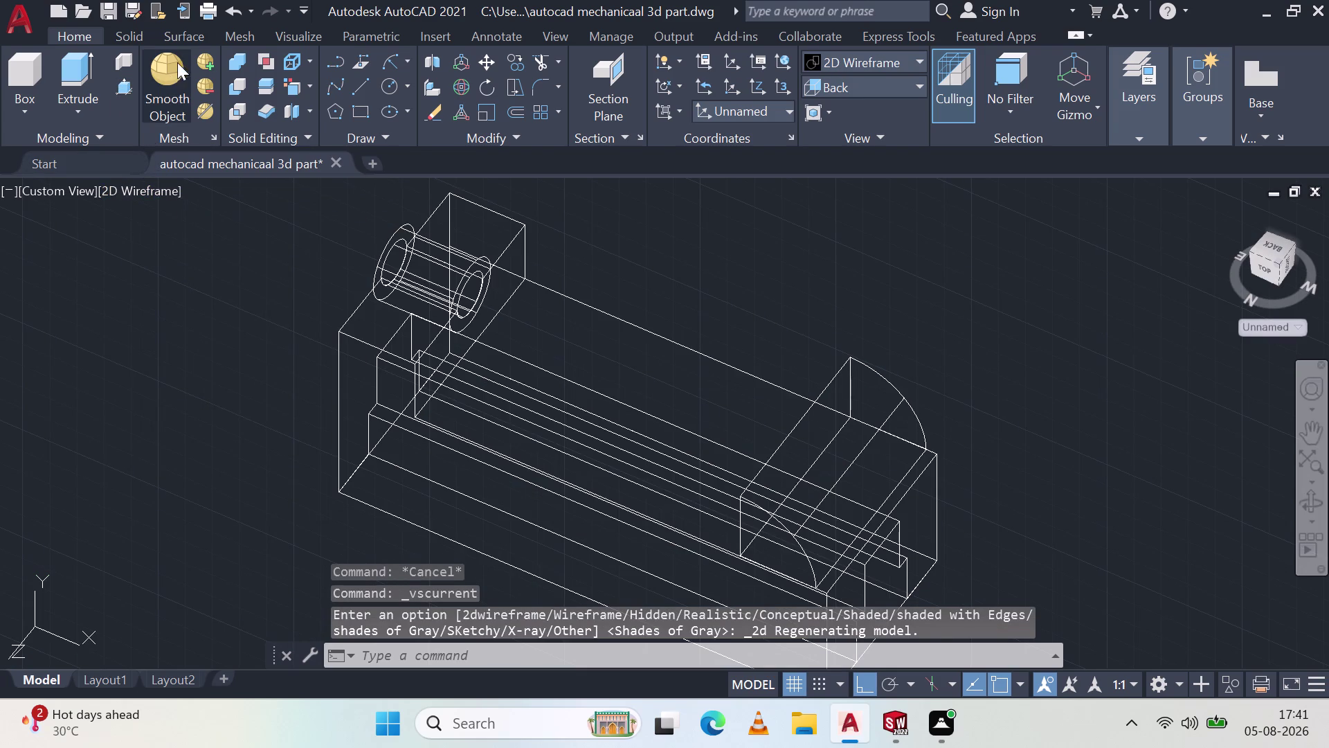
click(364, 82)
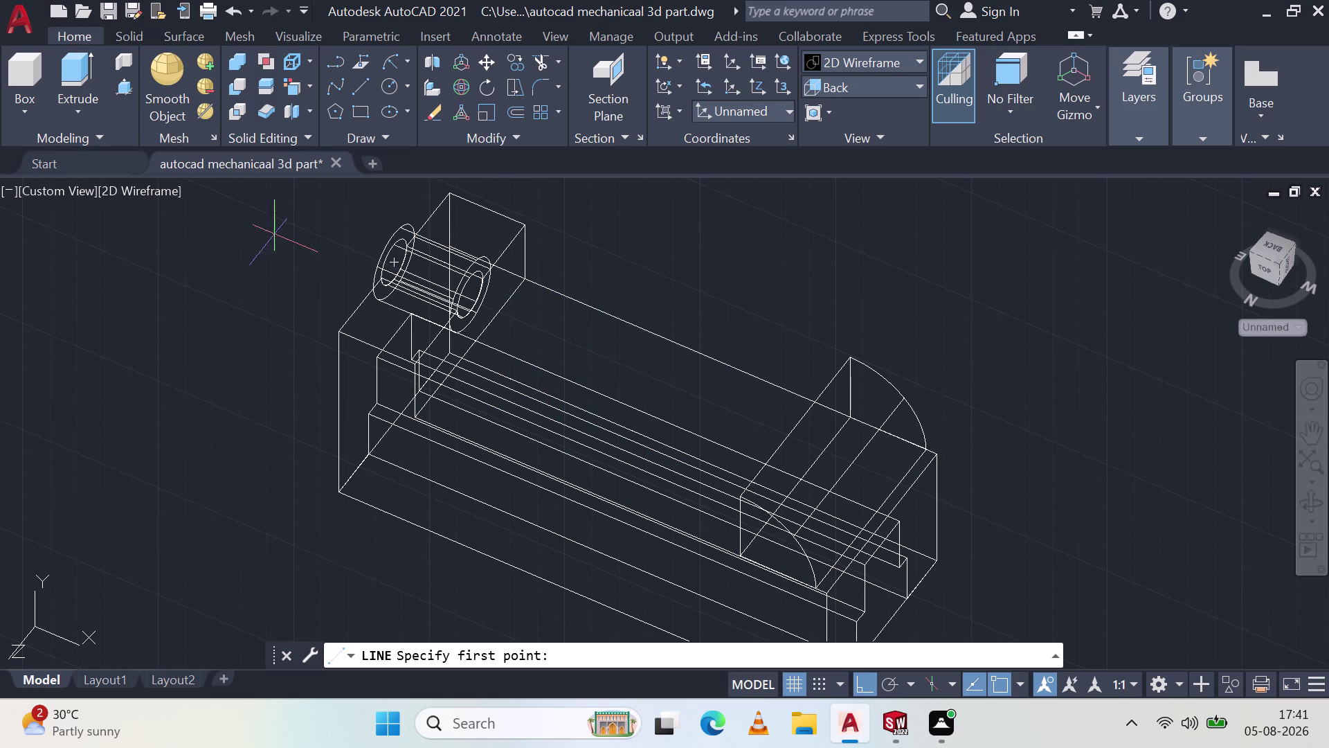
click(148, 190)
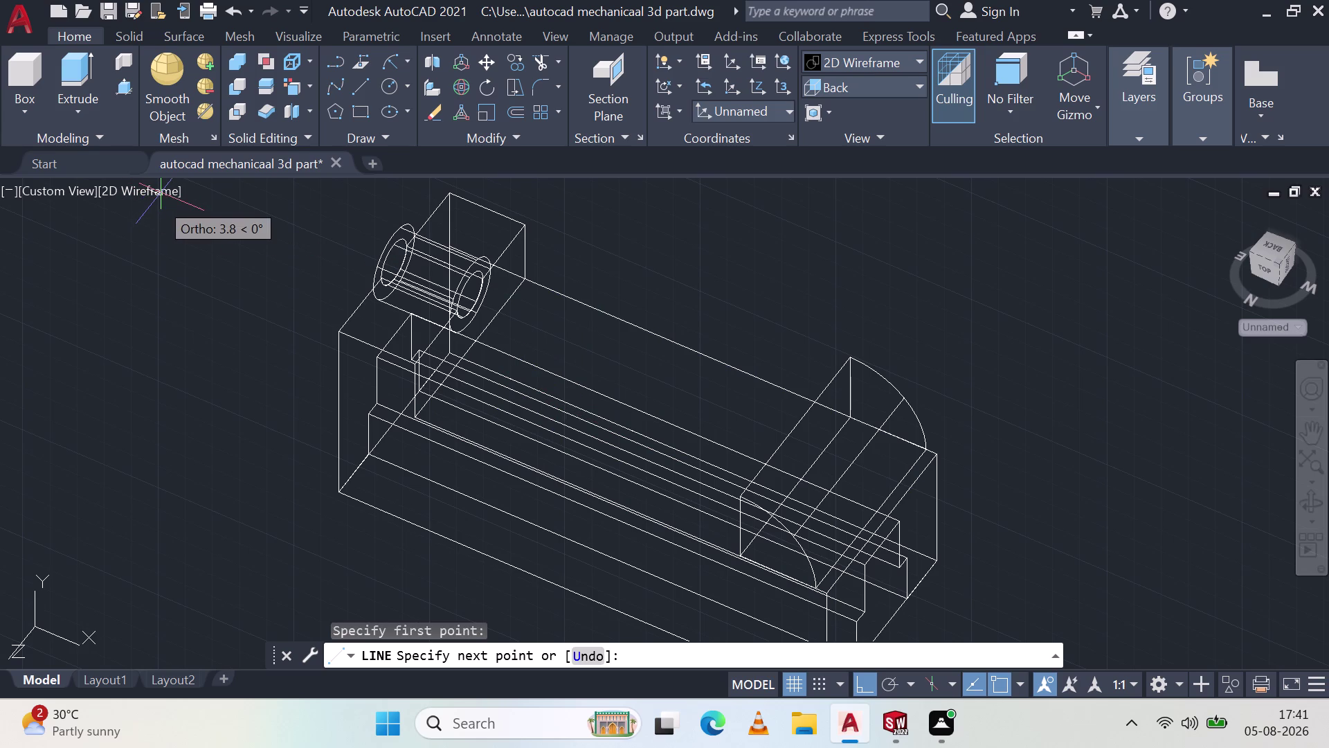
key(Escape)
click(161, 192)
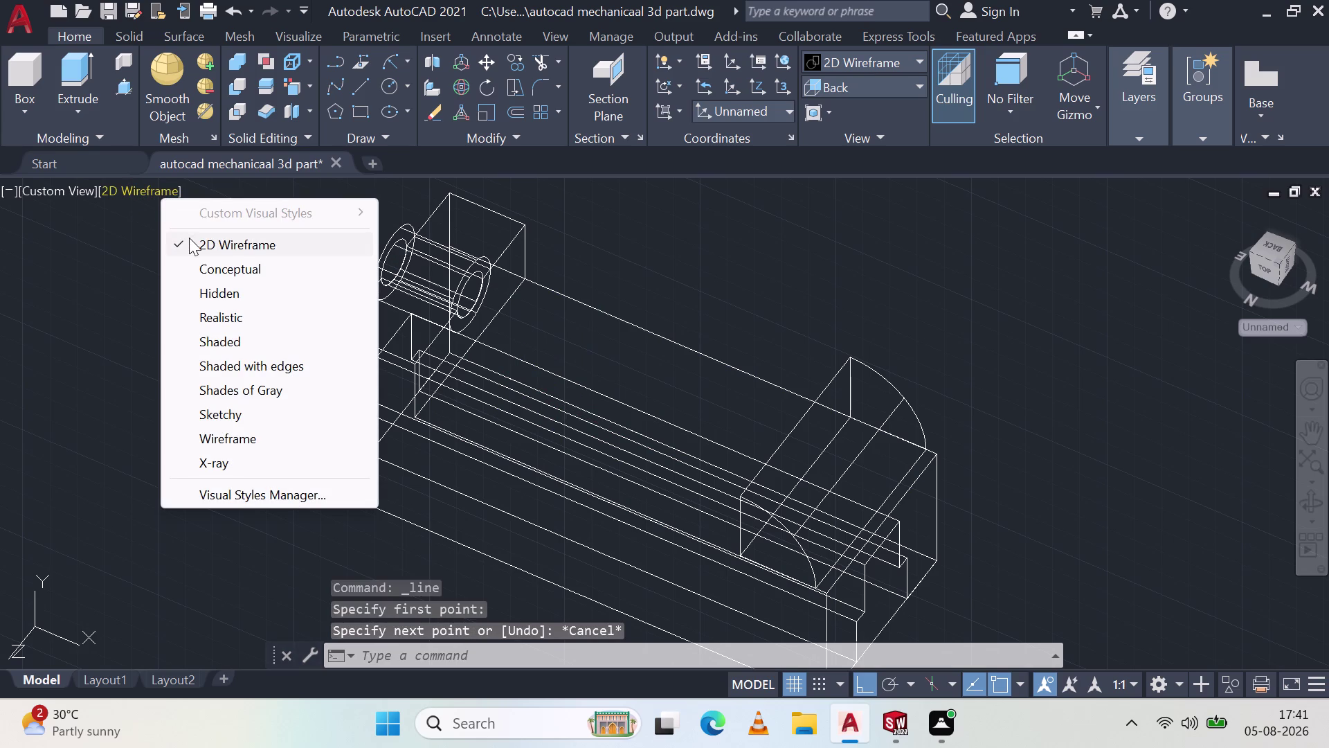
click(246, 387)
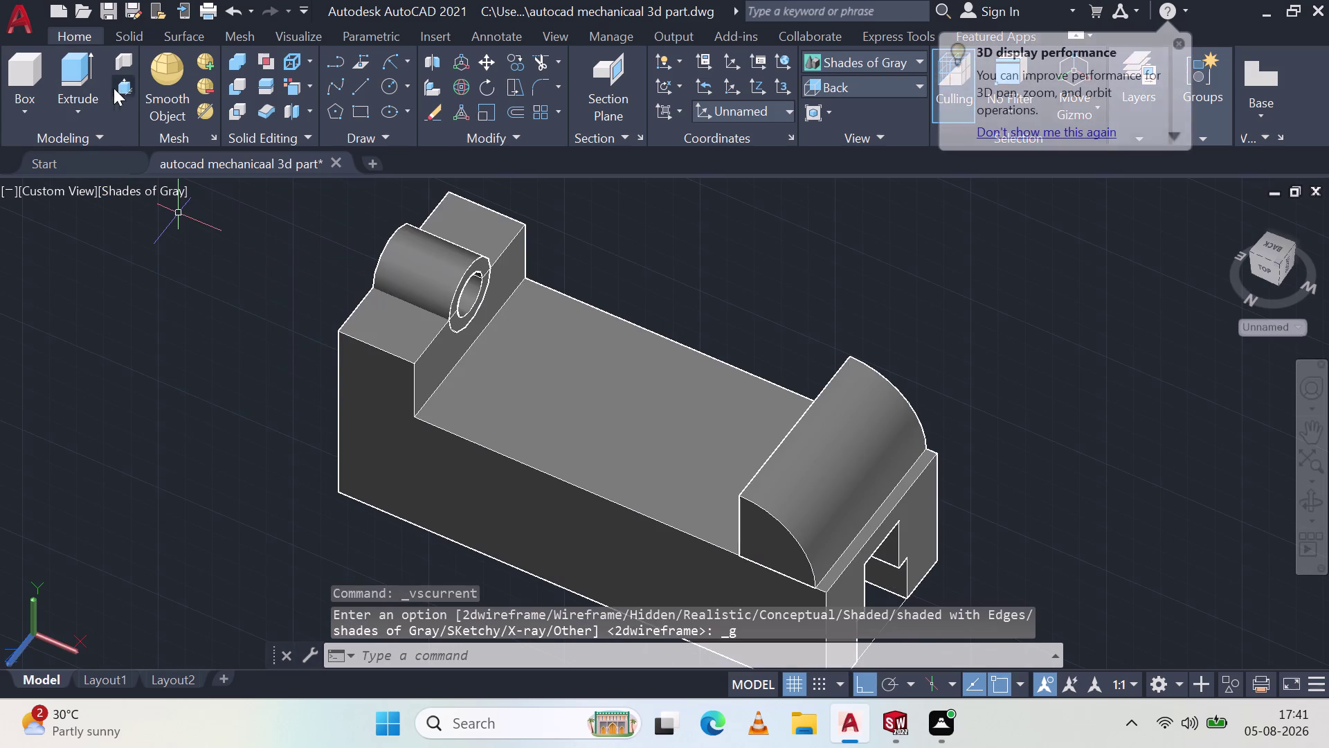
Draw a line along the top face from the boss toward the rounded block.
click(367, 76)
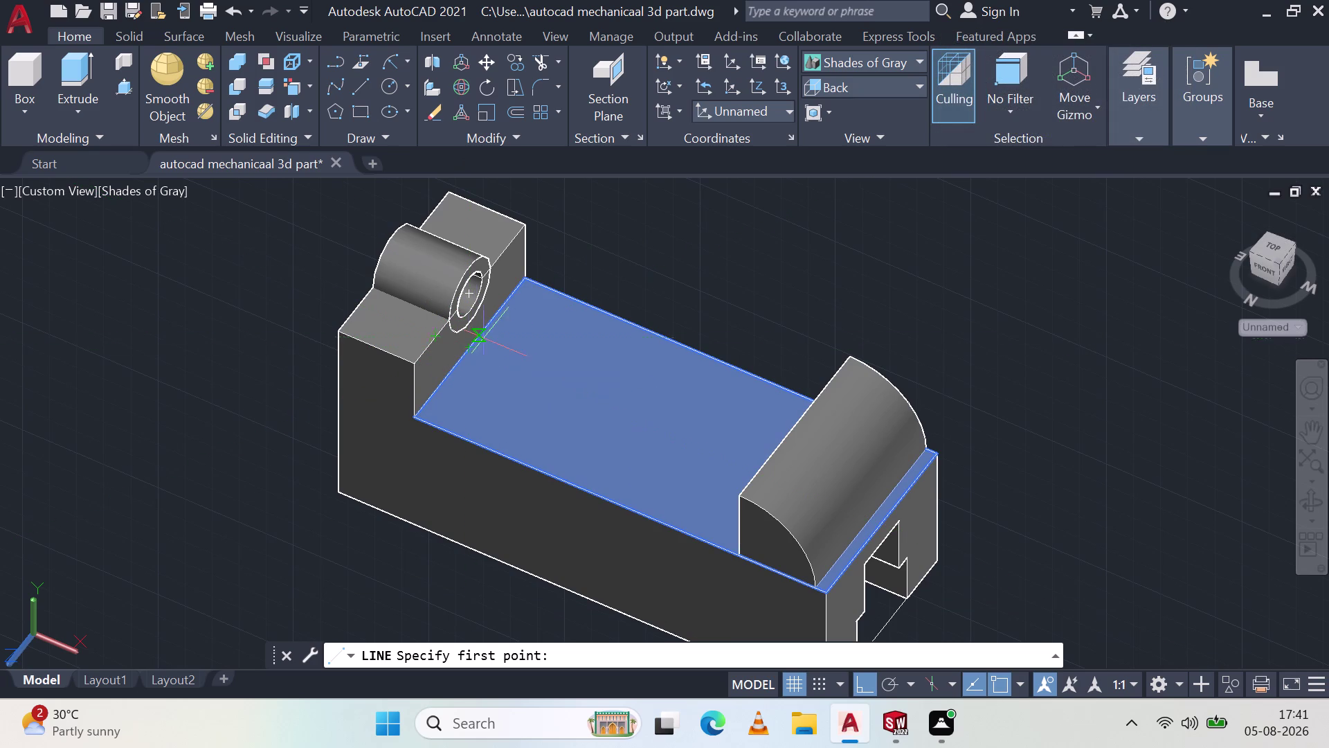
click(466, 353)
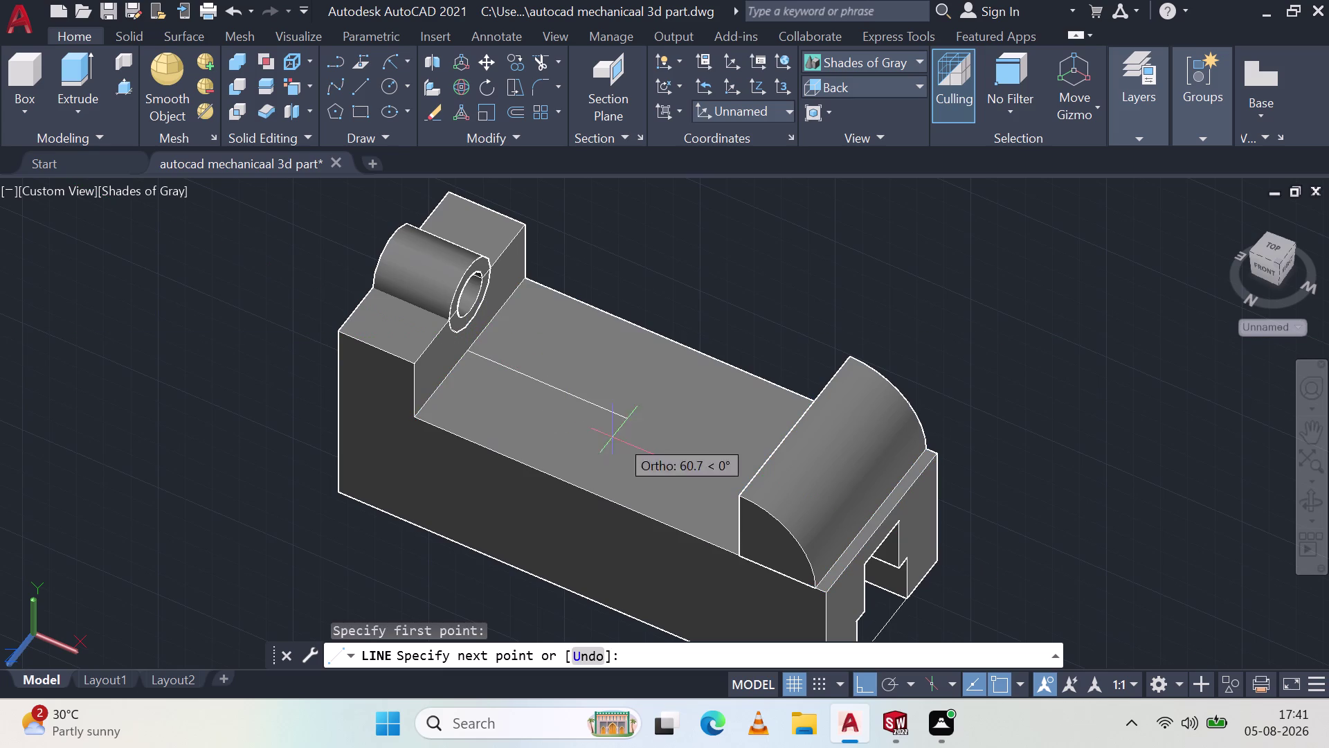
middle_drag(724, 402, 730, 430)
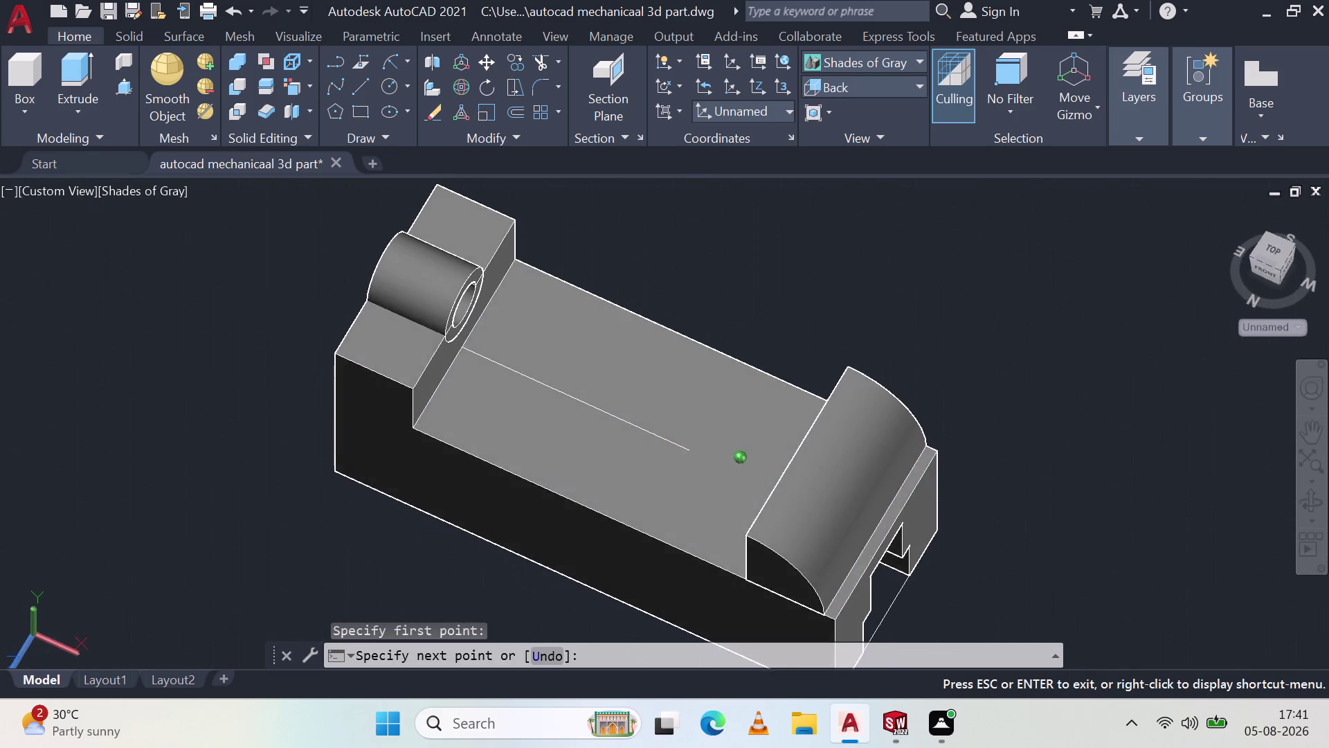
middle_drag(729, 430, 867, 429)
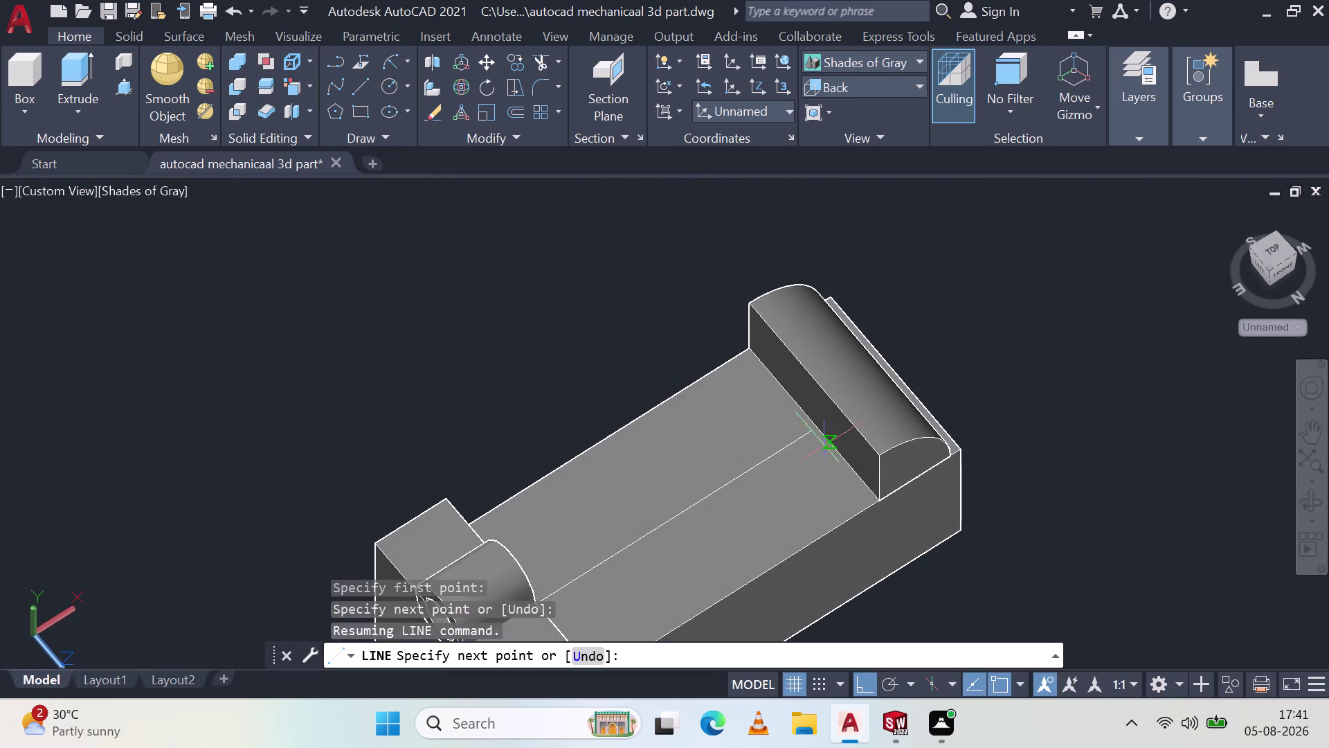
click(820, 428)
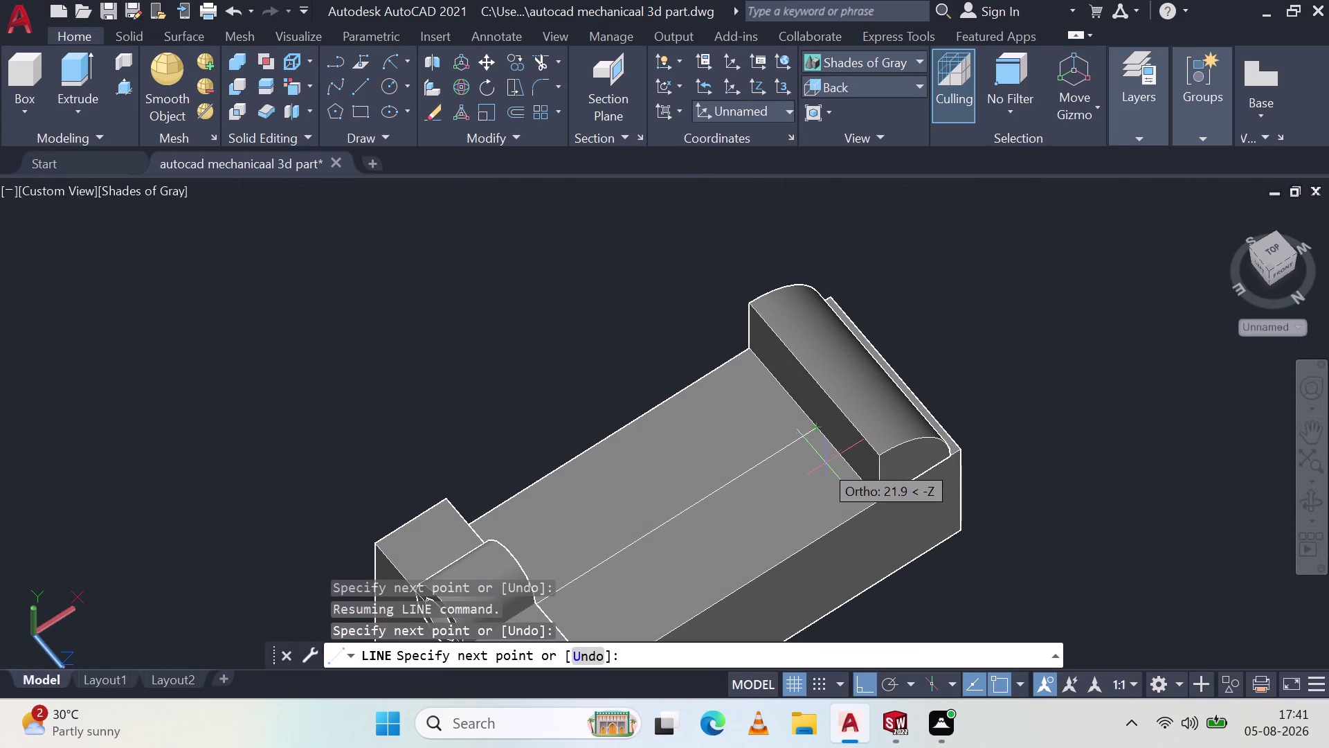
key(Escape)
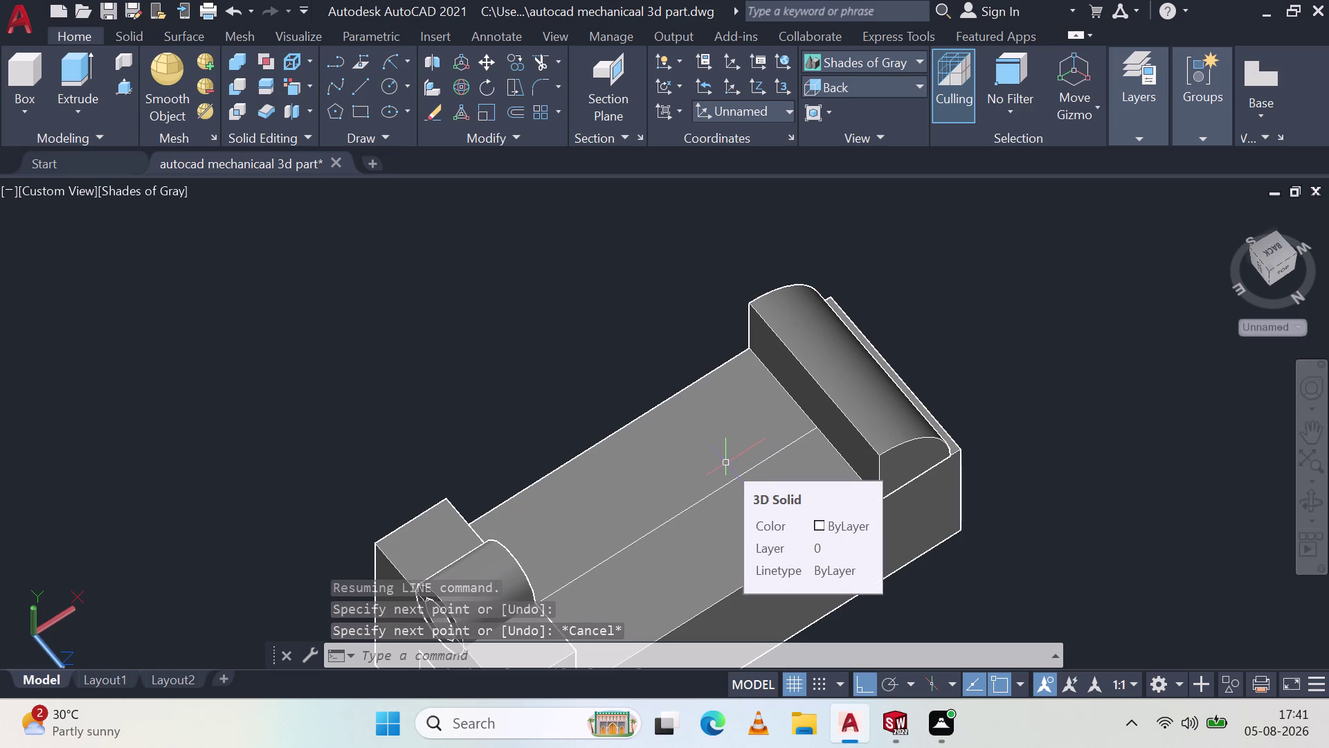
key(o)
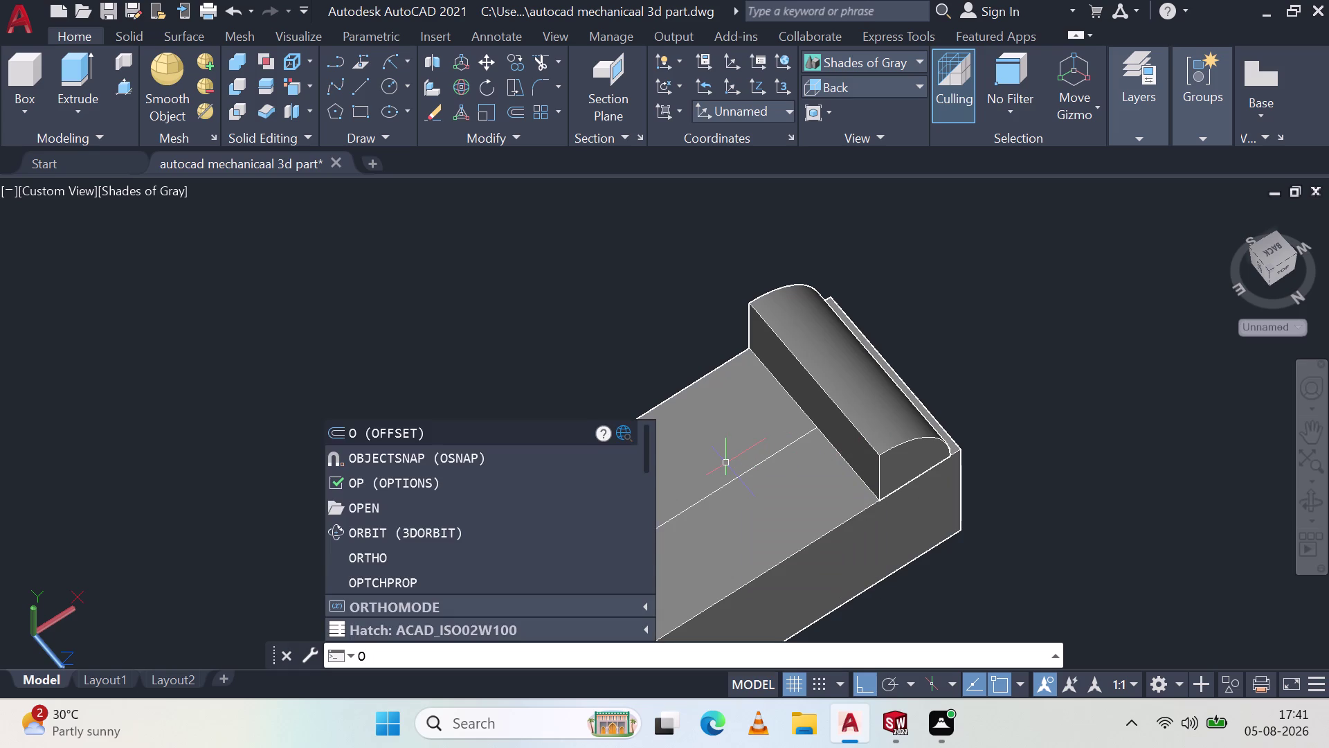
key(Escape)
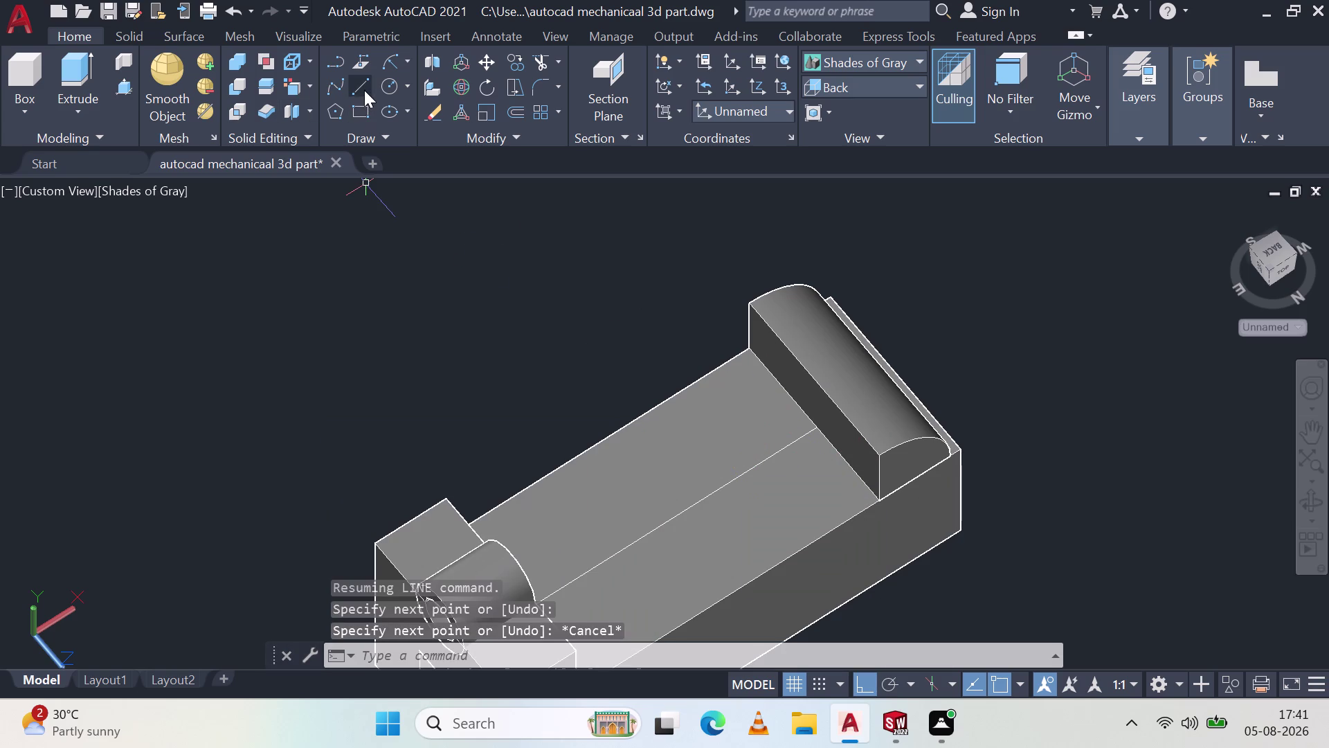
click(515, 60)
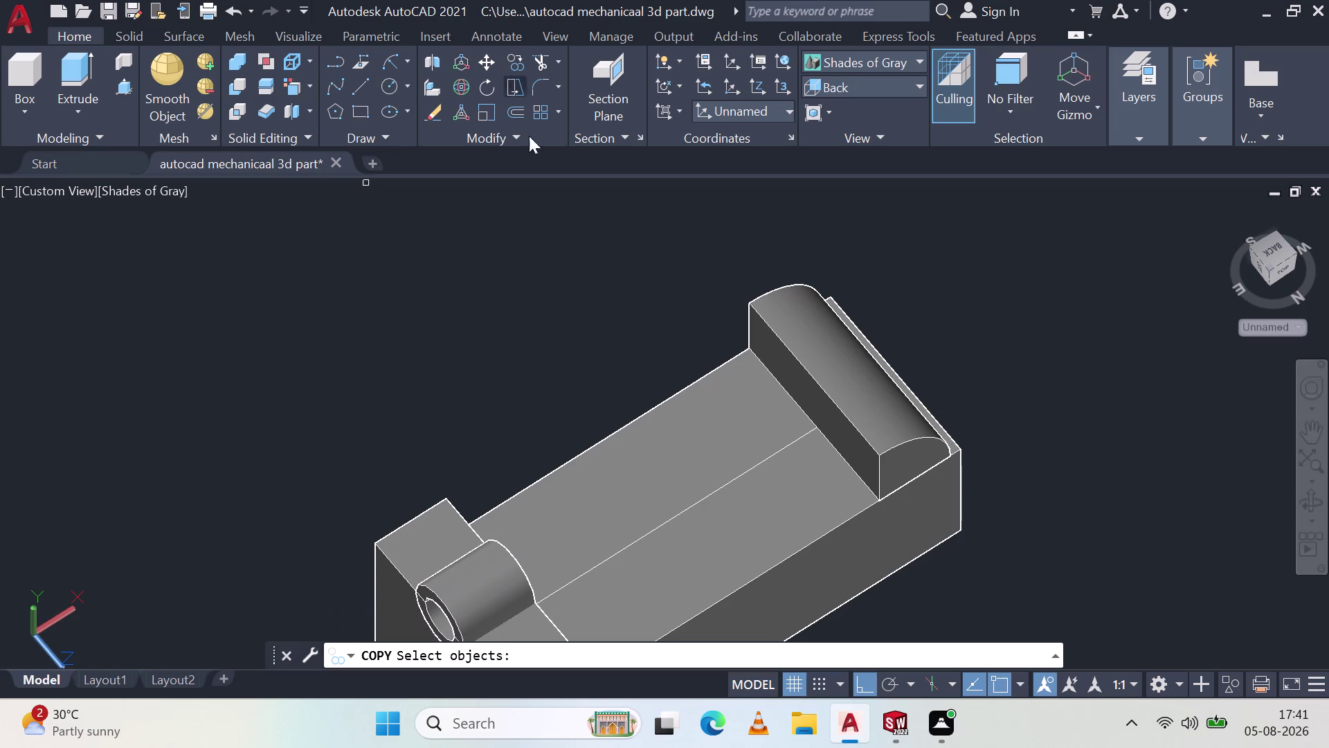
Copy the centre line to guide lines at offsets 11 and 22, undoing extra copies.
click(711, 491)
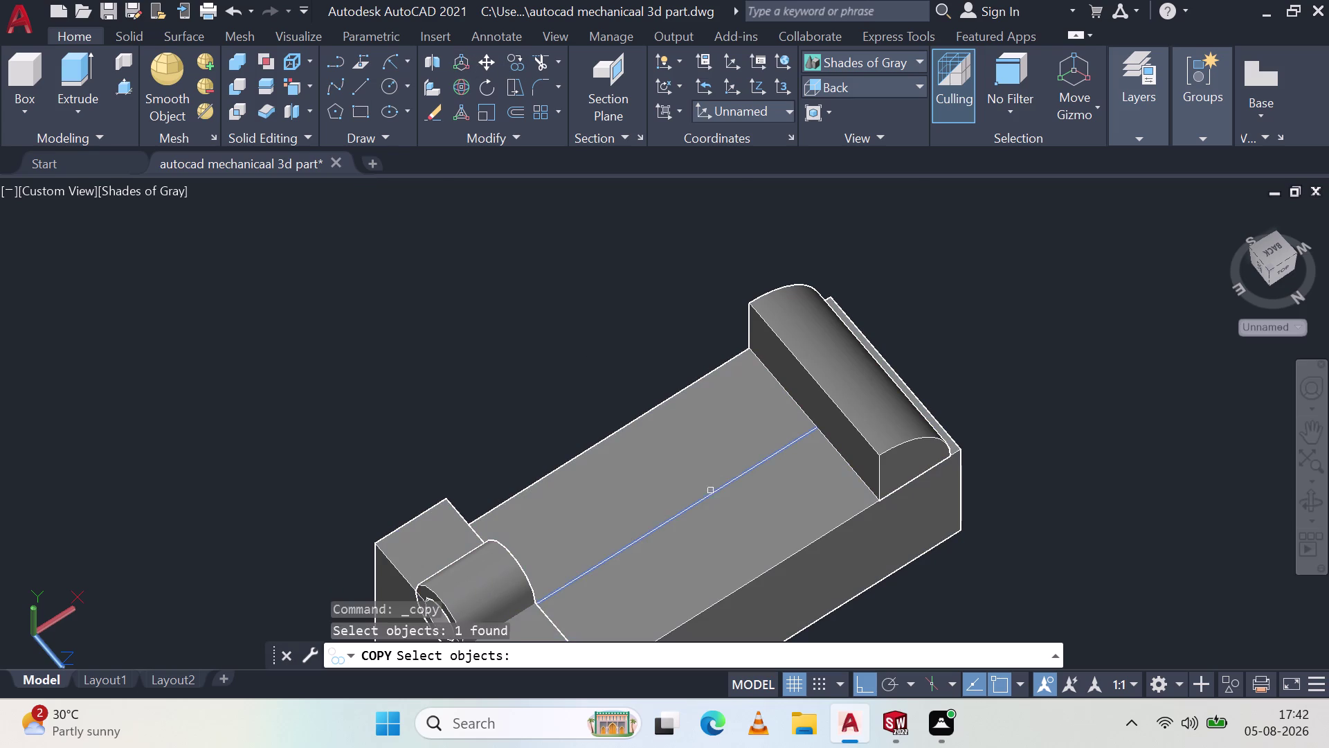
key(Return)
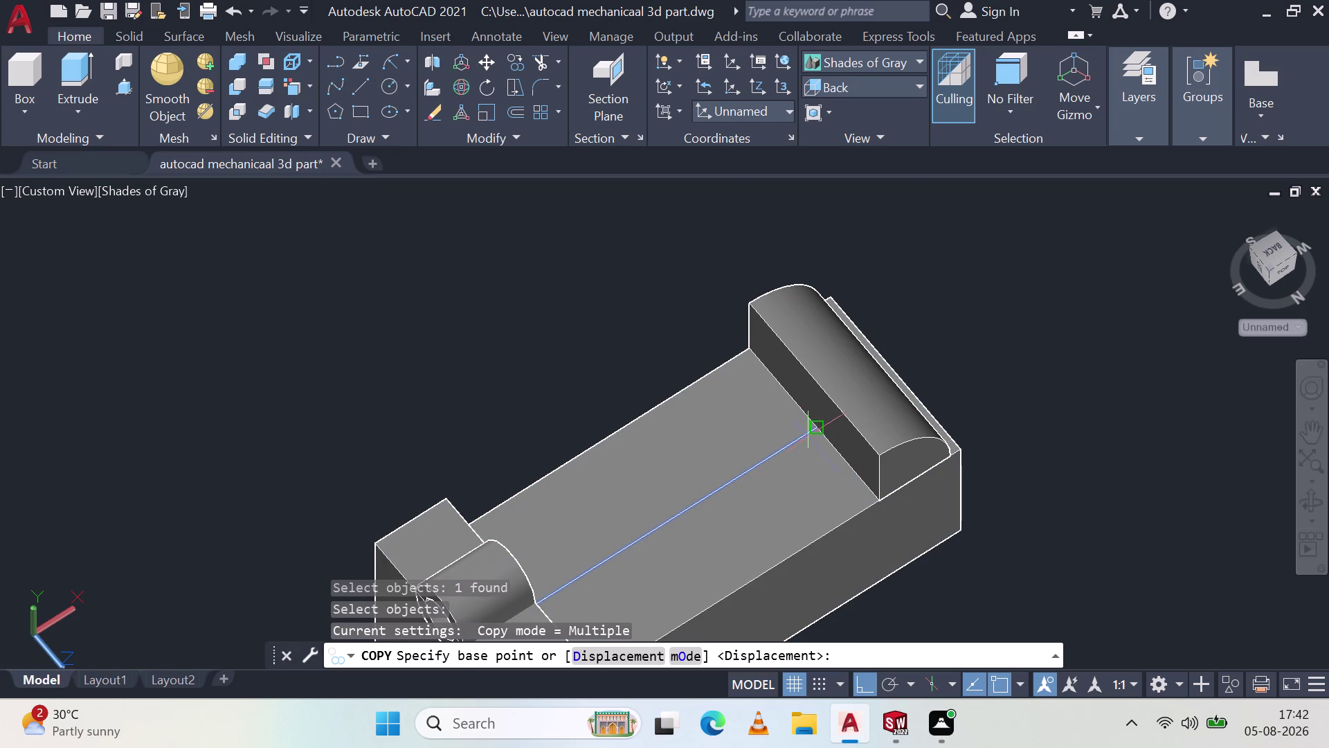
click(816, 423)
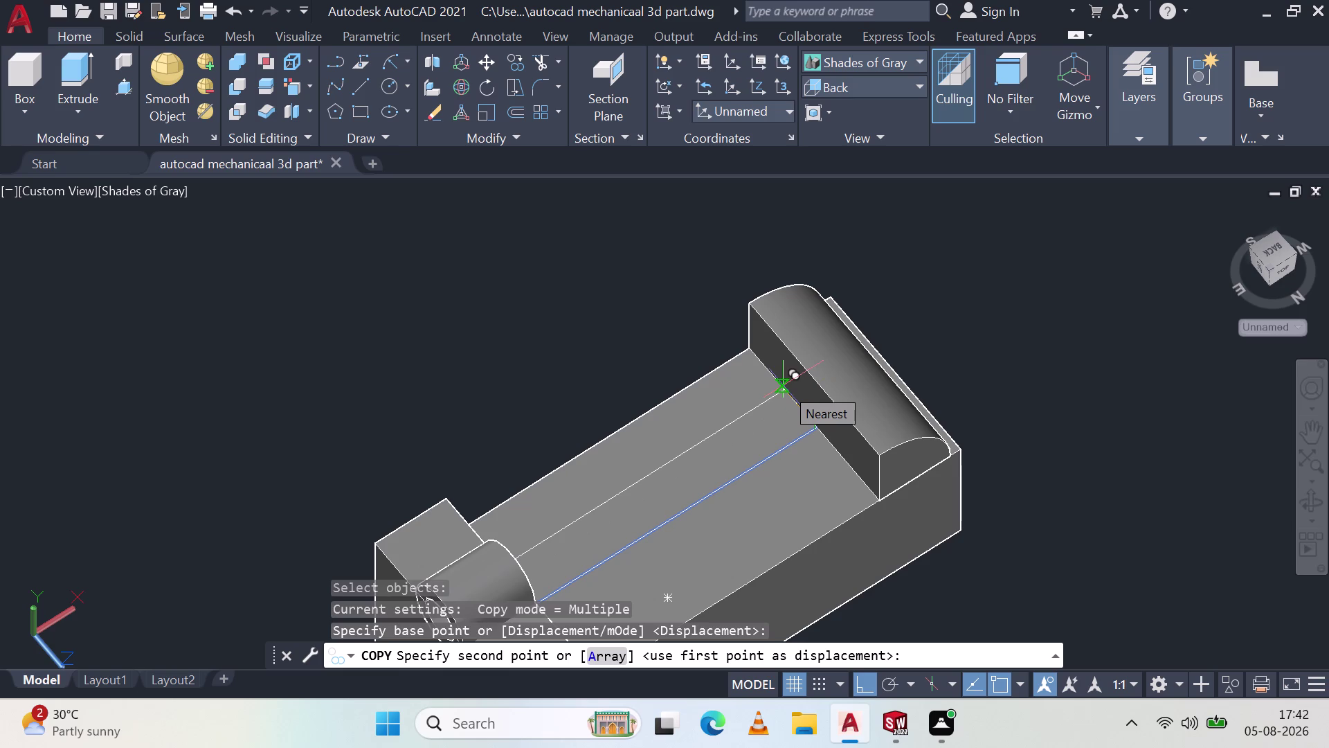
text(11)
key(Return)
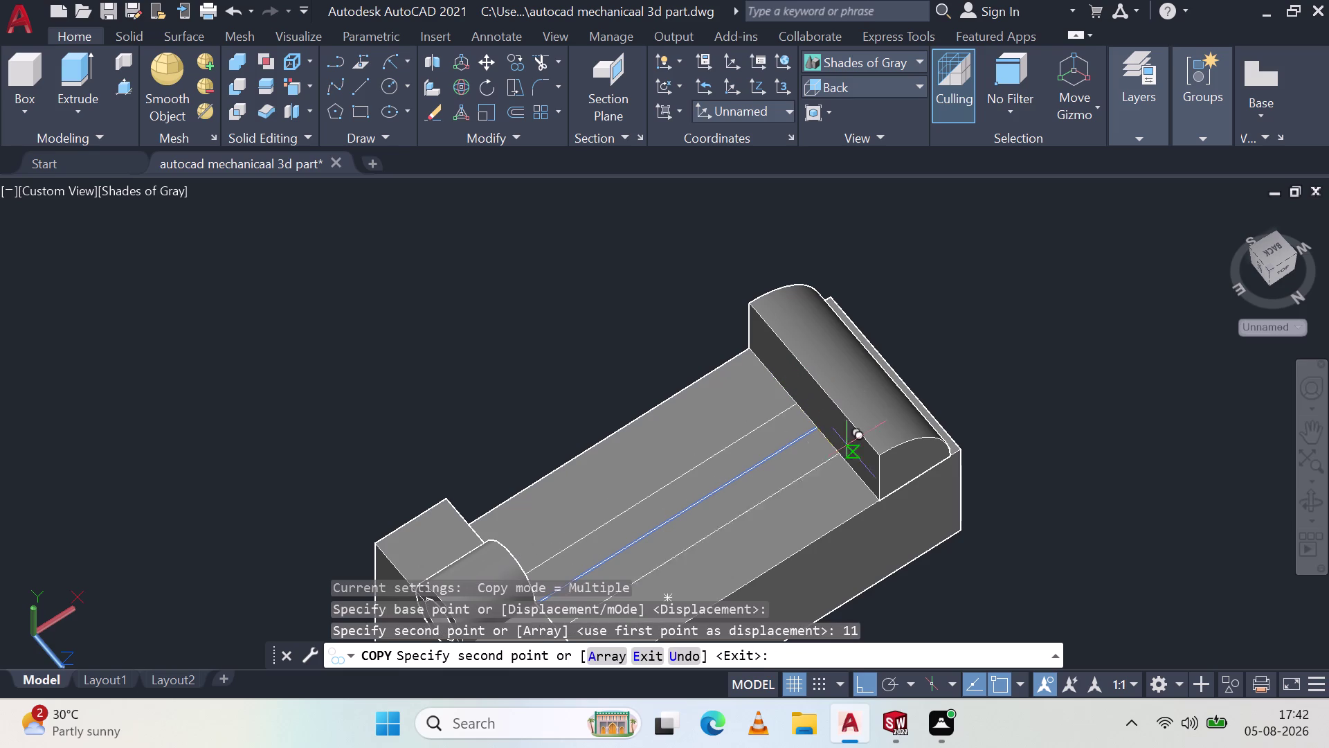
text(22)
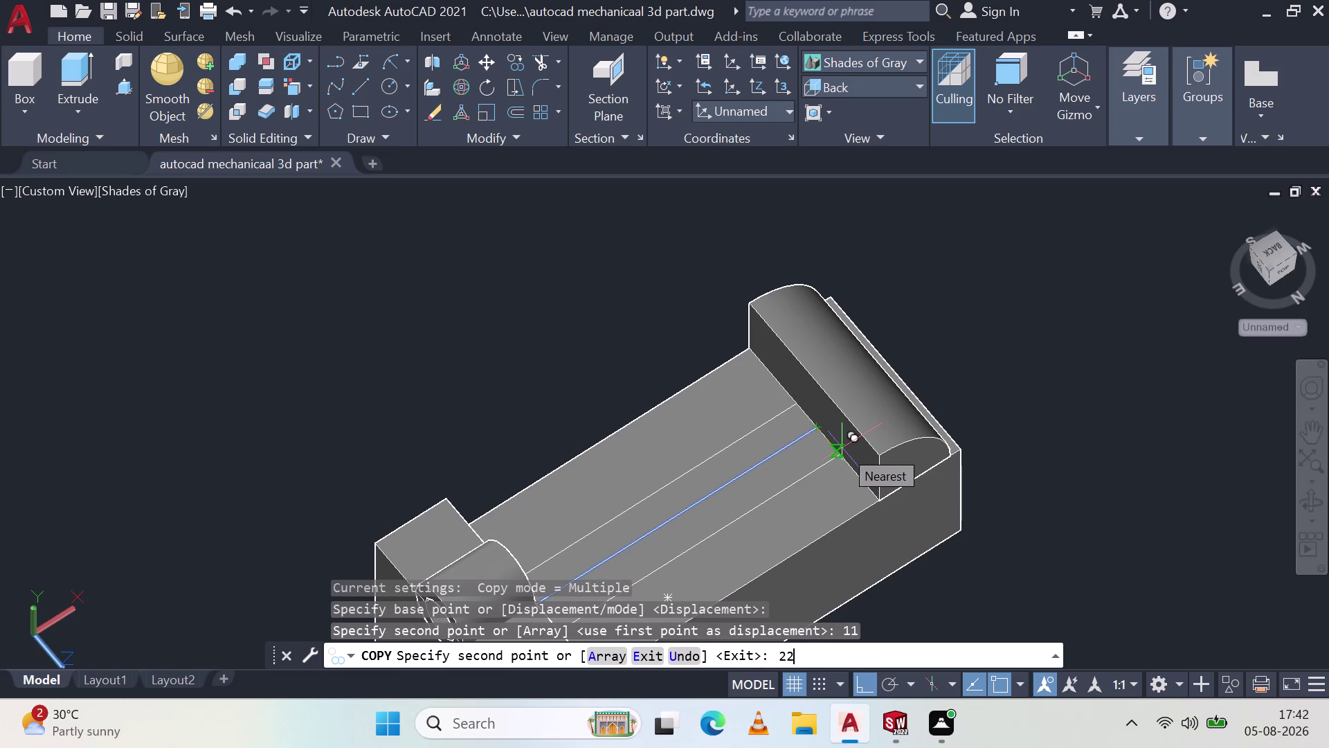
key(Return)
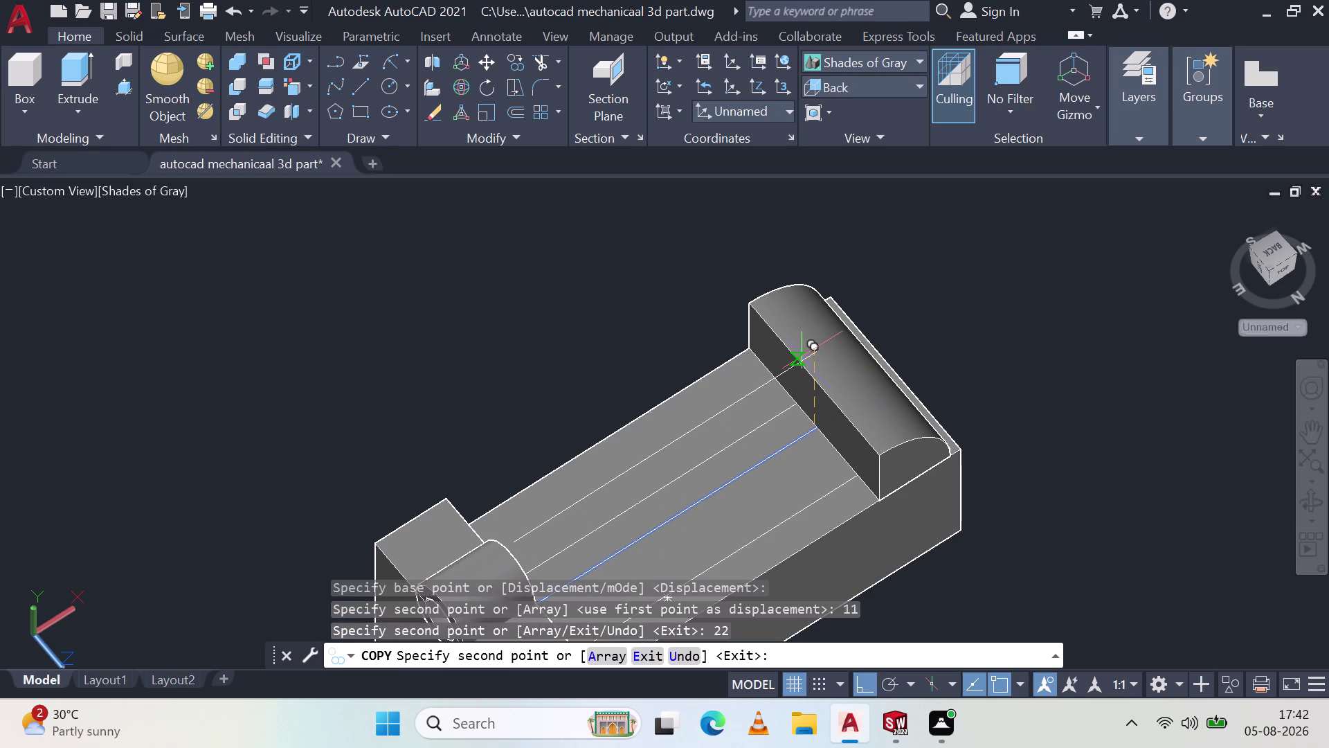
key(ctrl+z)
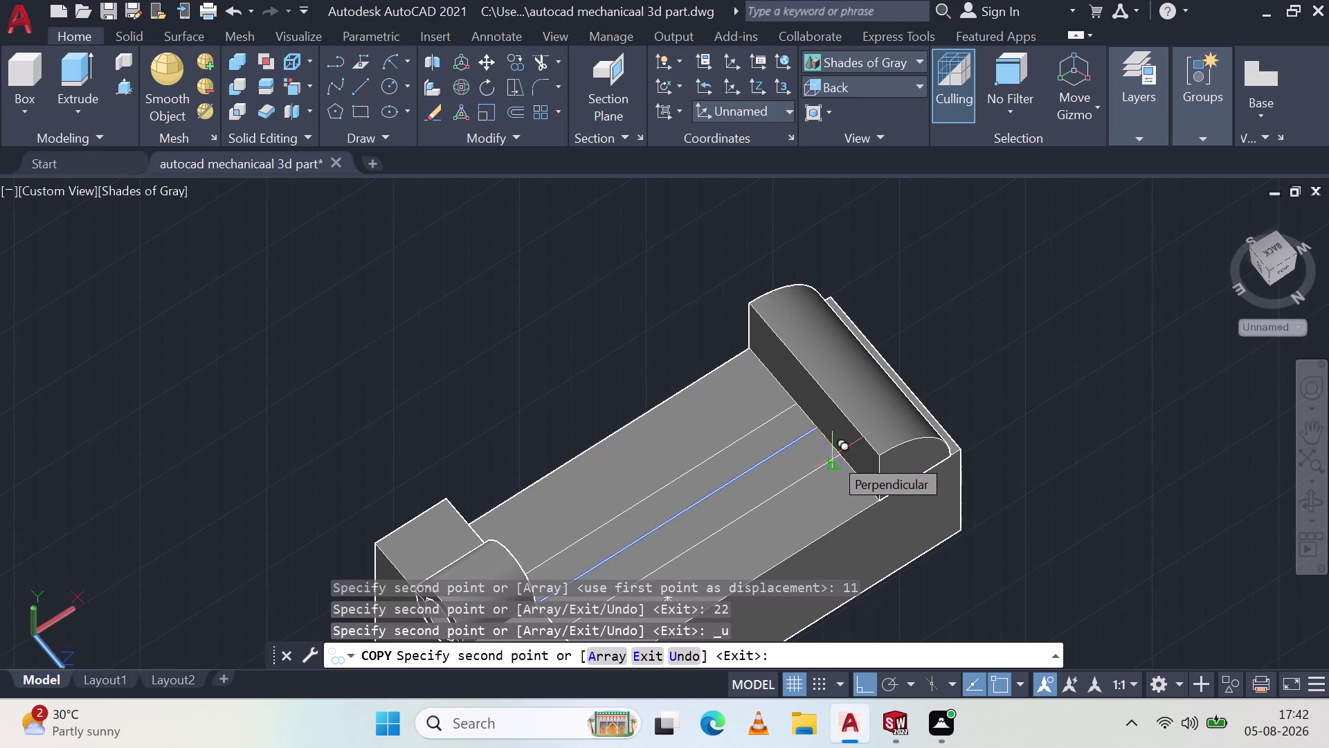
text(22)
key(Return)
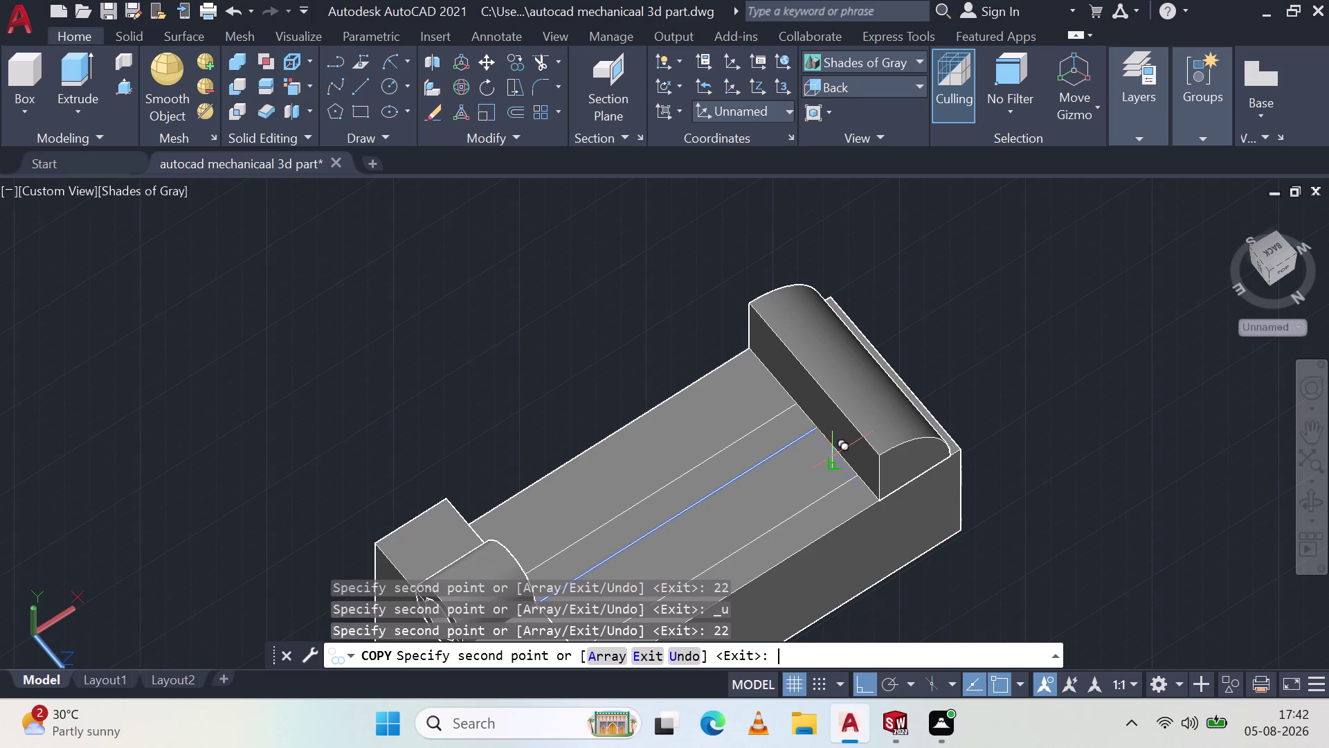
key(ctrl+z)
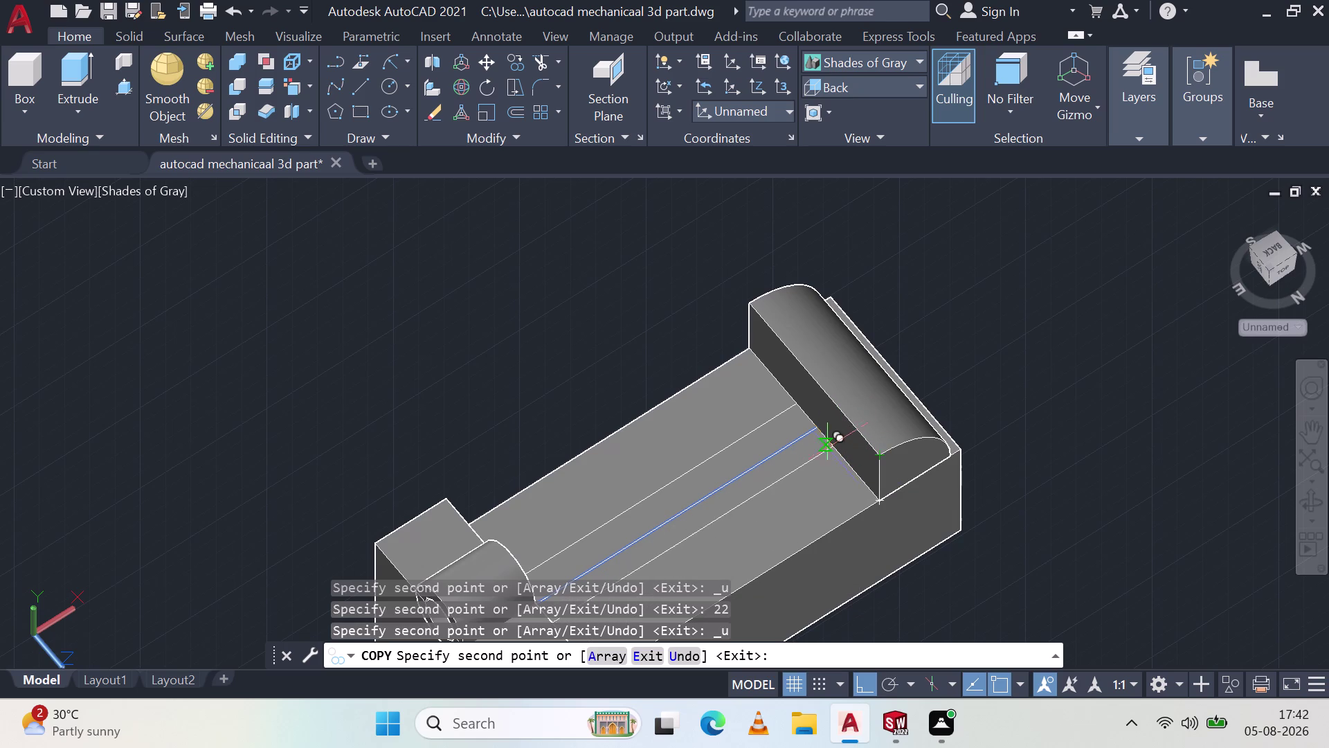
text(11)
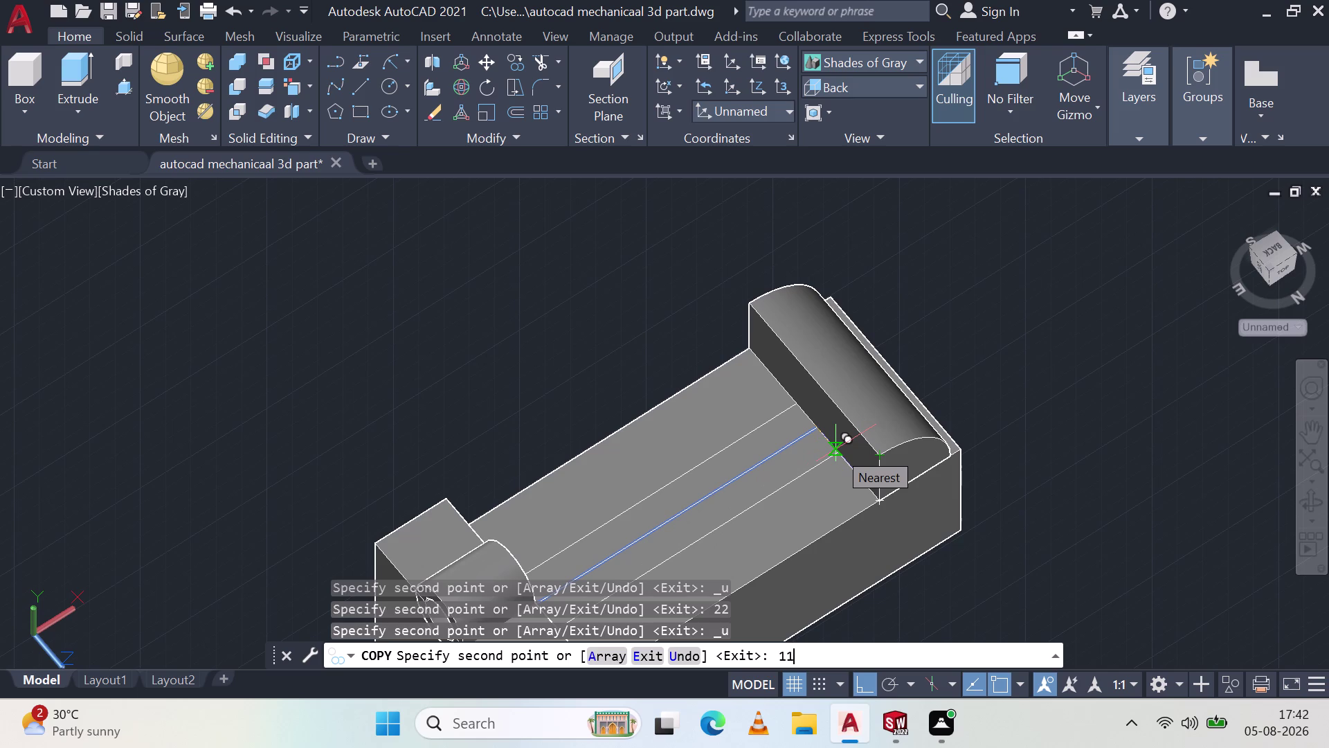
key(Return)
key(Return)
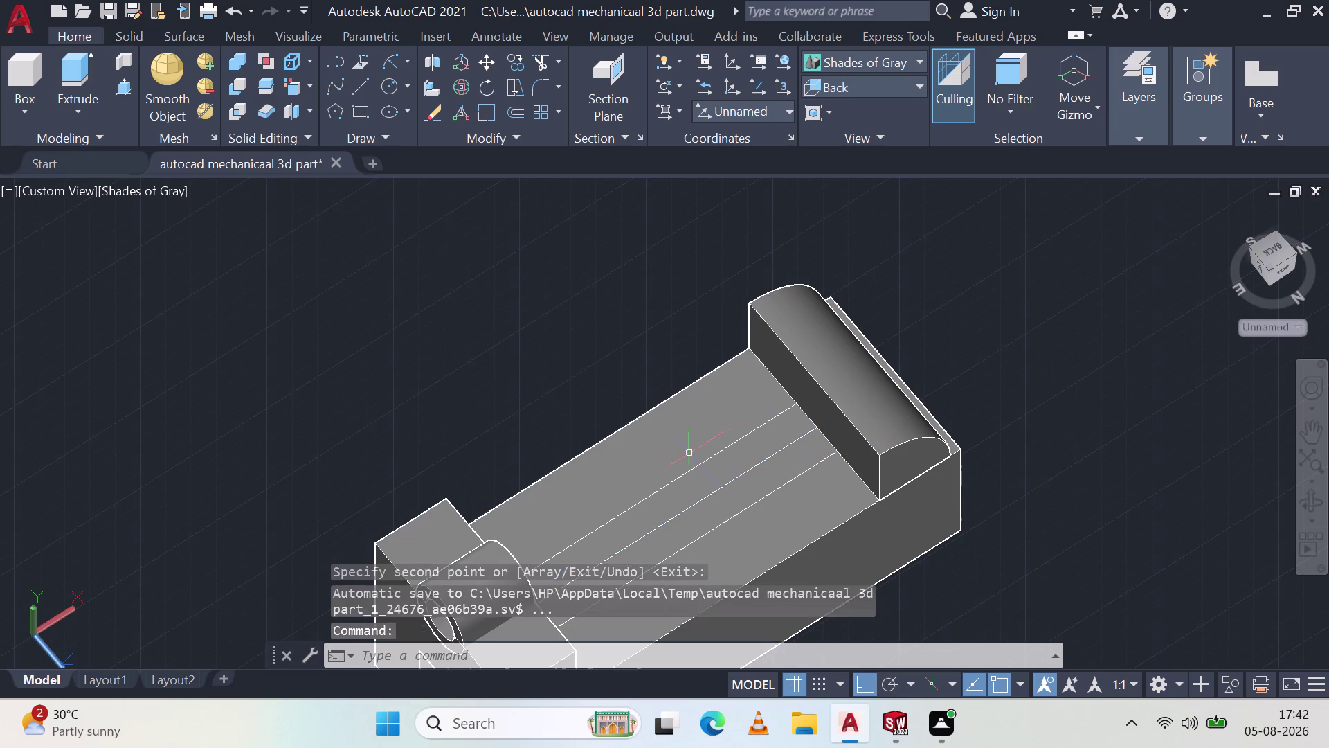
Erase the original centre line.
key(Escape)
key(Escape)
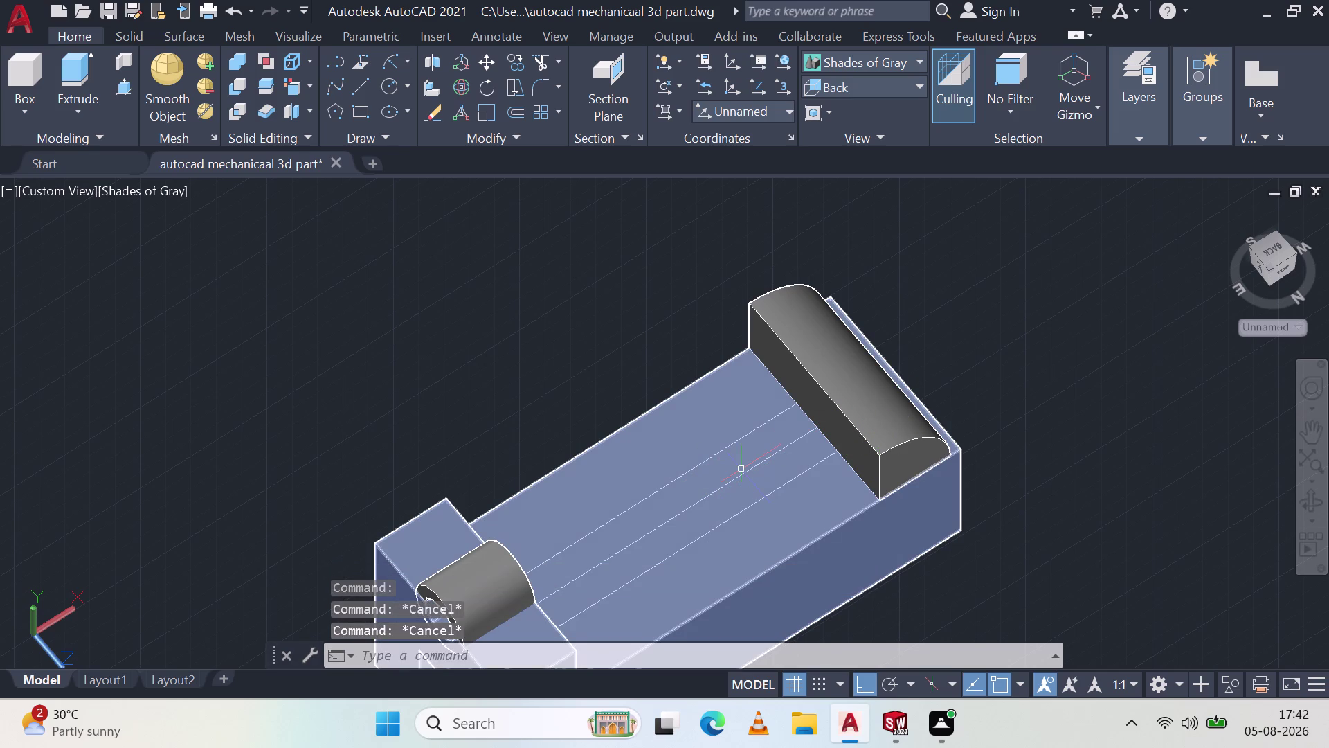
click(746, 470)
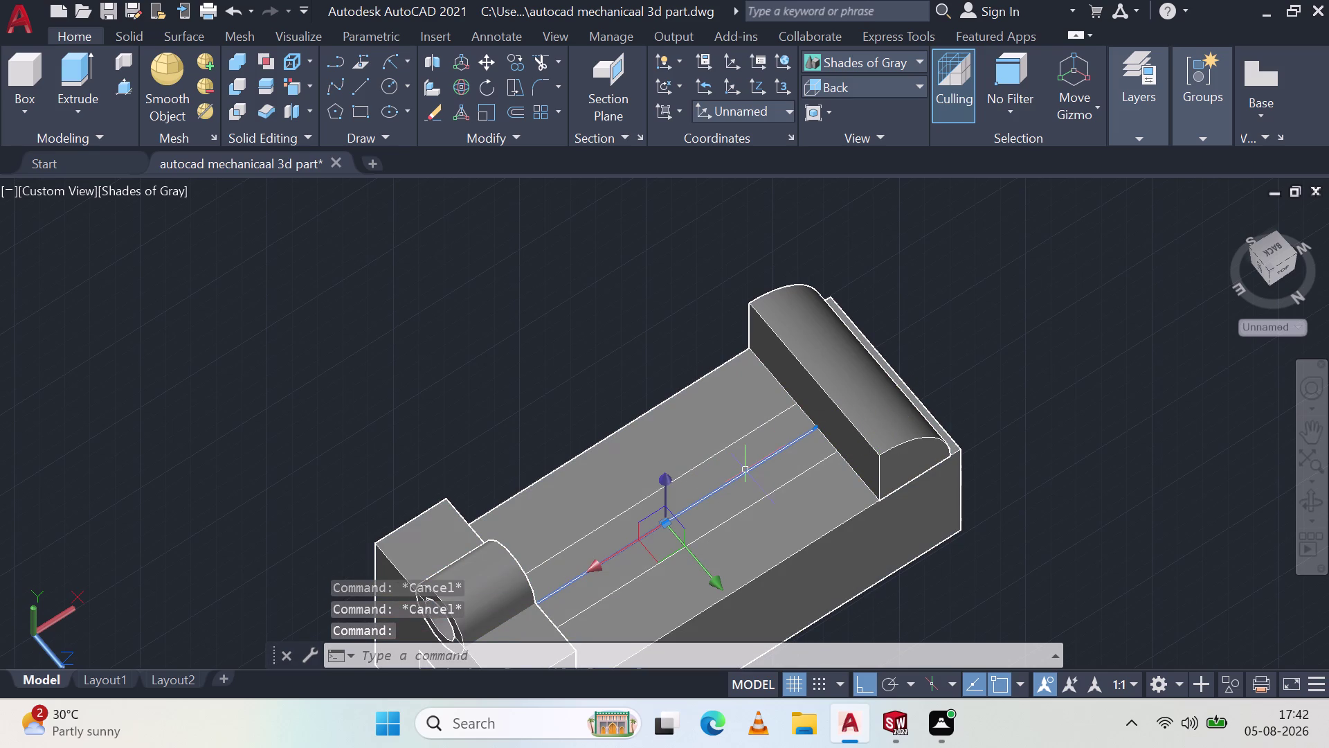
key(Delete)
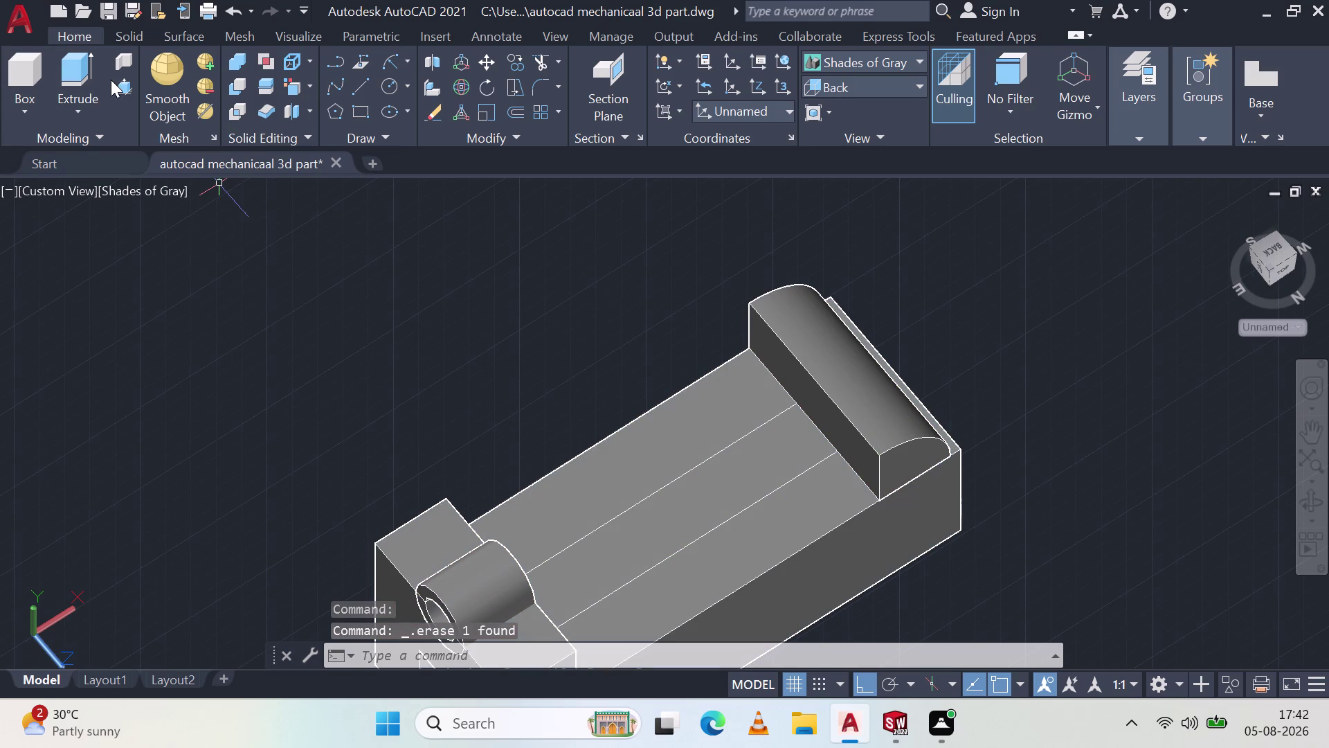
Press-pull the strip between the guide lines down through the box.
click(119, 83)
click(767, 467)
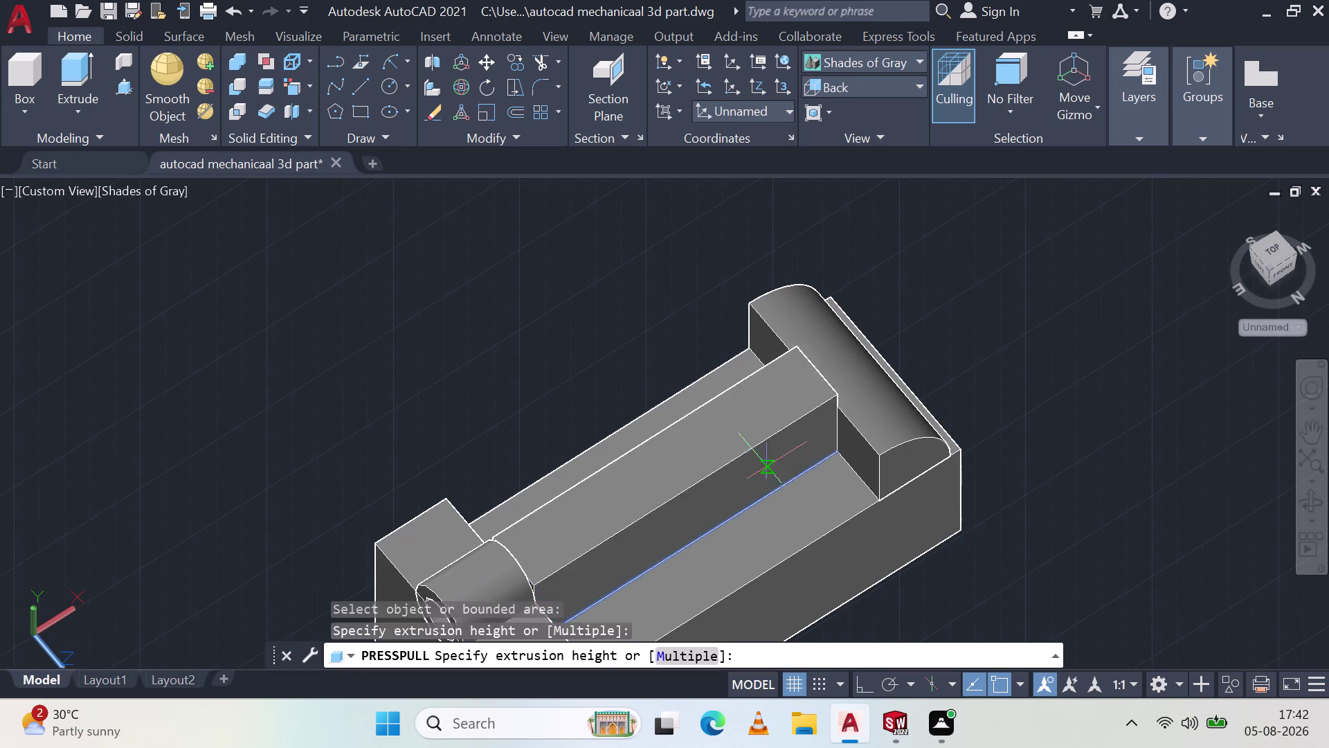
click(881, 654)
click(933, 618)
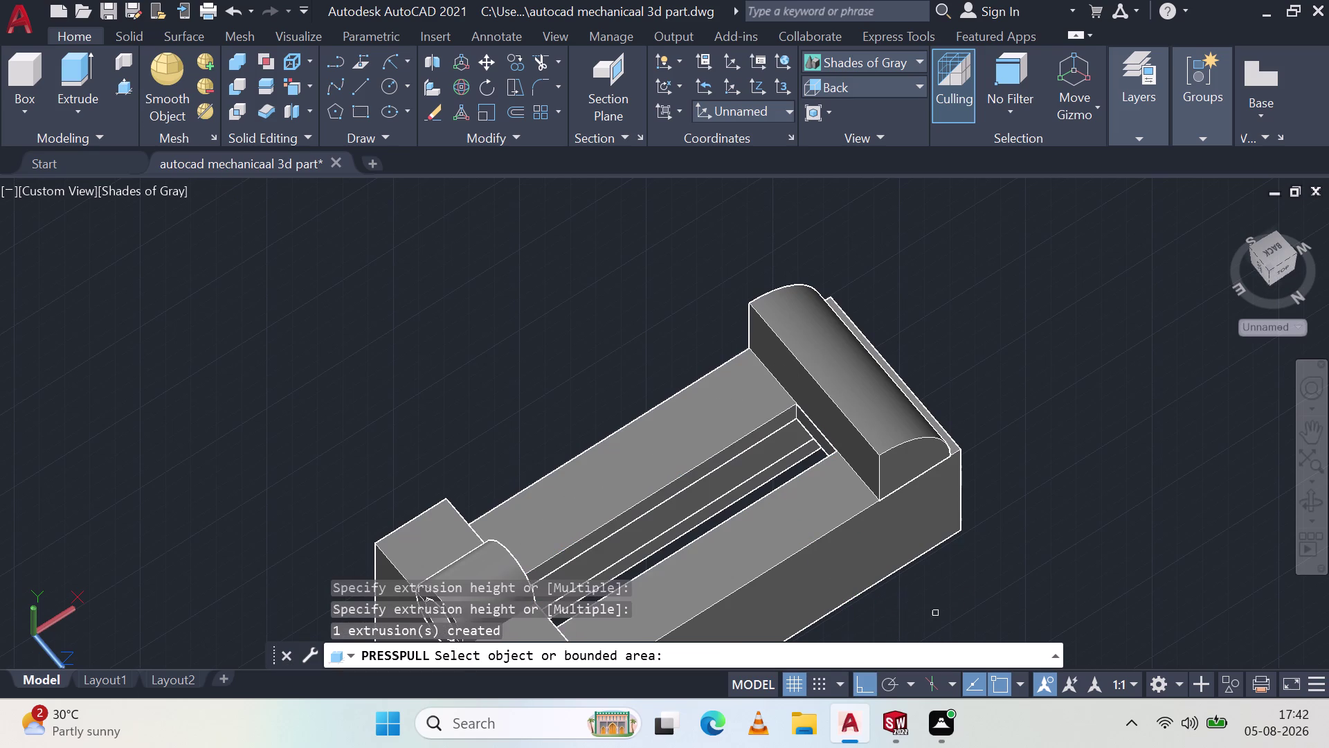
key(Escape)
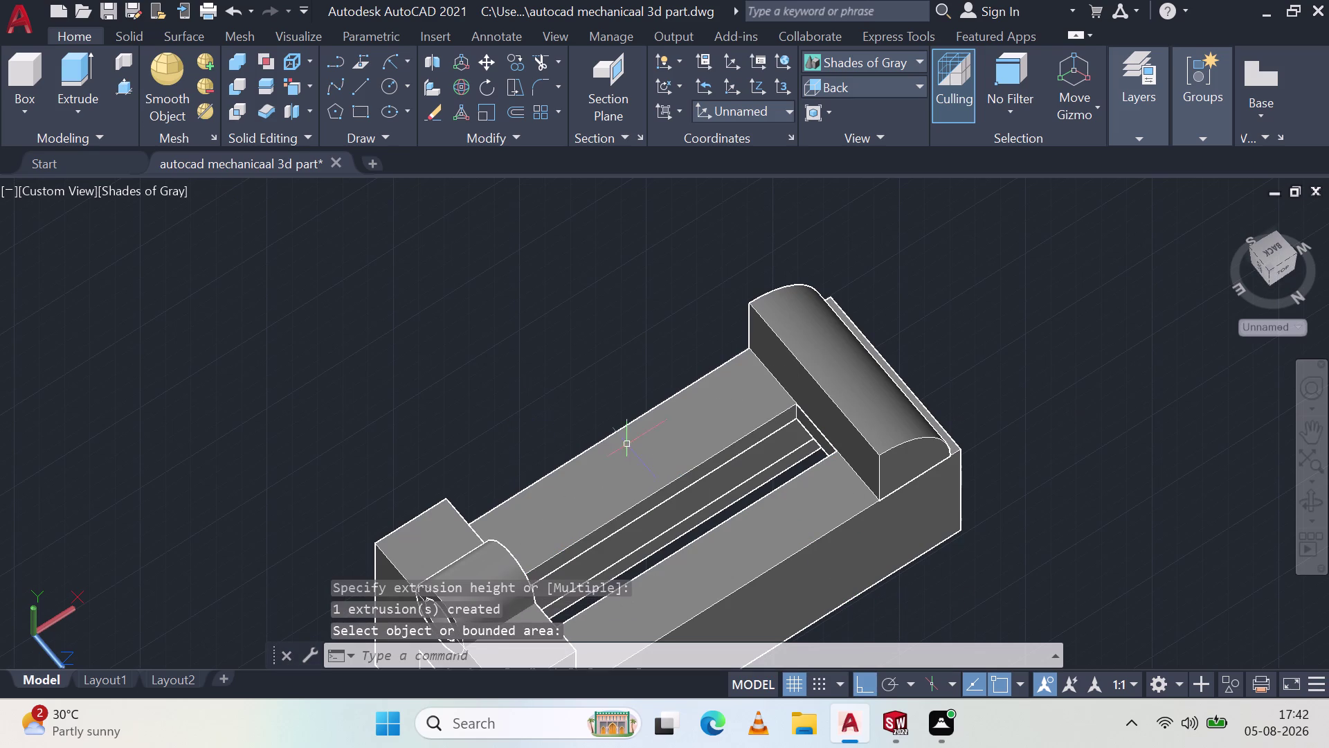
Orbit the part to inspect the slot from the front, below and the slotted end.
click(1018, 337)
scroll(up, 3)
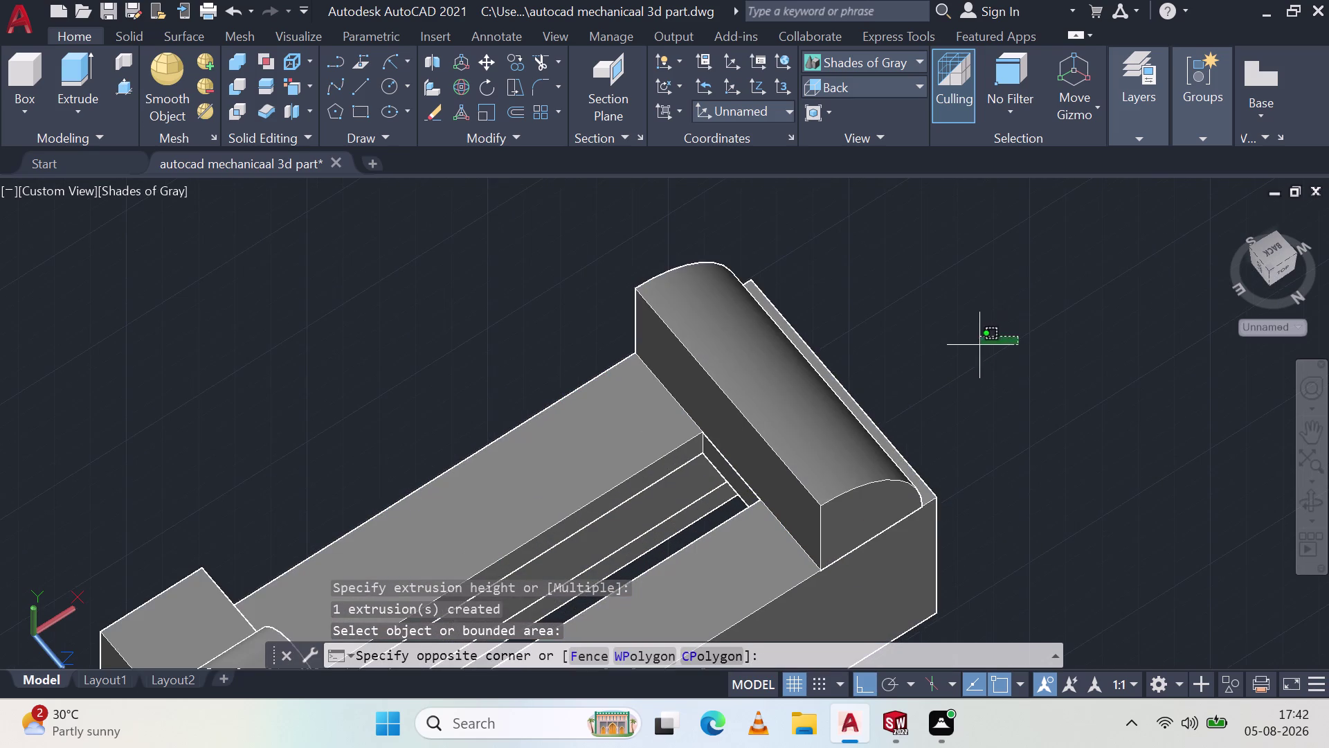
scroll(up, 3)
scroll(down, 3)
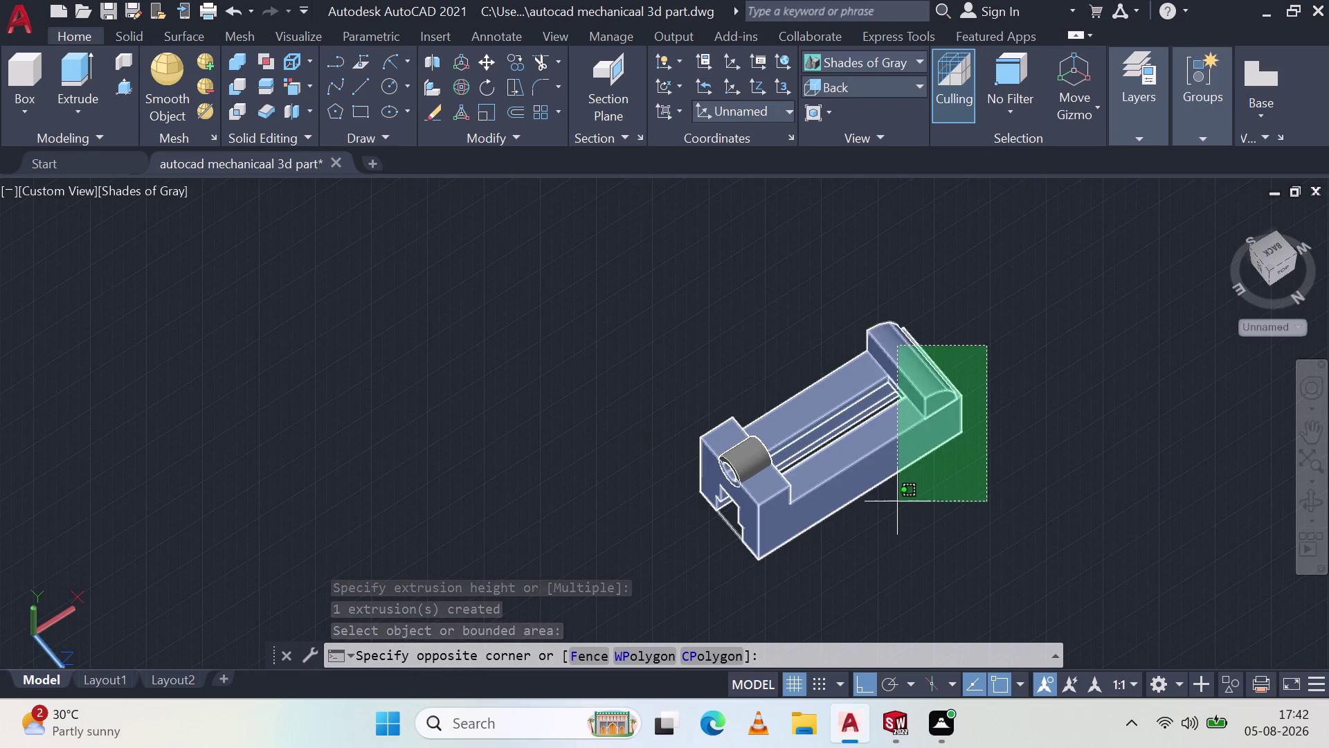
click(1032, 449)
middle_drag(920, 532, 875, 308)
scroll(up, 3)
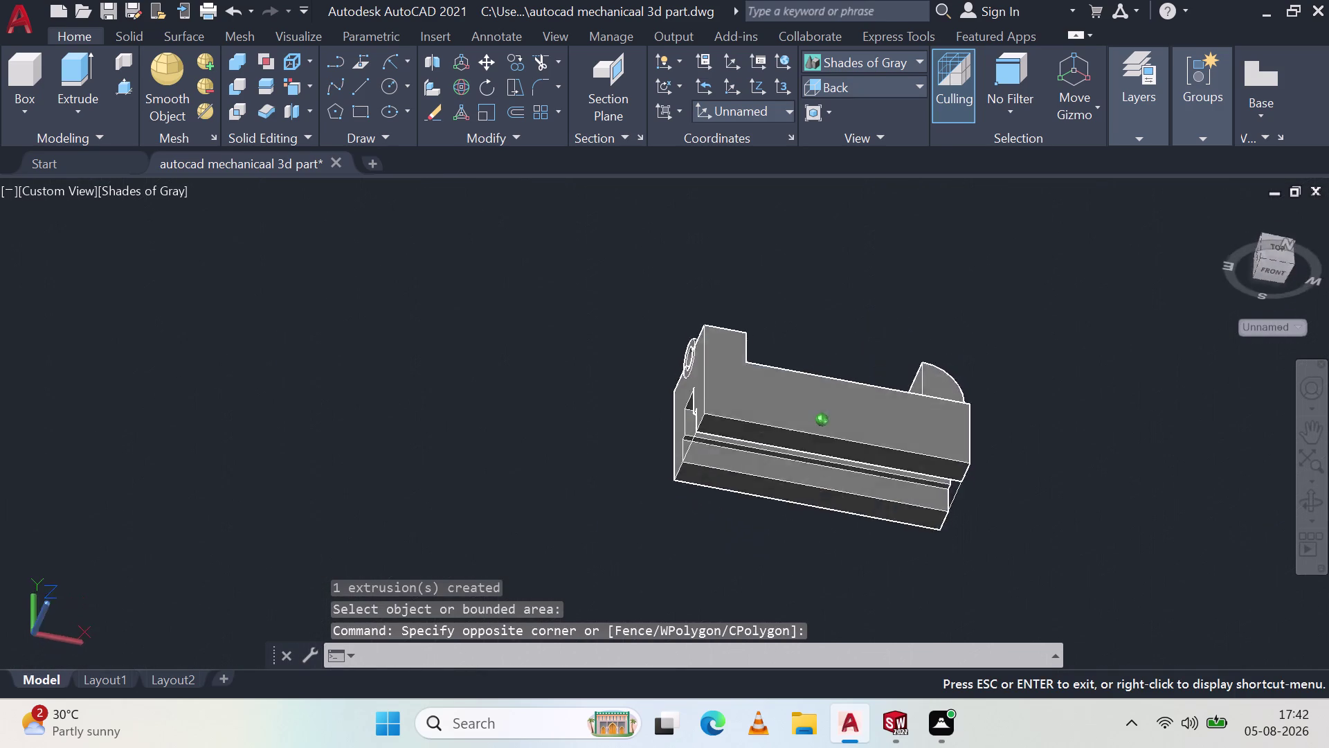
middle_drag(875, 308, 1005, 511)
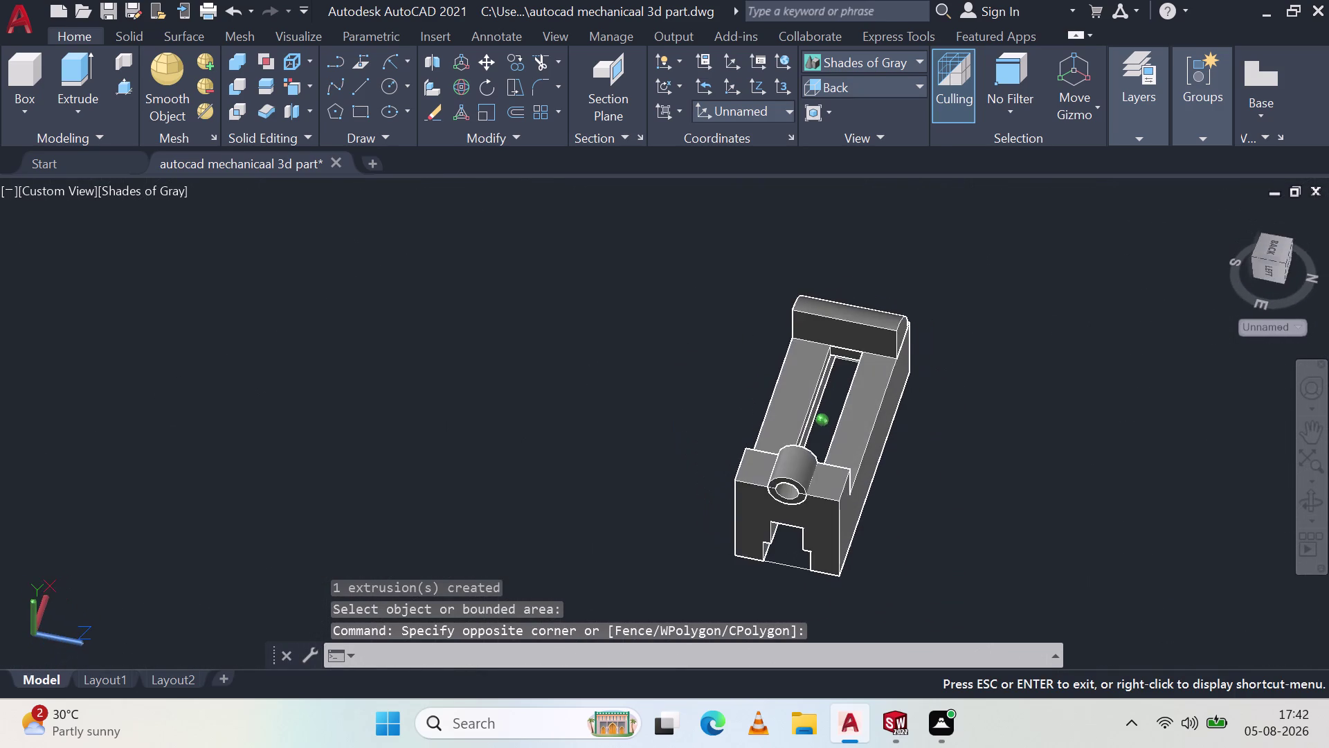
middle_drag(1005, 511, 805, 495)
middle_click(806, 490)
middle_click(810, 481)
scroll(up, 3)
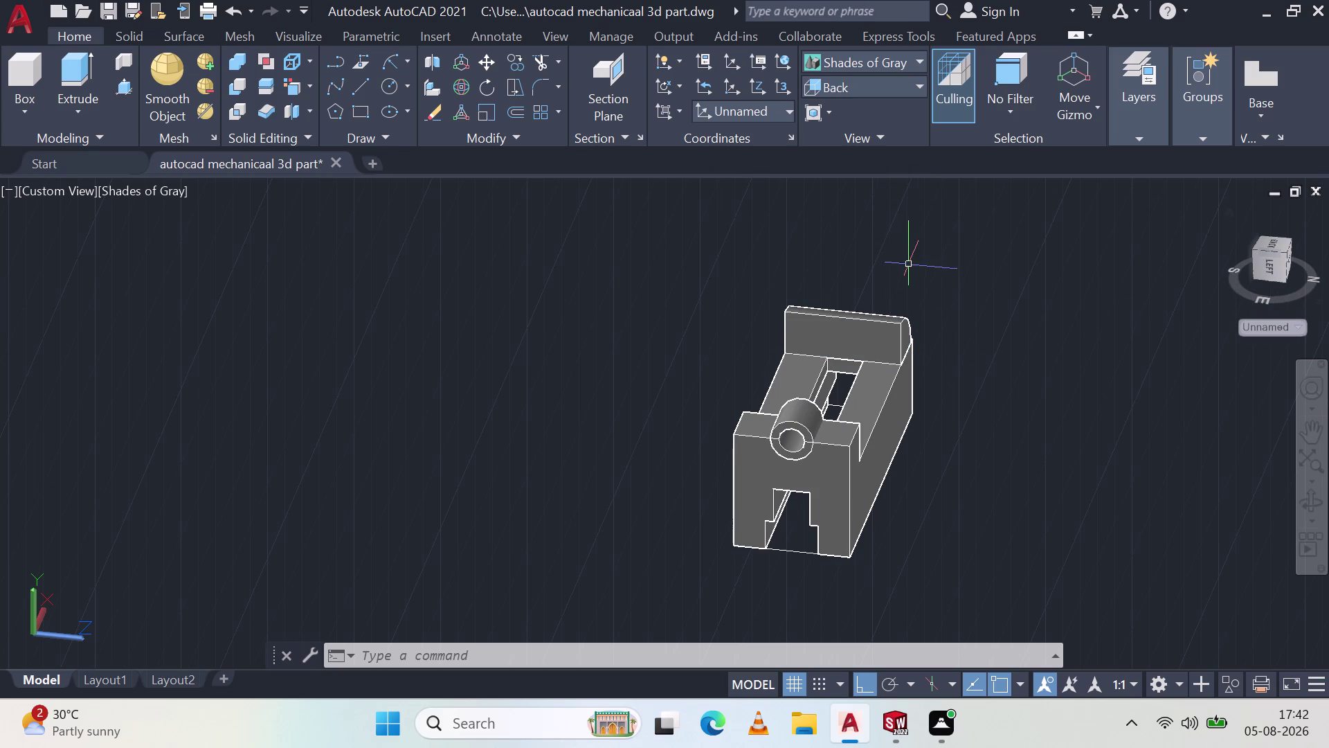
click(373, 161)
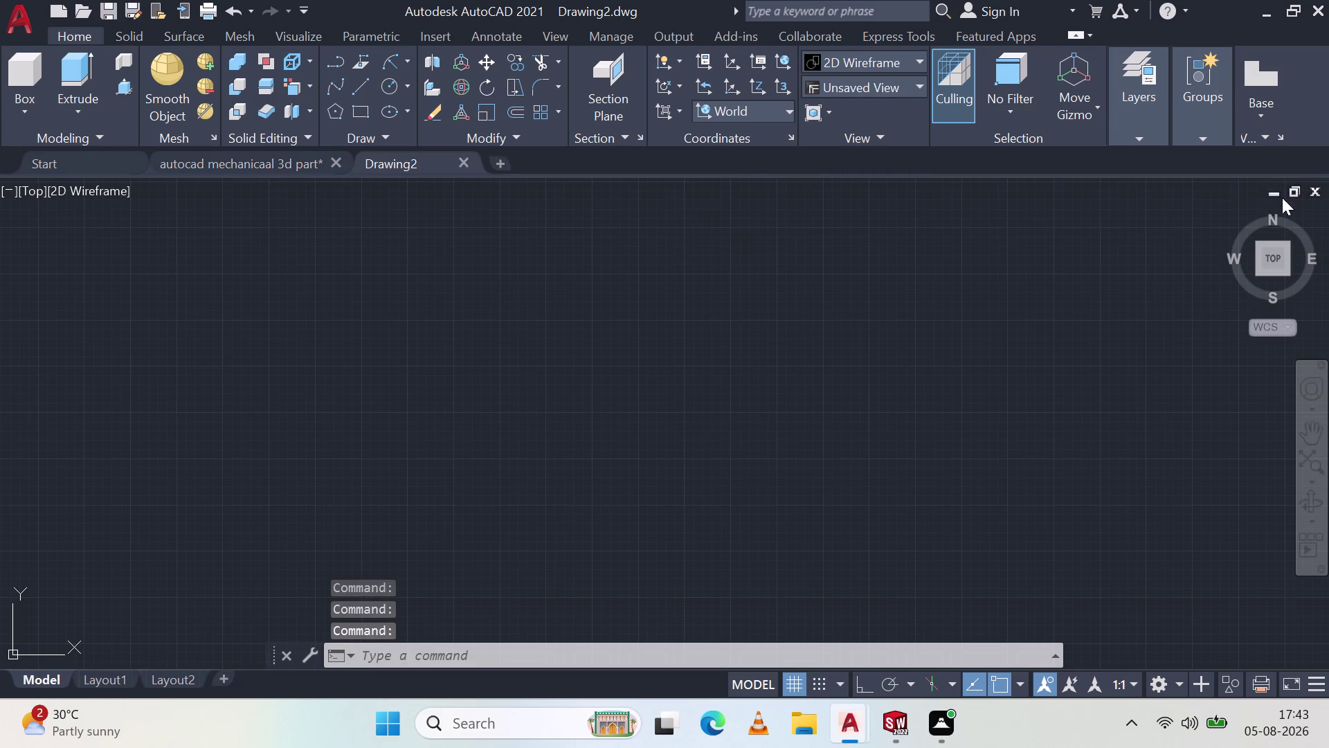
Create a blank Drawing2 and start closing it to bring up the save prompt.
click(885, 81)
click(848, 108)
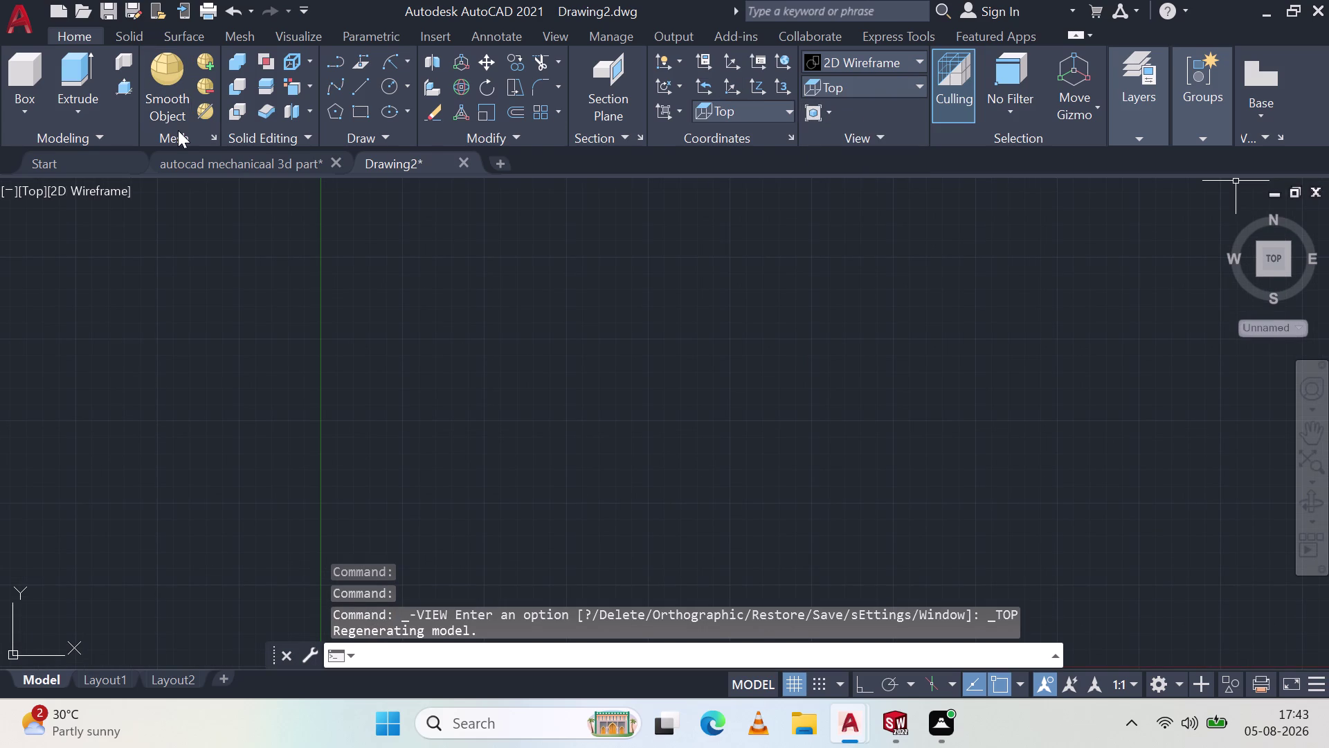
click(459, 161)
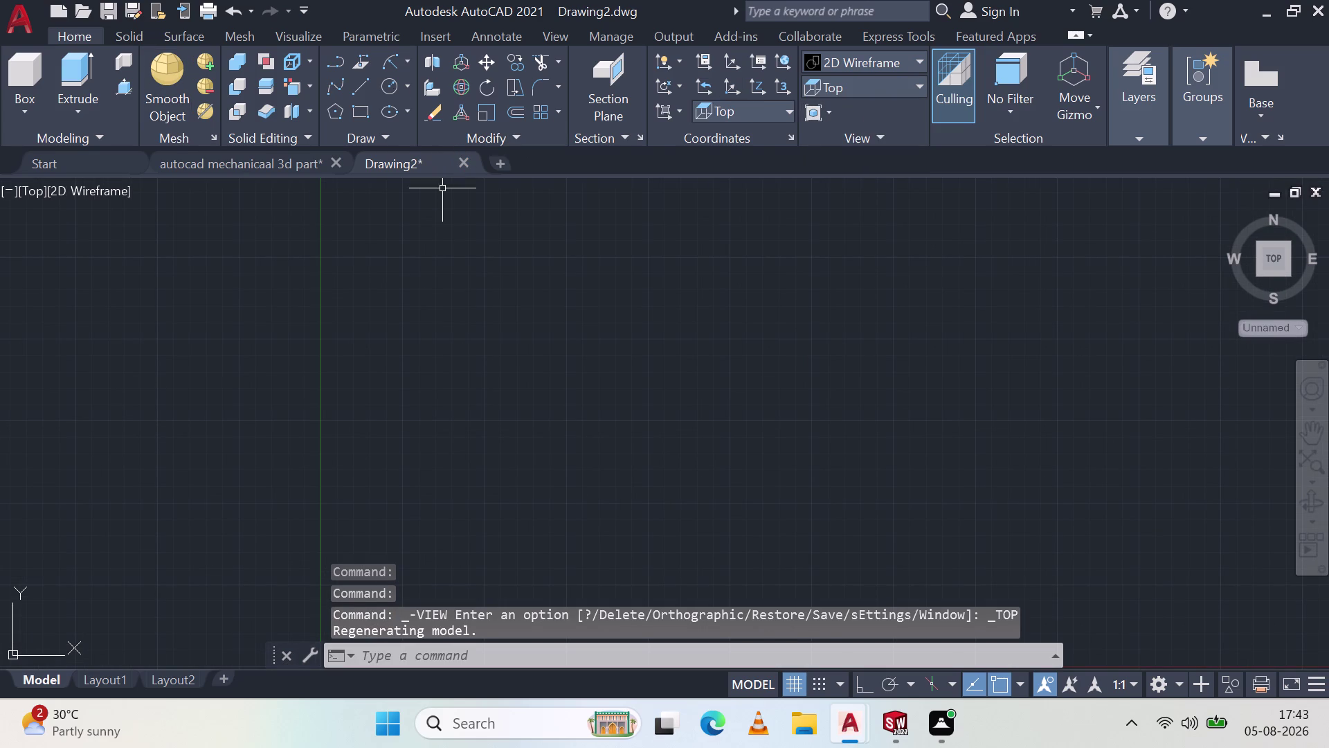
click(460, 161)
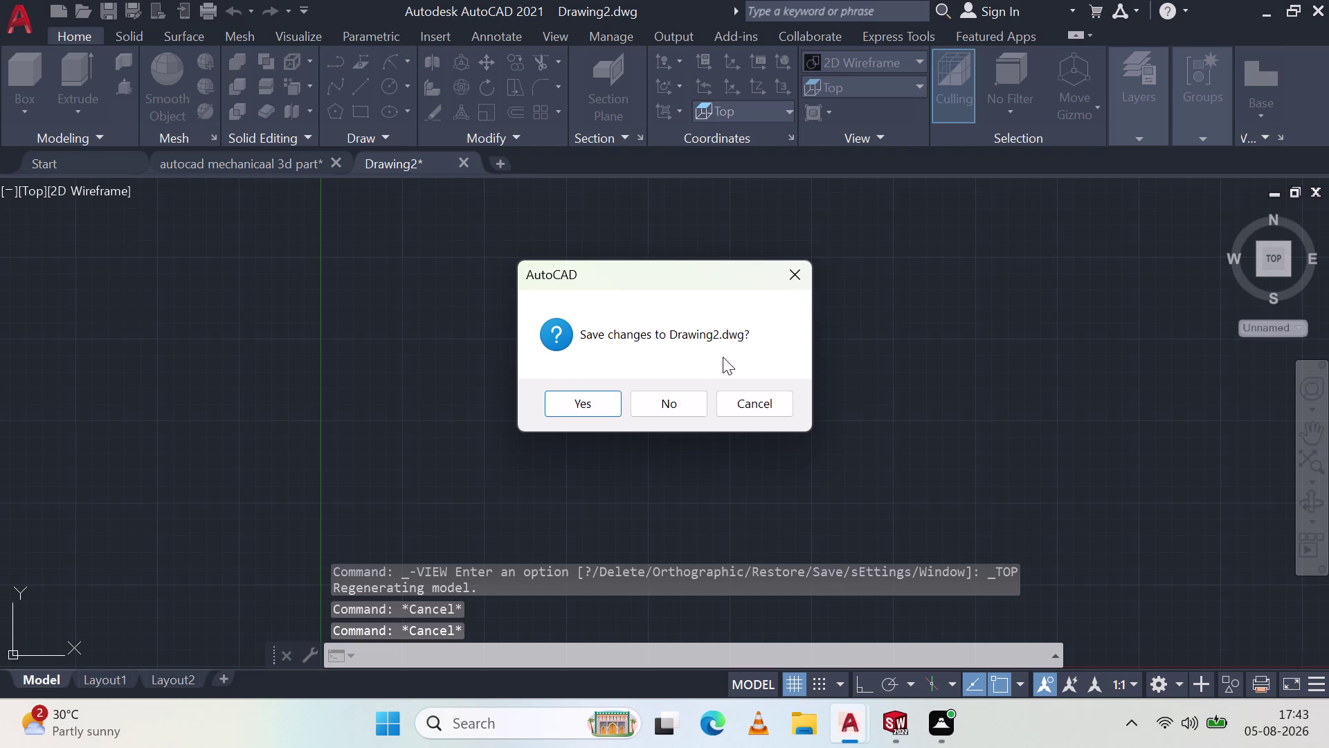
Close Drawing2 choosing No, returning to the slotted part drawing.
click(794, 280)
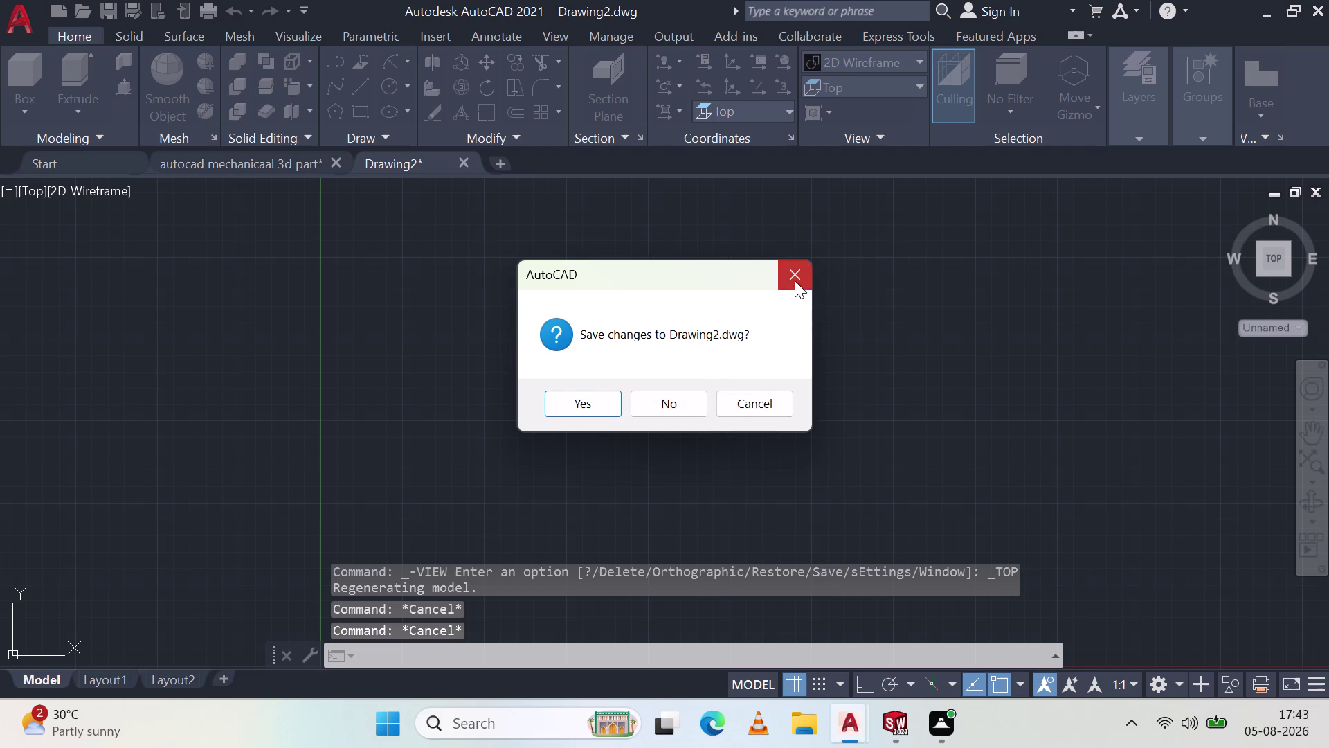
click(235, 157)
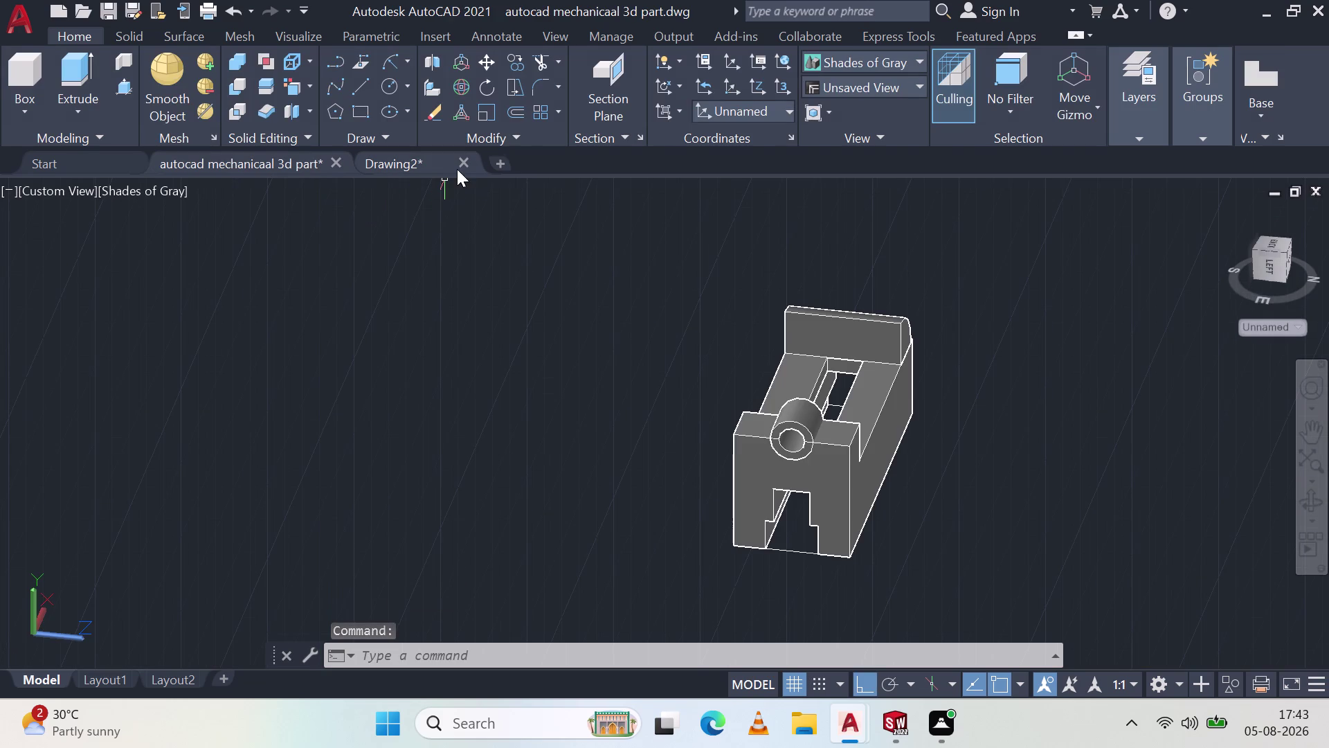
click(464, 164)
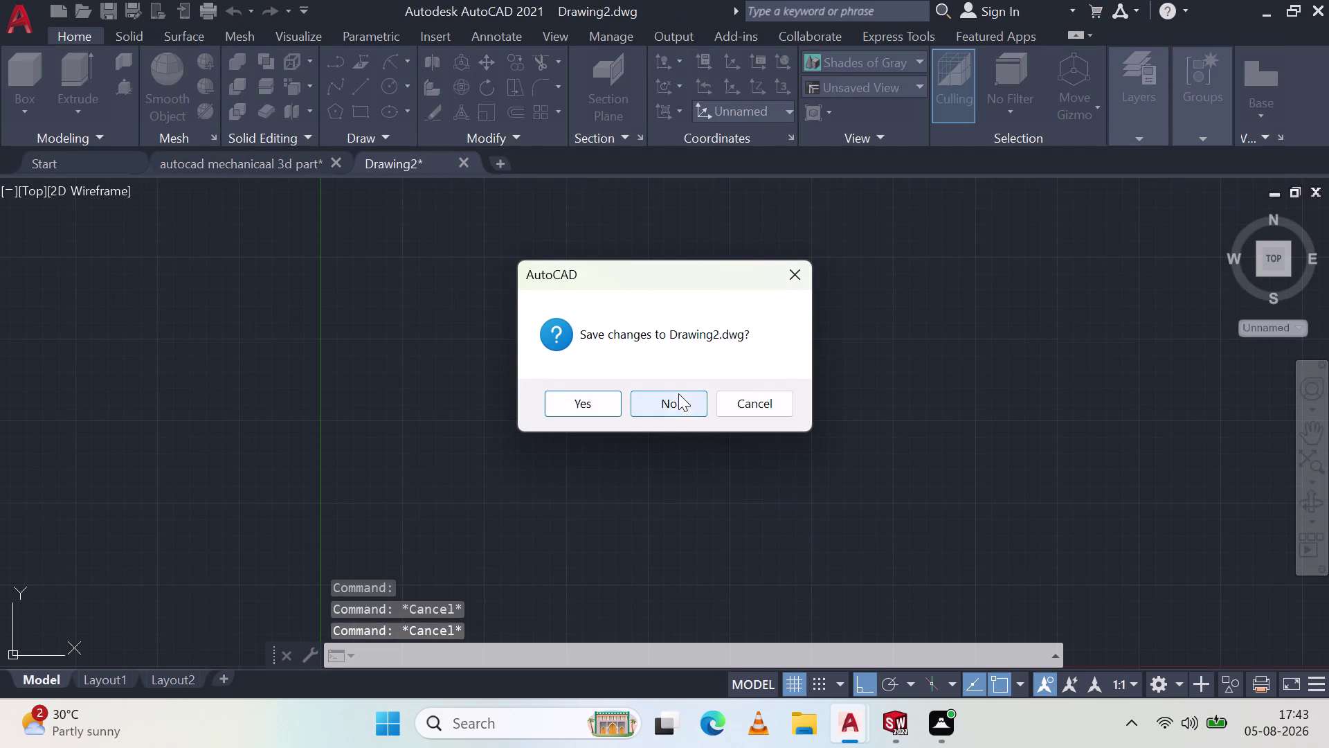
click(667, 403)
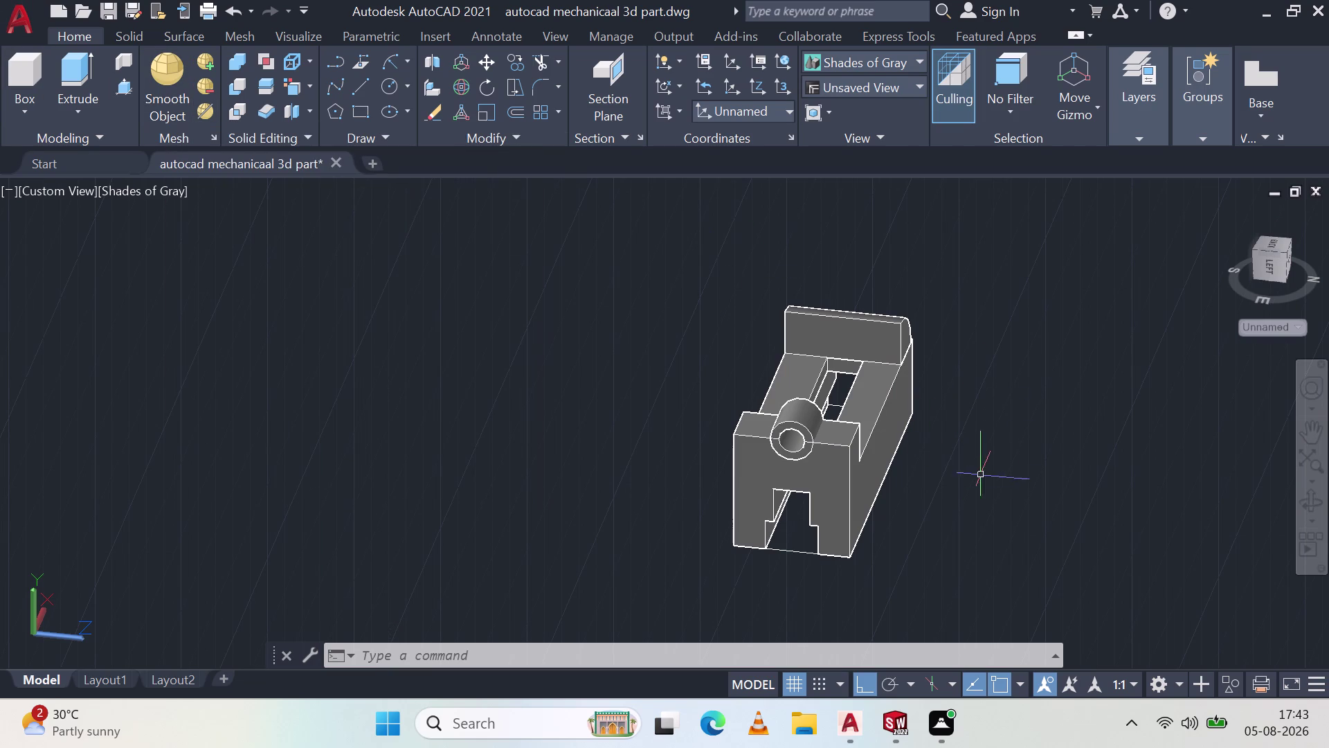
Window-select the entire slotted part and delete it.
scroll(down, 3)
scroll(up, 3)
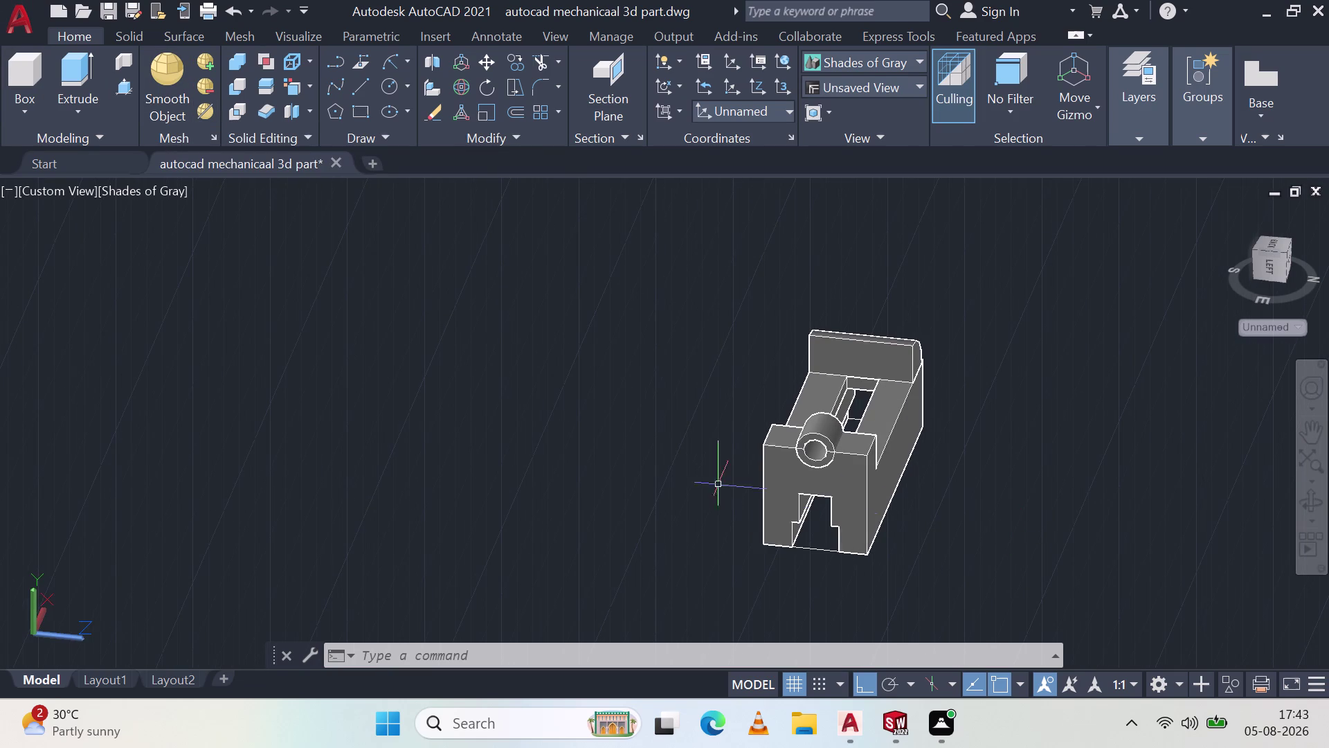
click(608, 221)
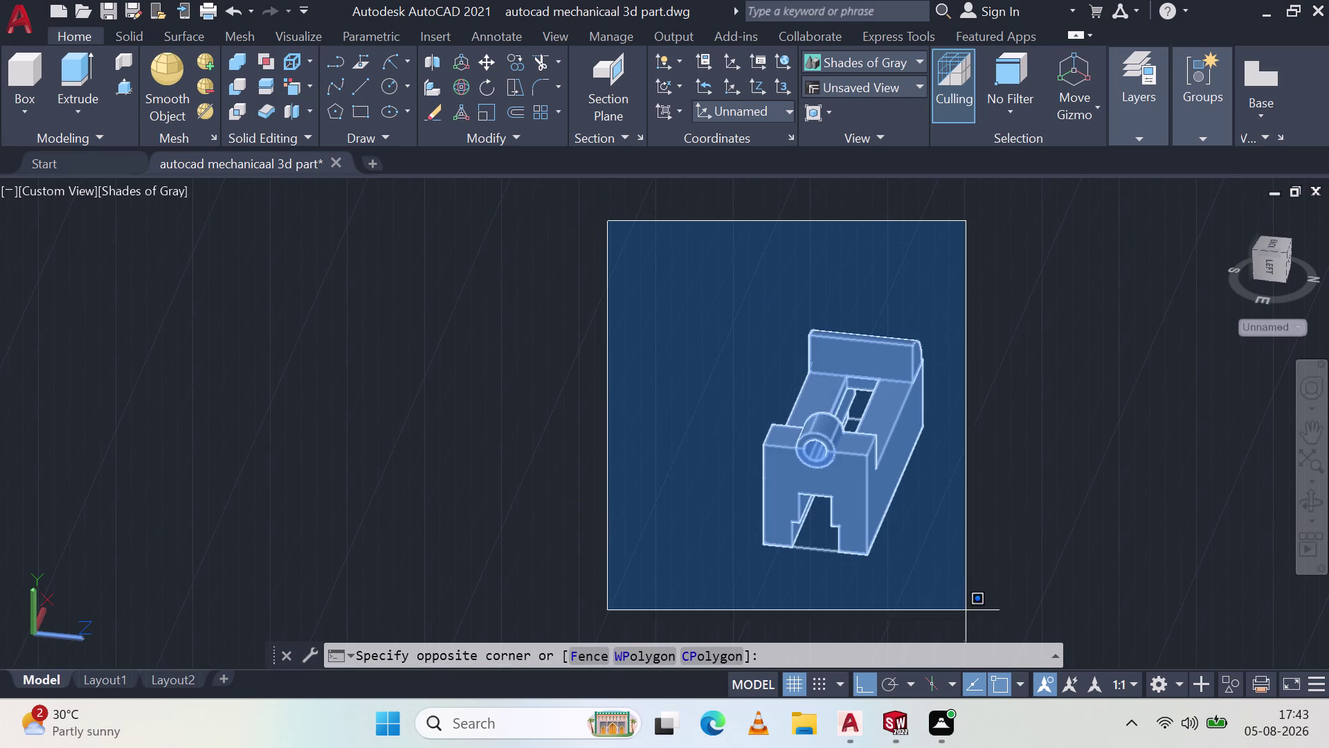
click(963, 621)
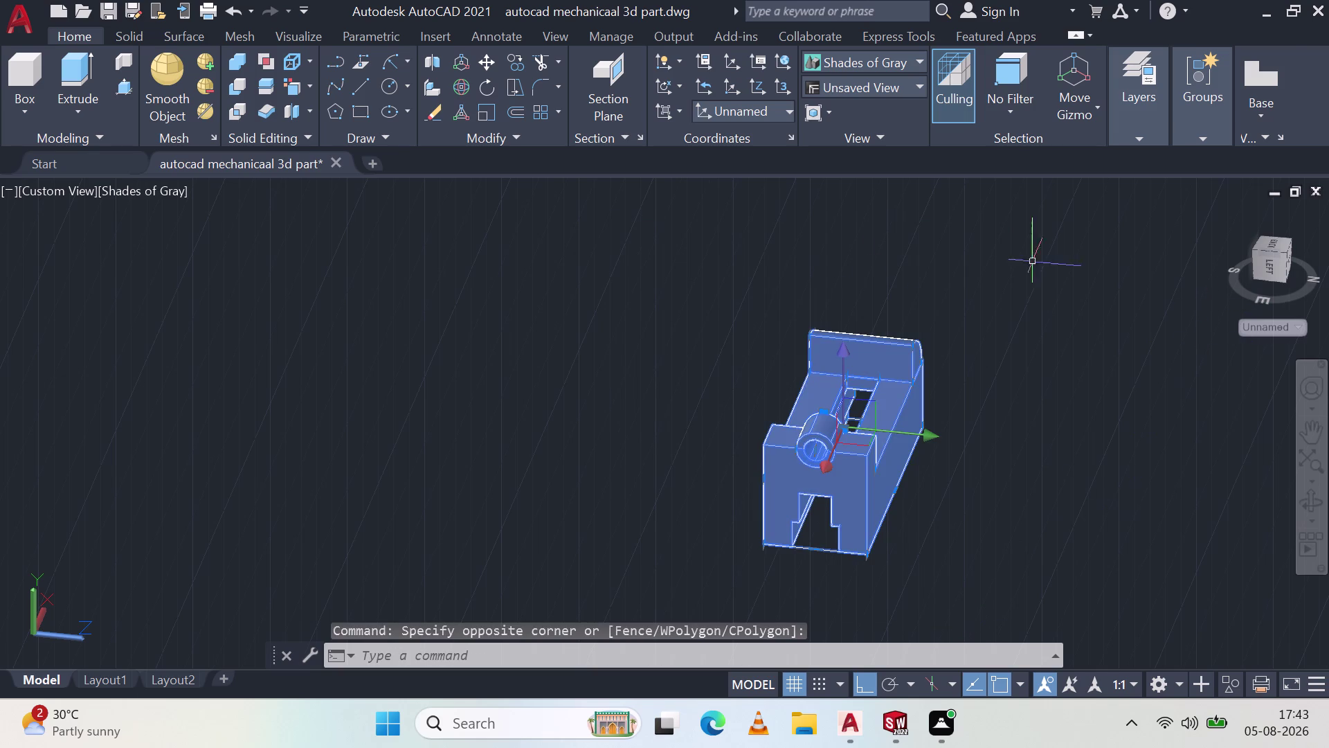
key(Delete)
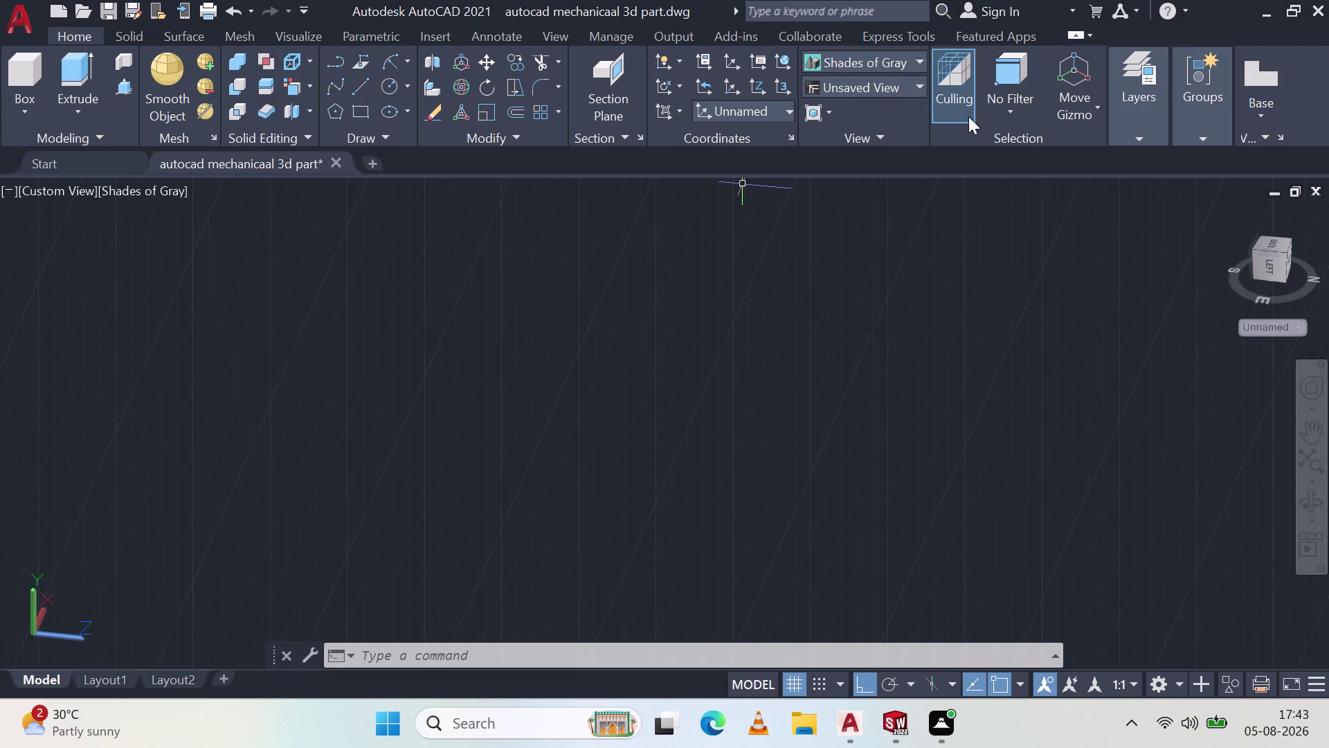
Switch the visual style to 2D Wireframe and pick a preset view.
click(902, 63)
click(846, 87)
click(894, 78)
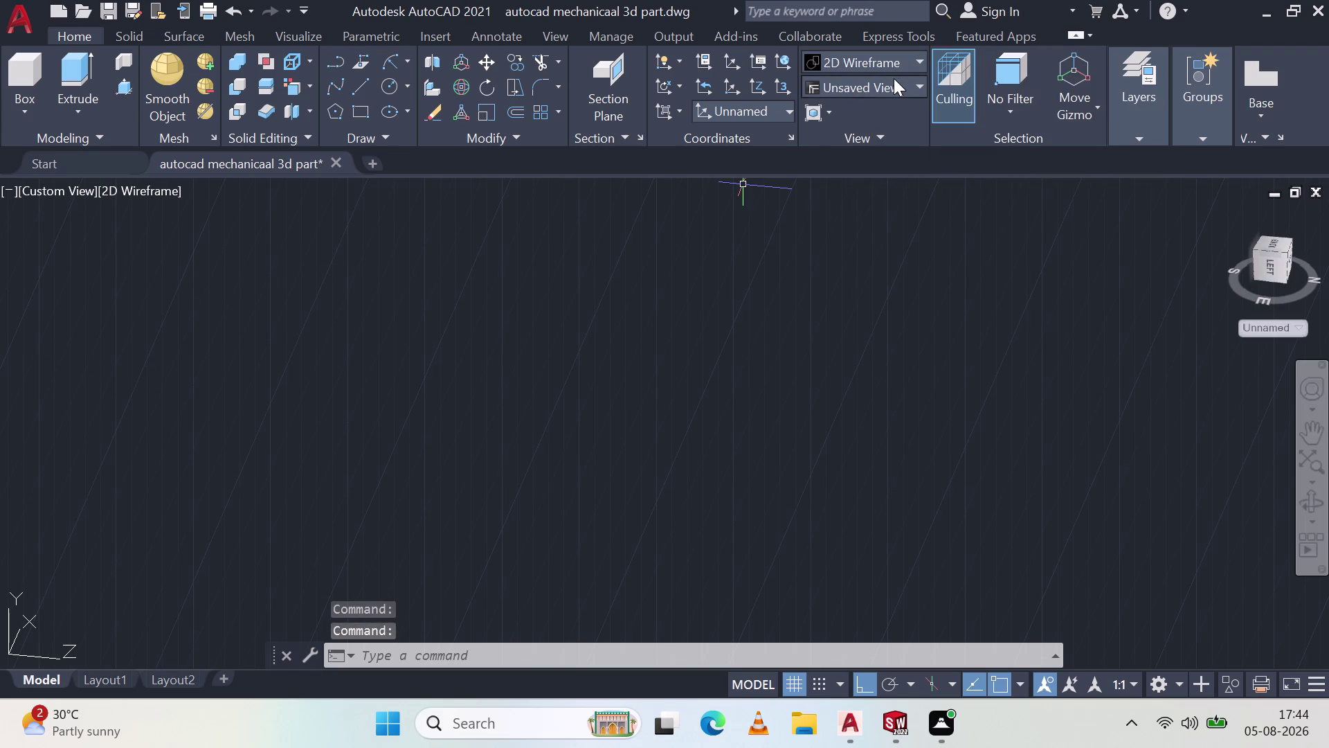
click(883, 109)
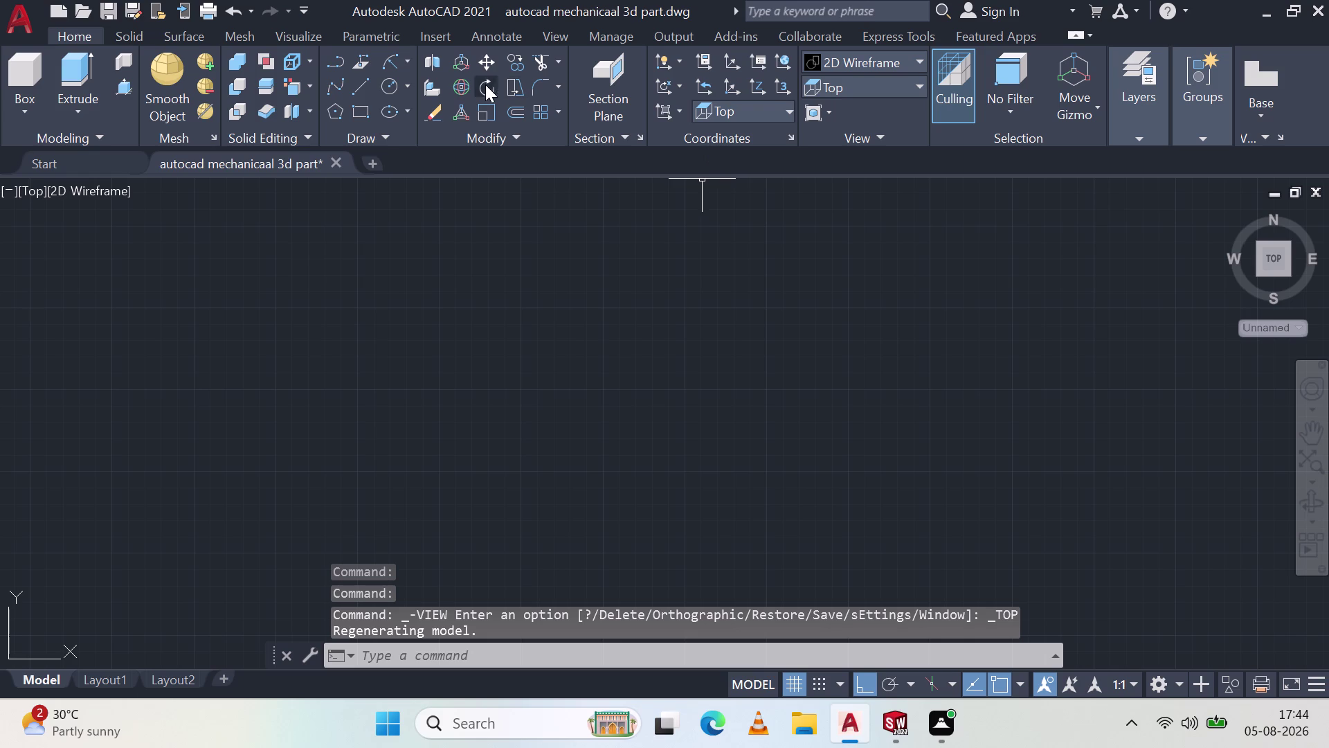
In Top view, draw a 180 by 70 rectangle using the Dimensions option.
click(361, 115)
click(528, 210)
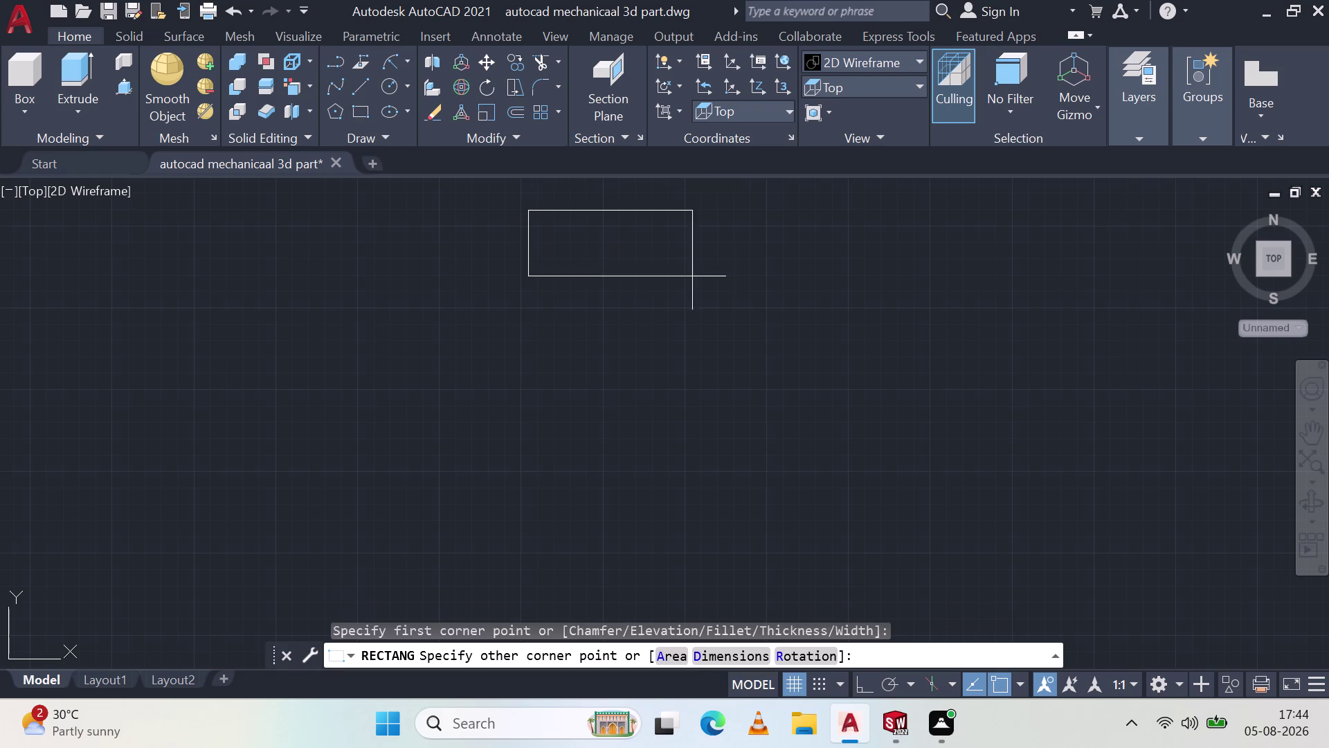
key(d)
key(space)
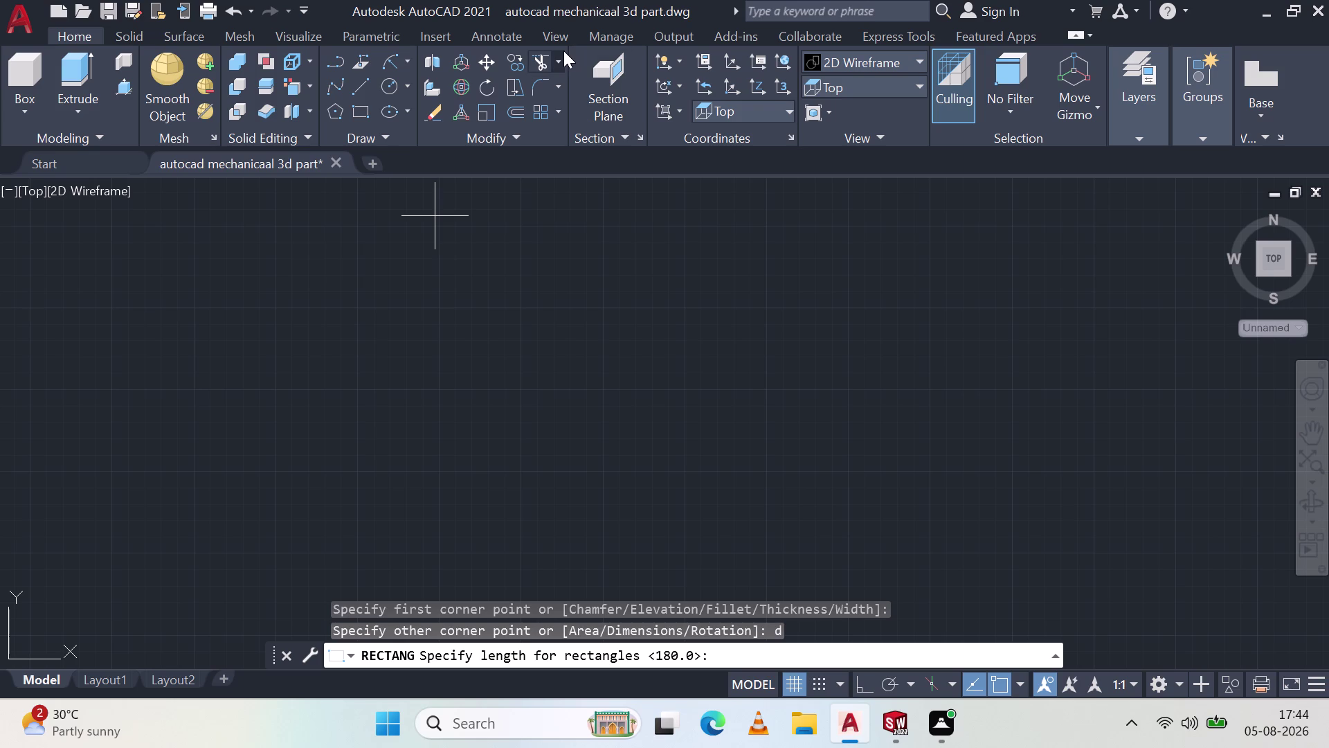
key(1)
text(80)
key(space)
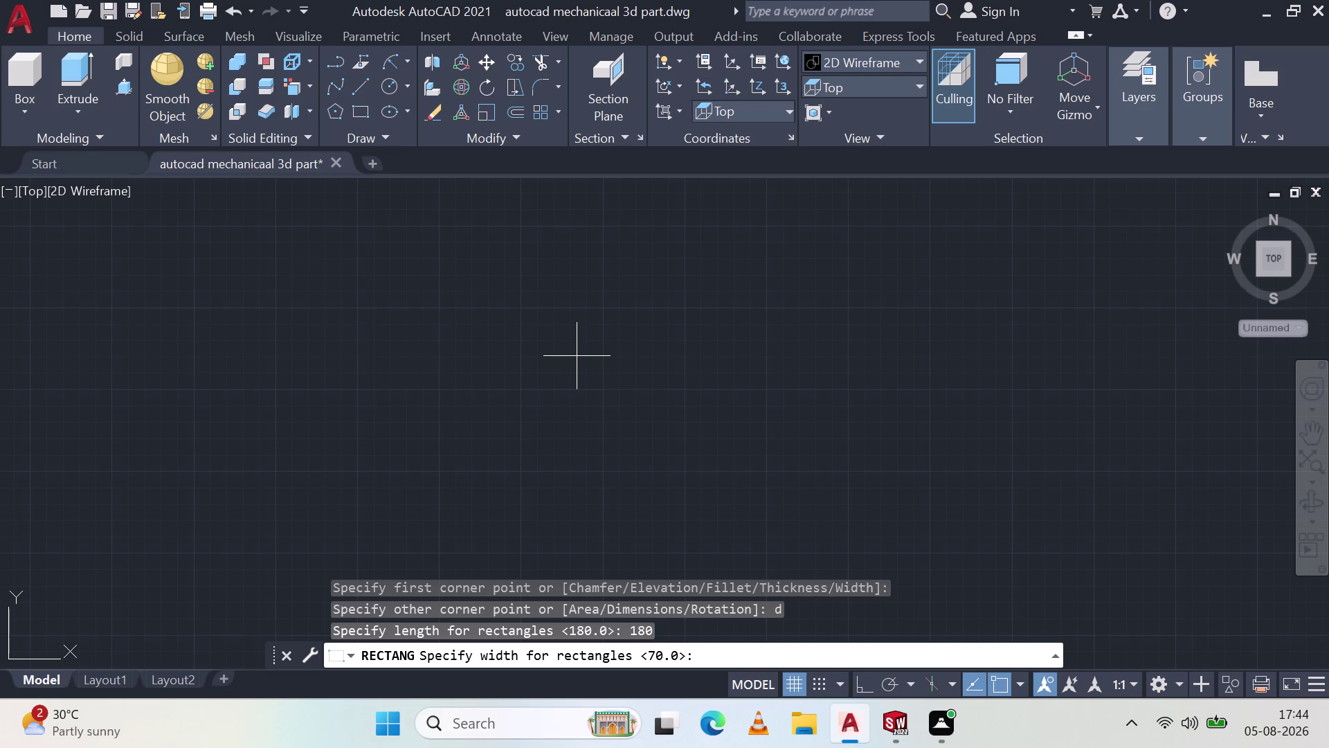
key(7)
key(0)
key(Return)
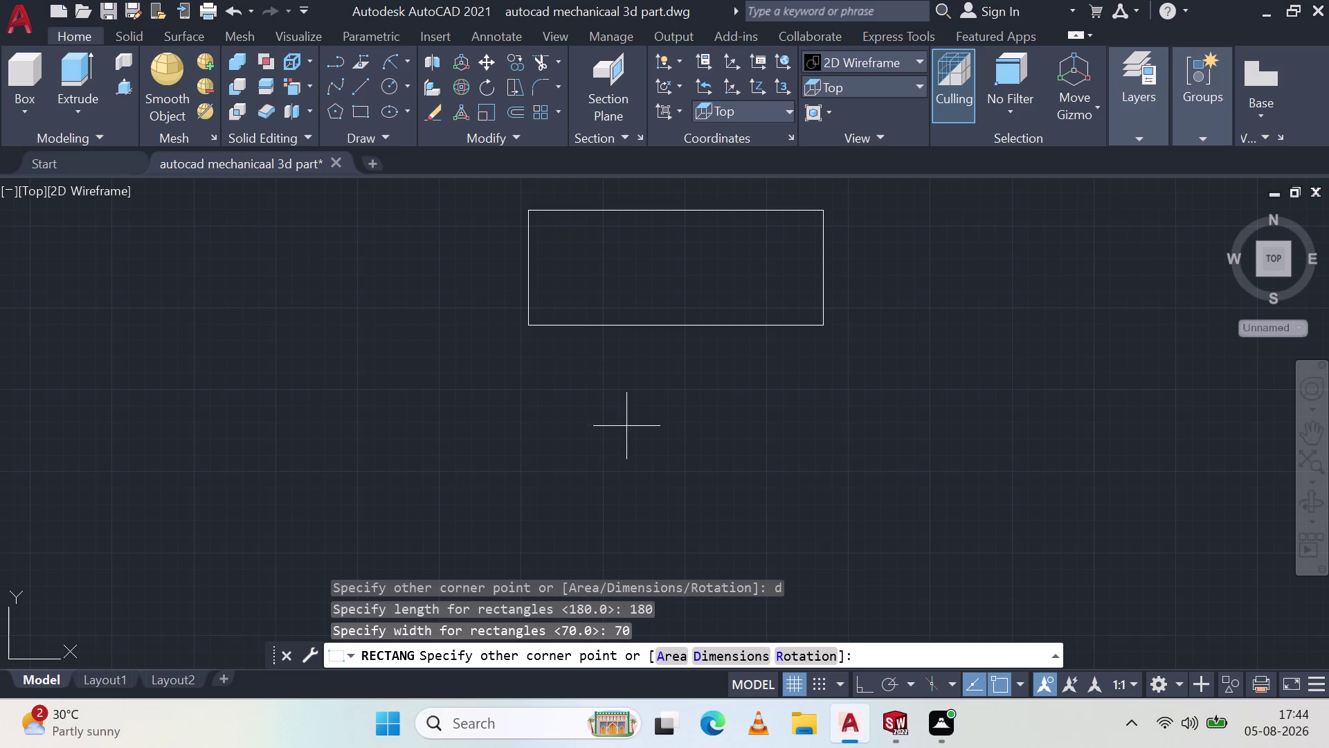
click(646, 459)
Move the rectangle lower in the drawing and pan it to the view centre.
click(439, 451)
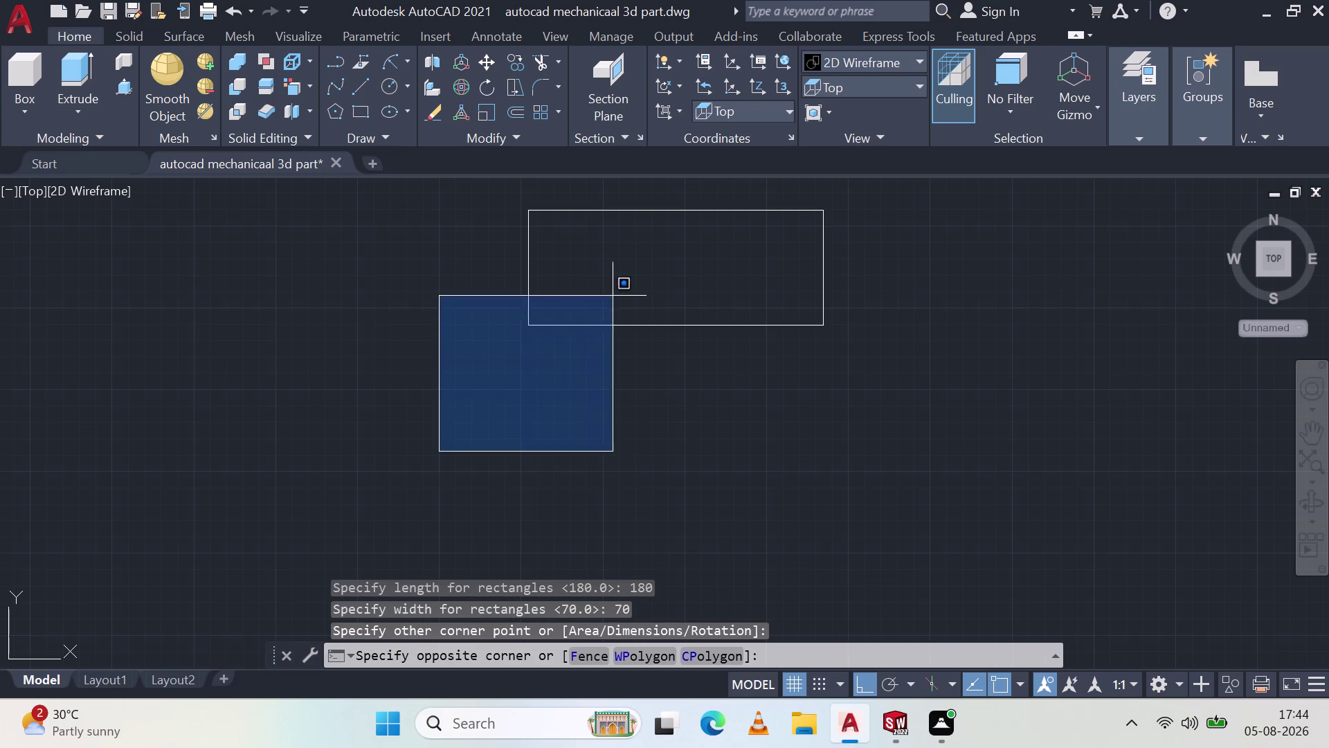
click(431, 503)
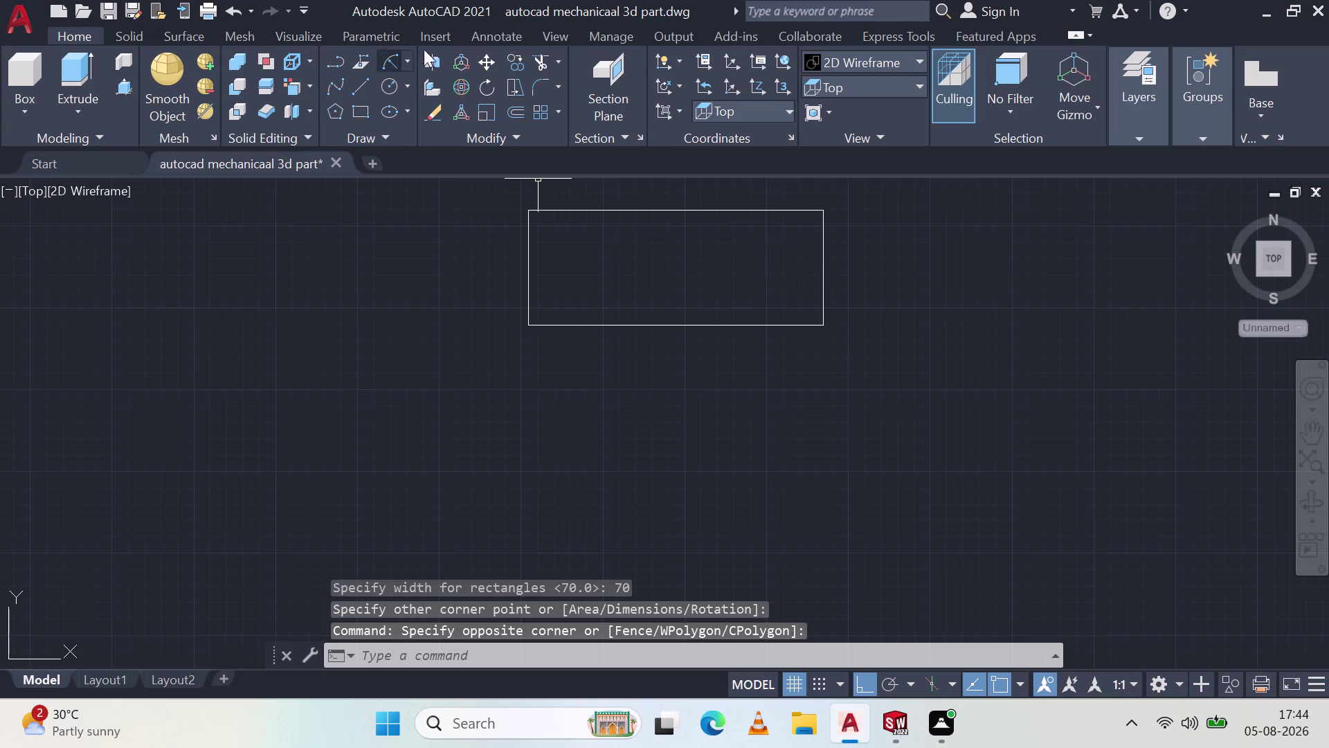
click(489, 62)
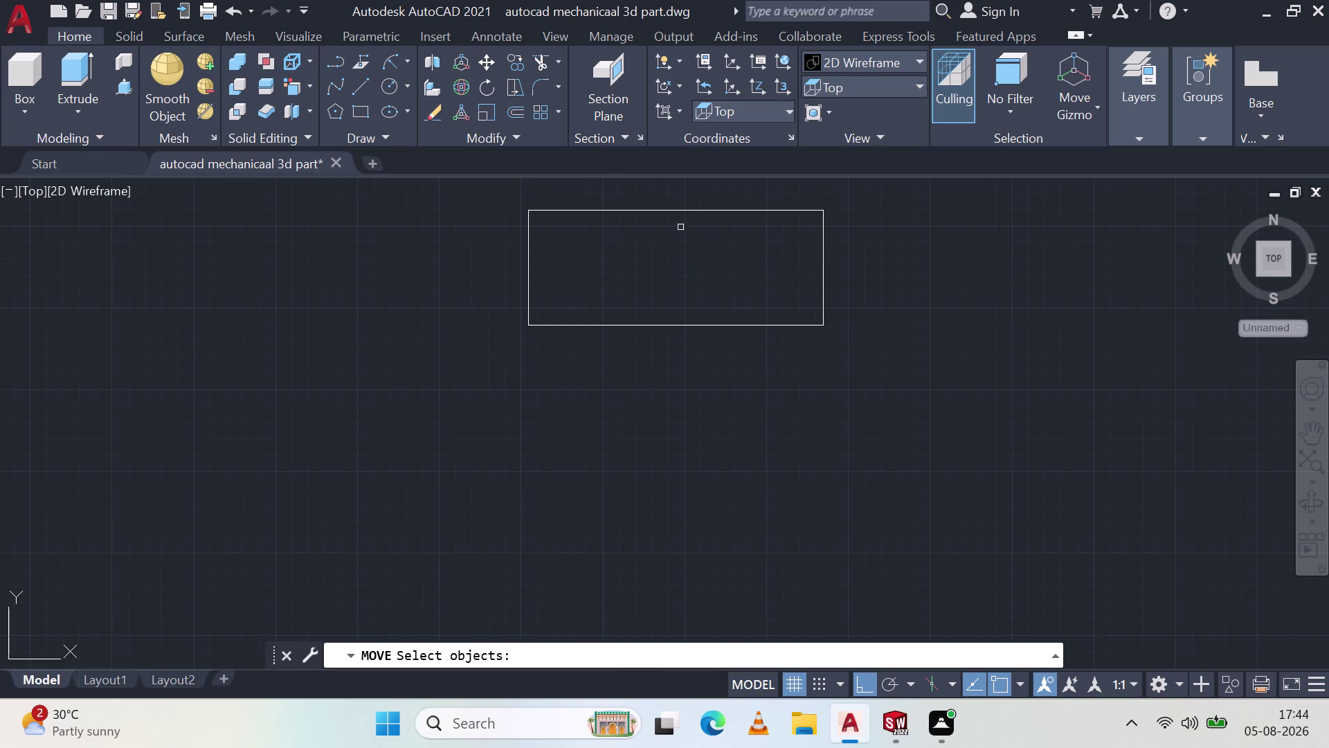
click(668, 257)
drag(600, 338, 590, 346)
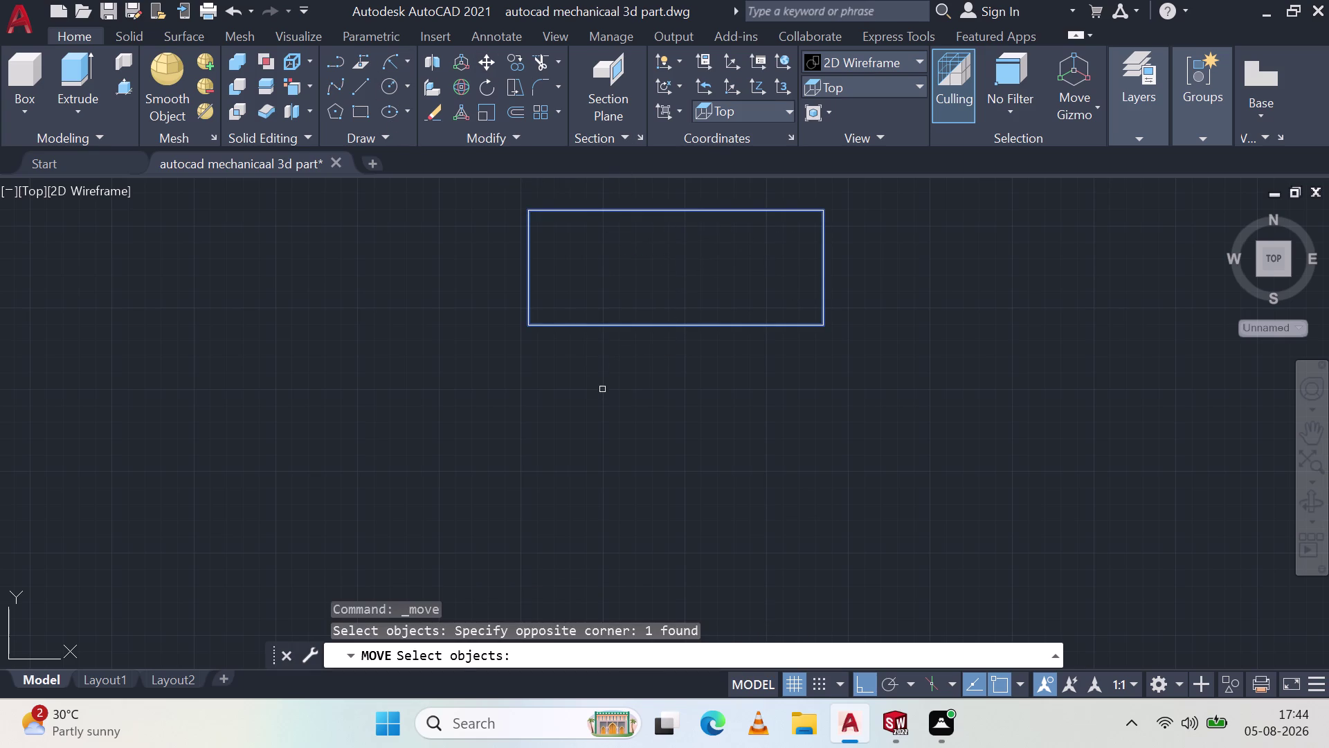
key(space)
click(676, 271)
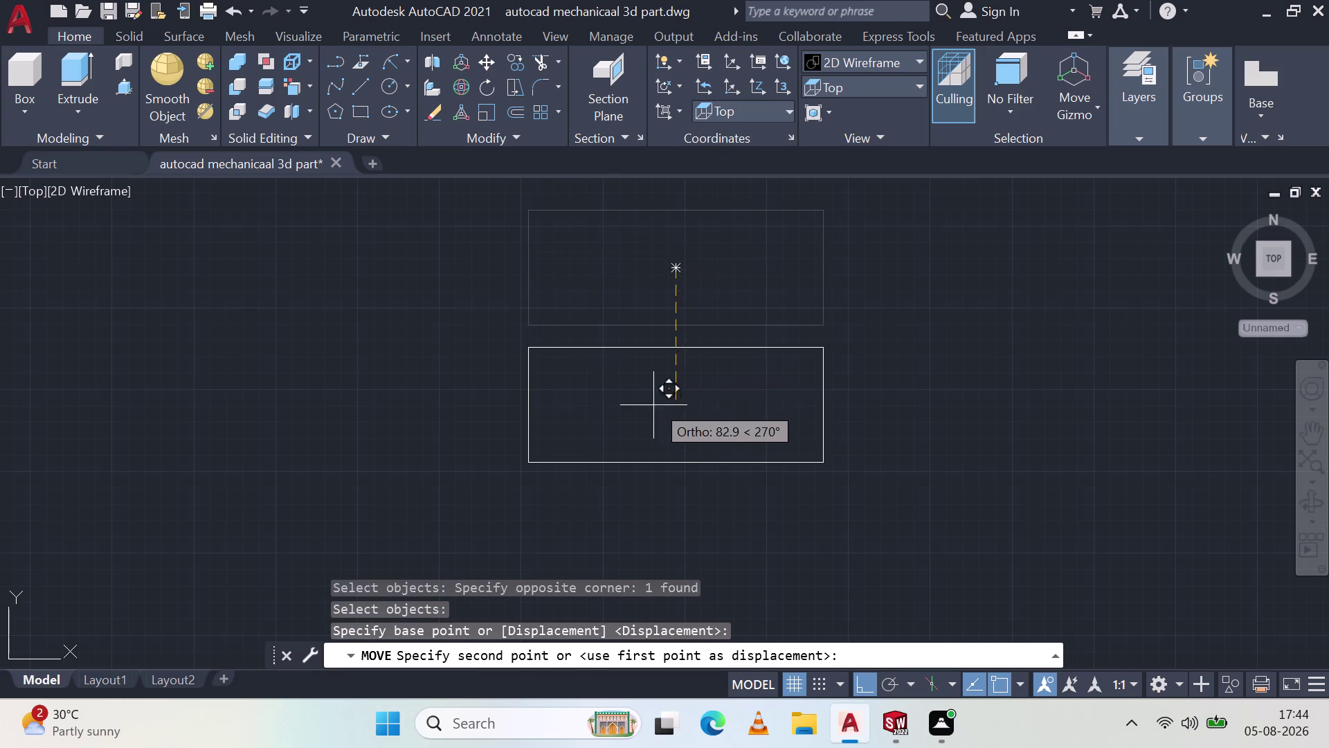
click(653, 405)
key(Escape)
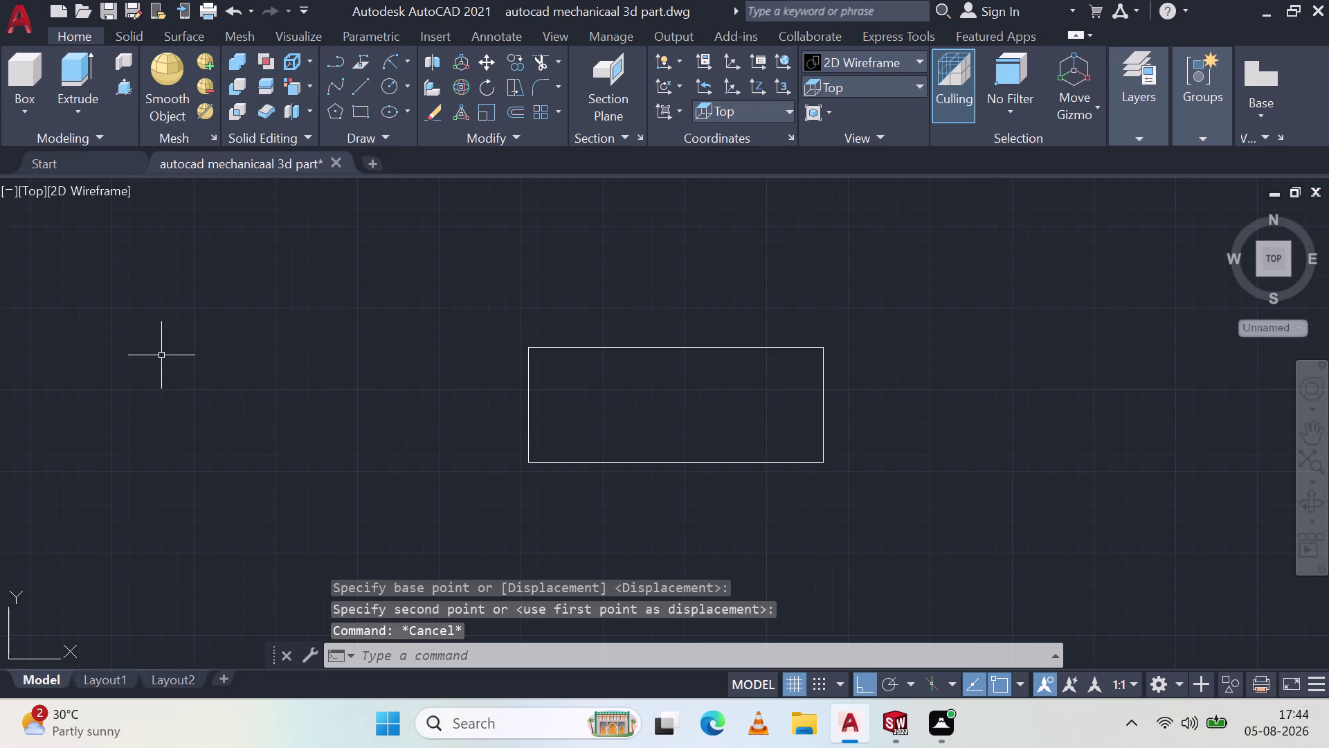
key(Escape)
middle_drag(714, 423, 705, 399)
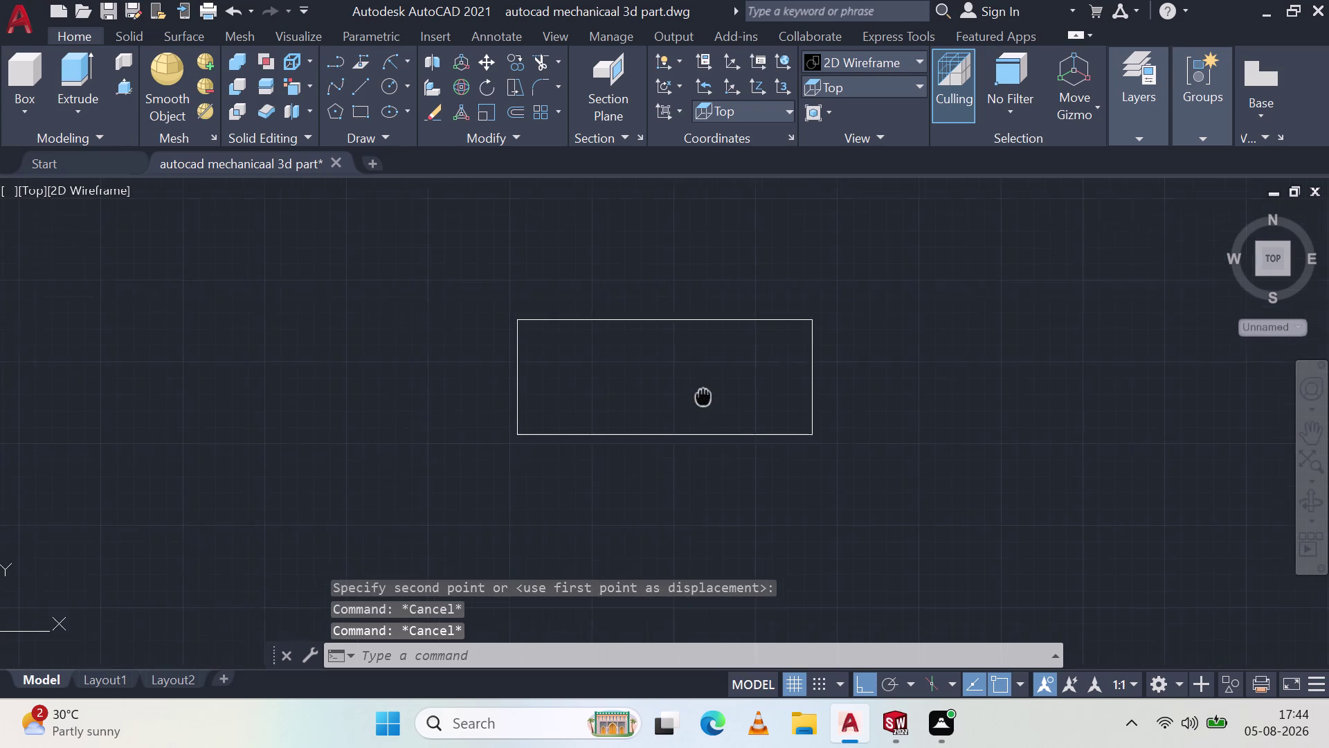
middle_drag(706, 399, 697, 397)
scroll(up, 3)
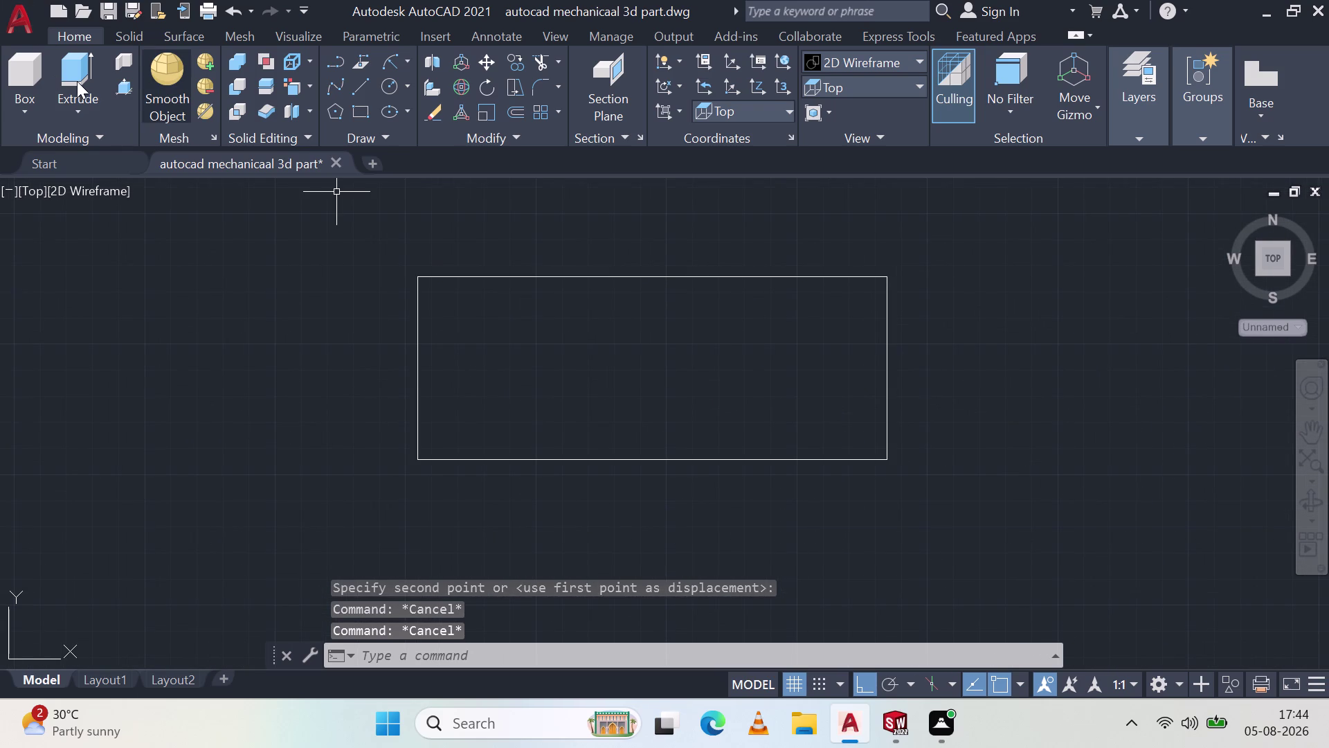
click(132, 93)
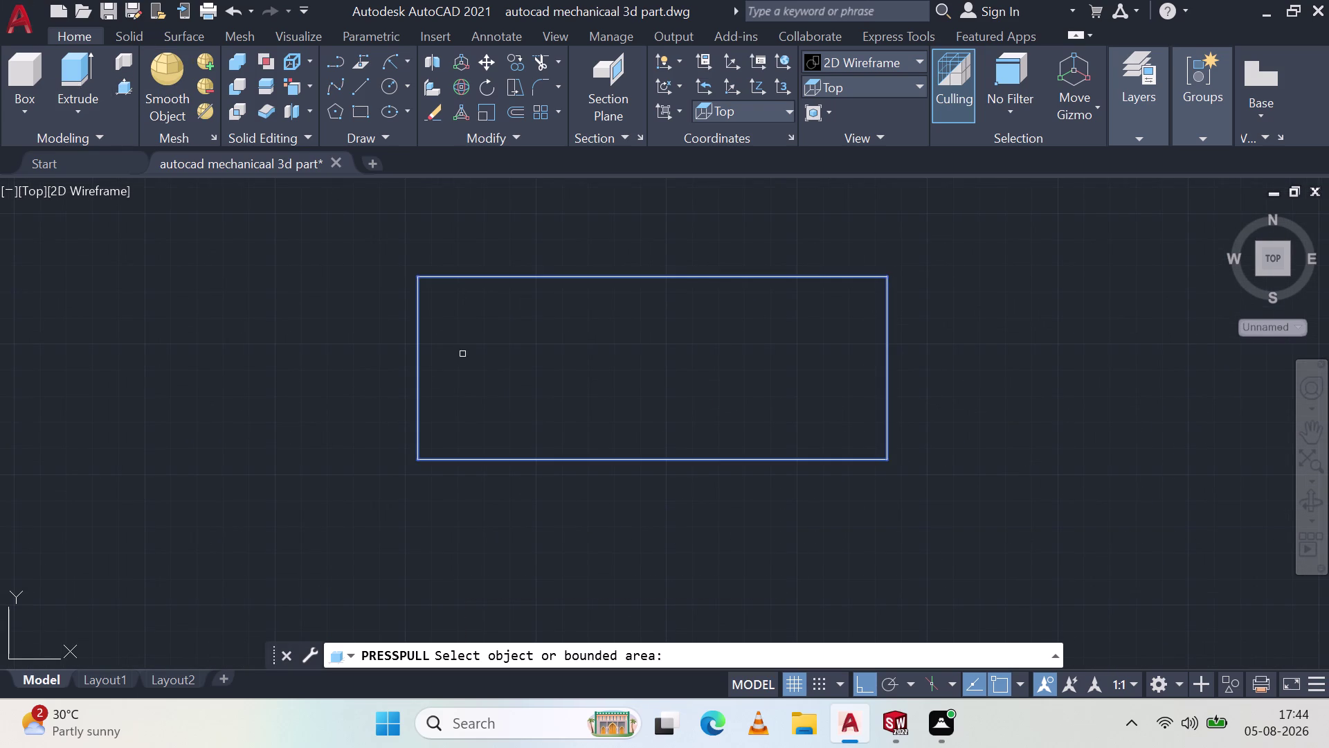
Press-pull the rectangle up 50 units into a solid box.
middle_drag(448, 381, 383, 241)
middle_click(383, 241)
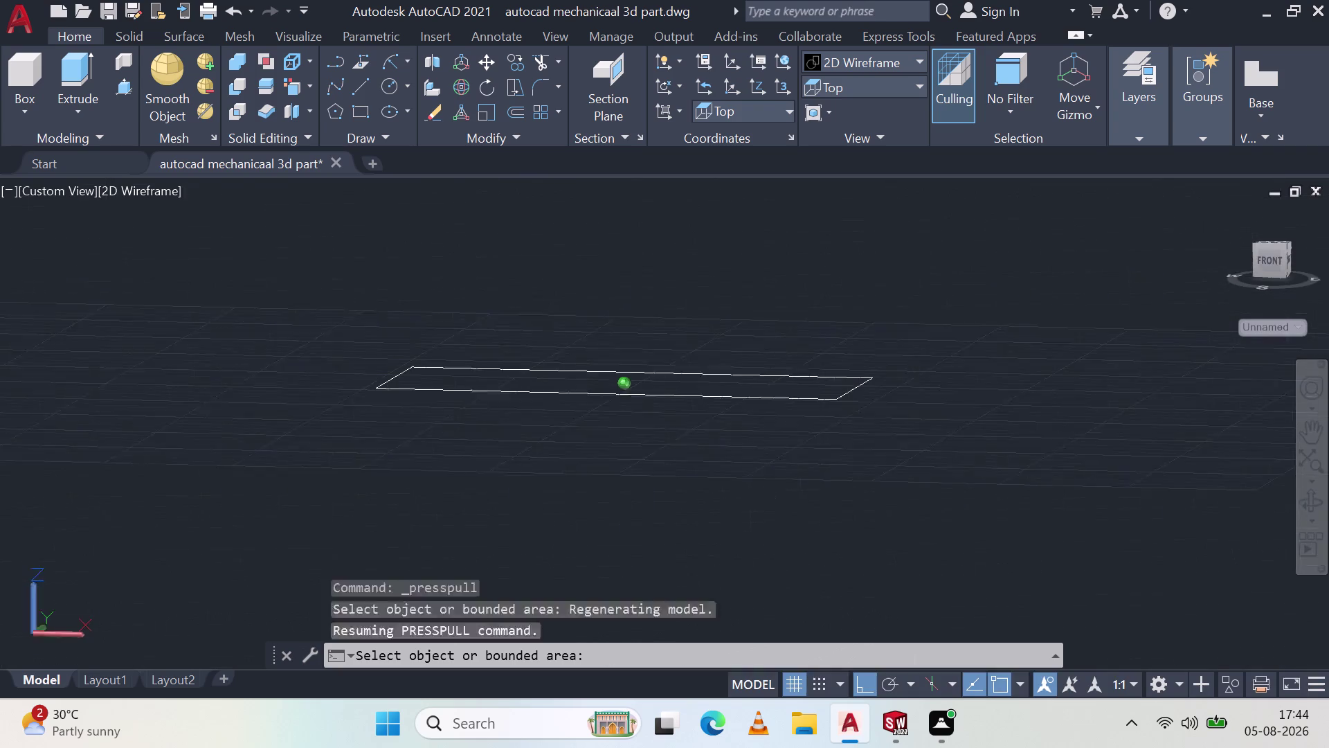
click(475, 394)
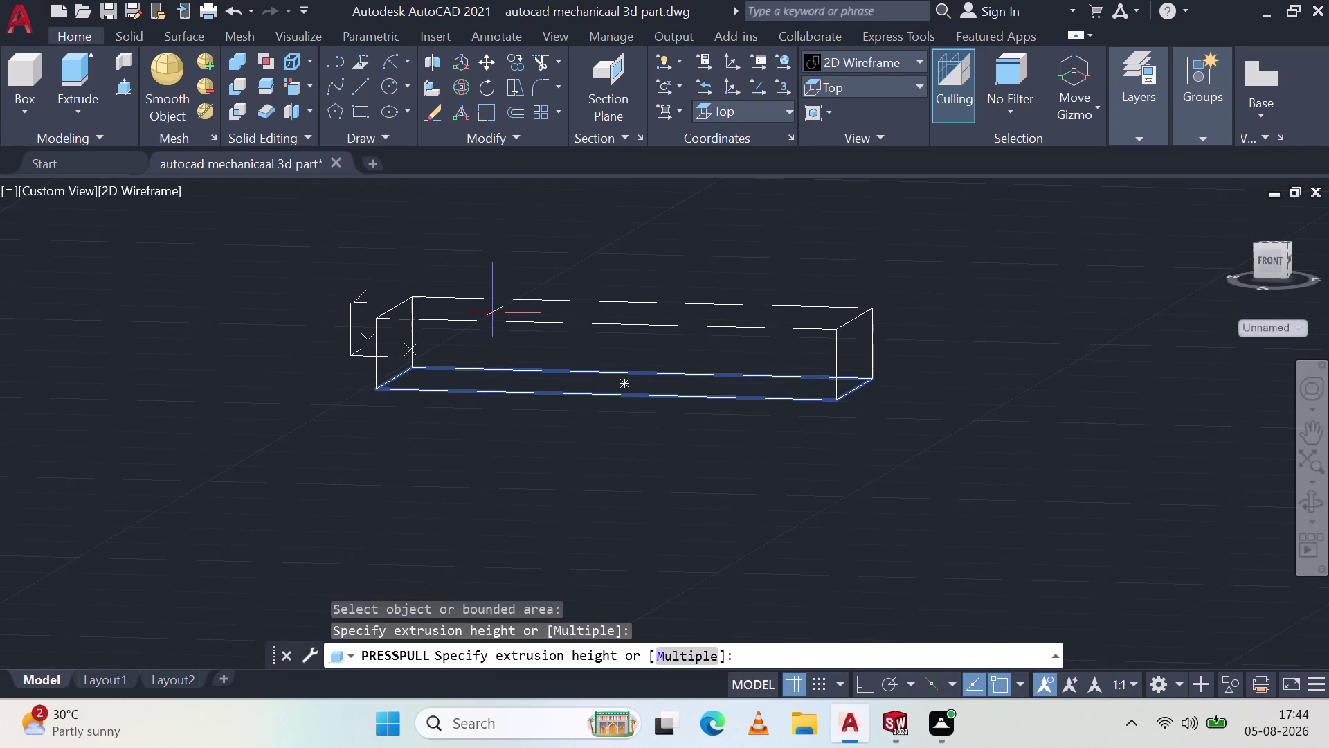
text(50)
key(Return)
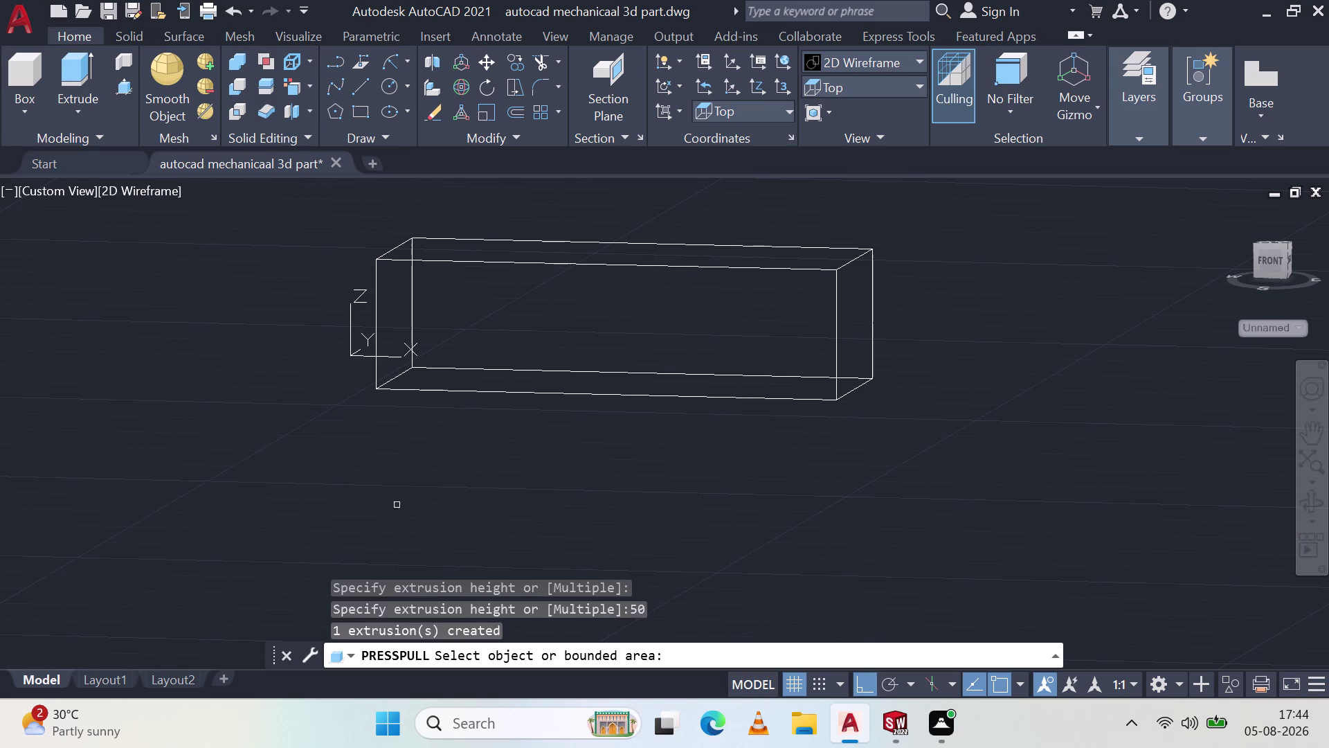
key(Escape)
Orbit around the box to a clear three-quarter view.
middle_drag(340, 321, 356, 400)
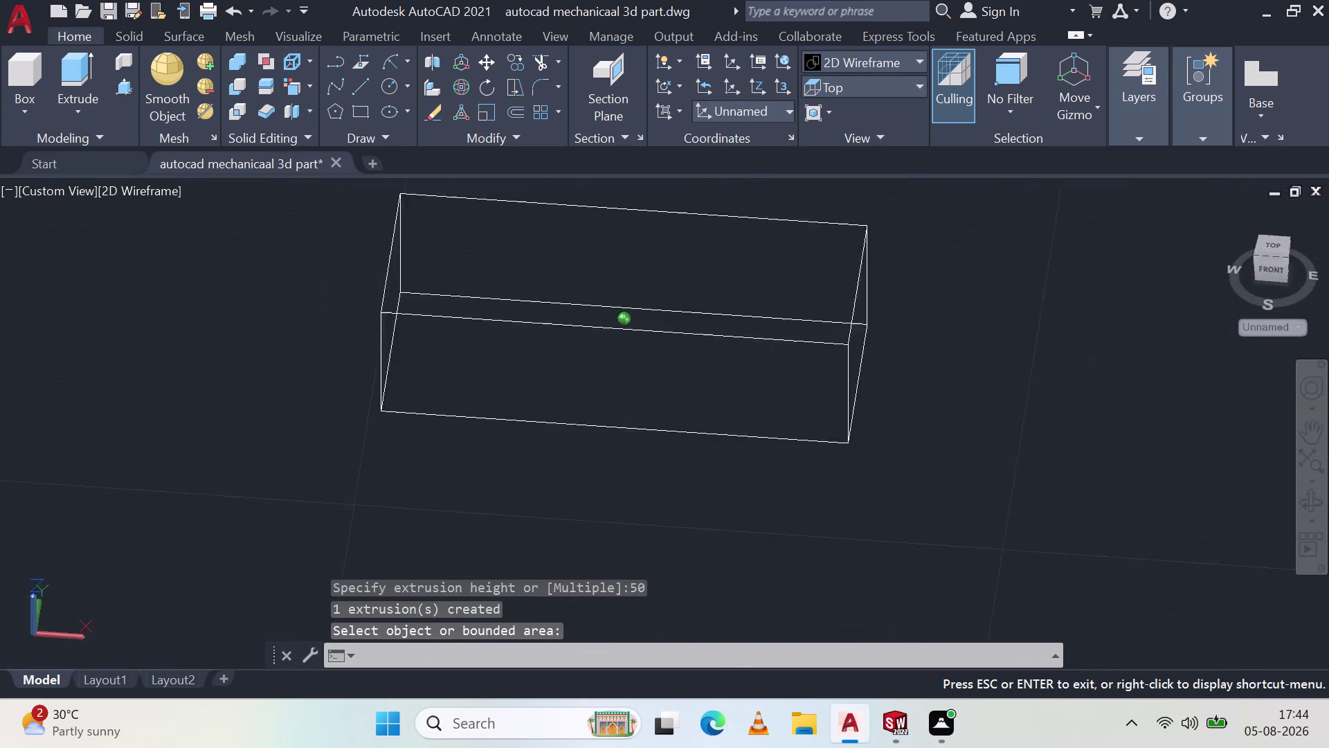
middle_drag(356, 399, 365, 419)
middle_click(365, 419)
middle_drag(407, 335, 449, 419)
middle_drag(391, 427, 461, 398)
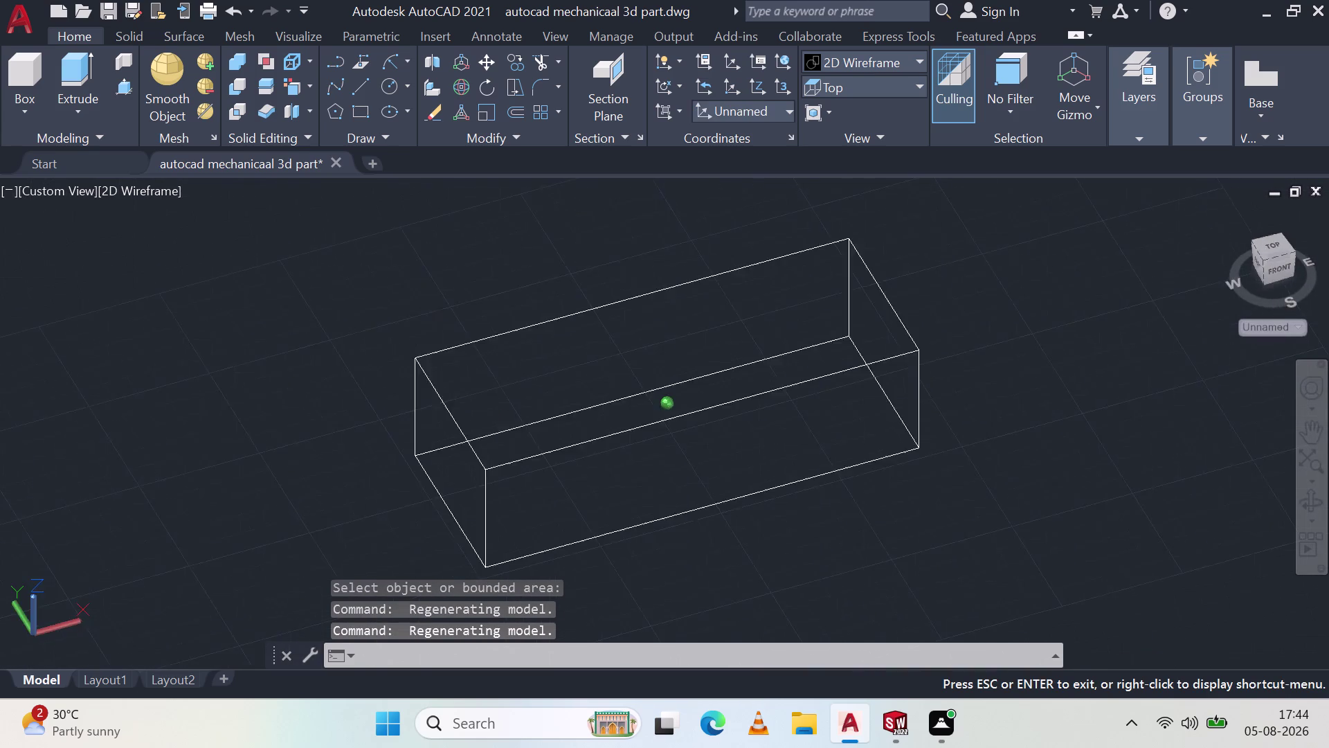
middle_drag(462, 398, 447, 345)
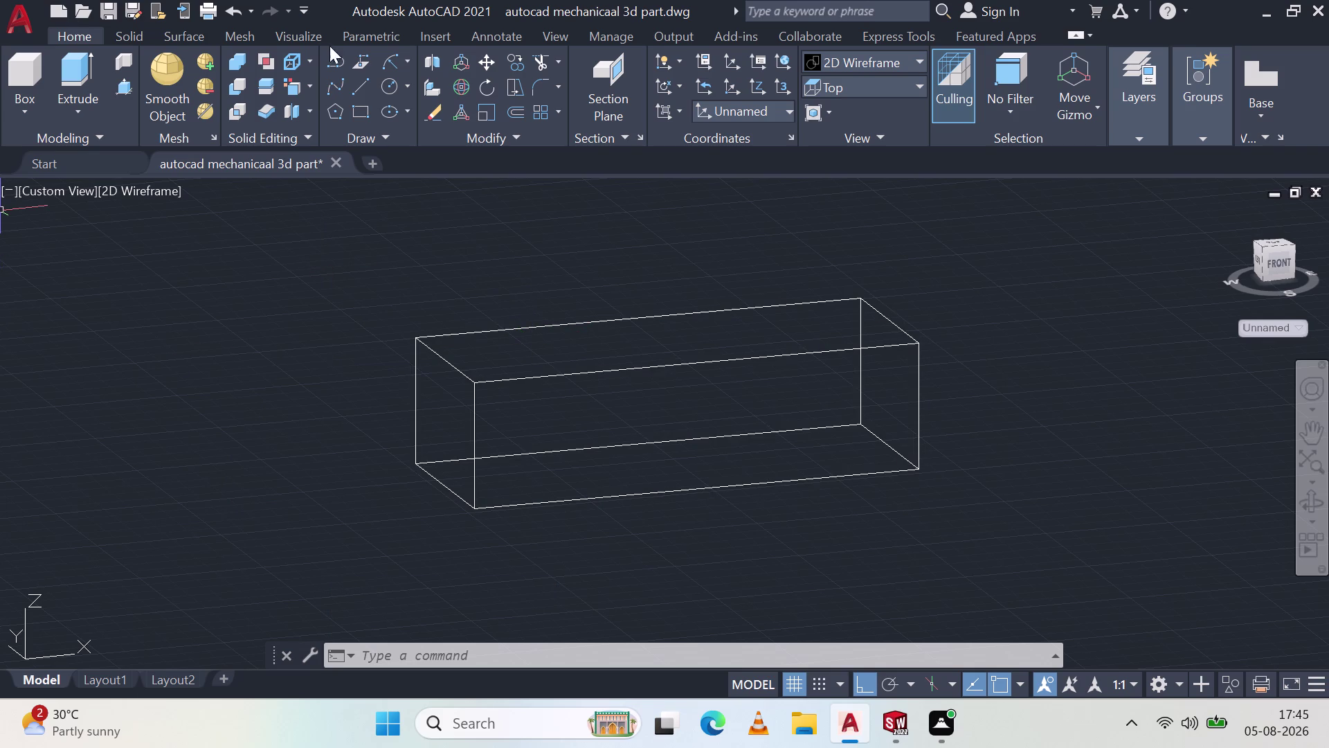
click(357, 92)
Draw a 28-unit line across the top face from the top corner to the far edge.
middle_drag(681, 400, 631, 414)
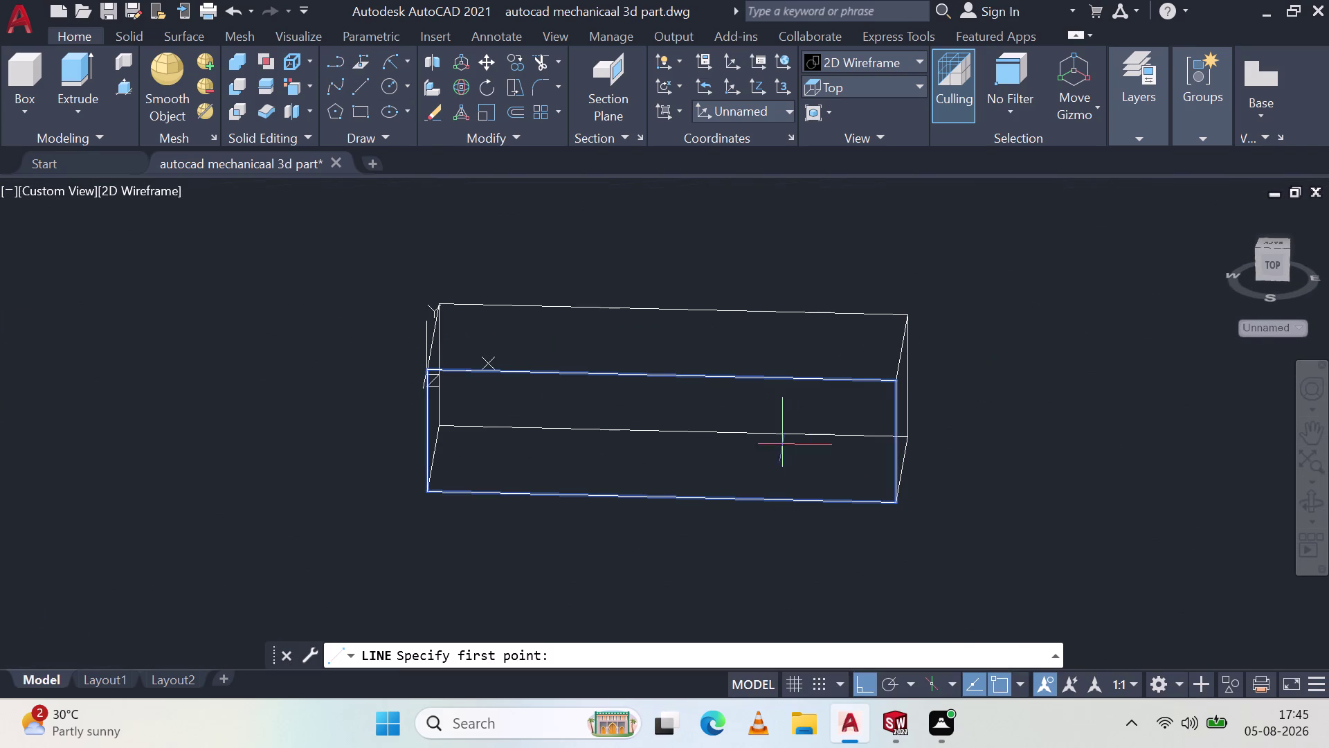
middle_drag(737, 457, 771, 439)
scroll(up, 3)
middle_click(771, 439)
middle_click(771, 438)
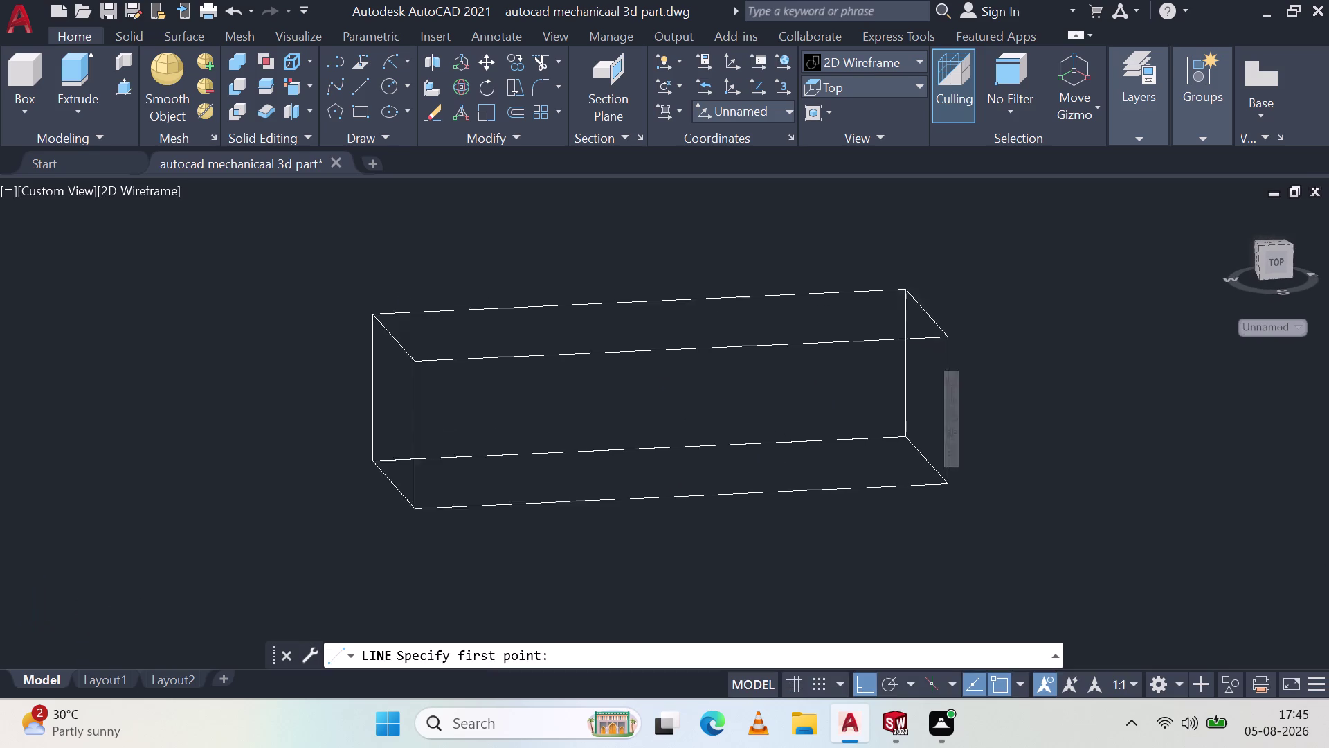
scroll(down, 3)
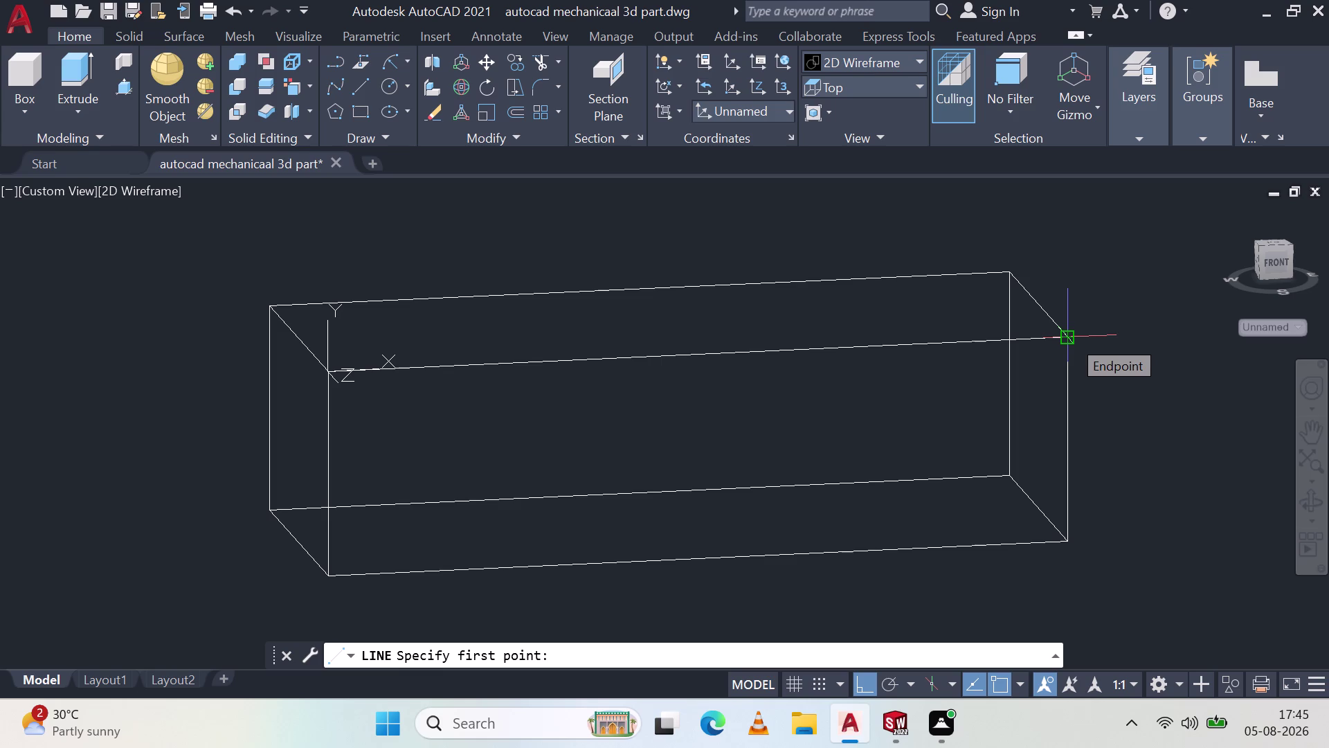
click(1071, 337)
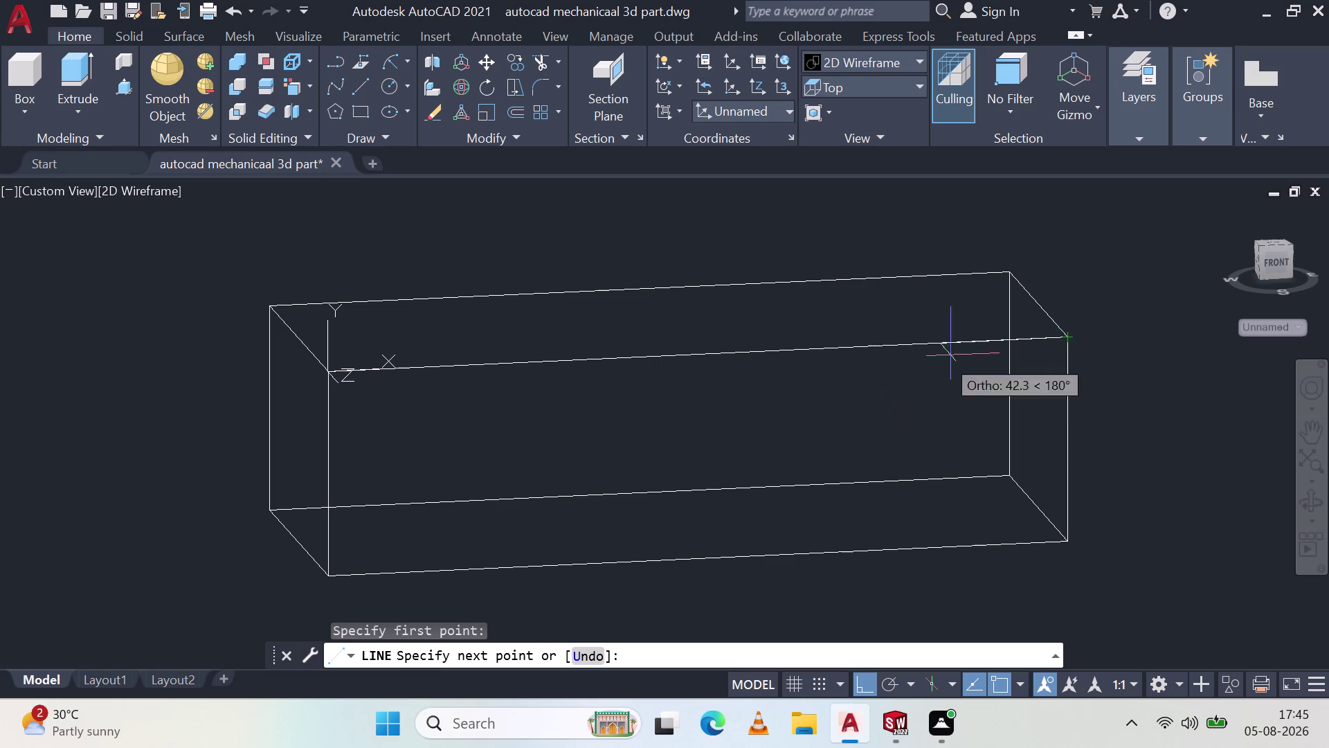
text(2)
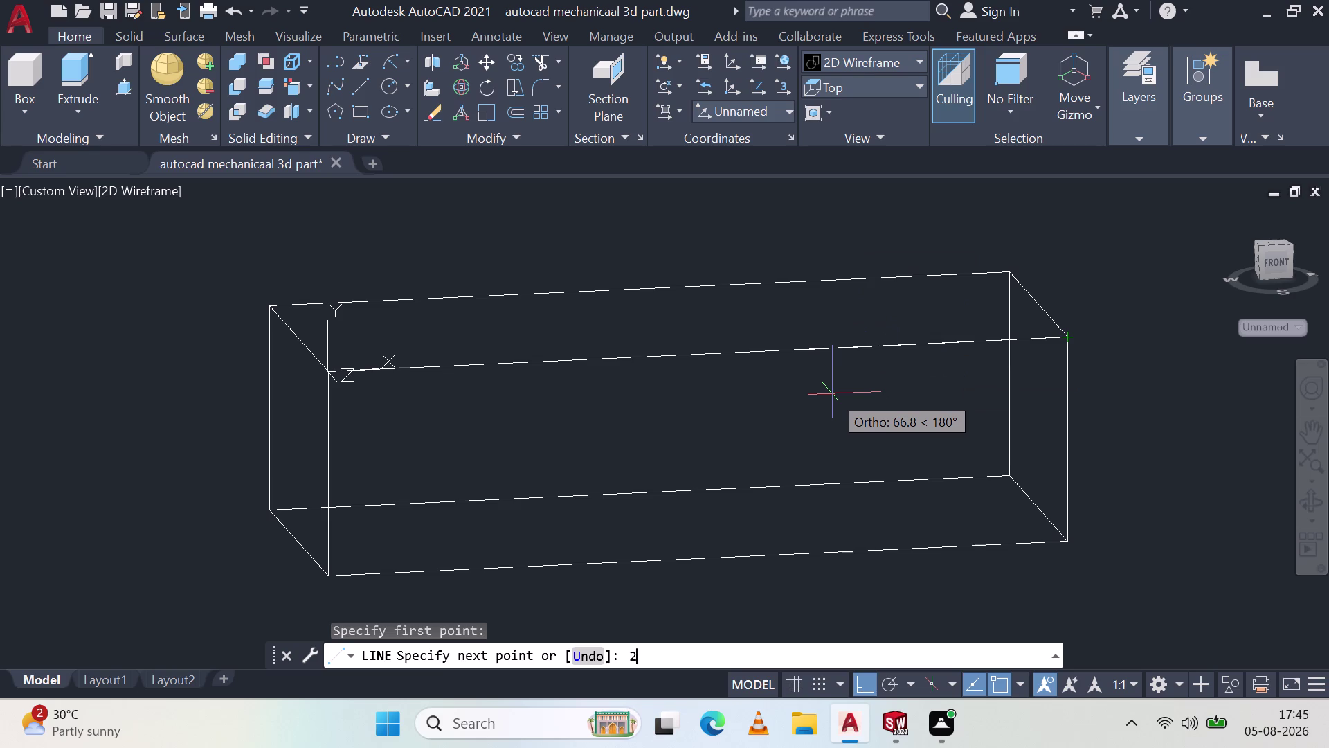
text(8)
key(Return)
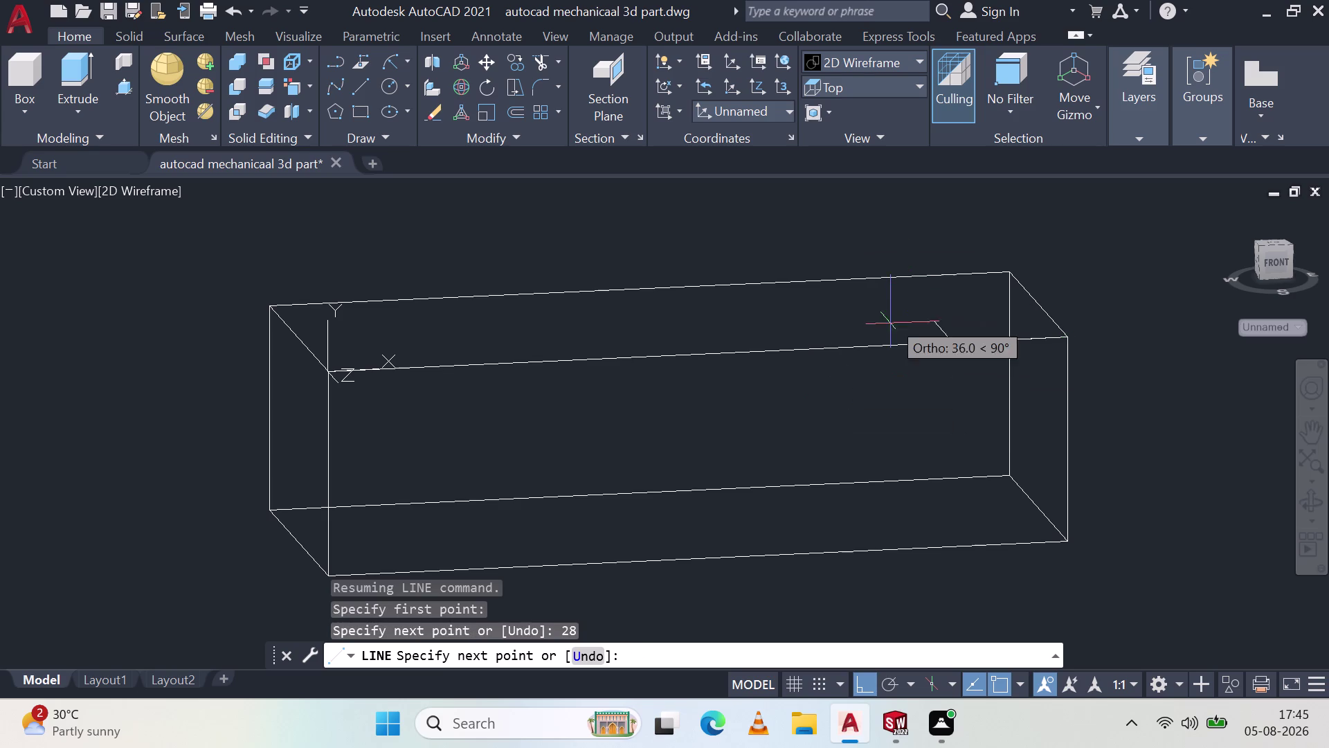
middle_drag(932, 356, 1012, 440)
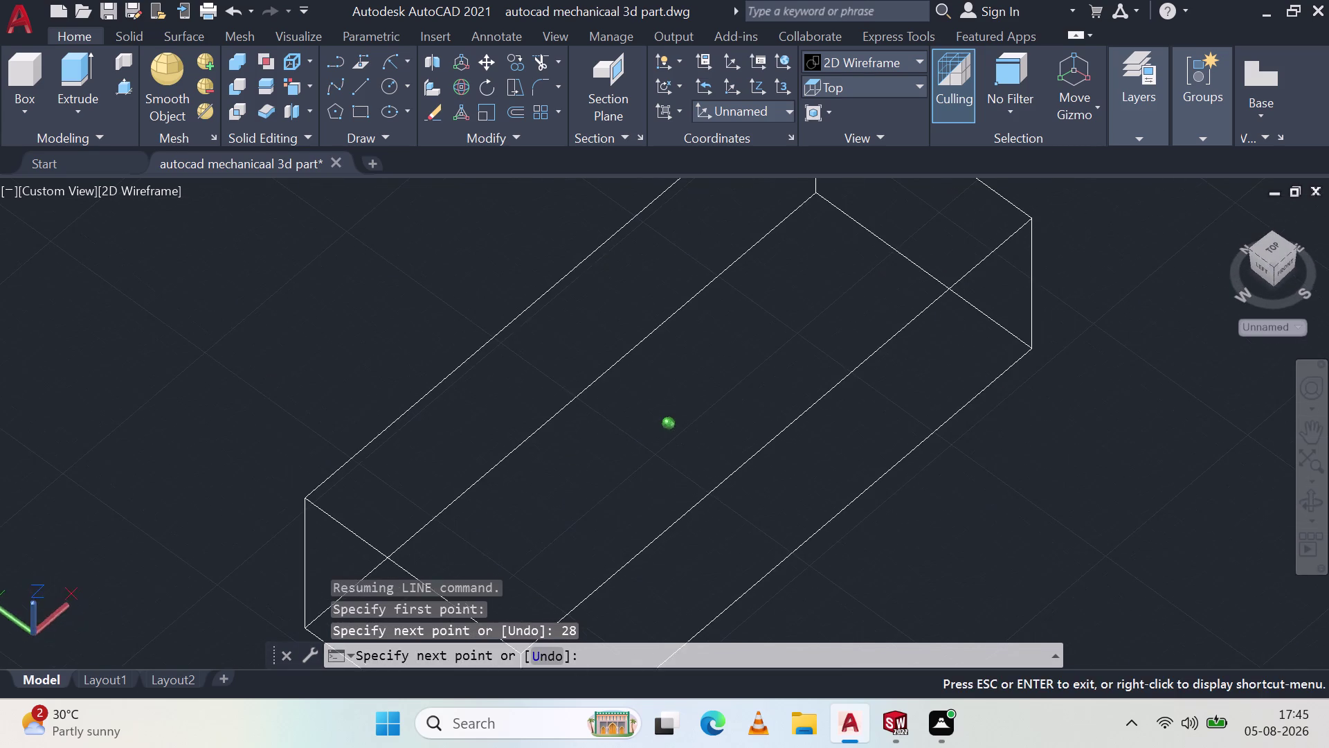
scroll(up, 3)
middle_drag(785, 244, 801, 275)
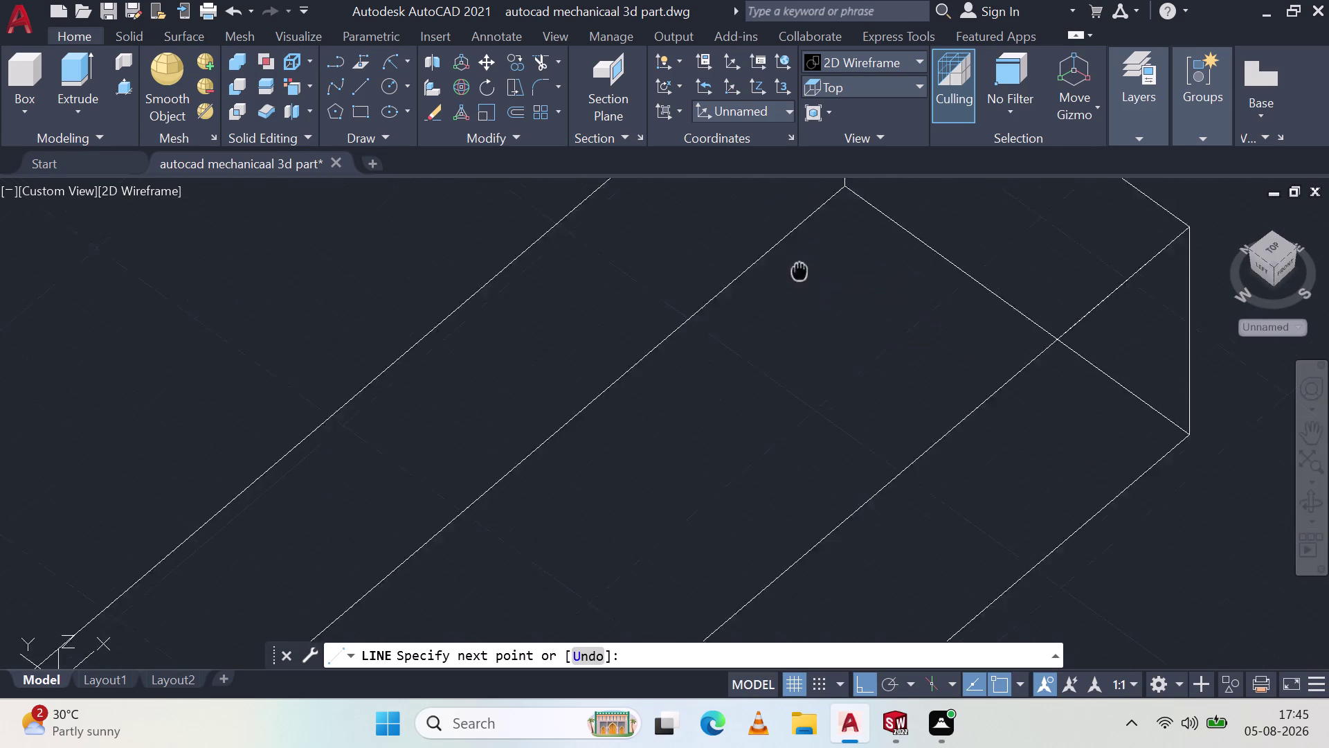
middle_drag(801, 274, 897, 410)
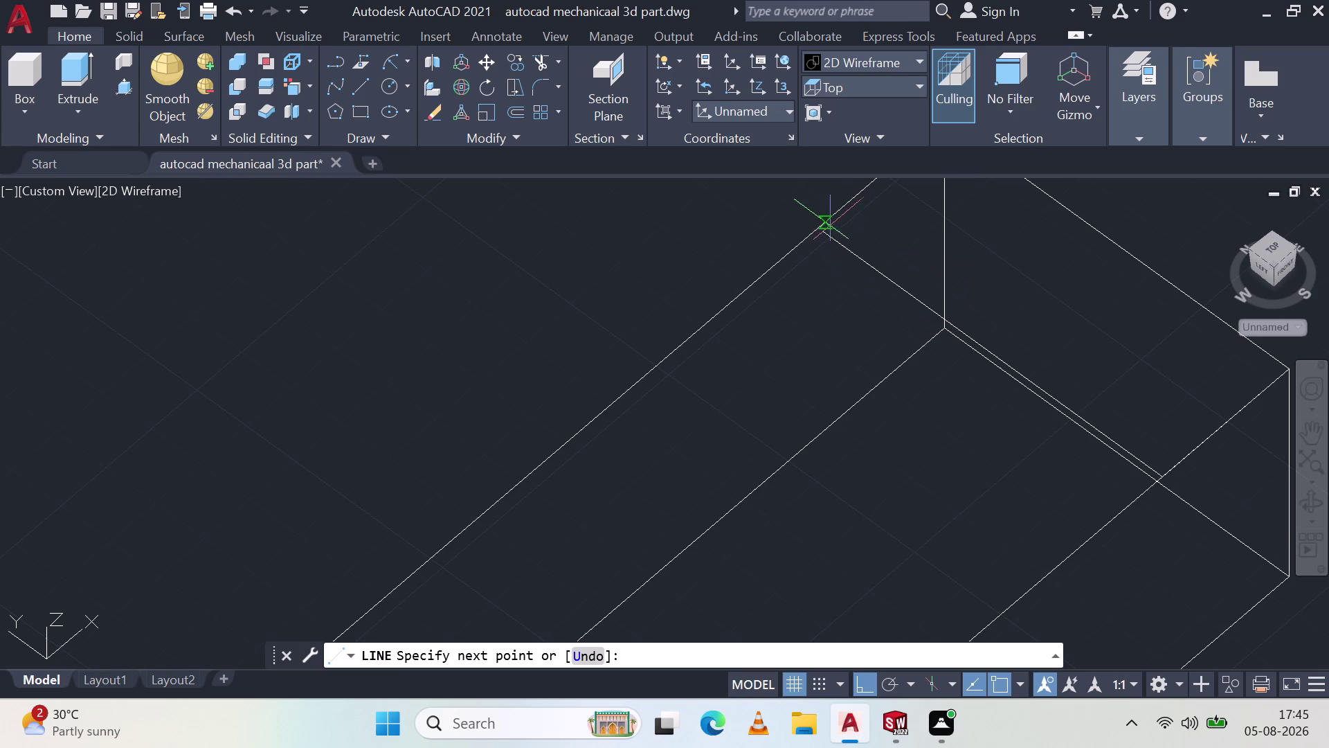
click(821, 233)
key(Escape)
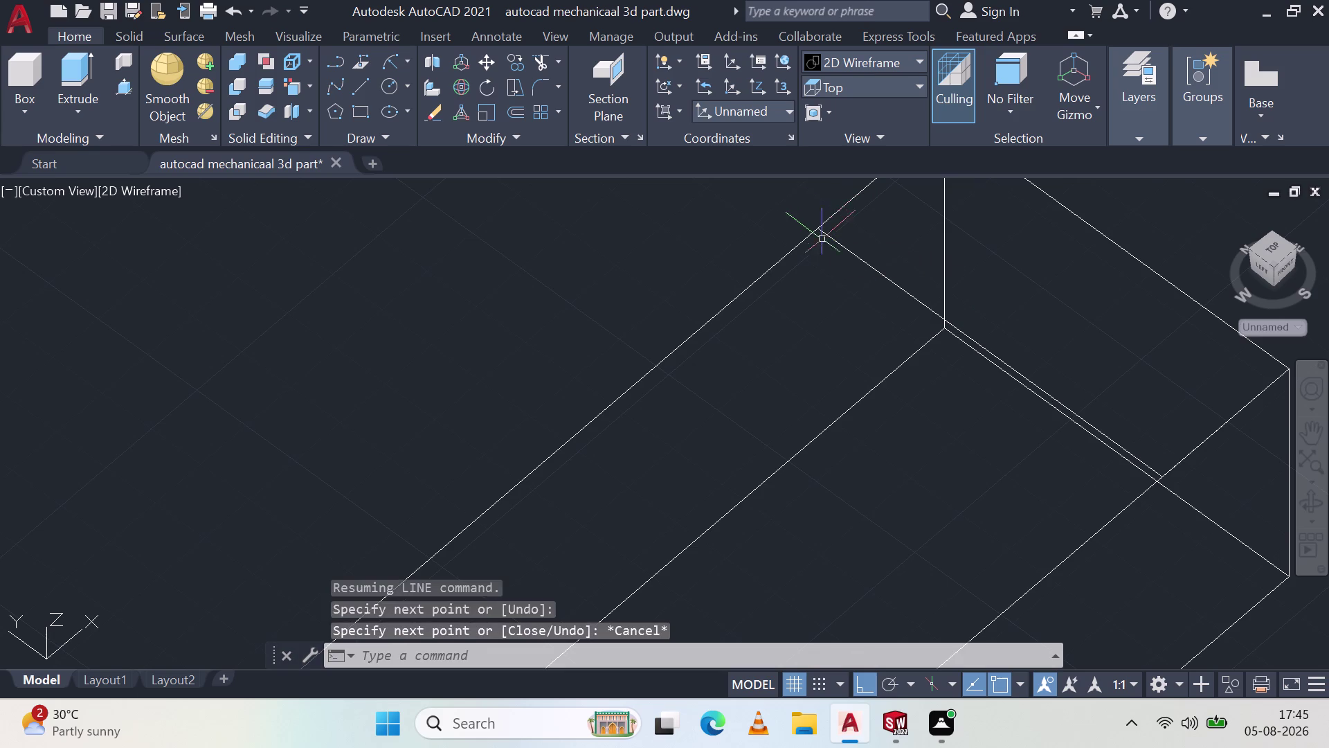
Pan and orbit to bring the whole box into a front-facing view.
middle_drag(1084, 452, 949, 312)
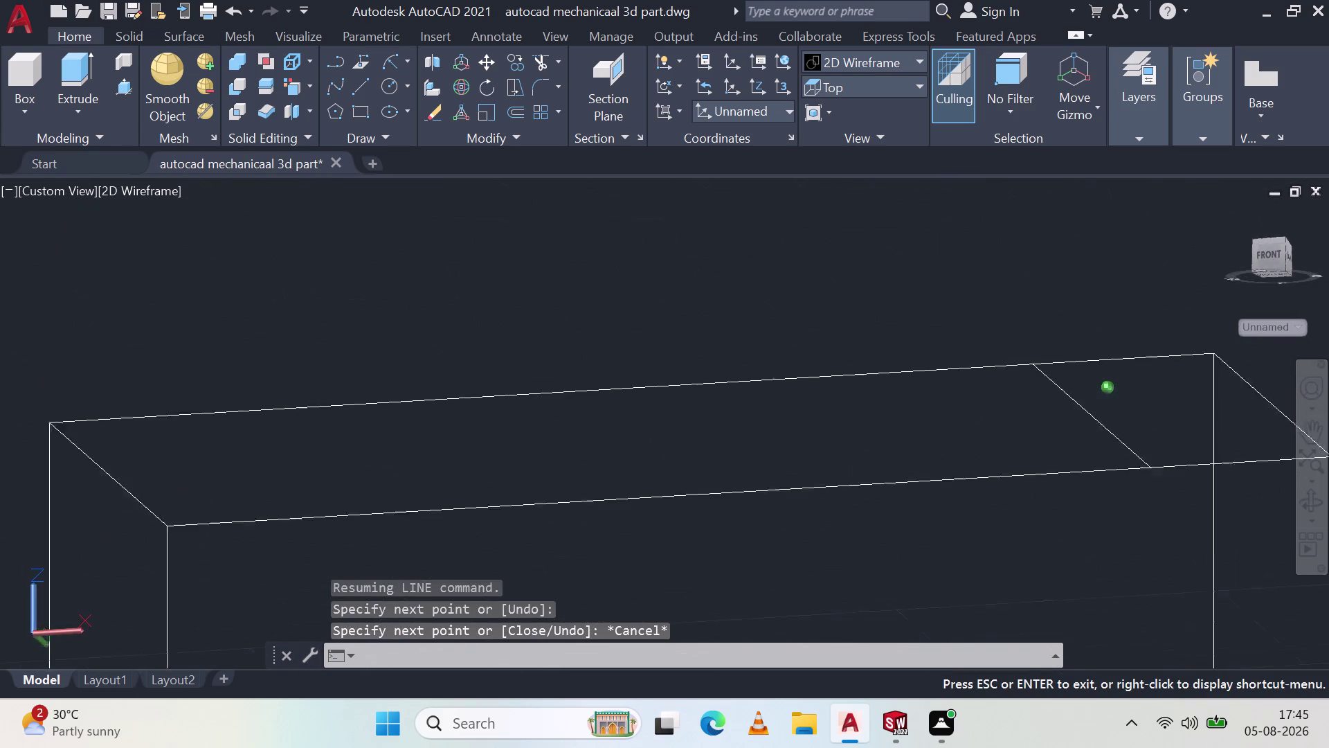
middle_drag(949, 312, 996, 366)
middle_click(996, 366)
scroll(down, 3)
middle_drag(1095, 386, 1029, 425)
middle_click(1029, 425)
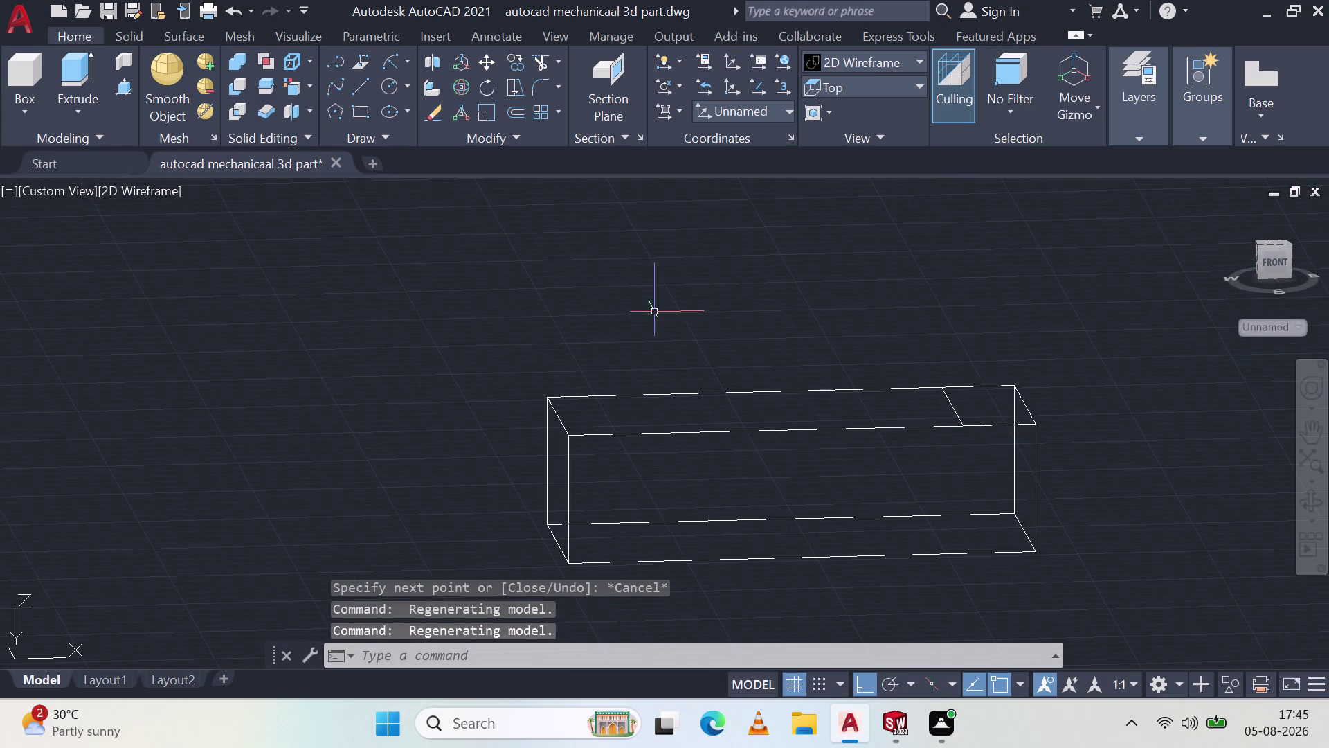
click(125, 90)
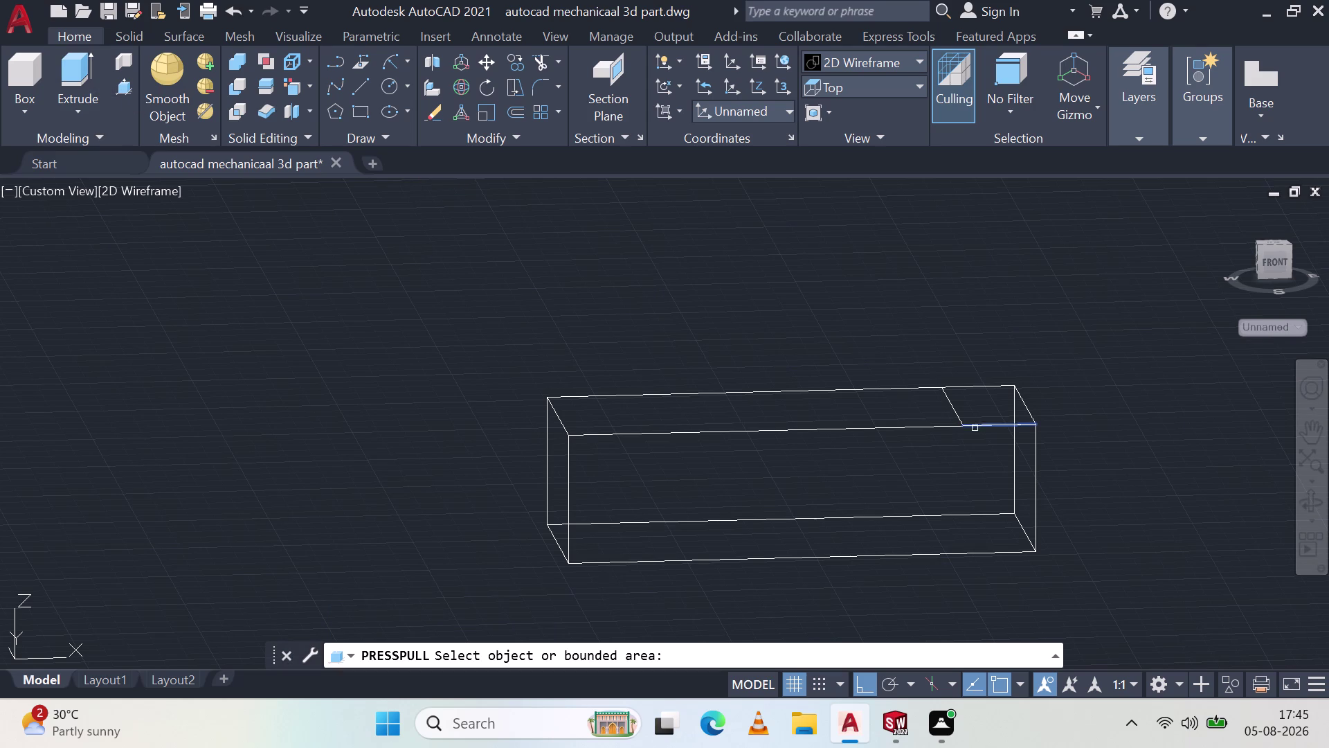
Press-pull the marked end area of the top face up 25 units.
click(964, 410)
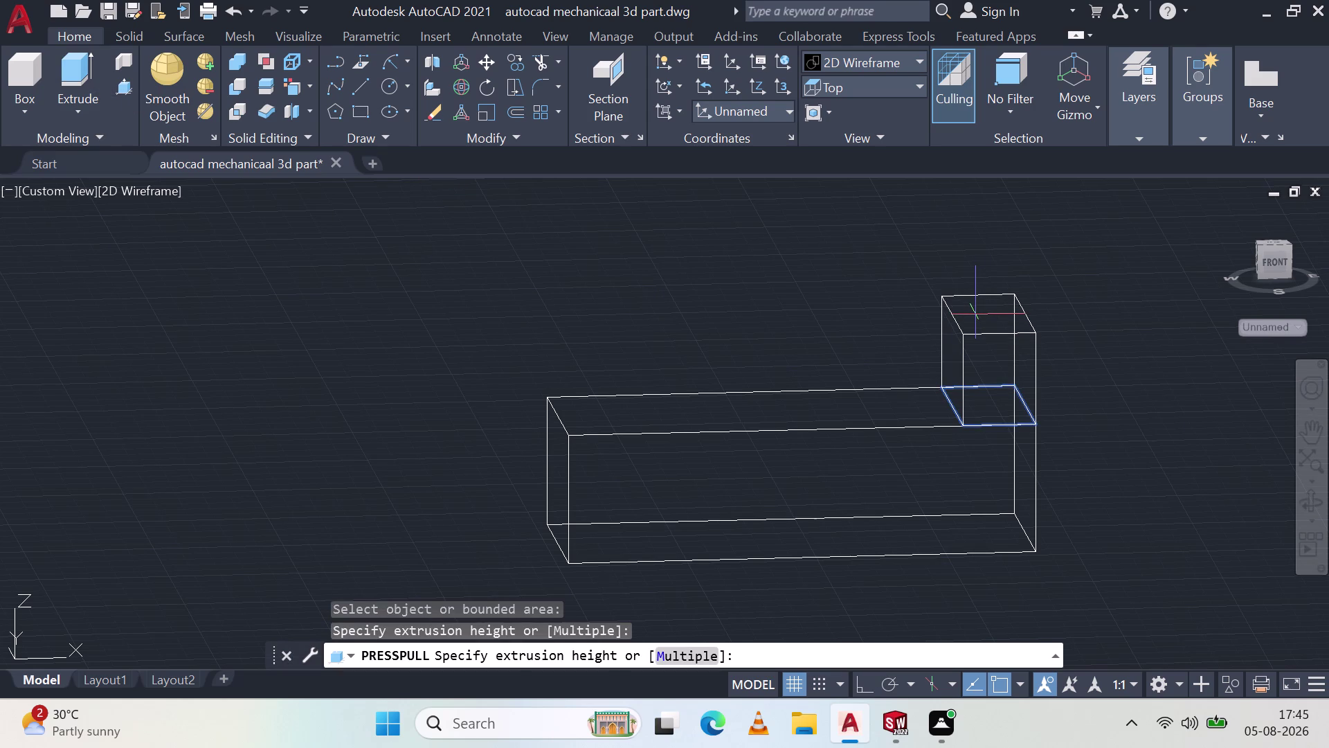
text(25)
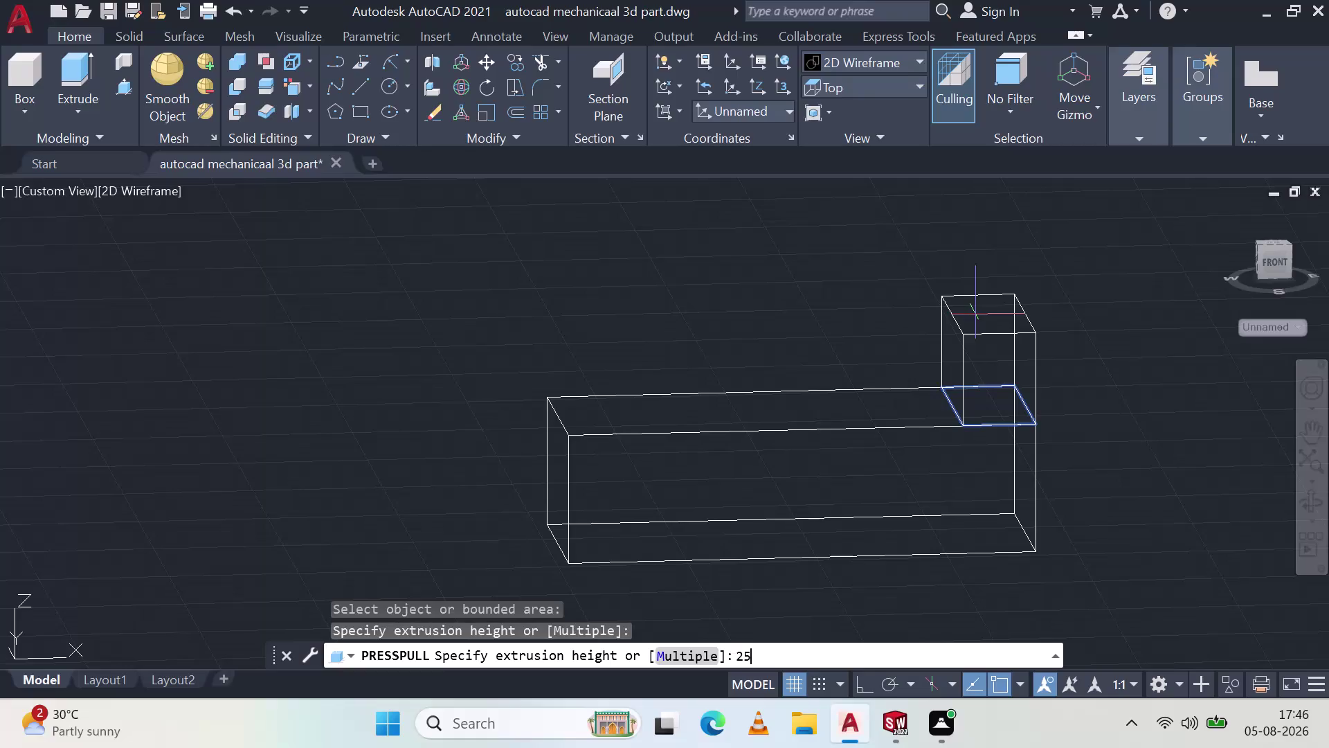
key(Return)
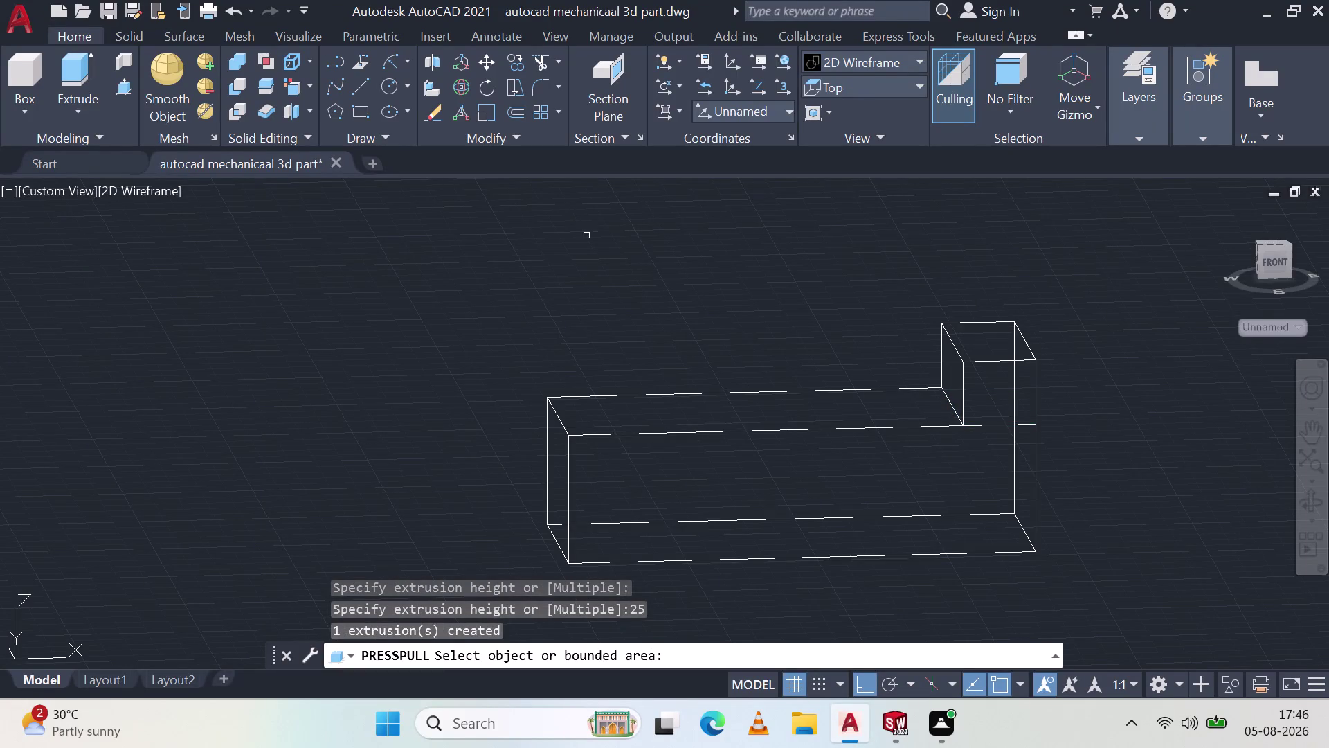
key(Escape)
key(Escape)
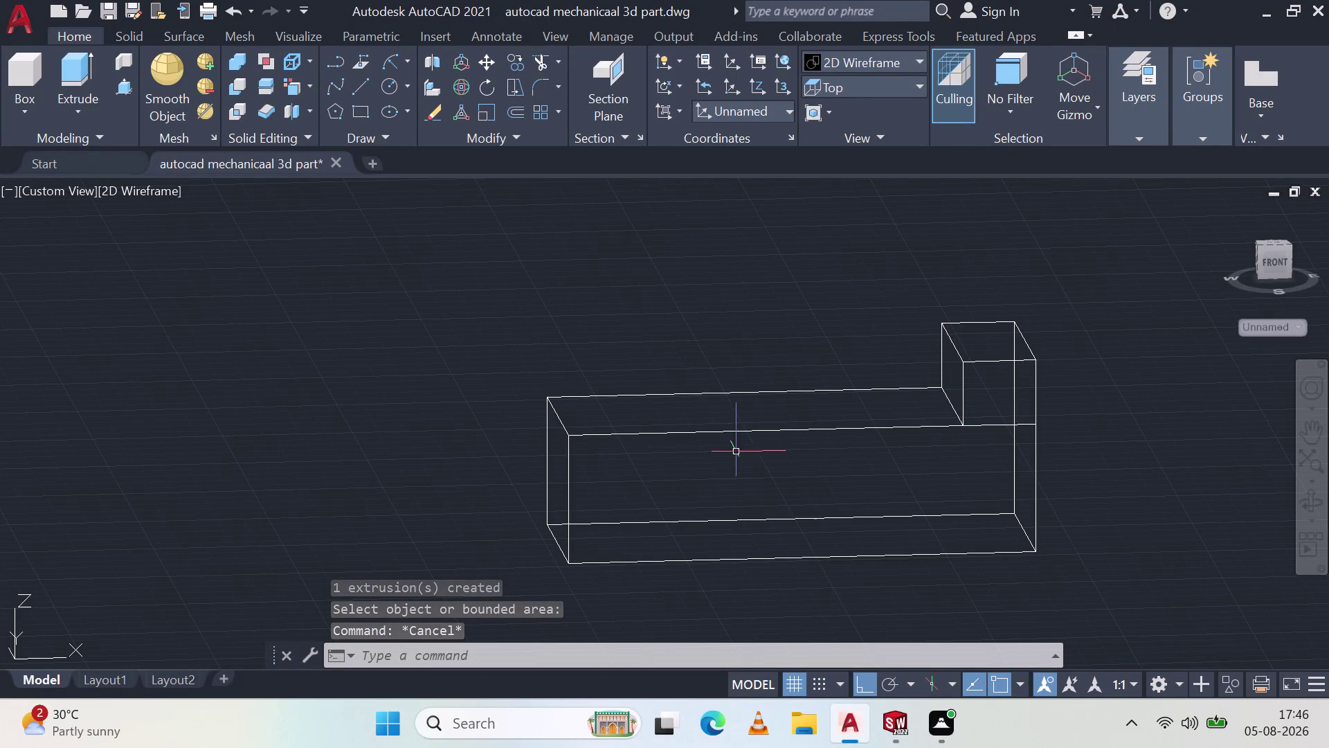
Pan and zoom to centre the part on screen.
middle_drag(1008, 368, 935, 364)
middle_click(935, 364)
middle_drag(935, 364, 955, 329)
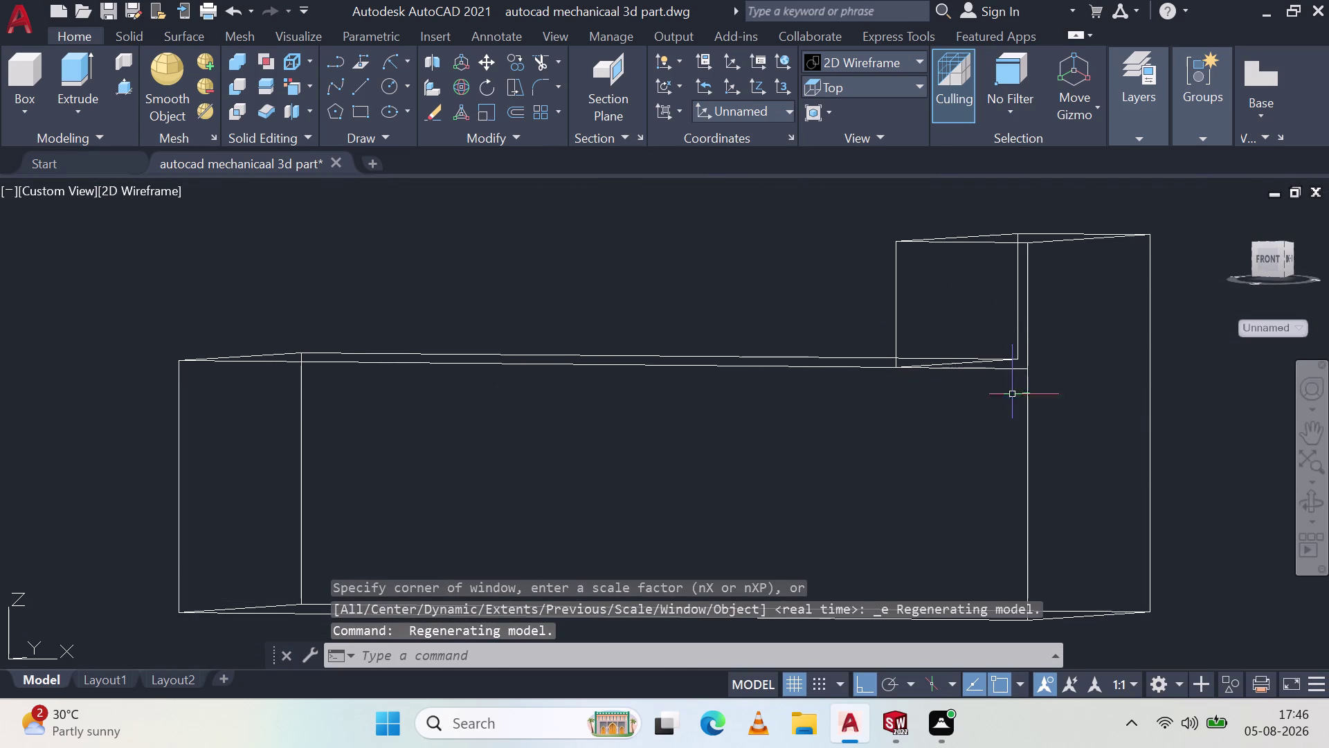
middle_drag(914, 413, 998, 402)
middle_click(999, 402)
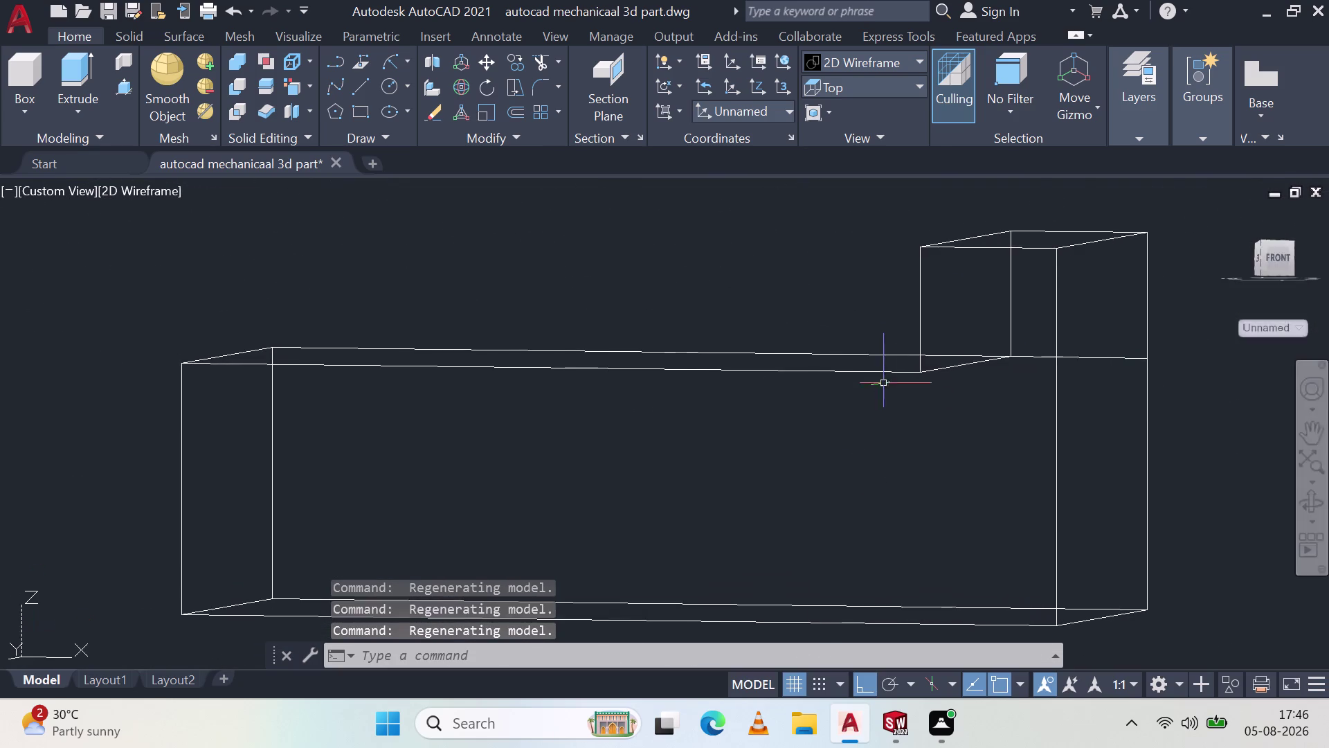
scroll(down, 3)
scroll(up, 3)
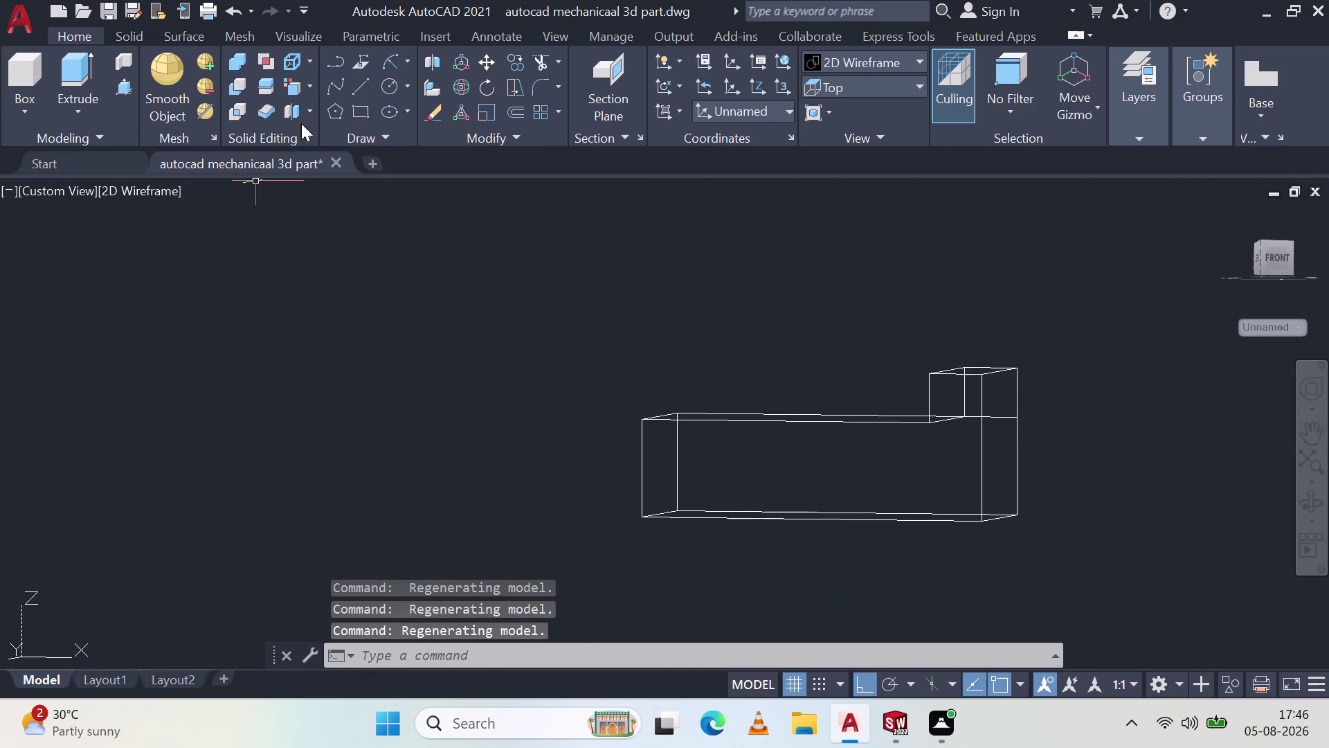
click(843, 80)
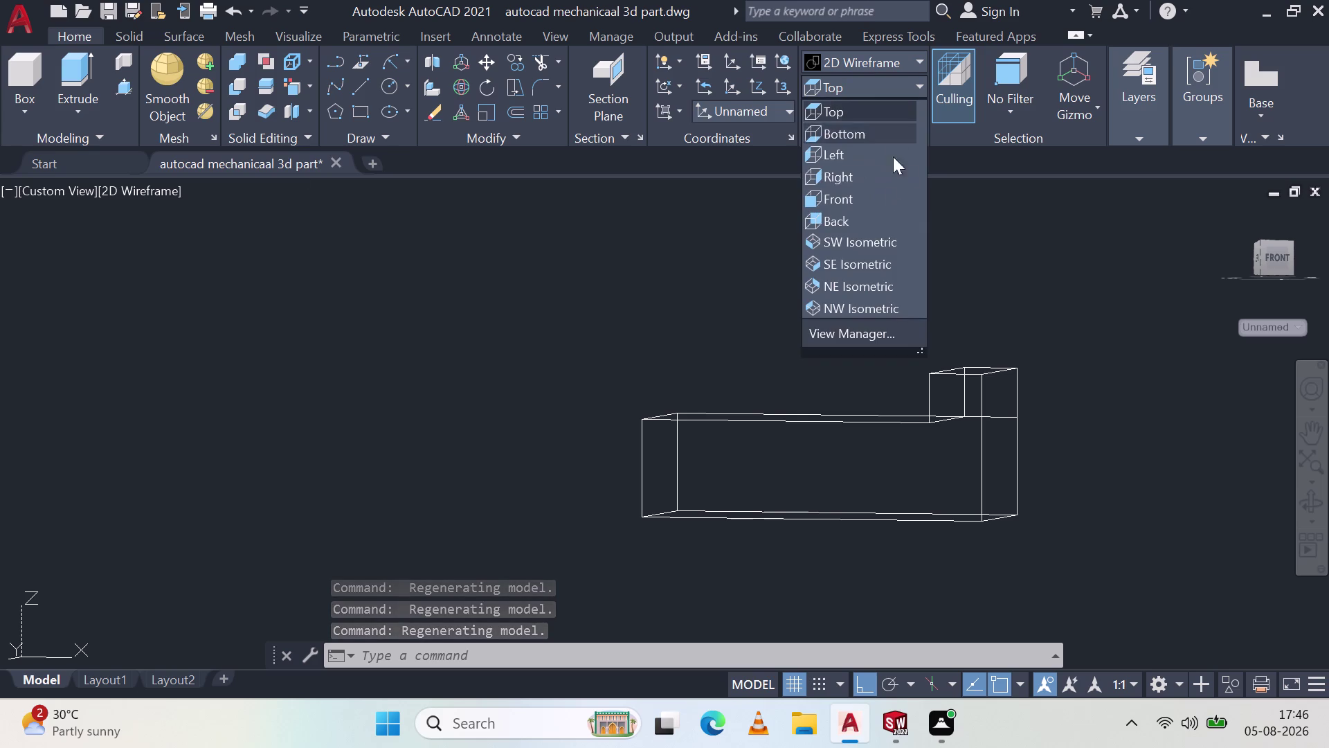
Display the part in Shades of Gray, then Shaded with Edges, and pan it left.
click(904, 63)
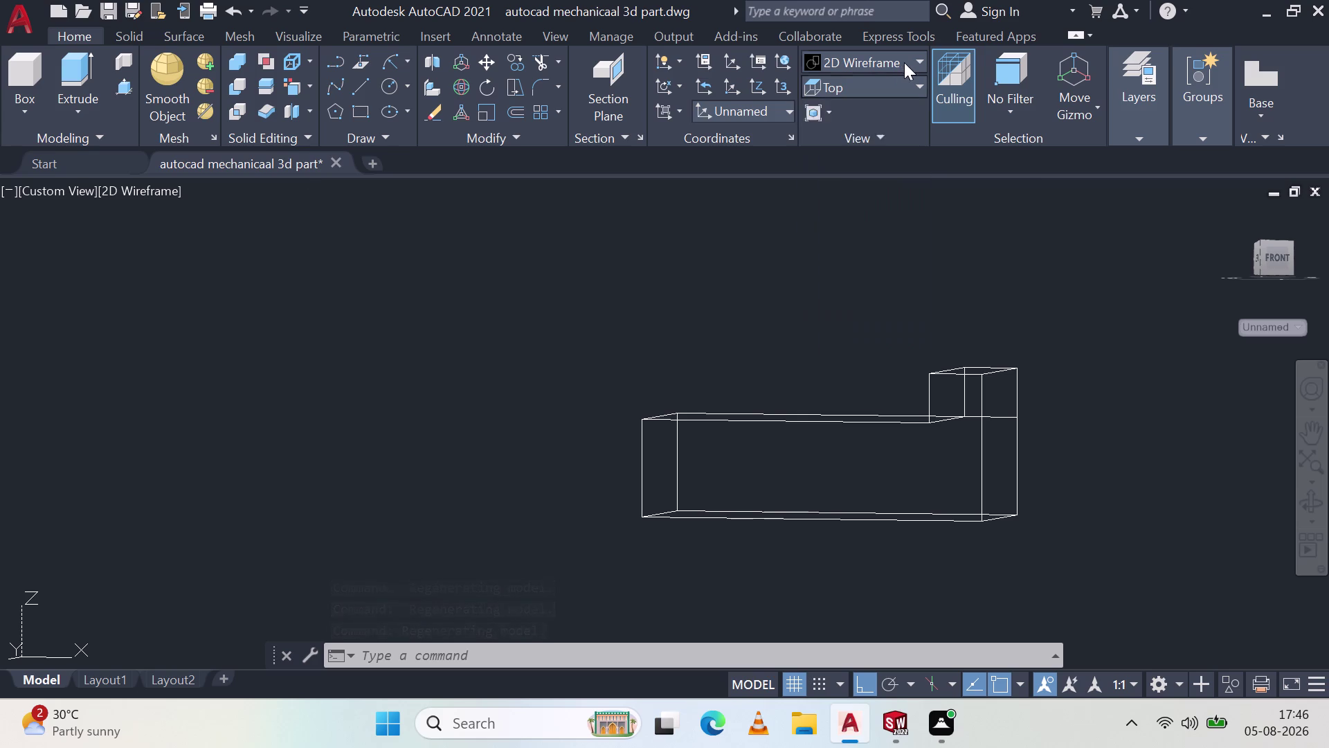
click(981, 187)
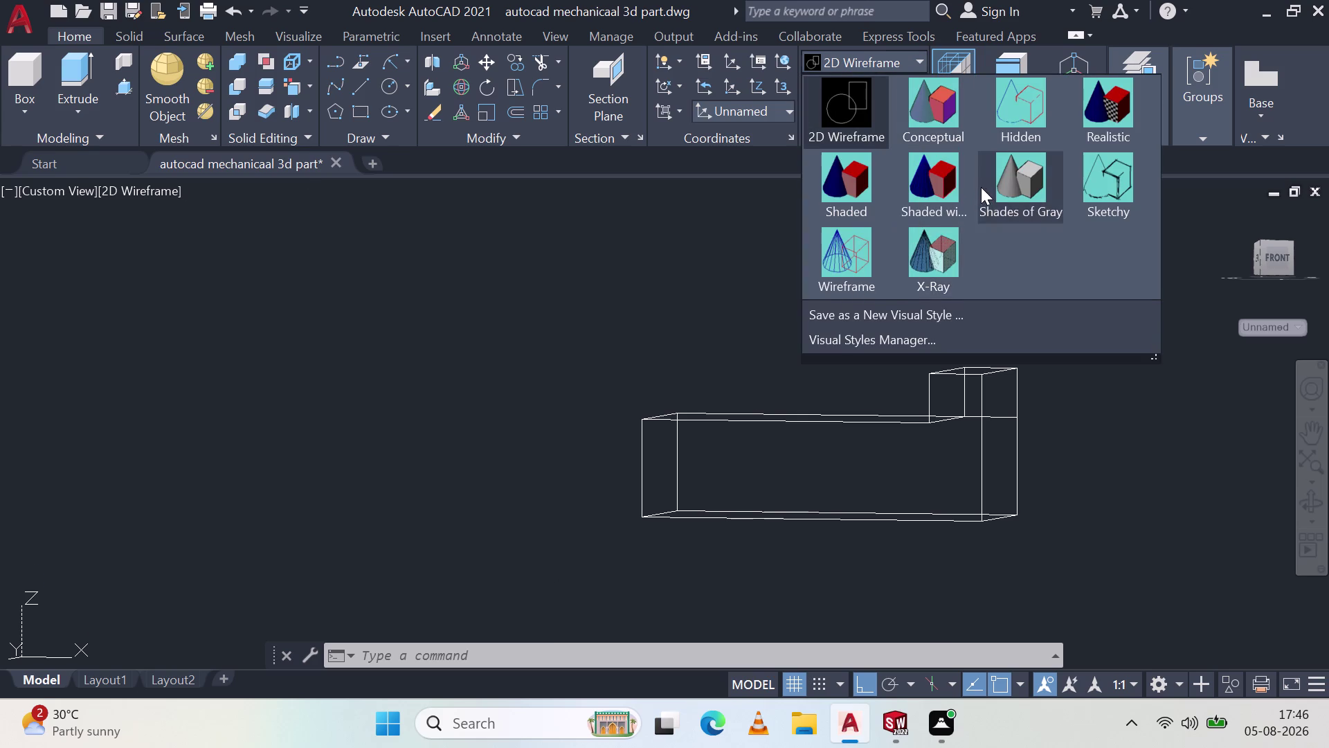
click(855, 58)
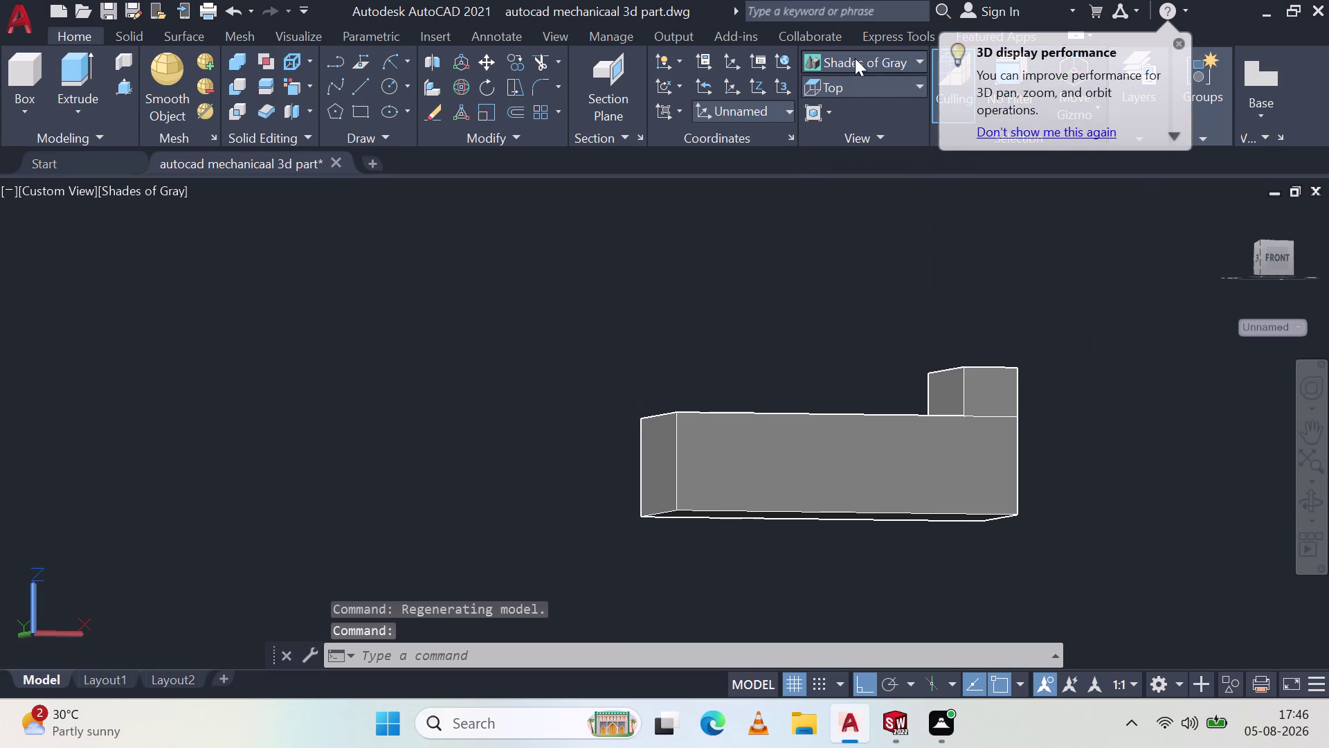
click(929, 187)
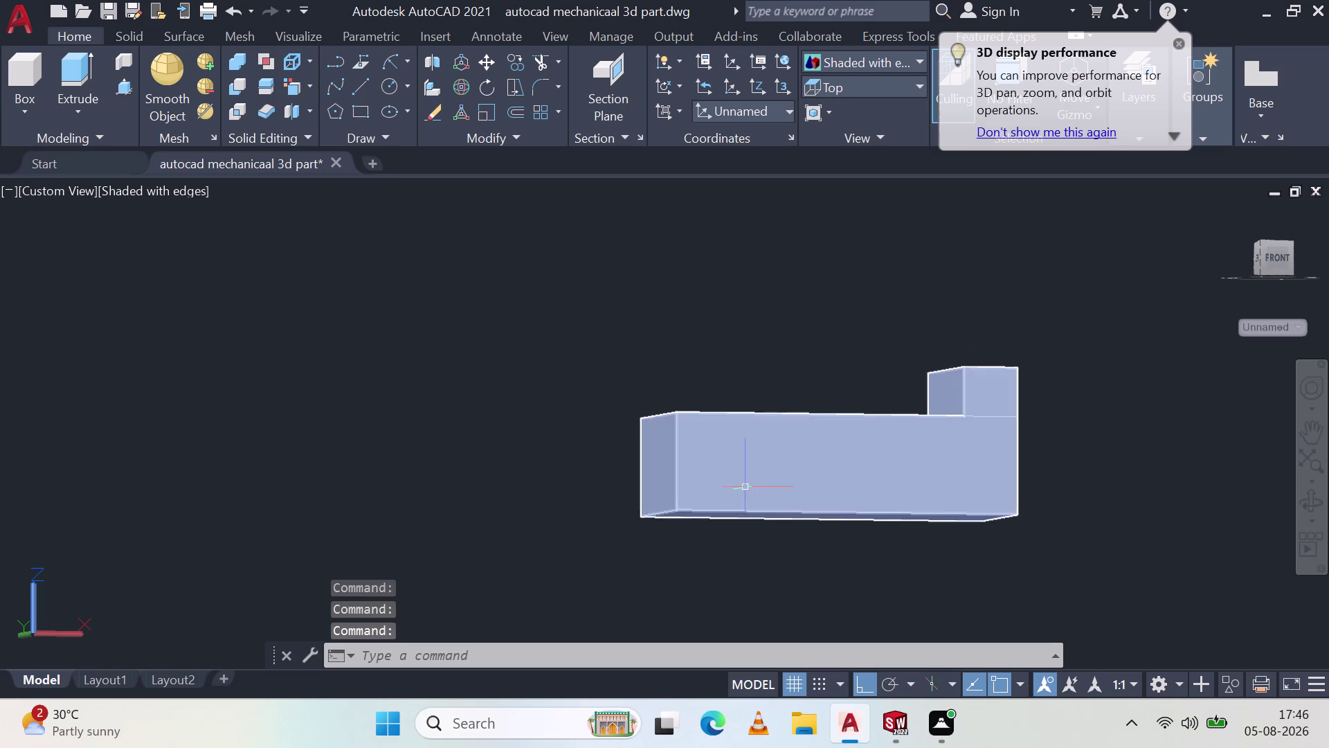
middle_drag(762, 406, 554, 417)
key(Escape)
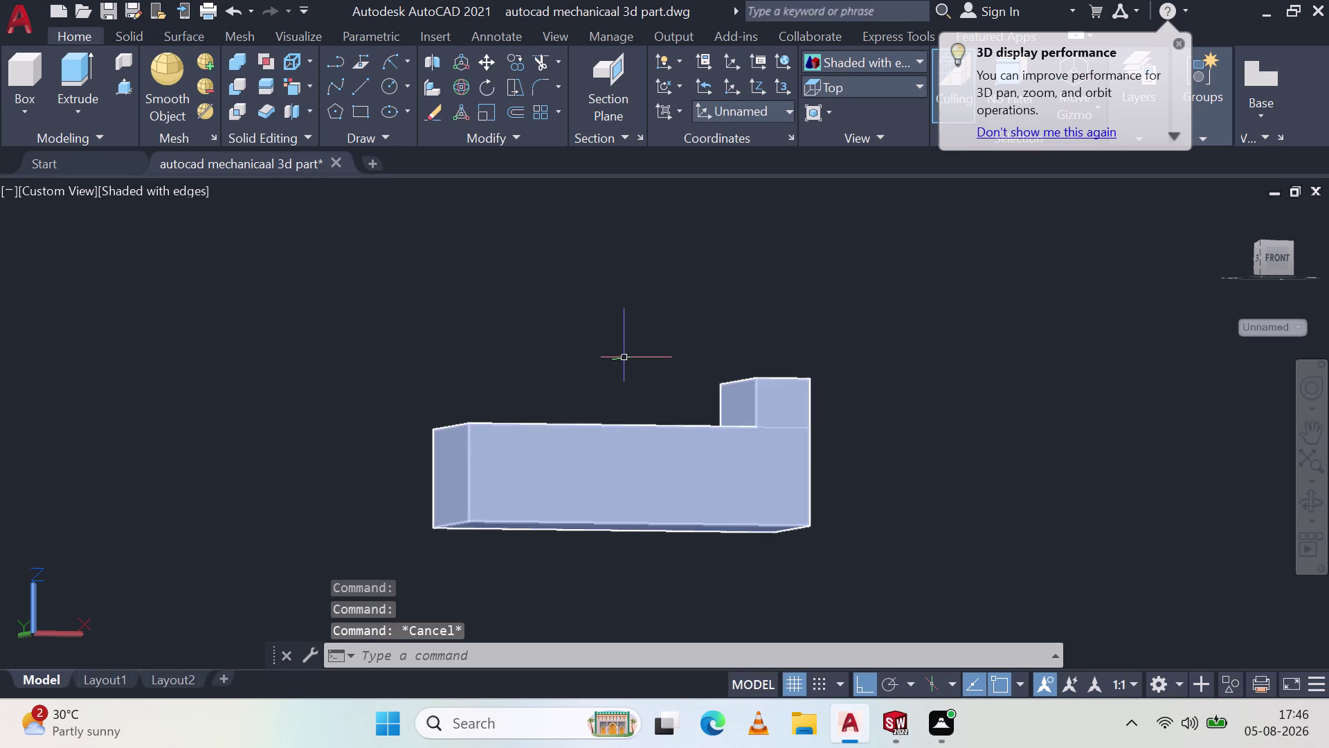
middle_drag(628, 336, 640, 397)
Try the plain Shaded style, then go back to Shaded with Edges.
click(899, 63)
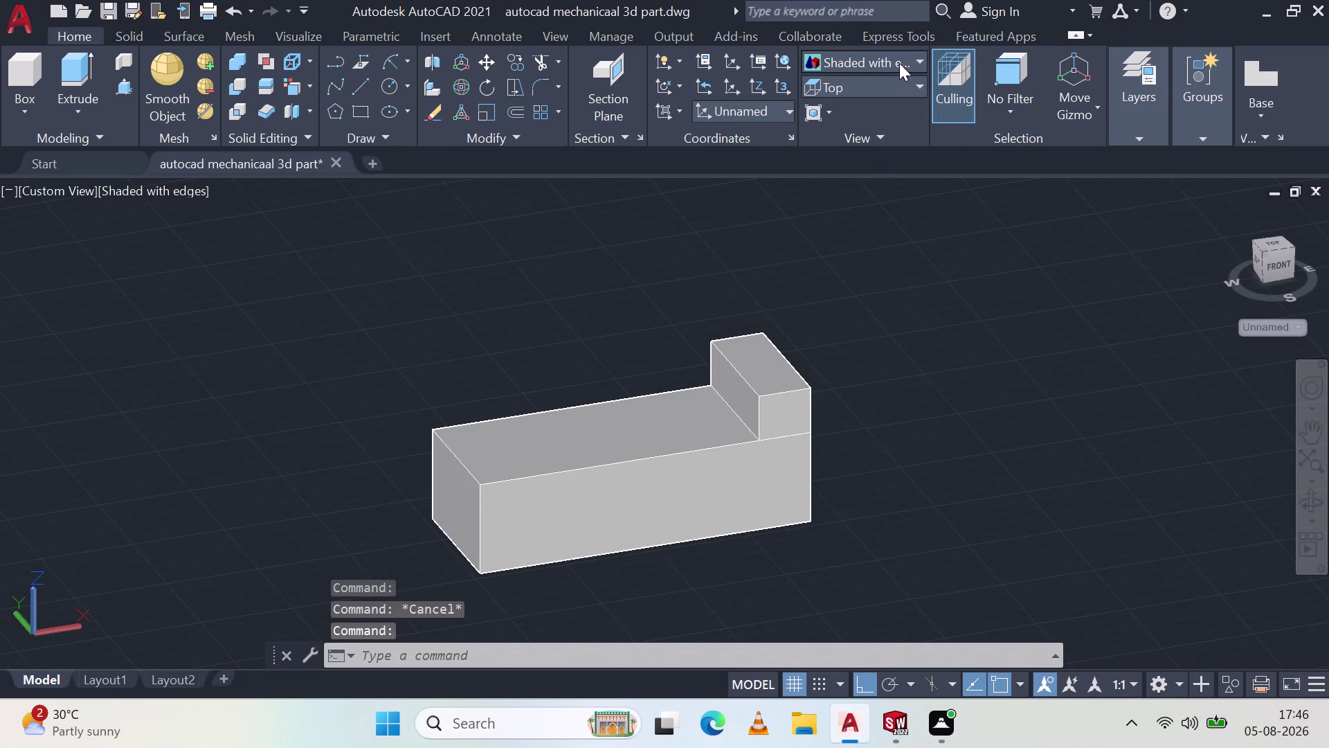
click(850, 213)
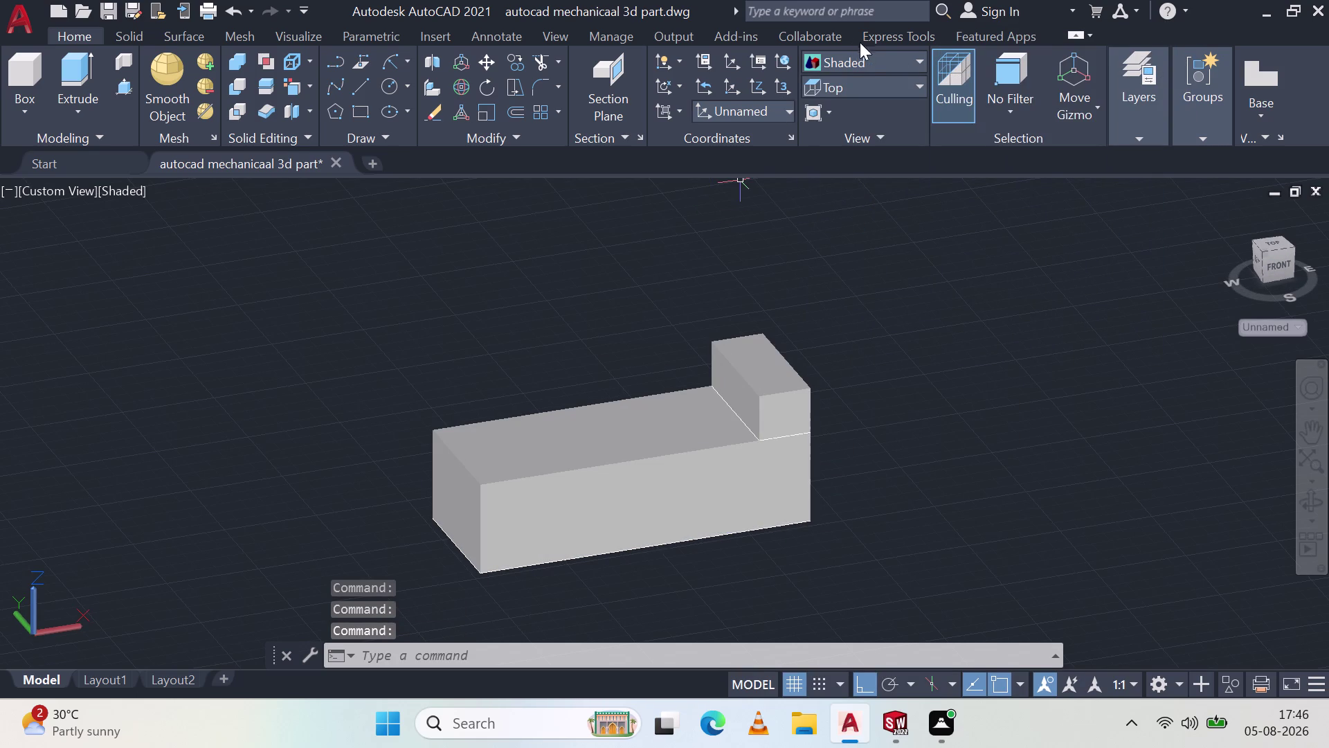
click(868, 54)
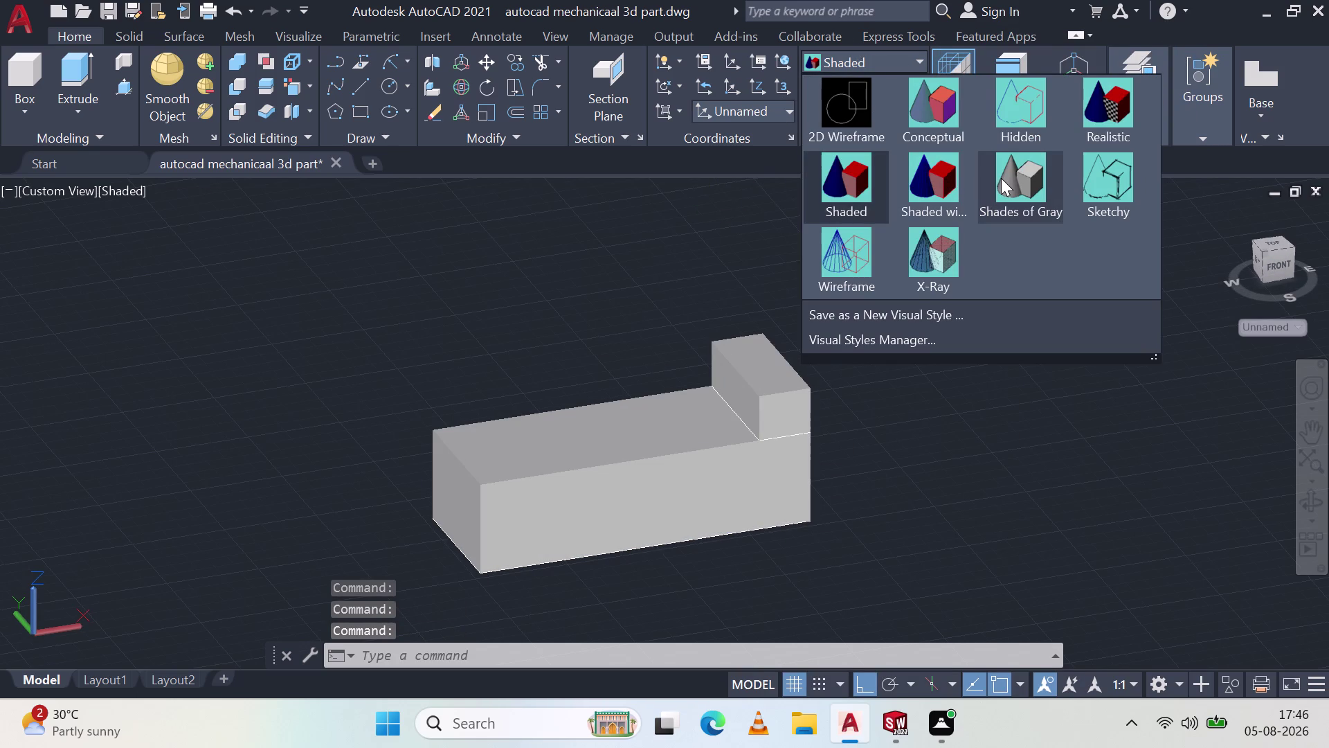
click(950, 200)
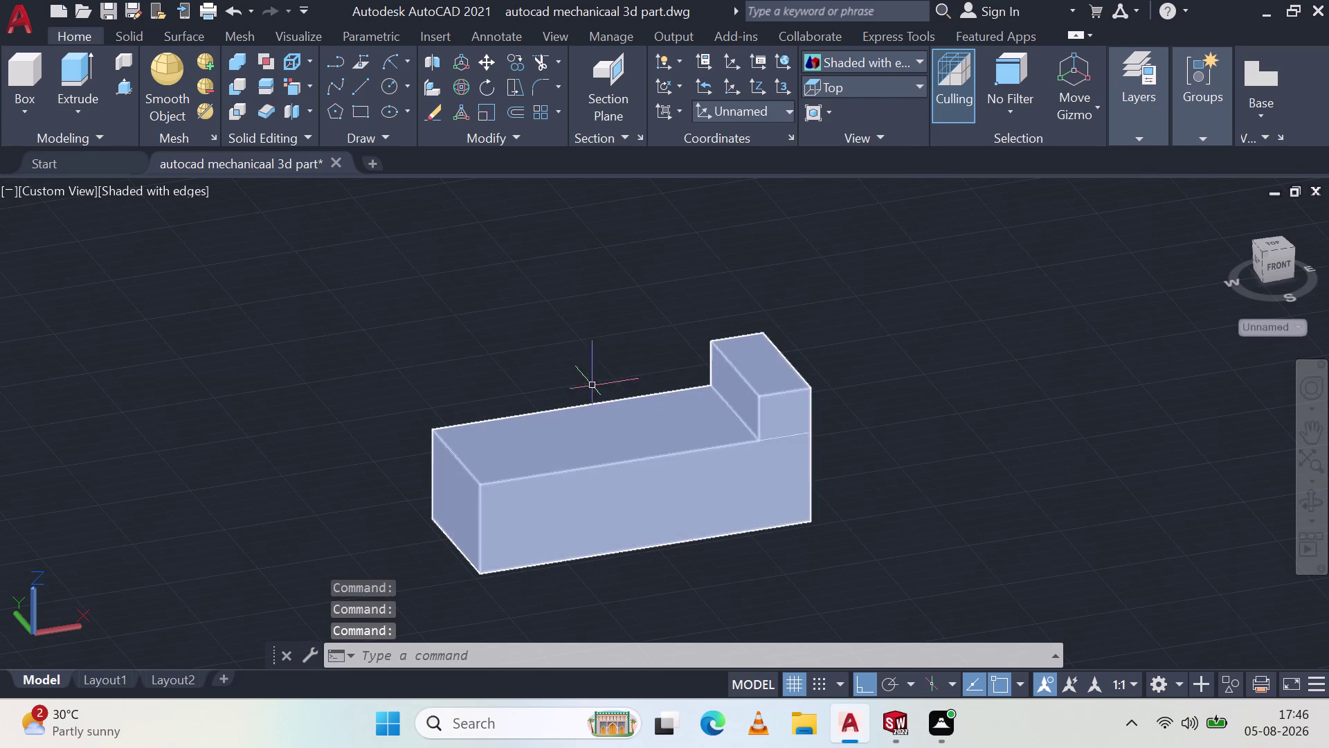
Orbit the part until you are looking straight at its left end.
middle_drag(561, 379, 581, 443)
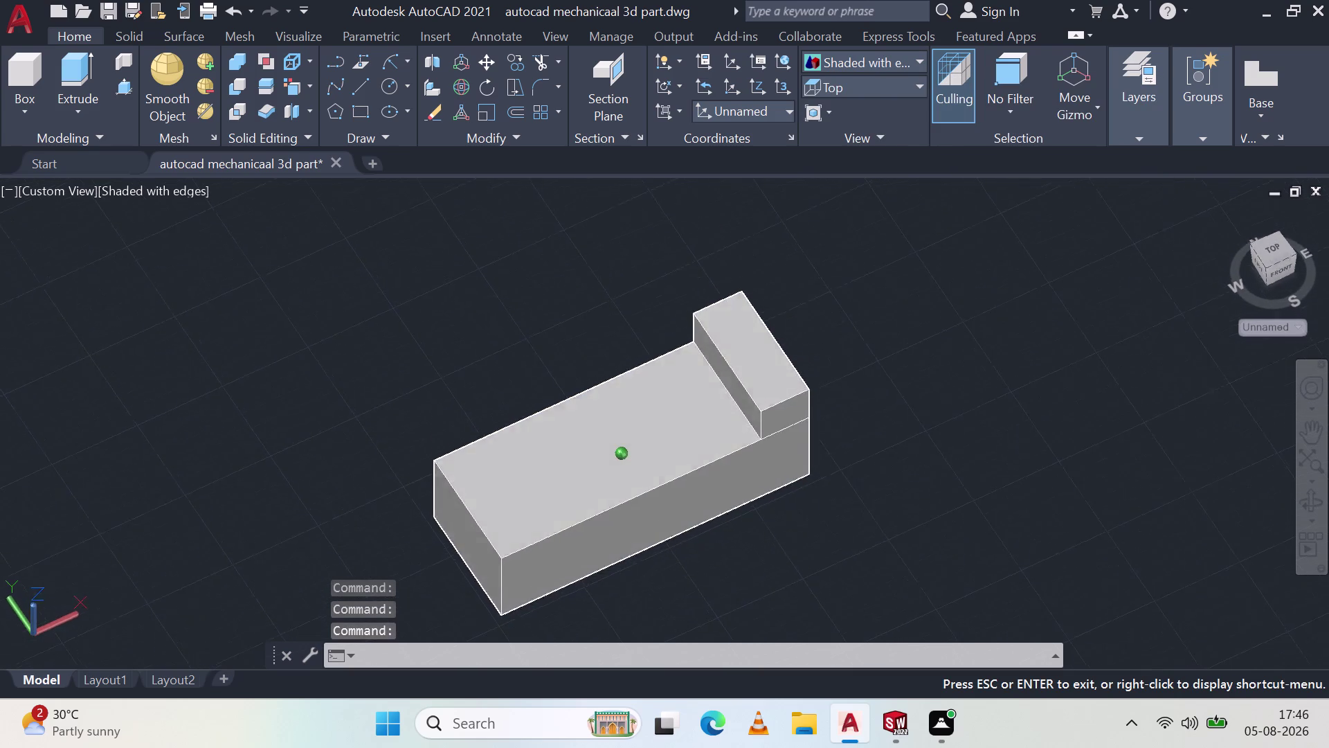
middle_drag(581, 443, 722, 335)
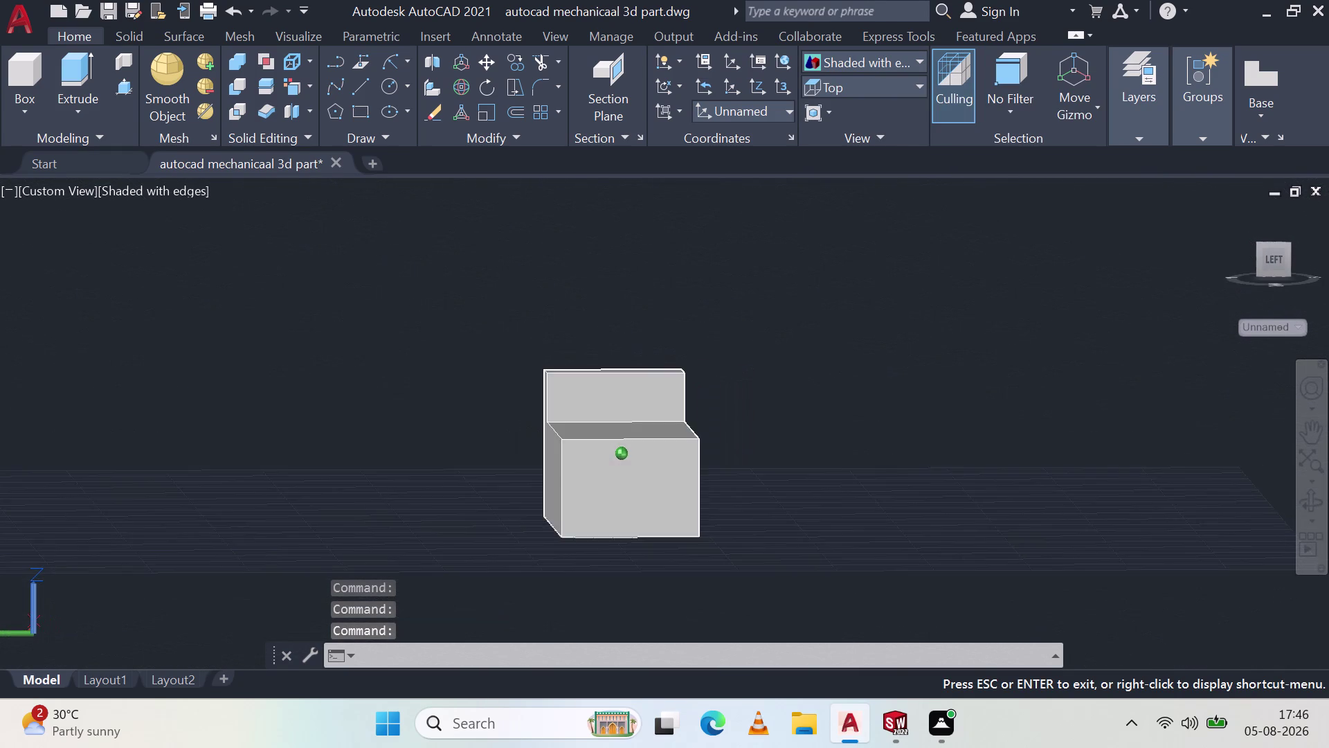
middle_drag(722, 335, 714, 333)
middle_click(714, 333)
key(Escape)
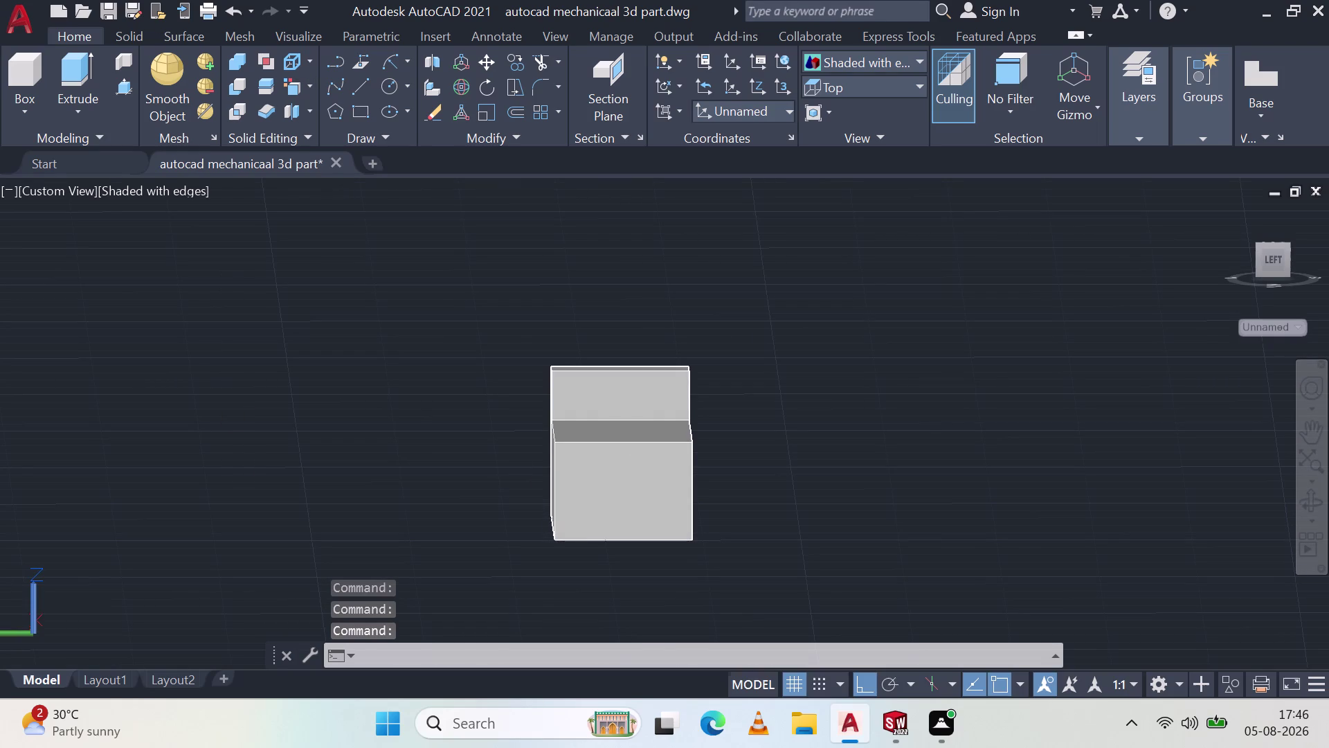
click(363, 82)
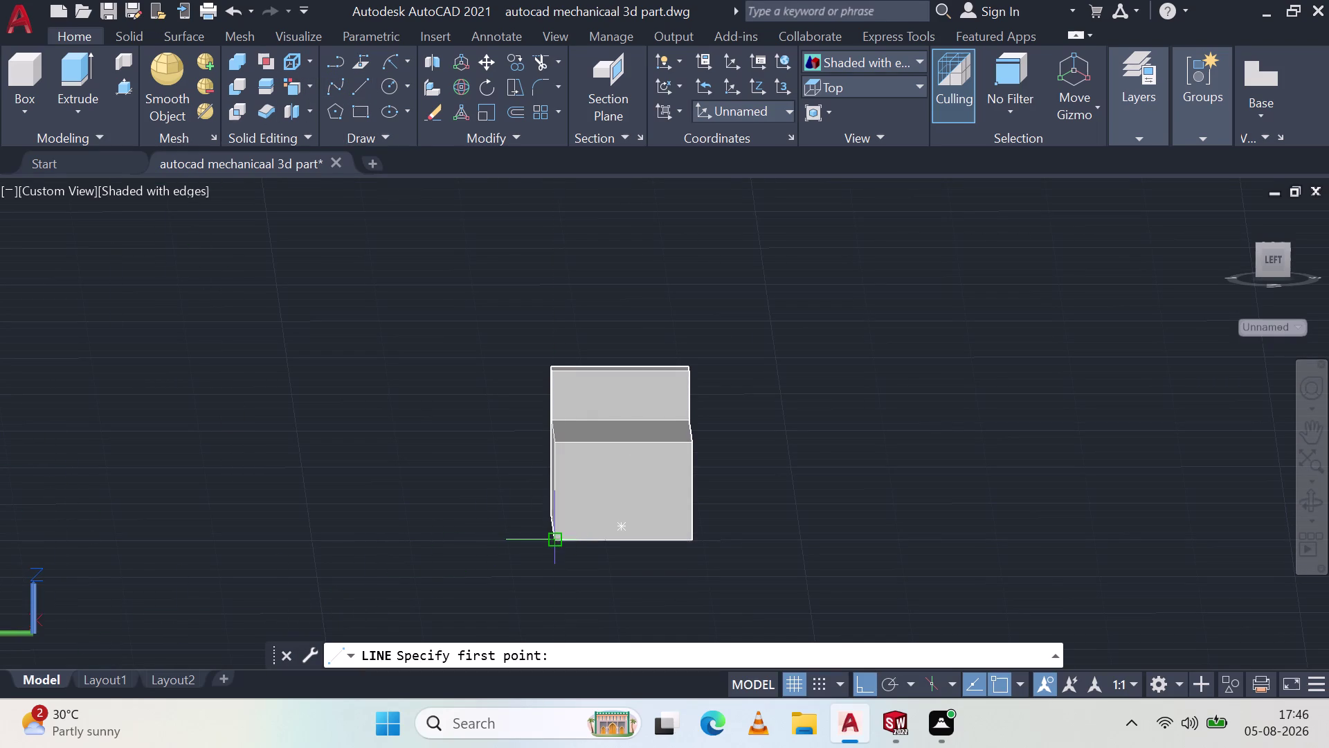
Check the part from the Front and Back preset views.
scroll(up, 3)
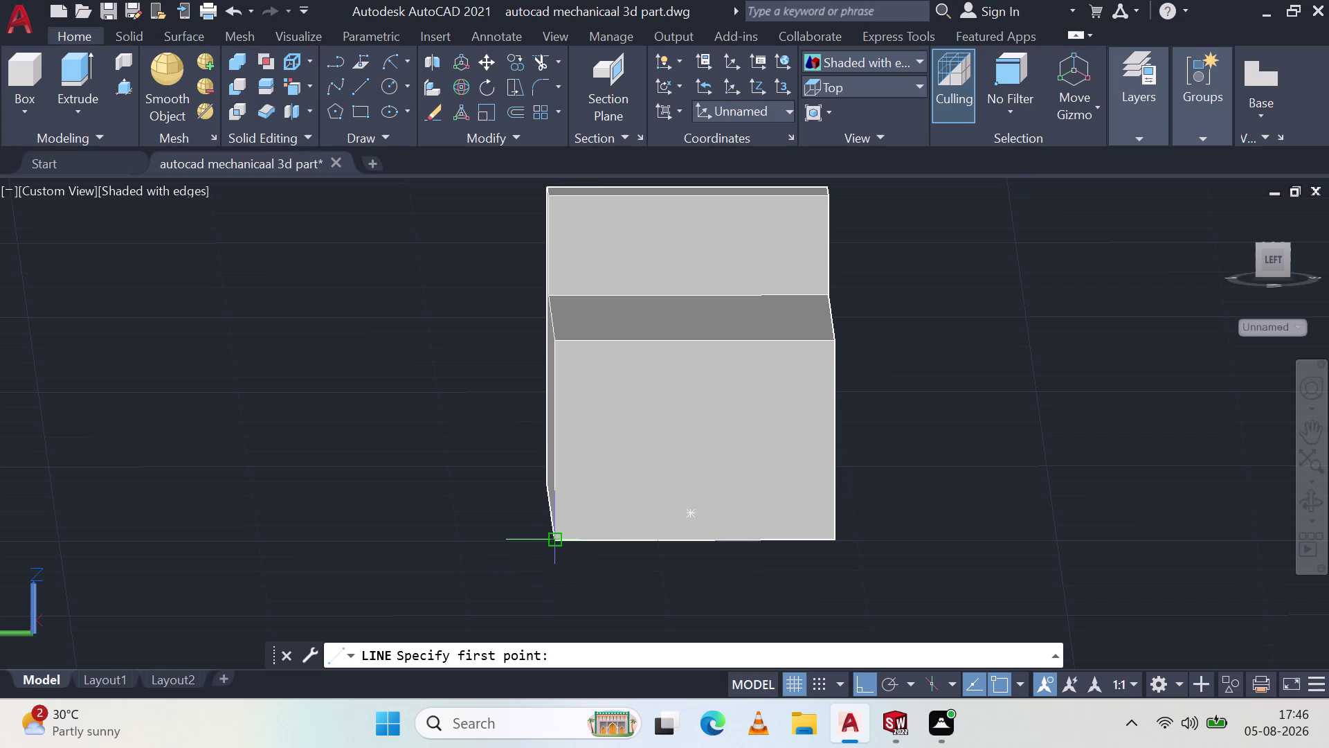
click(827, 78)
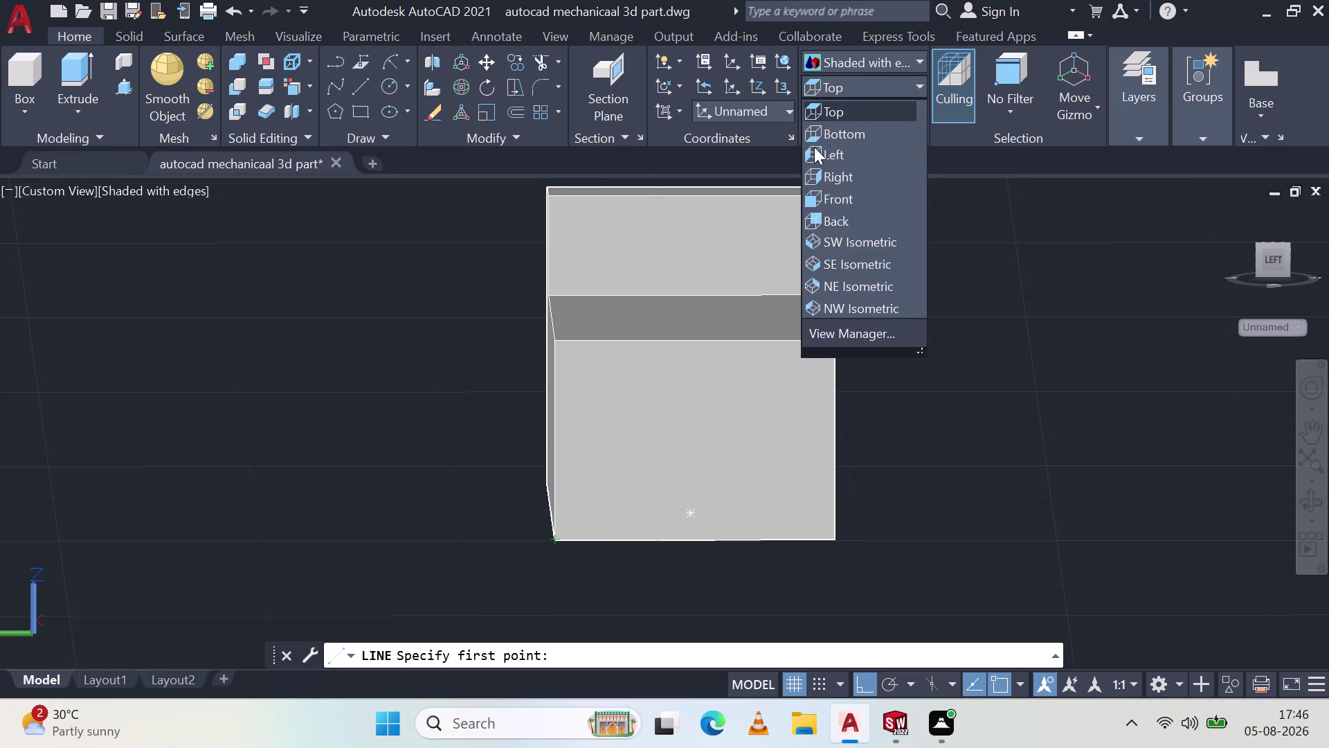
click(856, 203)
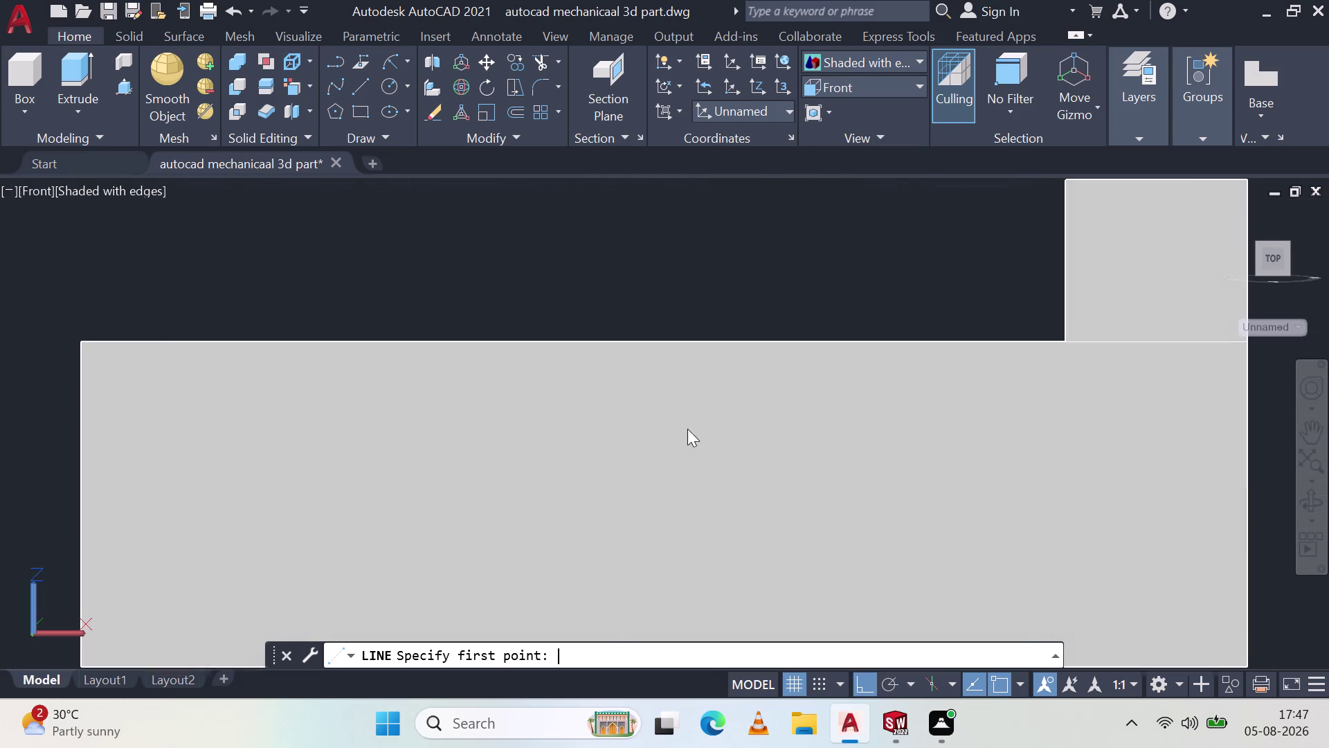
click(906, 83)
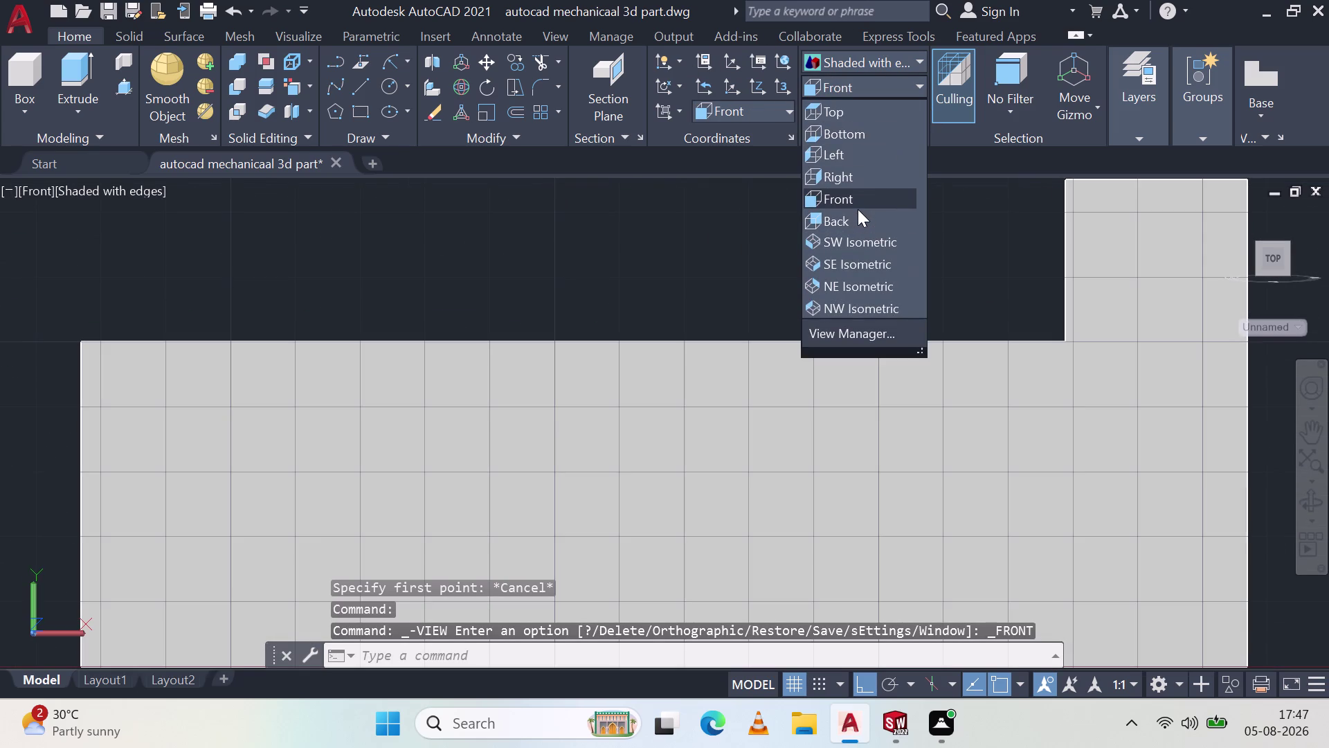
click(858, 209)
click(855, 219)
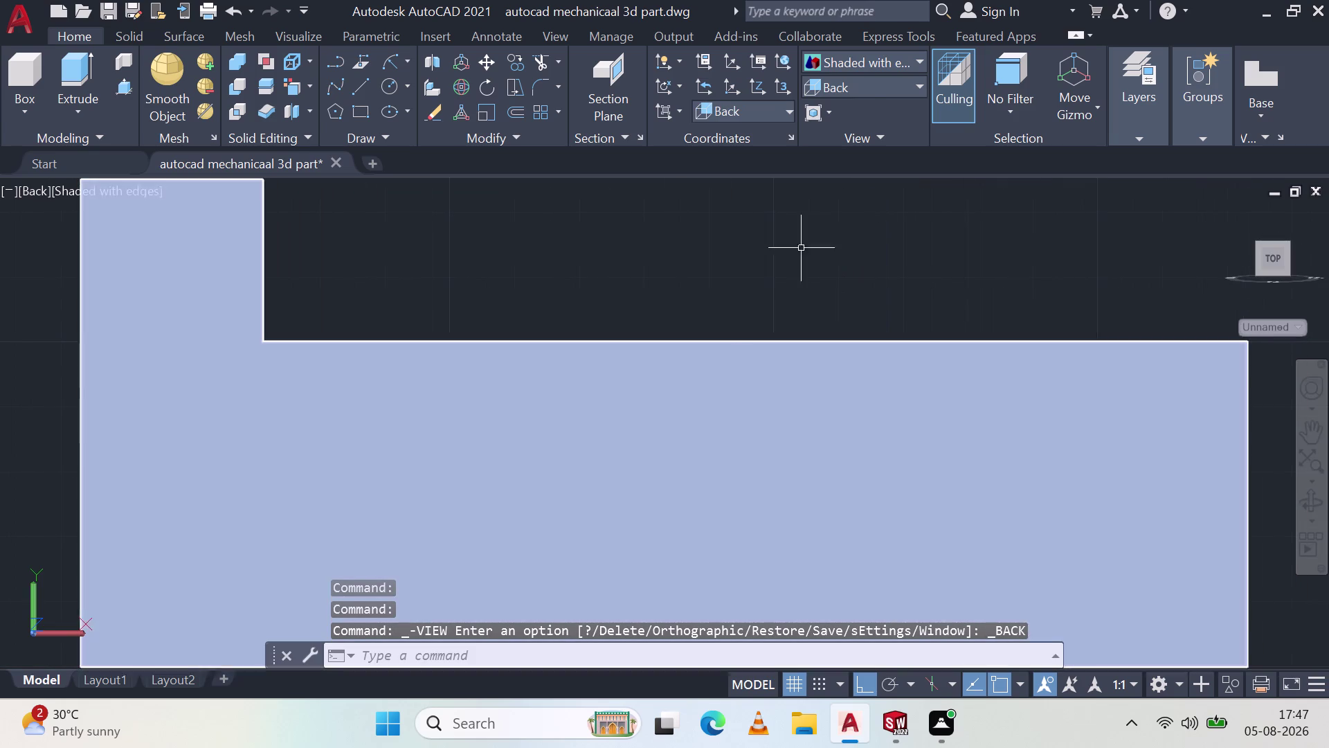
View the part from the Right preset view, then orbit it into 3D.
click(865, 86)
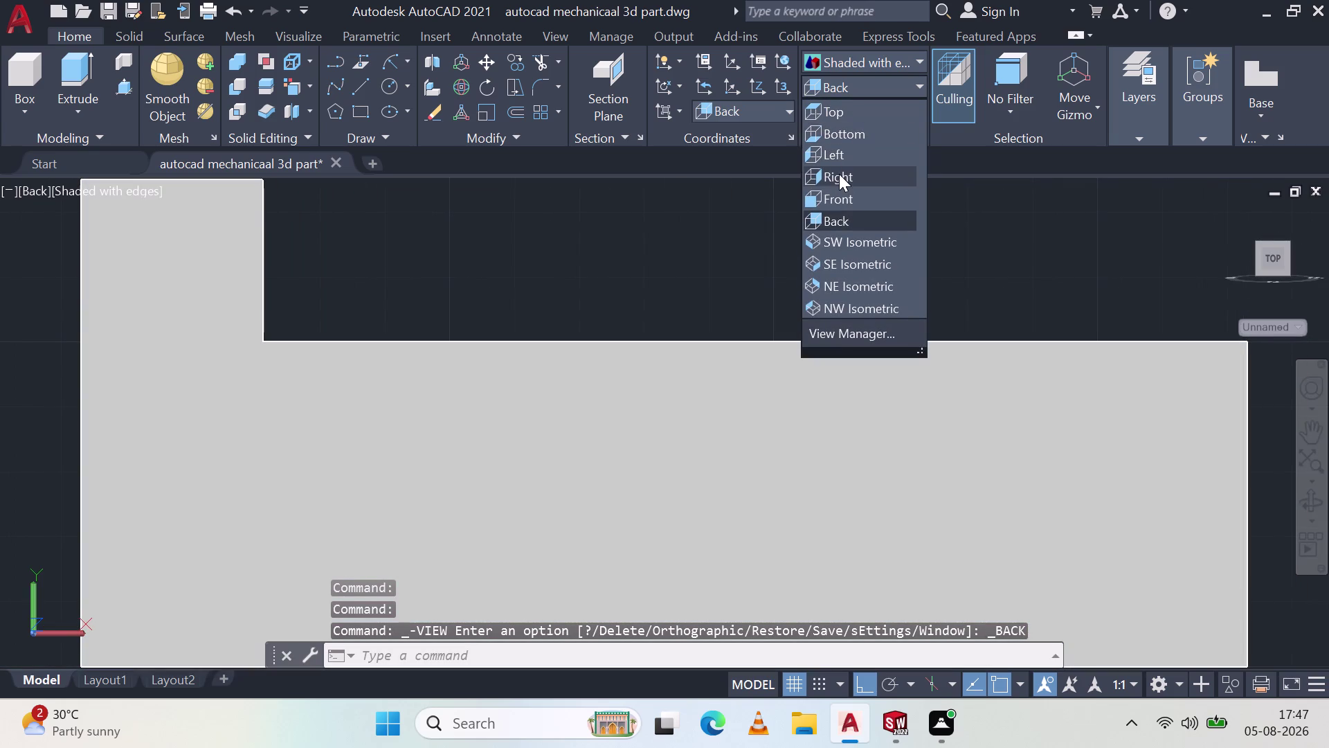
click(839, 173)
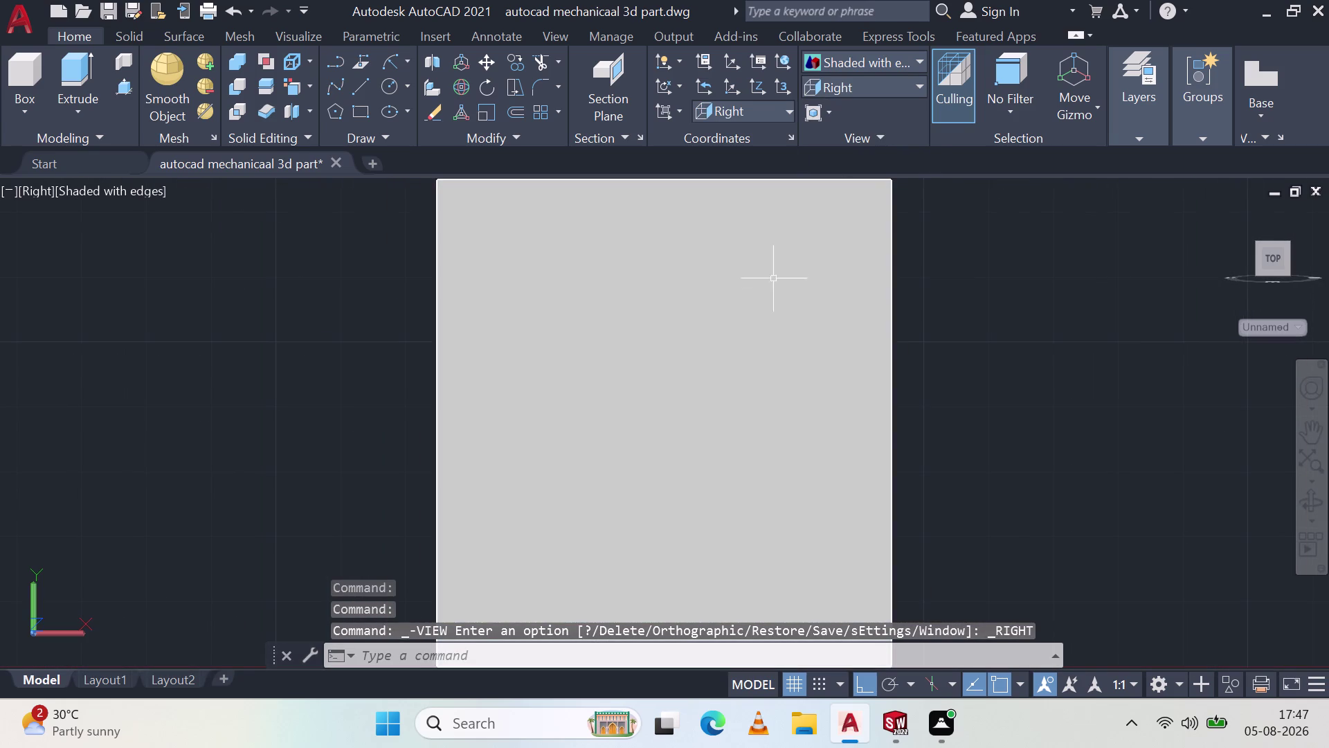
middle_drag(771, 267, 733, 293)
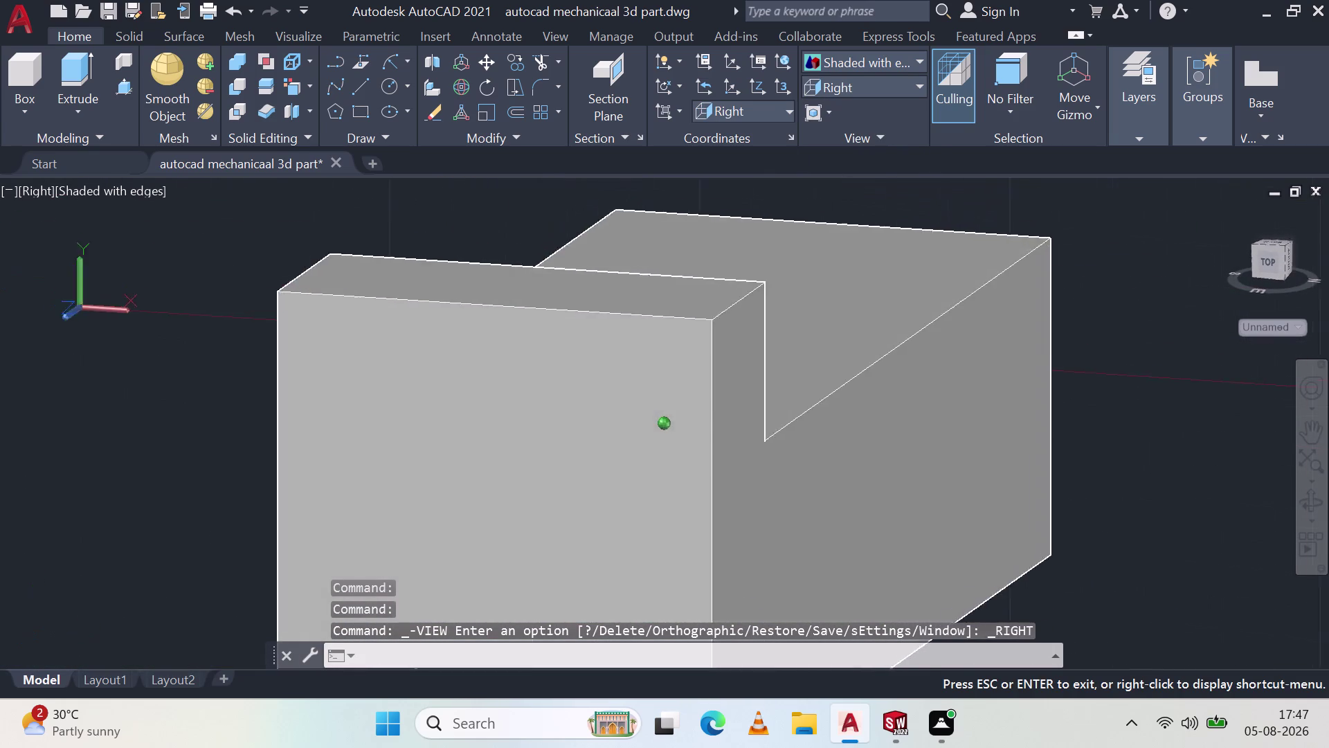
middle_drag(732, 293, 715, 295)
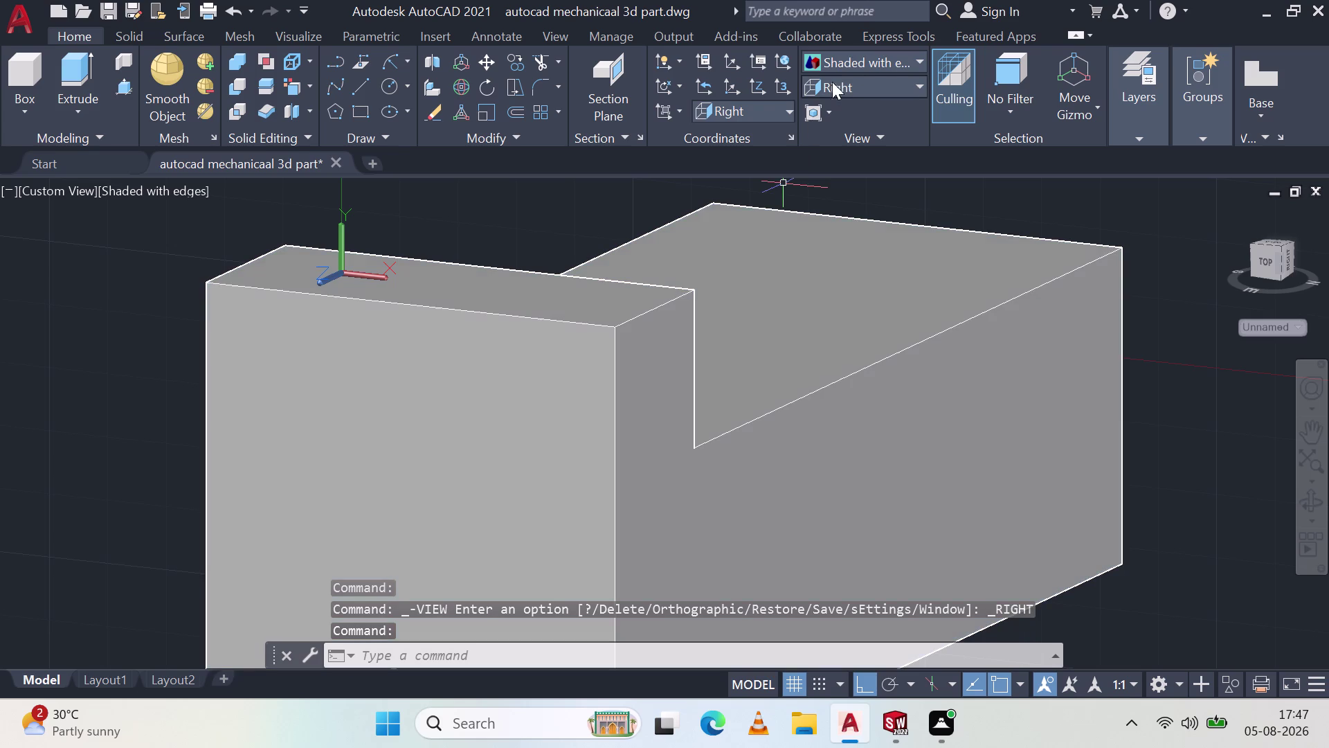
Return to the straight Left preset view of the part.
click(850, 81)
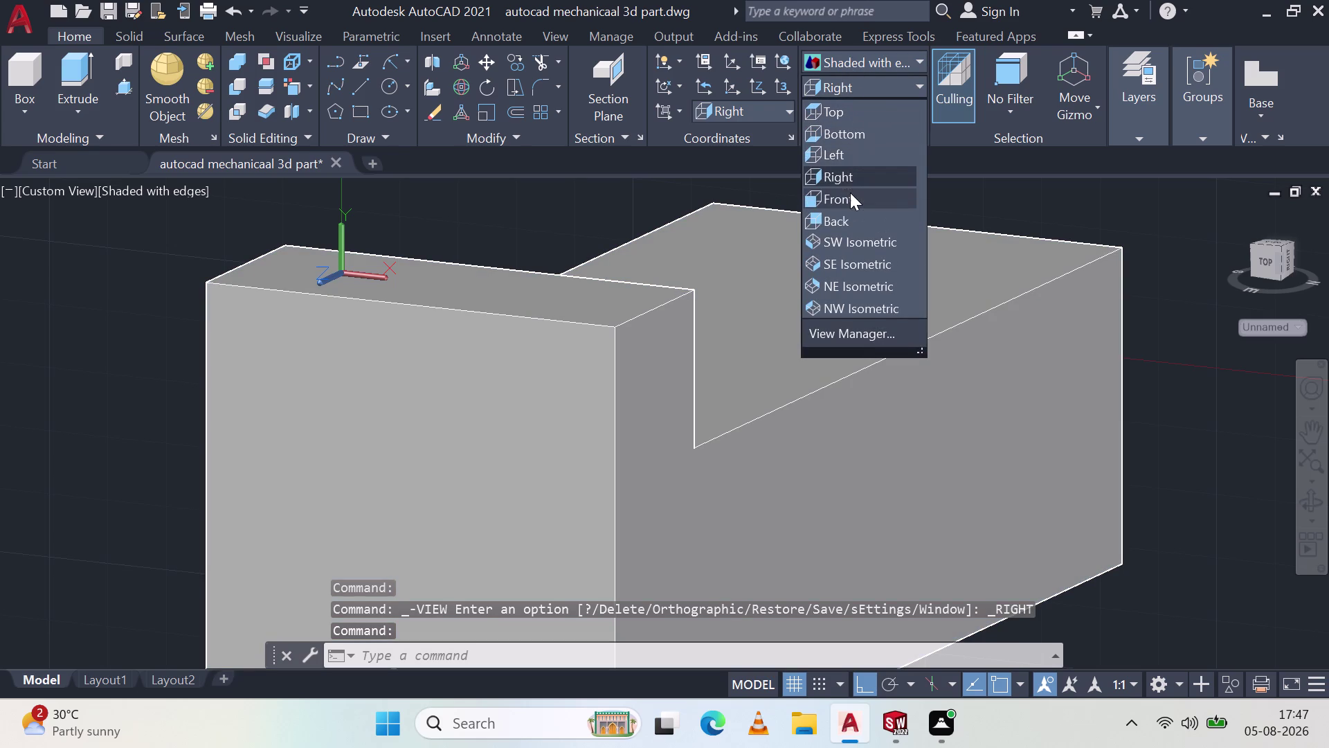
click(848, 151)
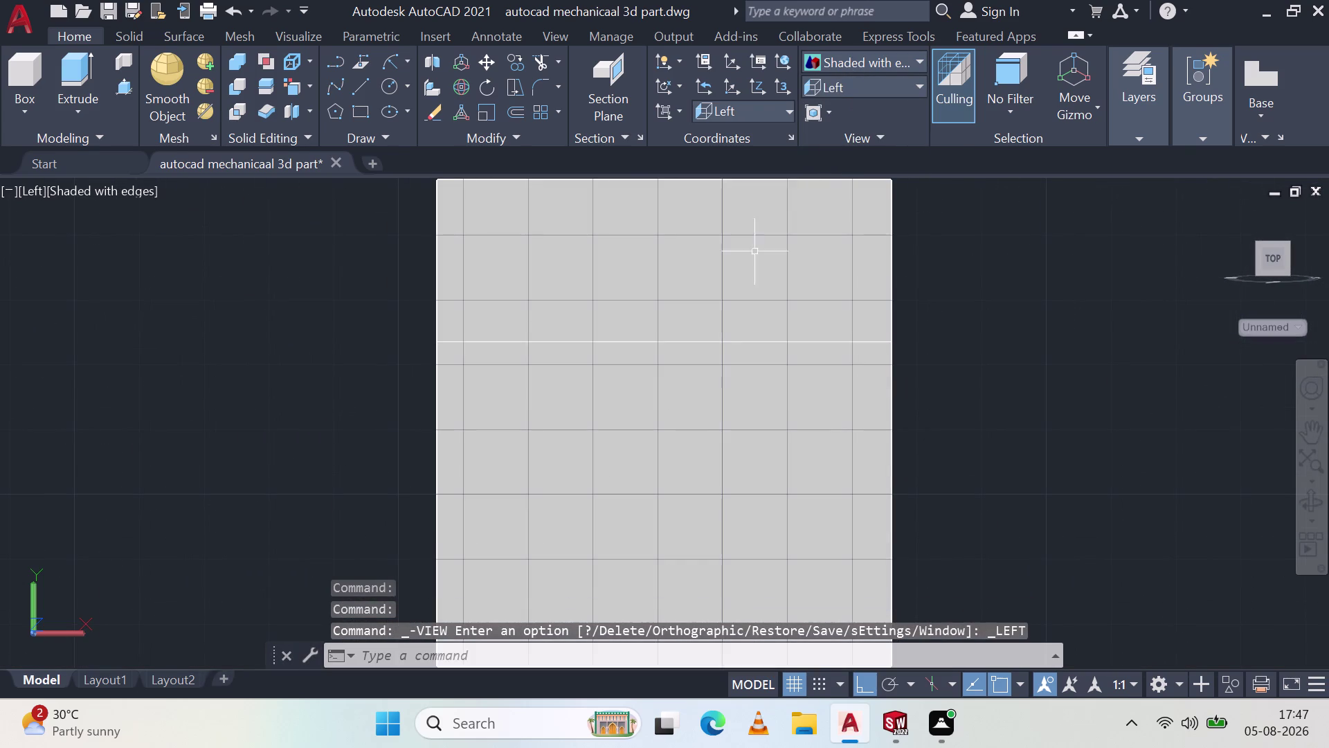
middle_drag(655, 288, 655, 281)
middle_click(655, 281)
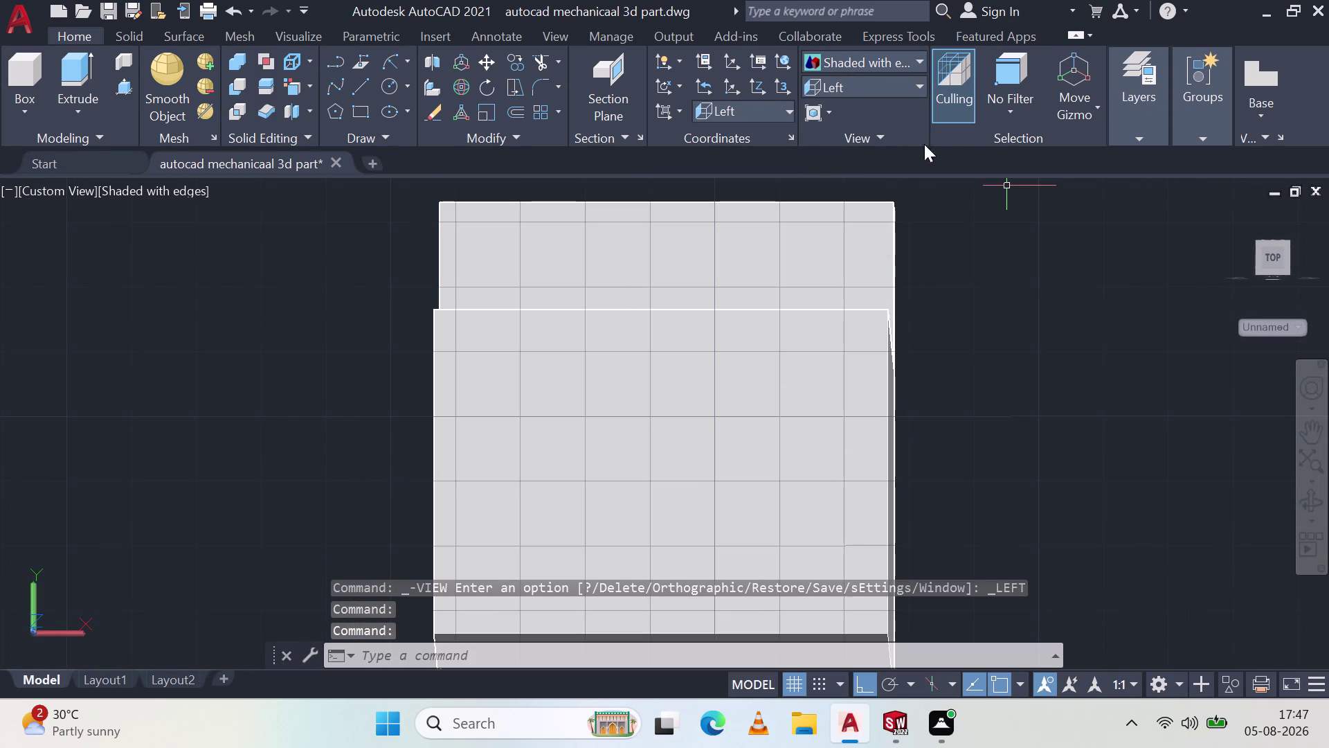
click(906, 87)
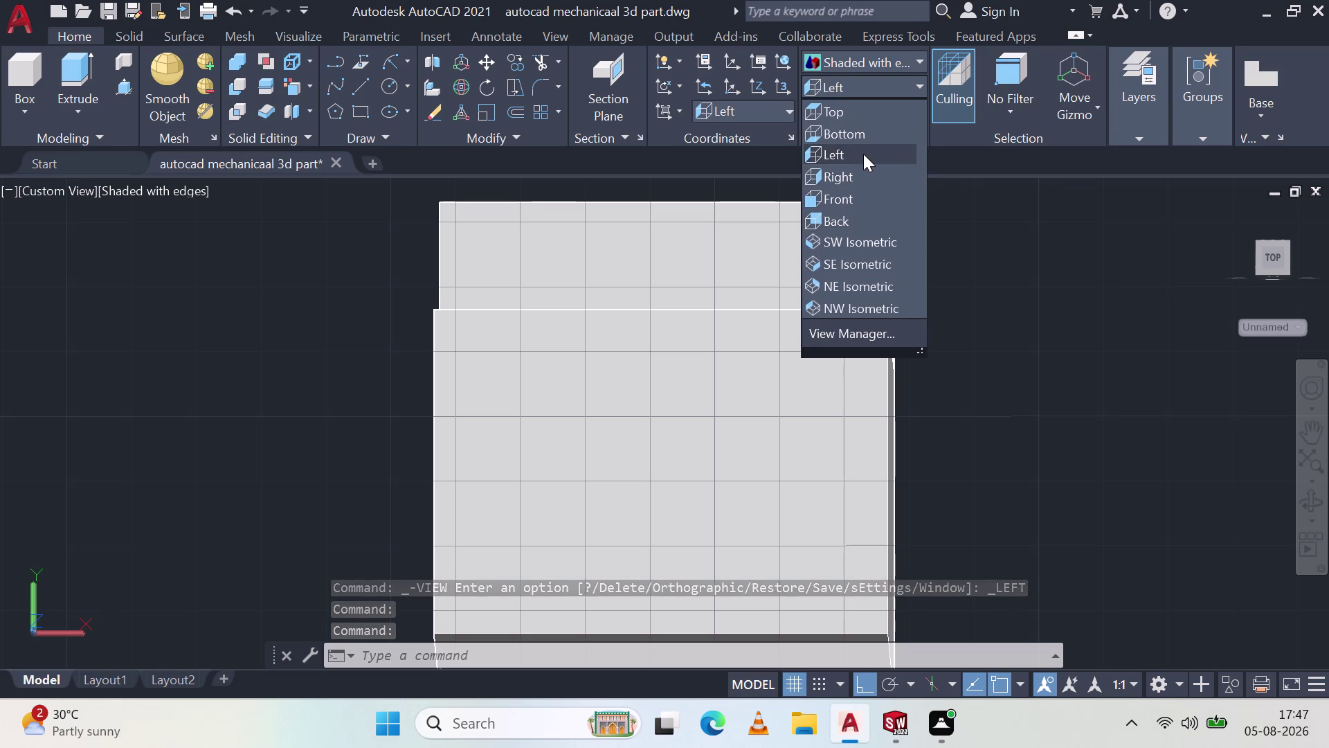
click(863, 153)
scroll(down, 3)
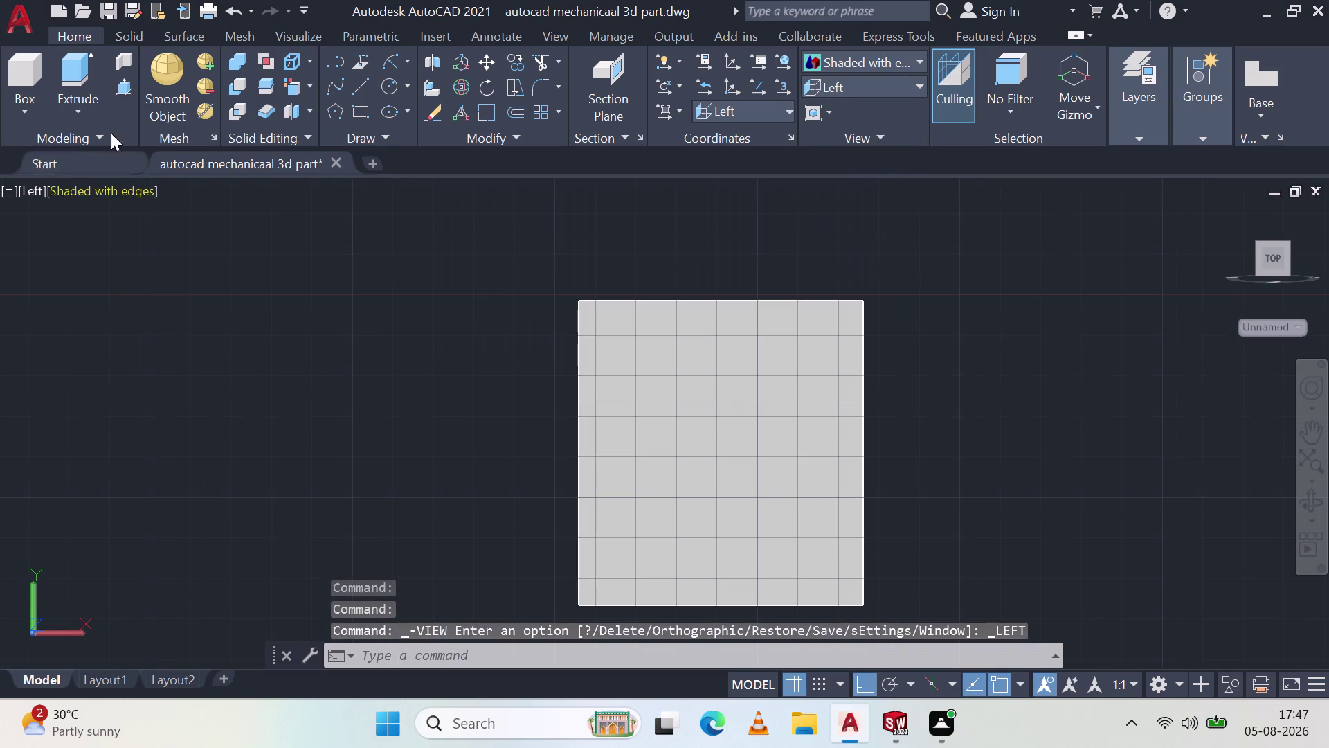
click(356, 88)
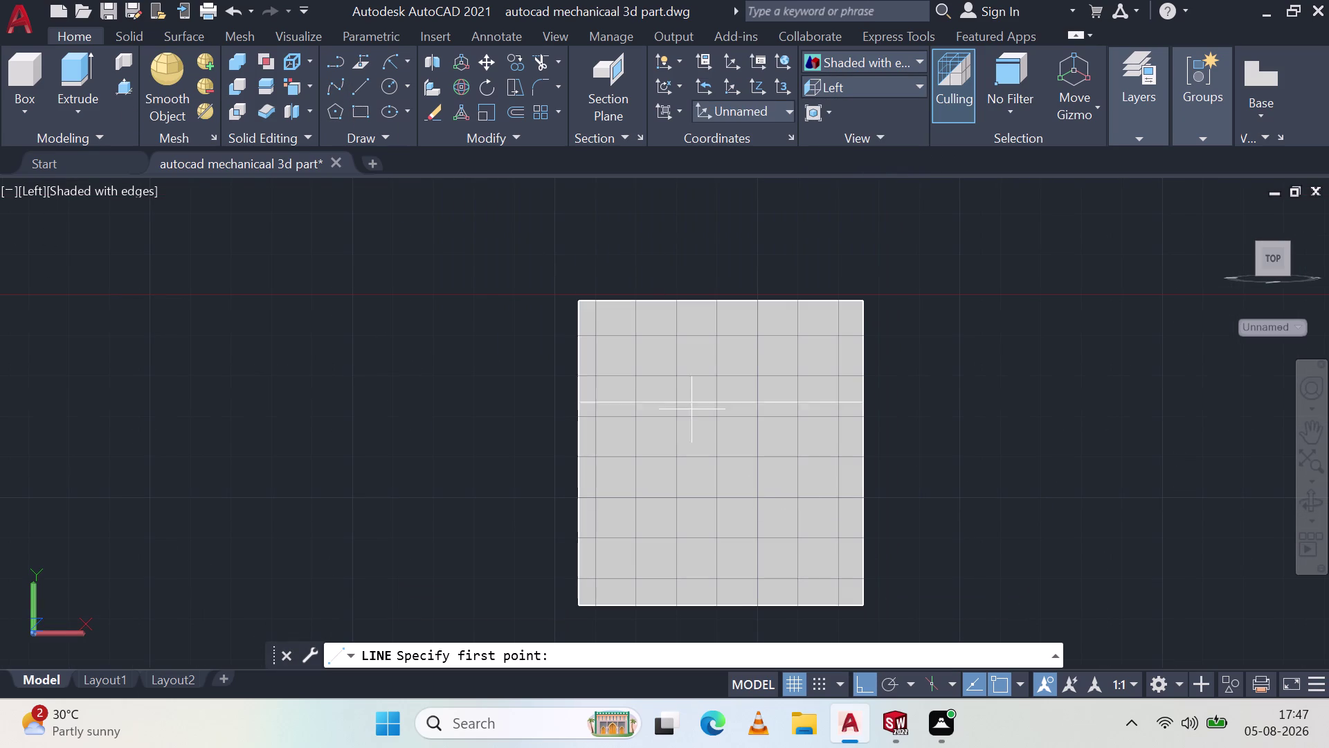
Cancel the stray line, then change the visual style from Shaded to Shades of Gray.
click(580, 609)
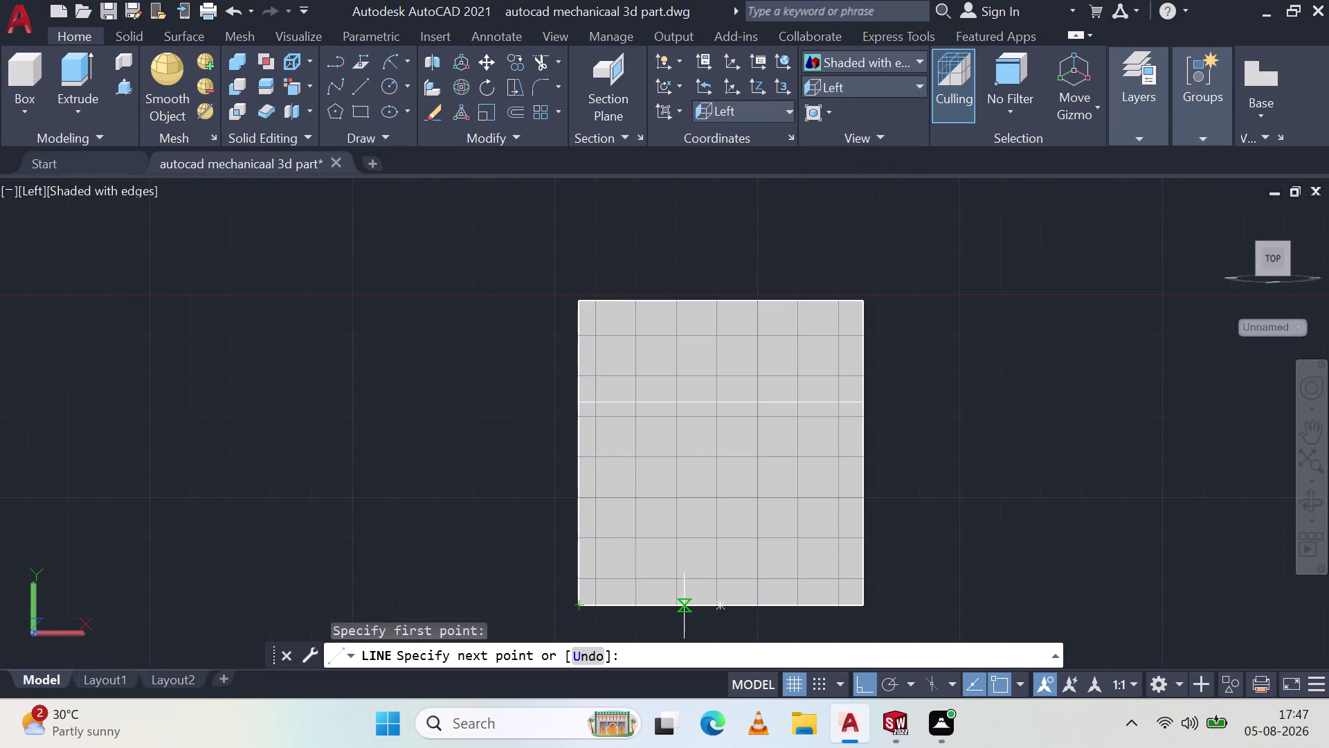
key(Escape)
click(902, 54)
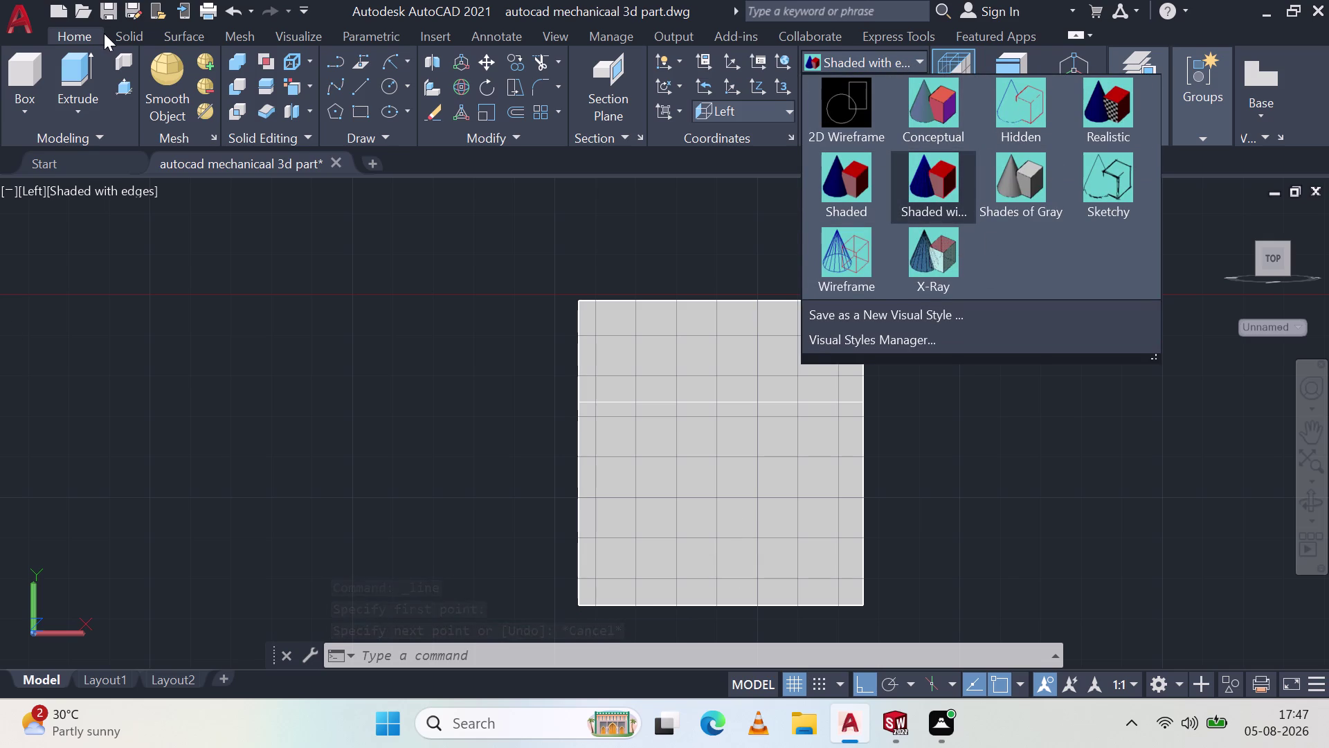
click(803, 205)
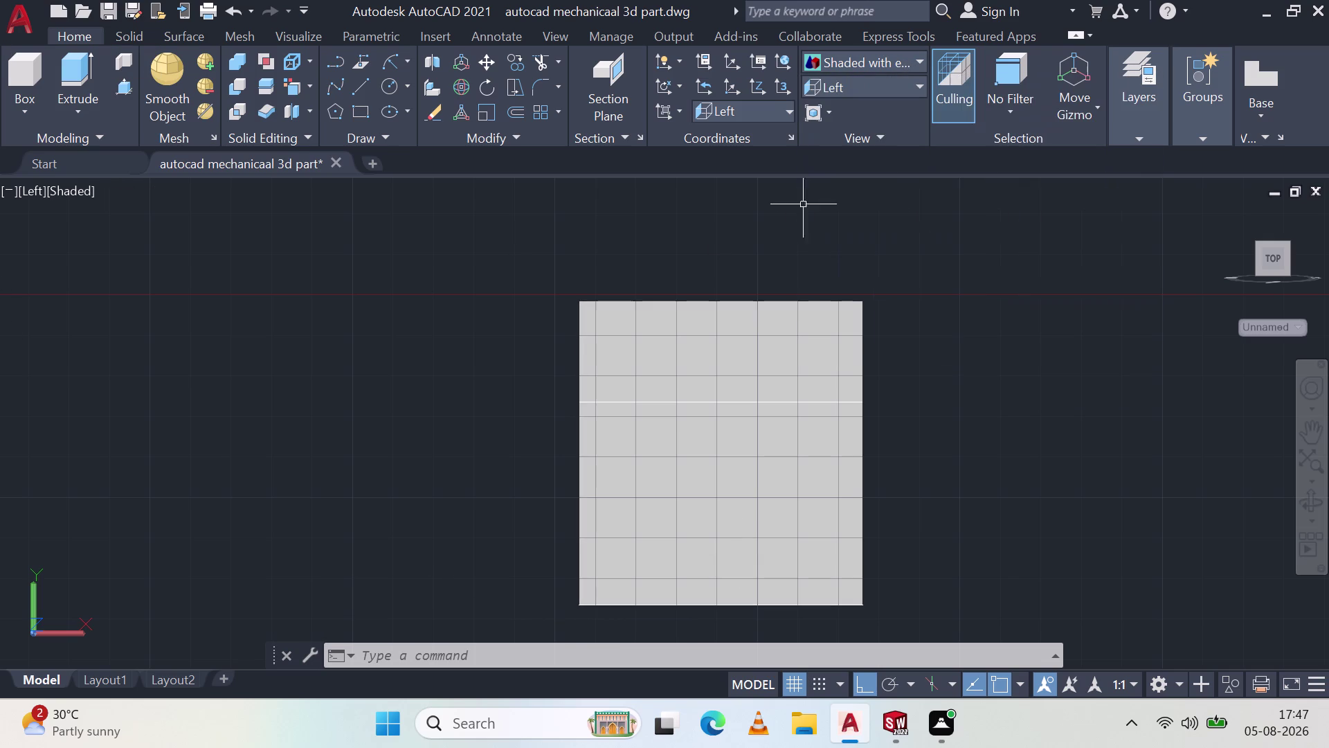
click(897, 64)
click(1008, 179)
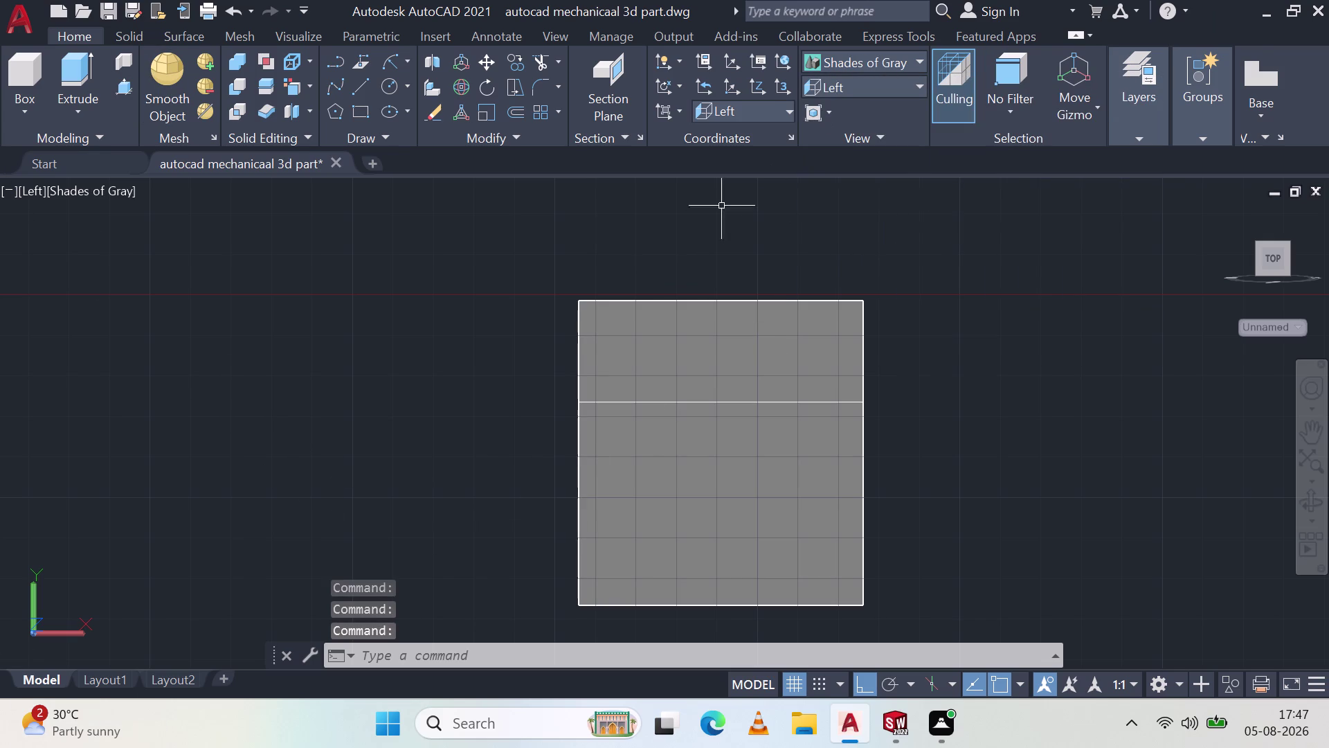
Draw lines of 19, 22 and 5 units from the bottom edge, then undo them.
key(l)
key(Return)
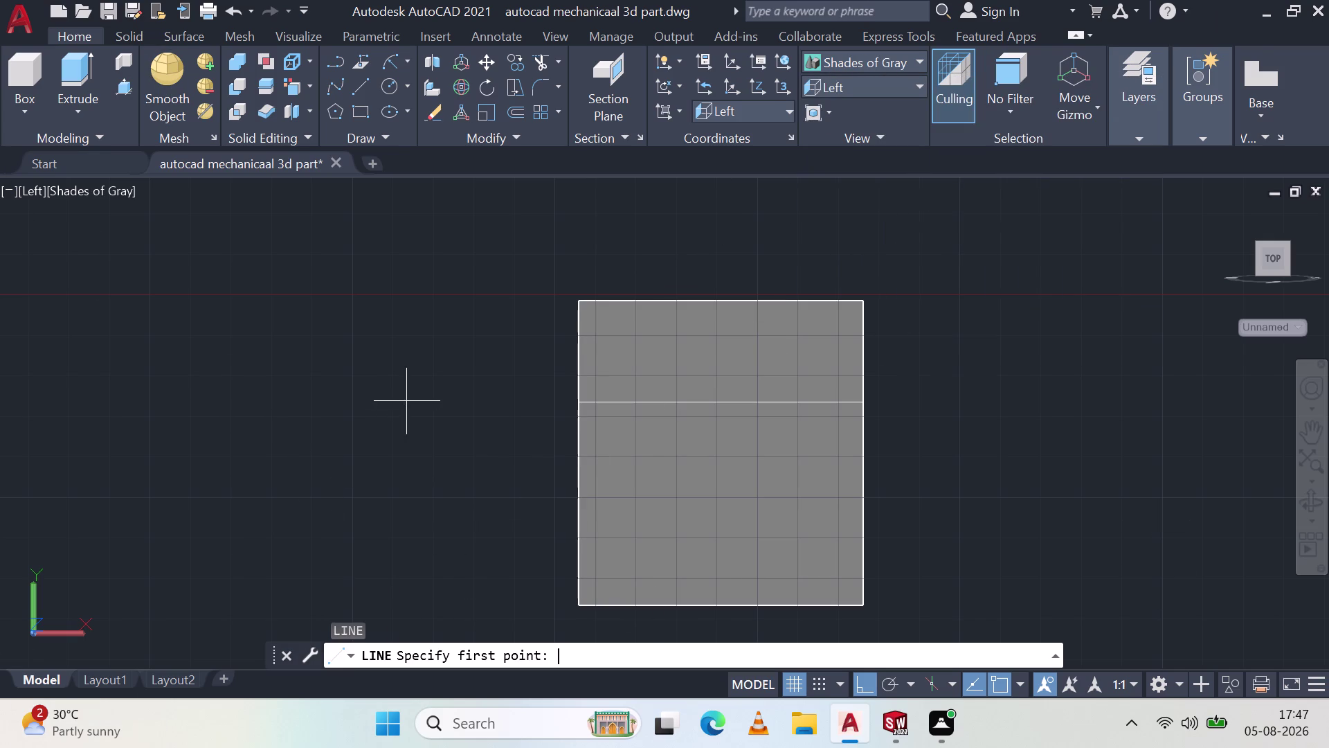
click(584, 602)
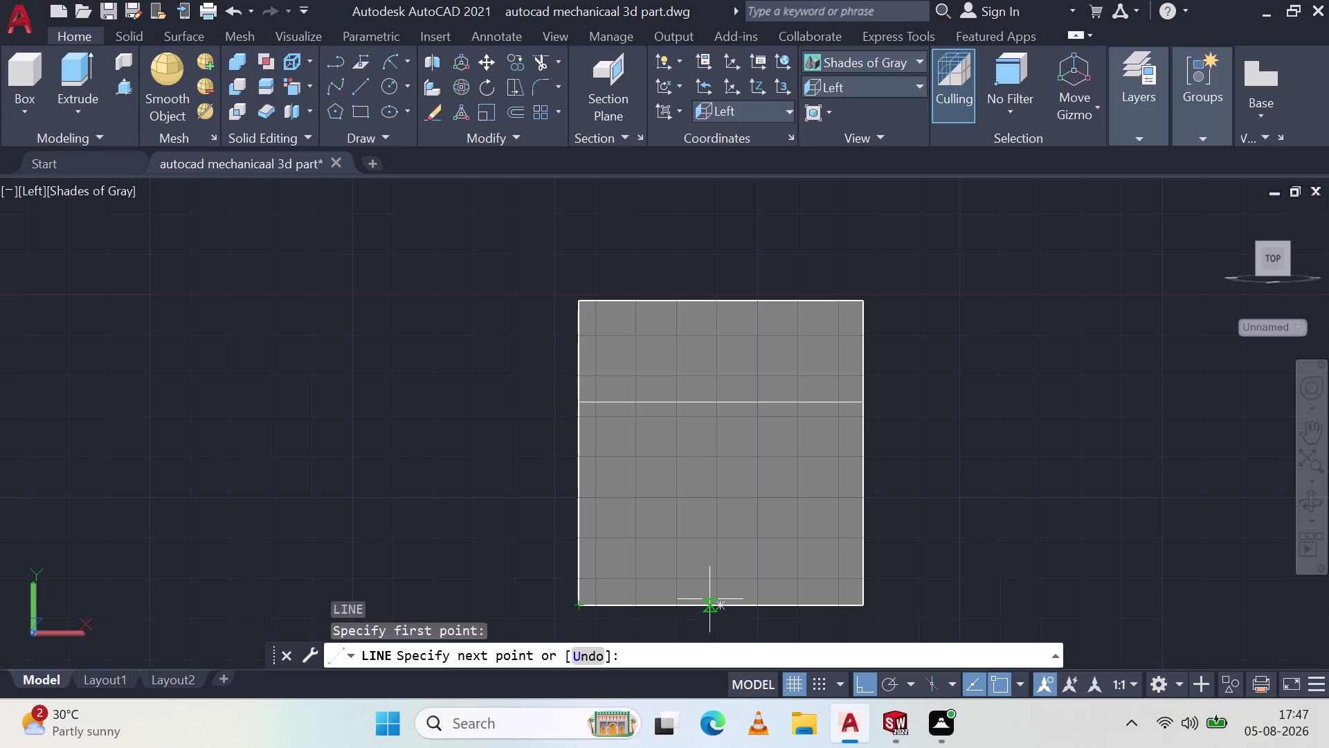
key(1)
key(9)
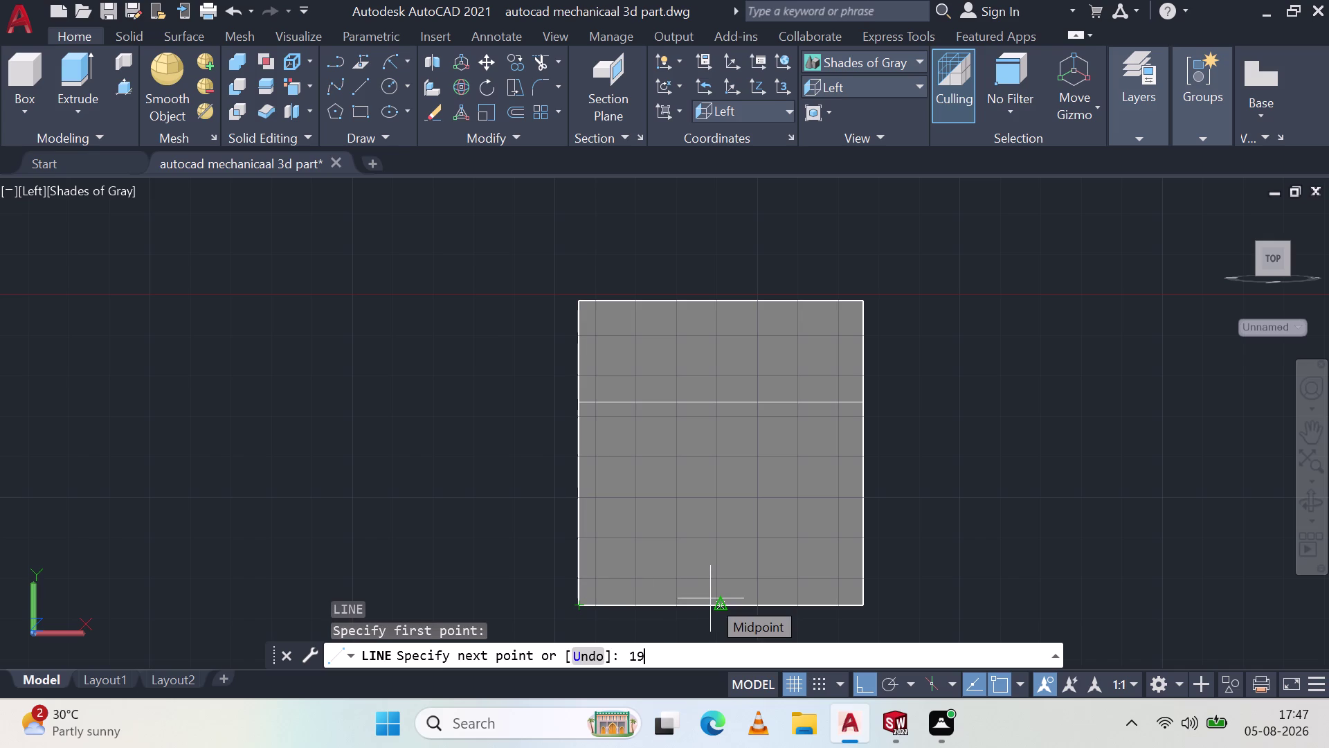
key(Return)
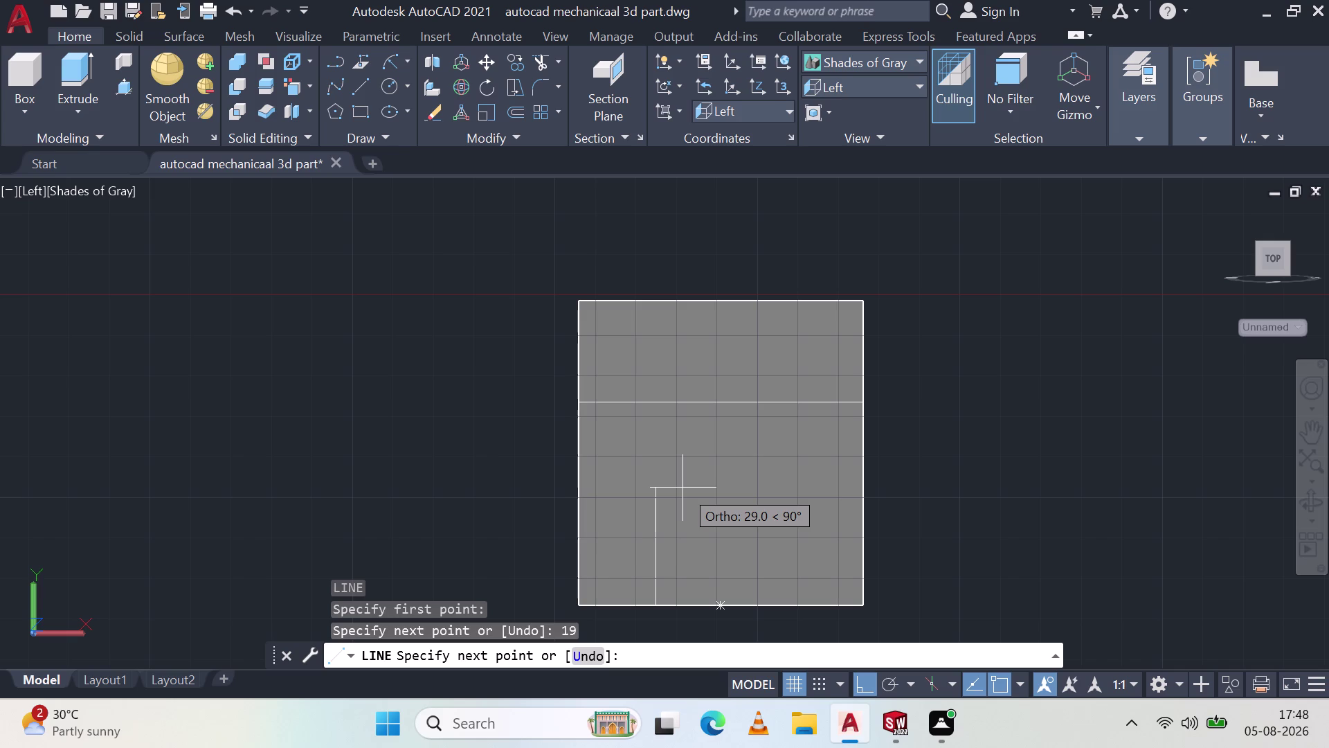
text(22)
key(space)
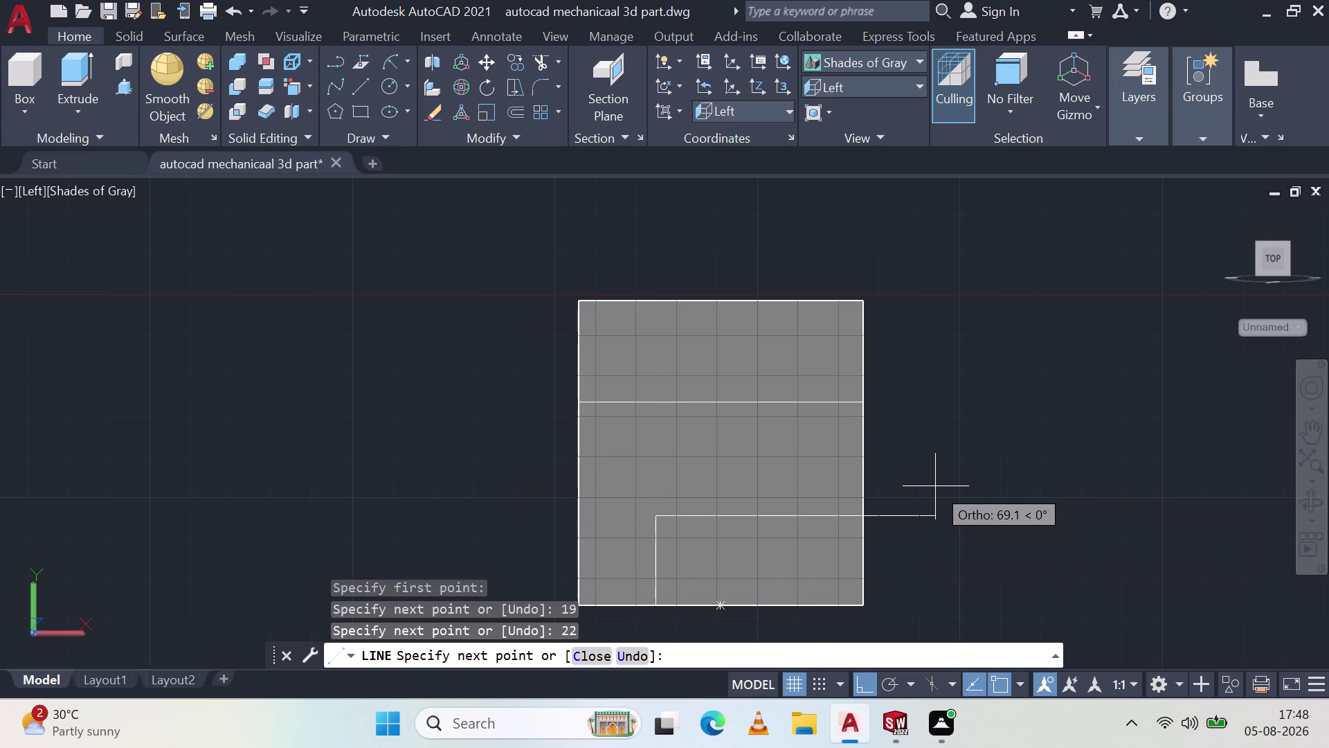
text(5)
key(space)
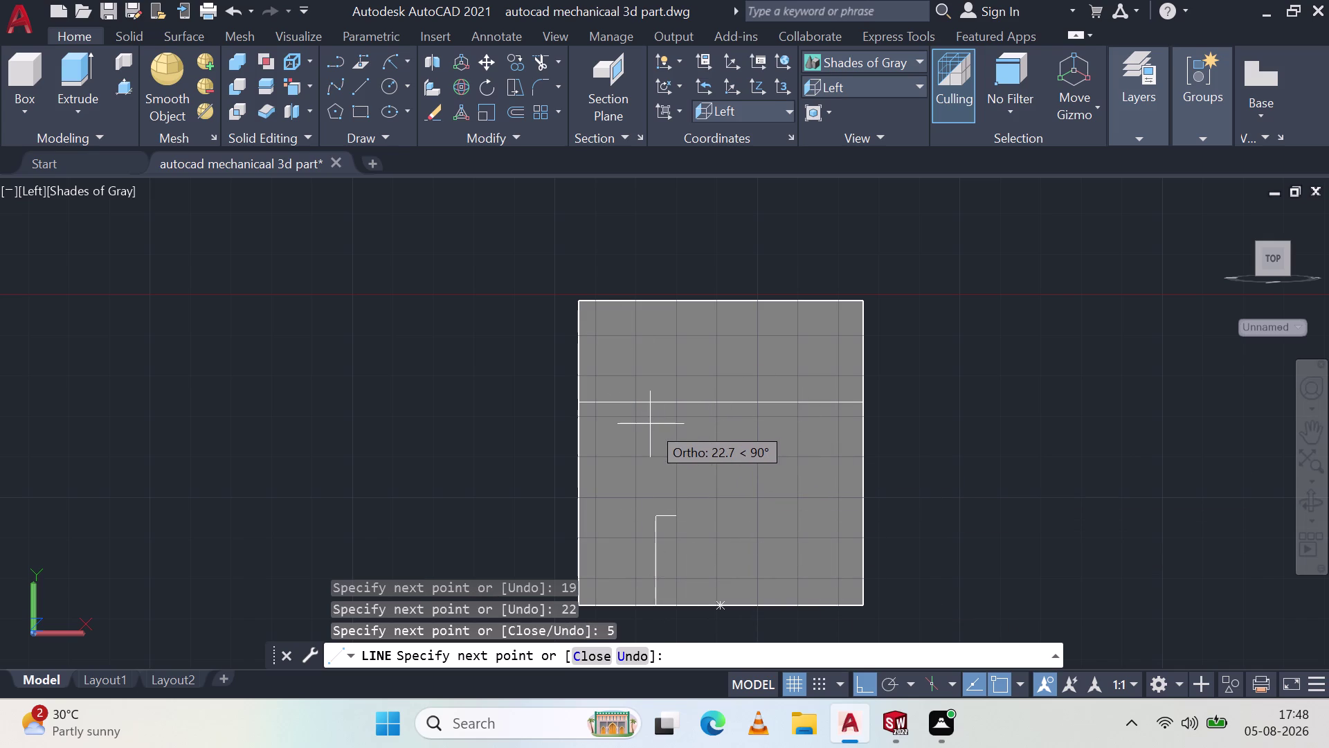
key(Escape)
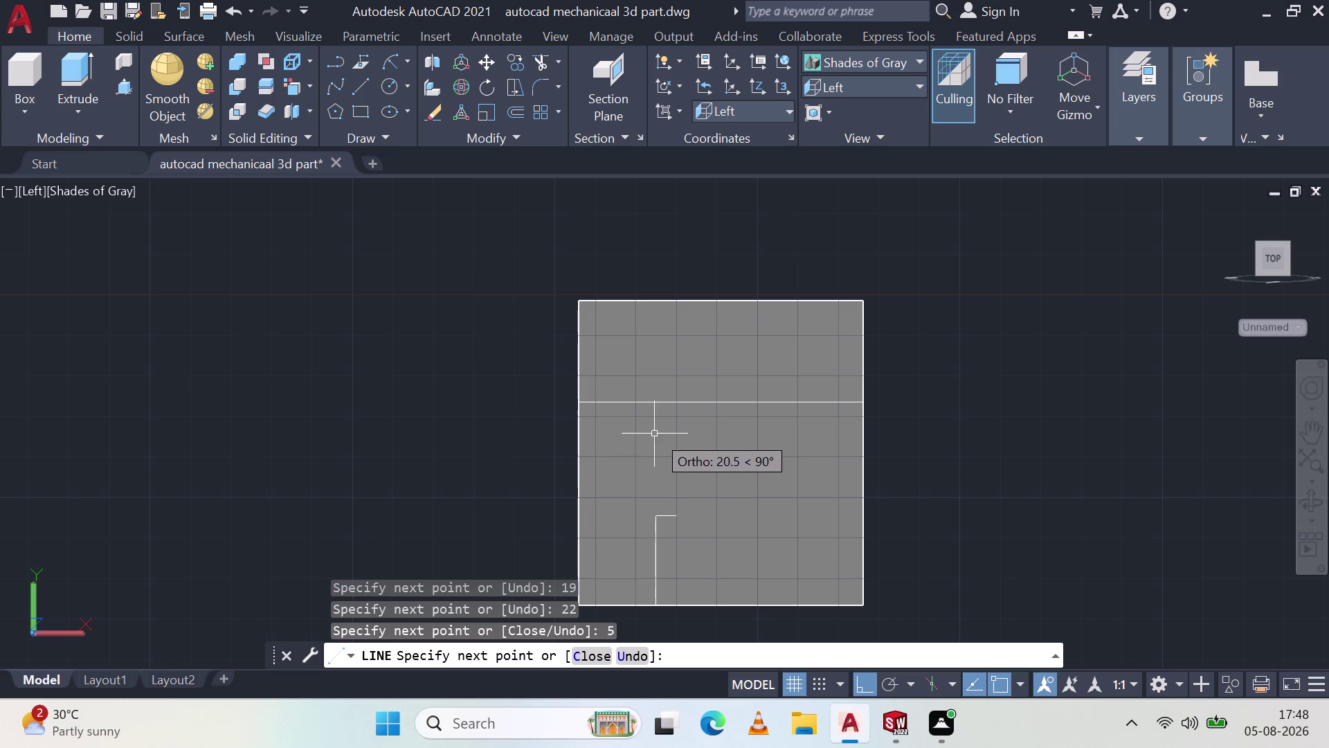
key(ctrl+z)
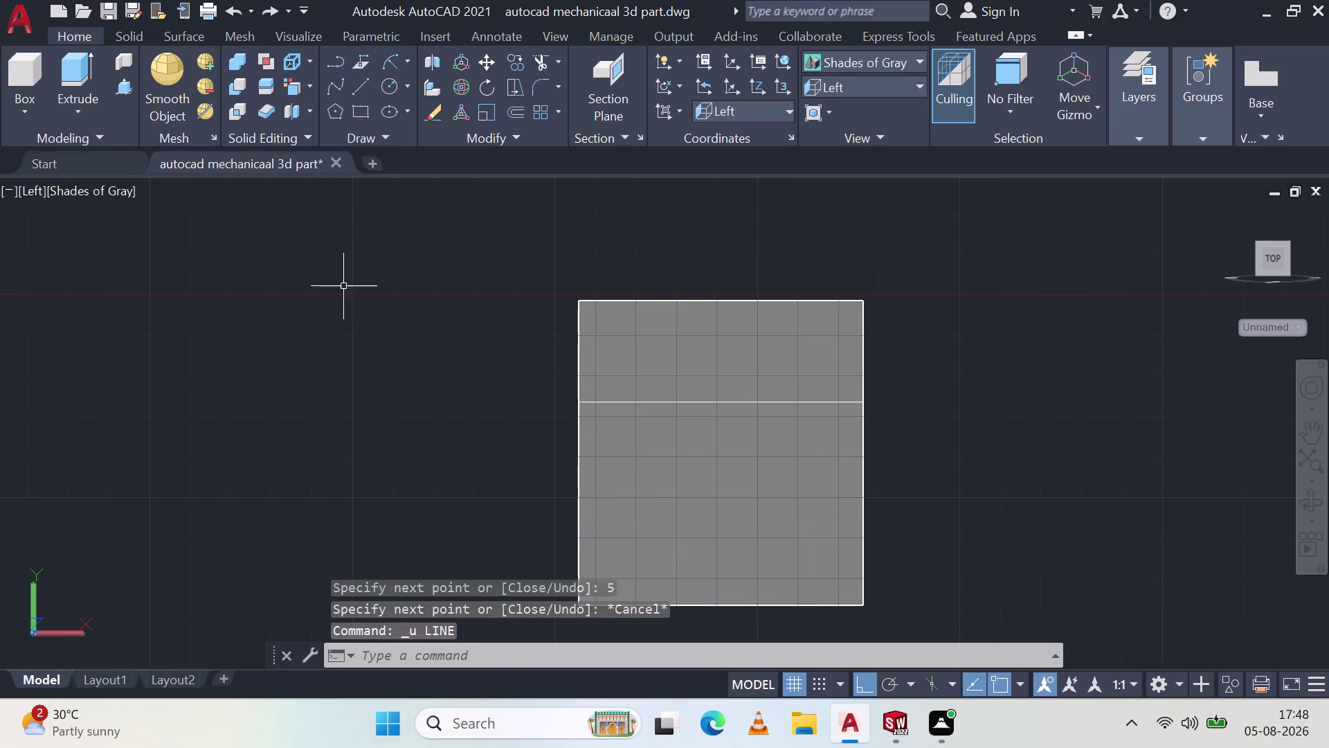
Zoom in on the left face and redraw the 19-unit vertical line from its bottom edge.
click(356, 86)
scroll(down, 3)
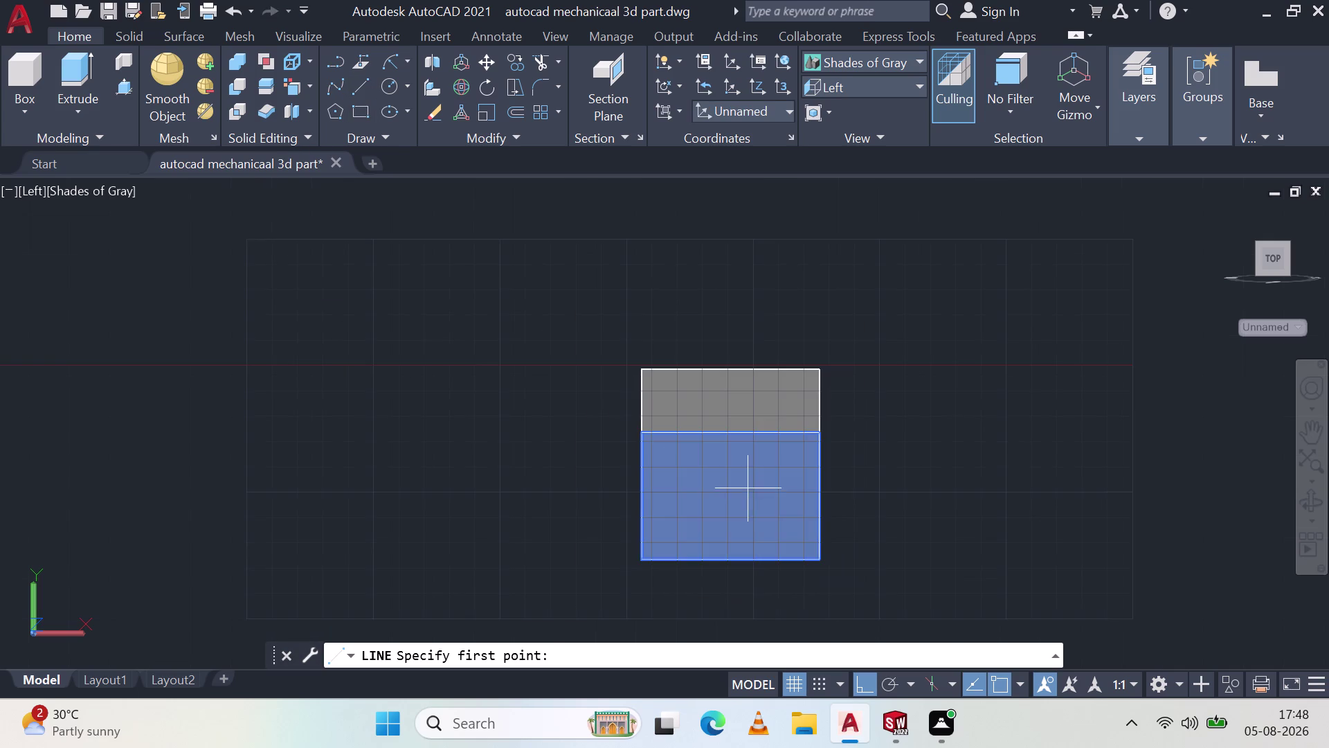
middle_drag(743, 519, 725, 437)
middle_click(725, 437)
scroll(up, 3)
scroll(up, 3)
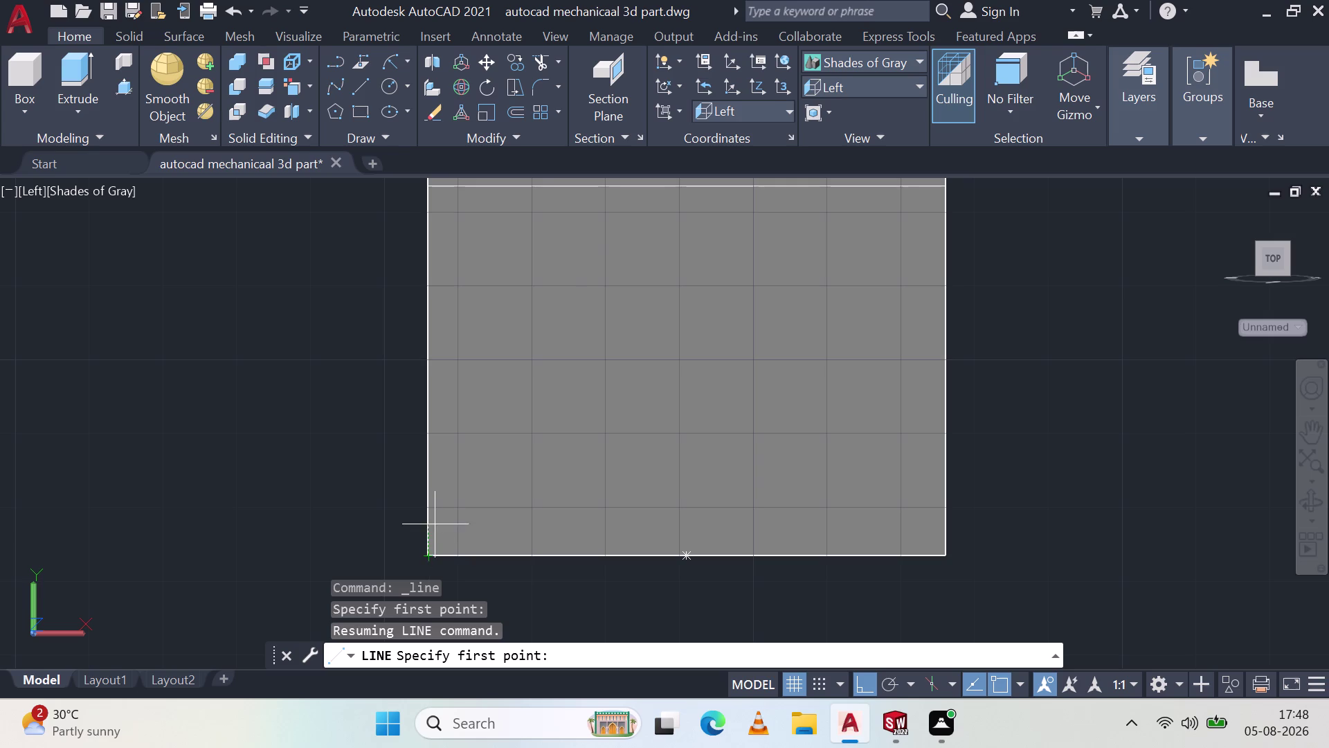
click(429, 553)
key(1)
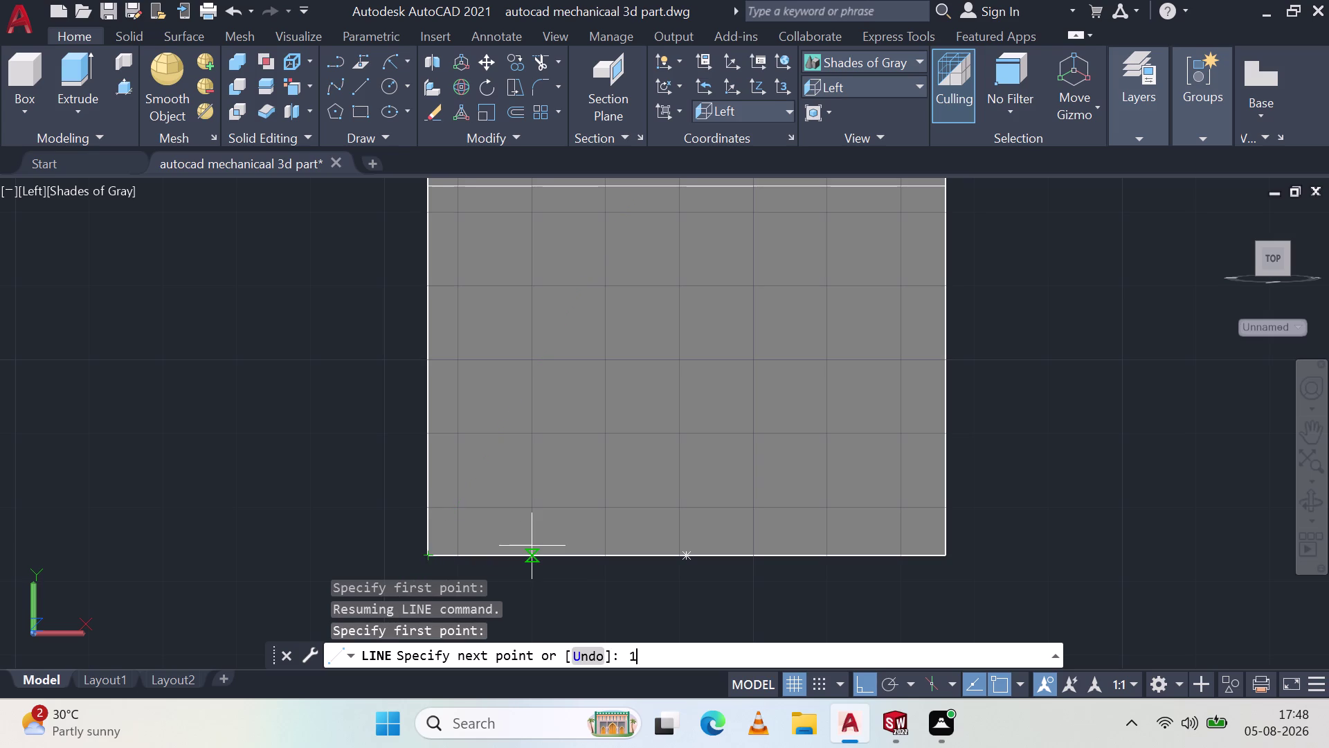
key(9)
key(space)
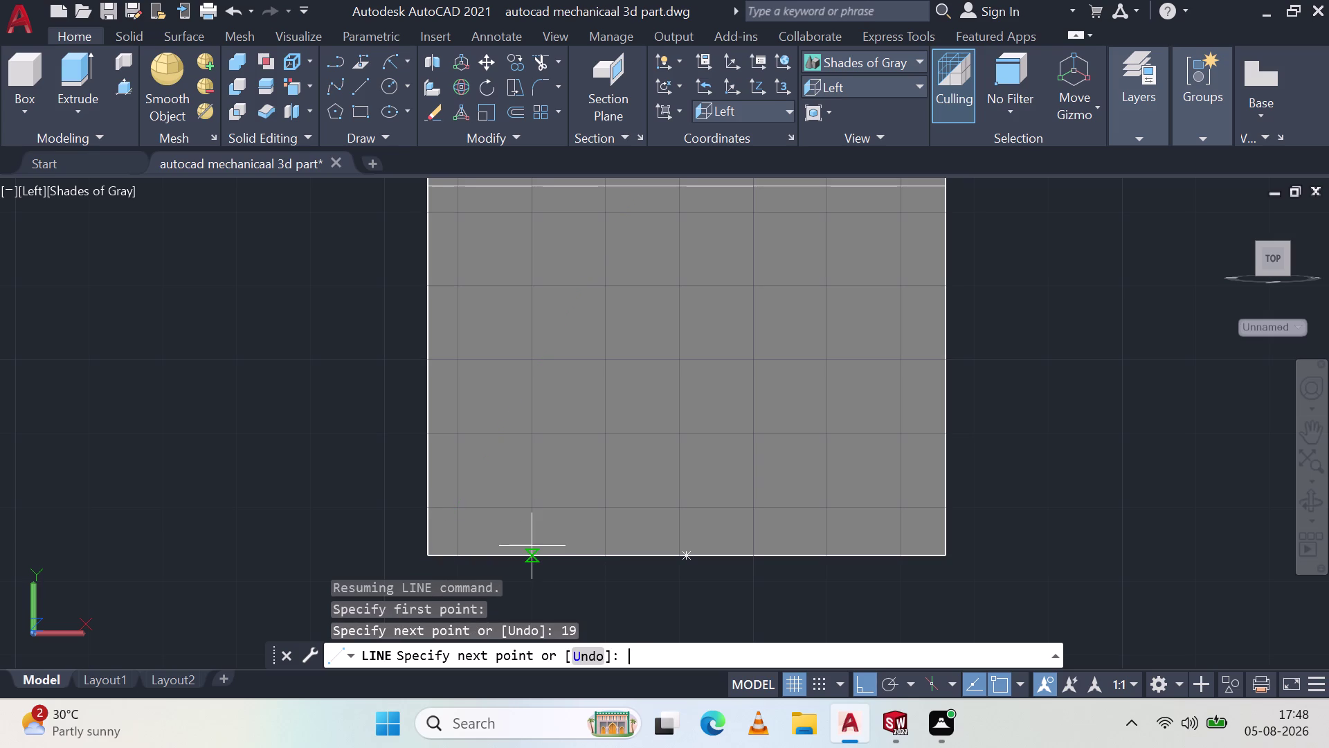
text(19)
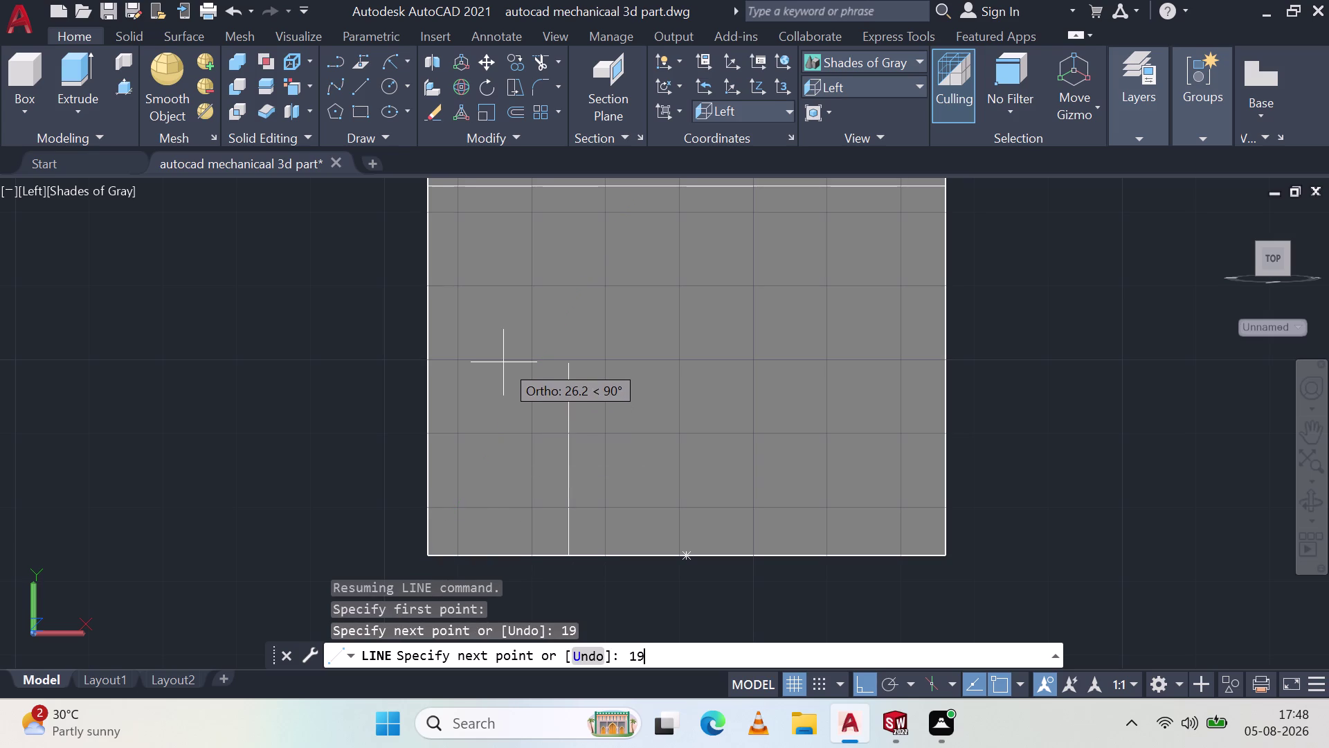
key(space)
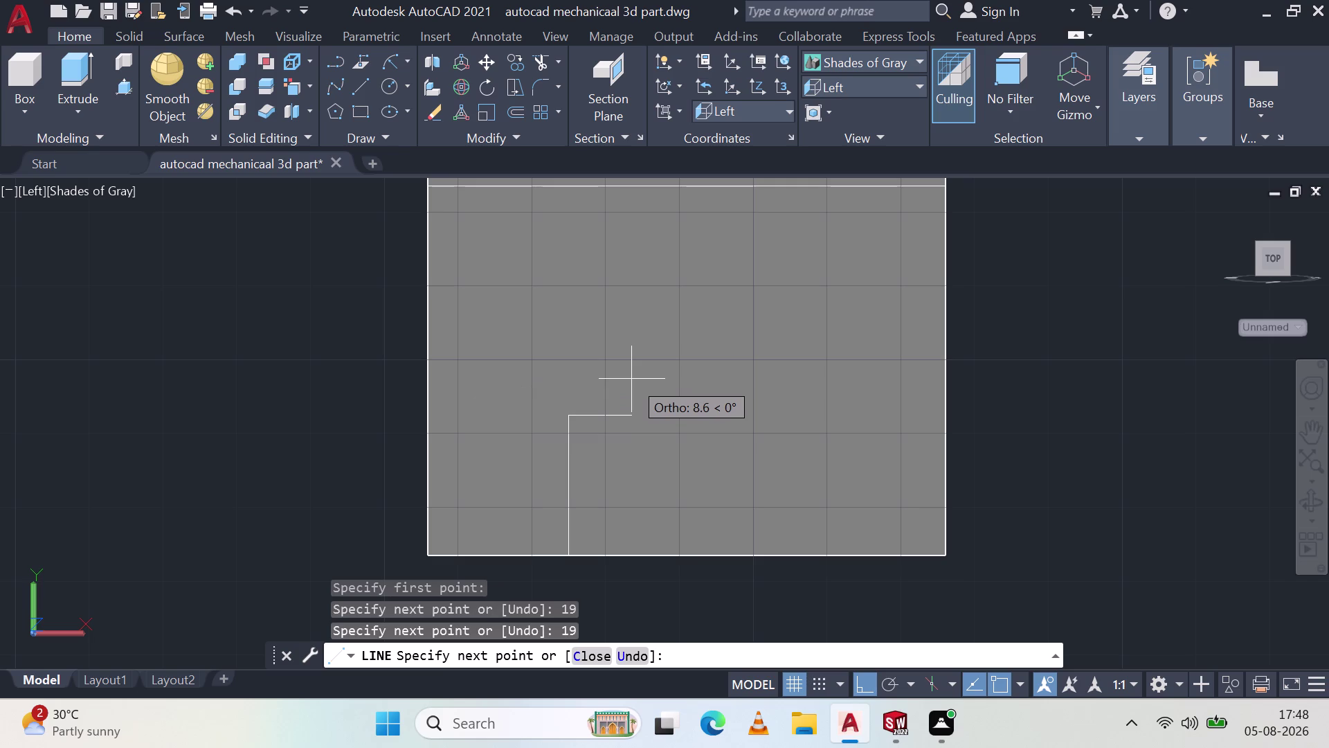
Add the 5-unit horizontal step and end the line.
text(5)
key(space)
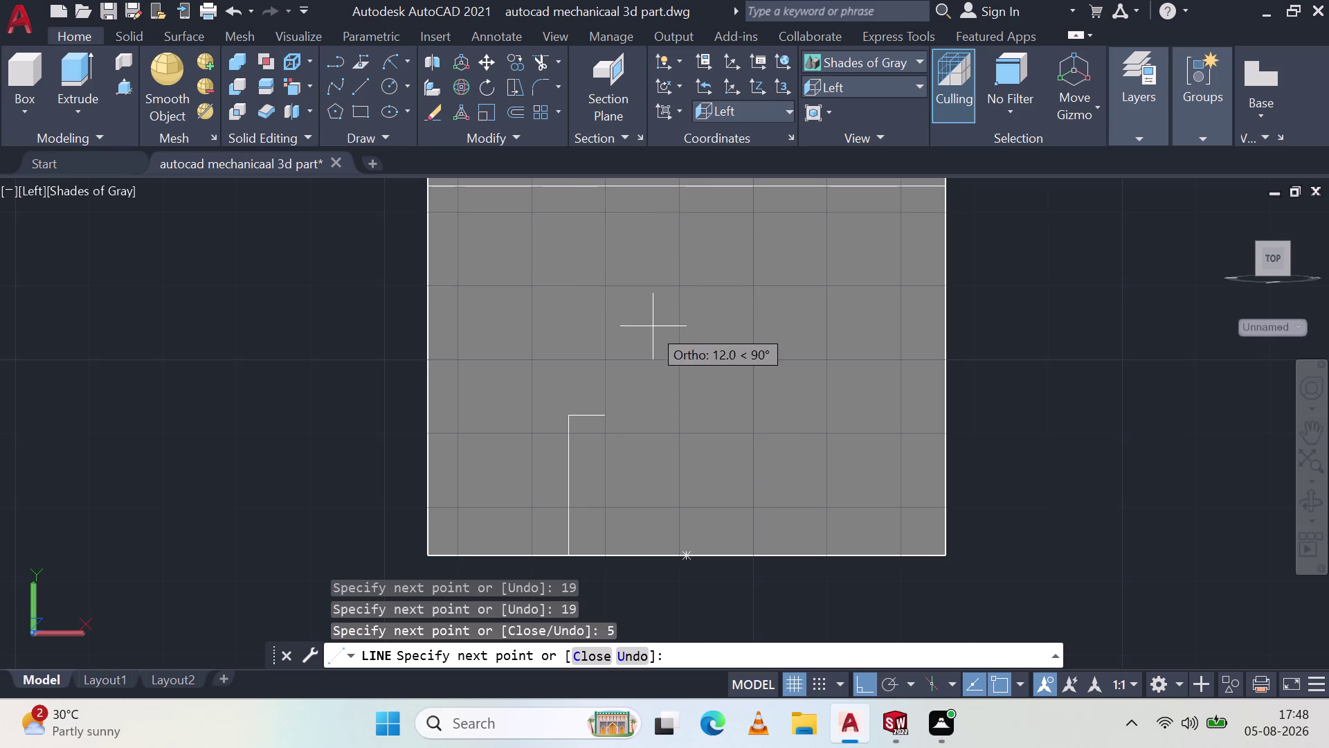
key(Escape)
key(Escape)
key(Escape)
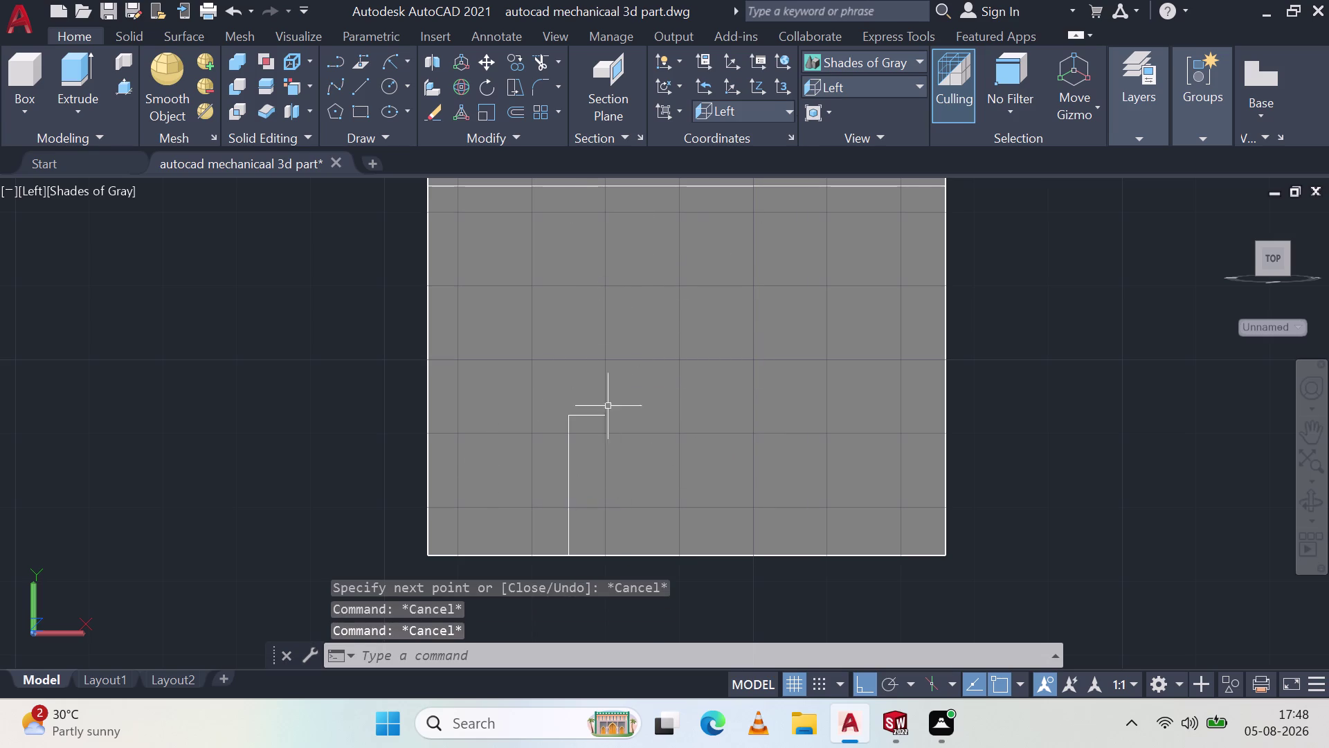
click(880, 84)
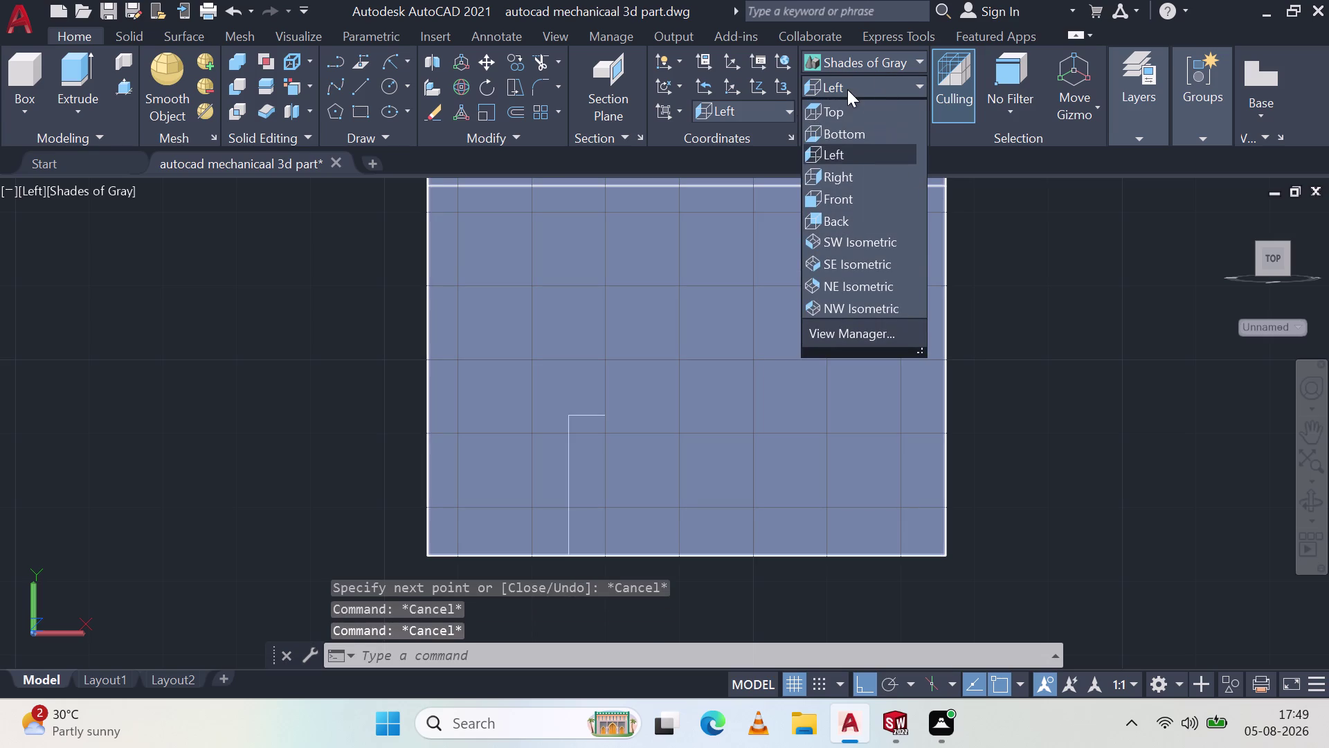
Try the Top view, then switch to the Left view of the part.
click(848, 104)
scroll(up, 3)
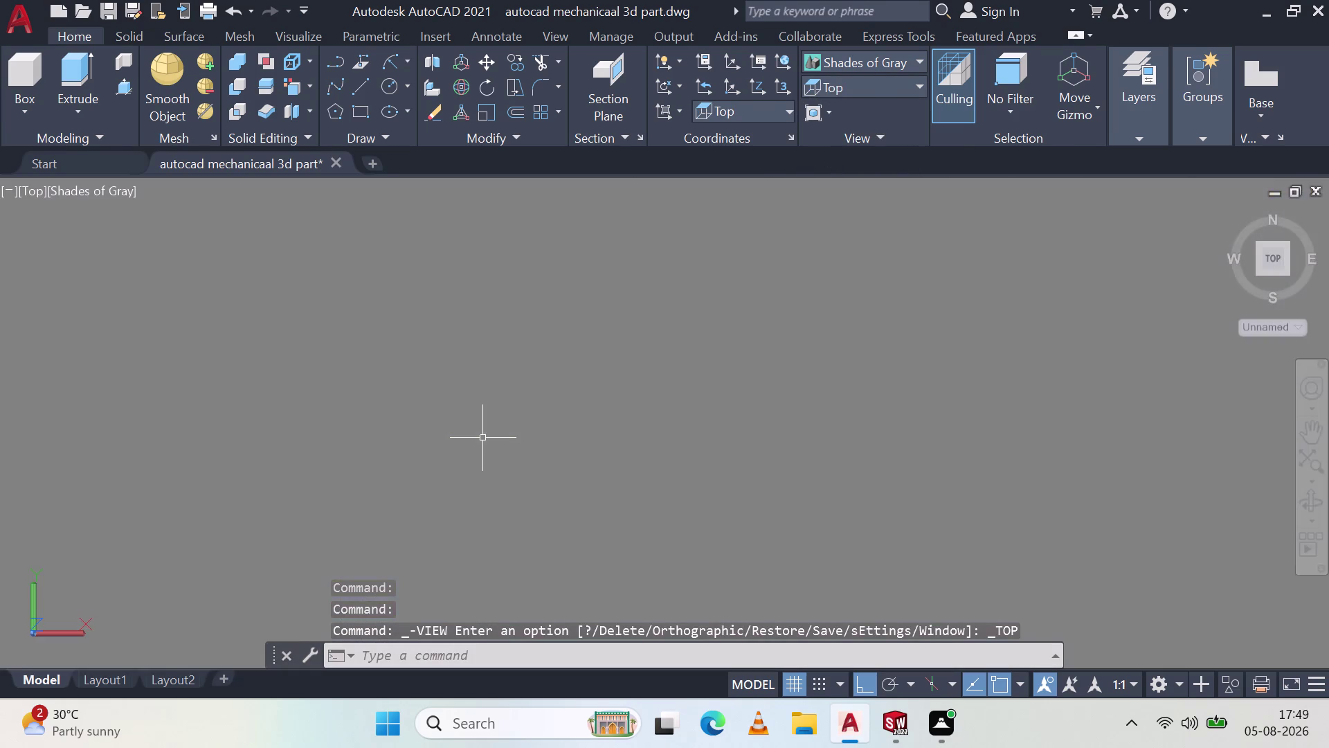
scroll(down, 3)
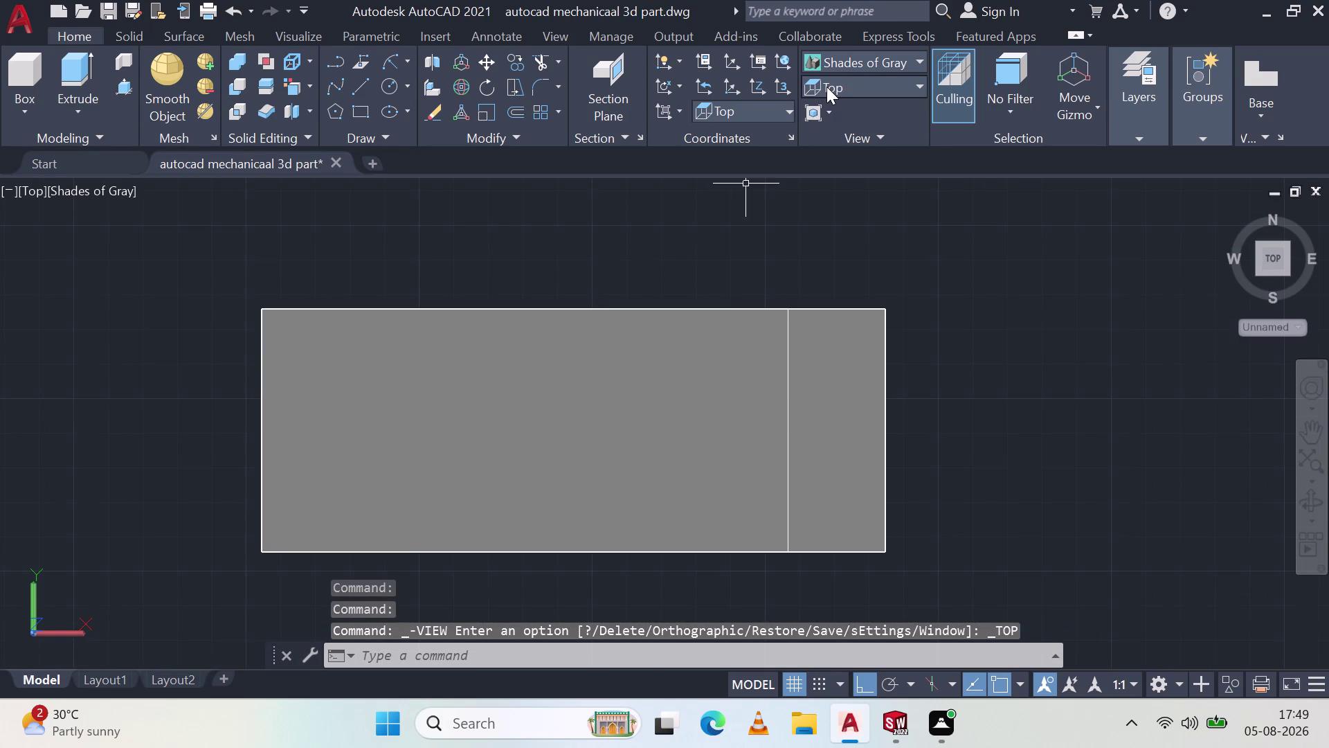
click(826, 86)
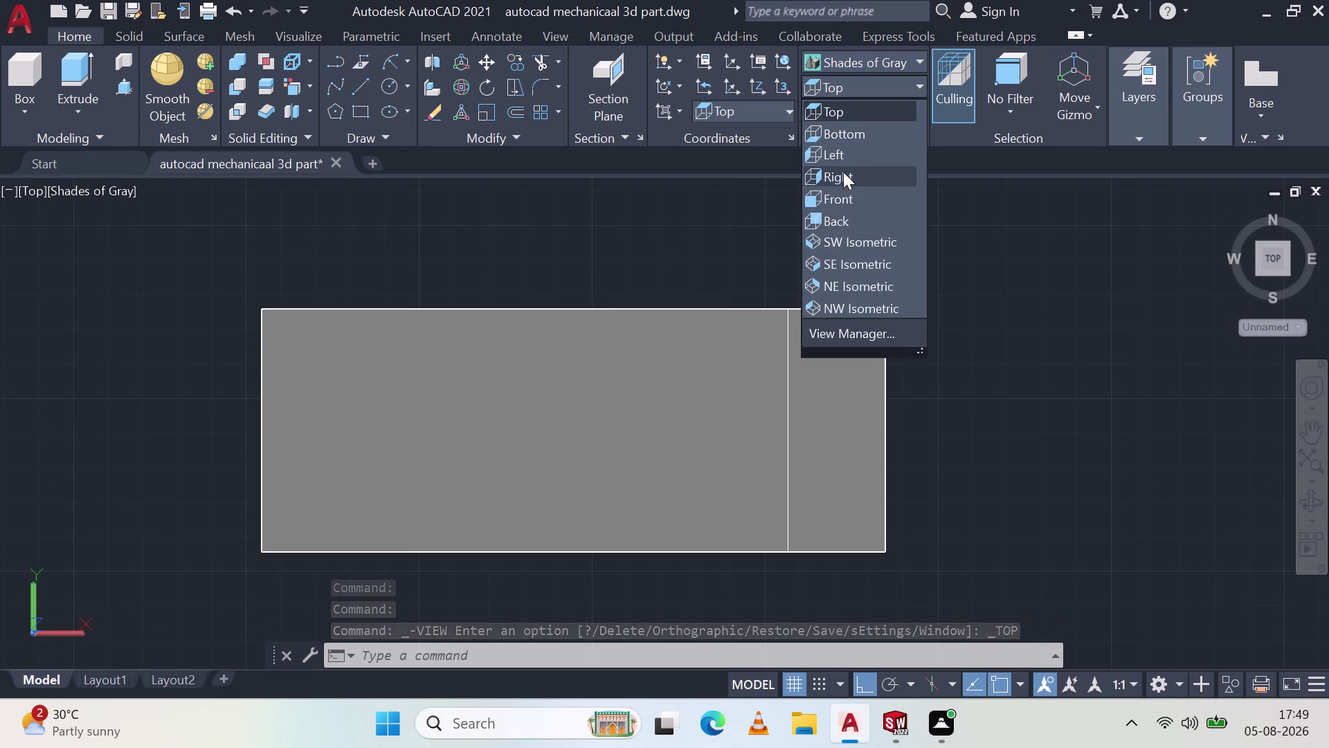
click(843, 159)
Set the visual style to 2D Wireframe.
scroll(down, 3)
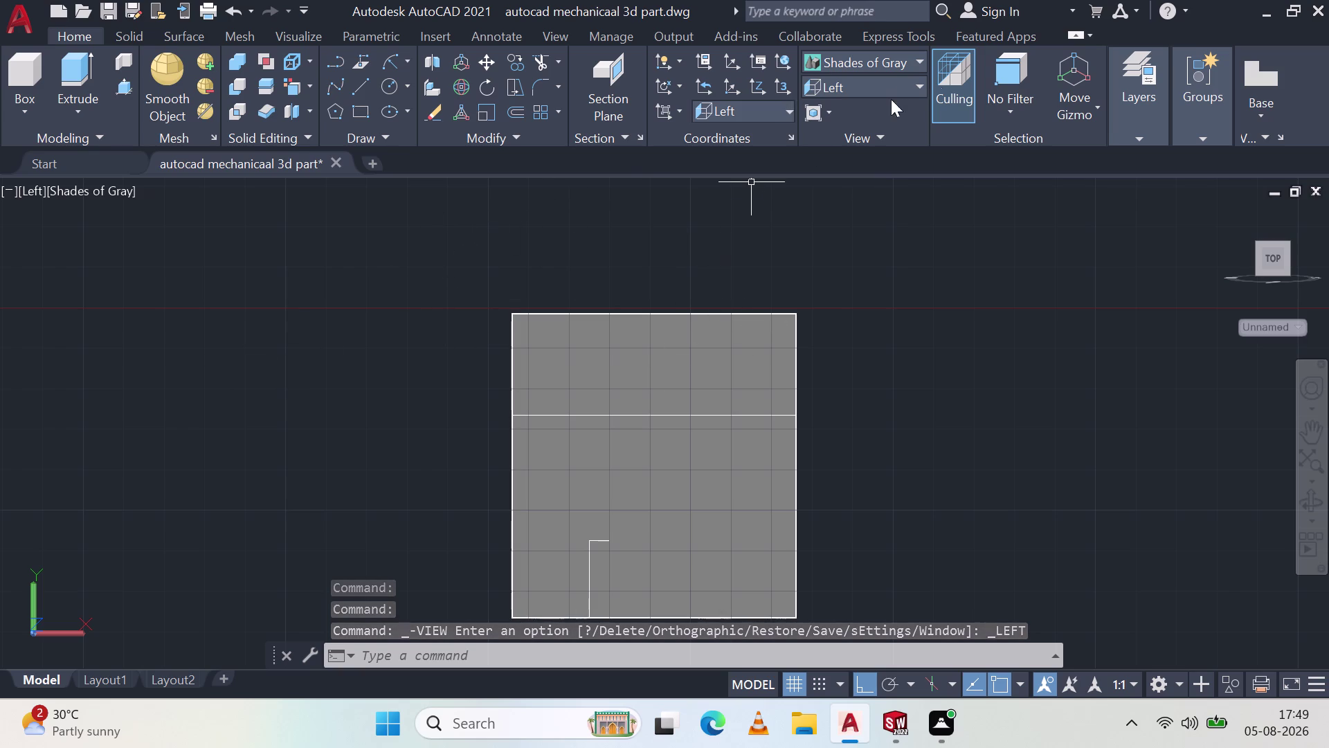
click(909, 60)
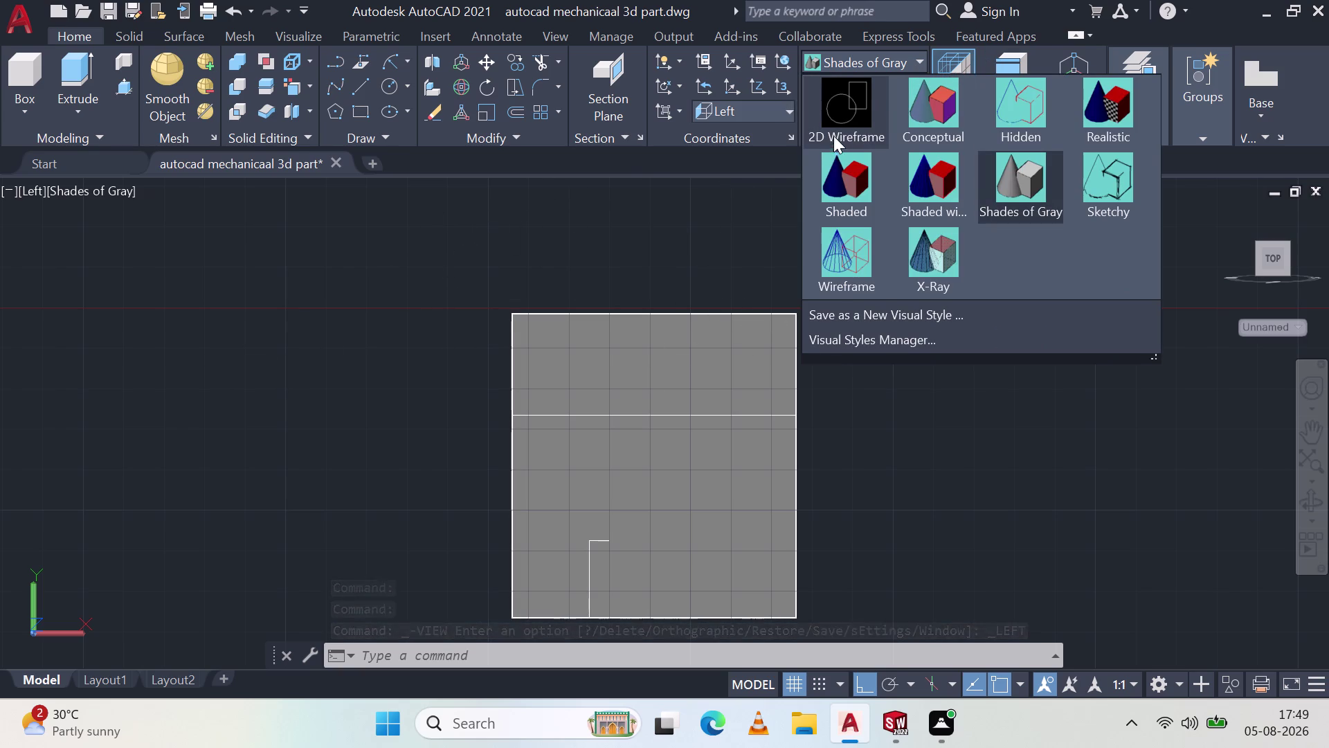
click(841, 121)
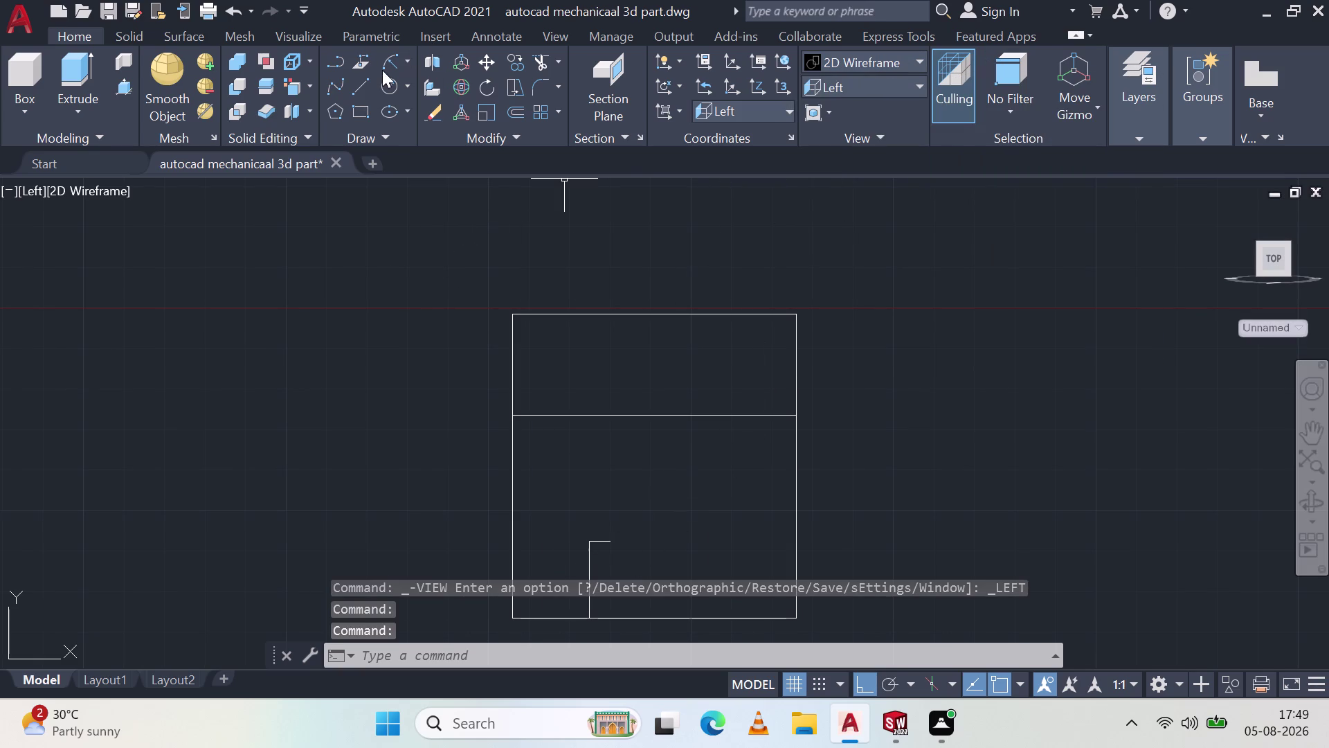
click(362, 89)
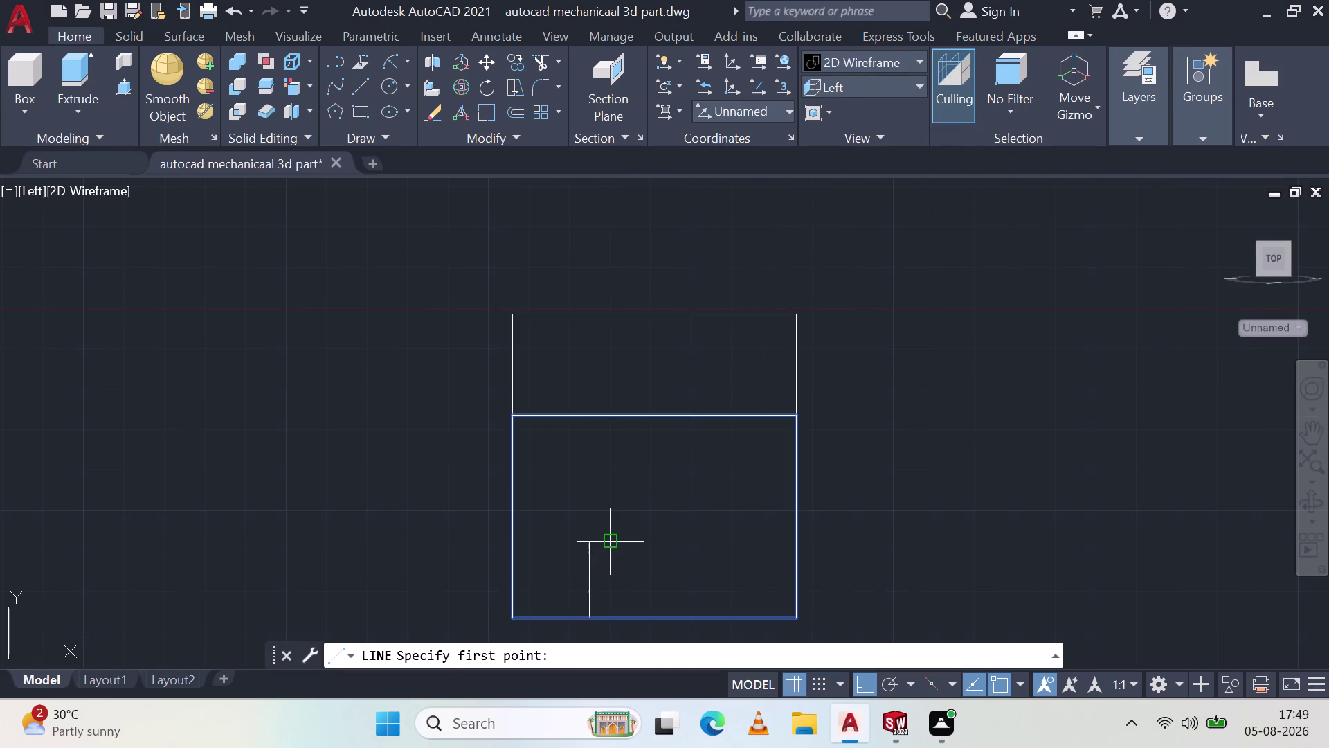
From the small step's end, draw connected 22, 22, 19, 5 and 19-unit lines.
click(607, 543)
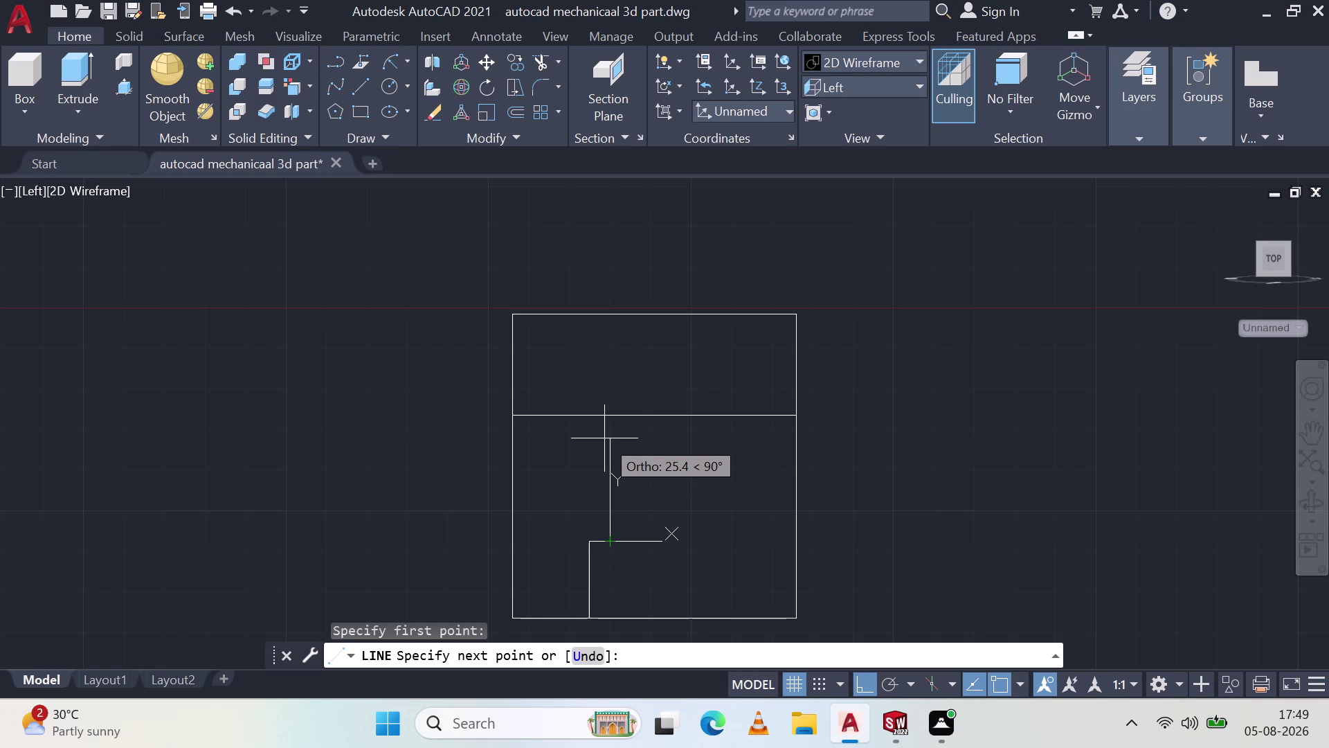
text(22)
key(space)
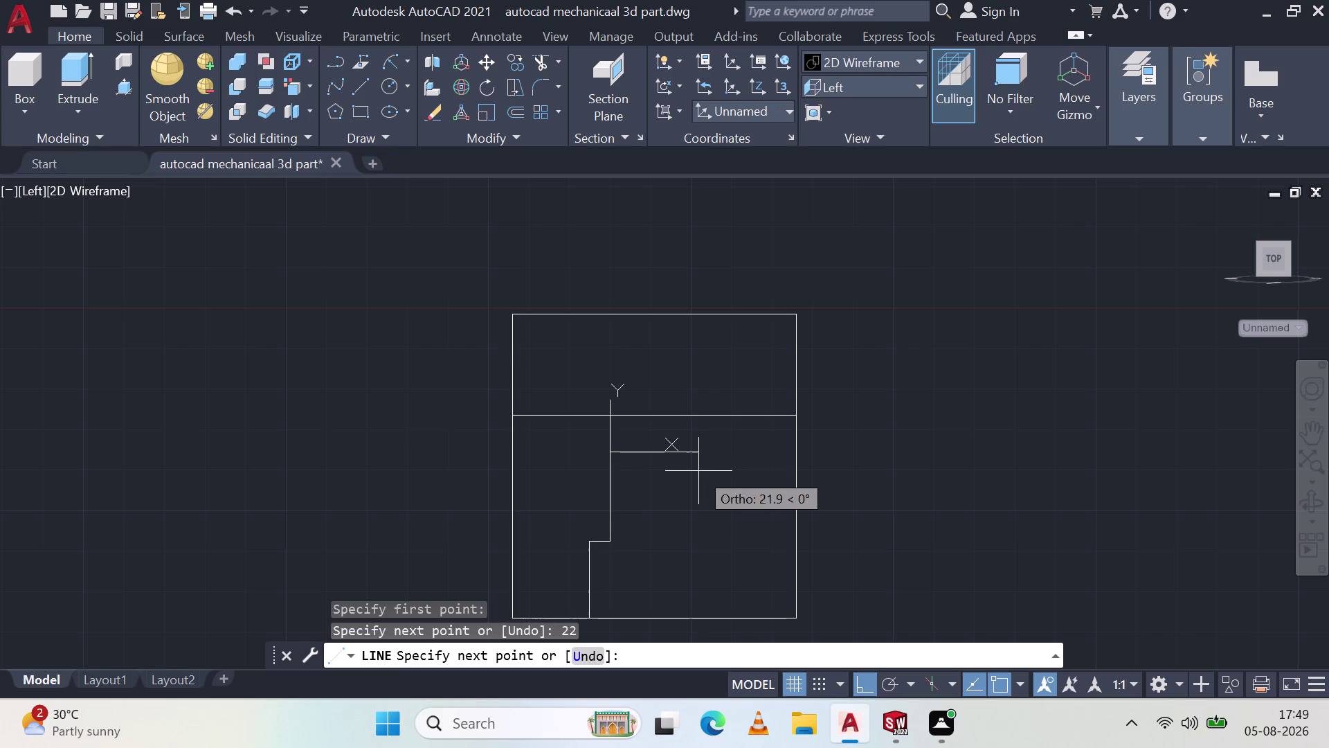
text(22)
key(space)
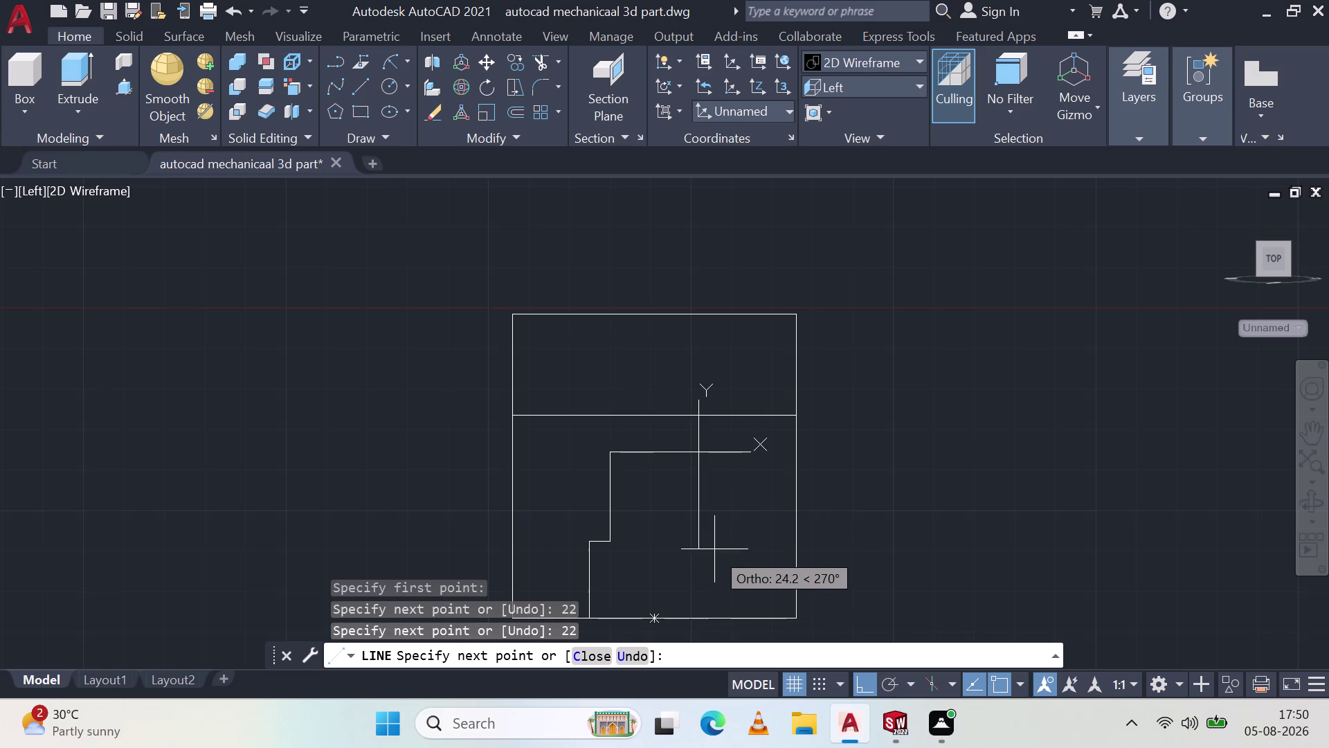
text(19)
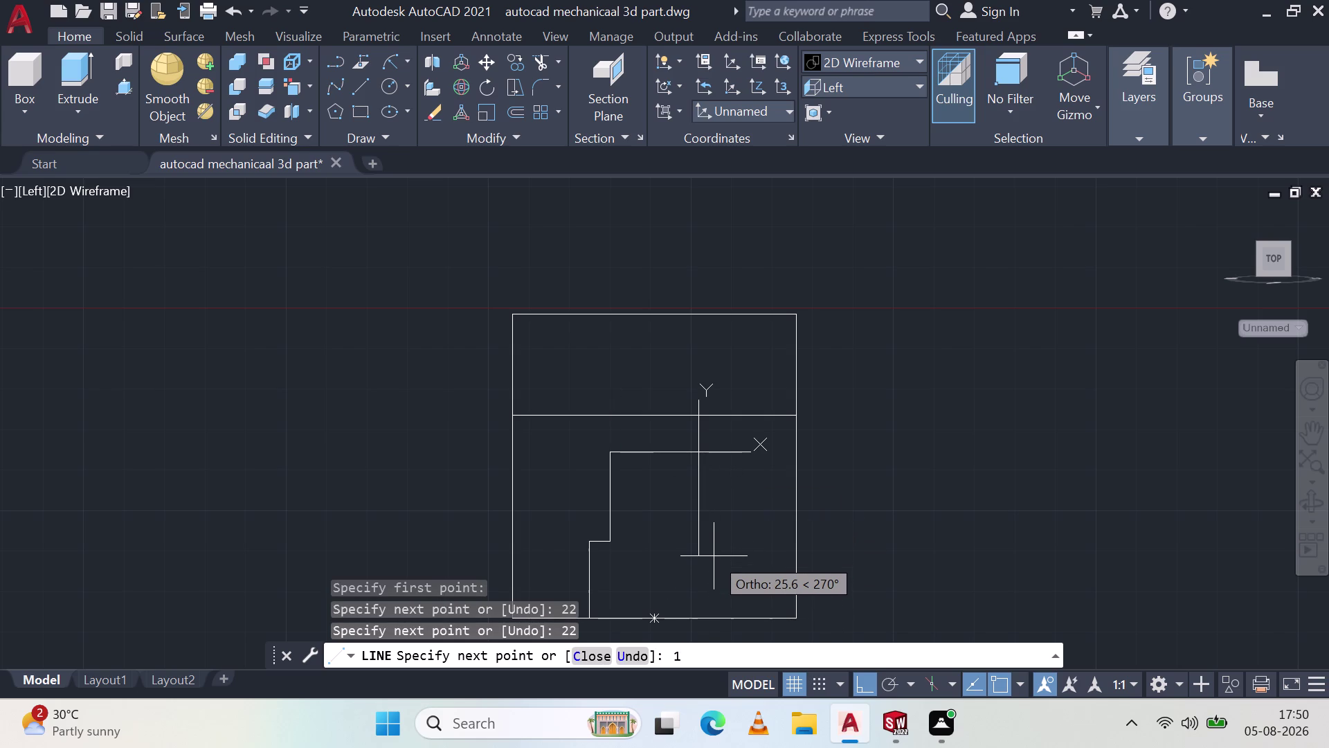
key(space)
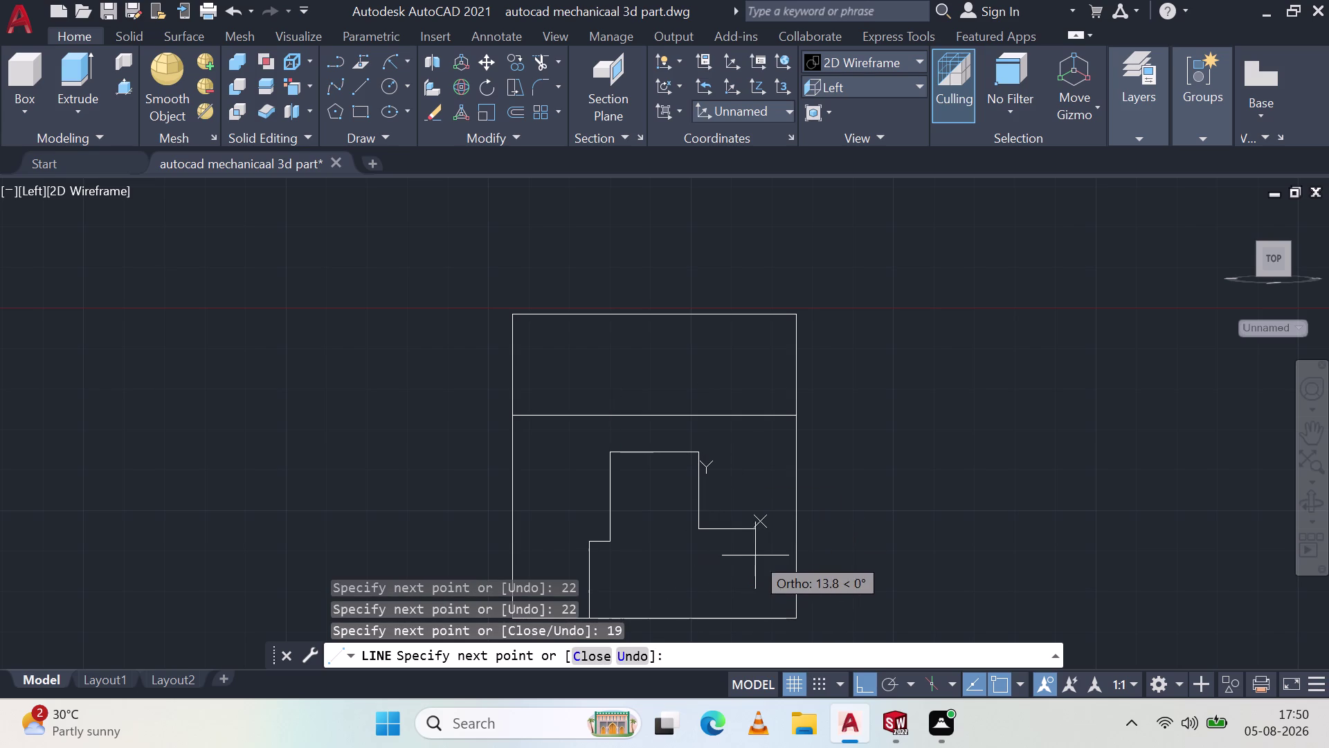
text(5)
key(space)
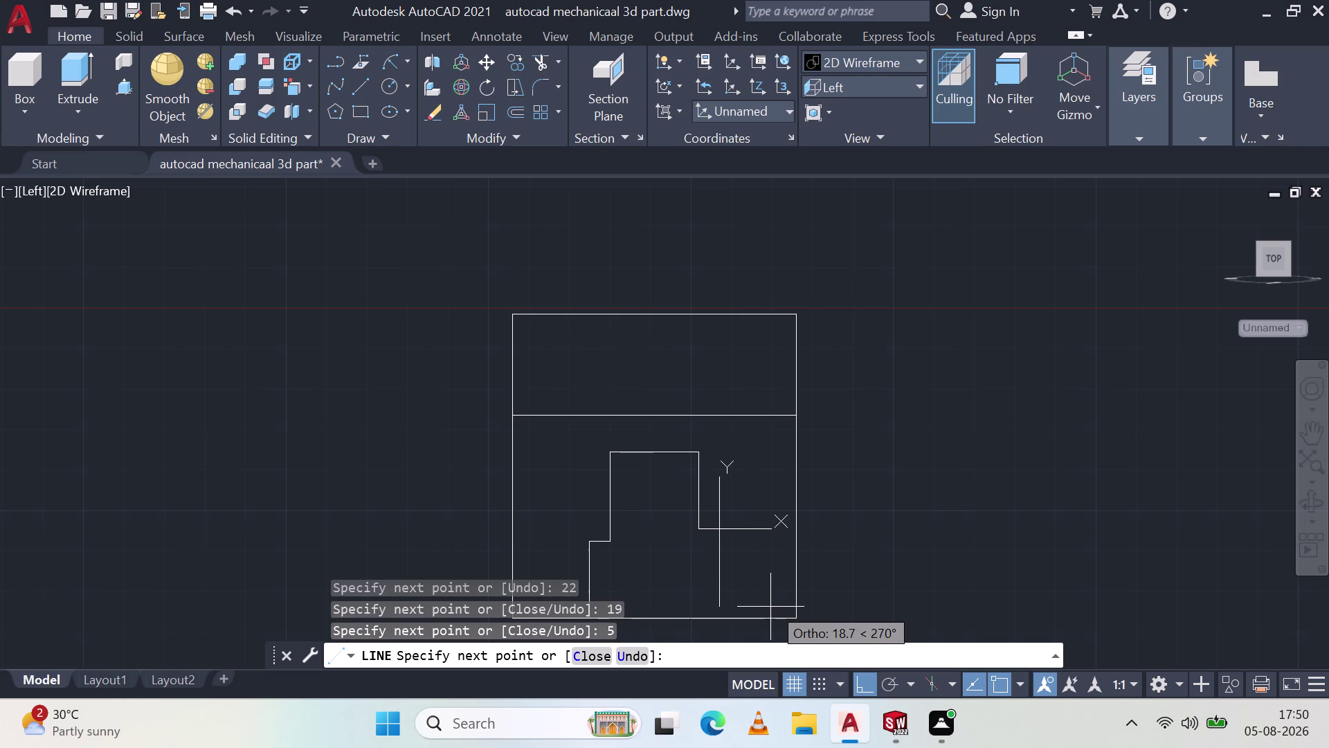
text(1)
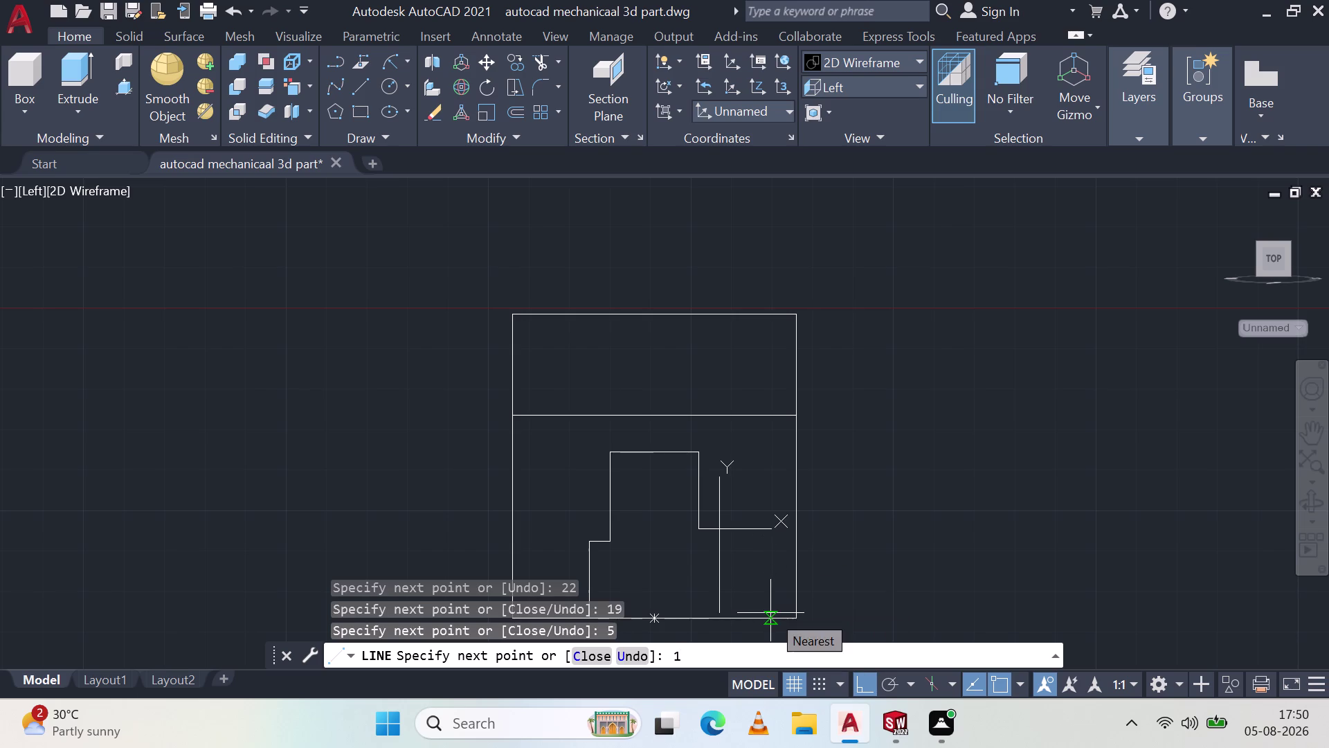
text(9)
key(space)
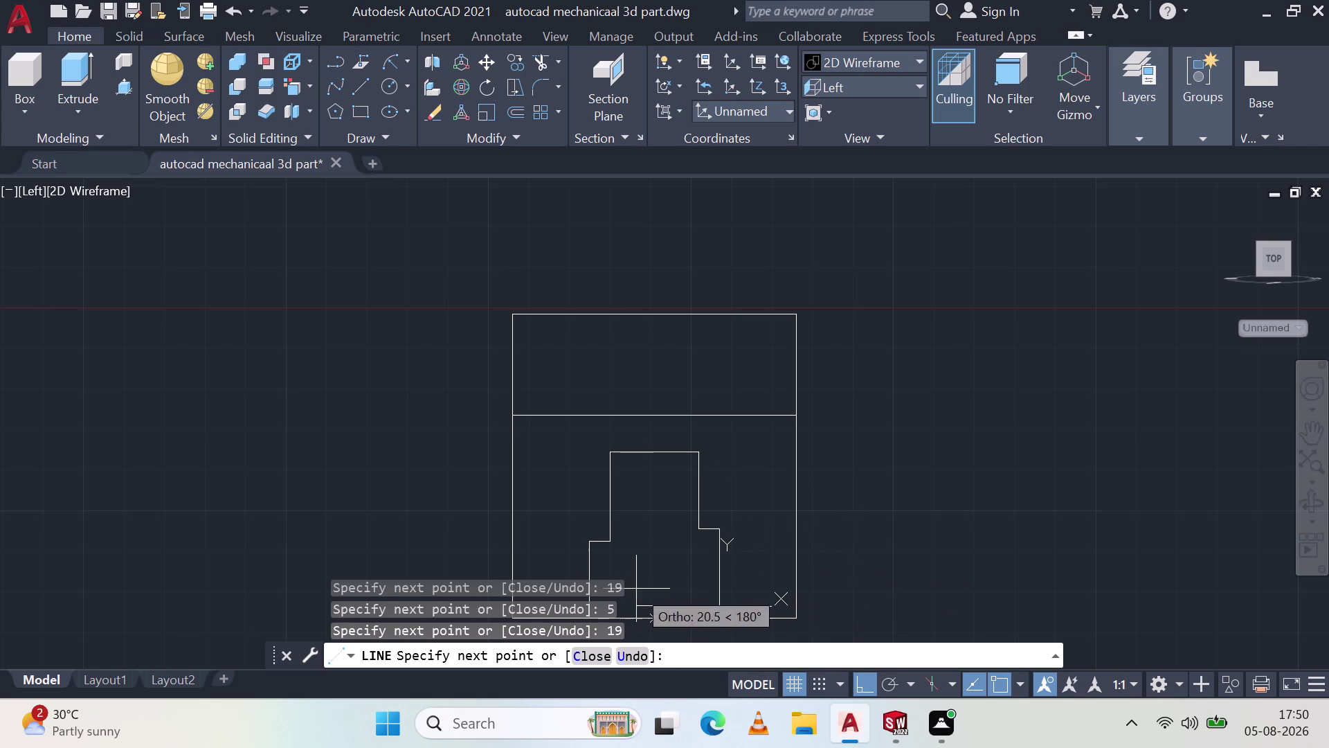
middle_drag(732, 538, 752, 477)
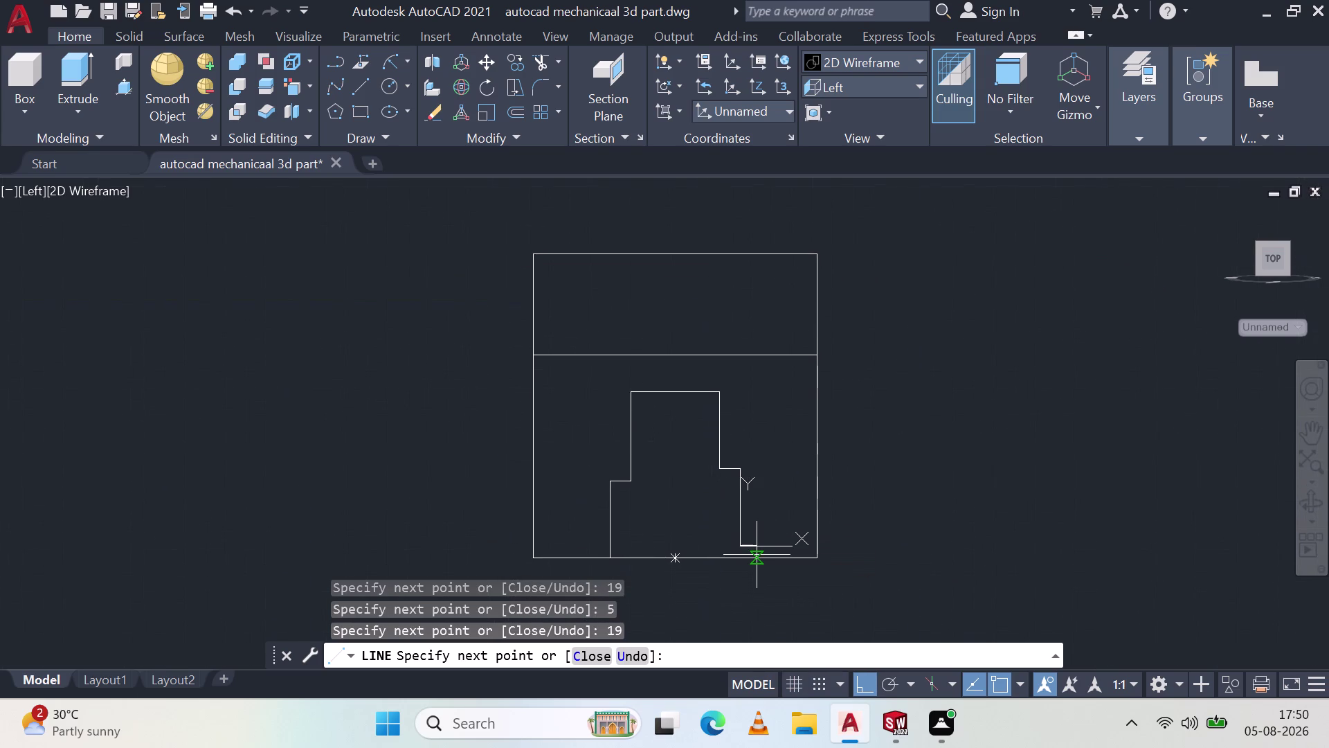
End the line command and delete the stray vertical lines on the outline's right side one by one.
key(Escape)
click(720, 426)
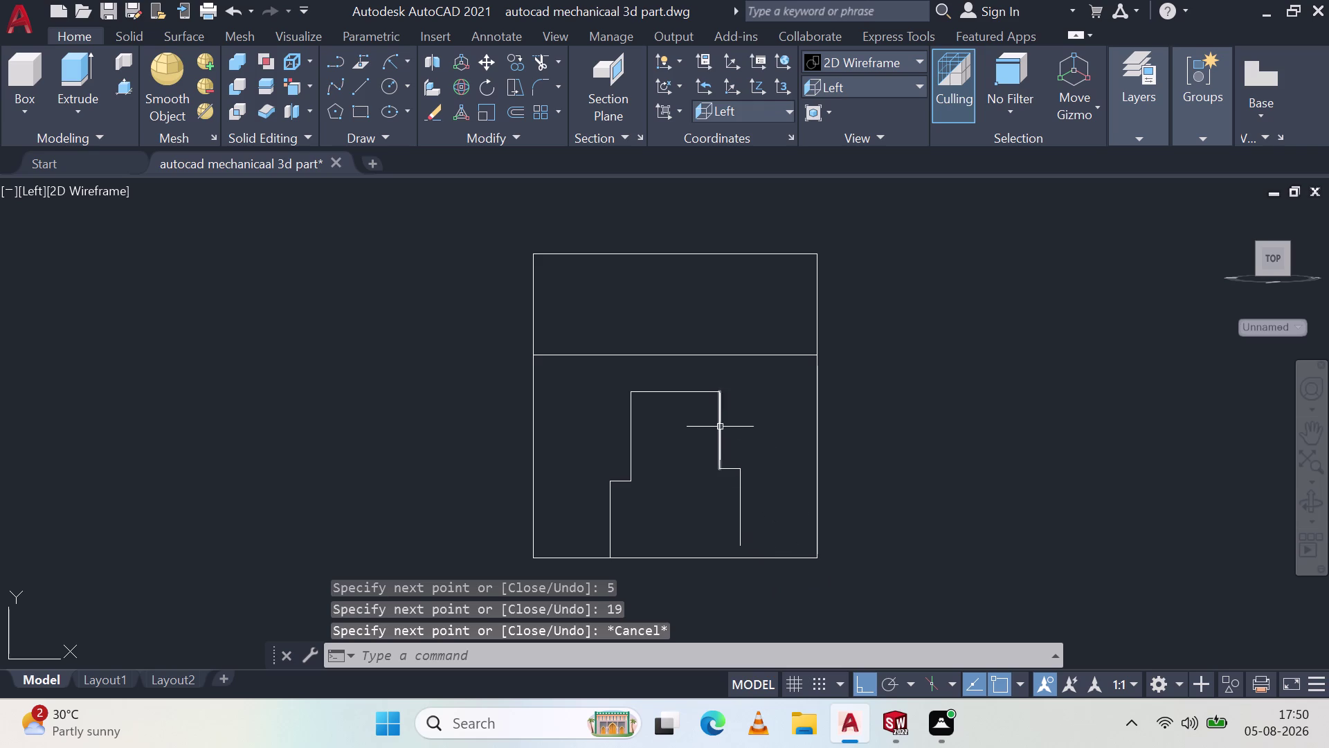
key(Delete)
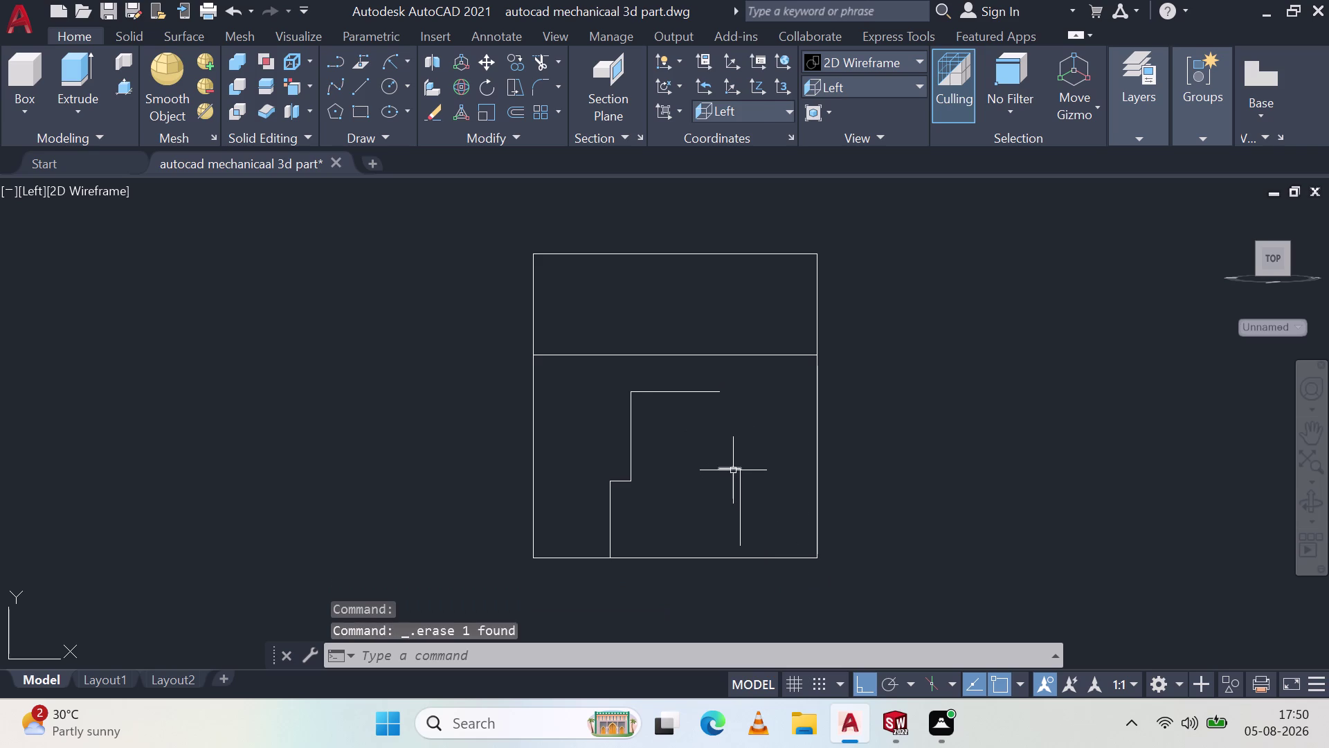
click(731, 470)
key(Delete)
click(743, 485)
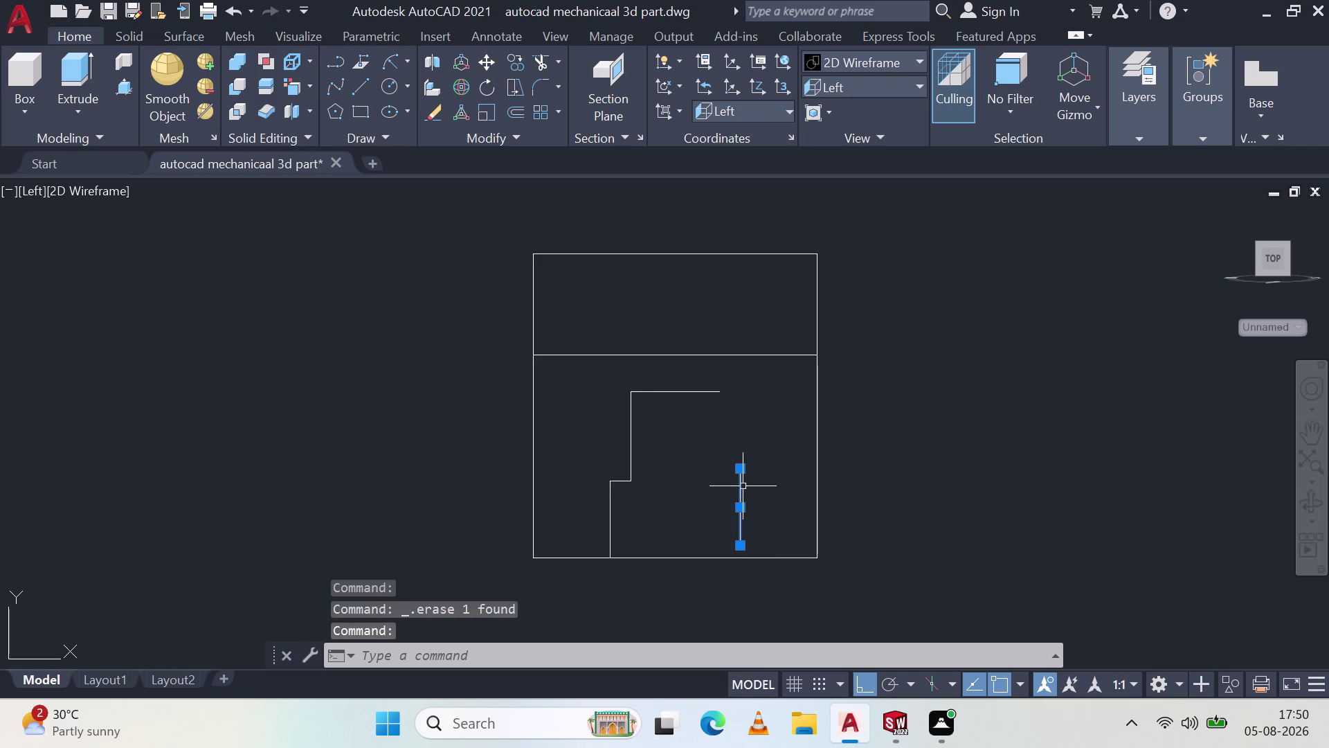
key(Delete)
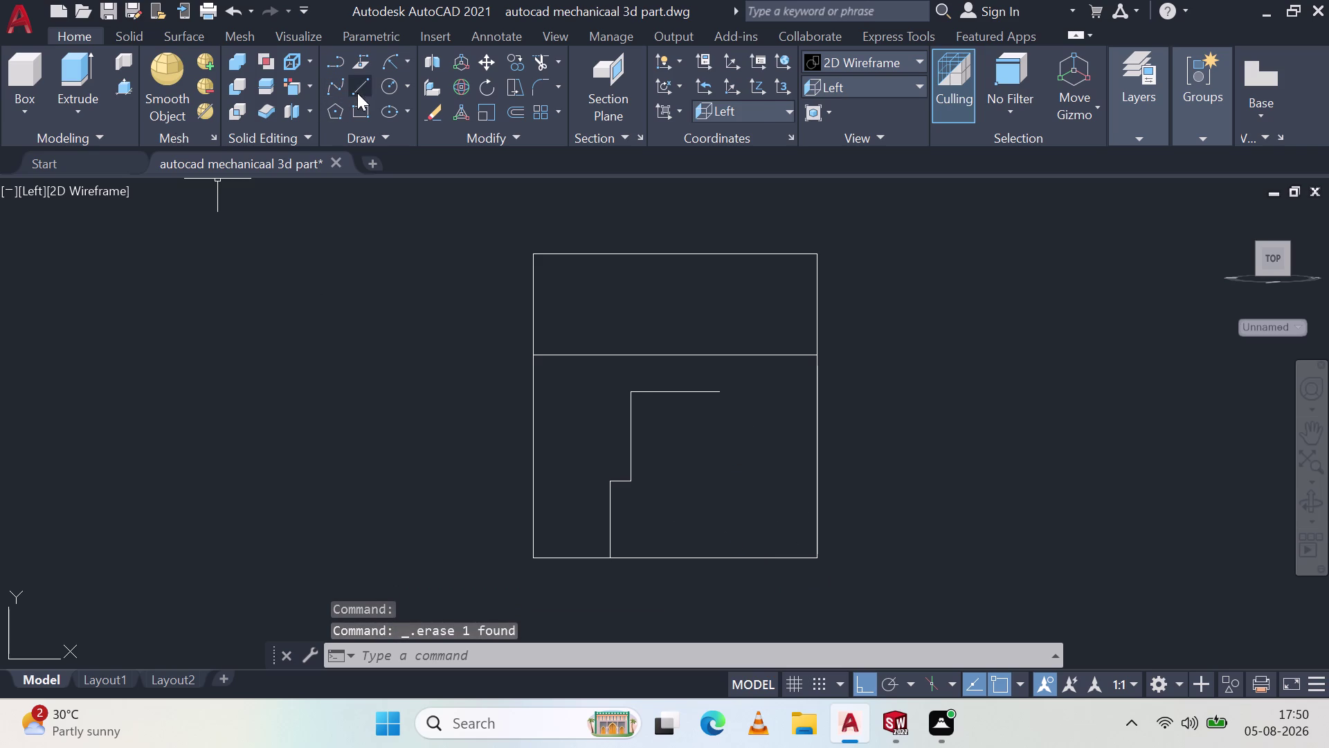
Draw the right-side 19, 19 and 5-unit segments from the bottom edge.
click(357, 93)
click(819, 562)
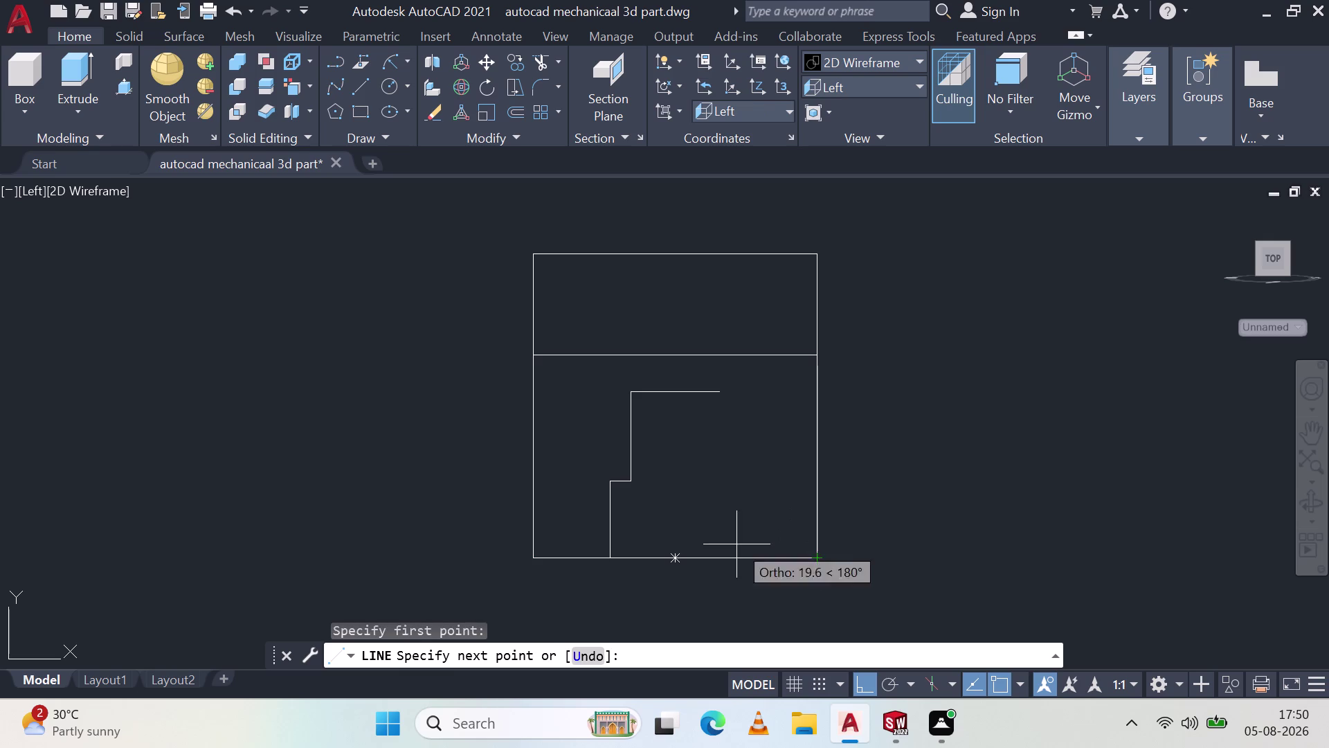
text(19)
key(Return)
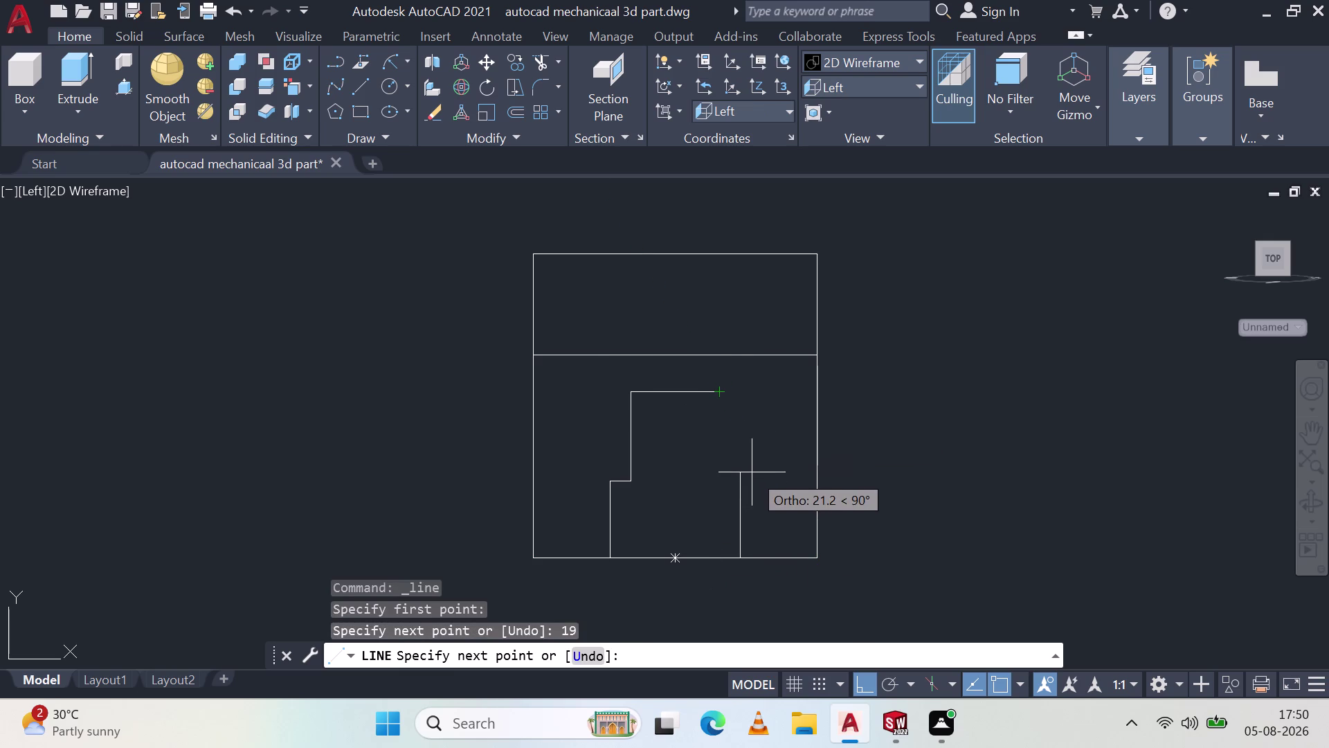
text(19)
key(space)
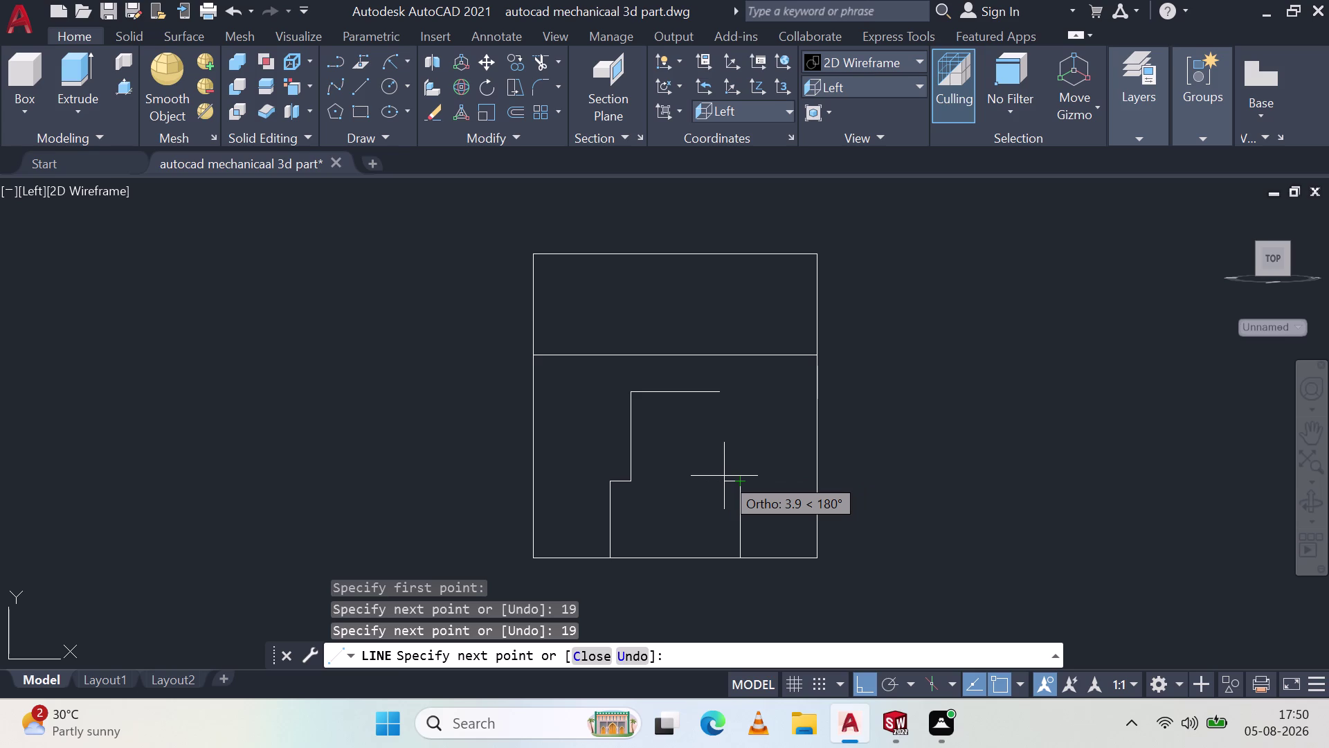
text(5)
key(space)
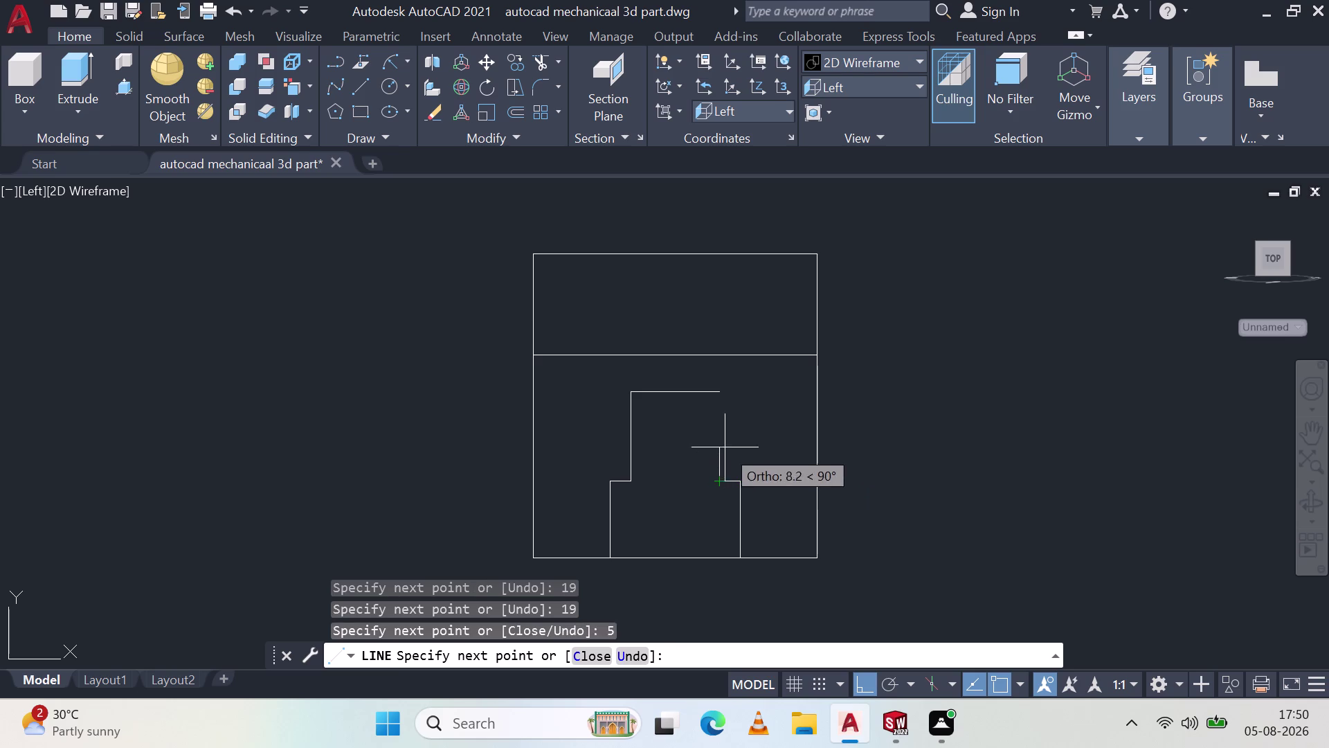
click(721, 392)
key(Escape)
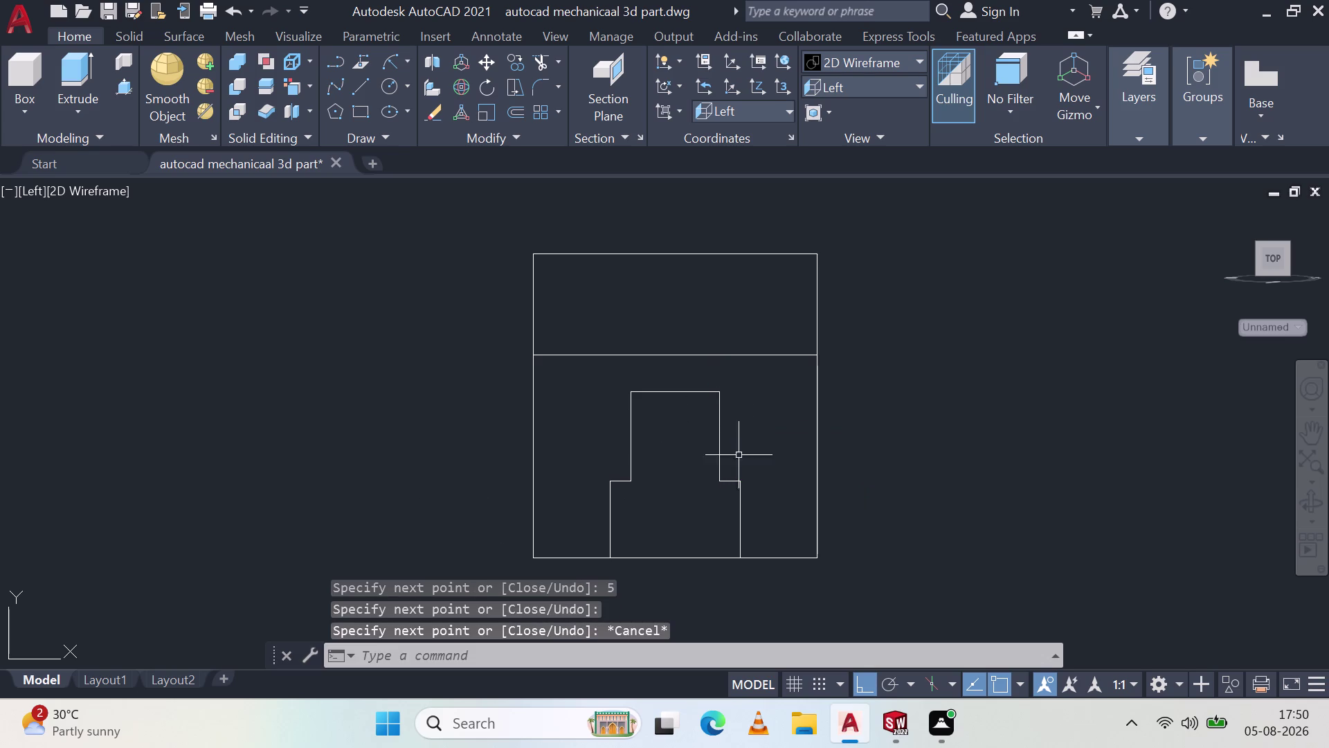
Cancel a DIM command, switch to Shades of Gray, and pick the stepped outline for press-pull.
text(d)
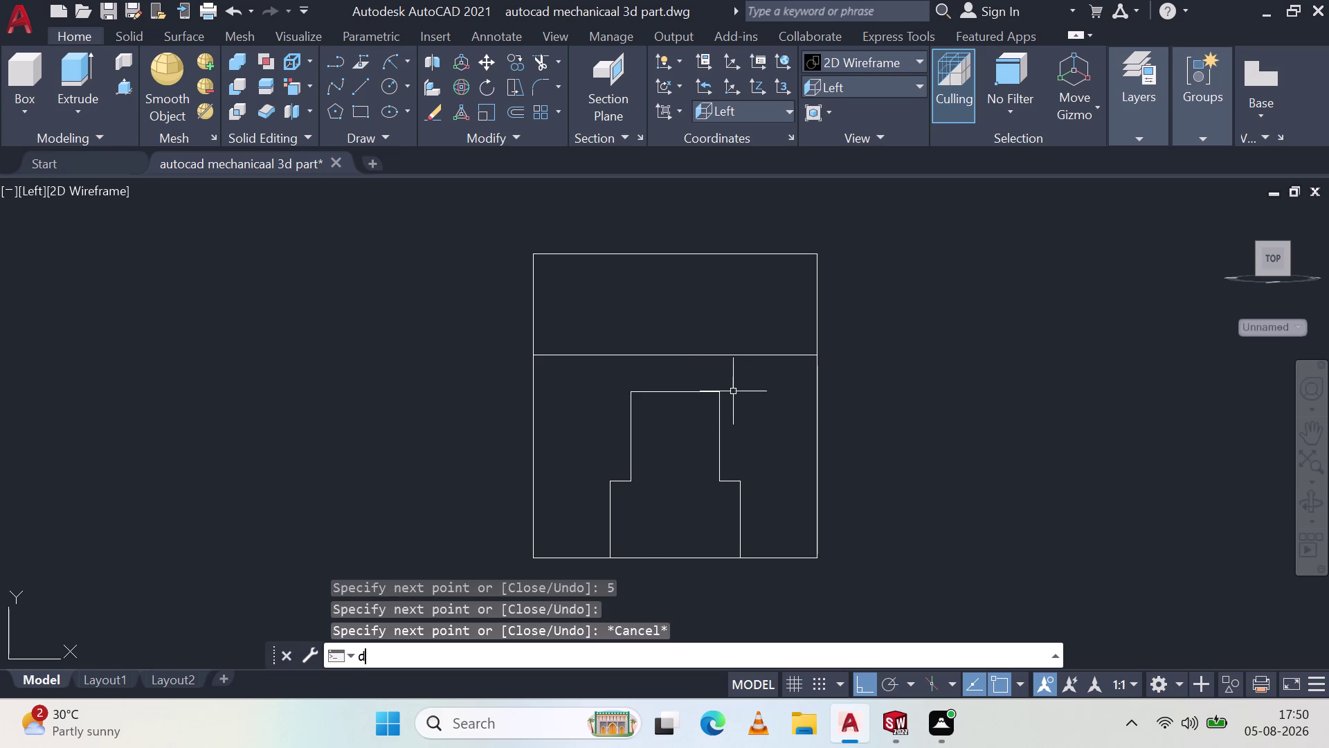
text(im)
key(space)
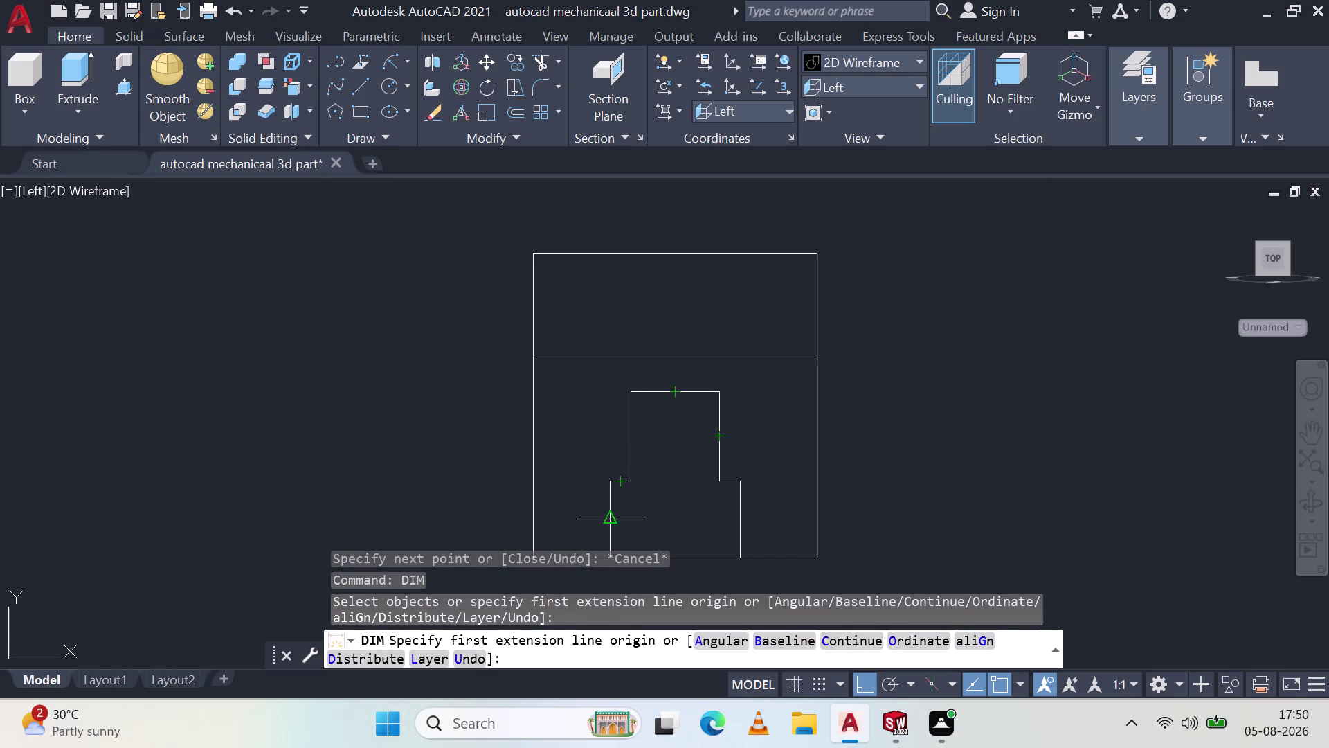
key(Escape)
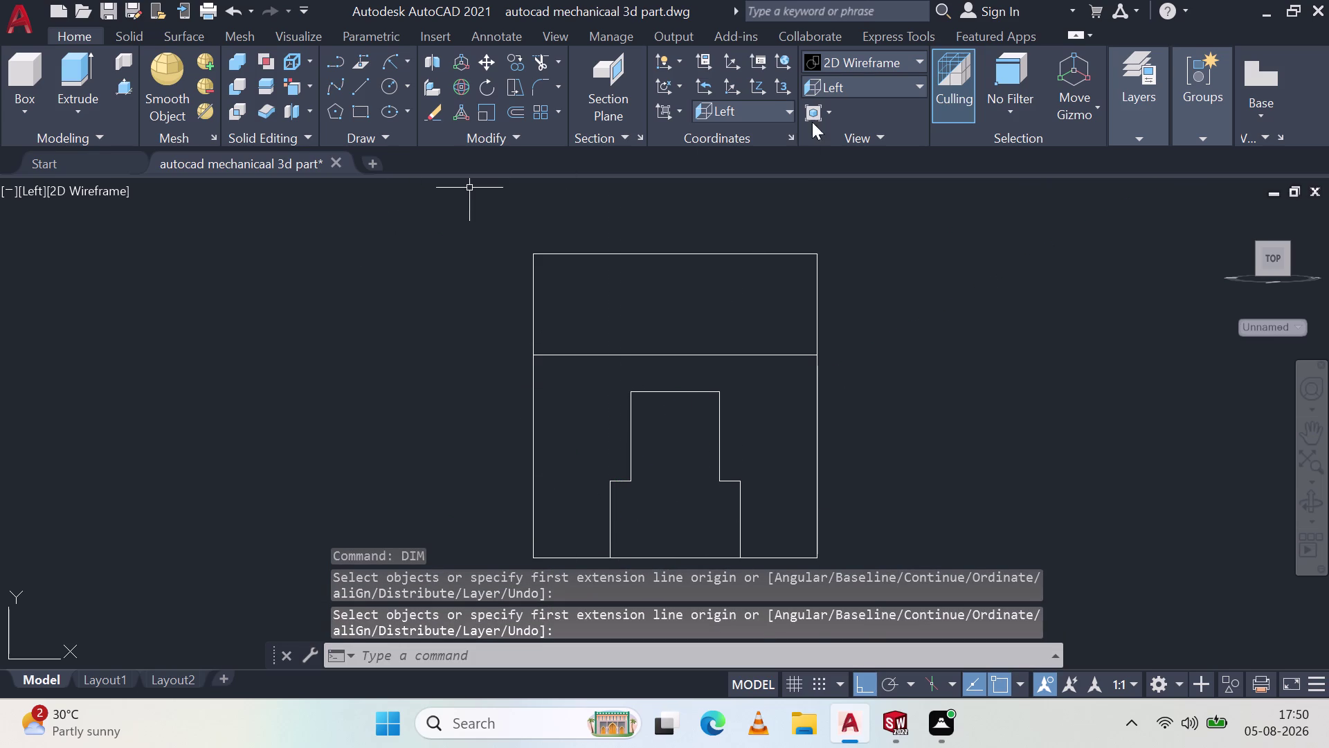
click(851, 64)
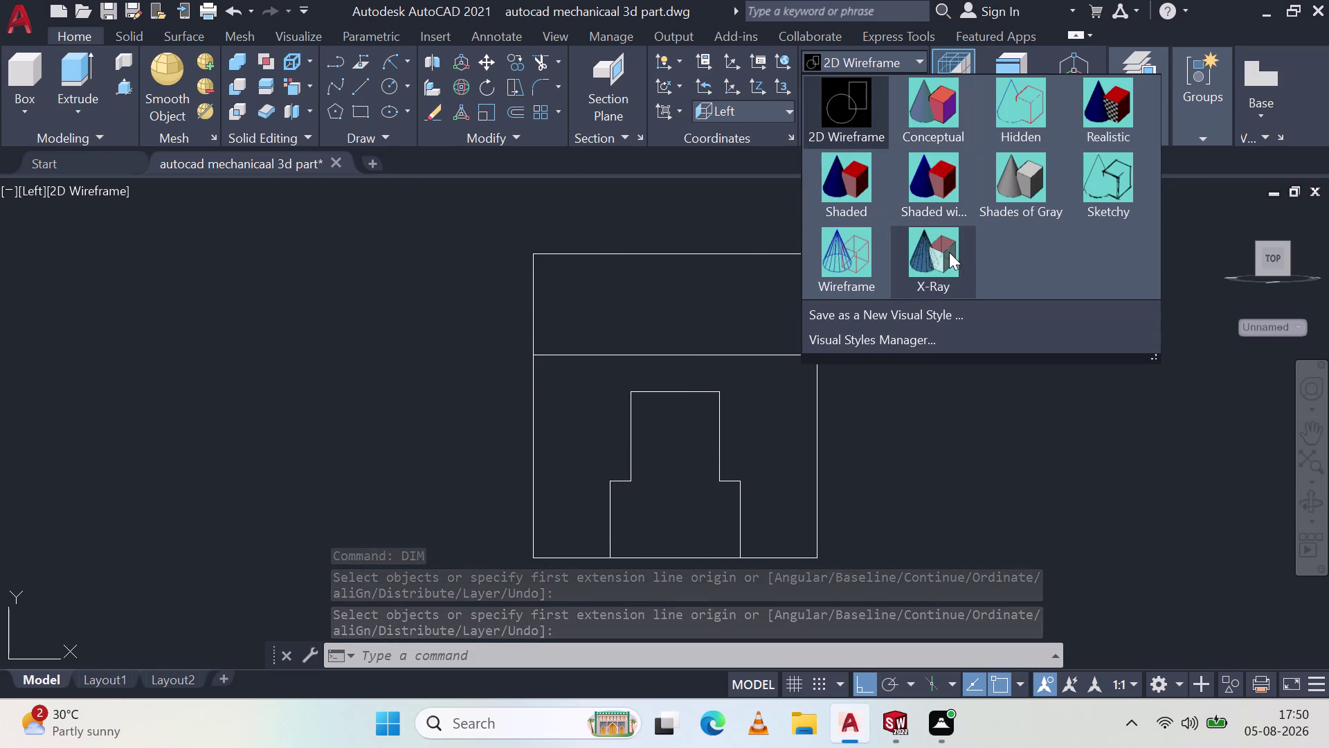
click(1002, 194)
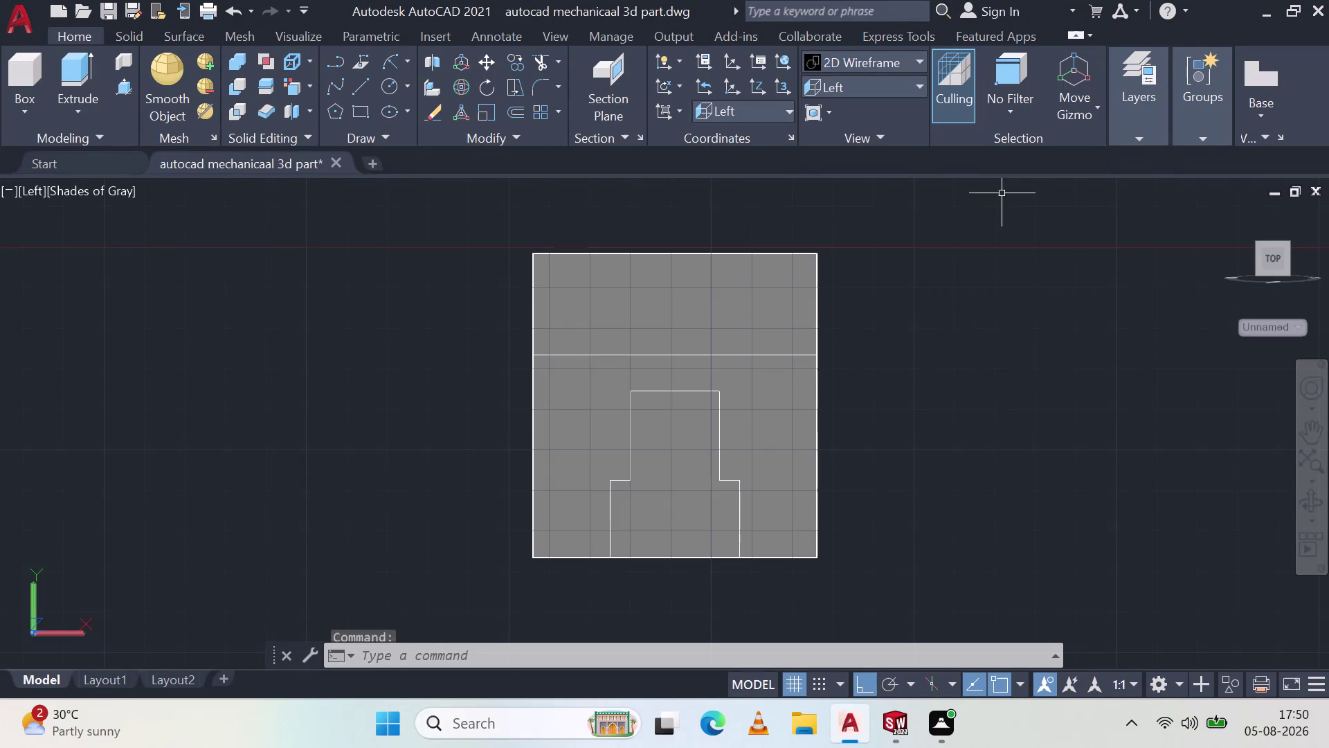
click(121, 88)
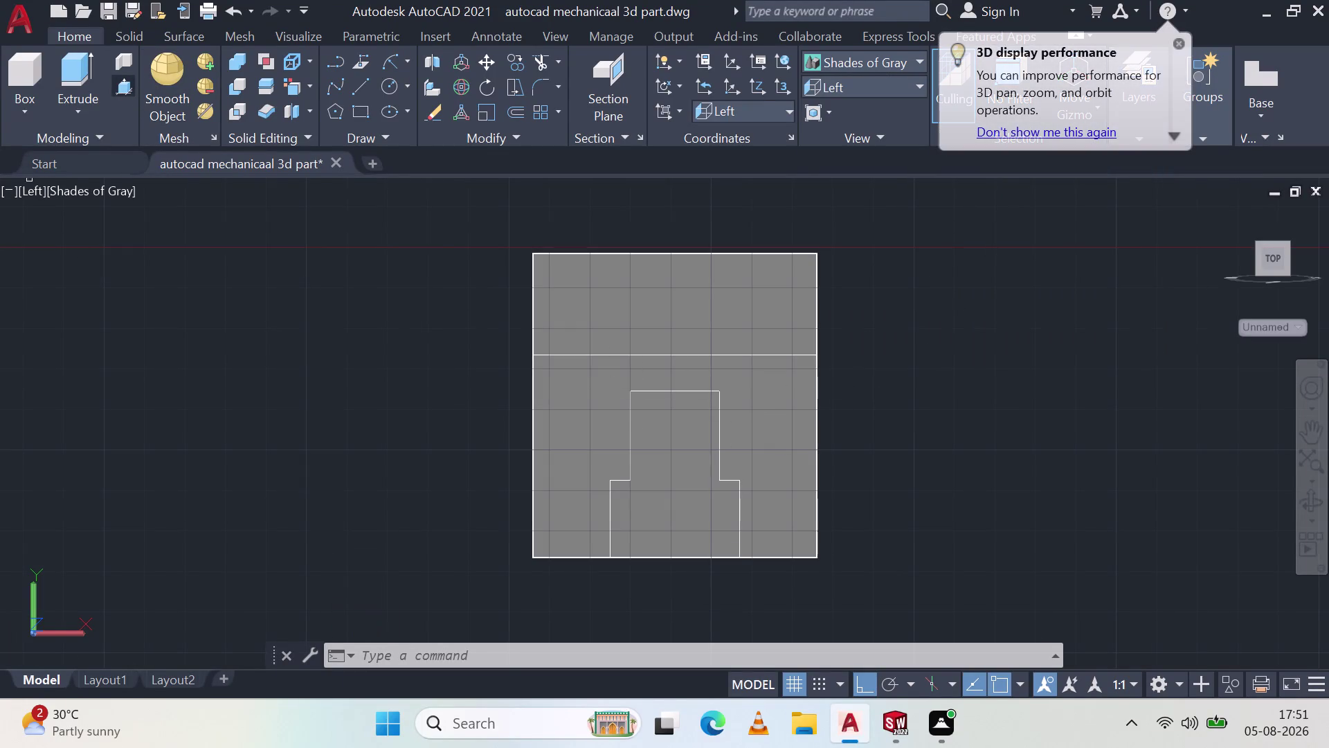
click(695, 494)
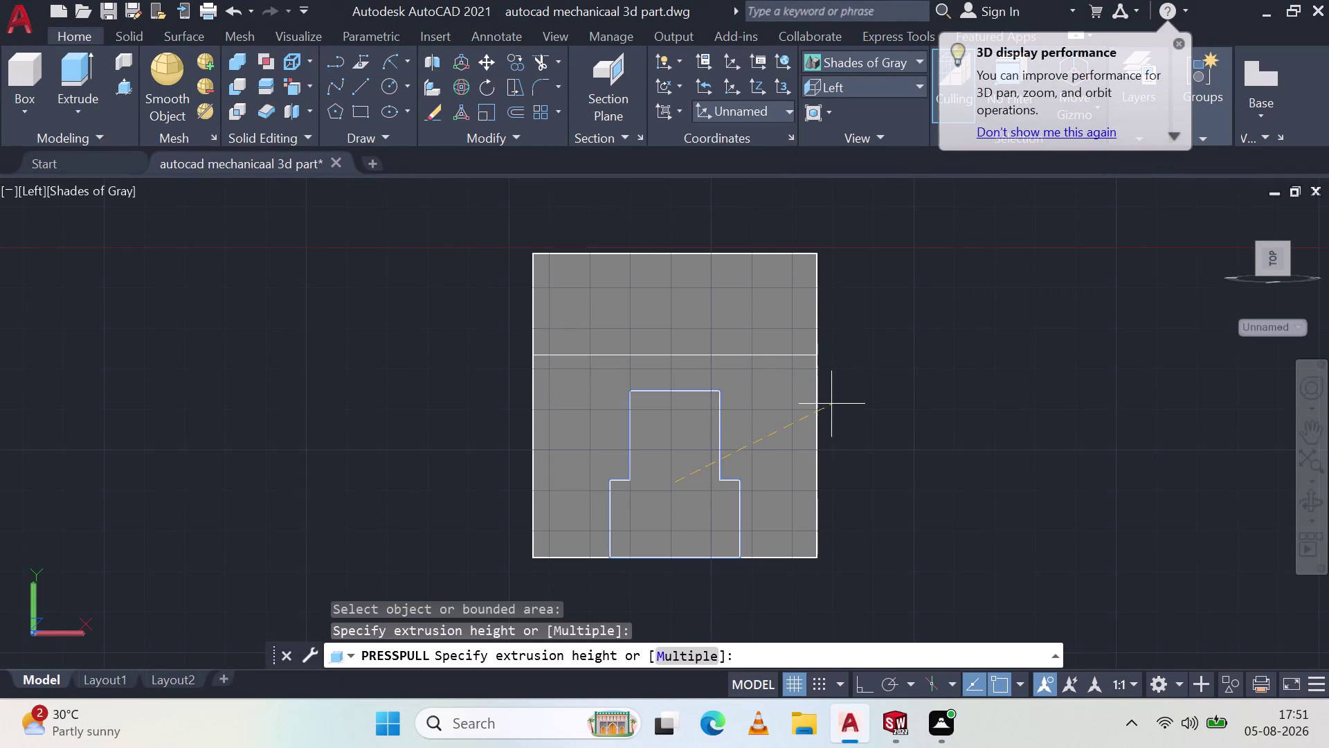
Orbit into 3D and press-pull the stepped slot profile through the part.
middle_drag(845, 390, 748, 430)
middle_click(748, 430)
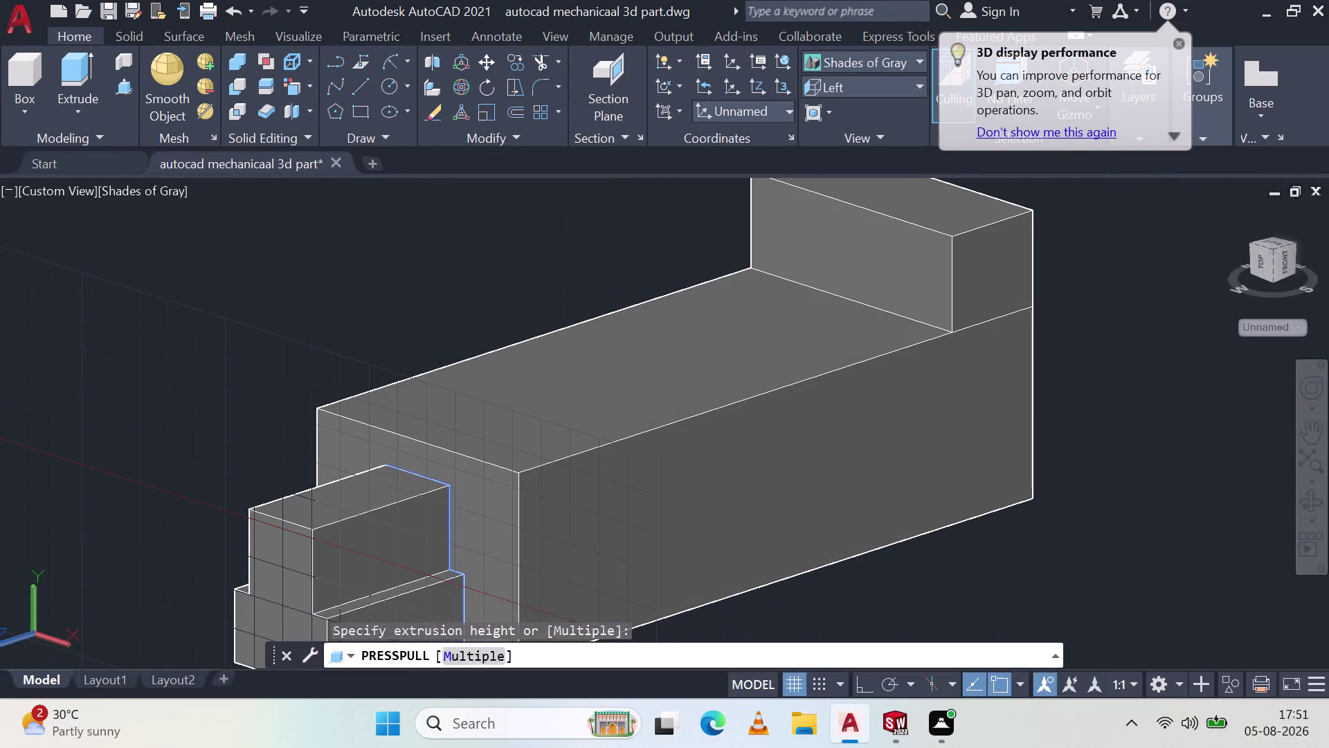
scroll(down, 3)
key(Escape)
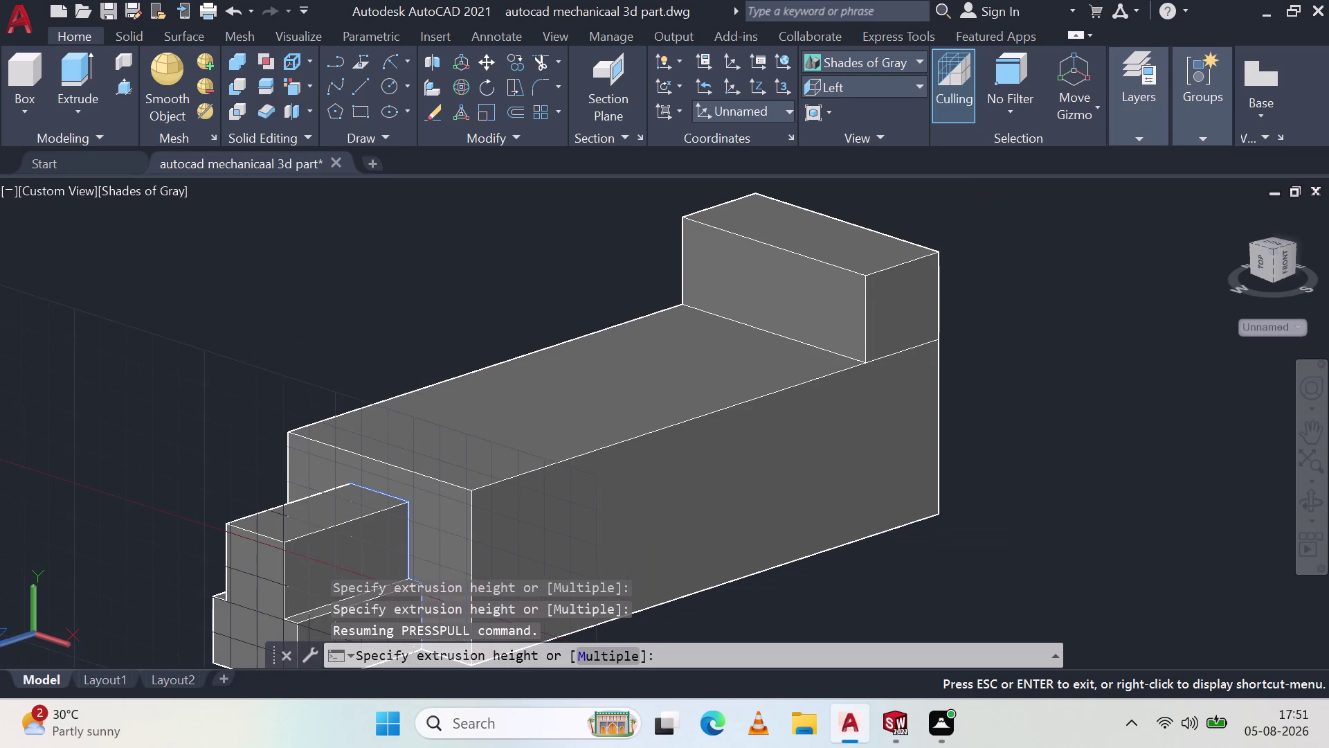
scroll(down, 3)
middle_drag(1039, 362, 678, 441)
scroll(down, 3)
middle_click(677, 441)
drag(810, 385, 1091, 221)
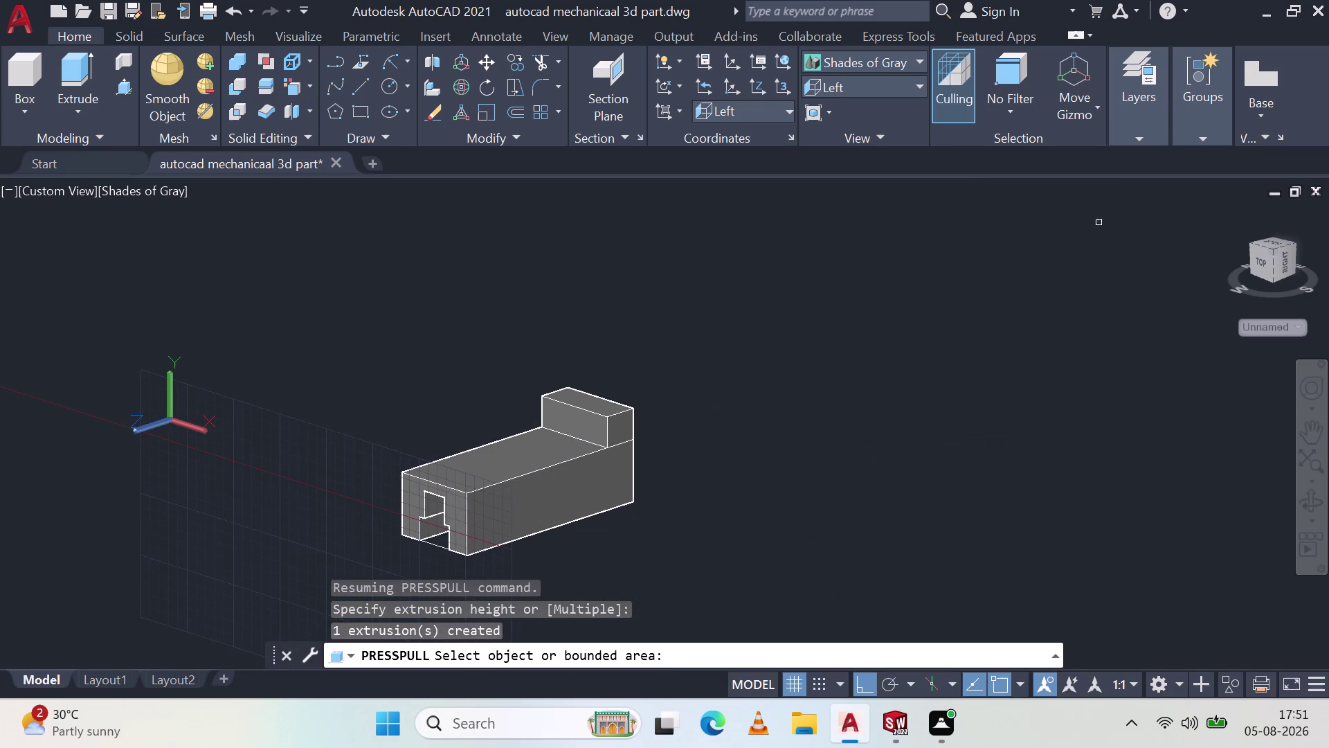
key(Escape)
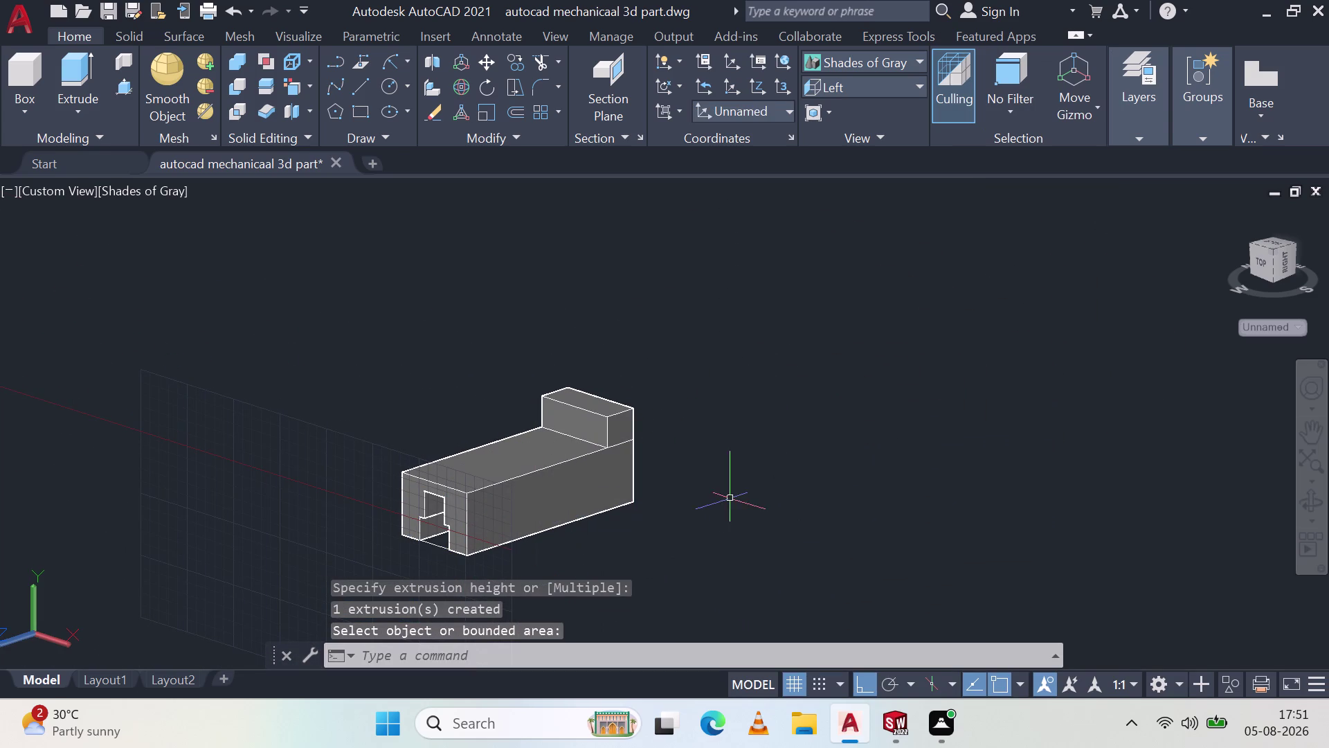
Orbit to inspect the slotted end and clear the stray outline selection.
middle_drag(694, 489, 808, 419)
middle_click(808, 419)
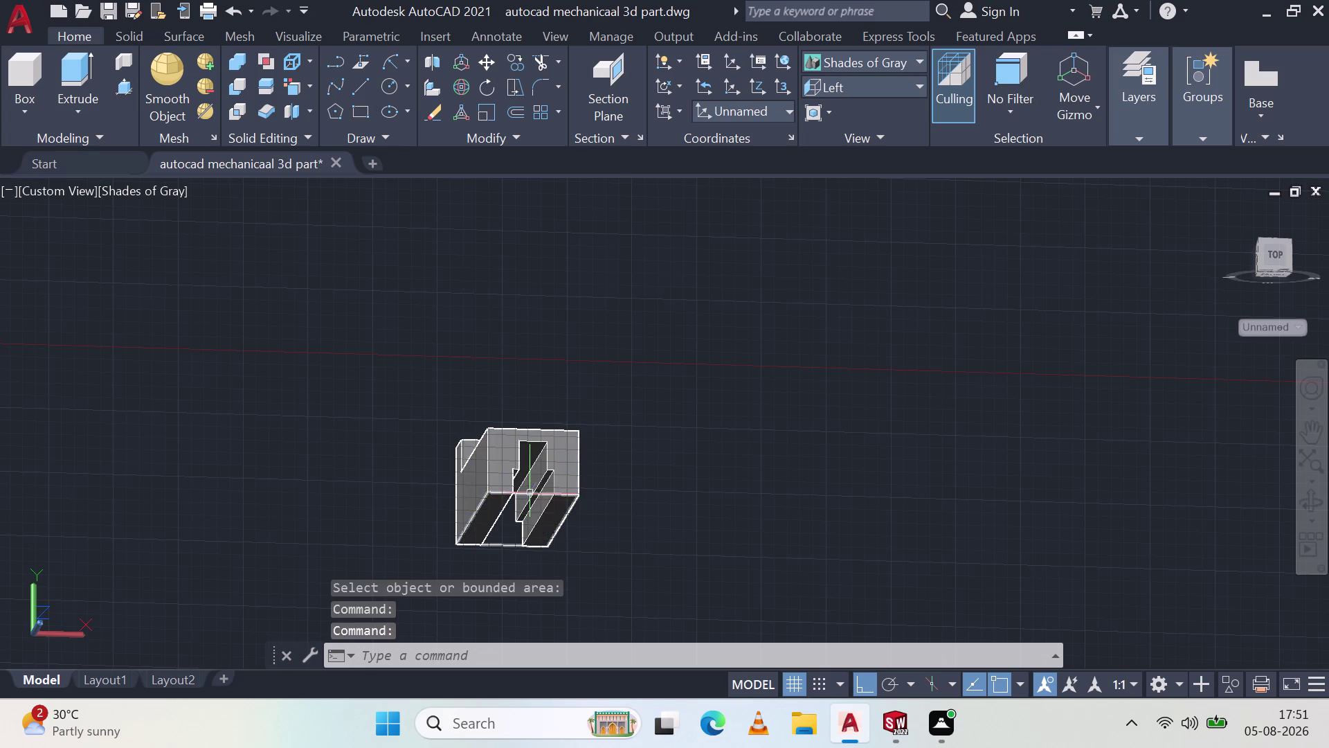
scroll(up, 3)
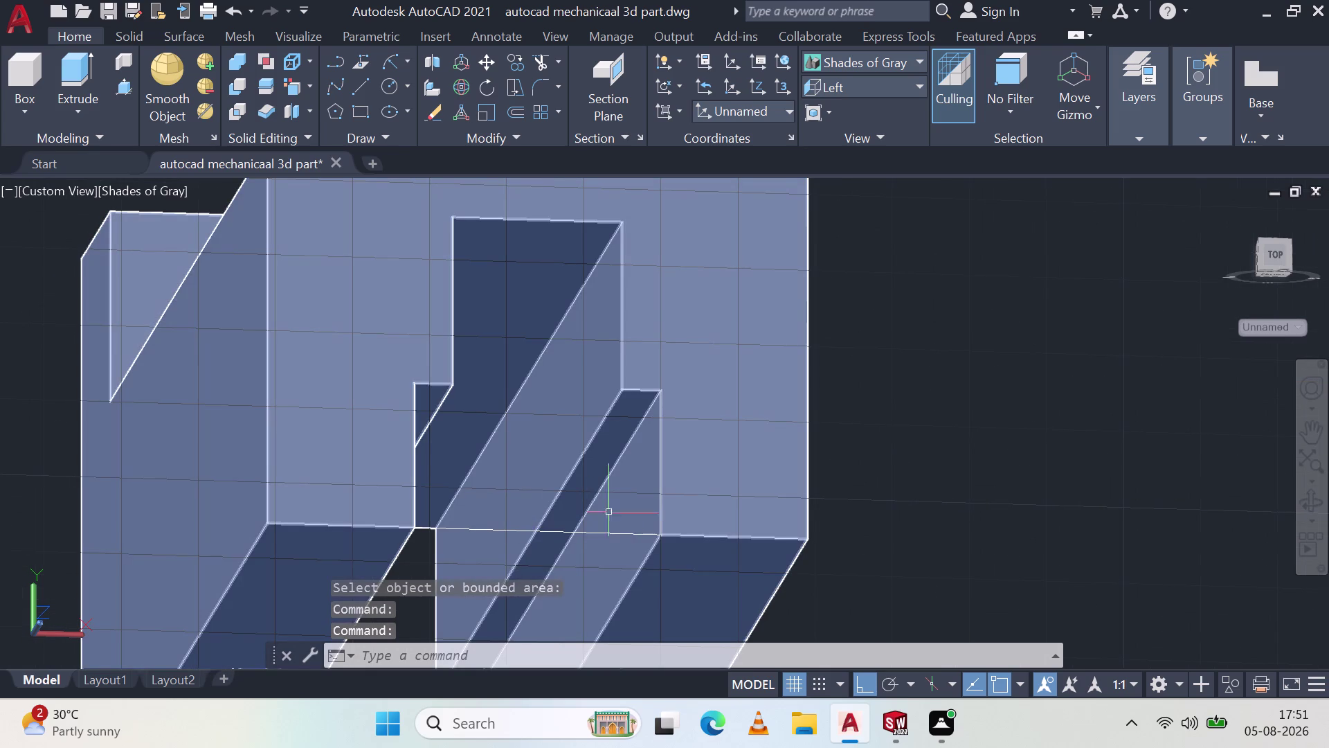
click(542, 533)
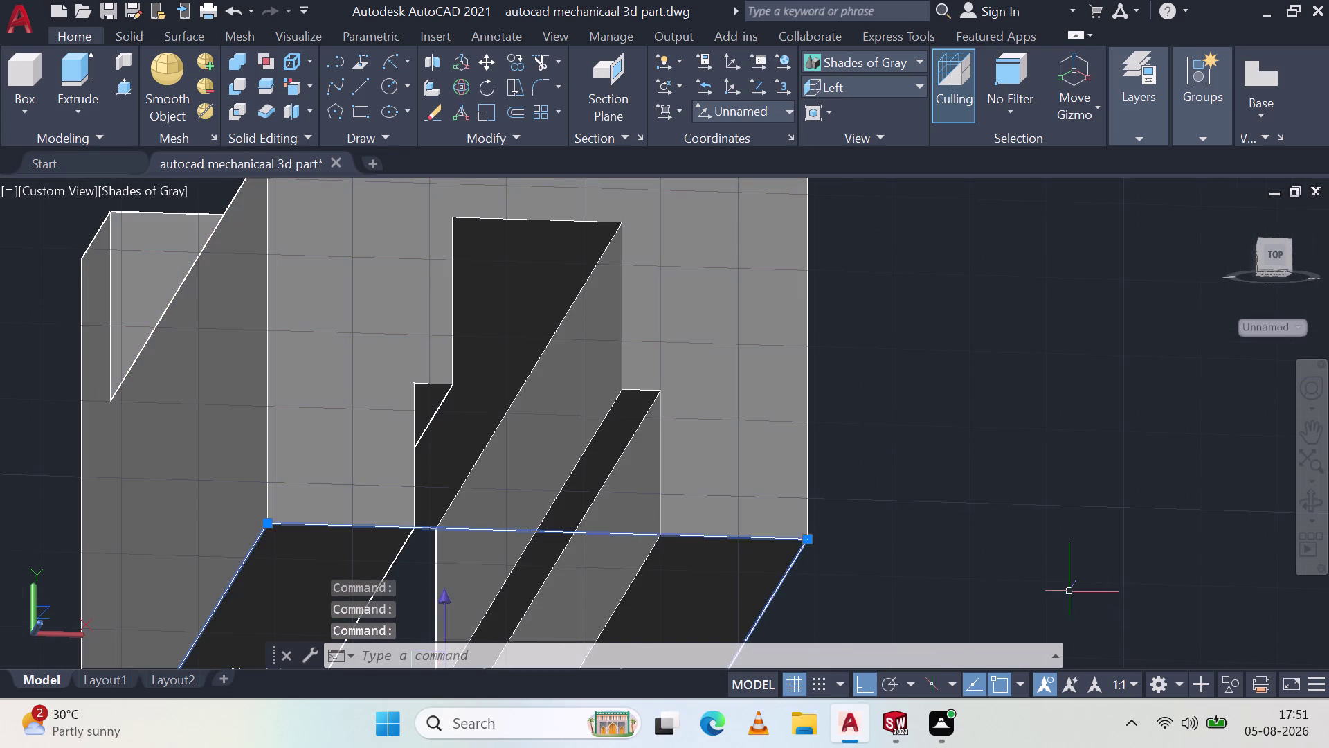
key(Escape)
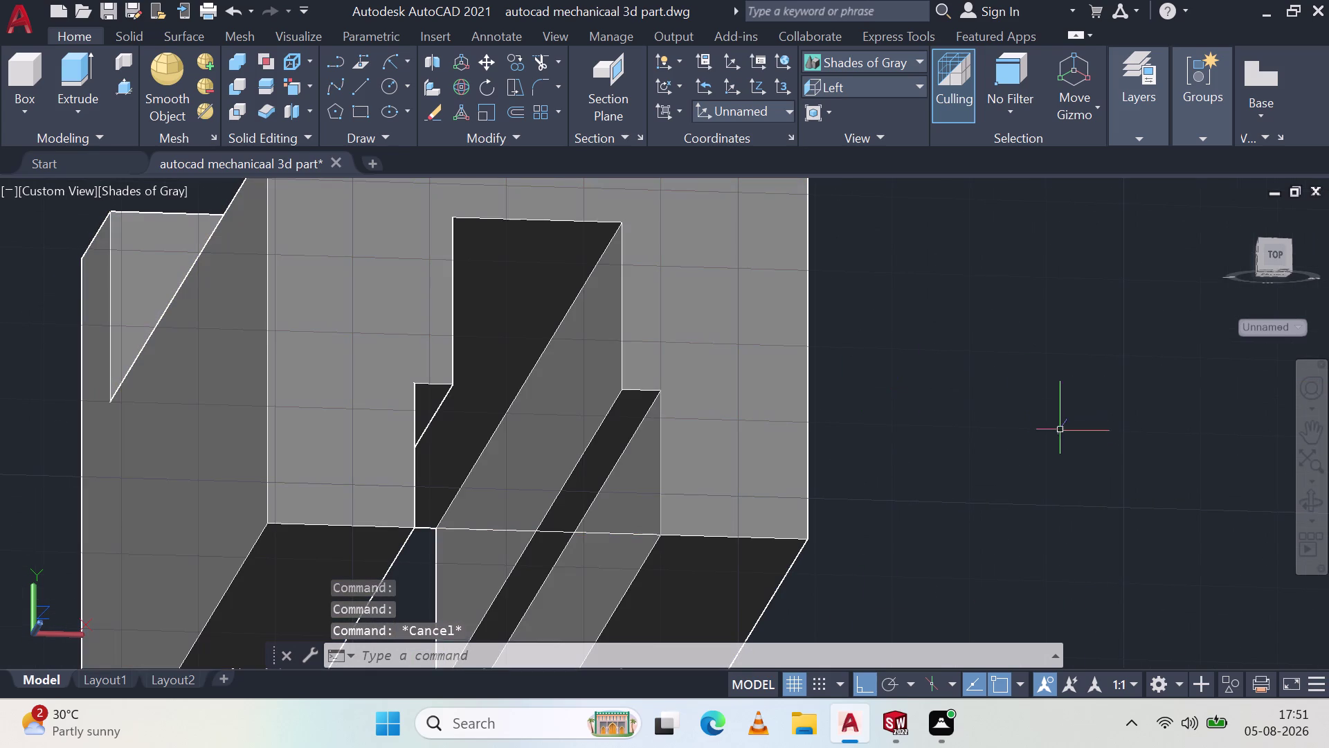
key(Escape)
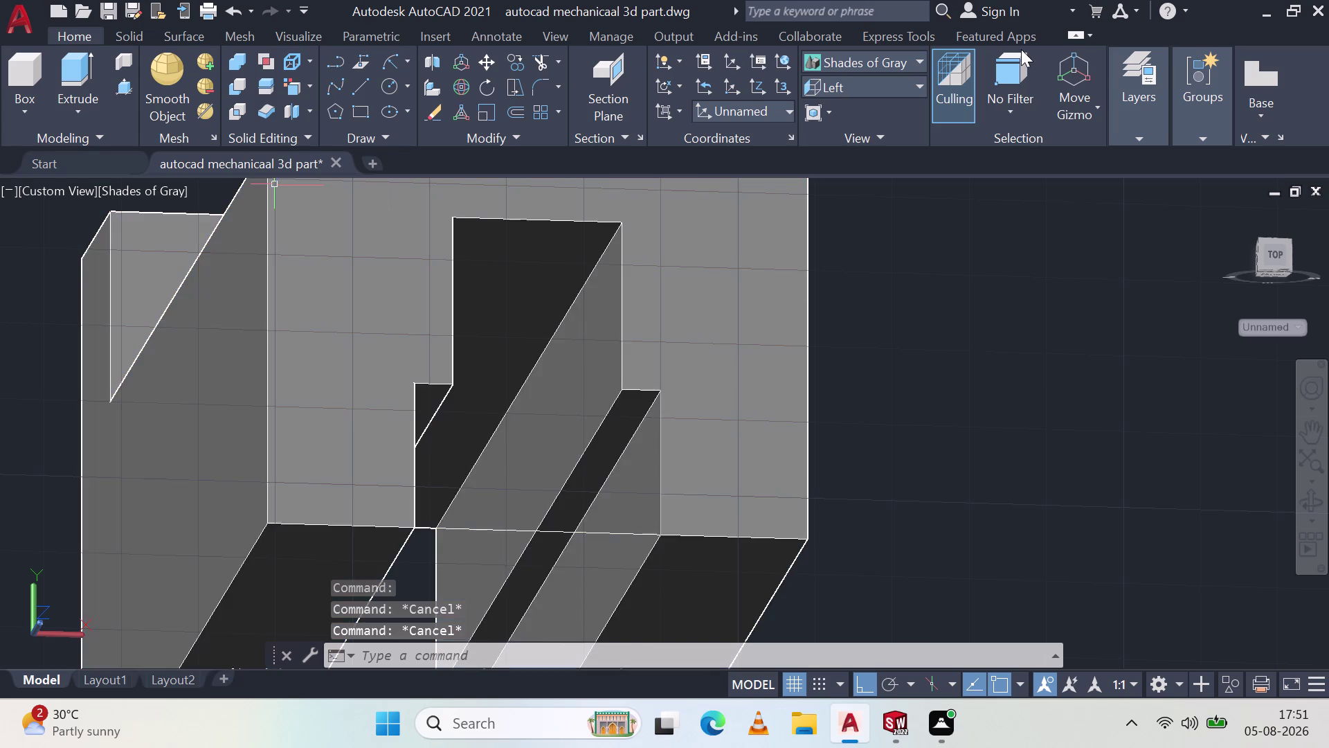
click(916, 57)
Switch to wireframe and window-select around the slot bottom, then clear the selection.
click(861, 121)
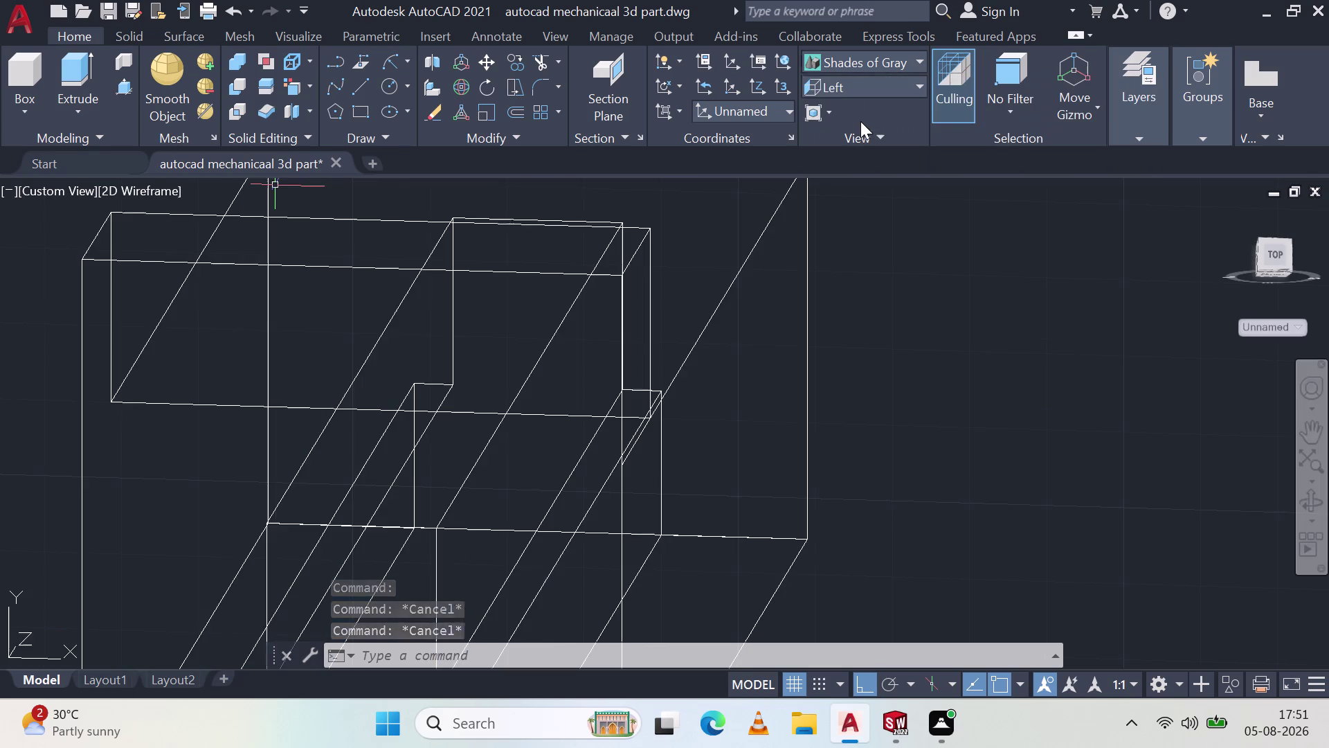
click(456, 526)
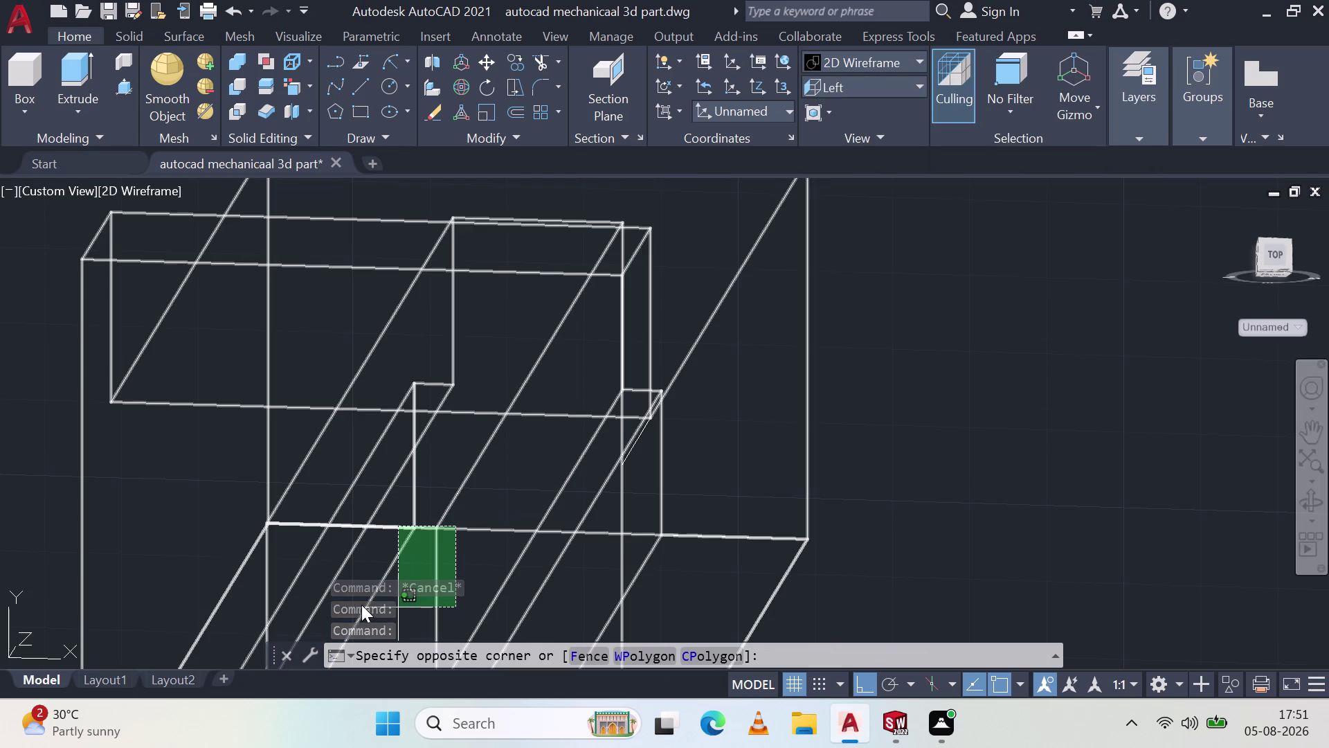
click(379, 585)
click(440, 556)
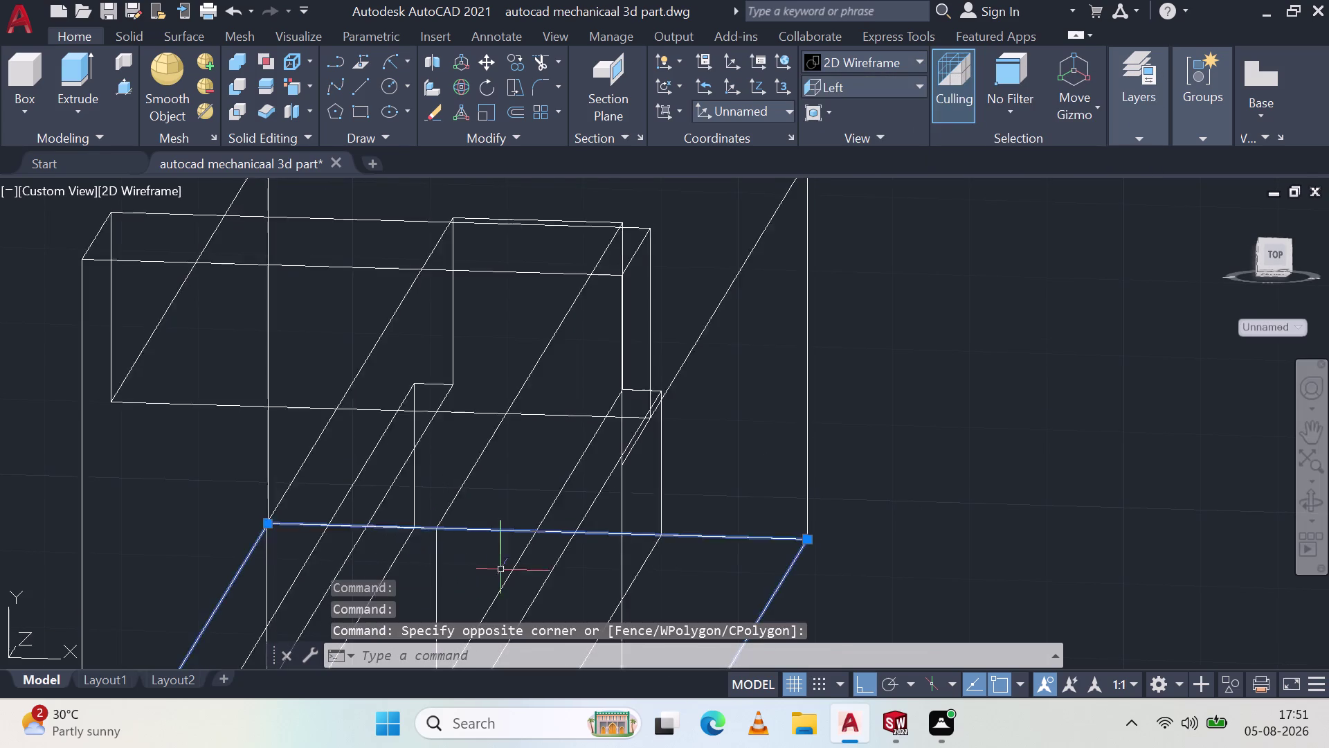
key(Escape)
Orbit beneath the part and delete the leftover boundary outline.
middle_drag(522, 403, 516, 441)
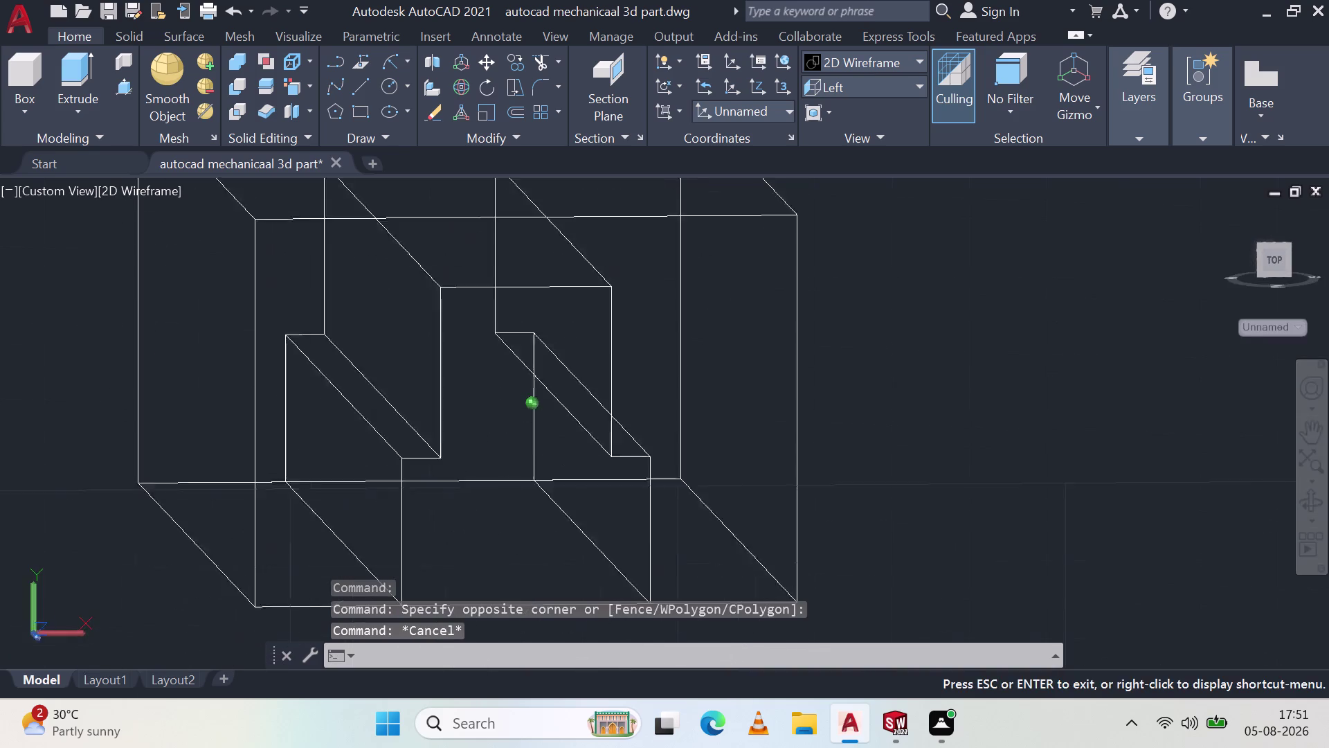
middle_drag(516, 441, 512, 451)
scroll(down, 3)
middle_drag(515, 465, 543, 370)
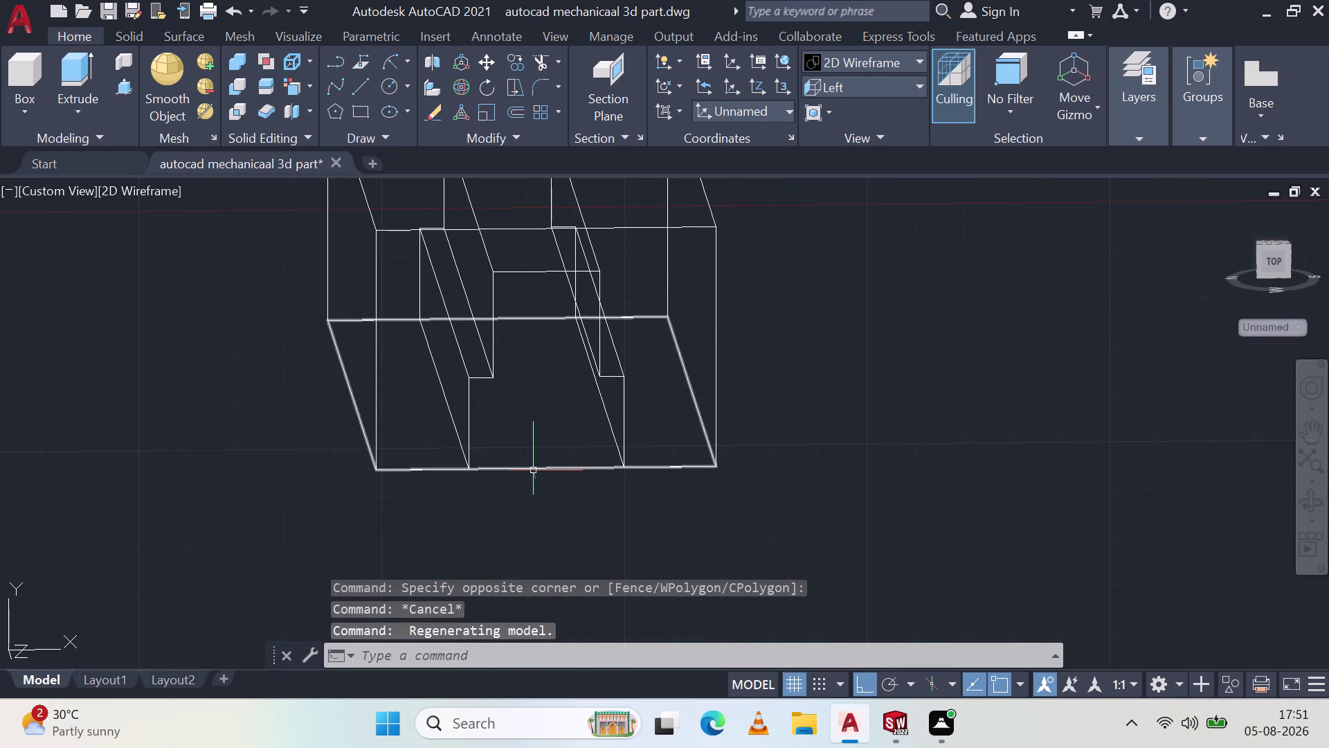
click(533, 470)
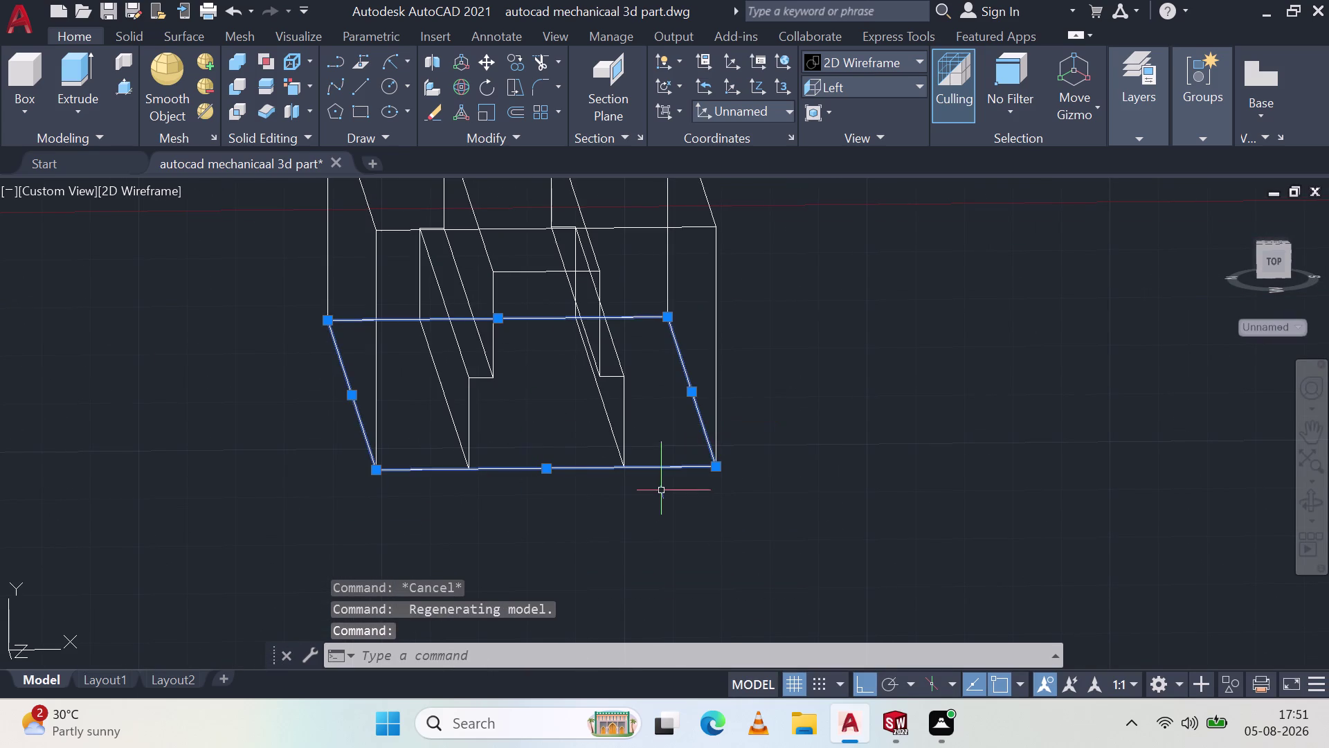
key(Delete)
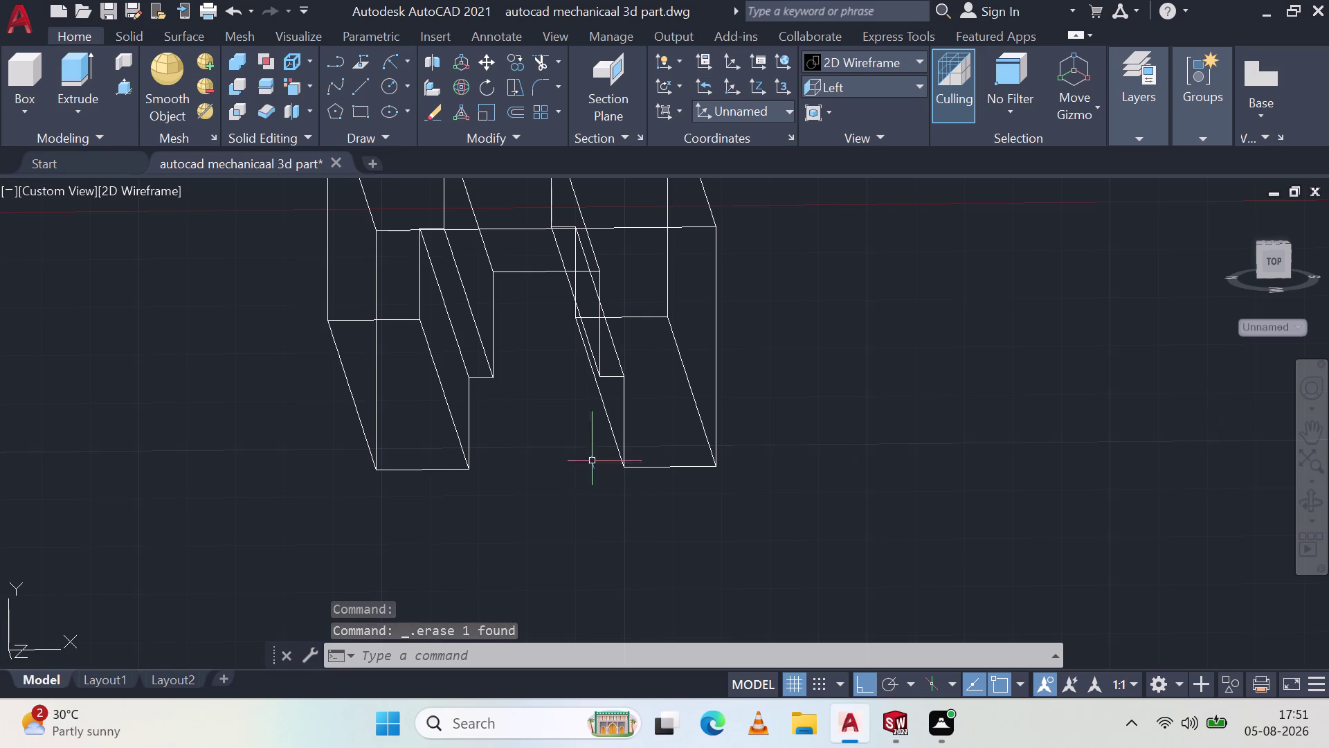
Orbit to confirm the outline is gone and apply the Shades of Gray visual style.
middle_drag(653, 409, 635, 359)
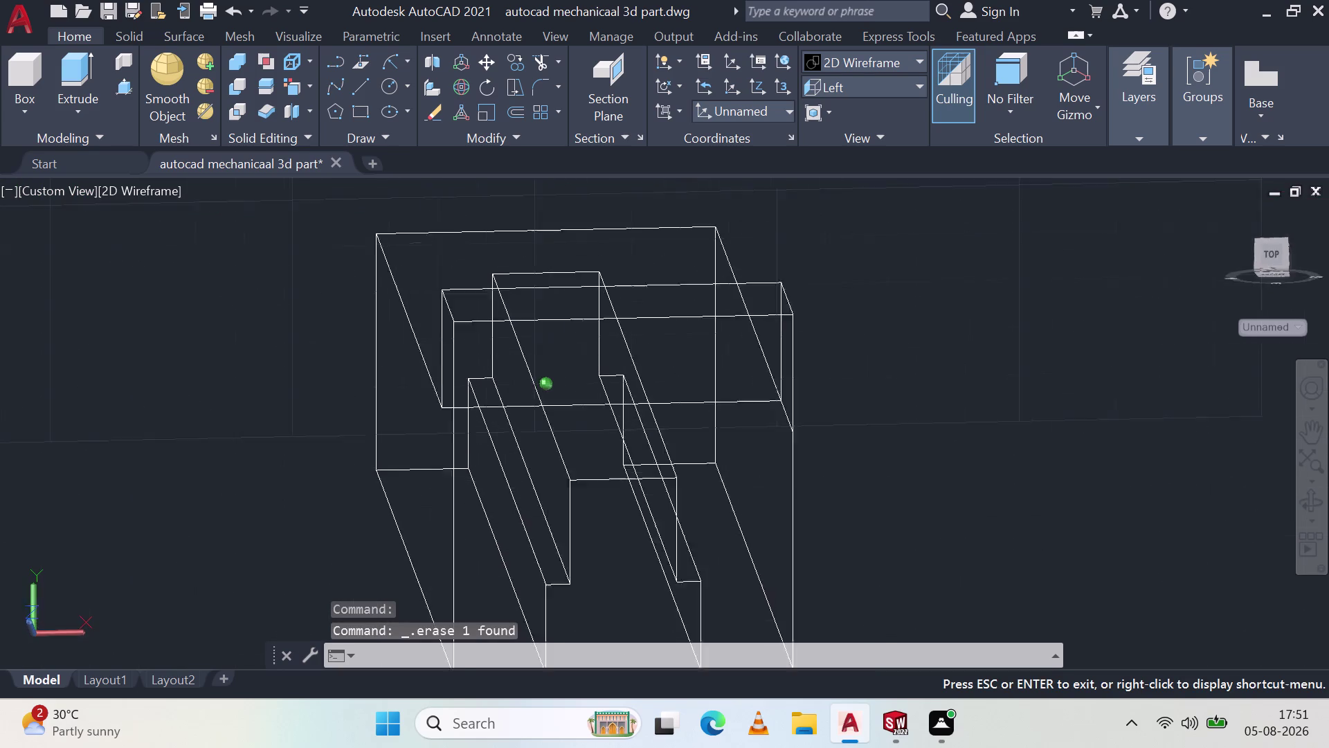
middle_drag(636, 359, 528, 381)
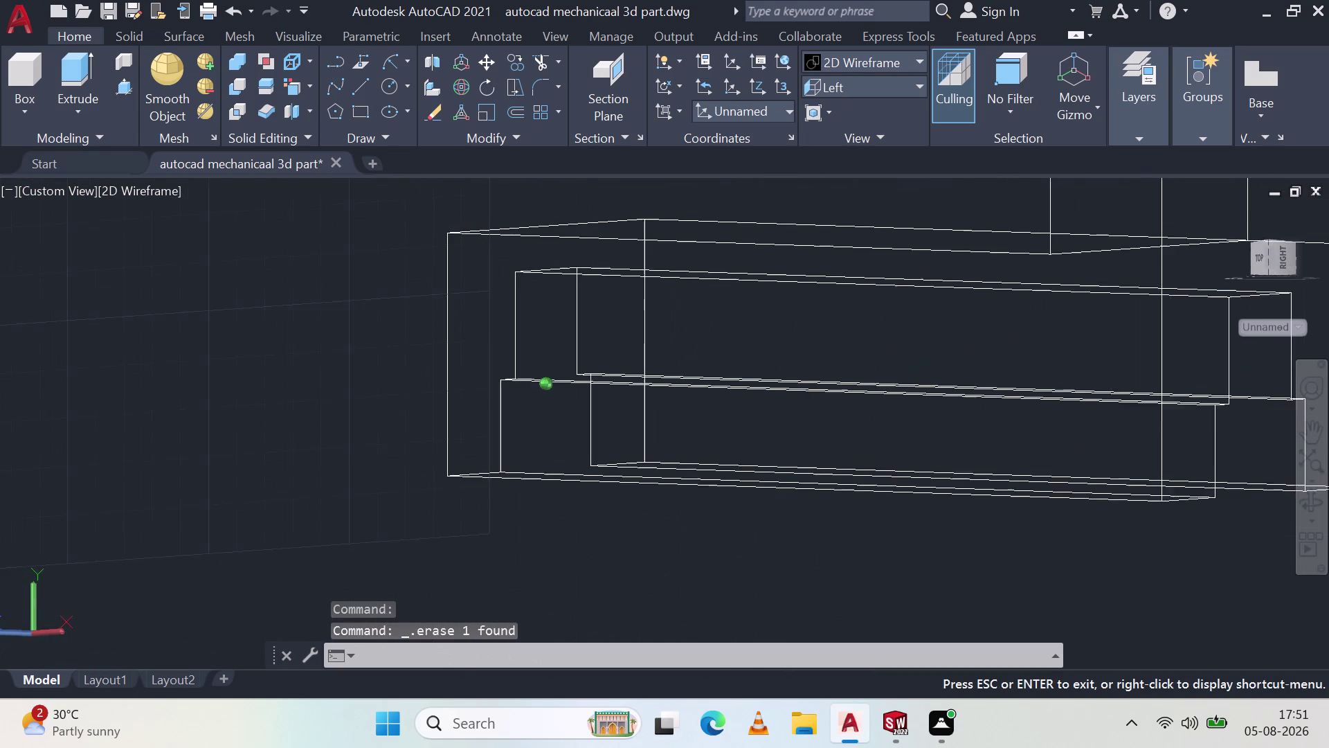
middle_drag(527, 381, 542, 380)
middle_click(542, 381)
scroll(down, 3)
middle_drag(690, 399, 741, 420)
click(888, 59)
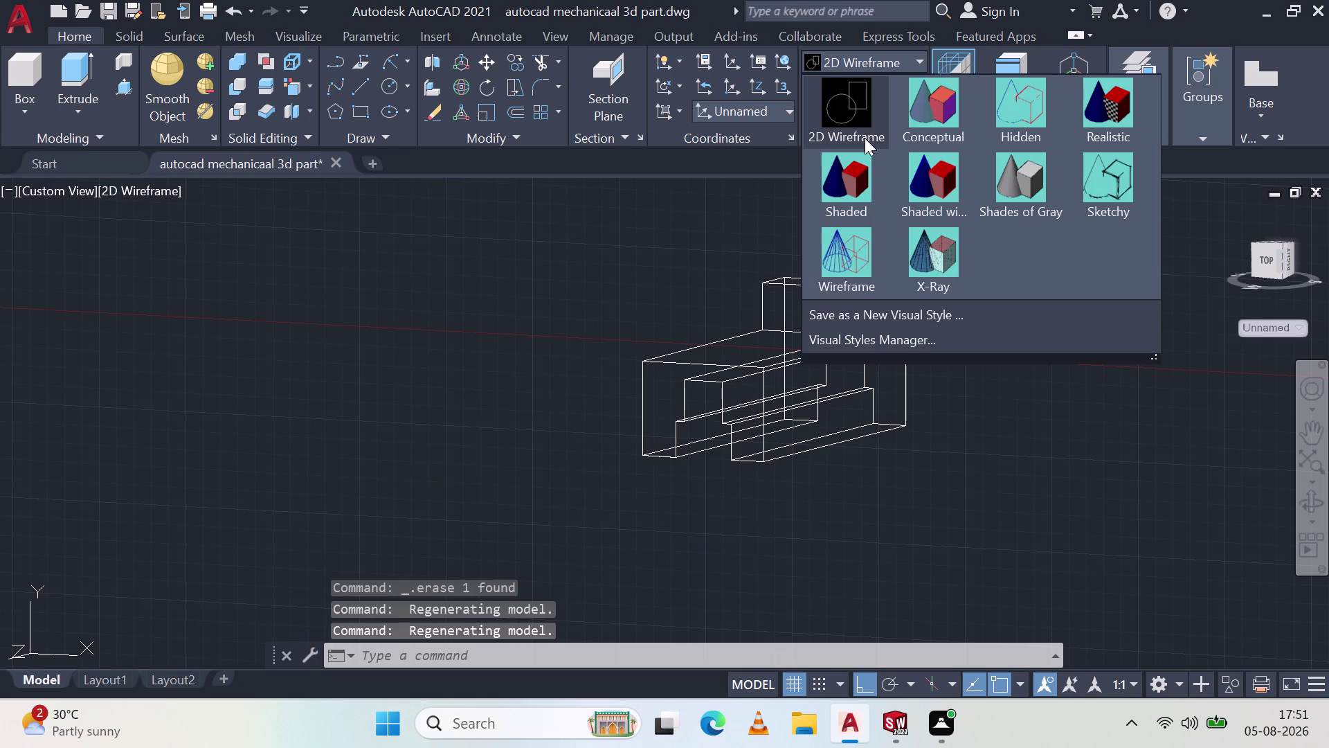
click(1014, 194)
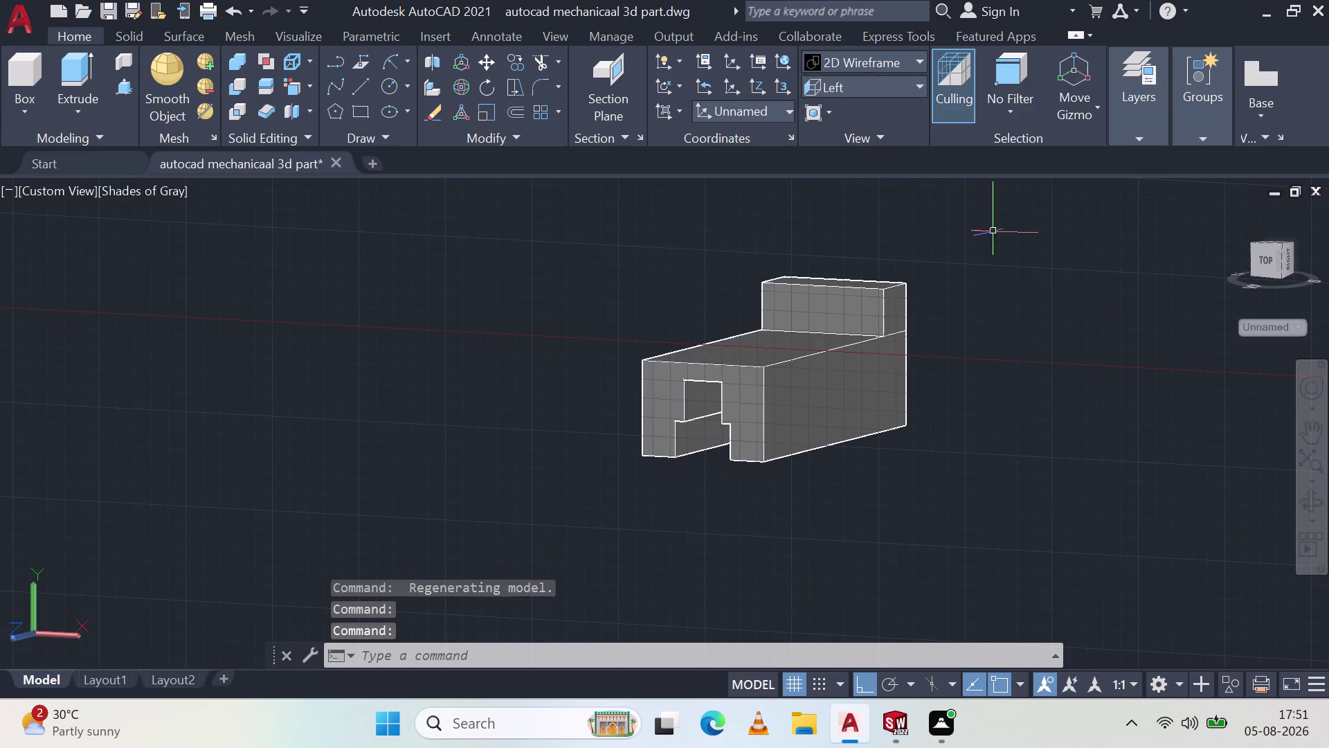
scroll(up, 3)
middle_drag(903, 373, 846, 398)
middle_drag(841, 385, 807, 509)
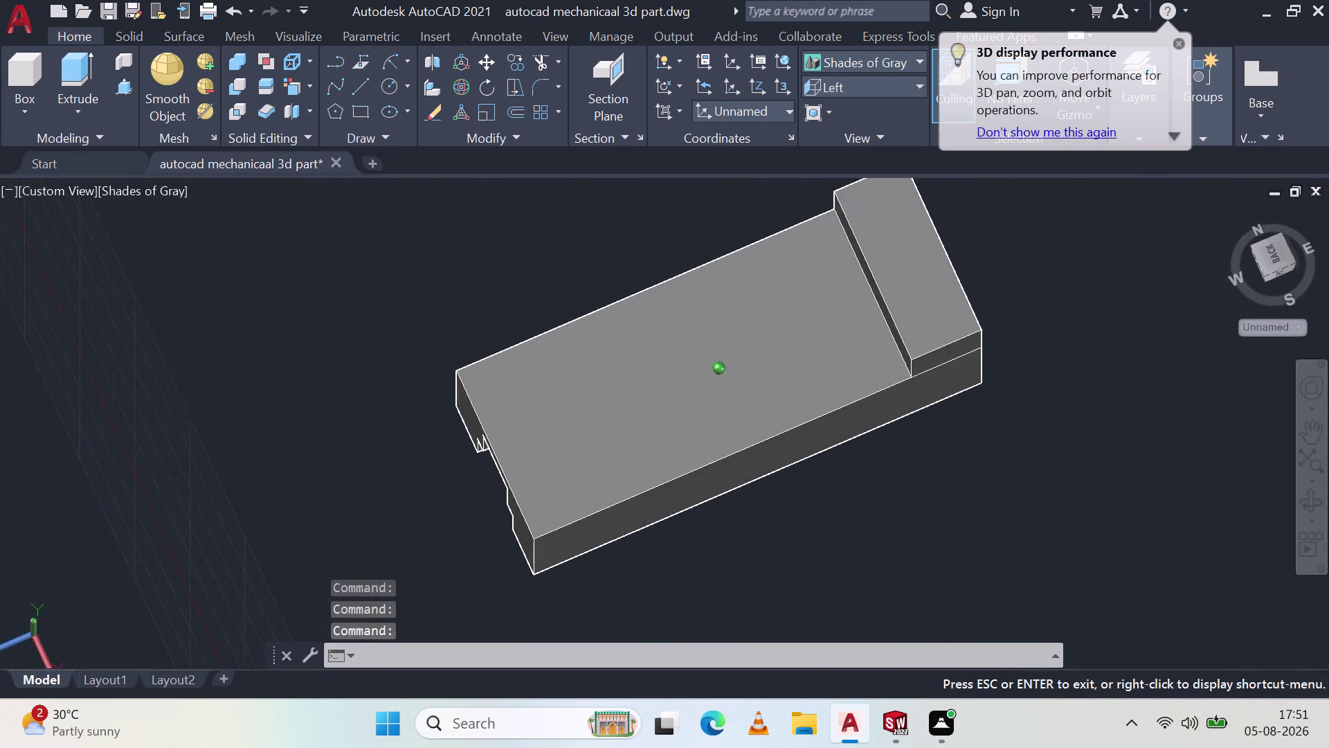
middle_drag(807, 509, 781, 358)
middle_click(780, 359)
middle_click(771, 352)
middle_click(769, 348)
middle_click(768, 347)
middle_click(768, 347)
middle_click(766, 343)
middle_click(766, 342)
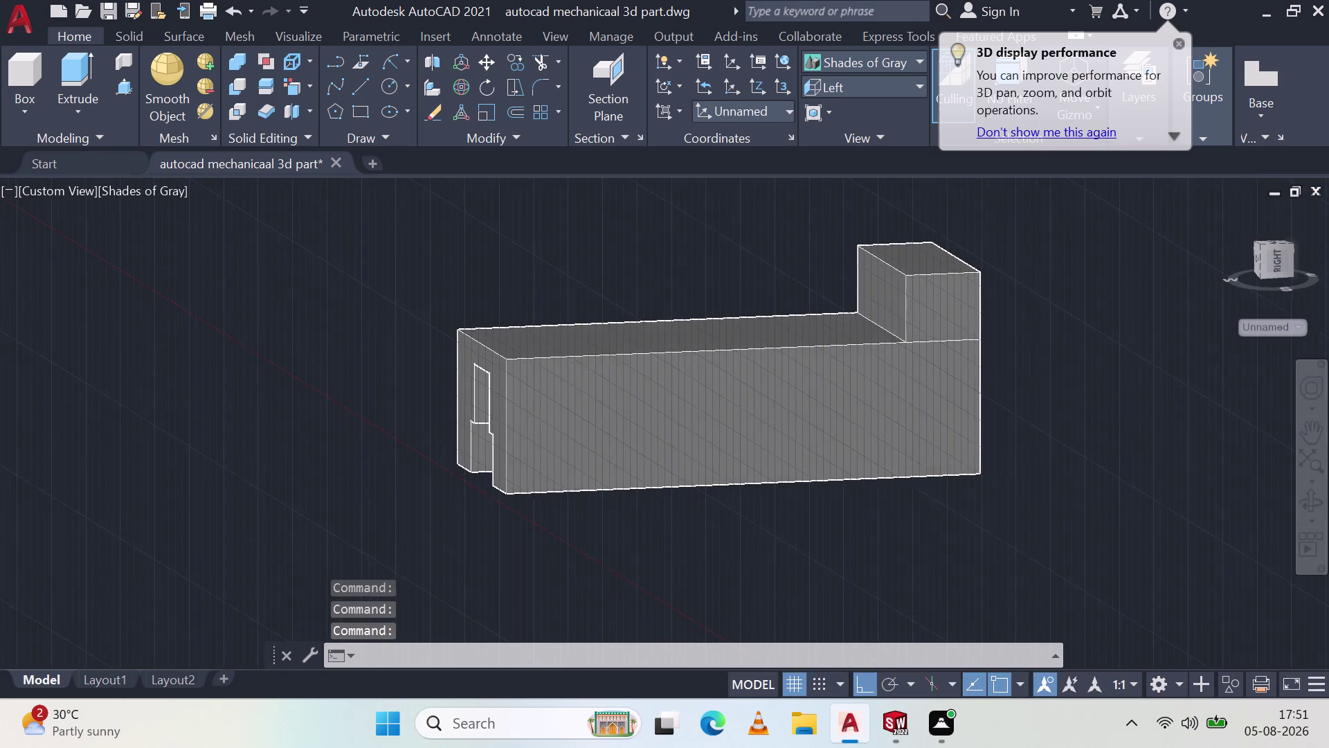
key(Escape)
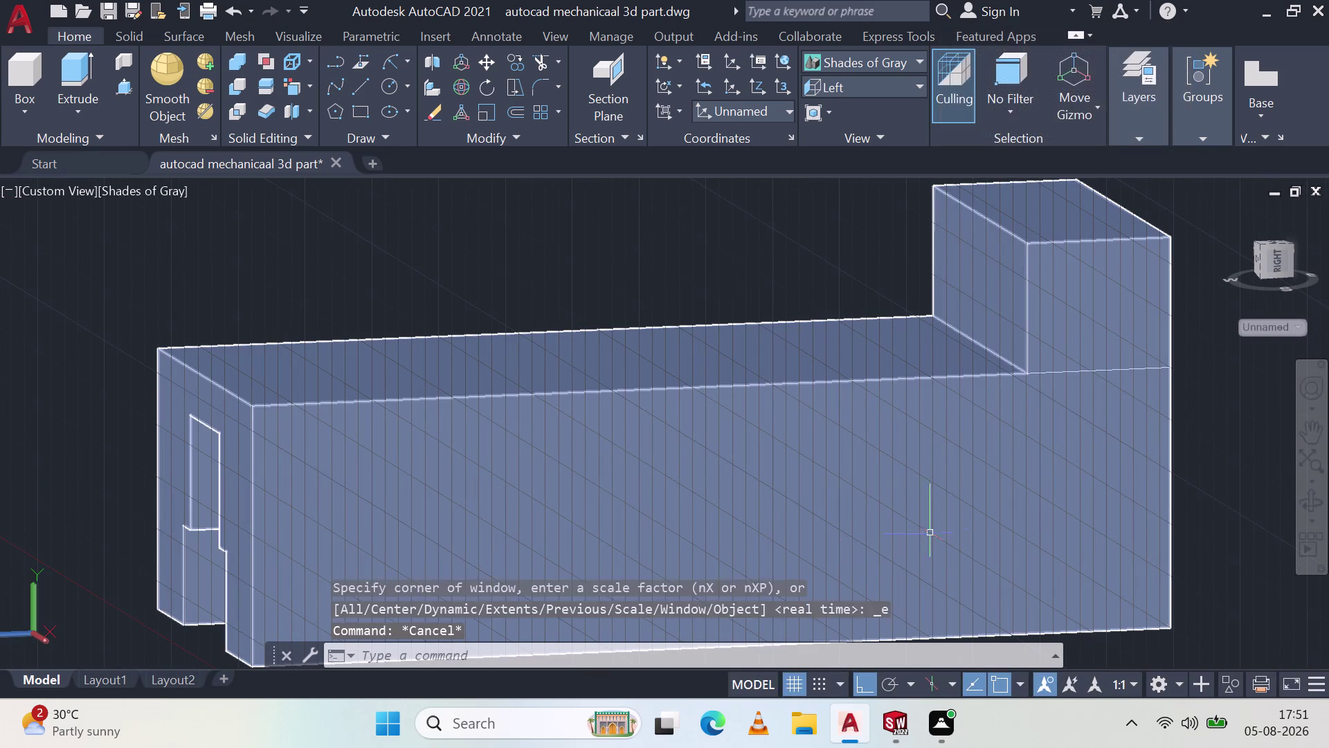
key(Escape)
key(Escape)
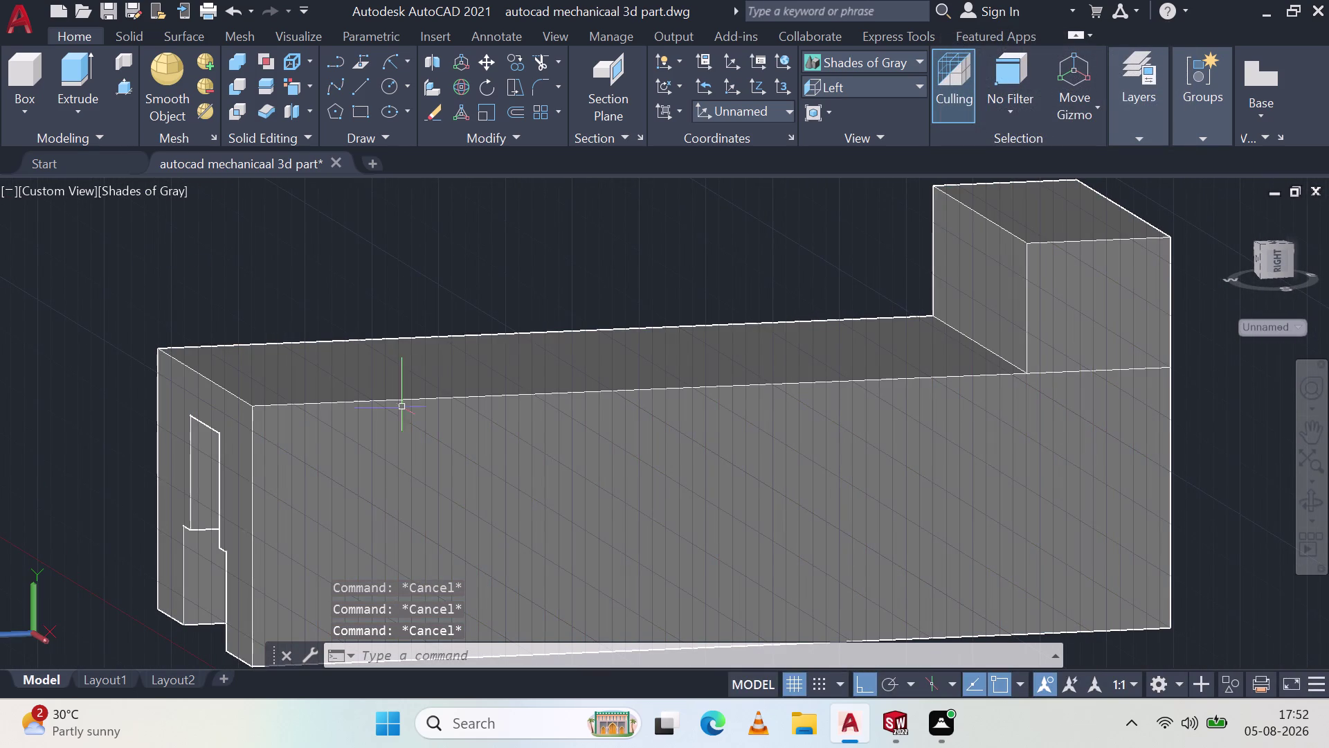
scroll(down, 3)
middle_drag(1001, 505, 833, 486)
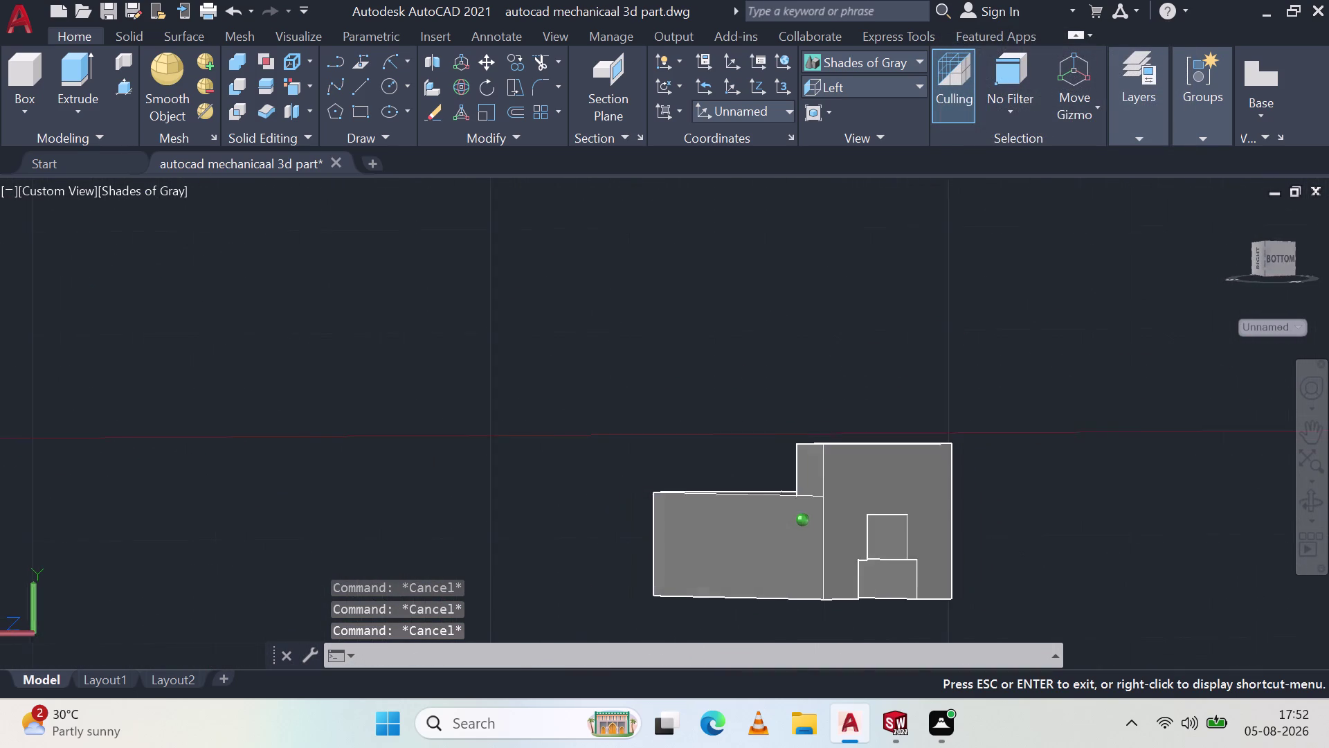
middle_drag(834, 486, 1009, 508)
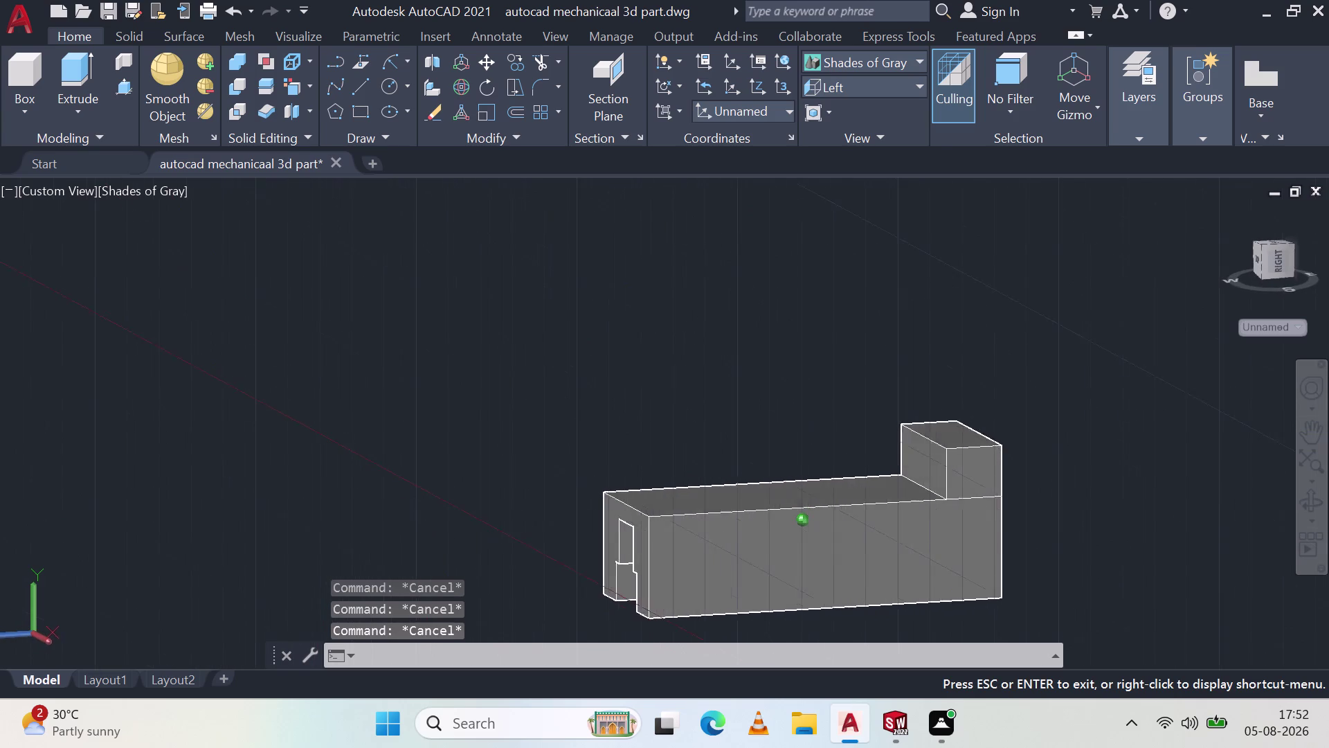
middle_drag(1010, 502, 1013, 483)
middle_drag(1008, 508, 1010, 505)
middle_click(1013, 483)
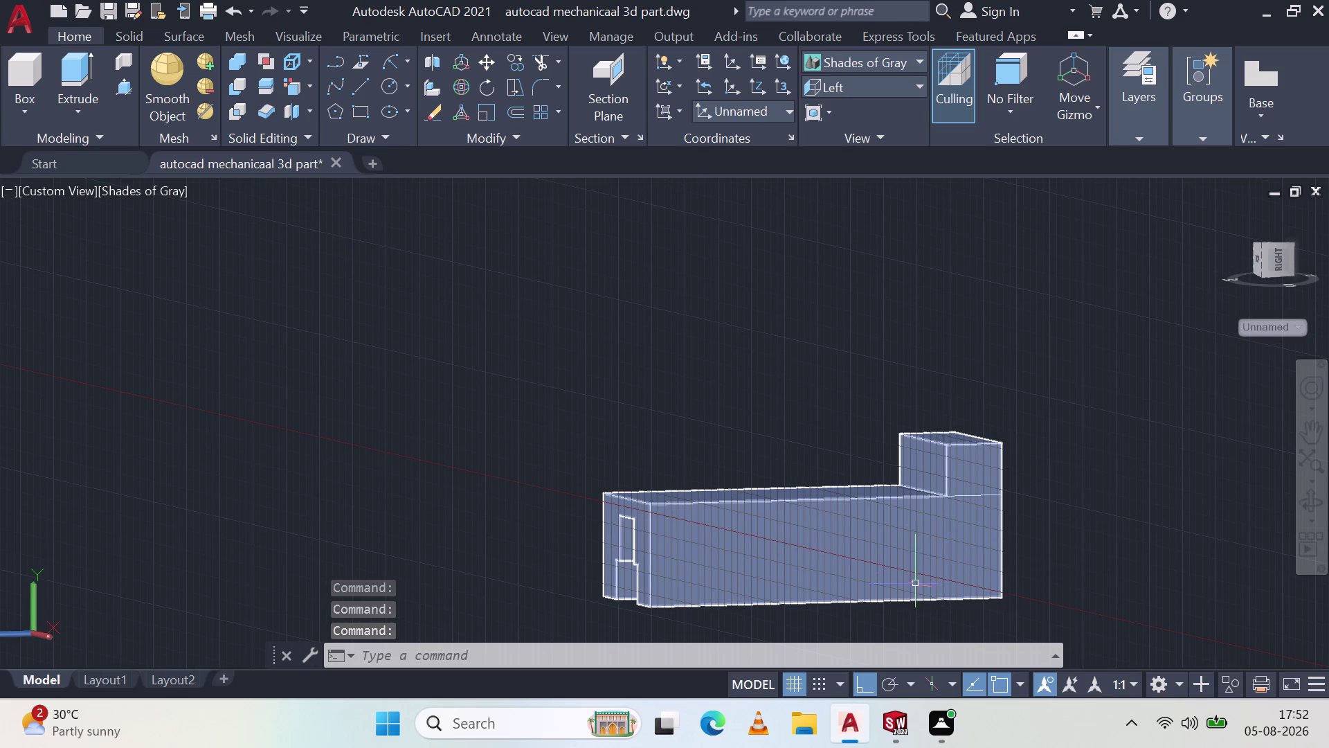
key(Escape)
key(Escape)
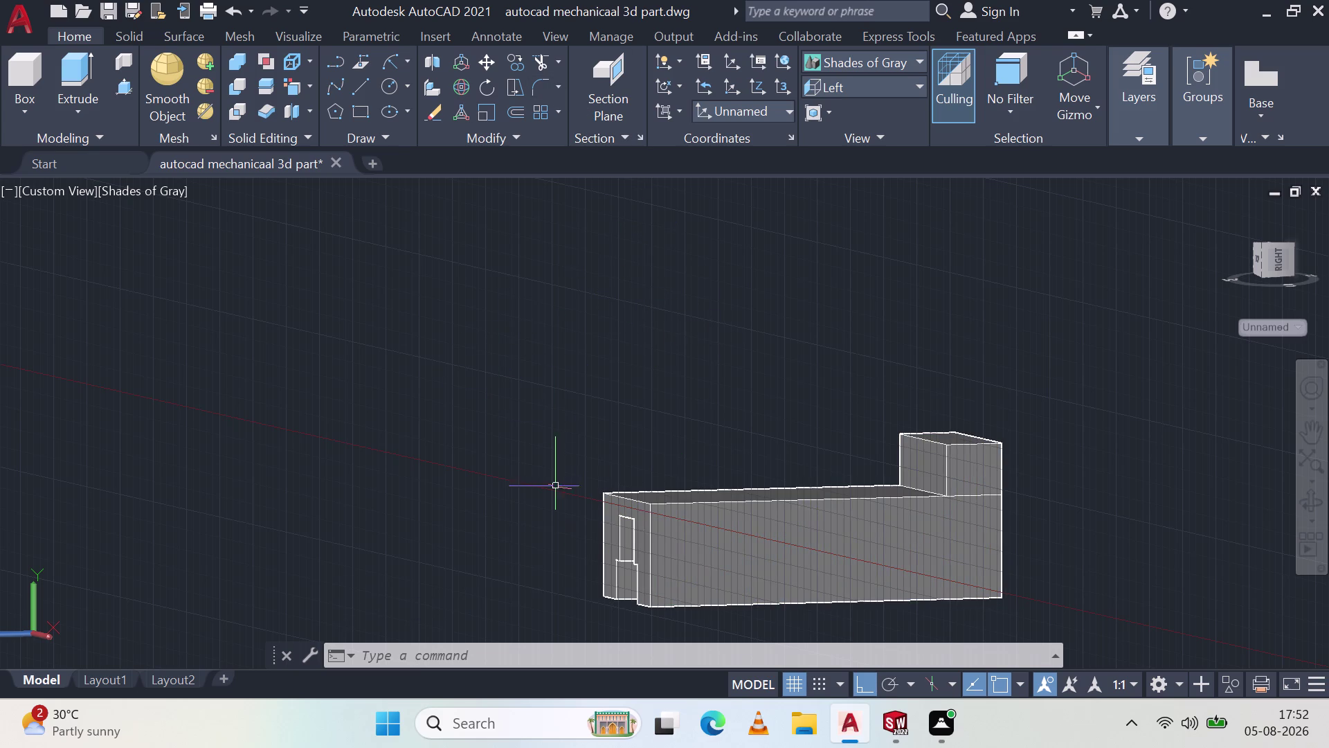
key(Escape)
key(Escape)
key(Escape)
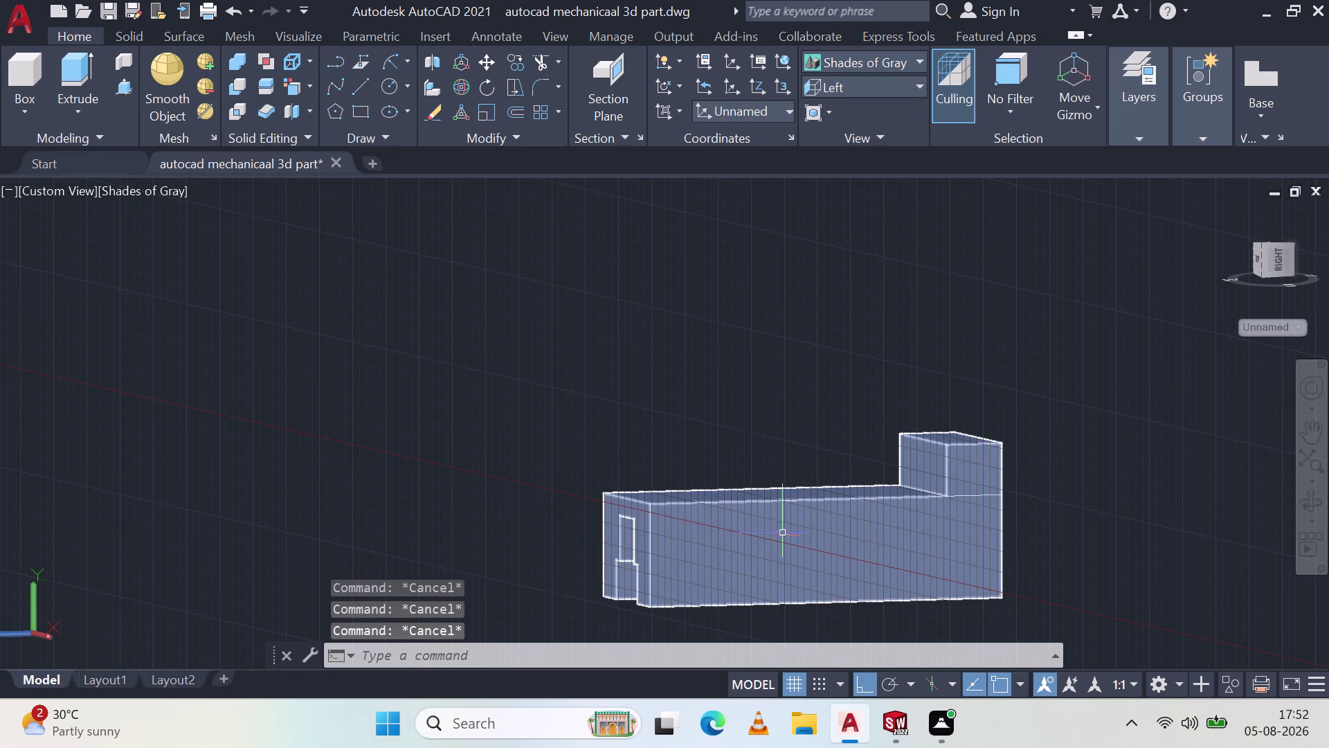
scroll(up, 3)
scroll(down, 3)
middle_drag(658, 523, 555, 494)
middle_click(555, 494)
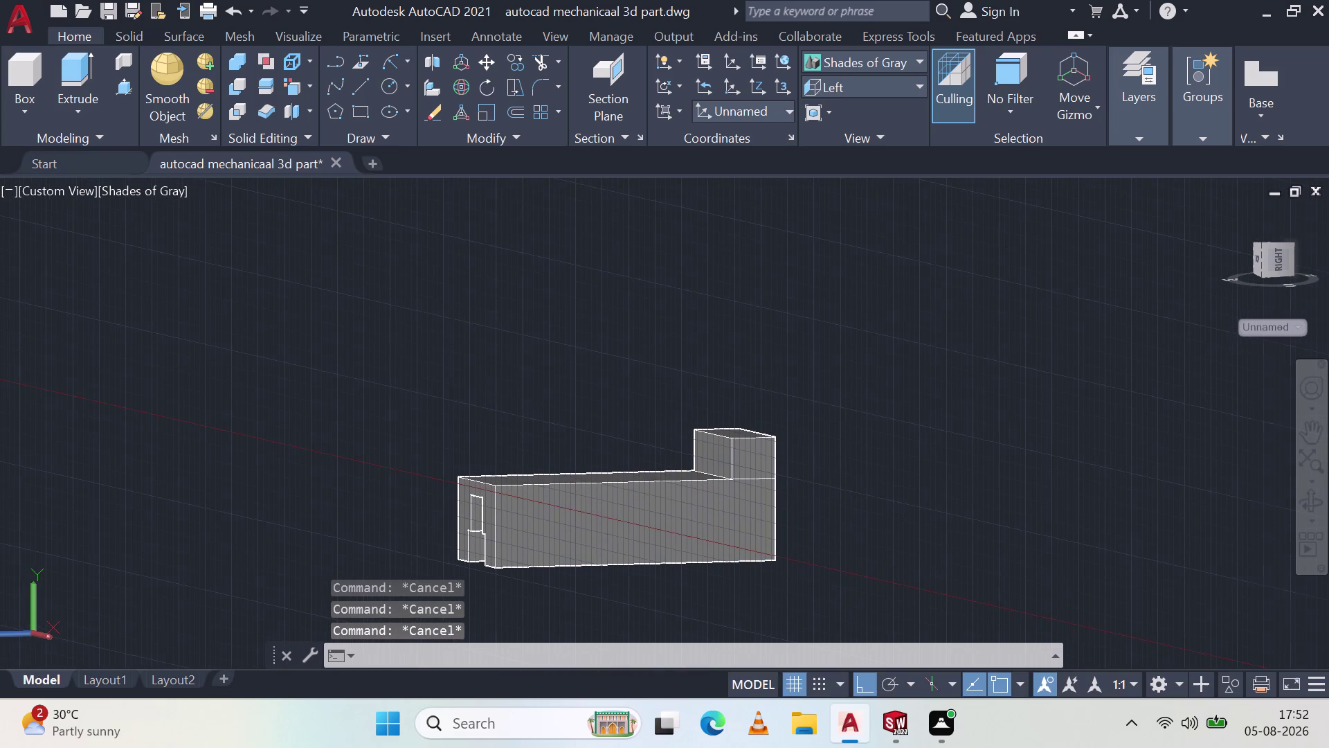
scroll(up, 3)
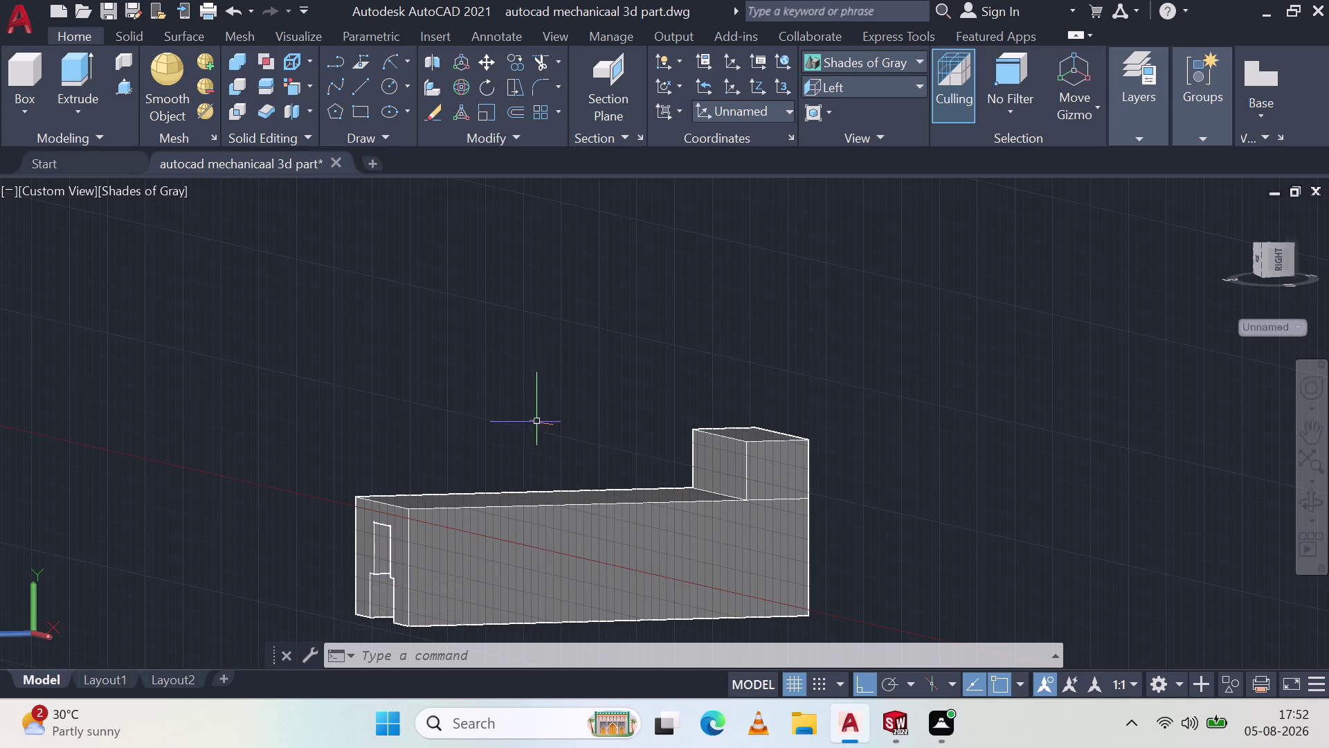
middle_drag(505, 402, 608, 427)
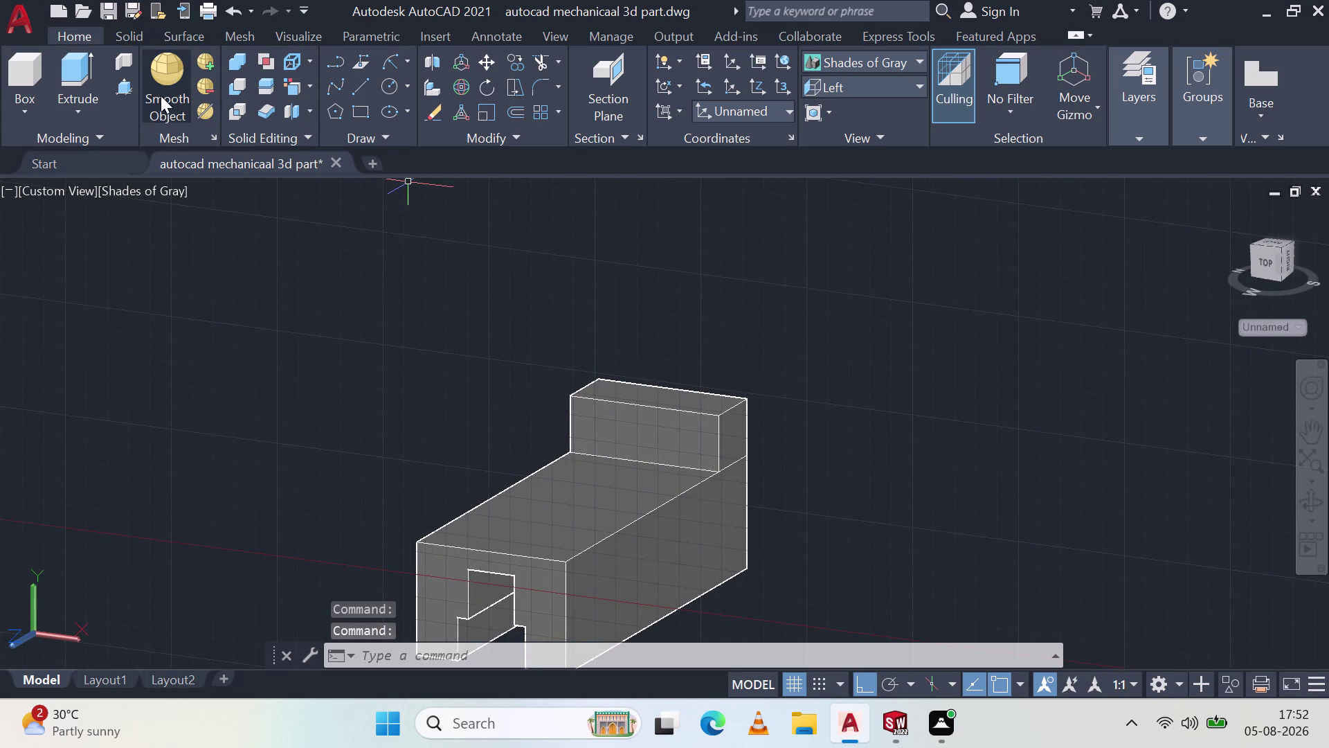
click(392, 86)
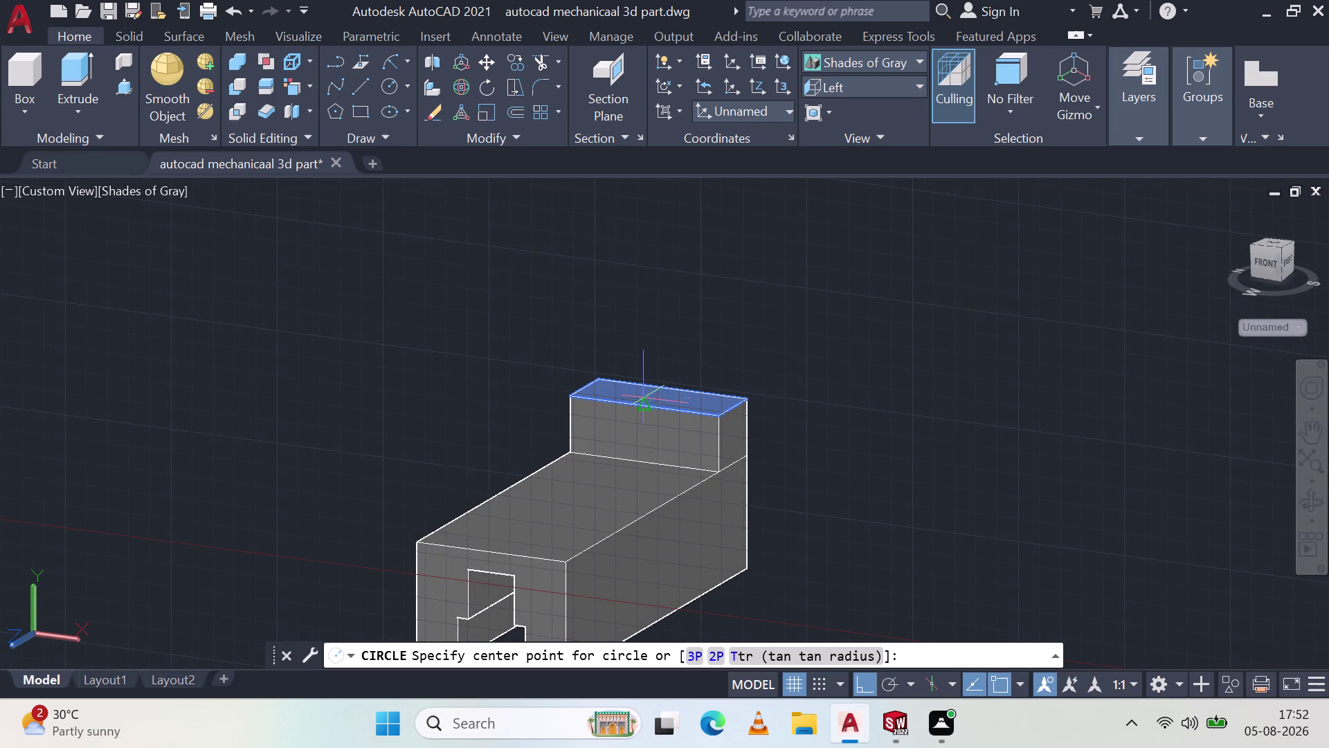
click(643, 412)
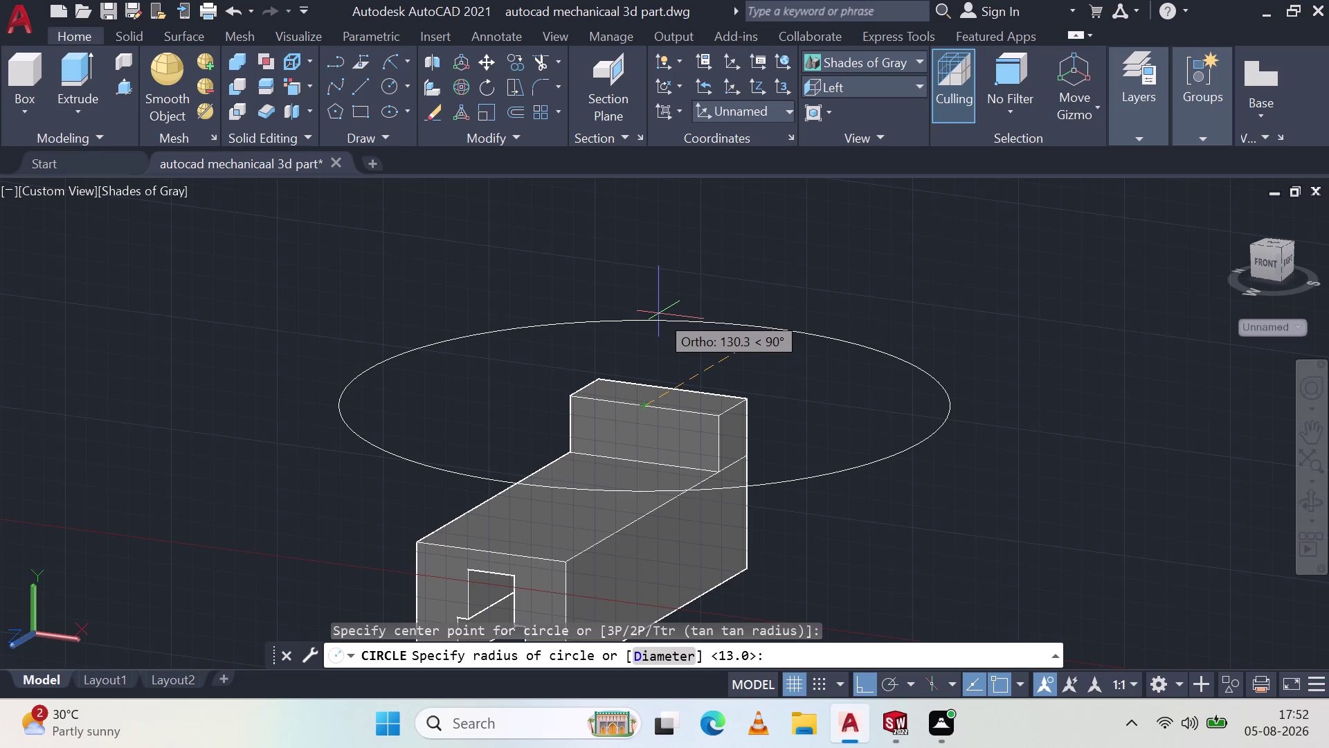
text(1)
text(3)
key(space)
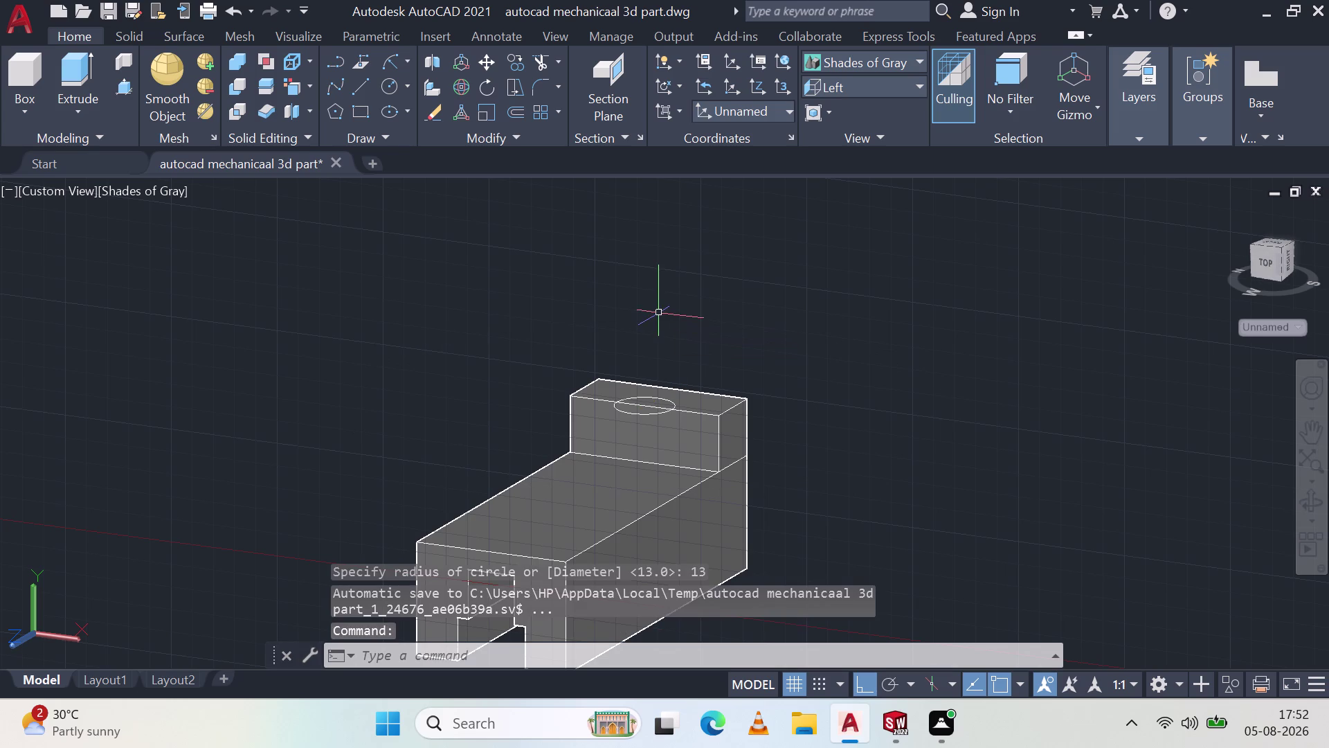
key(Escape)
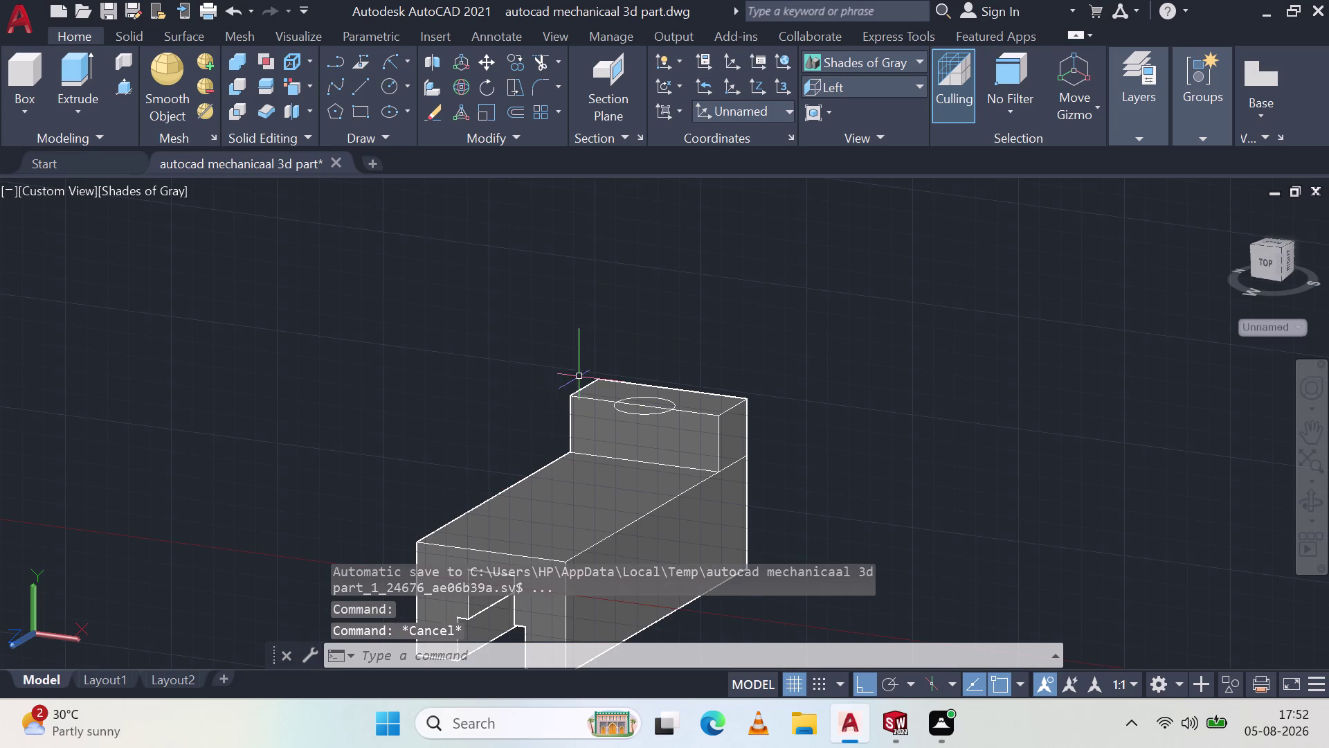
middle_drag(579, 377, 636, 472)
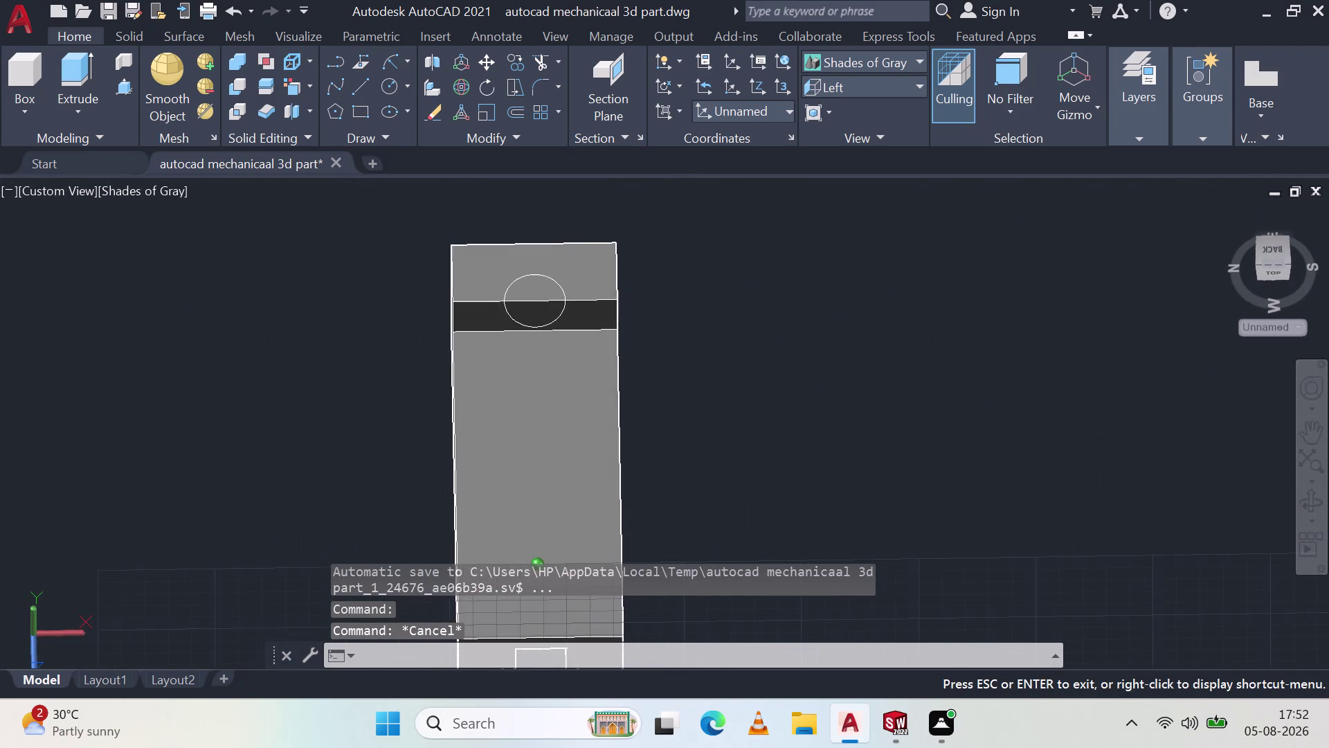
middle_drag(636, 472, 616, 415)
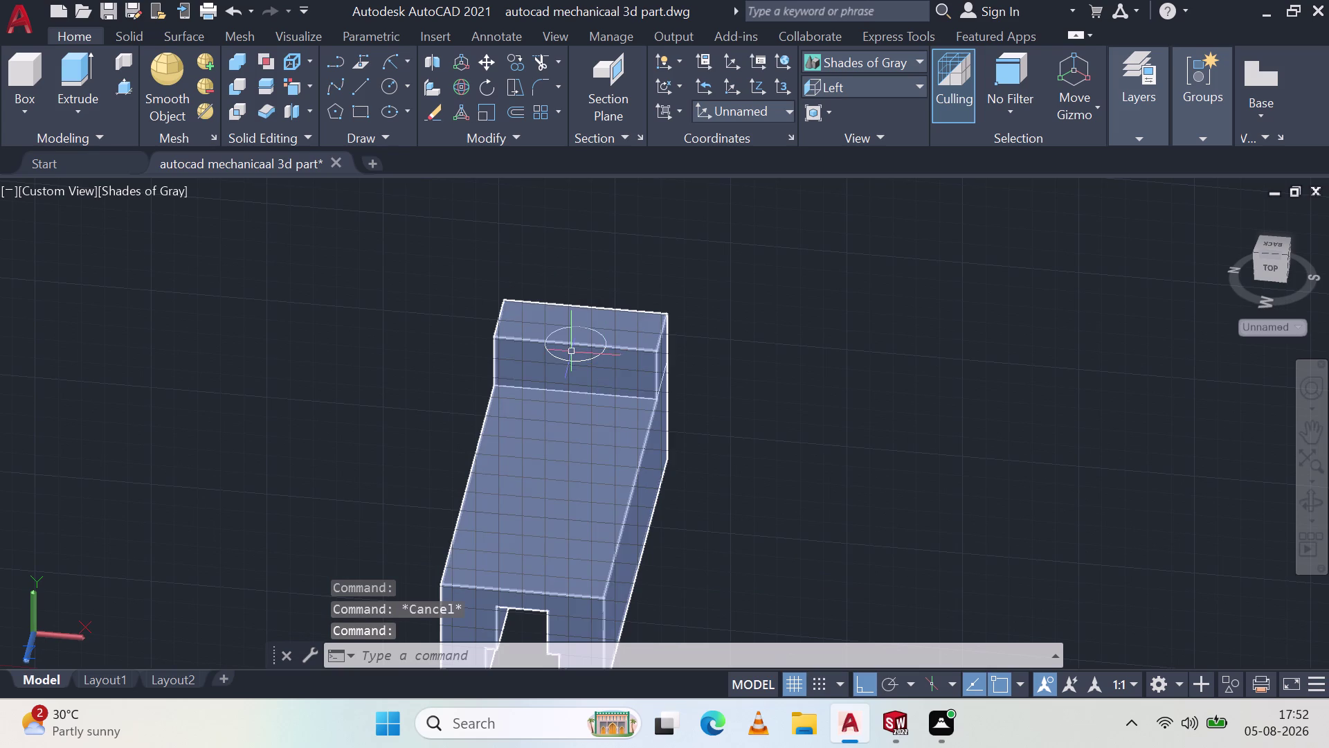
click(573, 362)
key(Delete)
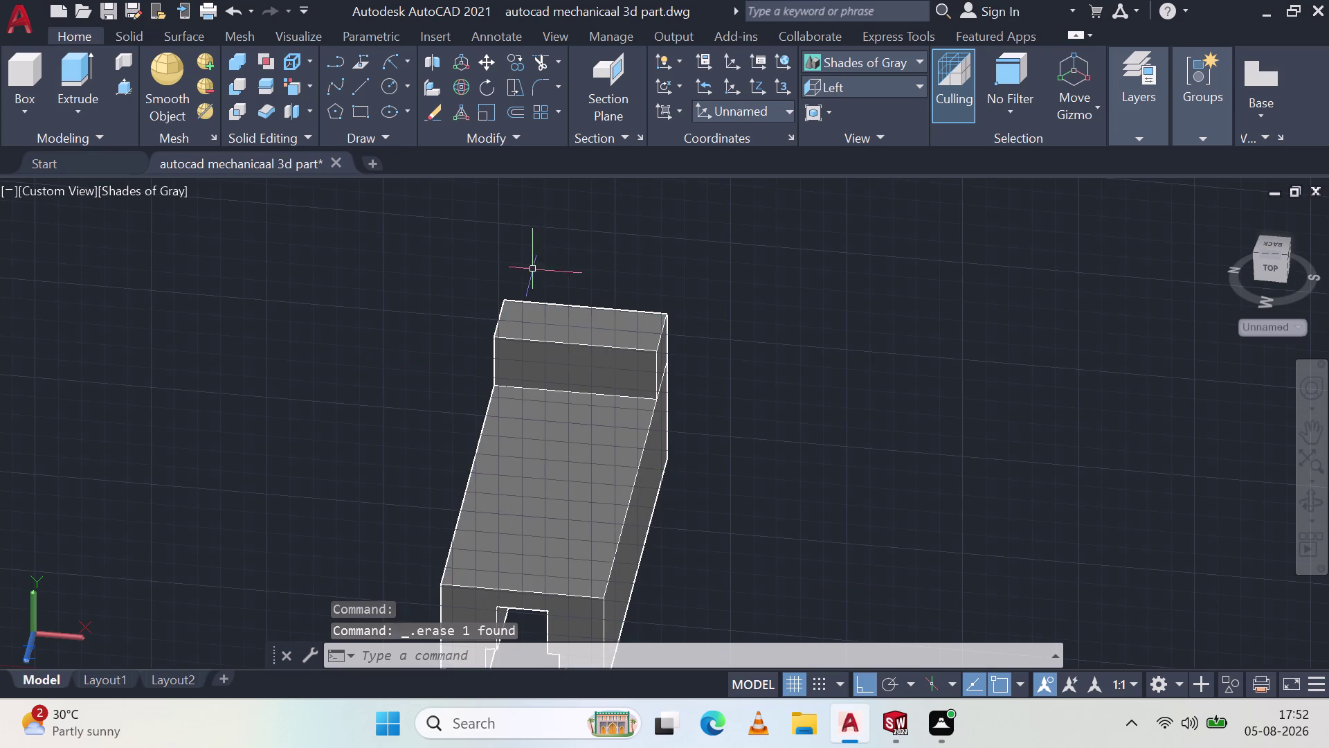
click(393, 83)
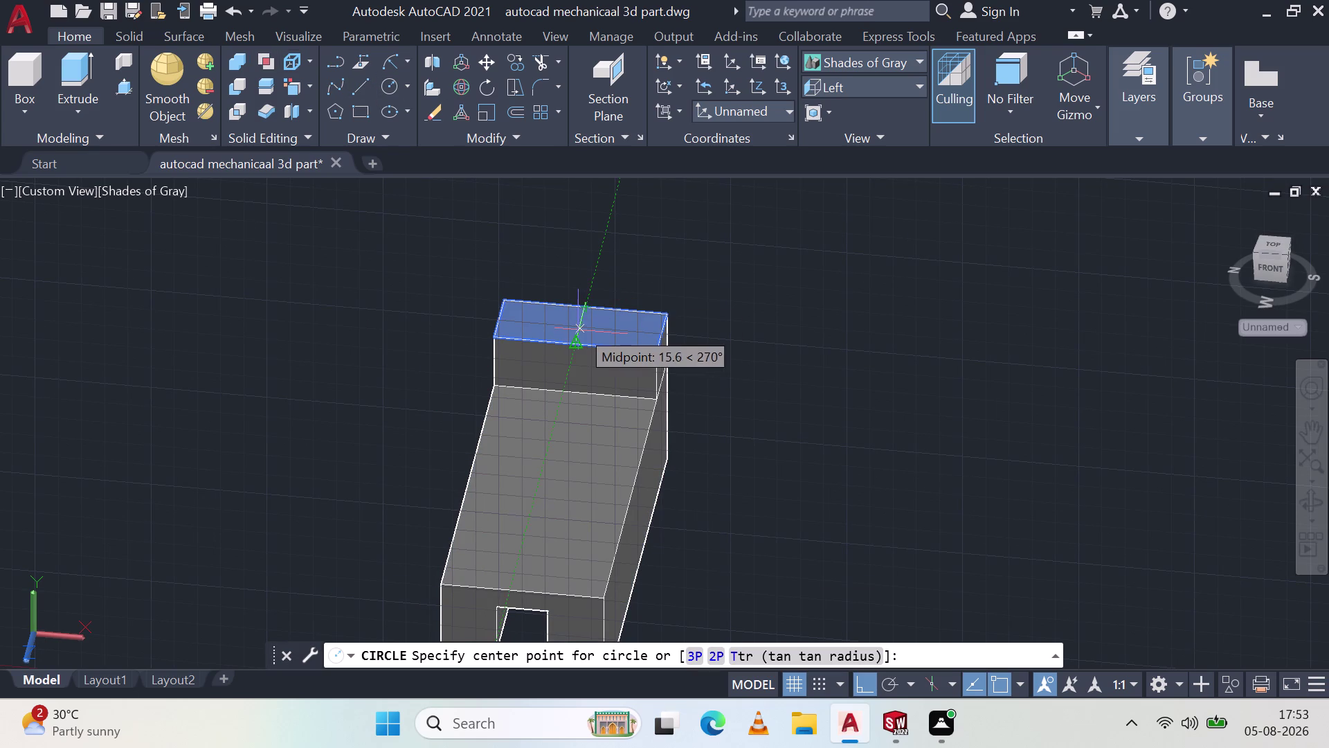
Cancel two circle attempts on the raised block's top and open the preset views list.
key(Escape)
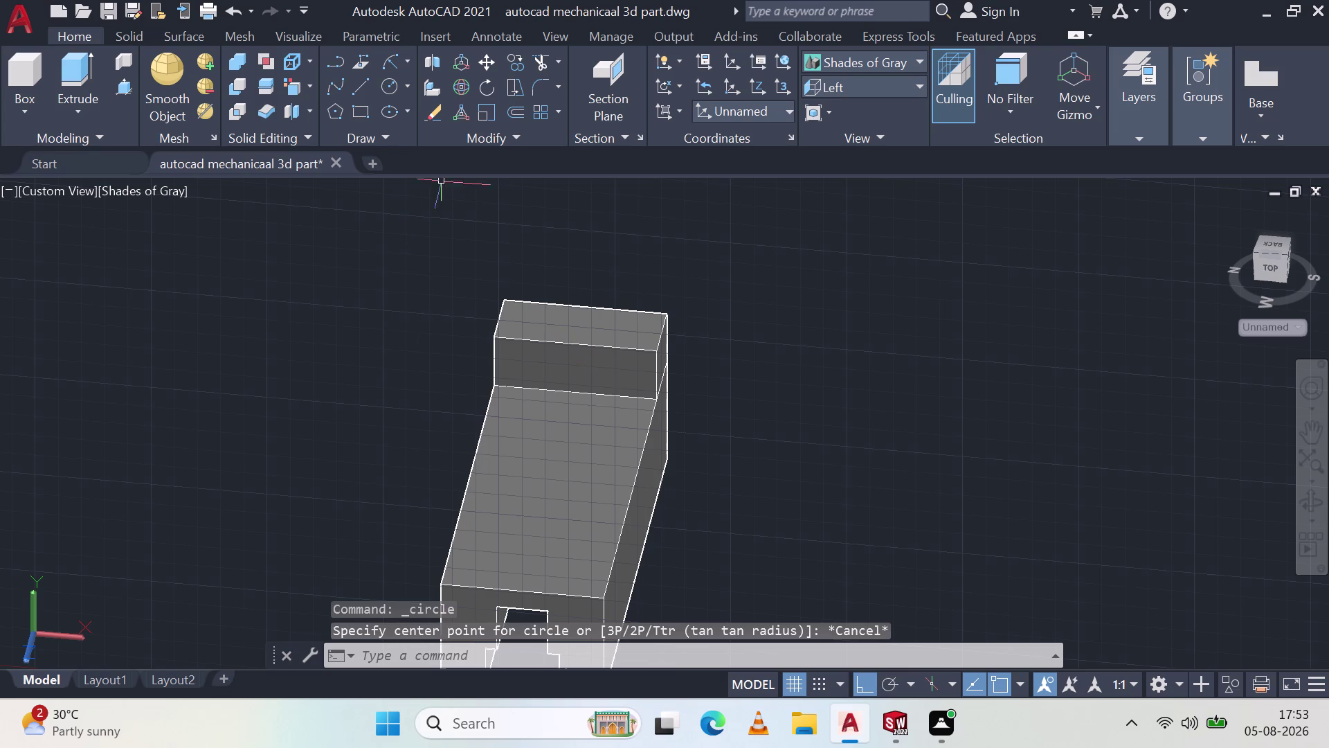
scroll(up, 3)
middle_drag(497, 341, 473, 408)
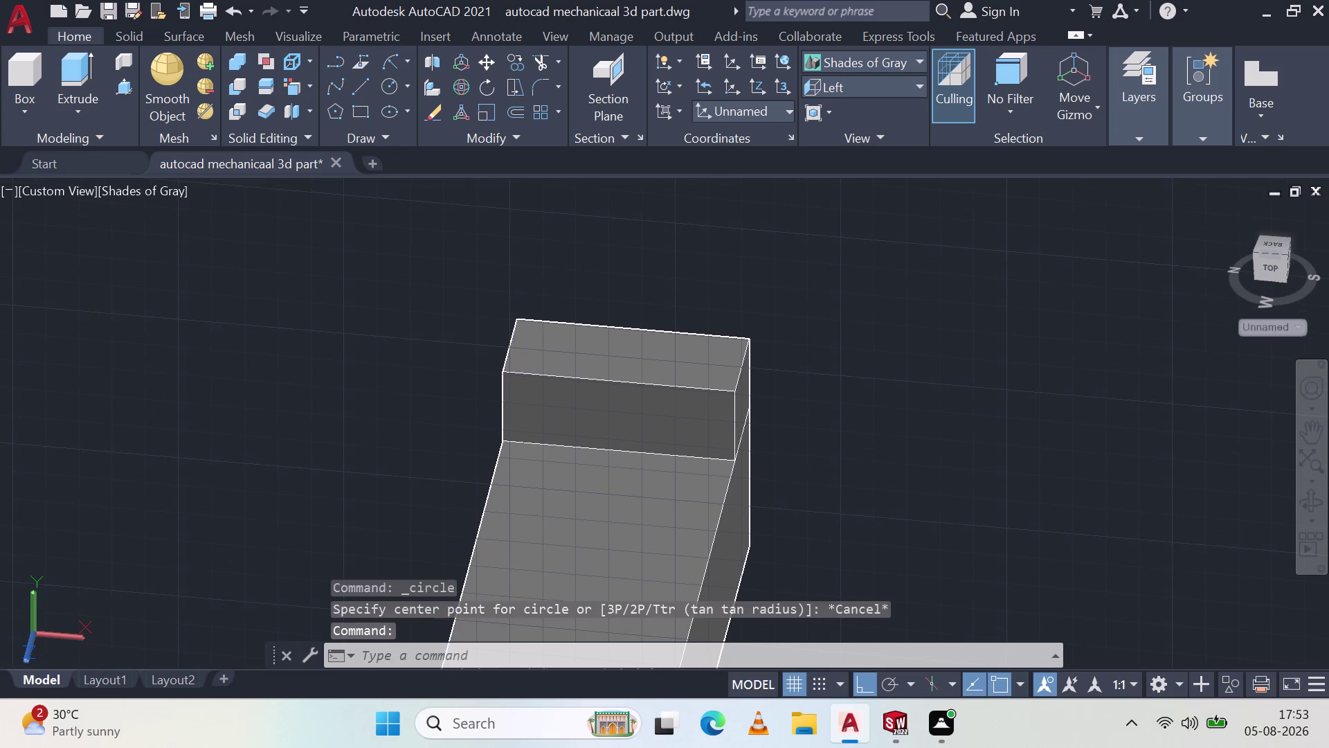
click(393, 84)
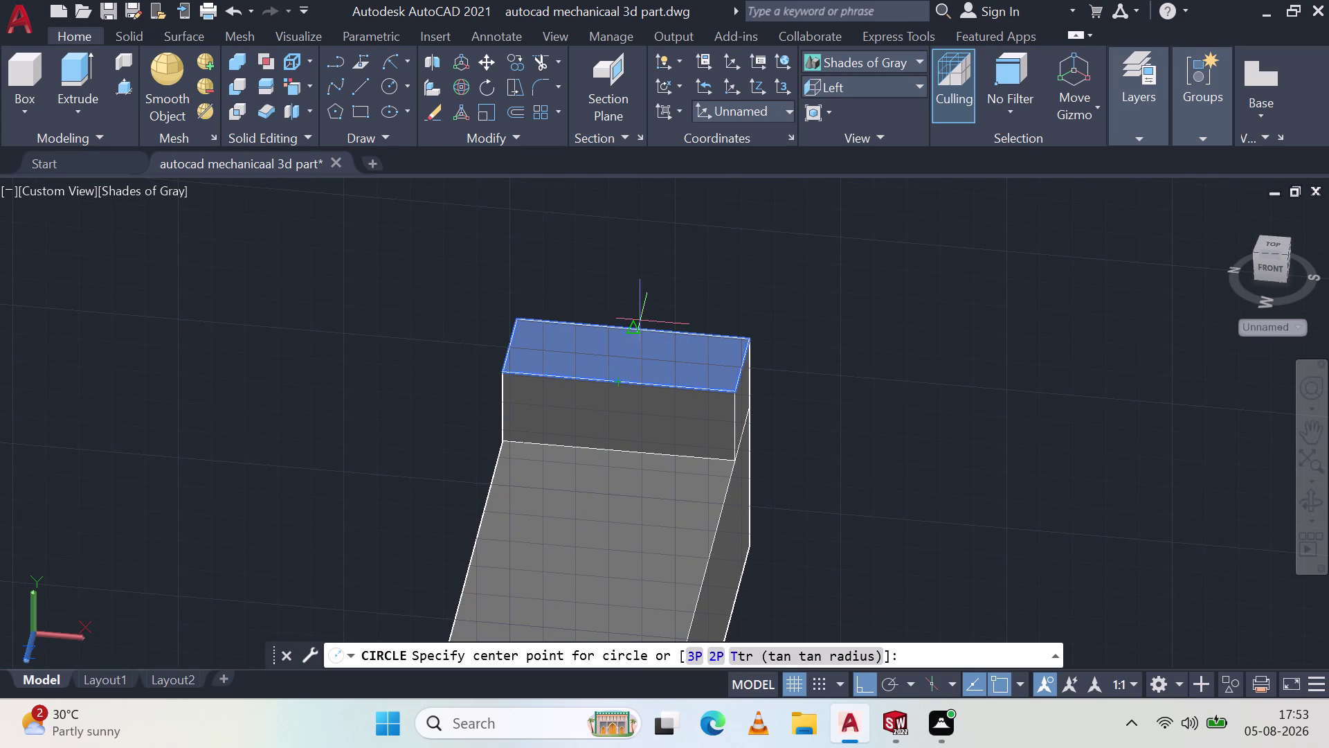
click(632, 327)
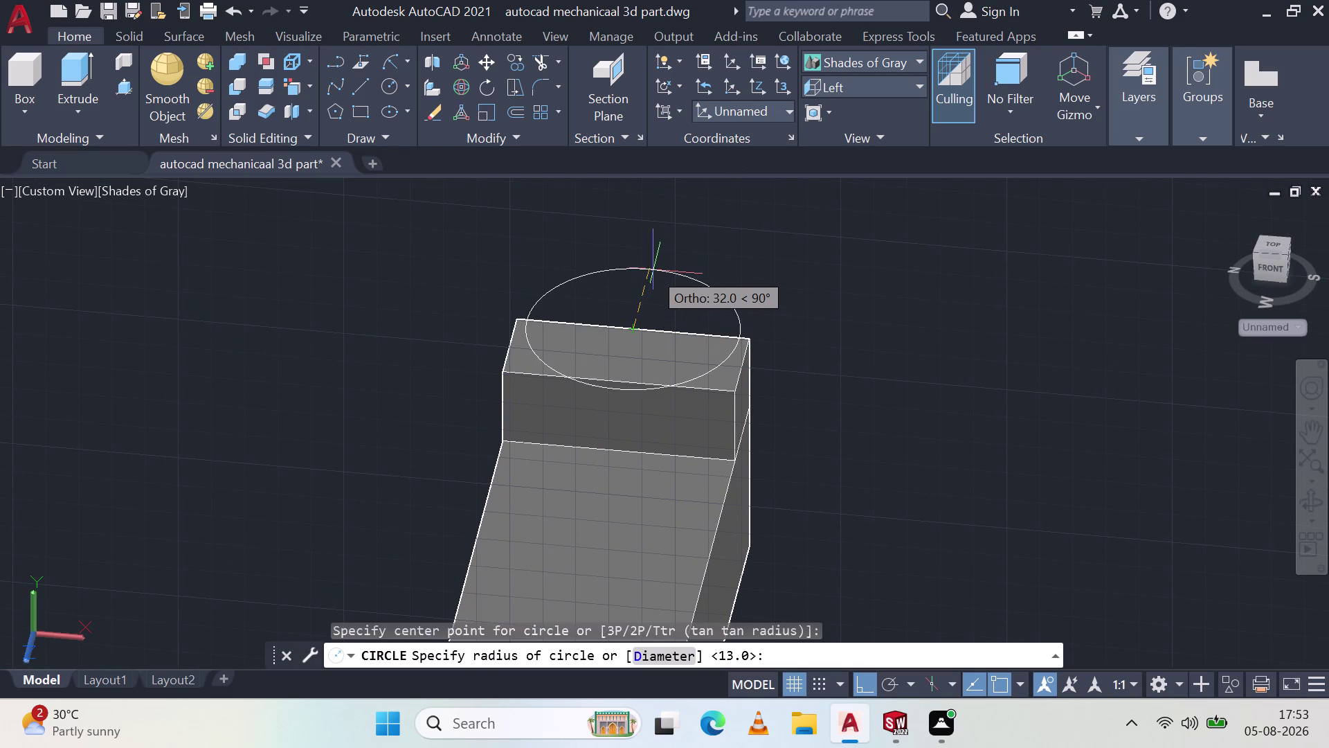
key(Escape)
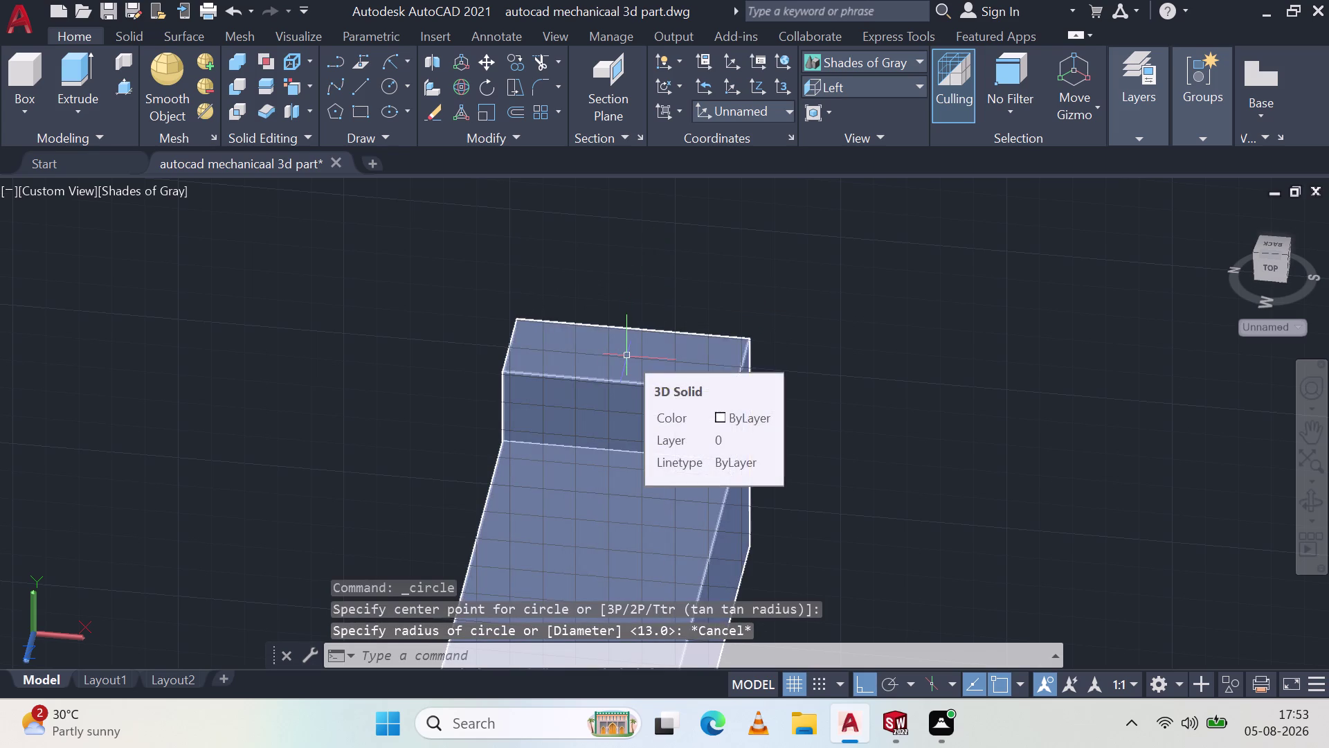
click(828, 83)
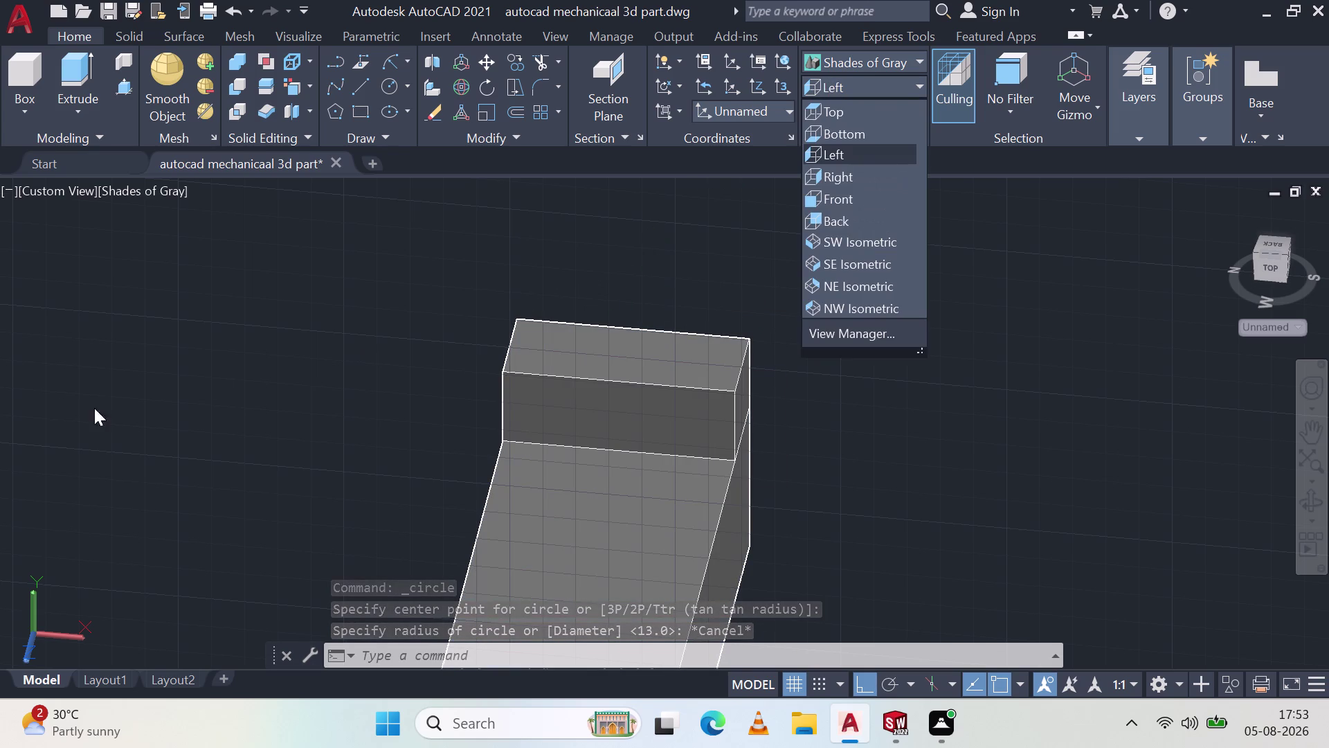
Switch to Top view, then start and cancel a circle on the block's dividing edge.
click(847, 106)
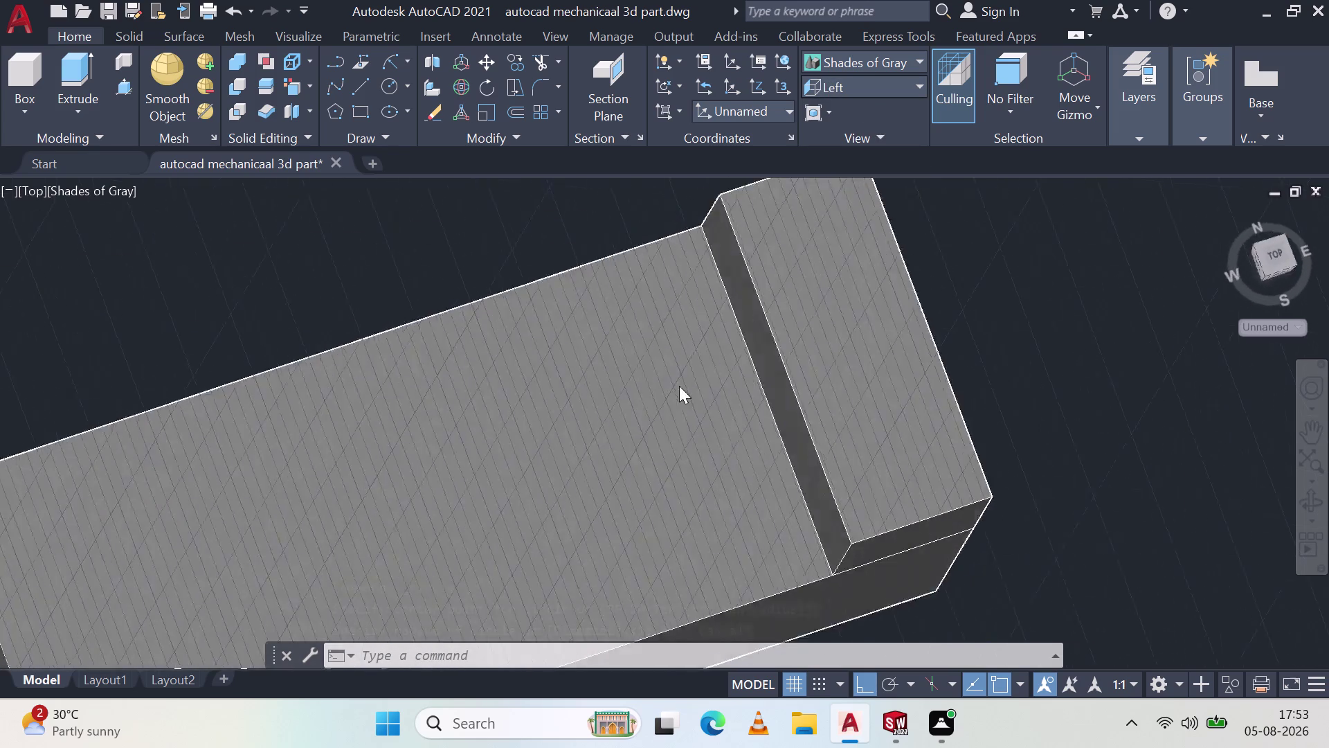
scroll(down, 3)
middle_drag(818, 377, 485, 371)
scroll(down, 3)
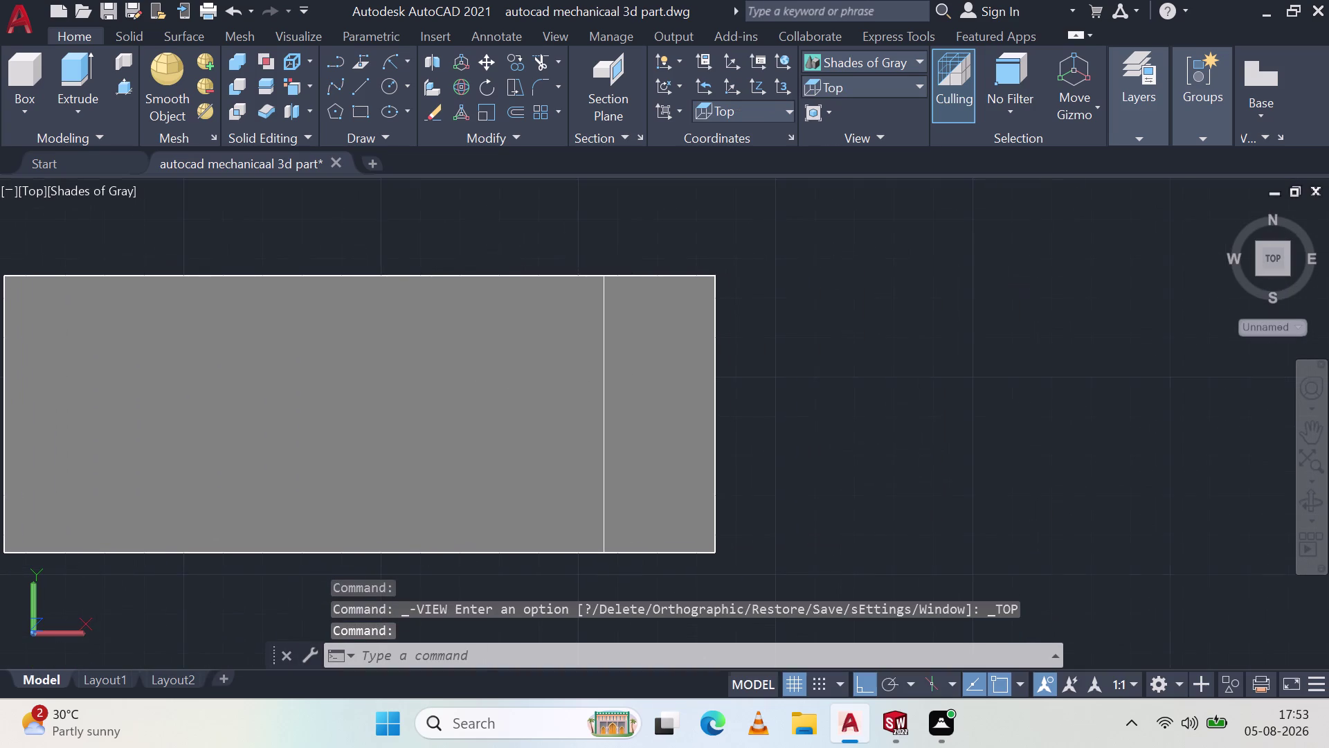
click(393, 86)
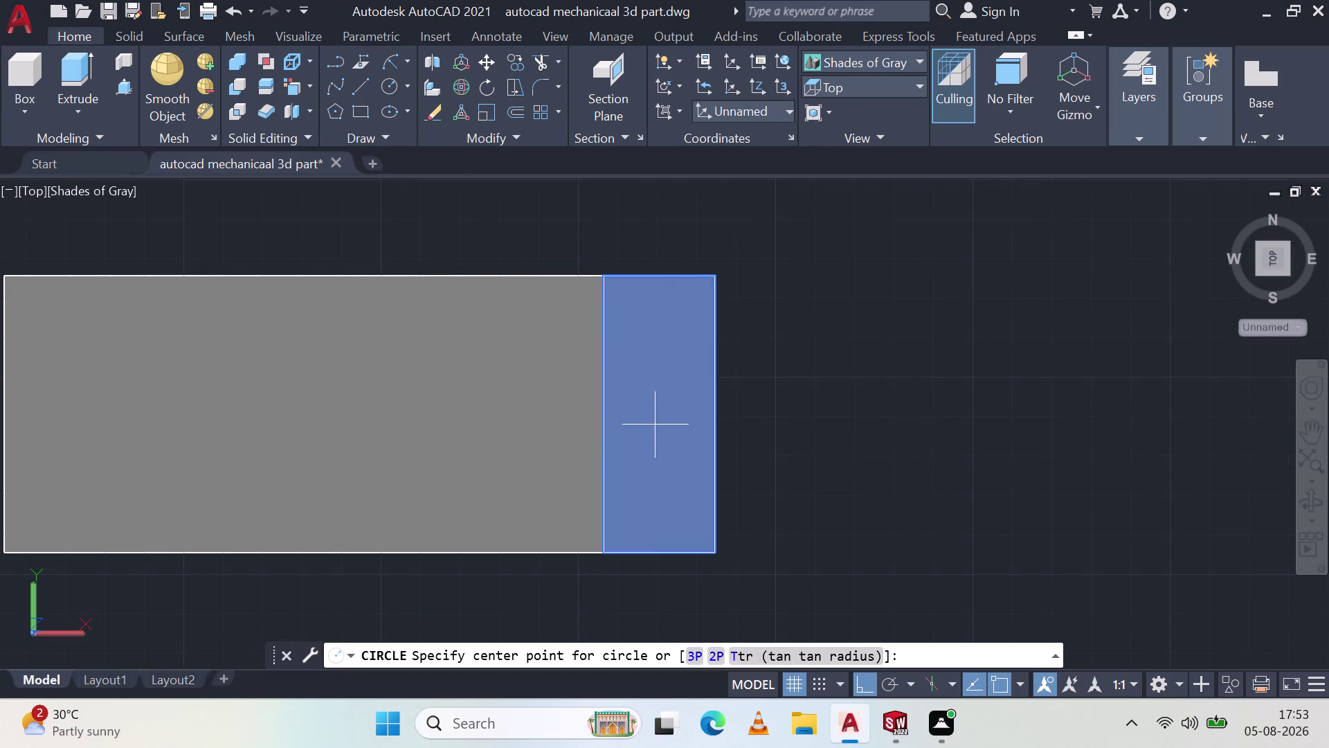
click(601, 419)
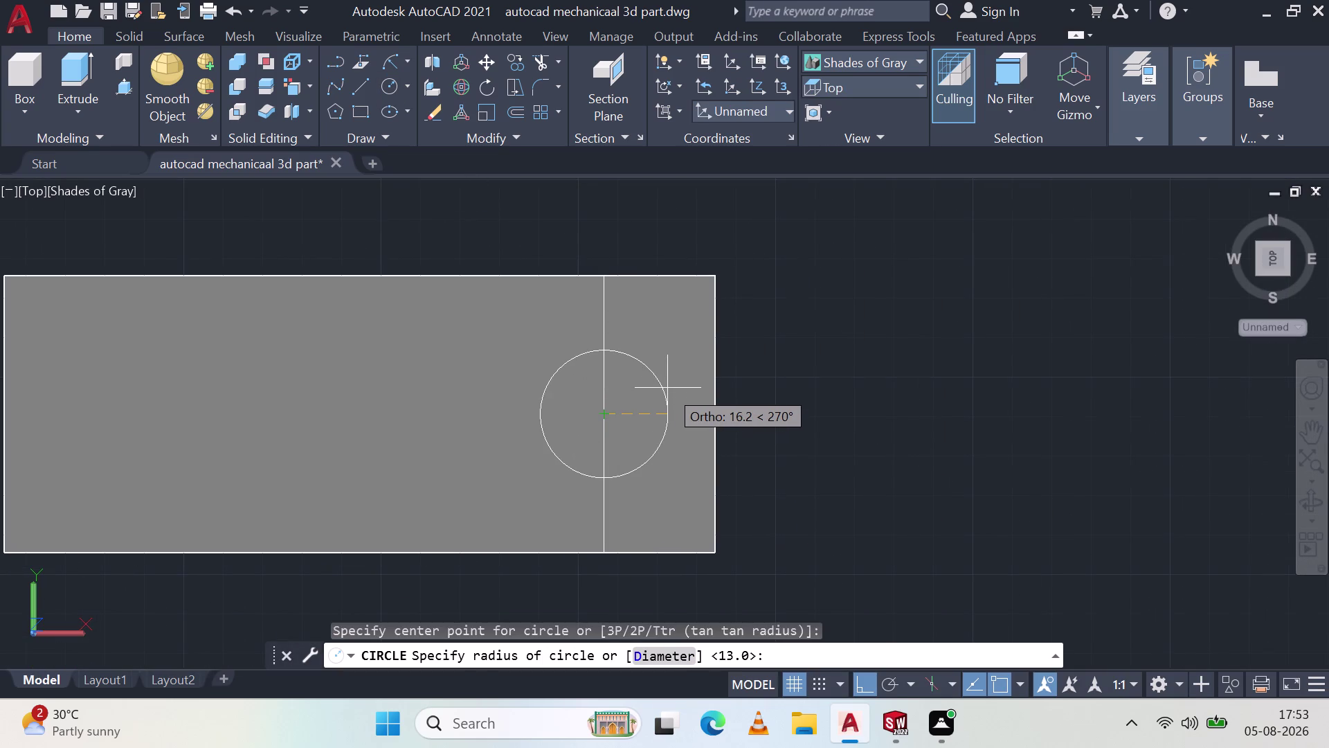
key(Escape)
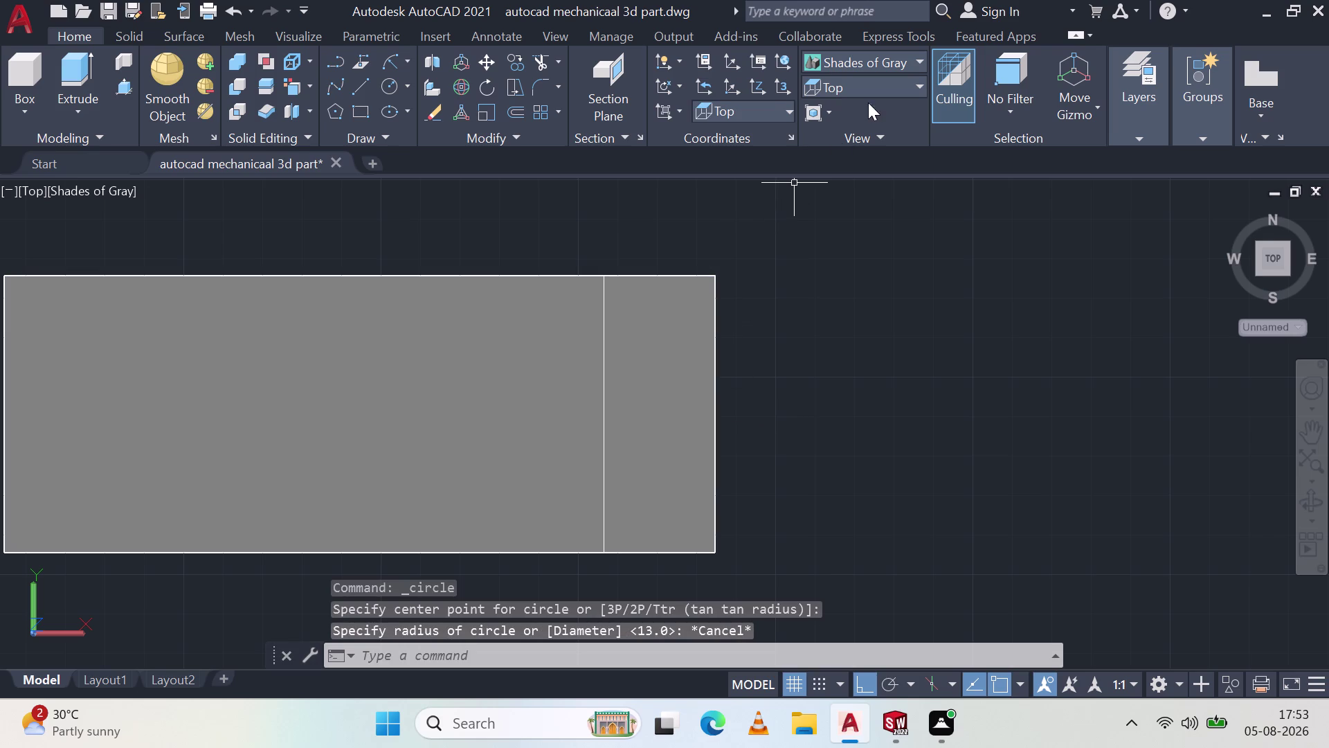
Try the Bottom and Left preset views, keeping Left with the part centred.
click(874, 82)
click(855, 137)
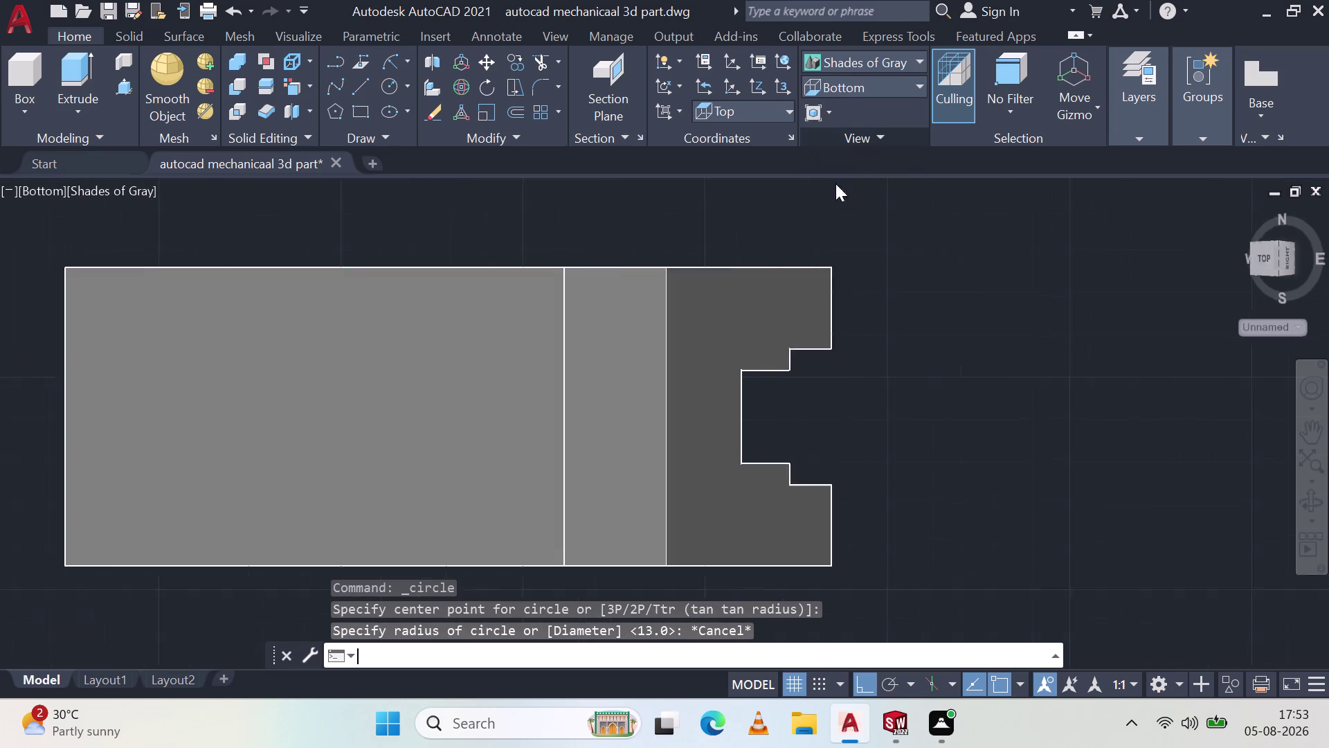
click(879, 85)
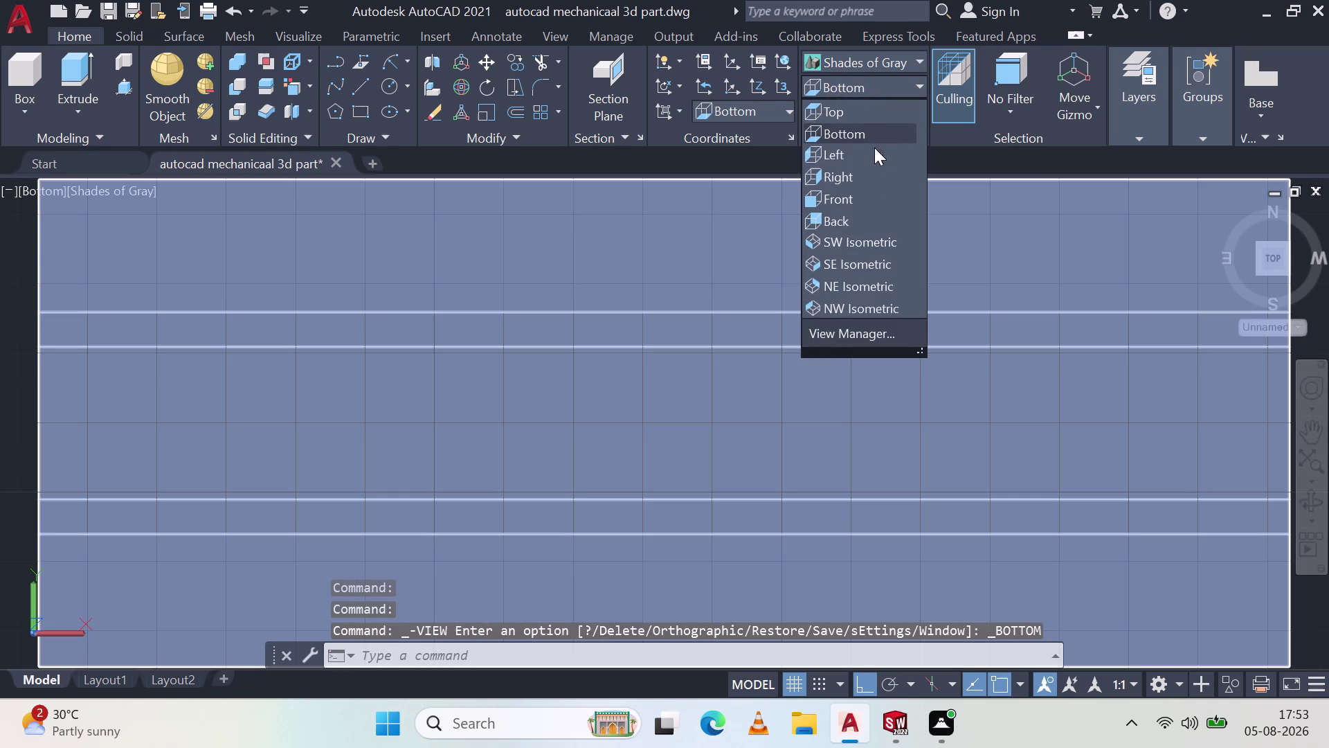
click(868, 155)
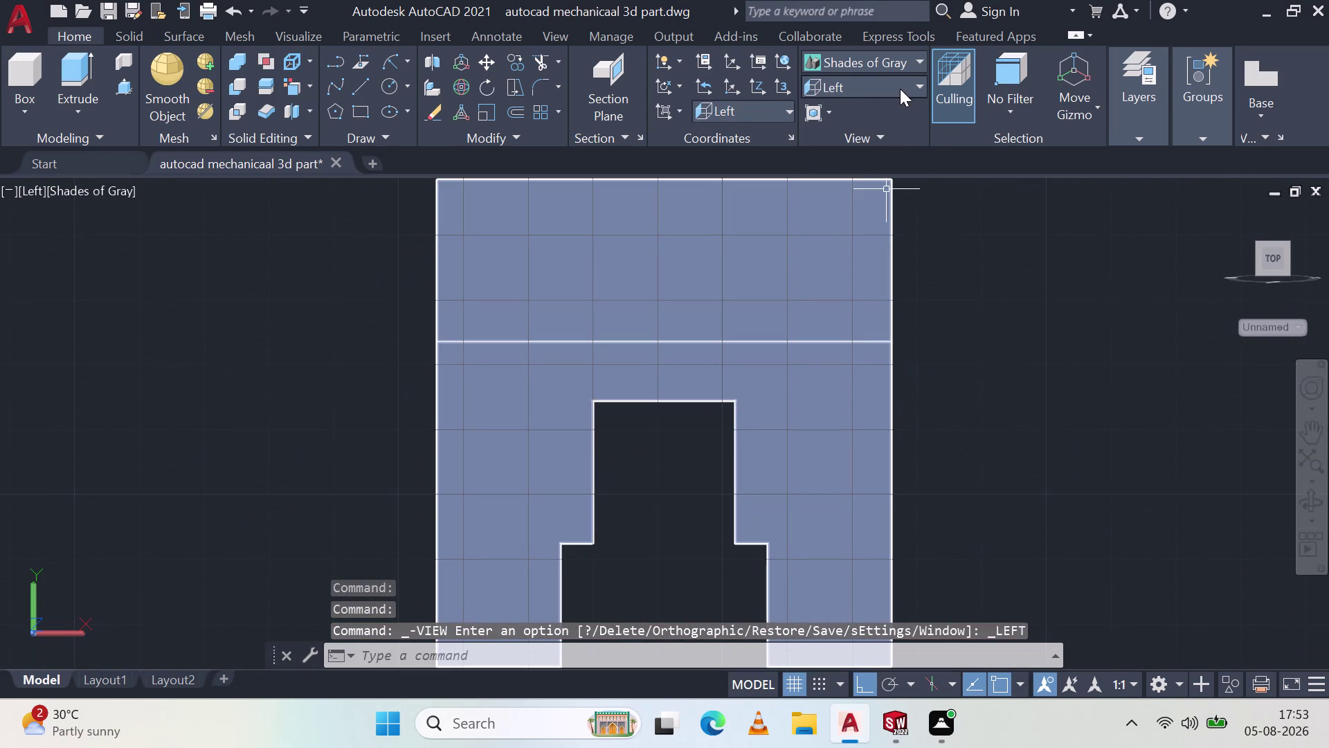
click(899, 87)
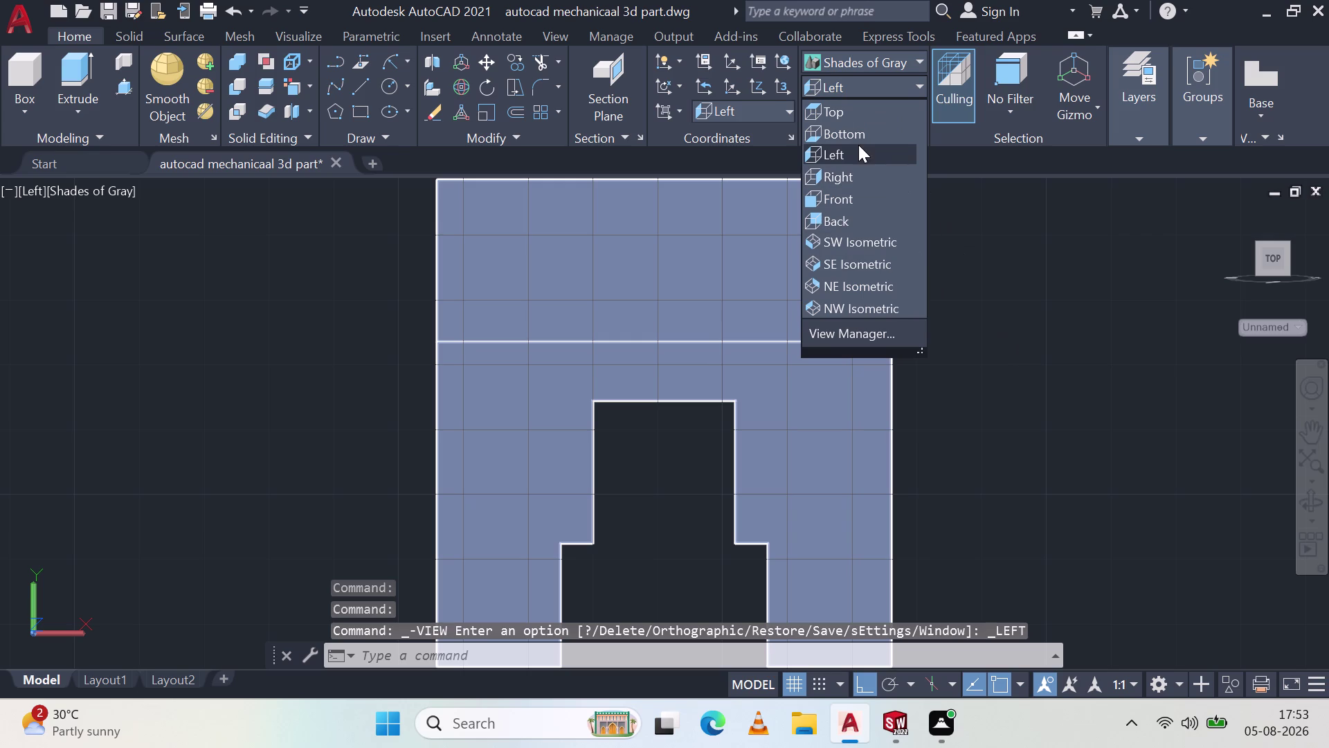
click(1104, 337)
key(Escape)
scroll(up, 3)
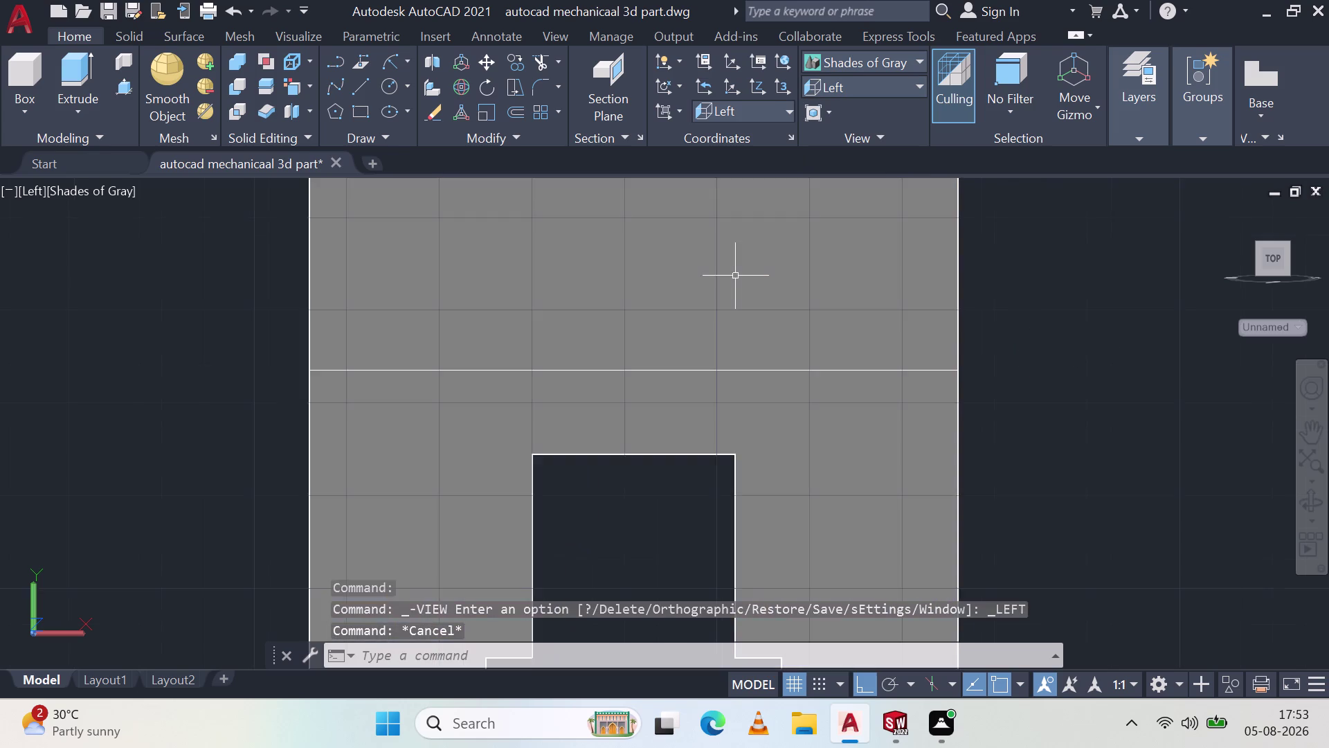
scroll(down, 3)
middle_drag(702, 204, 705, 307)
middle_click(706, 308)
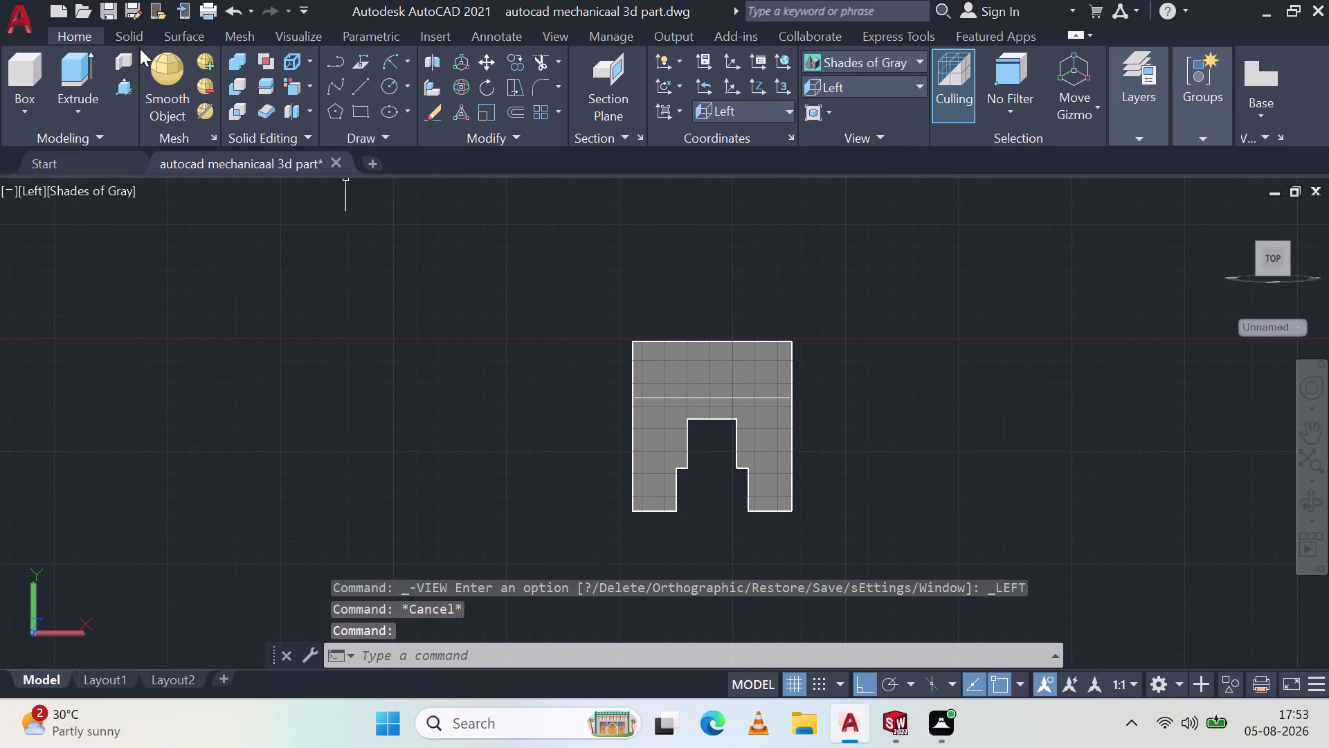
Start a circle on the profile's top edge, orbit, cancel it, and return to Left view.
click(386, 85)
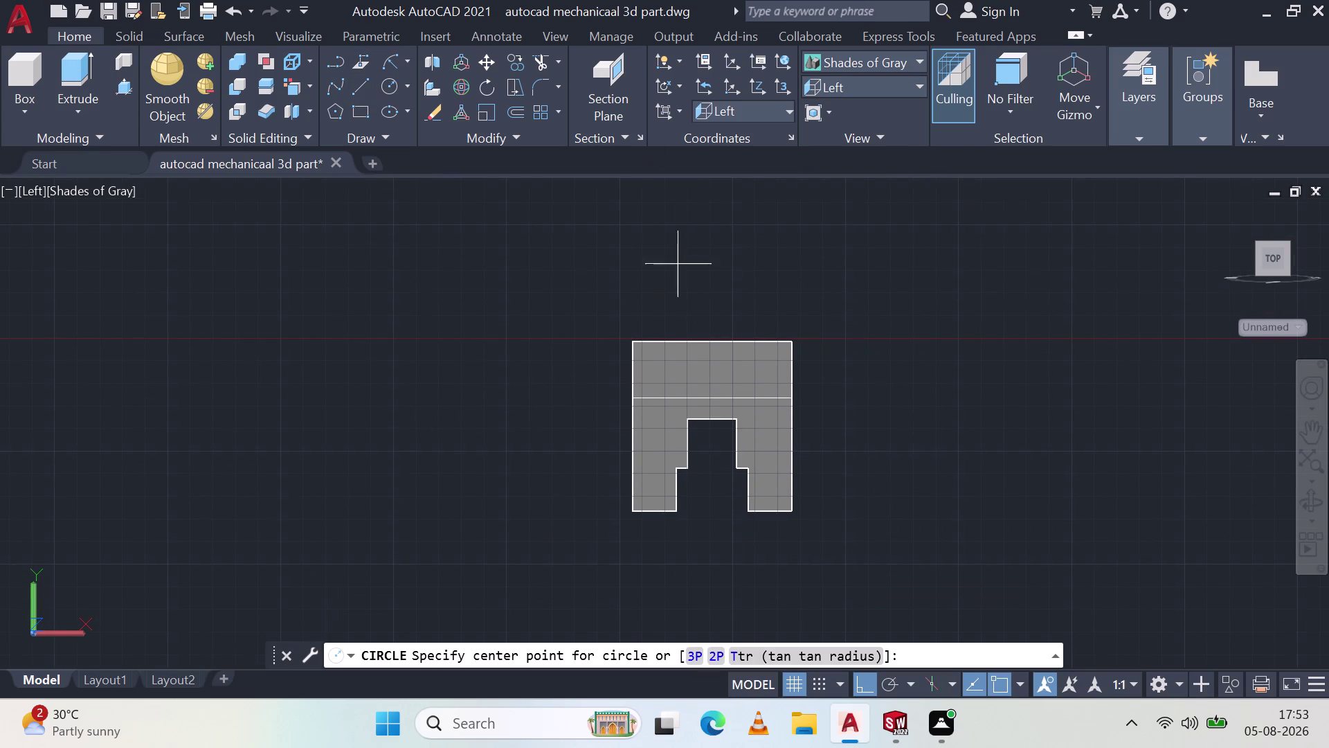
click(711, 344)
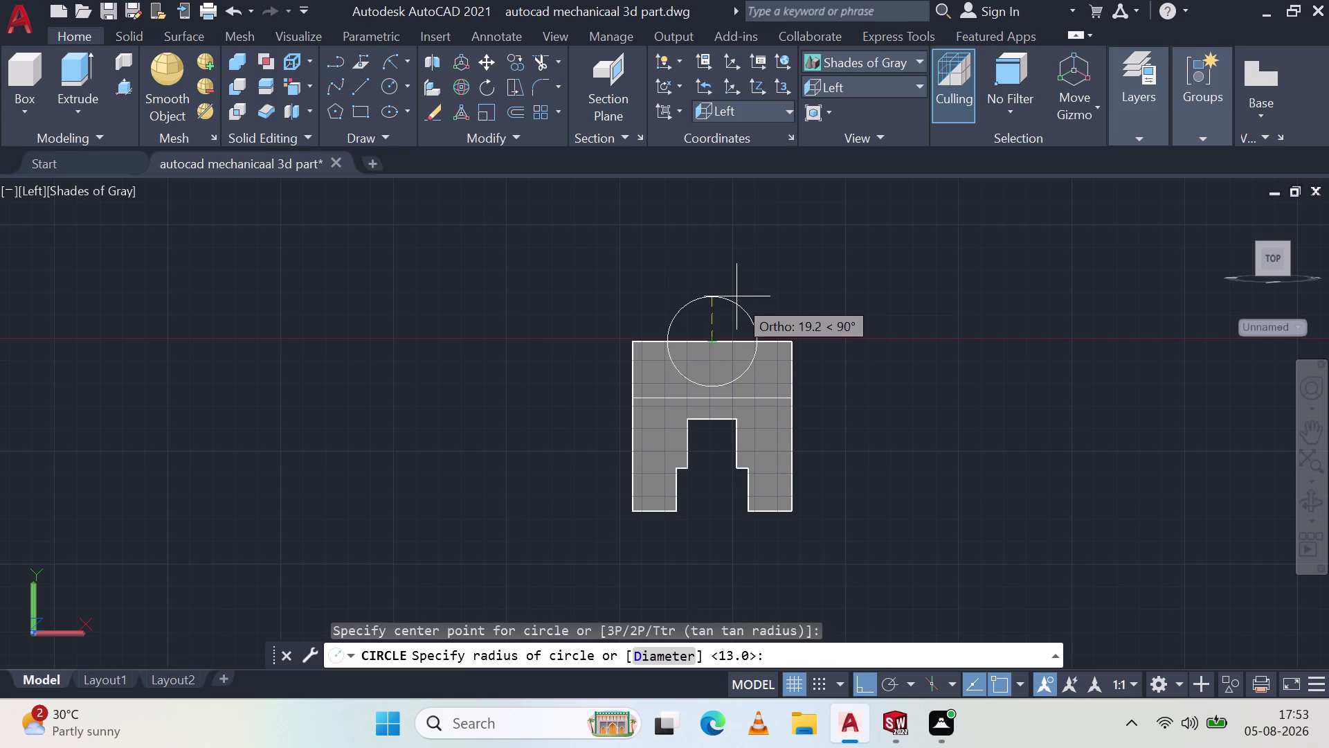
middle_drag(742, 293, 652, 339)
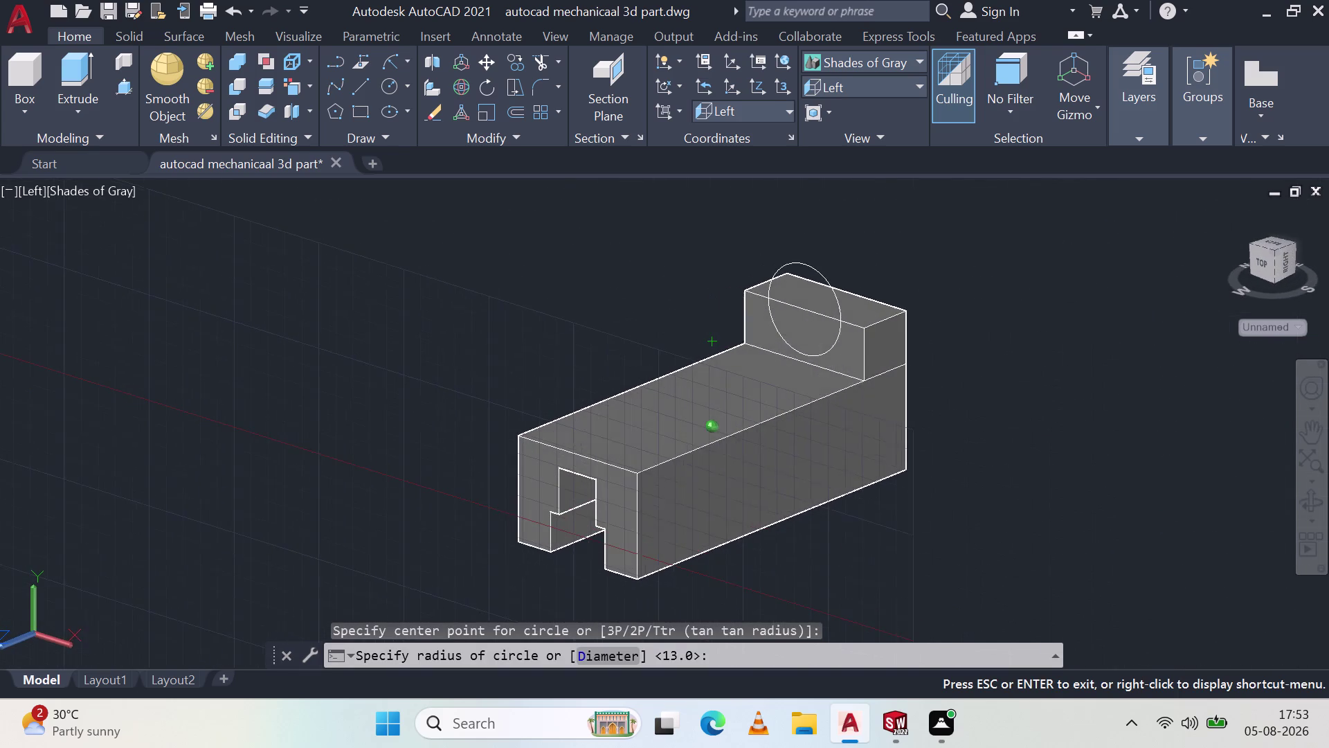
middle_drag(652, 339, 651, 339)
middle_click(650, 339)
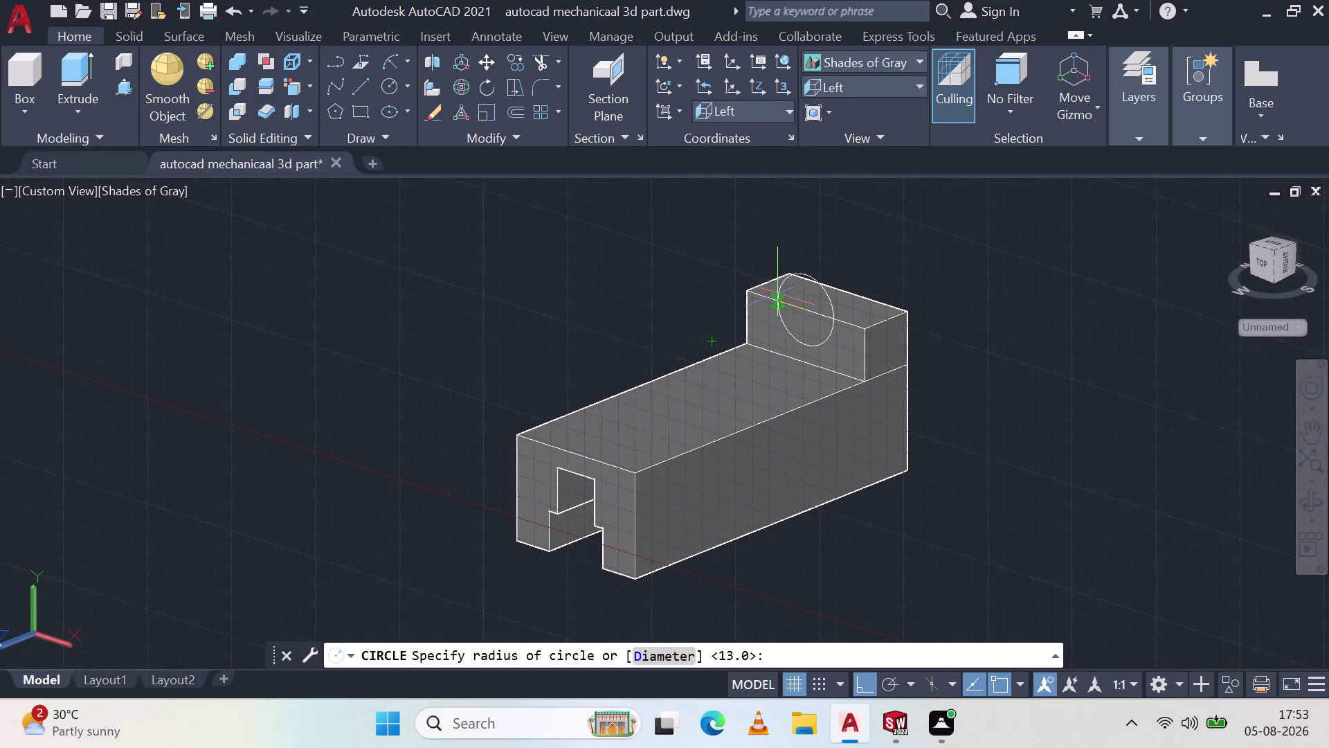
key(Escape)
click(901, 85)
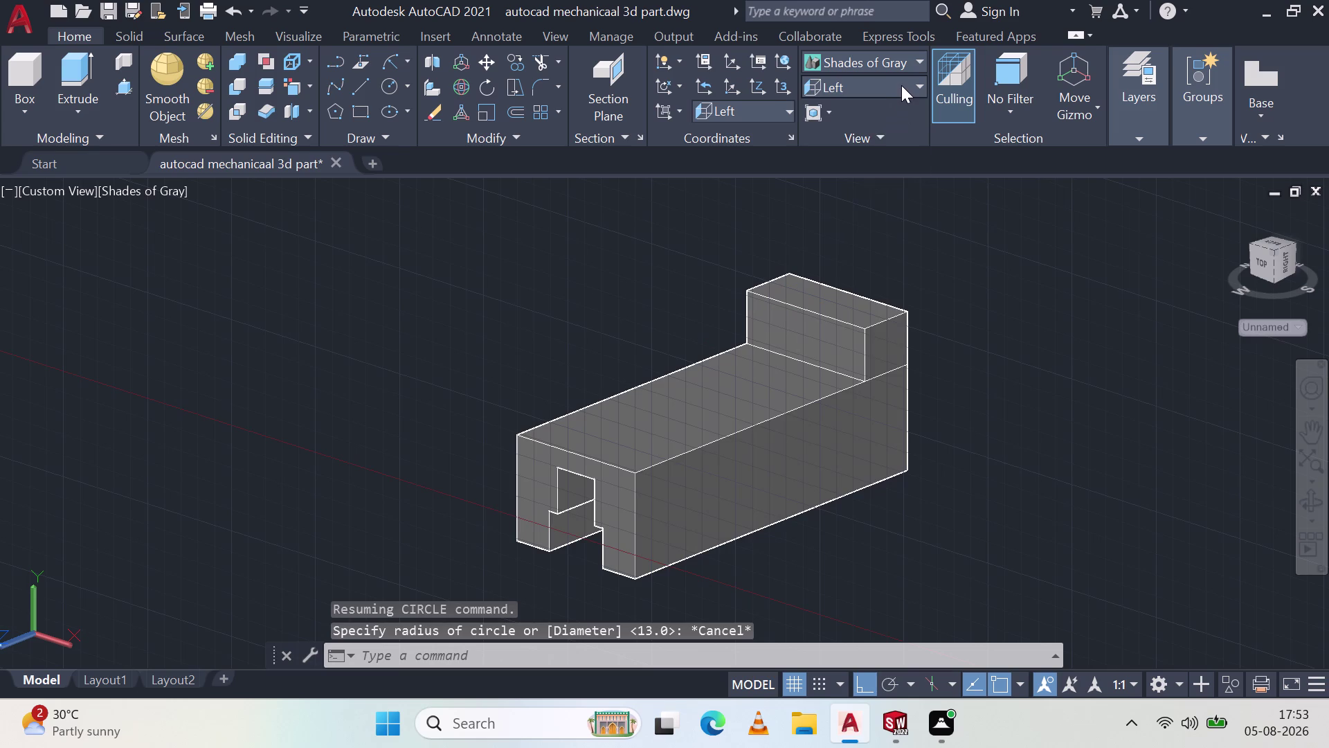
click(869, 157)
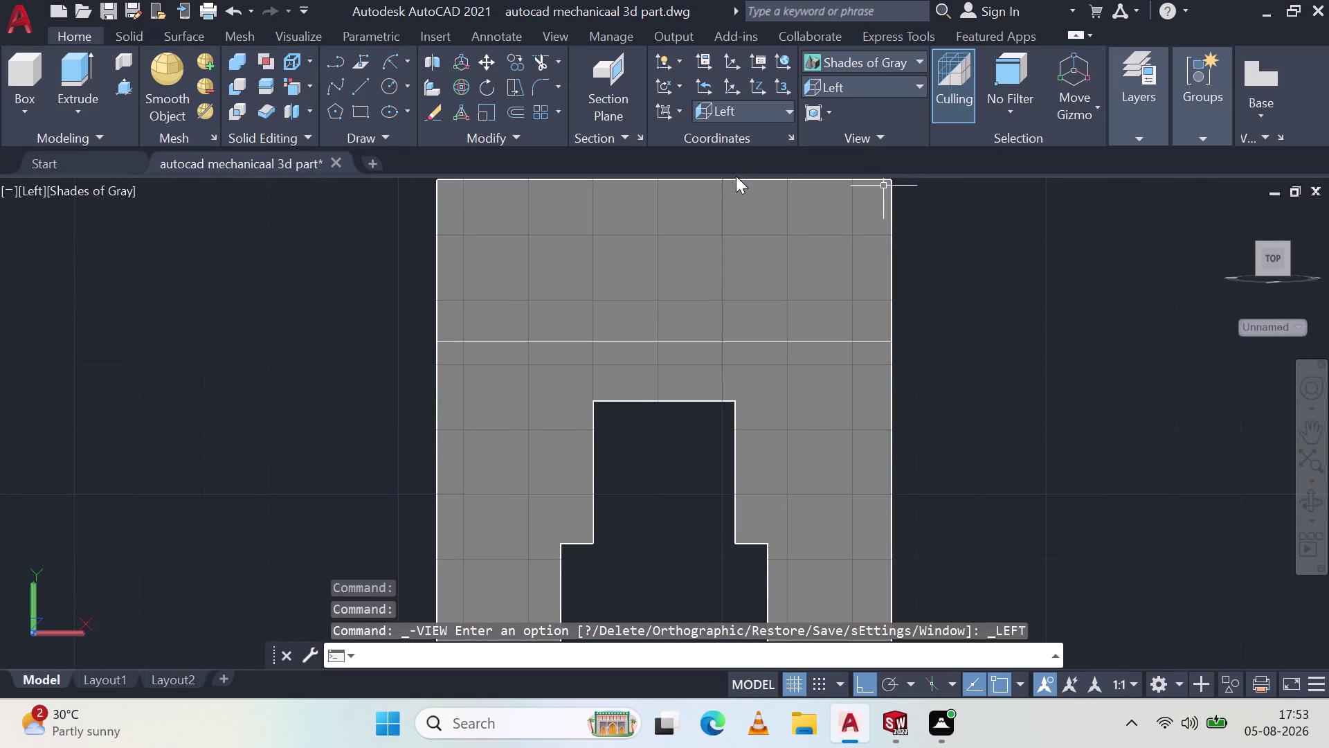
Centre the part in the left view and cancel a first circle attempt.
scroll(up, 3)
scroll(down, 3)
scroll(down, 3)
middle_drag(694, 211, 712, 296)
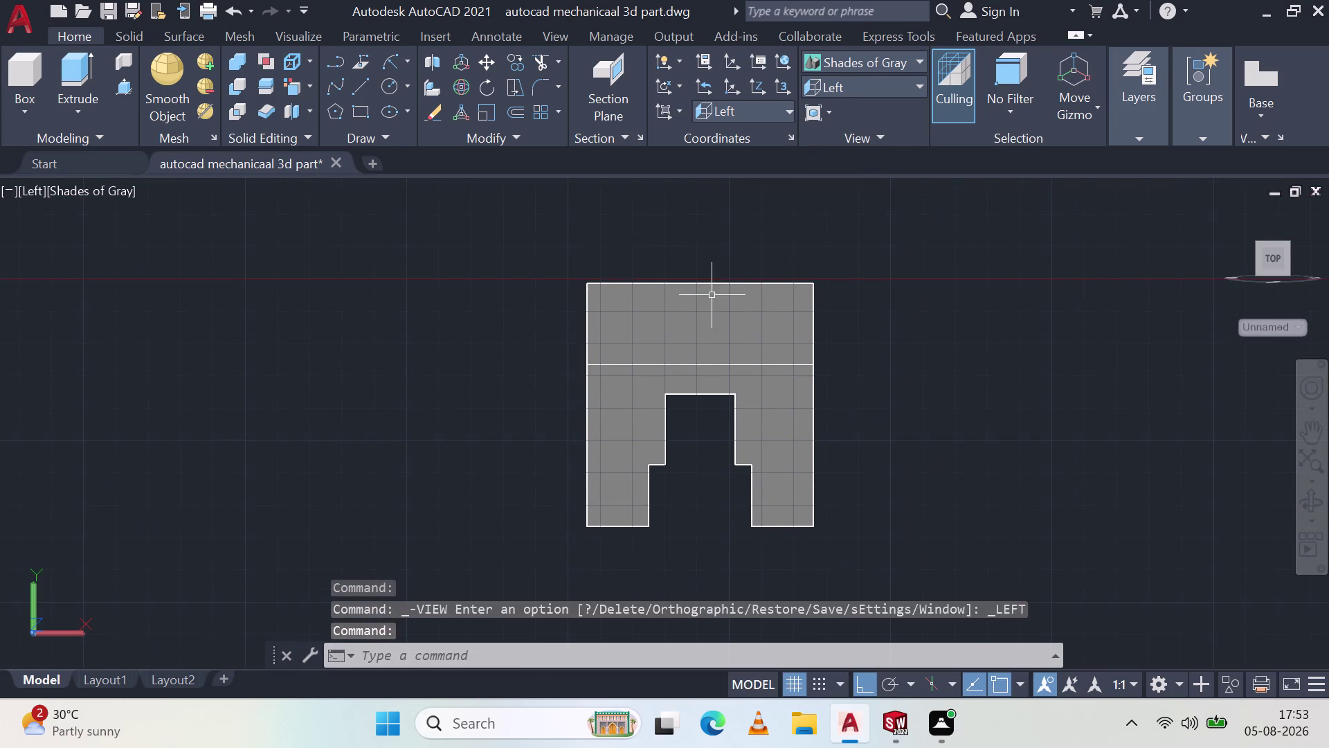
click(387, 85)
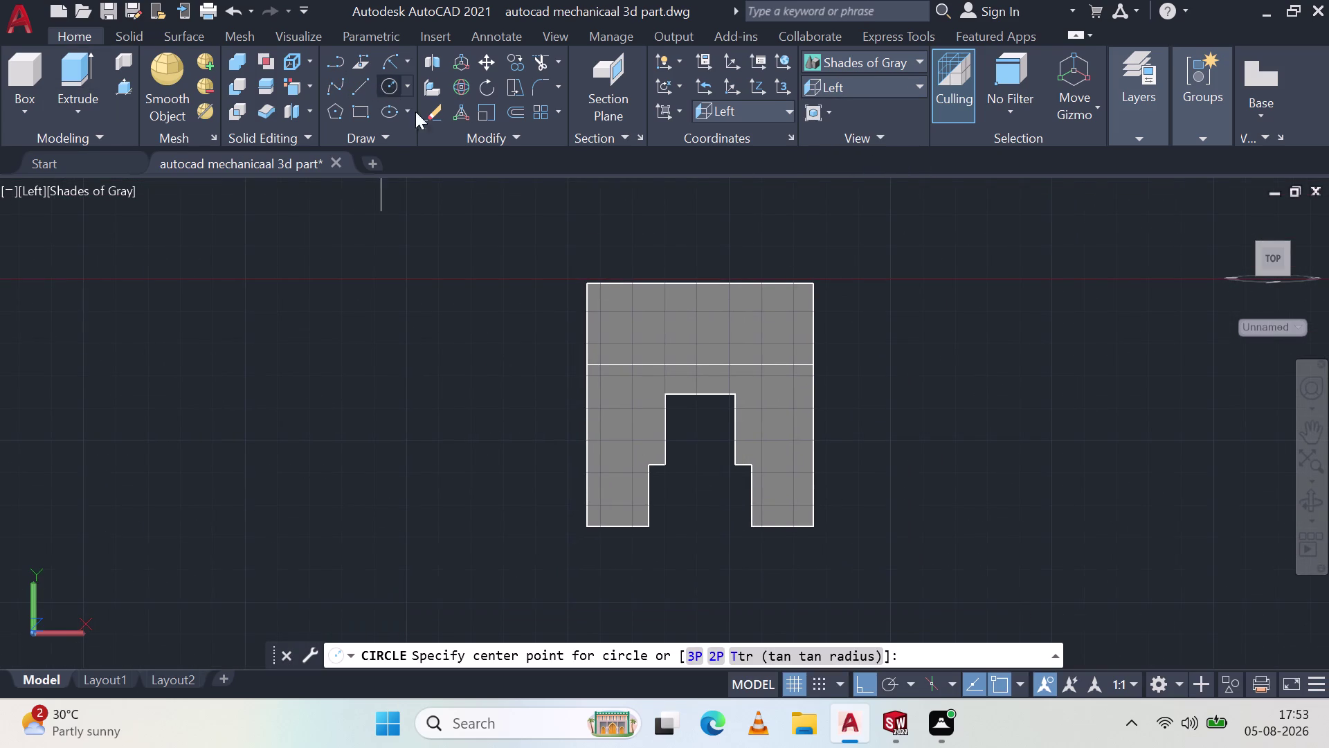
click(700, 283)
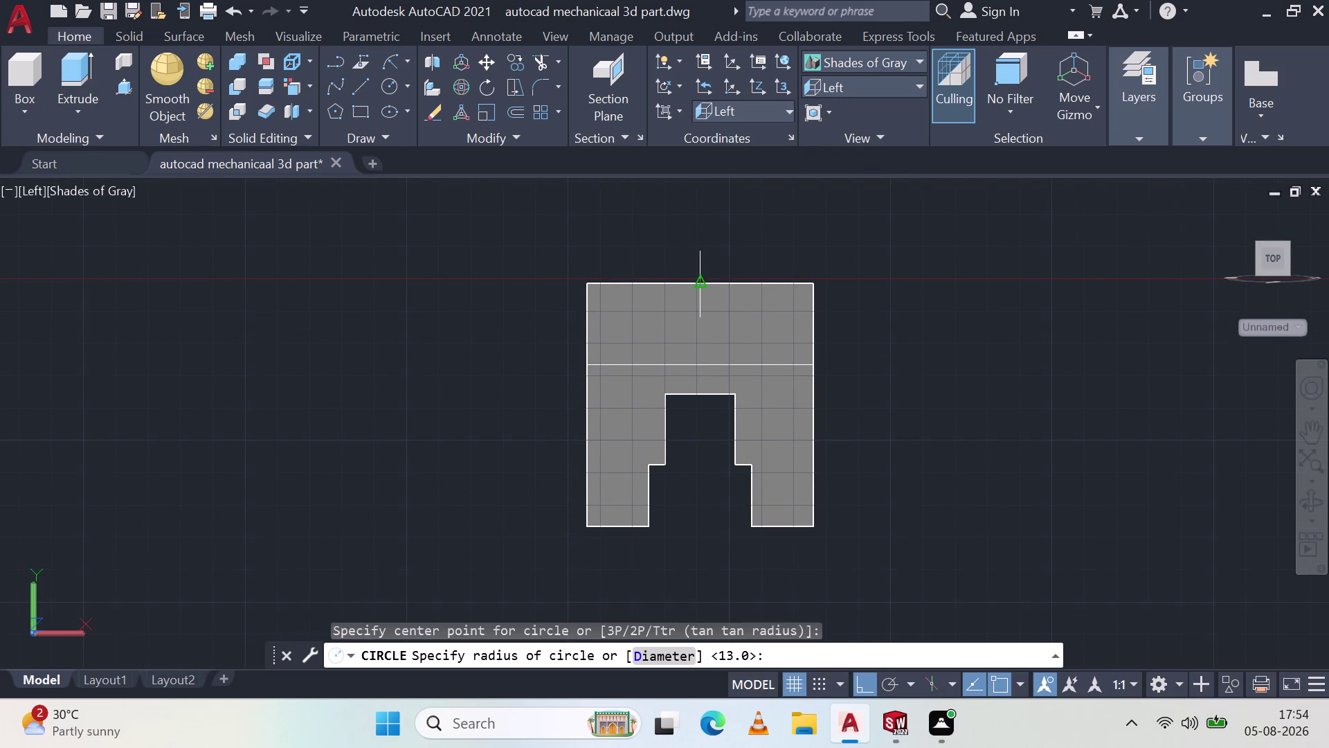
key(Escape)
Draw a radius-13 circle centred on the block's top-edge midpoint.
click(389, 83)
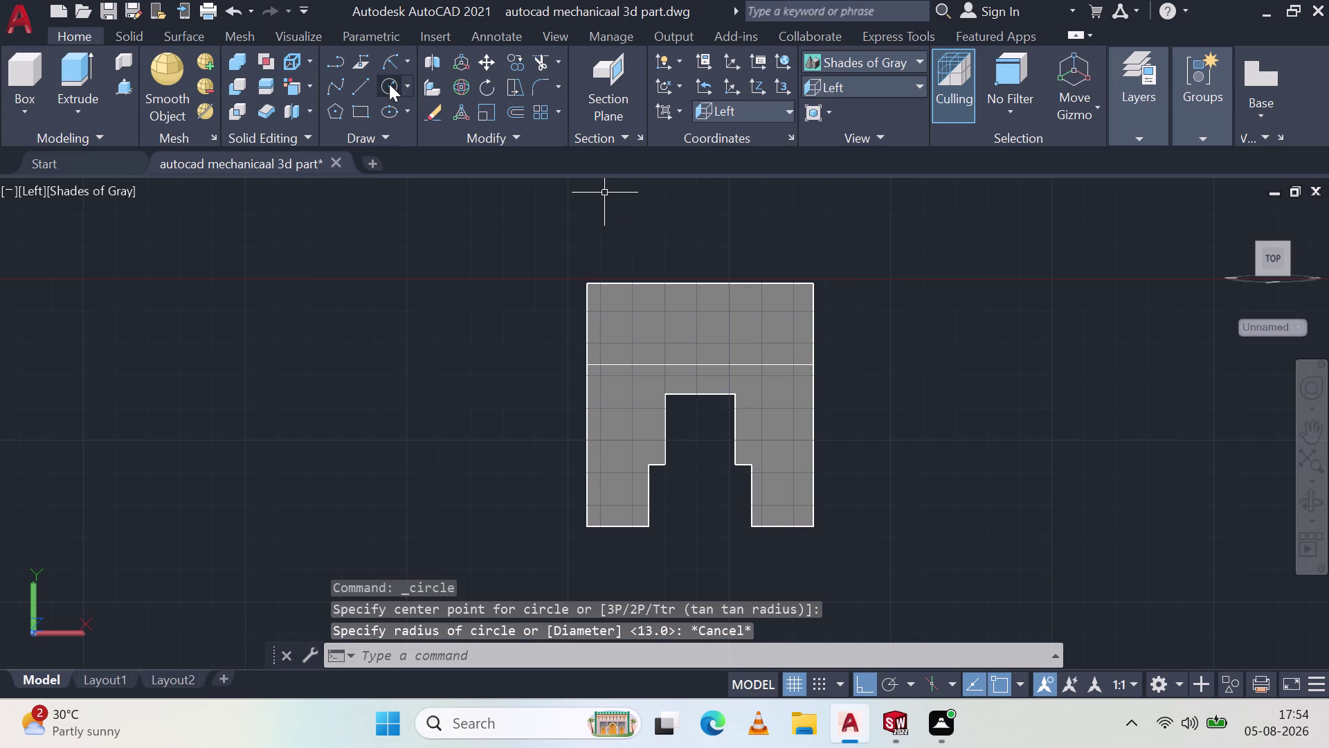
click(698, 282)
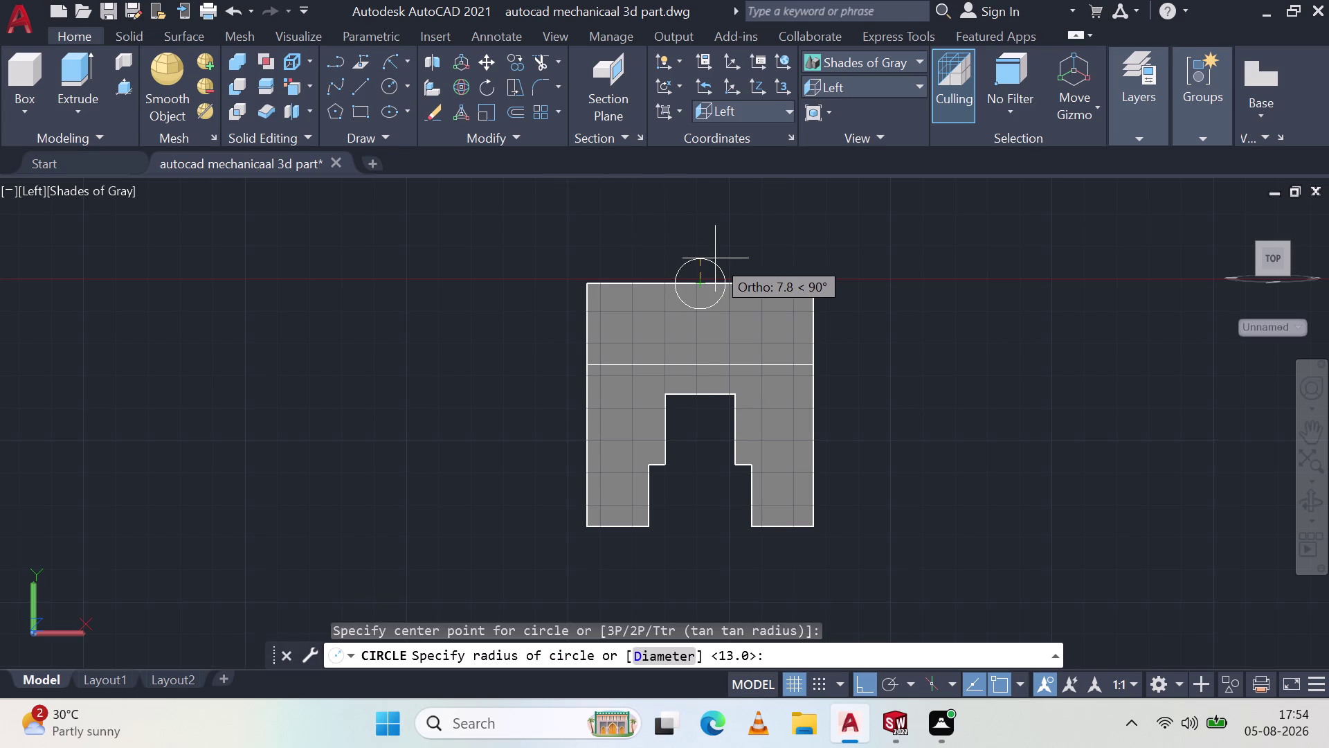
text(13v)
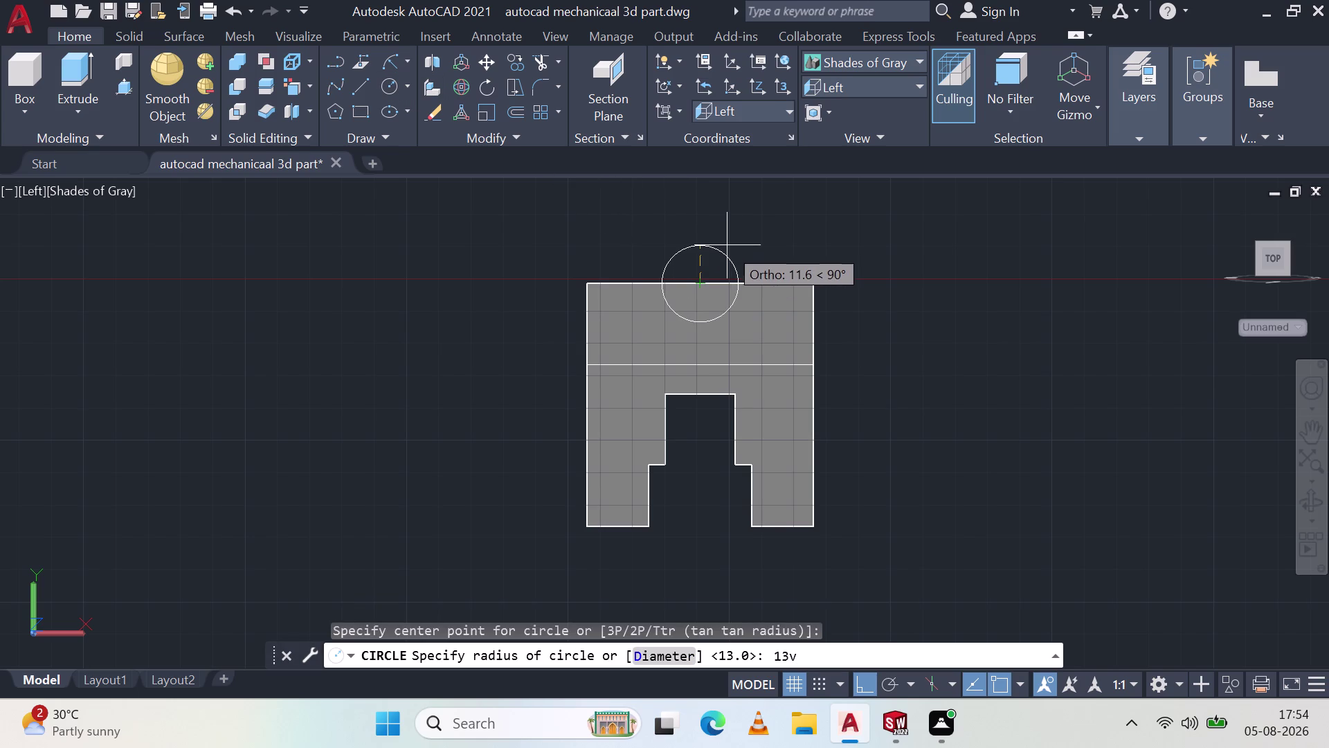
key(BackSpace)
key(Return)
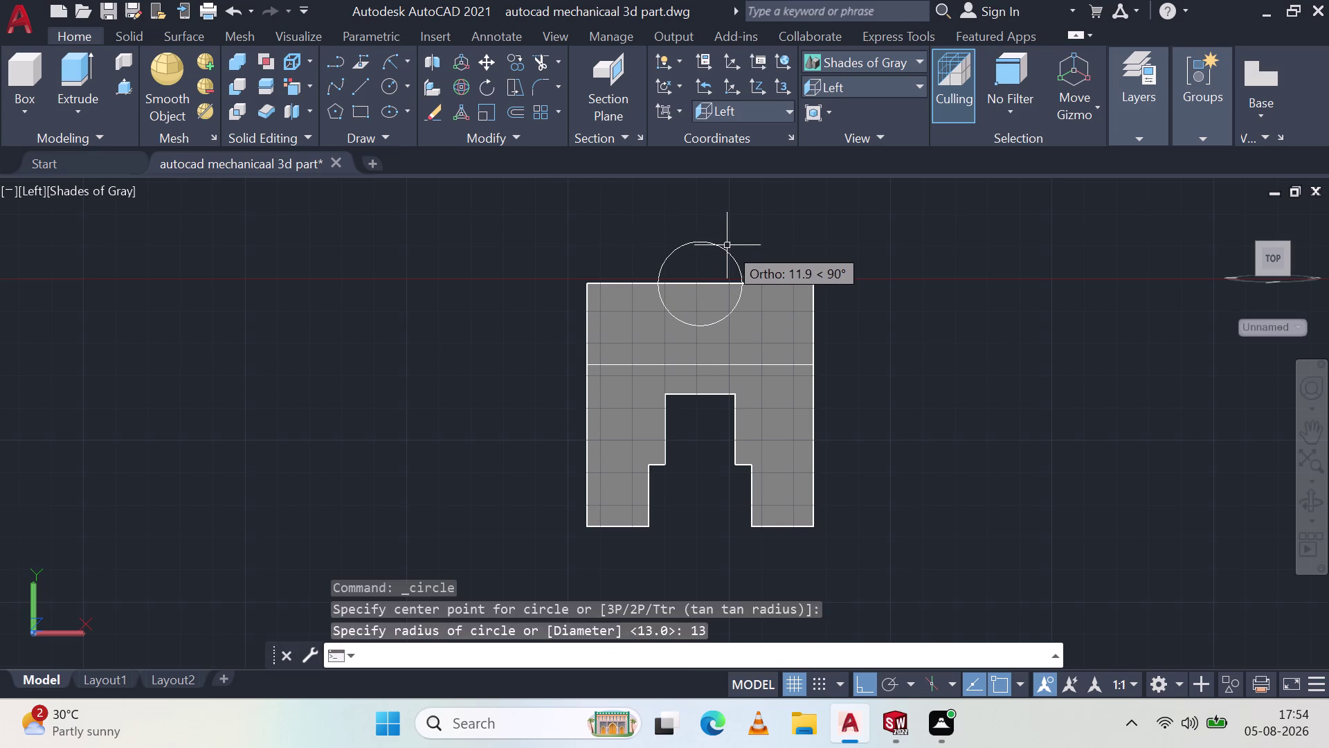
Add a concentric radius-8 circle at the same centre point.
click(394, 88)
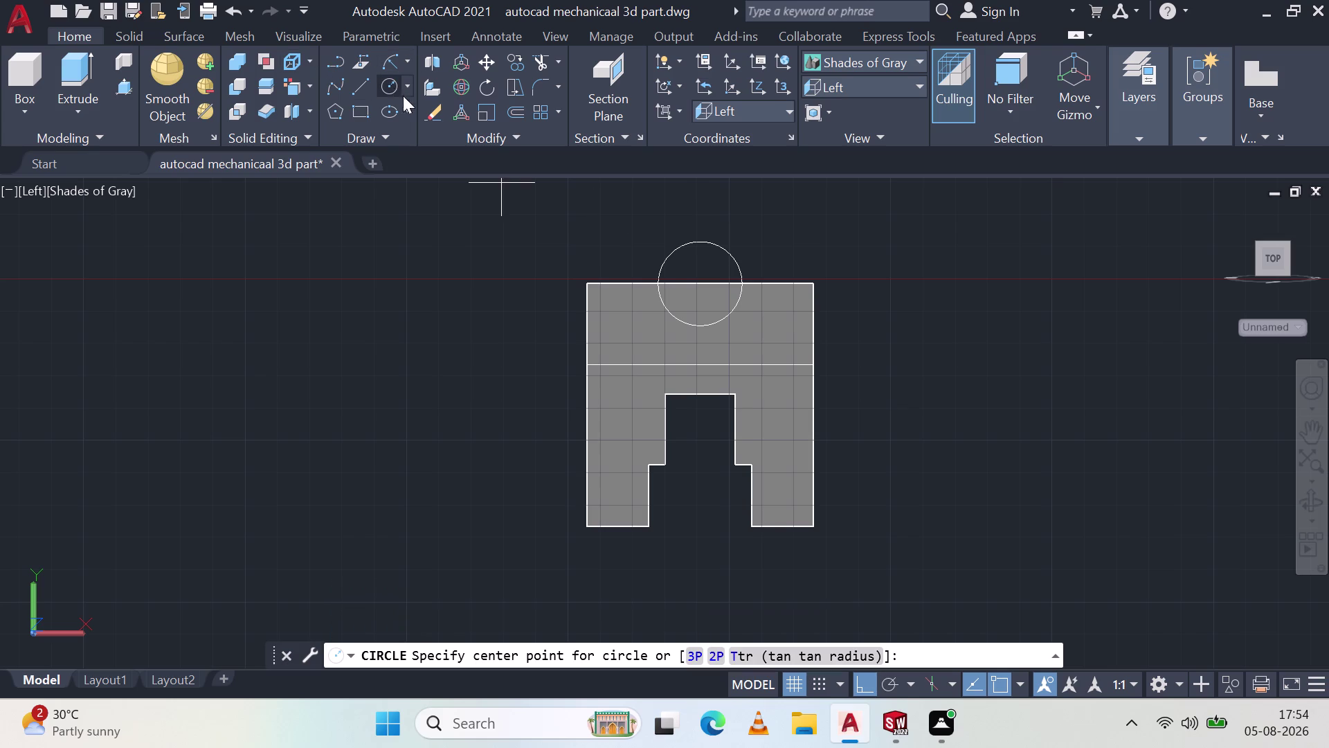
click(702, 285)
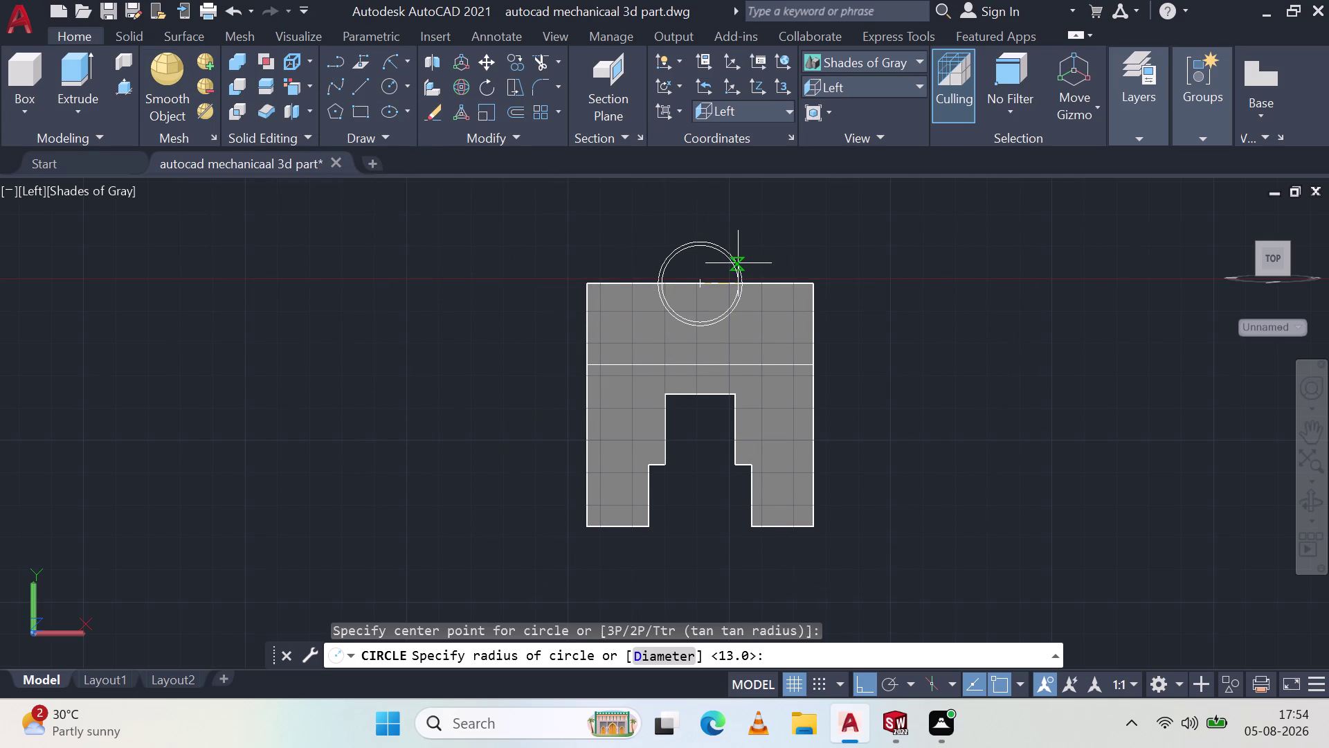
key(8)
key(Return)
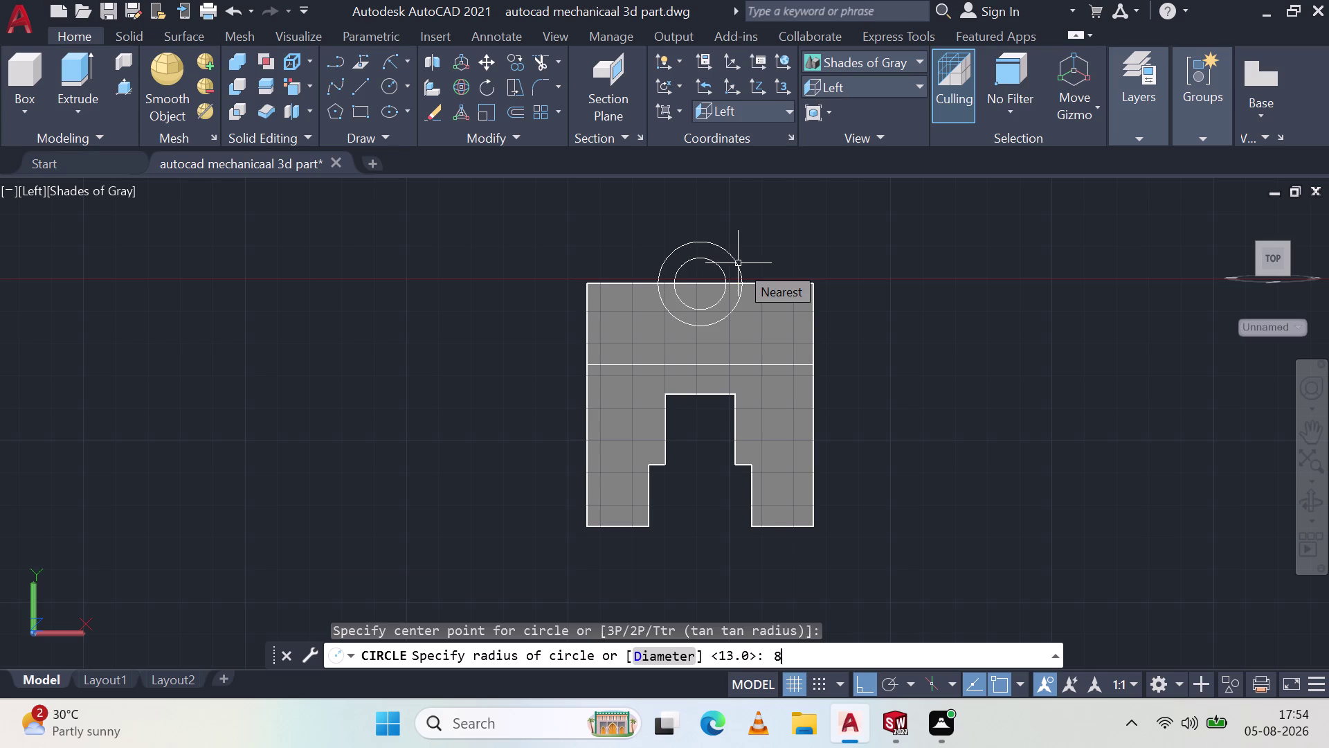
key(Escape)
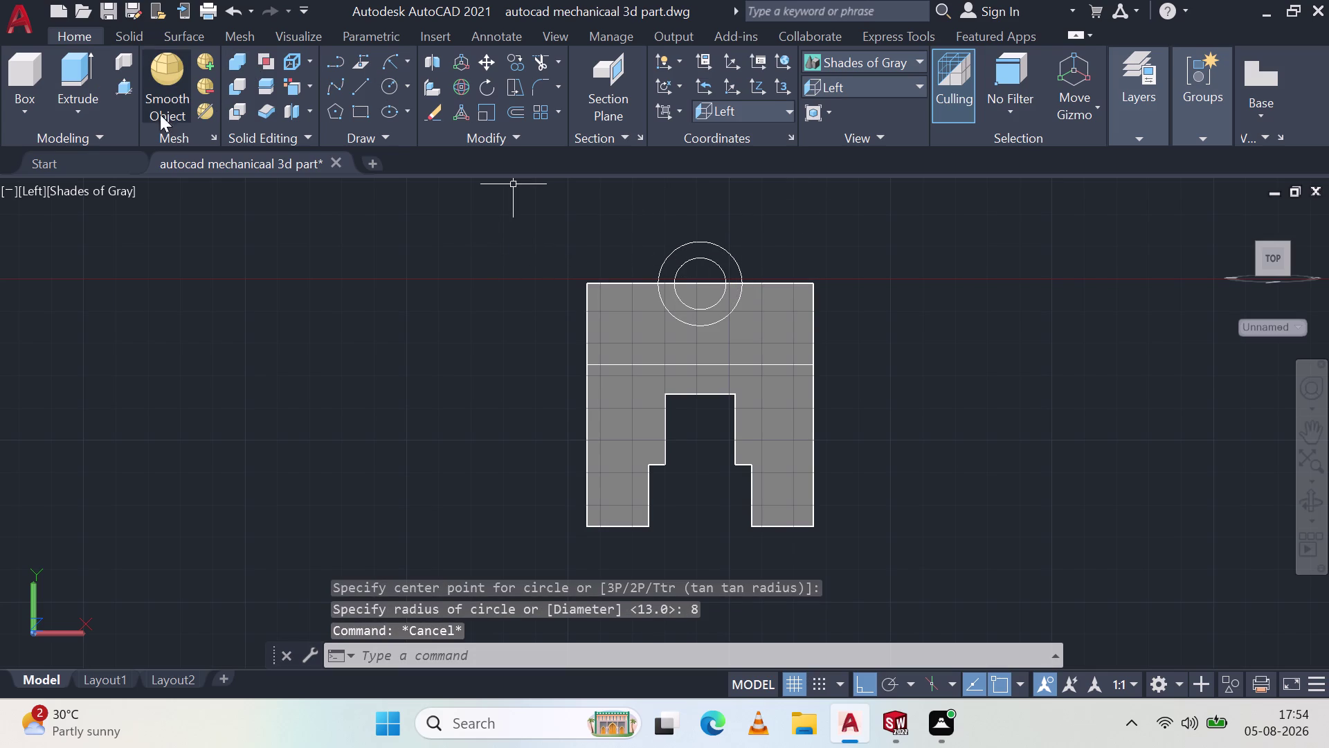
click(115, 92)
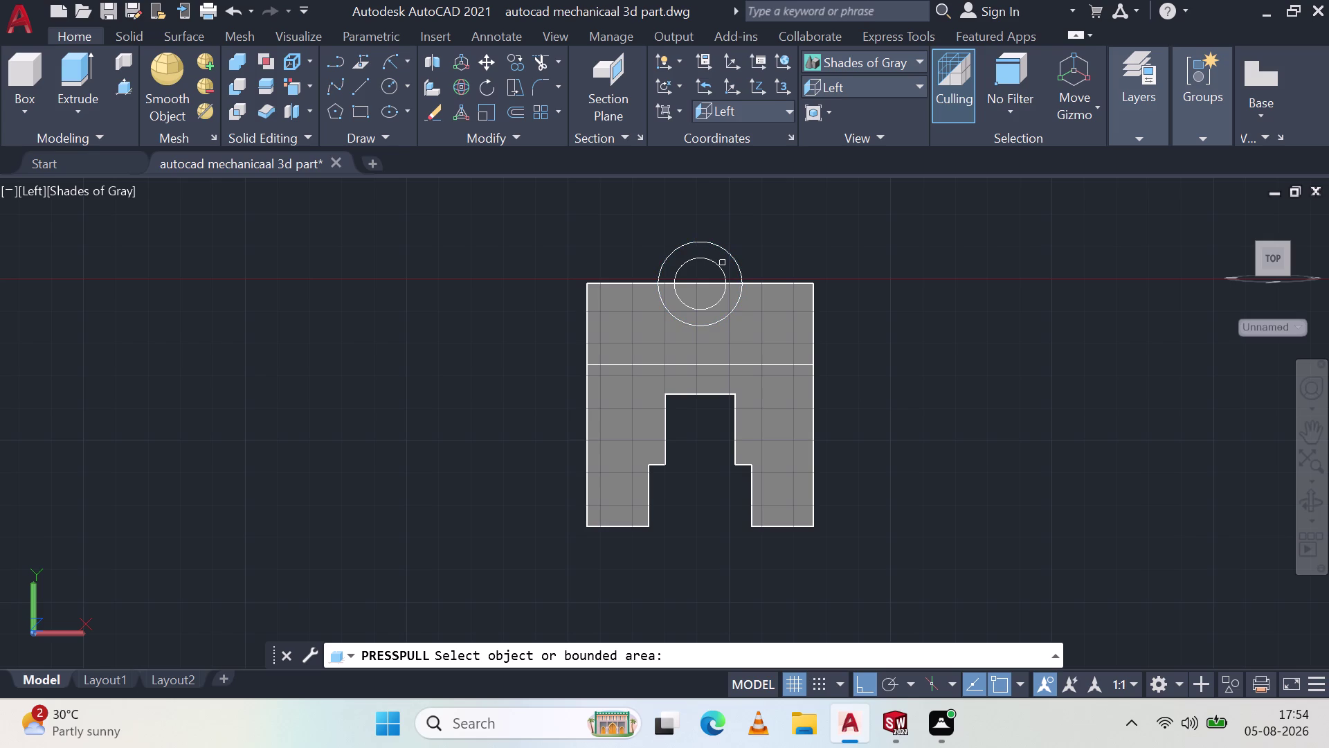
Press-pull the inner circle out into a long cylinder, orbiting to see it in 3D.
click(707, 262)
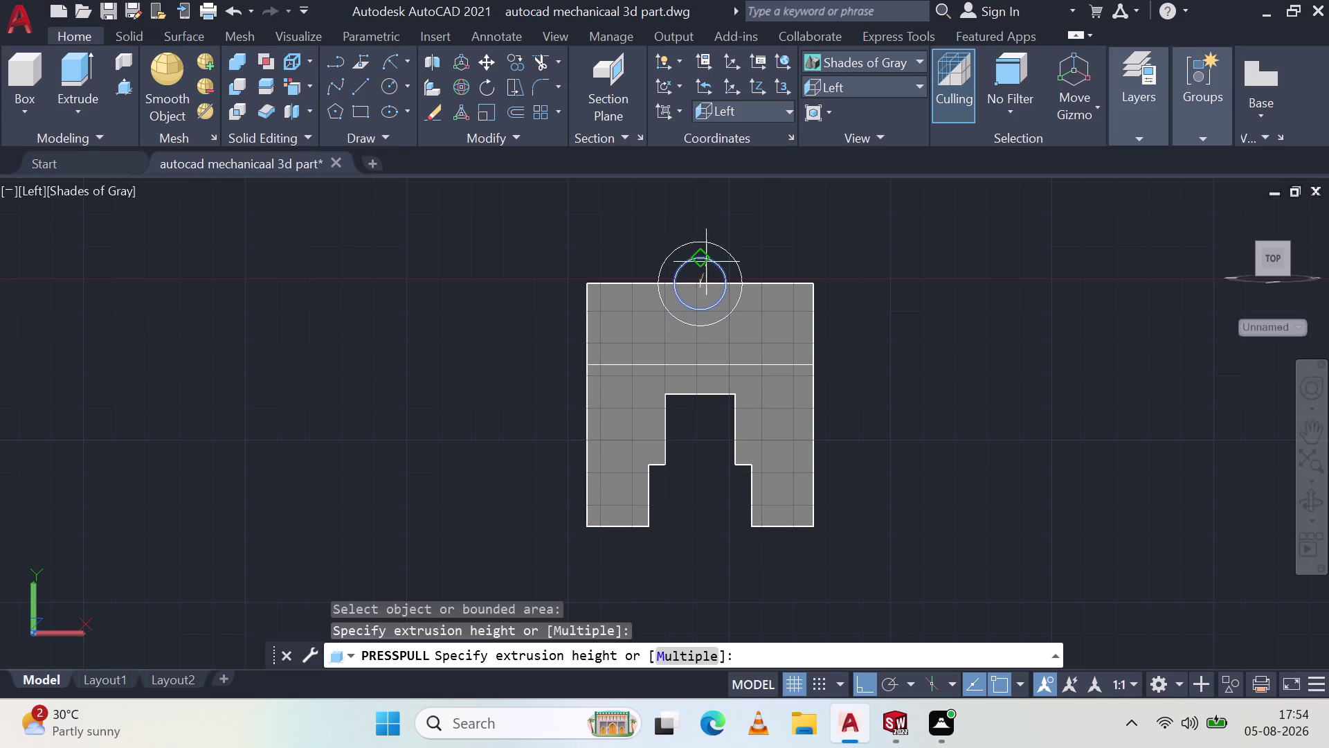
middle_drag(862, 226, 807, 272)
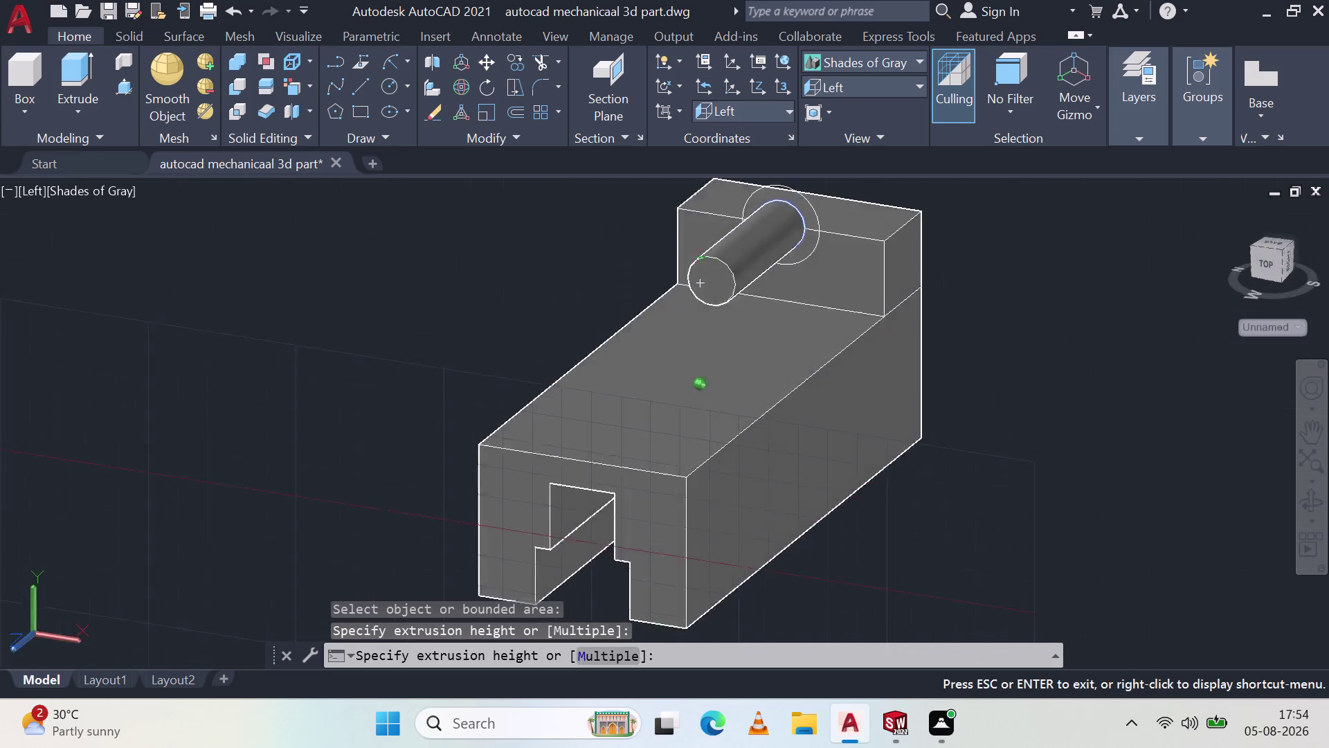
middle_drag(806, 273, 752, 274)
middle_click(752, 274)
middle_drag(1014, 209, 801, 294)
middle_click(801, 293)
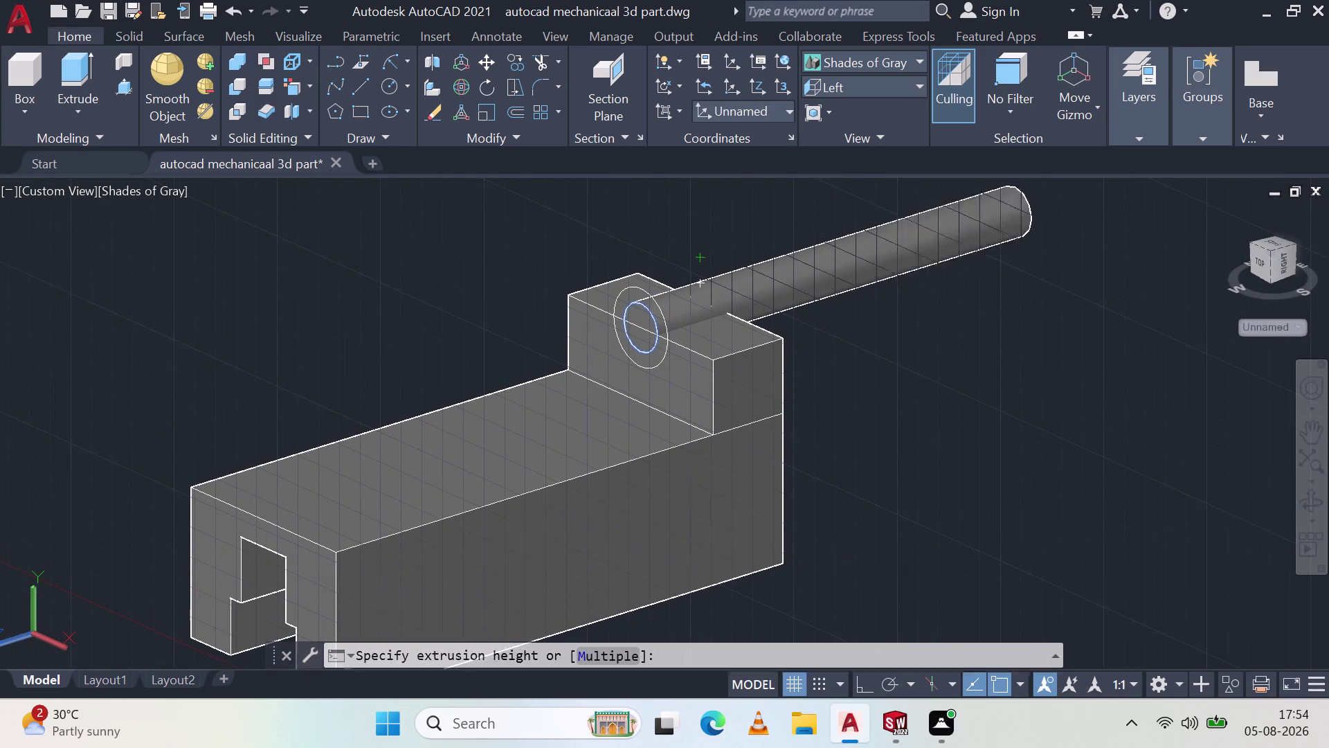
drag(909, 277, 959, 258)
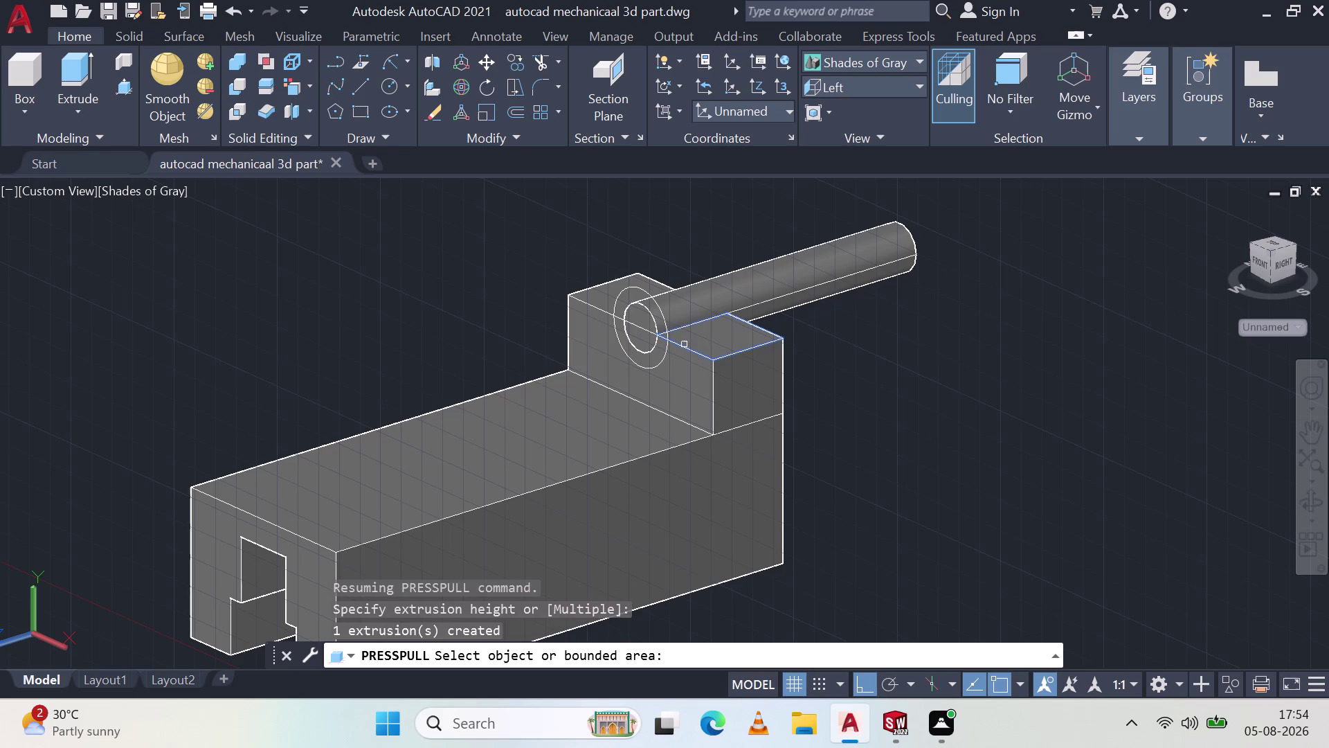
key(Escape)
key(Escape)
key(Escape)
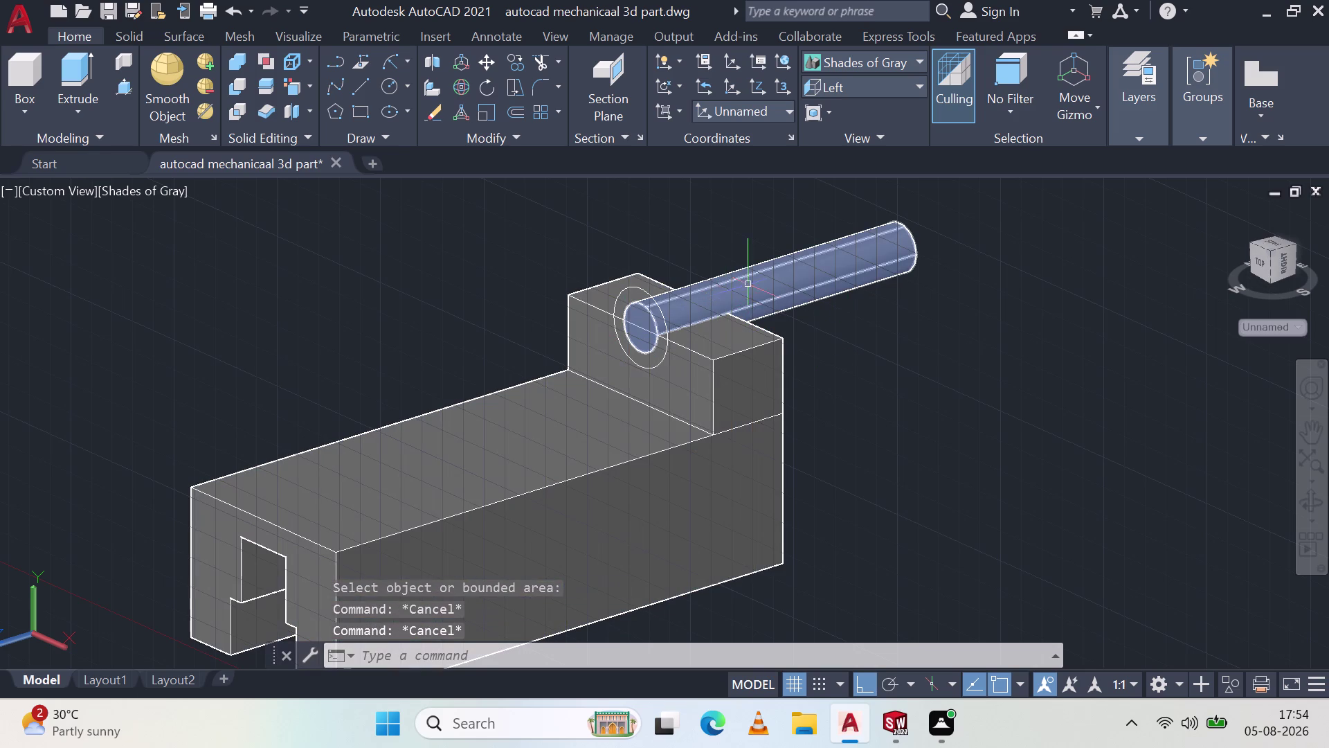
Cancel a press-pull on the ring and delete the long cylinder.
click(127, 86)
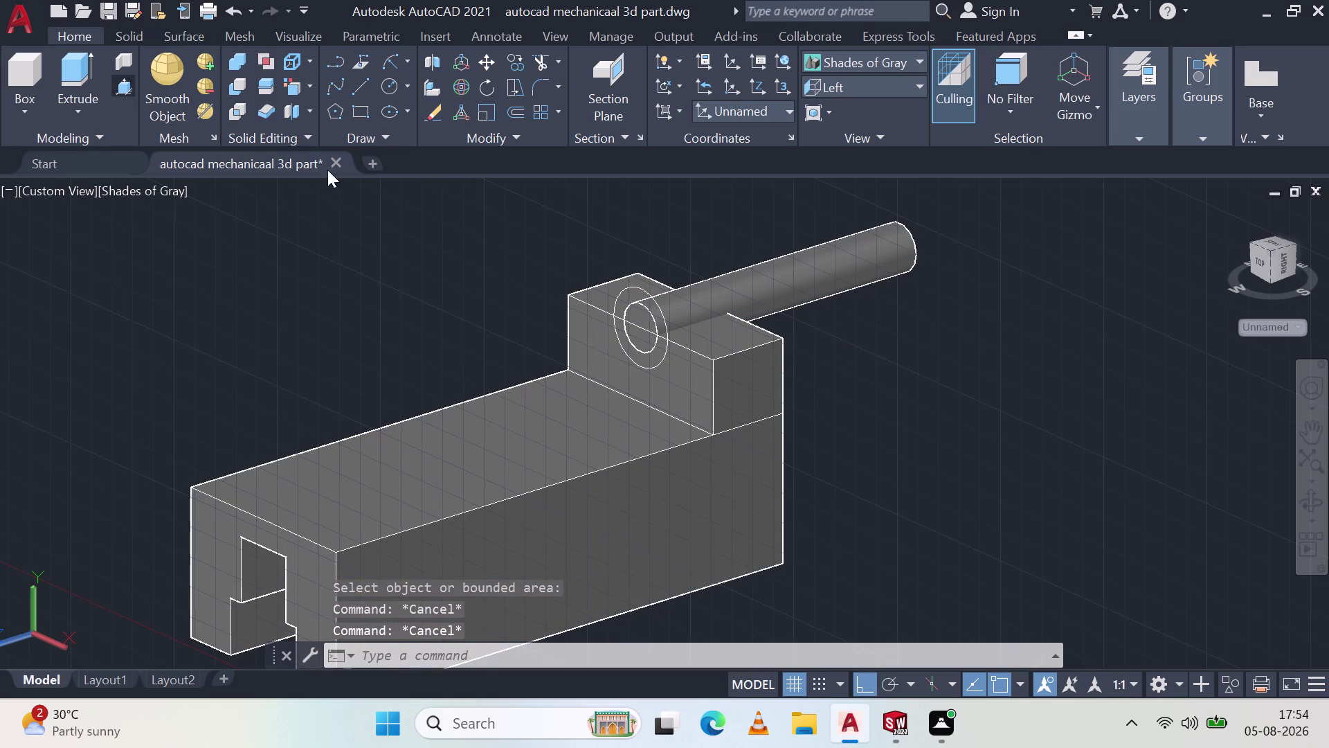
click(636, 288)
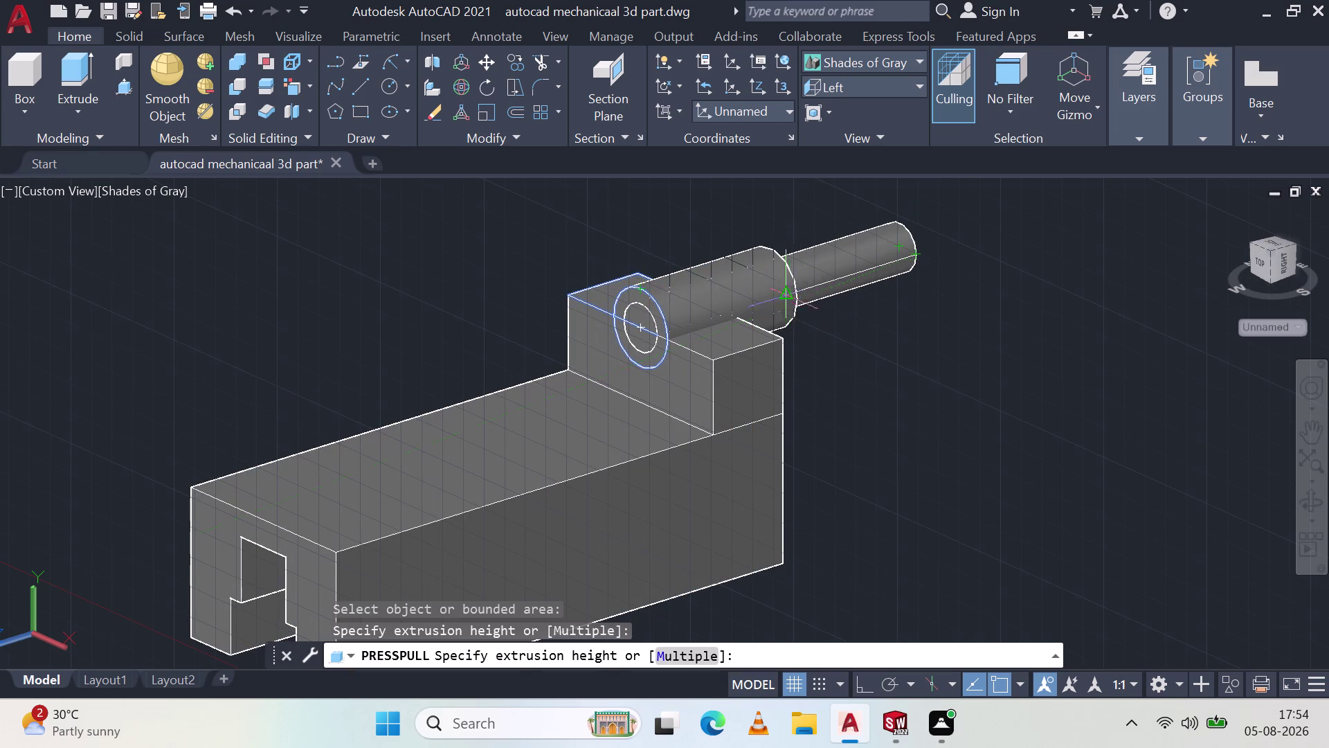
key(Escape)
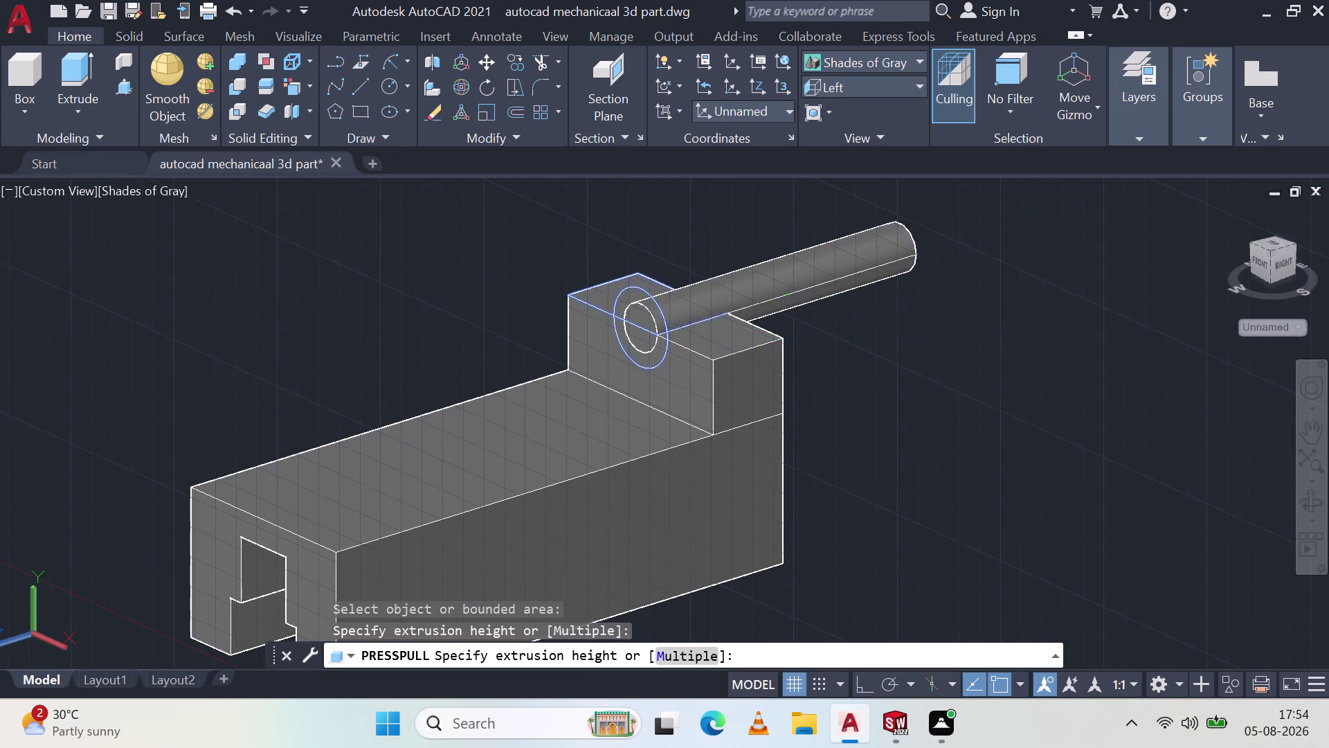
click(822, 277)
key(Delete)
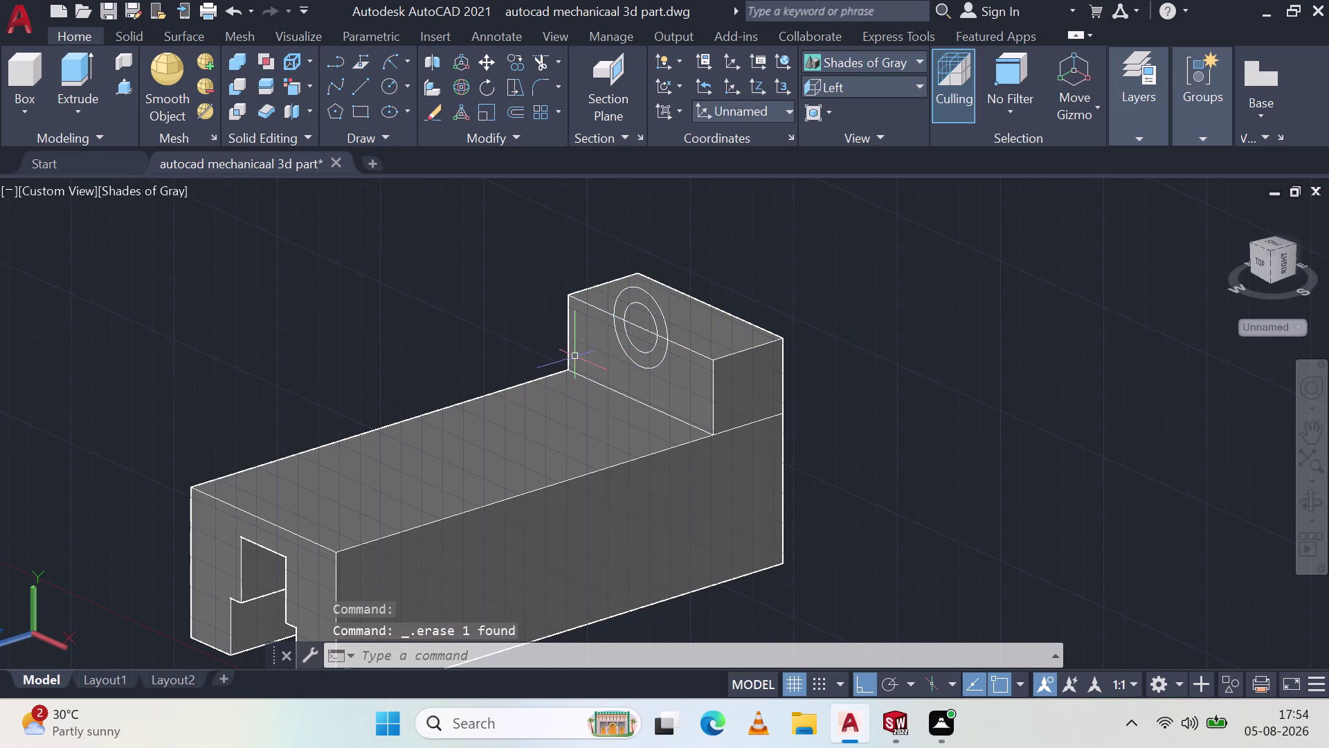
Press-pull the ring between the two circles up into a short cylindrical boss.
click(132, 86)
click(654, 324)
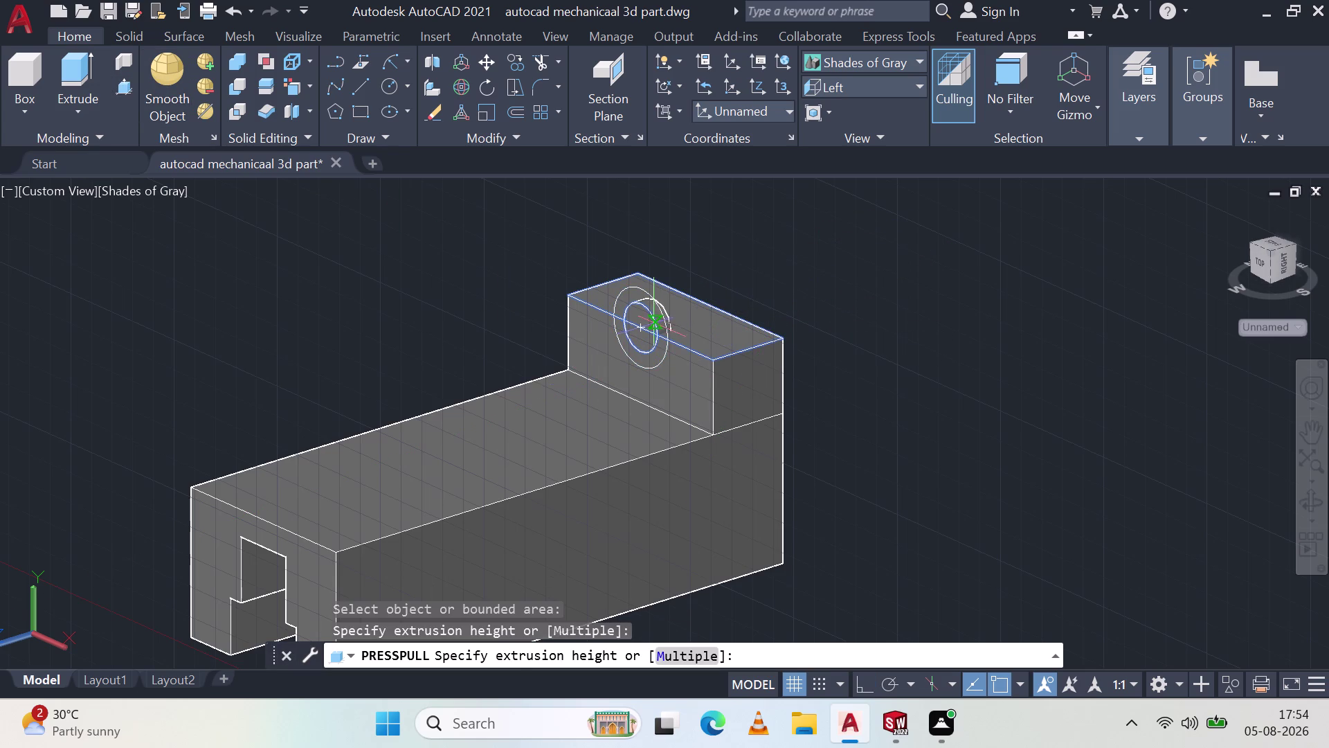
click(778, 342)
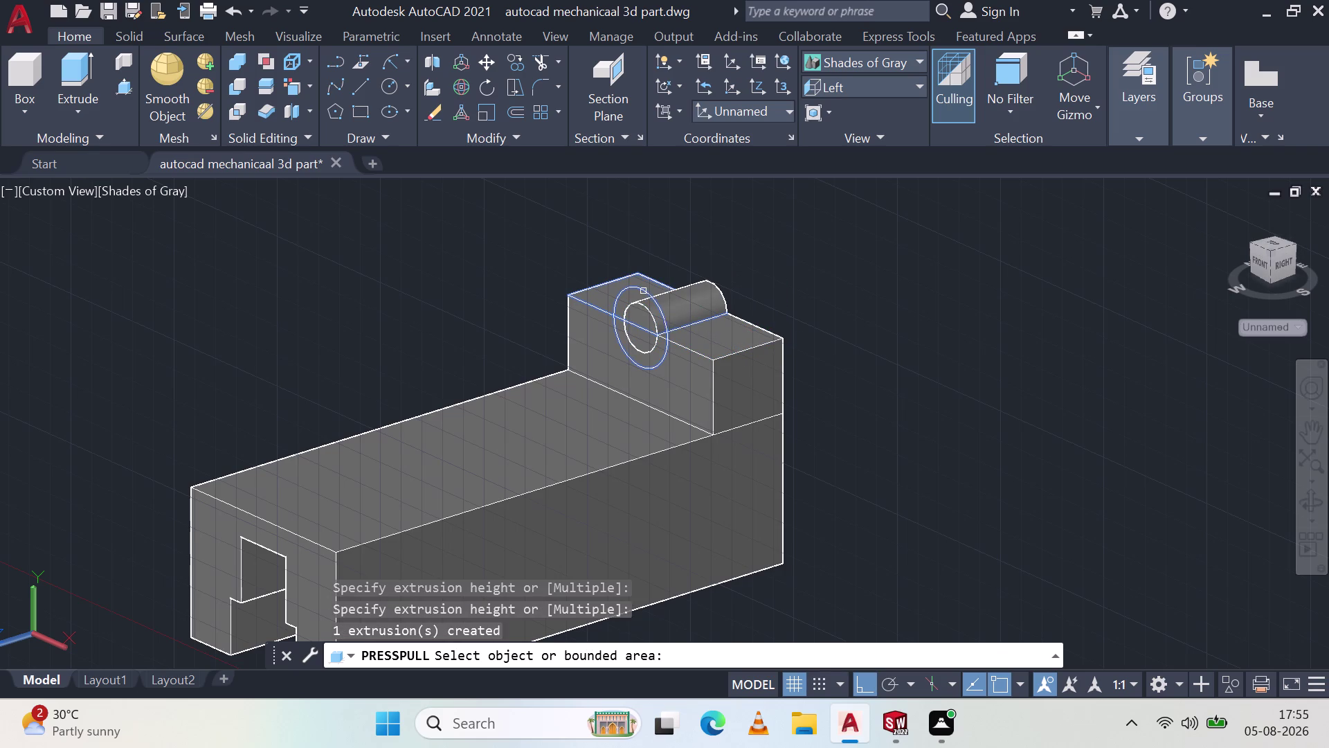
click(644, 292)
click(785, 341)
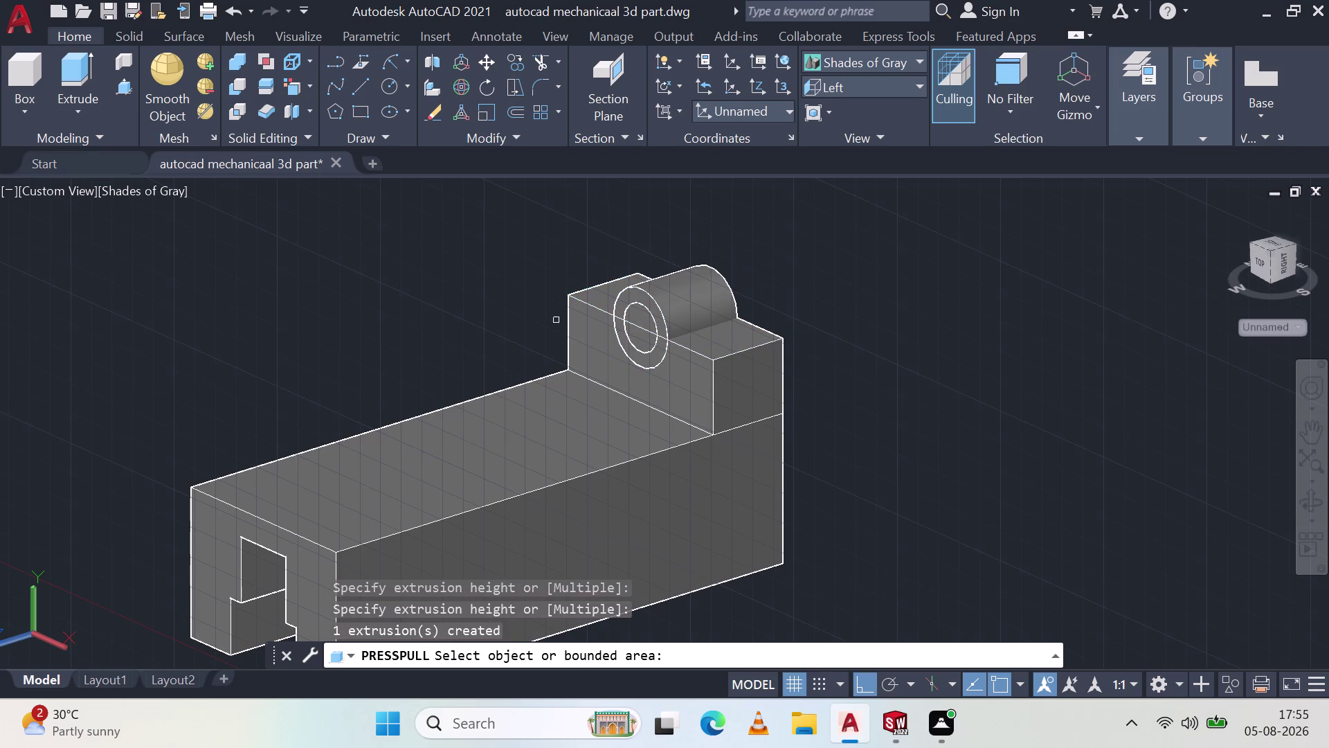
key(Escape)
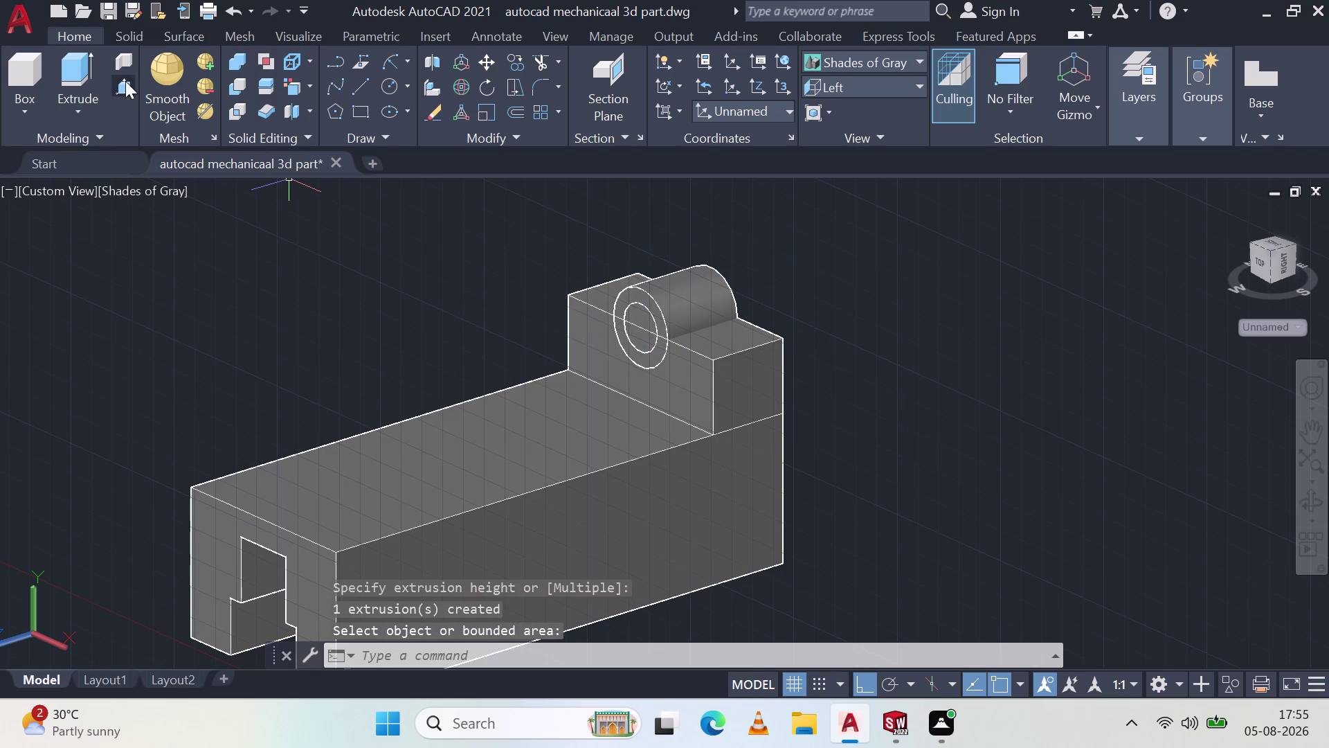
Start press-pulling the boss's inner circle area for the hole, orbiting to face the boss.
click(126, 81)
click(638, 341)
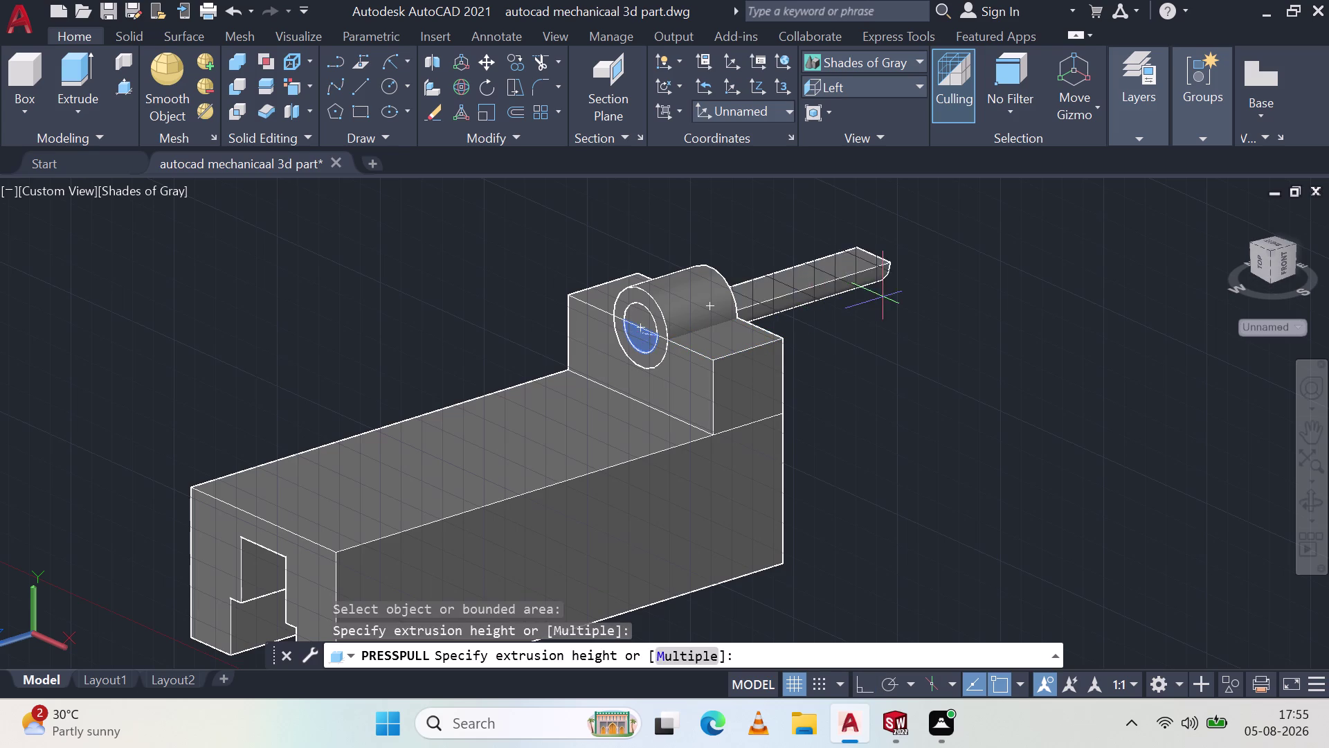
drag(1018, 268, 1111, 239)
click(642, 321)
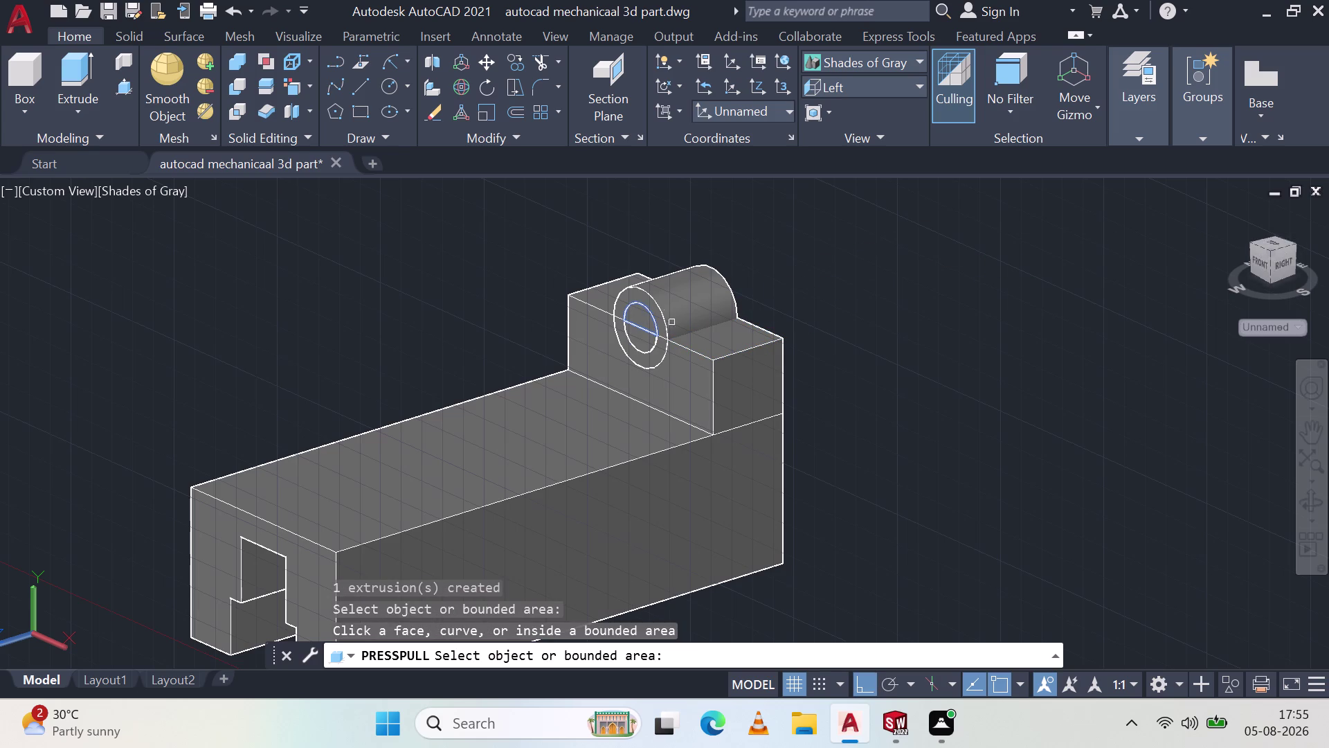
middle_drag(518, 329, 564, 296)
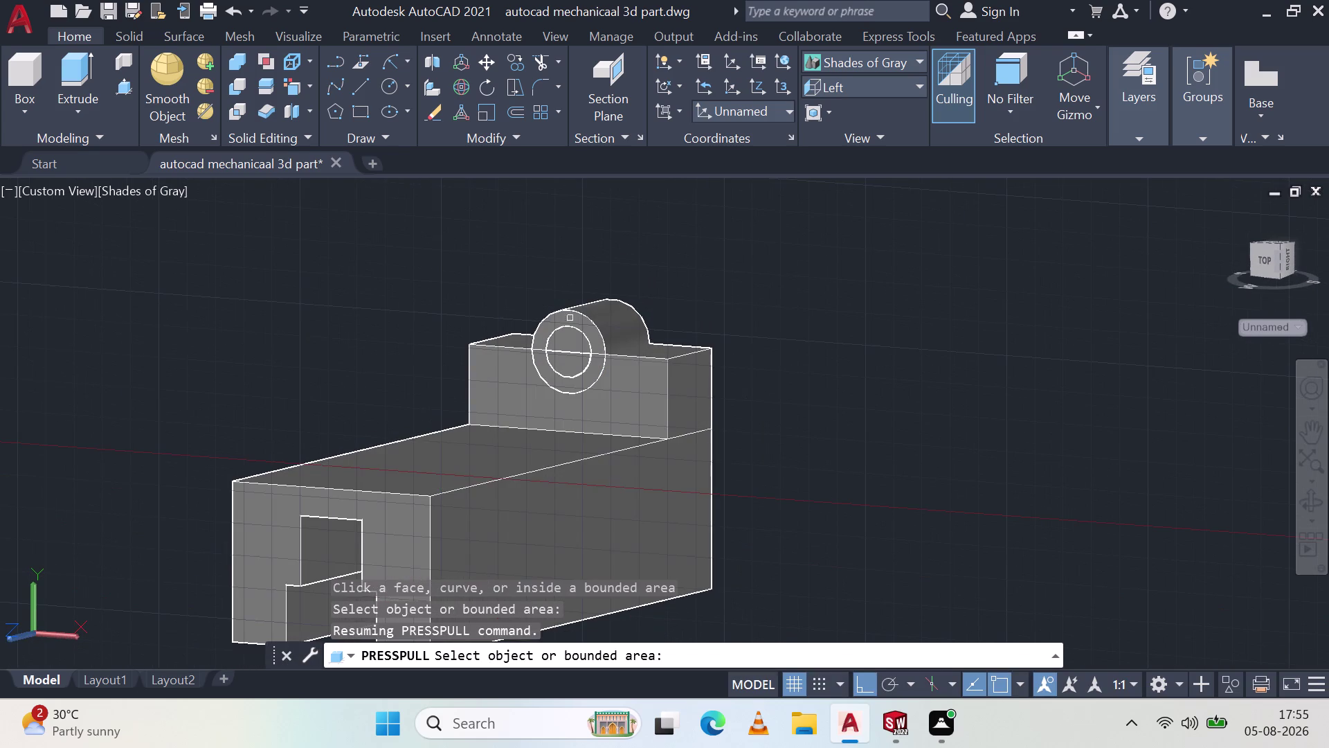
click(573, 343)
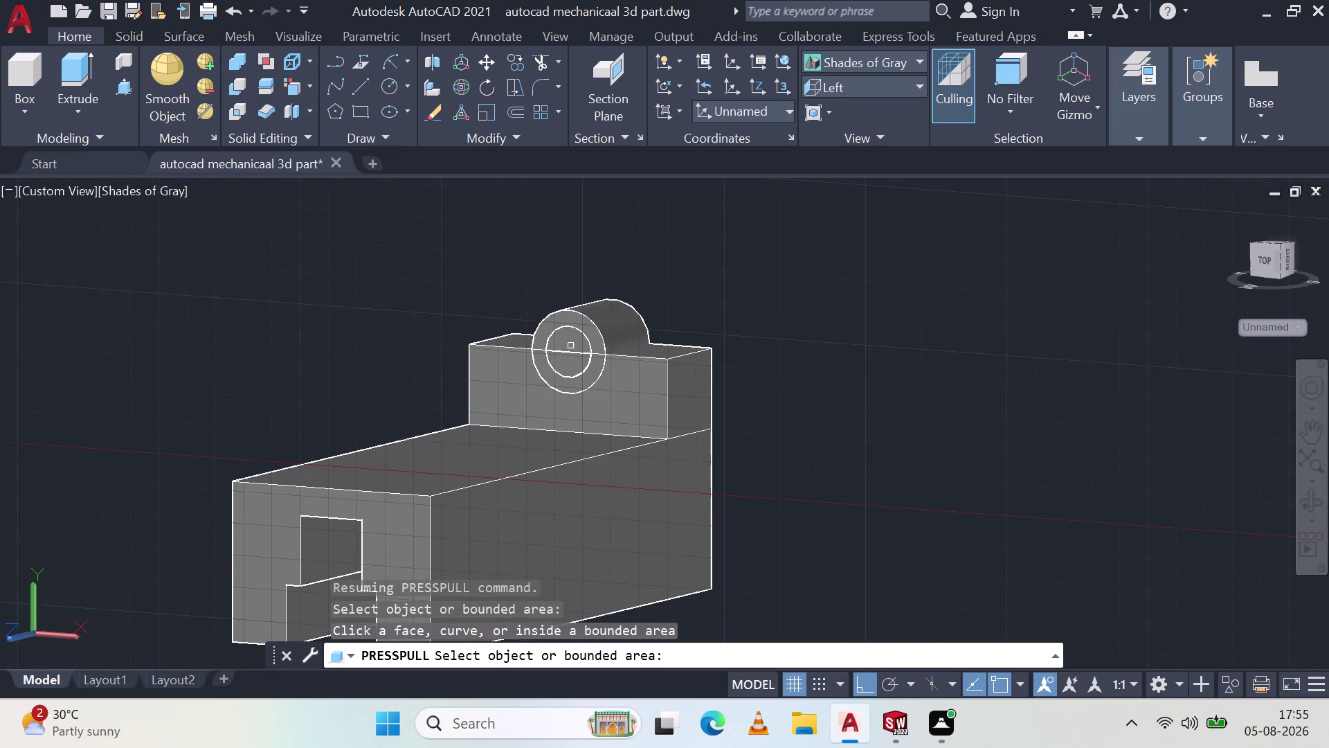
click(572, 345)
click(576, 340)
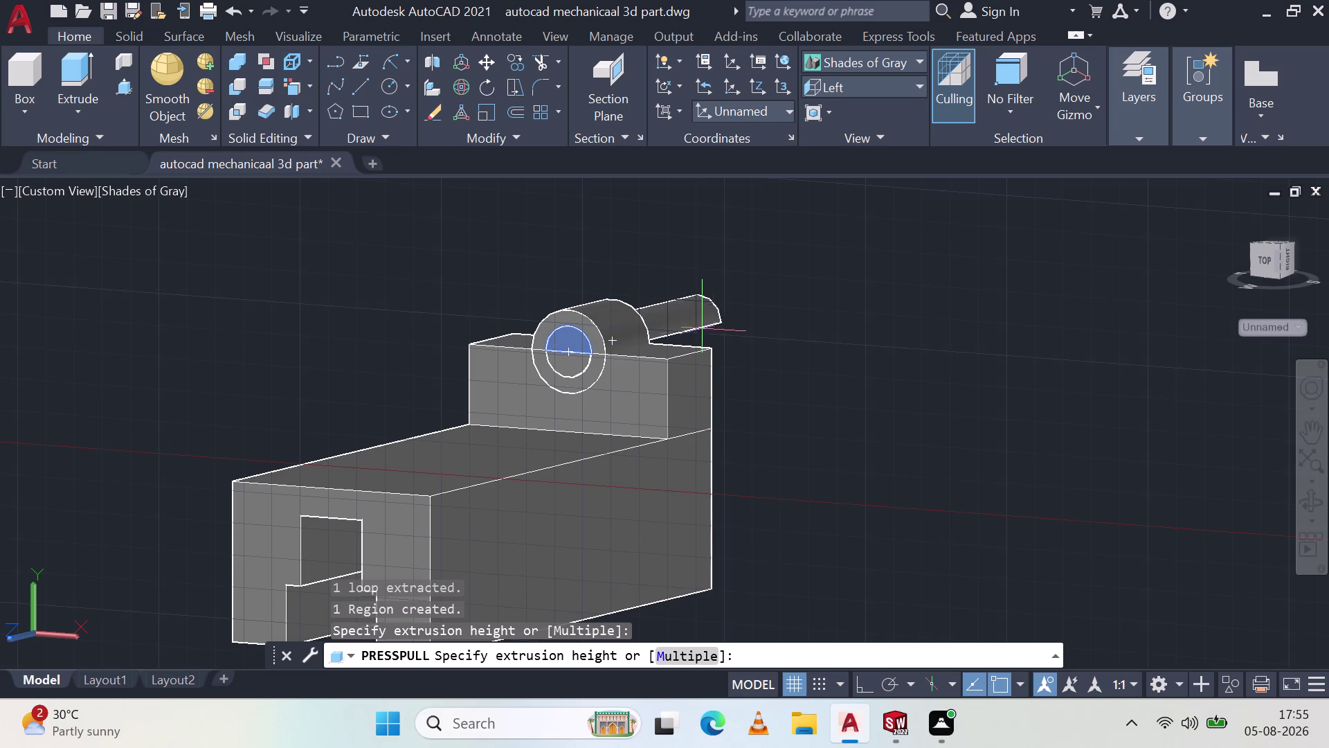